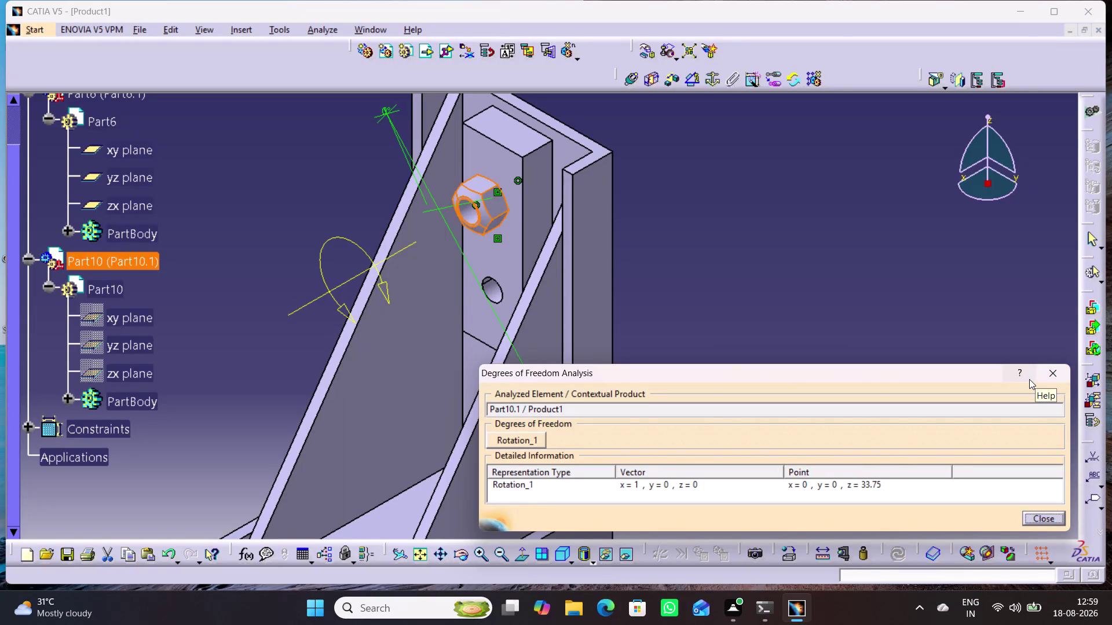
Close the Degrees of Freedom Analysis and orbit the bracket toward its lower part.
click(1054, 373)
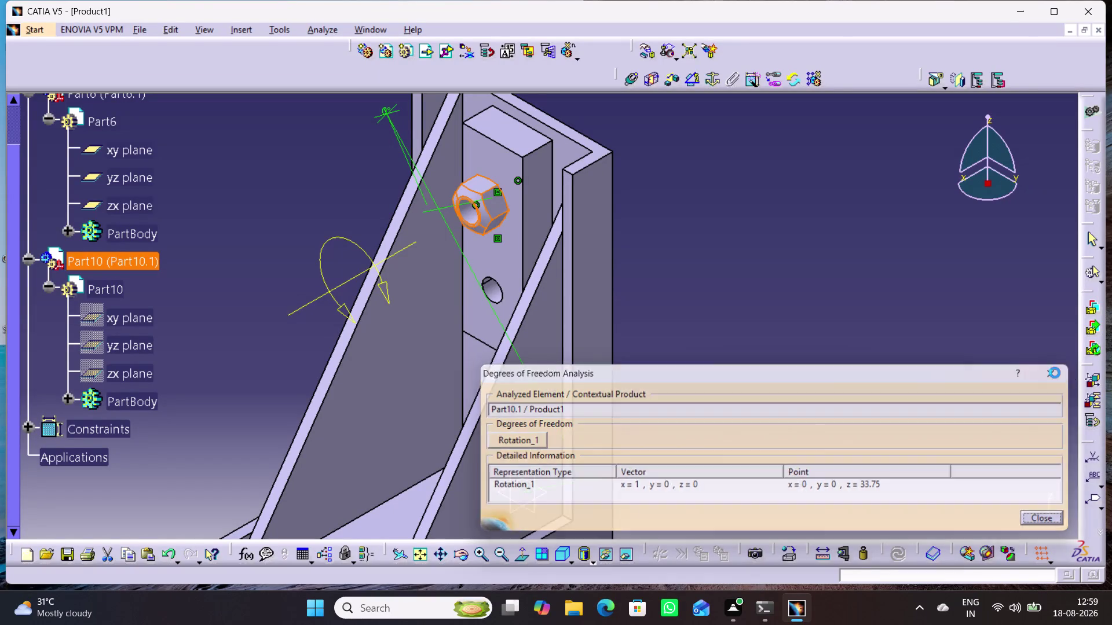
click(918, 307)
middle_drag(293, 348, 345, 310)
right_drag(293, 349, 345, 310)
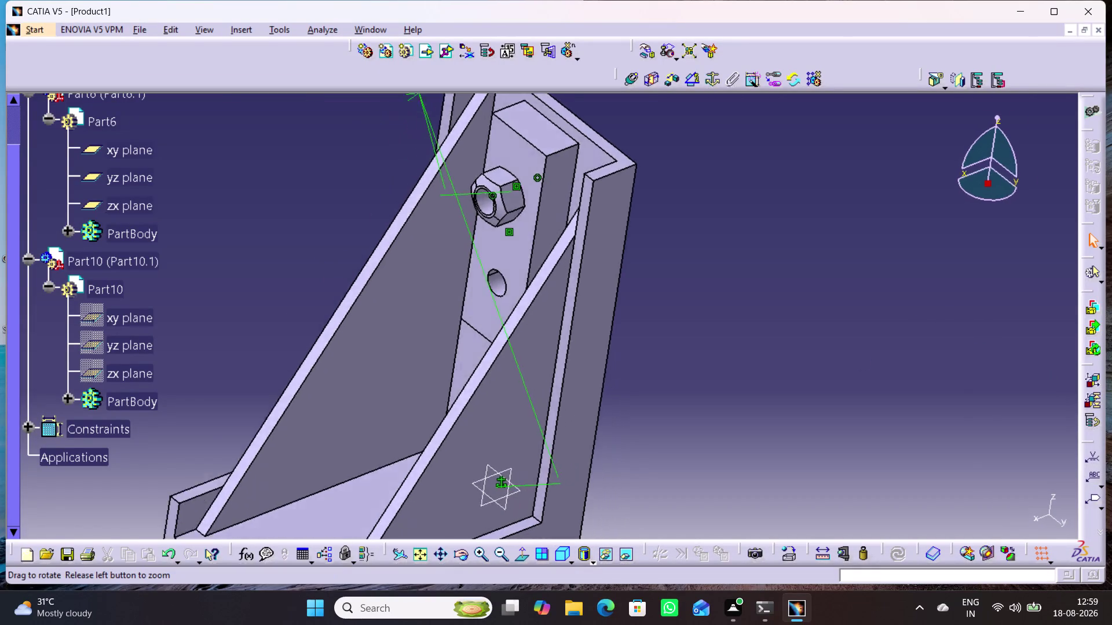
right_drag(346, 311, 343, 352)
middle_drag(346, 311, 344, 352)
right_drag(352, 322, 359, 339)
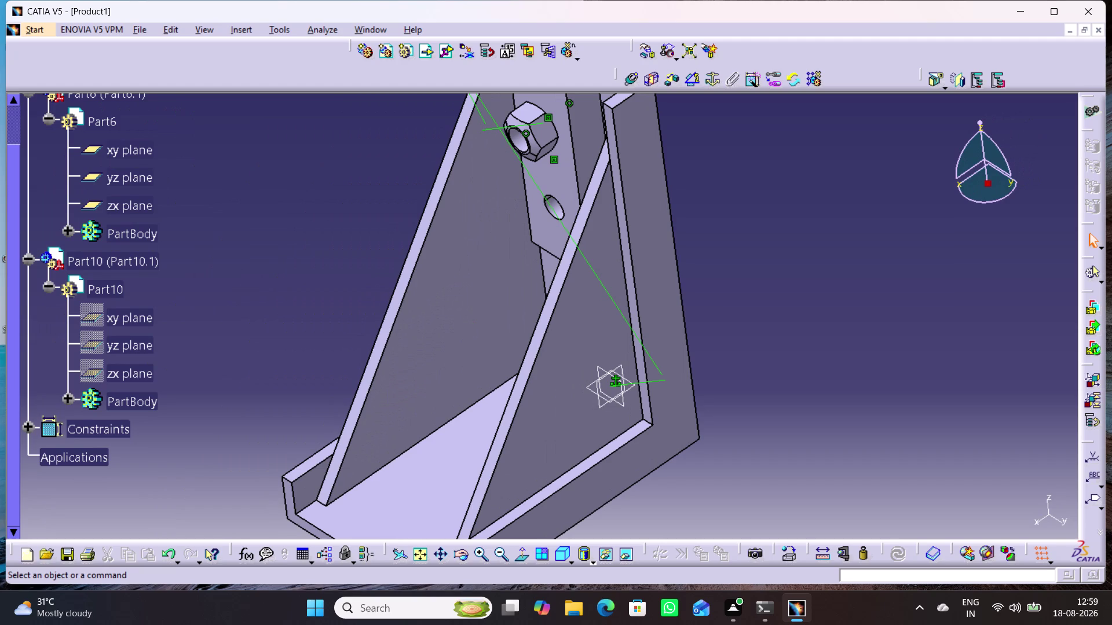
right_drag(360, 339, 392, 319)
Orbit the bracket to view its underside, then bring it back toward the nut.
middle_drag(316, 334, 384, 328)
right_drag(322, 330, 383, 328)
middle_drag(246, 354, 586, 541)
middle_drag(546, 522, 546, 479)
right_drag(546, 523, 546, 480)
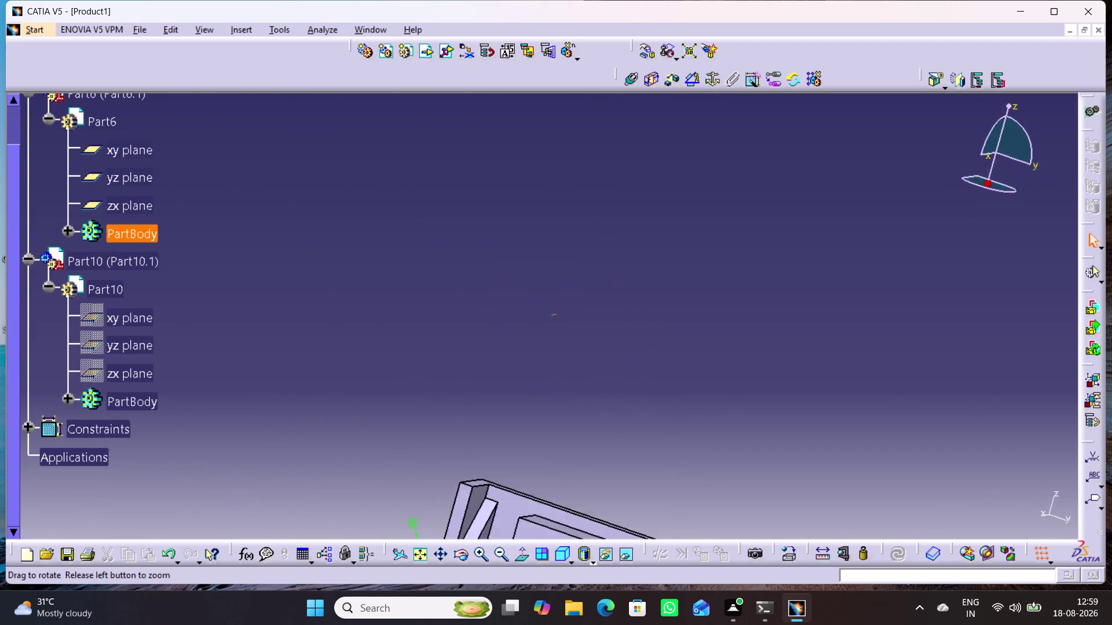
right_drag(546, 479, 553, 502)
middle_drag(546, 480, 552, 501)
Apply the Front standard view and centre the bracket and nut.
click(571, 558)
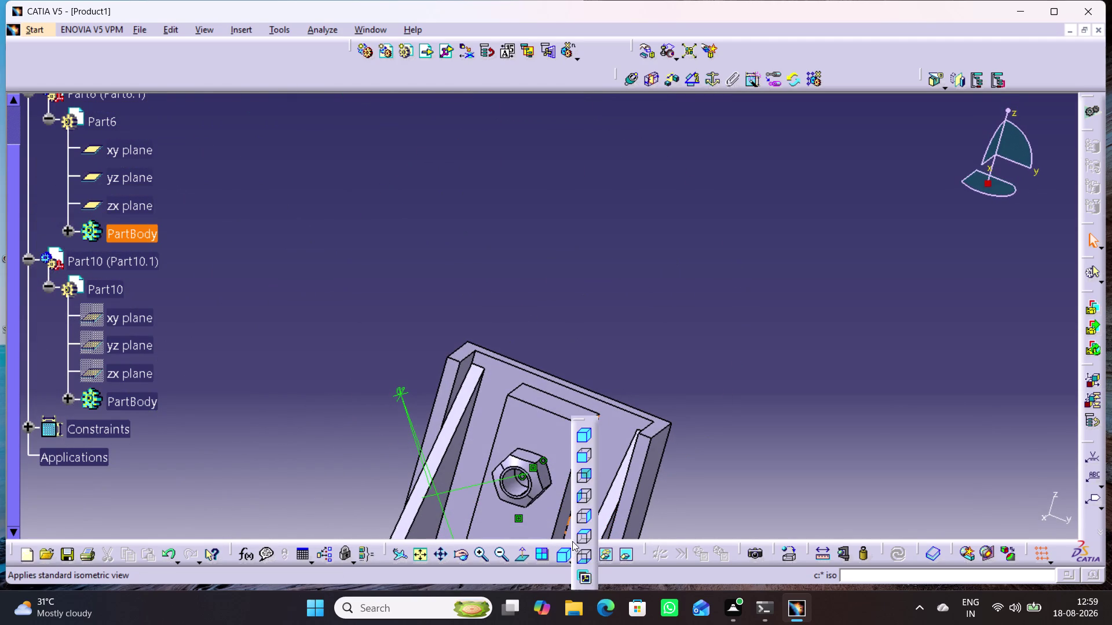
click(582, 460)
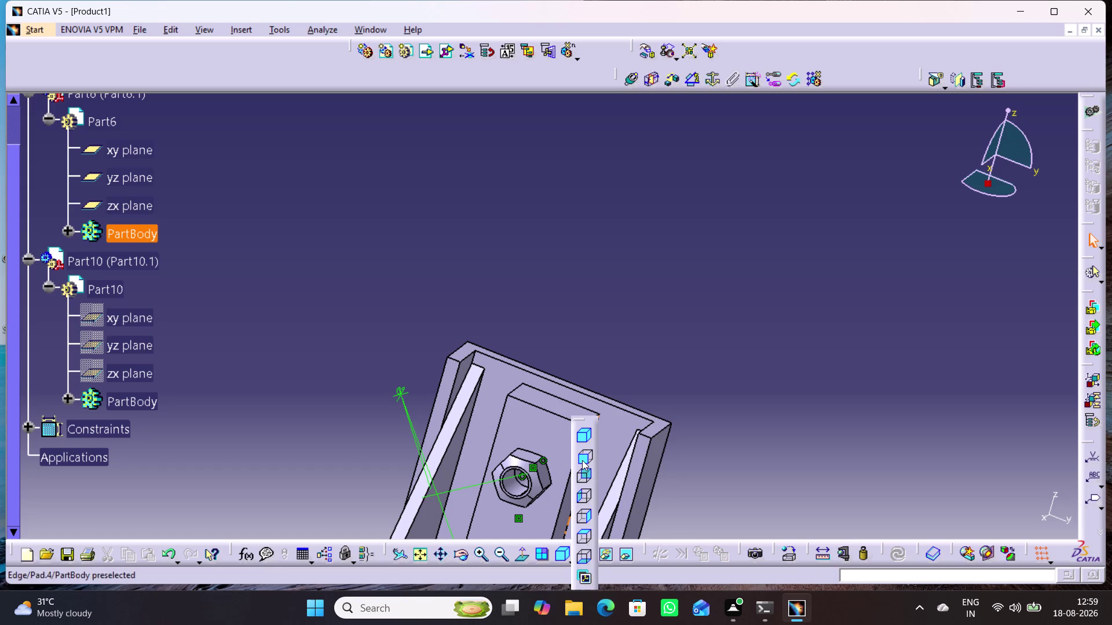
middle_drag(608, 510, 621, 416)
middle_drag(643, 531, 643, 472)
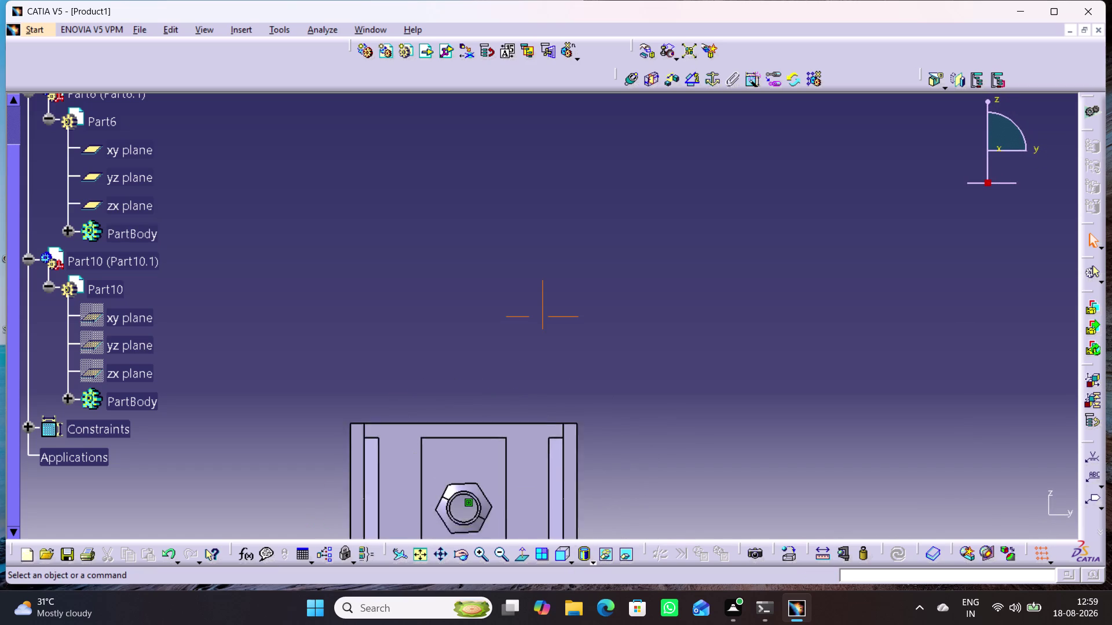
middle_drag(643, 473, 679, 415)
middle_drag(684, 446, 716, 380)
middle_drag(644, 461, 727, 439)
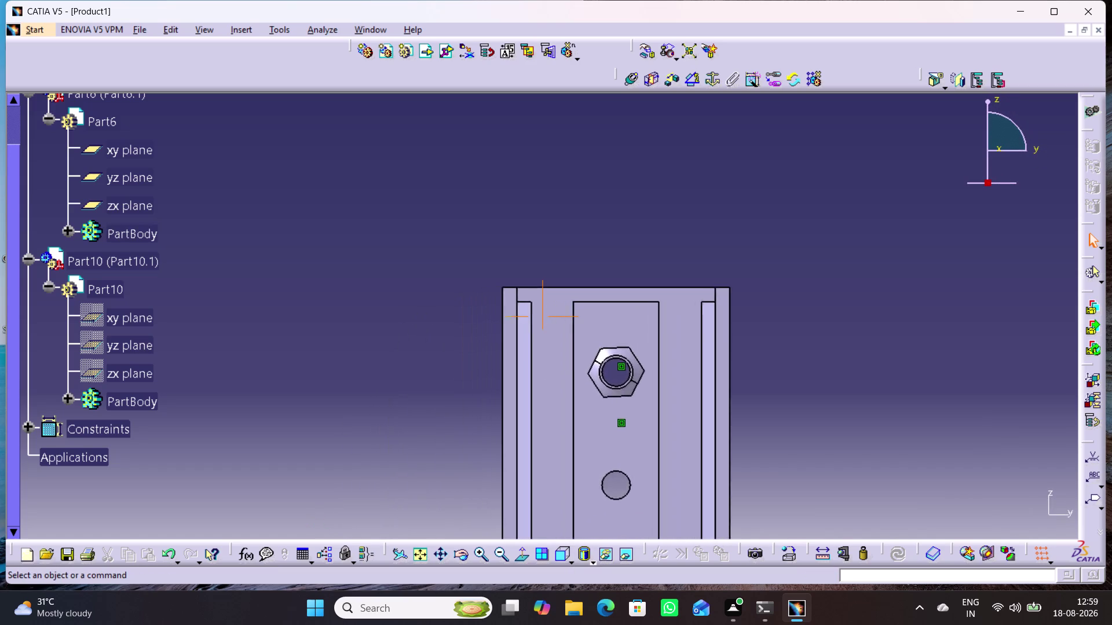
middle_drag(727, 439, 639, 437)
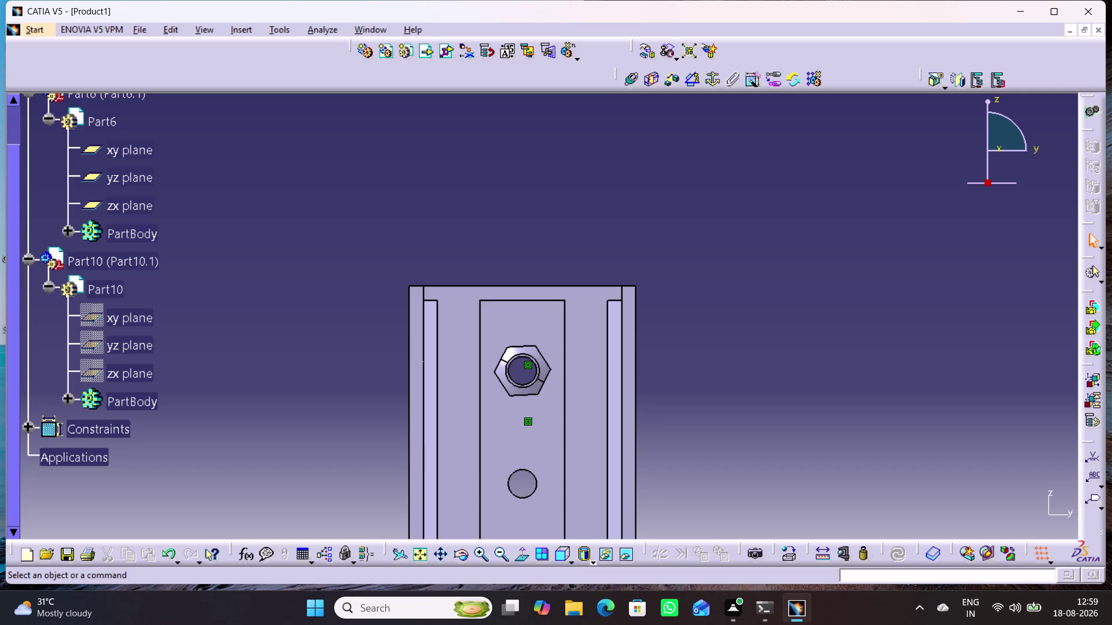
Undo five recent changes and tilt the bracket in the front view.
key(ctrl+z)
key(ctrl+z)
key(ctrl+z)
key(ctrl+z)
key(ctrl+z)
middle_drag(799, 388, 796, 391)
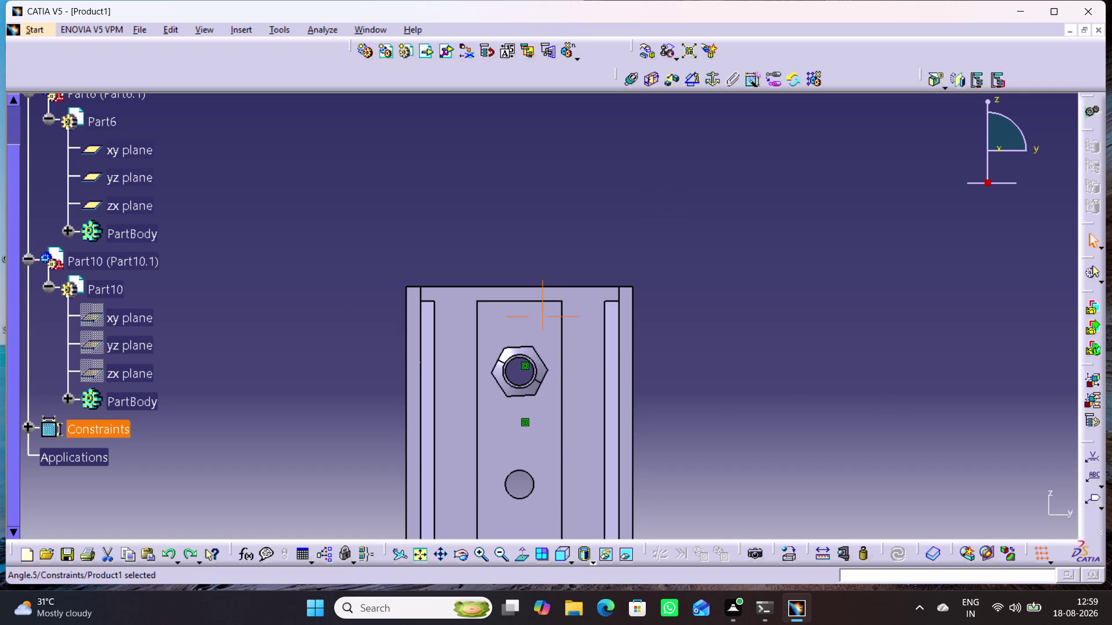
right_drag(797, 390, 713, 440)
middle_drag(796, 390, 713, 440)
Undo ten more changes and nudge the tilted bracket slightly.
key(ctrl+z)
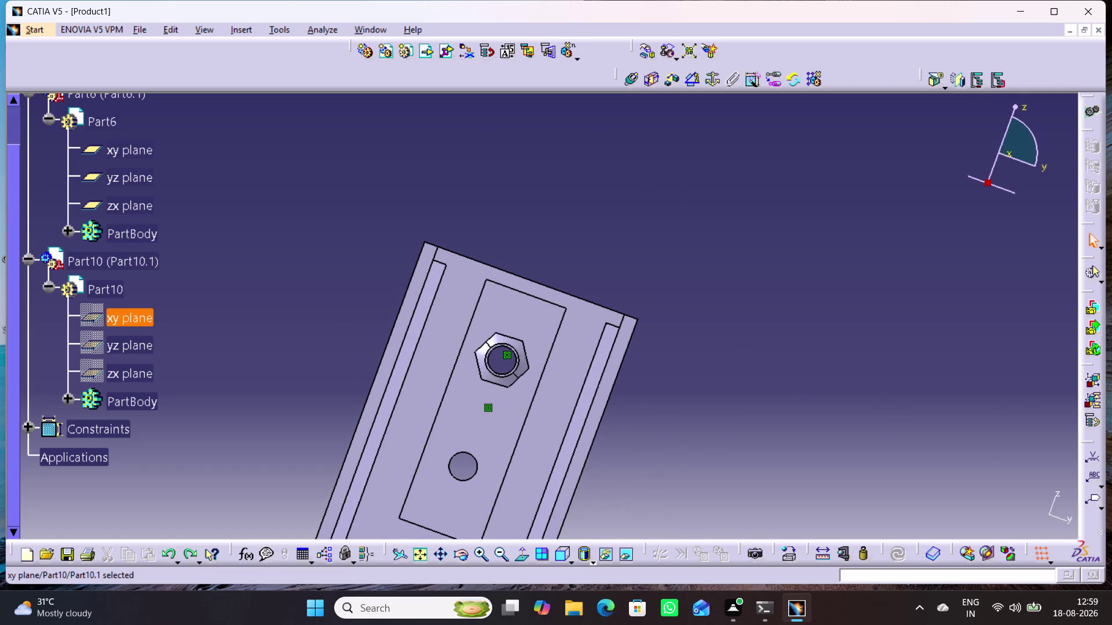
key(ctrl+z)
key(ctrl+z)
key(ctrl+z)
key(ctrl+z)
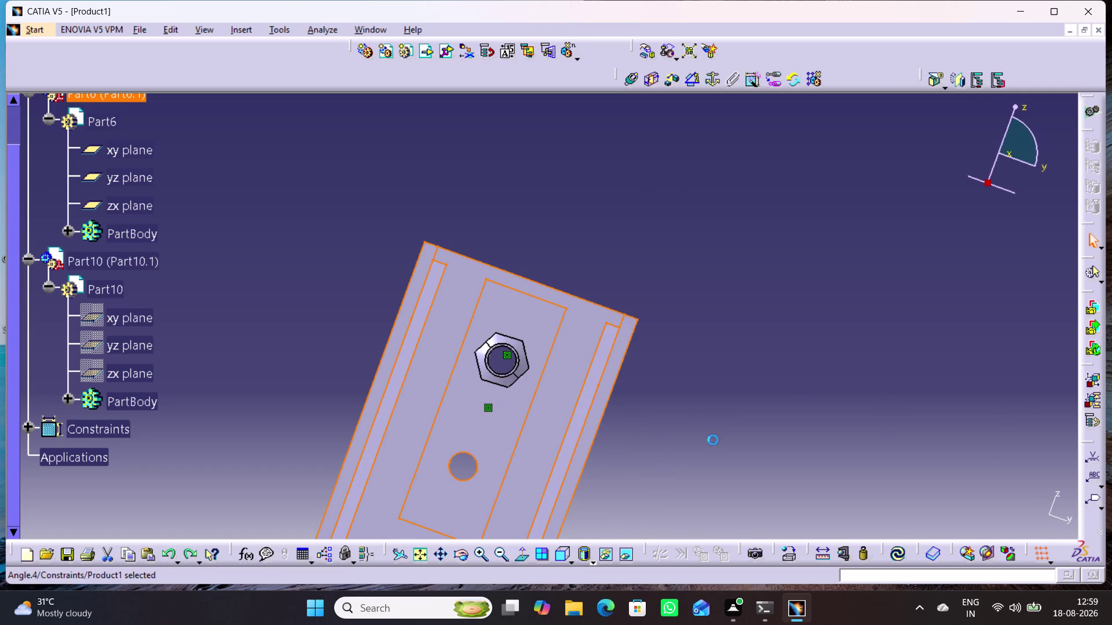
key(ctrl+z)
key(ctrl+z)
key(ctrl+z)
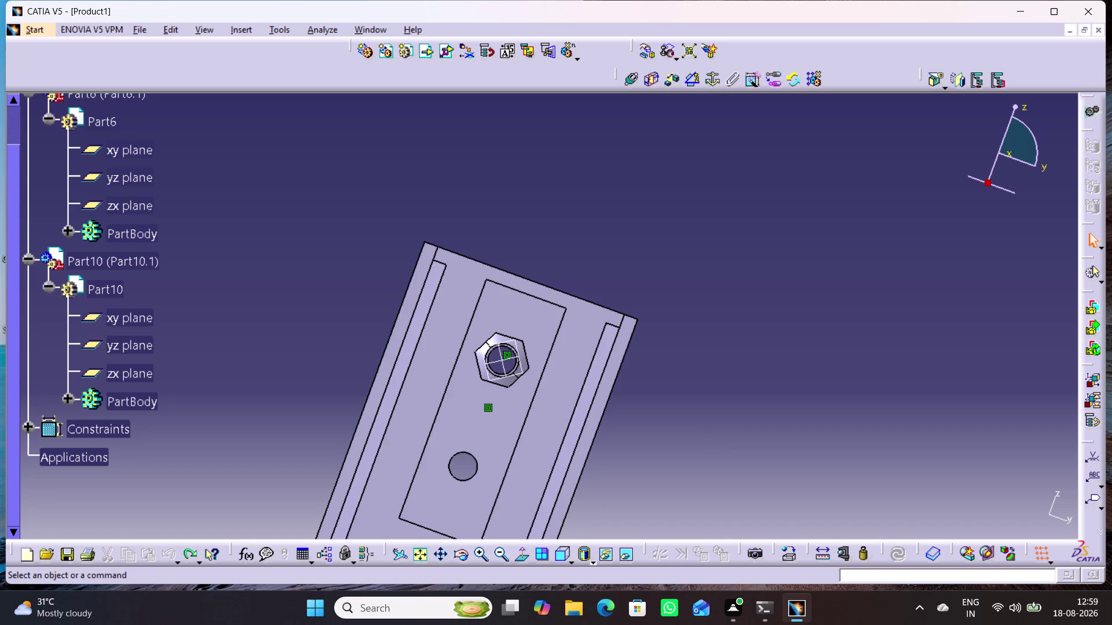
key(ctrl+z)
key(ctrl+z)
middle_drag(284, 454, 155, 478)
right_drag(284, 454, 176, 474)
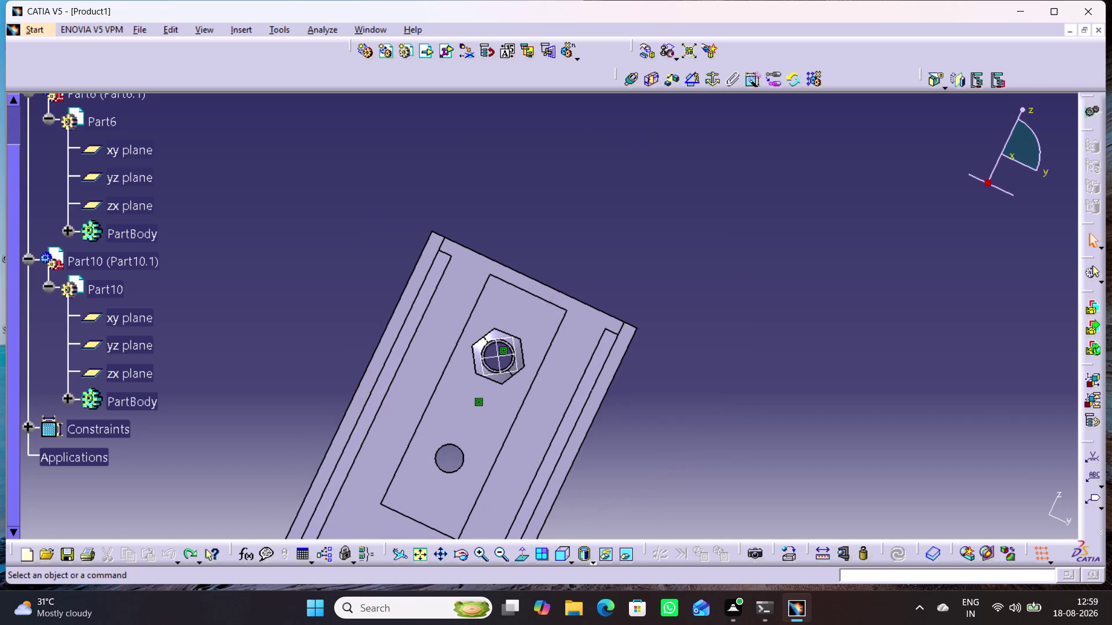
Orbit the bracket and nut into an angled 3D view.
middle_drag(785, 450, 635, 415)
right_drag(781, 447, 635, 415)
middle_drag(1045, 540, 932, 438)
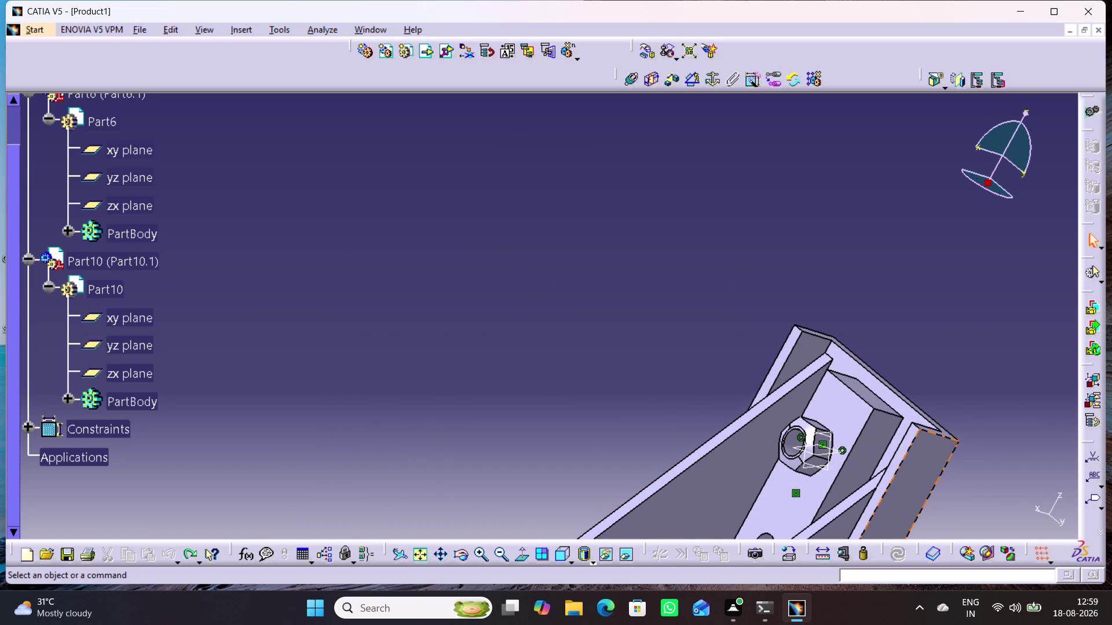
middle_drag(933, 438, 927, 434)
middle_drag(956, 473, 837, 354)
drag(709, 315, 708, 329)
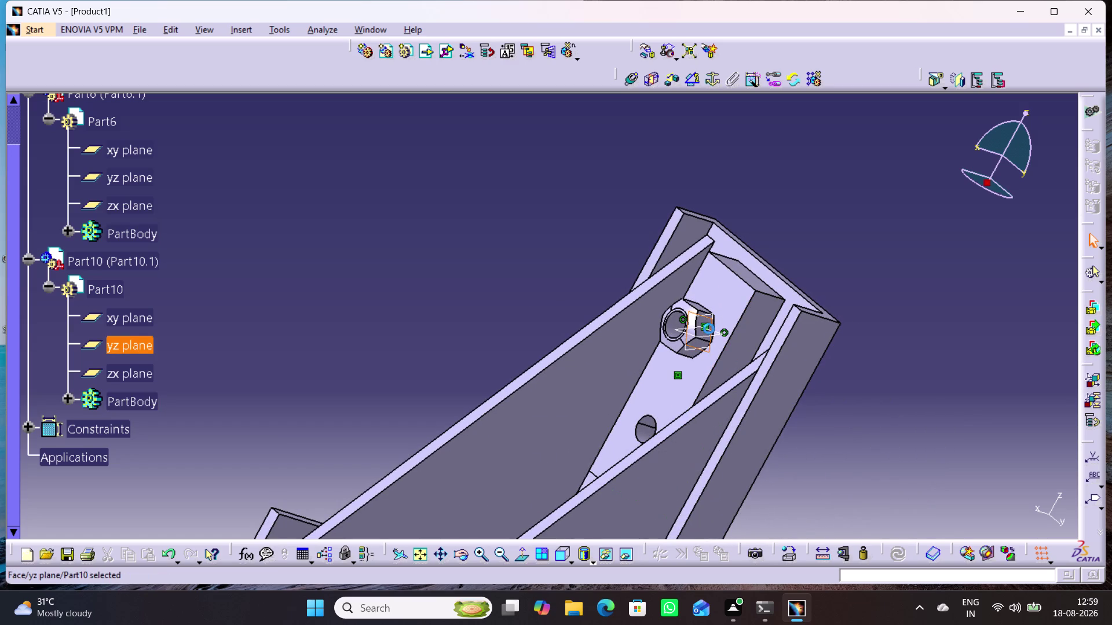
drag(708, 329, 660, 387)
Check Part10.1's remaining degrees of freedom, then close the analysis.
click(513, 317)
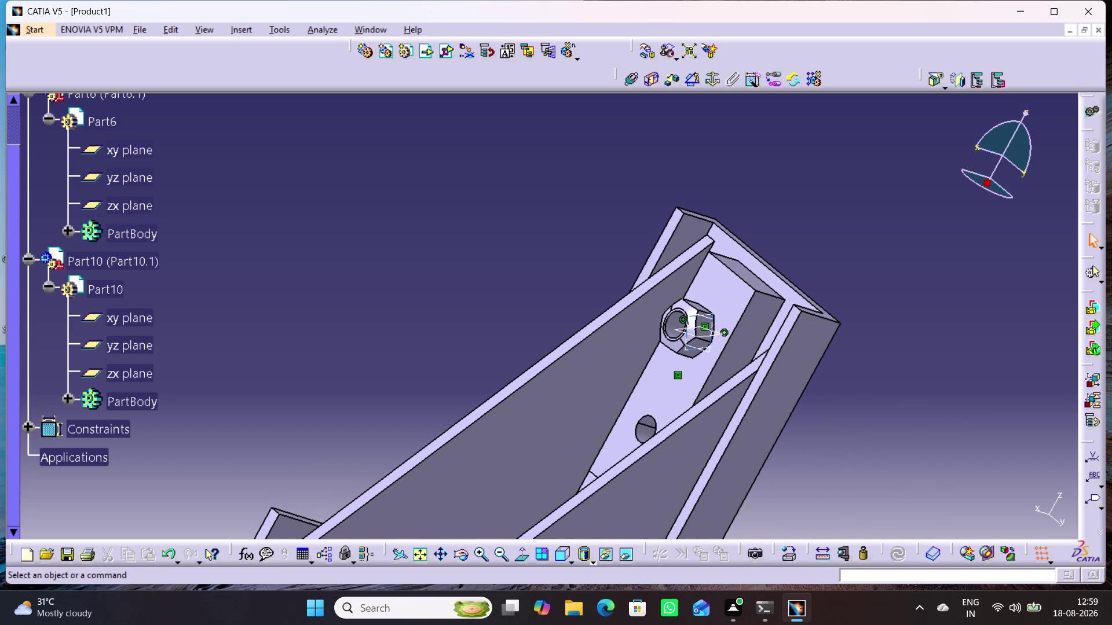
right_click(123, 263)
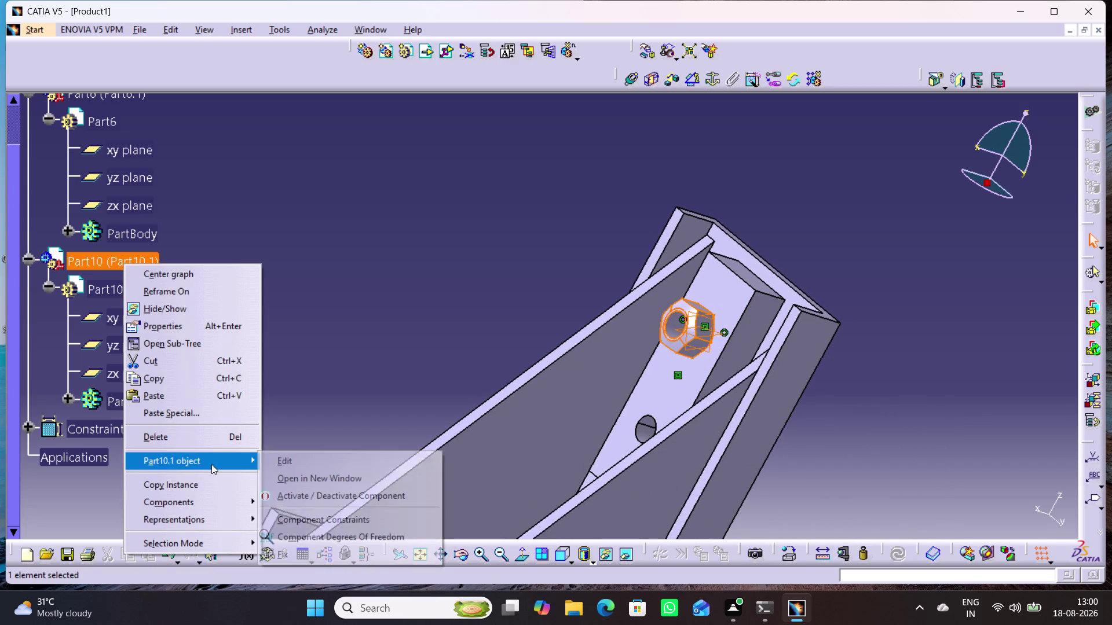
click(297, 531)
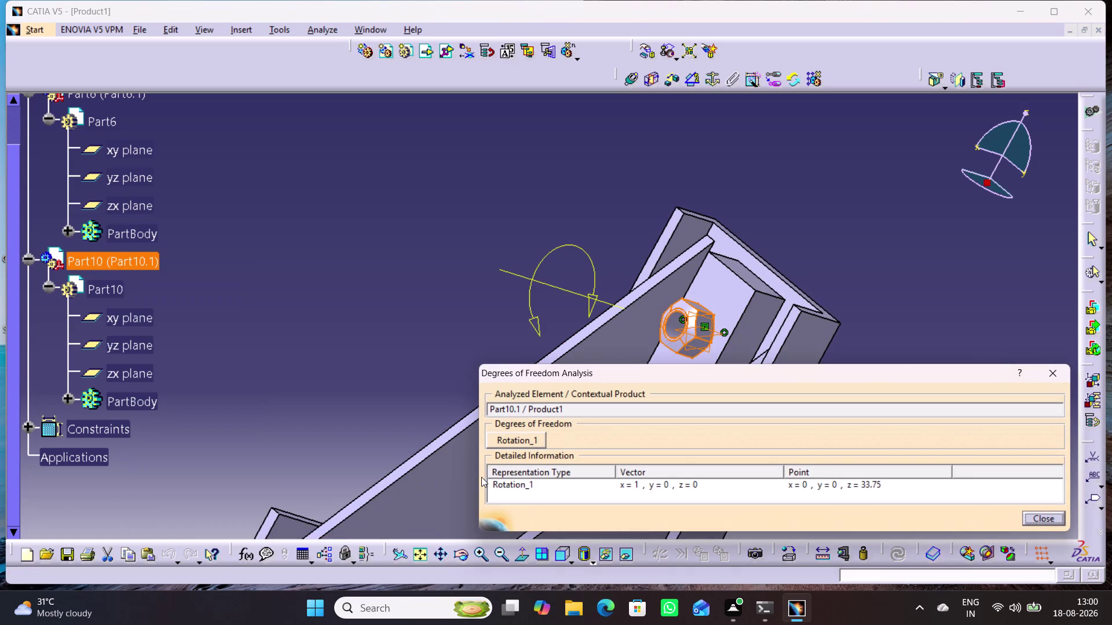
click(1049, 377)
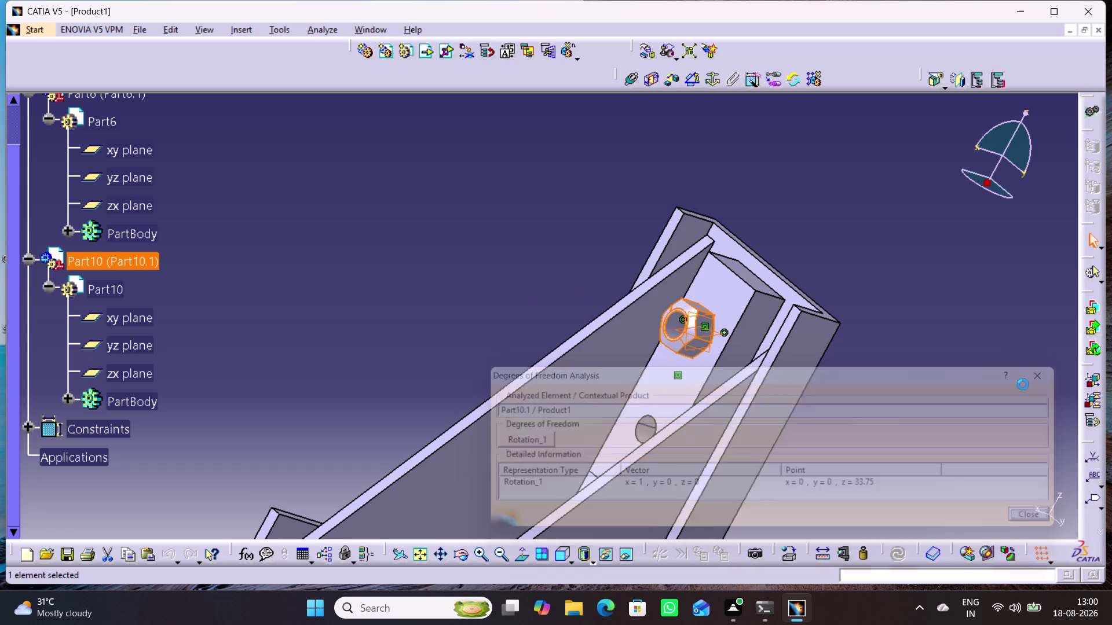
Add a 90° angle constraint between Part10's xy plane and Part6's zx plane.
click(907, 404)
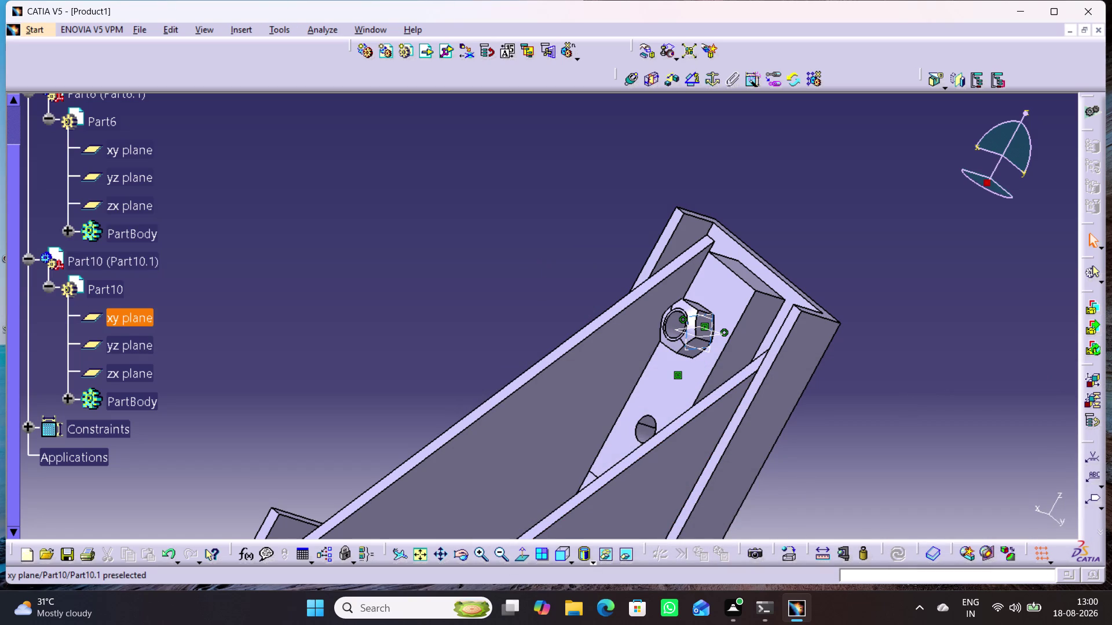
click(136, 320)
click(692, 85)
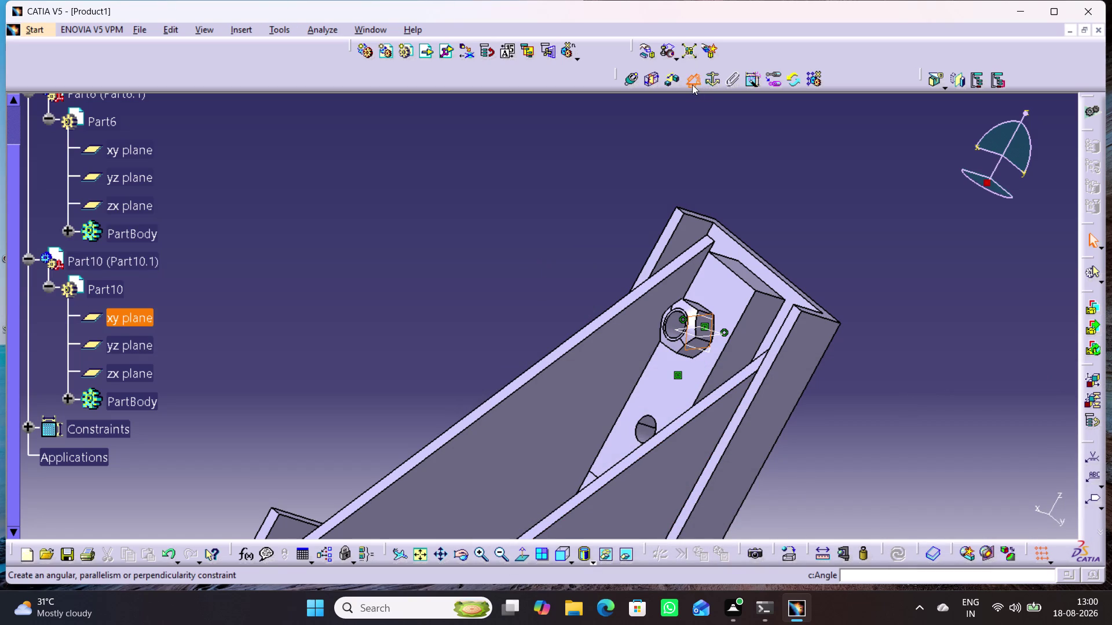
click(134, 202)
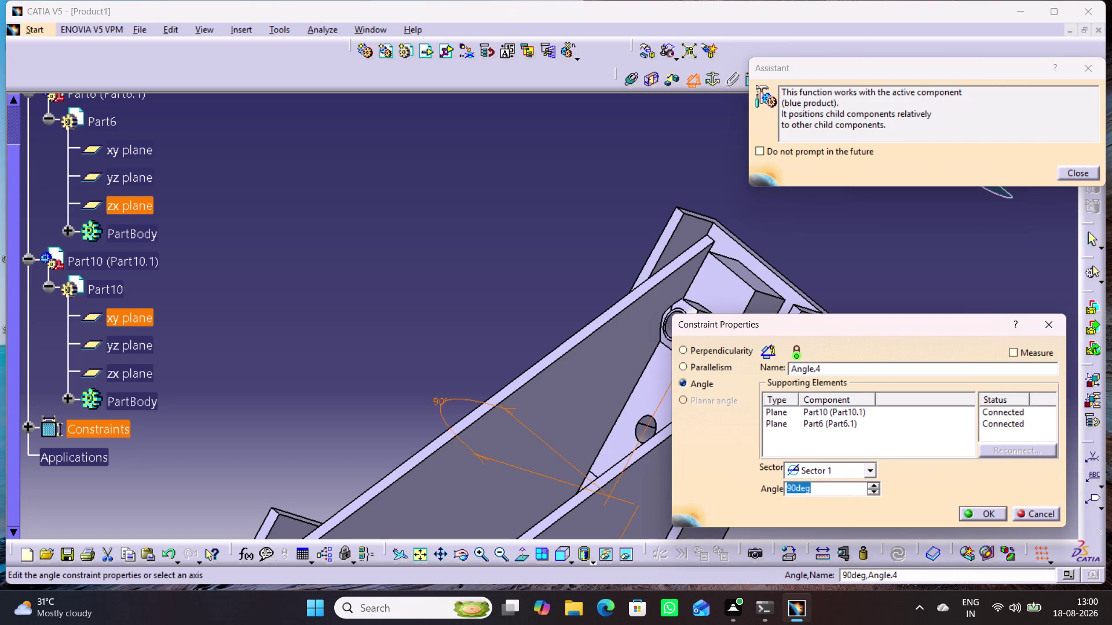
click(997, 514)
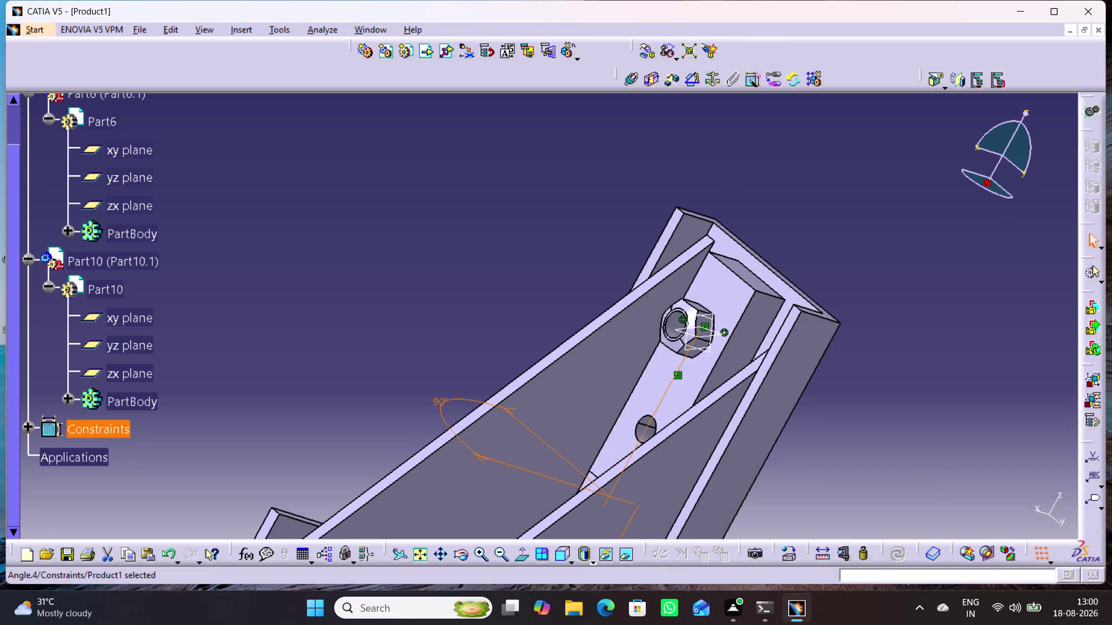
click(843, 463)
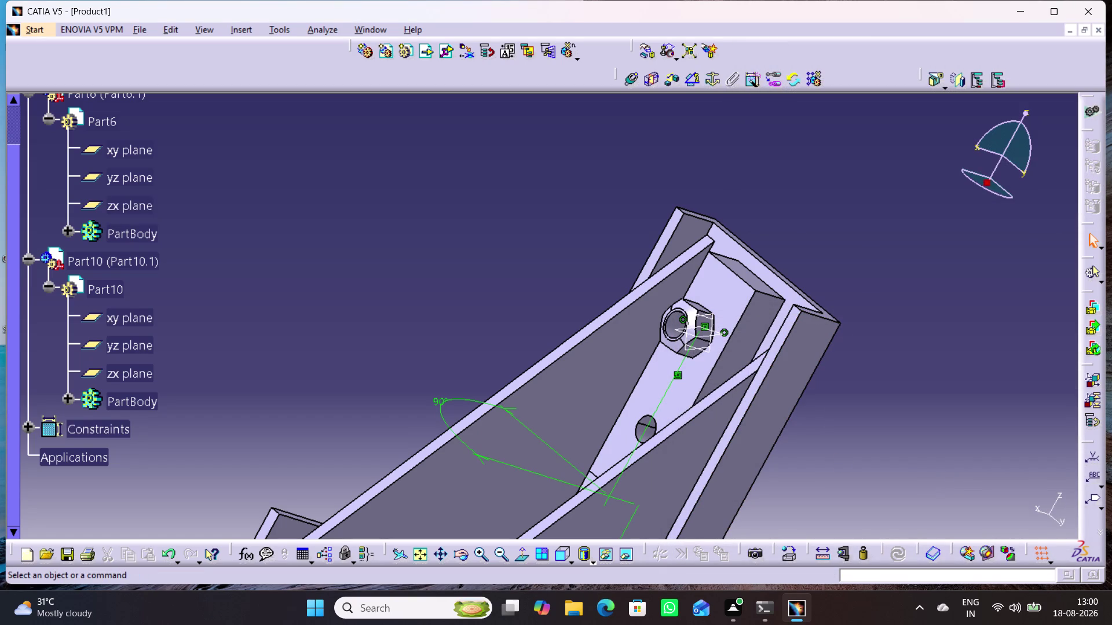
right_click(143, 267)
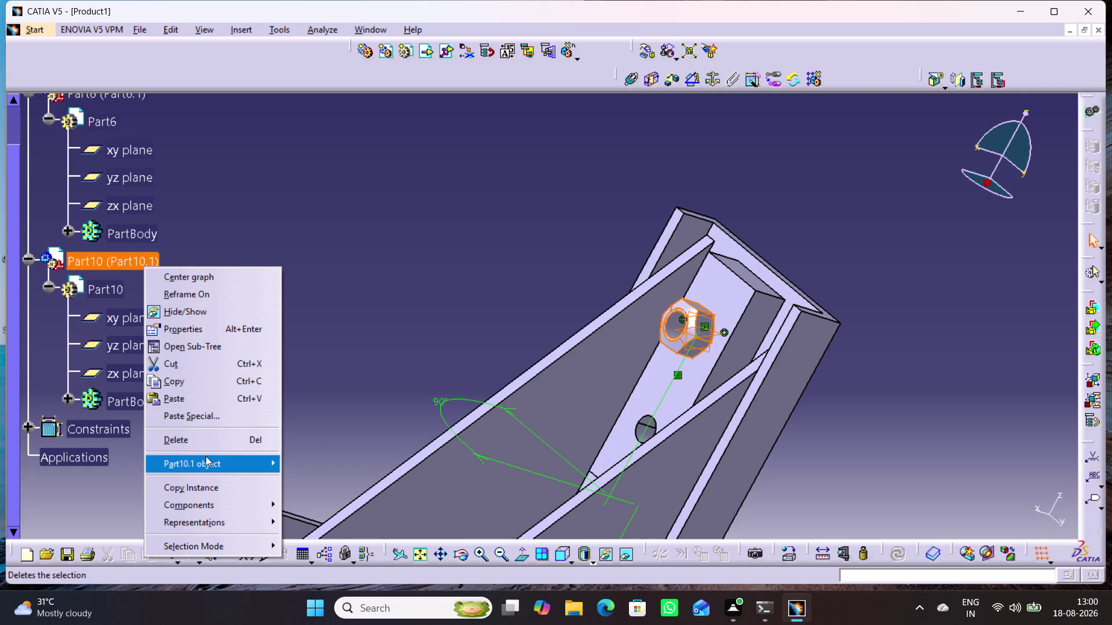
Recheck the nut's degrees of freedom and close the analysis.
click(294, 538)
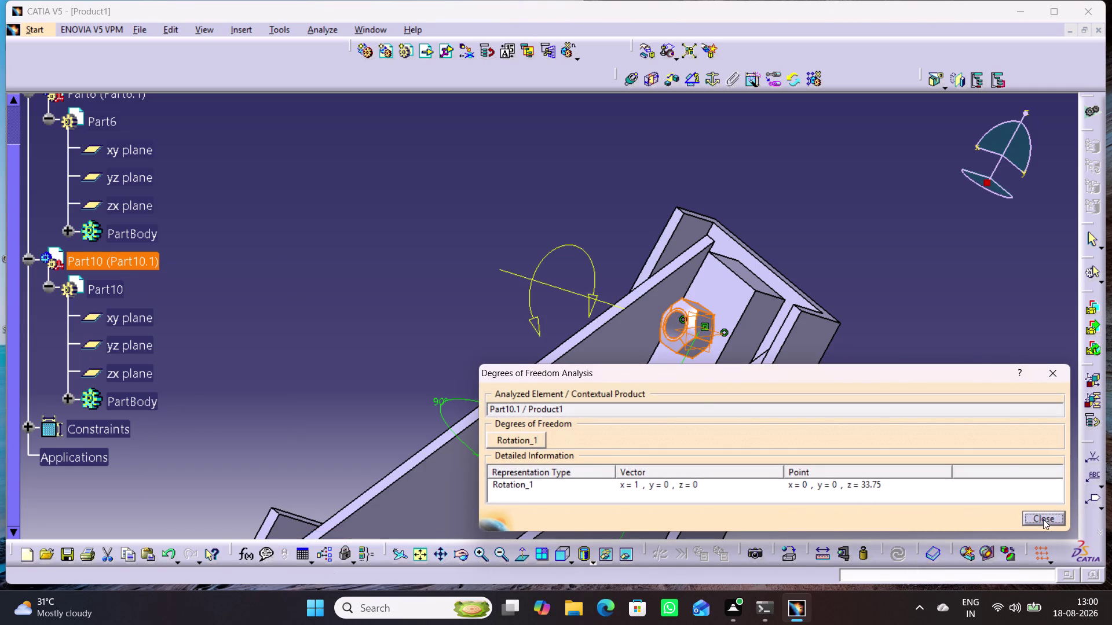
click(1042, 519)
click(977, 410)
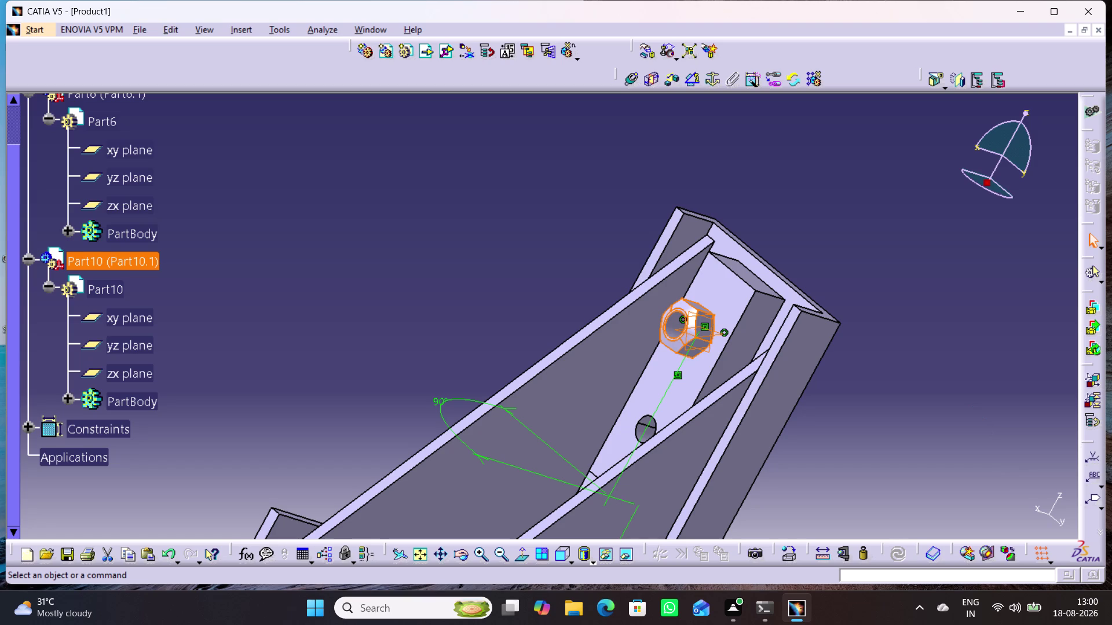
Create Angle.5 between Part6's yz and Part10's xy planes, accepting the redundancy warning.
click(257, 250)
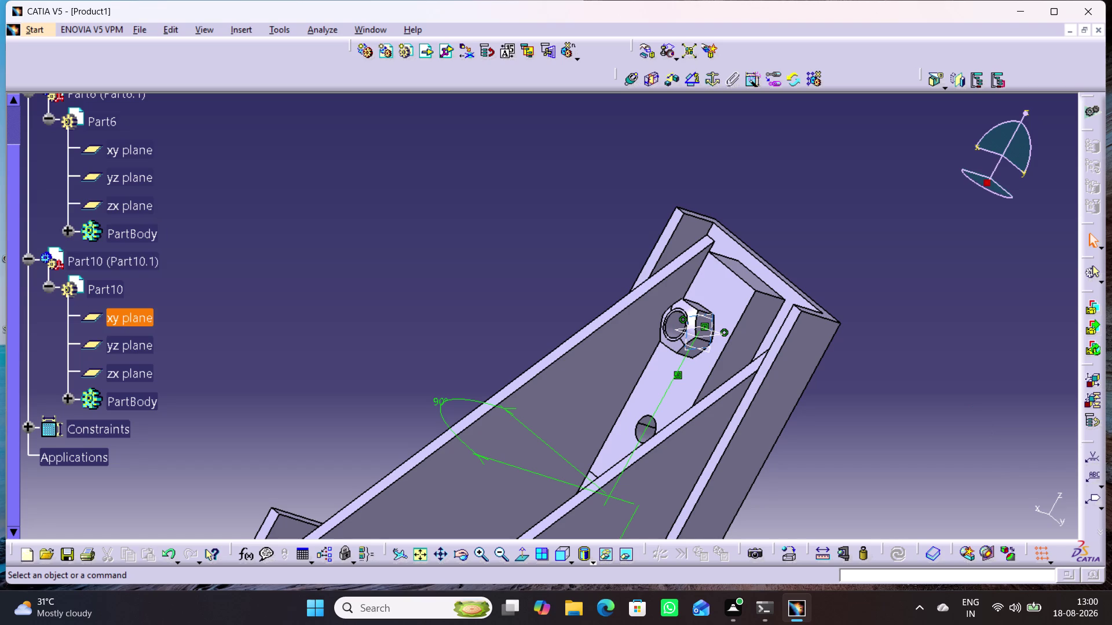
click(112, 319)
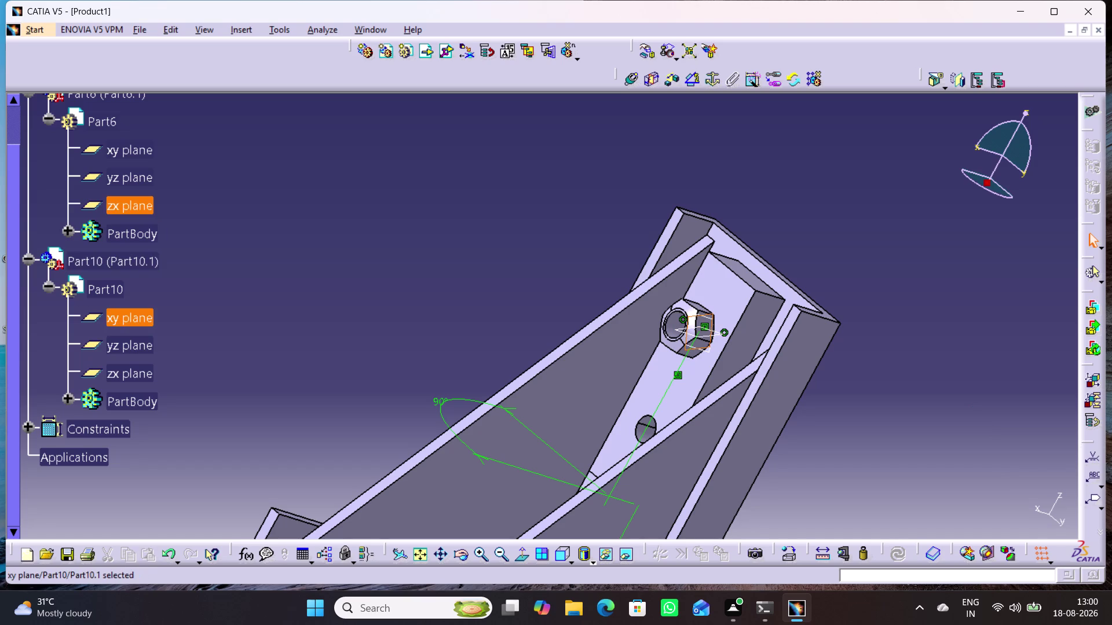
click(139, 180)
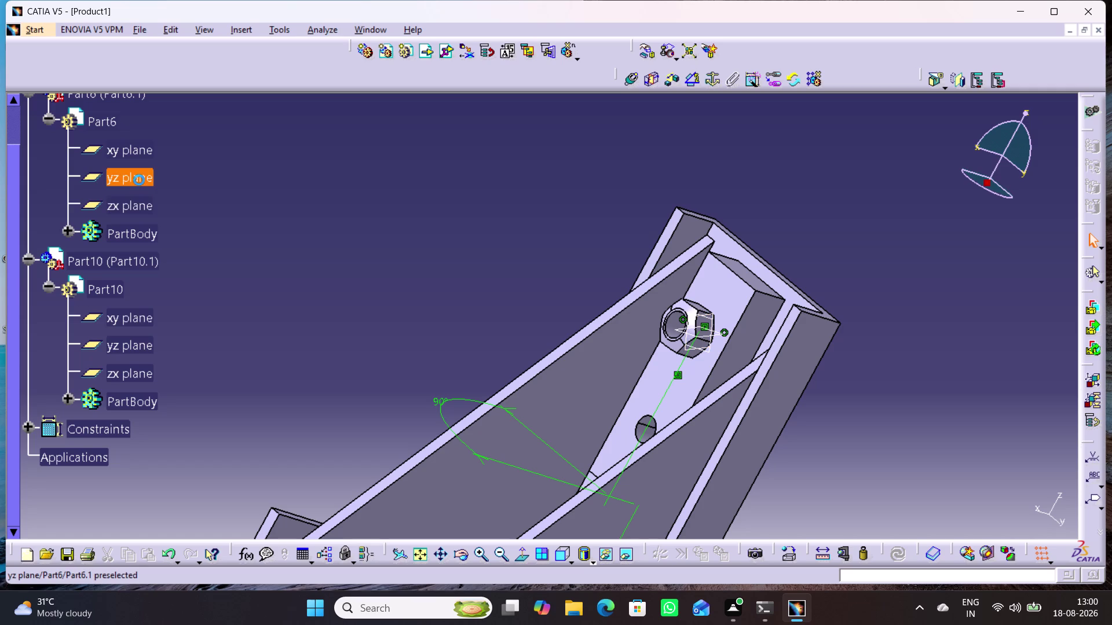
click(691, 78)
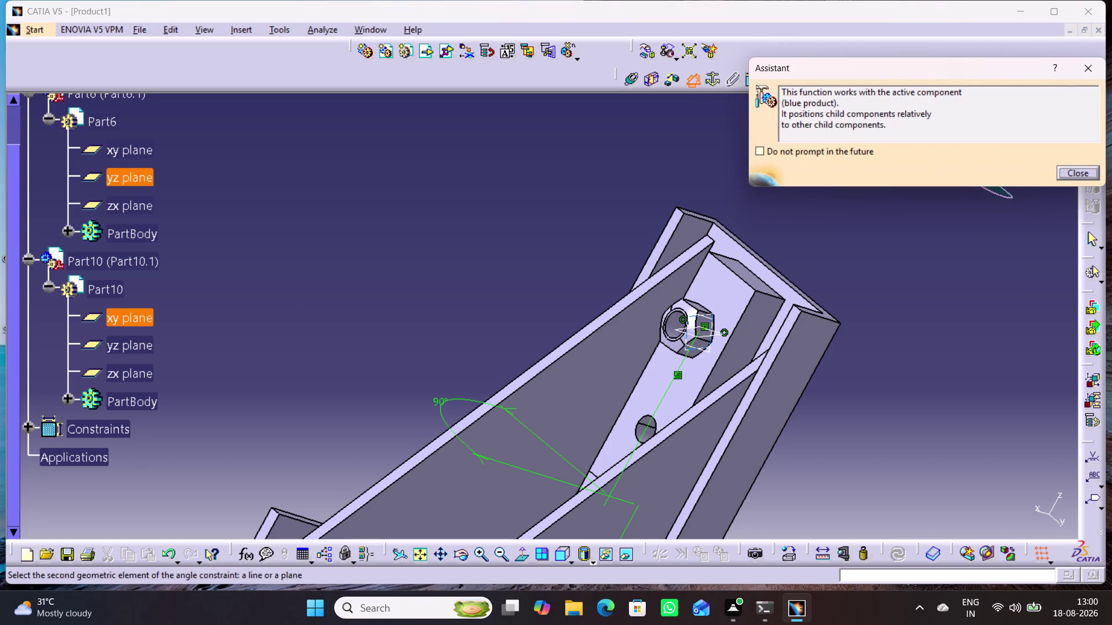
click(135, 322)
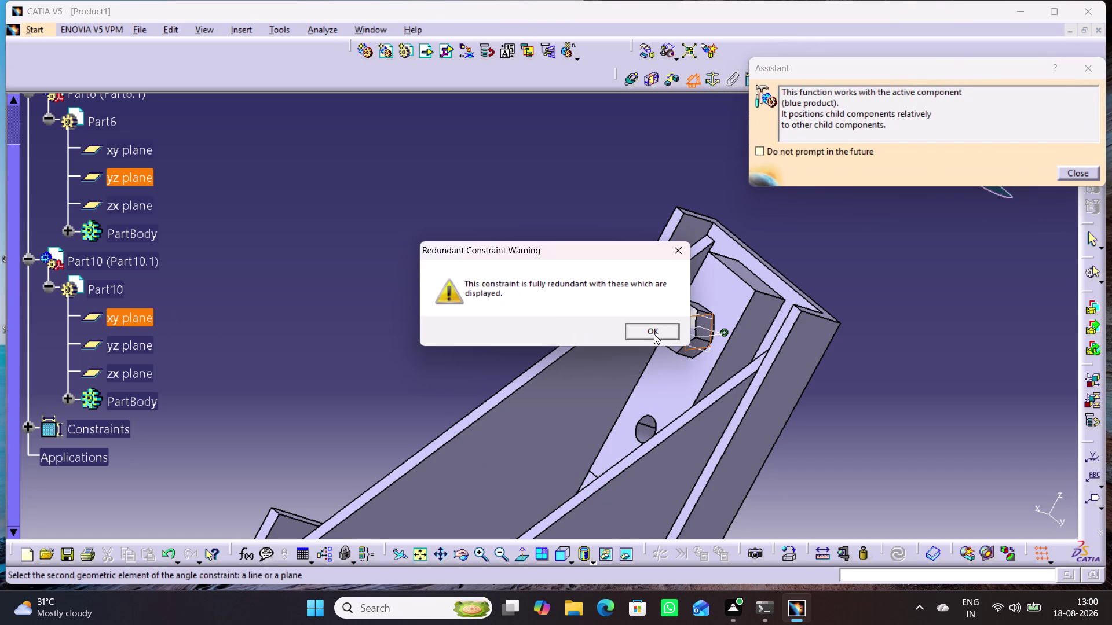
click(654, 334)
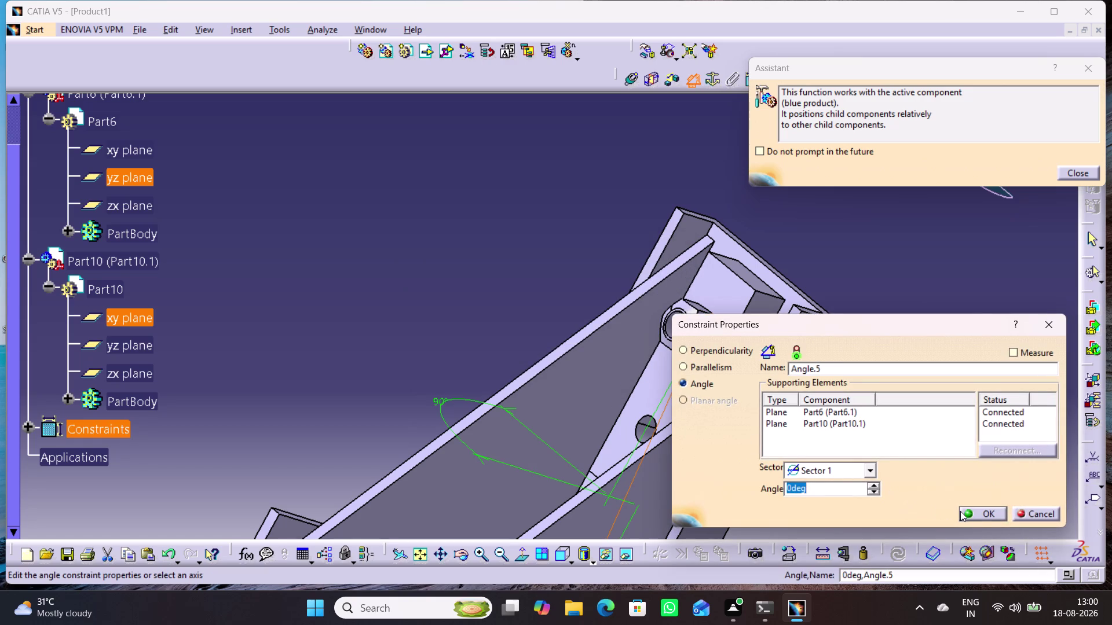
click(975, 515)
Pan and rotate the view around the bracket.
middle_drag(864, 502, 857, 286)
middle_drag(823, 365, 718, 318)
right_drag(823, 365, 735, 320)
click(893, 383)
middle_drag(849, 389, 799, 483)
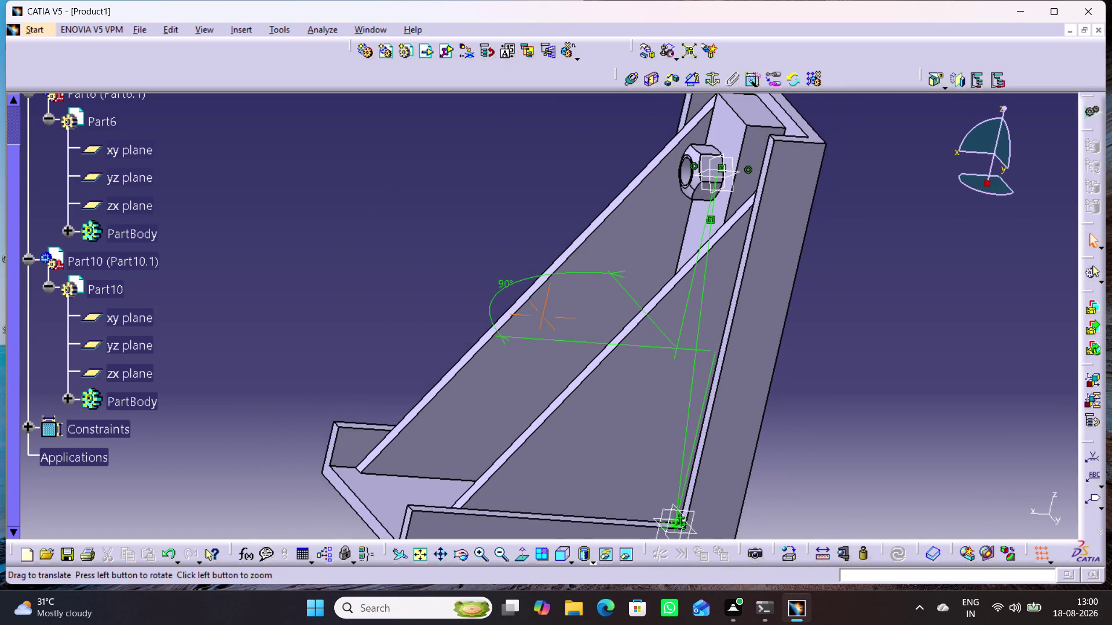
middle_drag(799, 484, 899, 460)
right_drag(806, 481, 899, 461)
middle_drag(371, 327, 400, 343)
right_drag(371, 327, 400, 343)
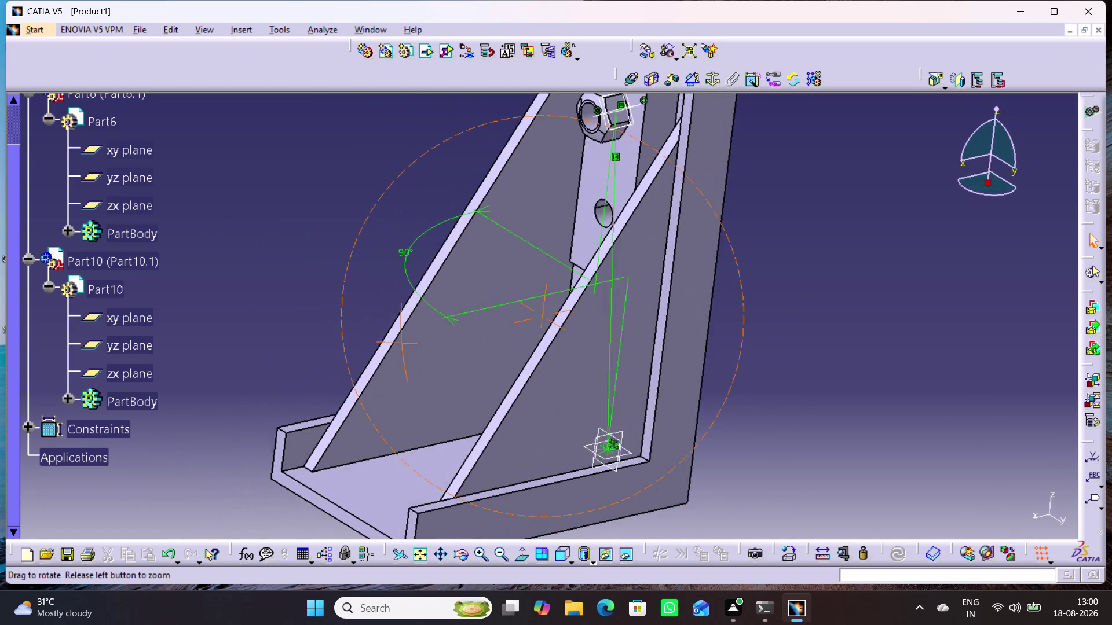
Check Part10's remaining degrees of freedom and dismiss the results.
middle_drag(400, 343, 387, 344)
right_drag(400, 343, 388, 344)
right_click(141, 264)
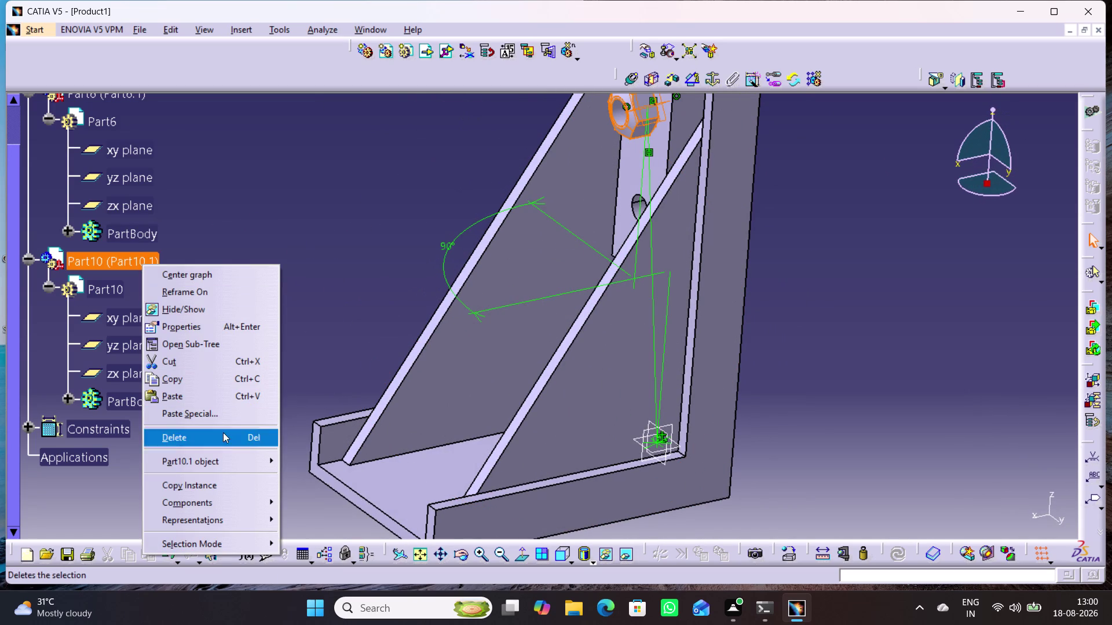
click(328, 535)
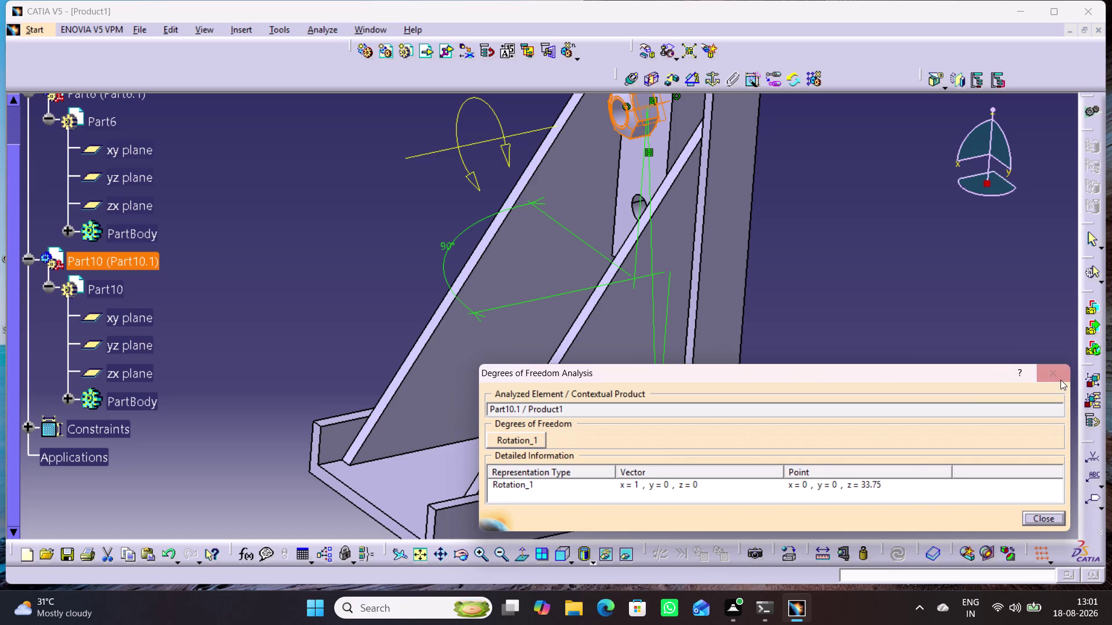
click(1059, 379)
click(874, 317)
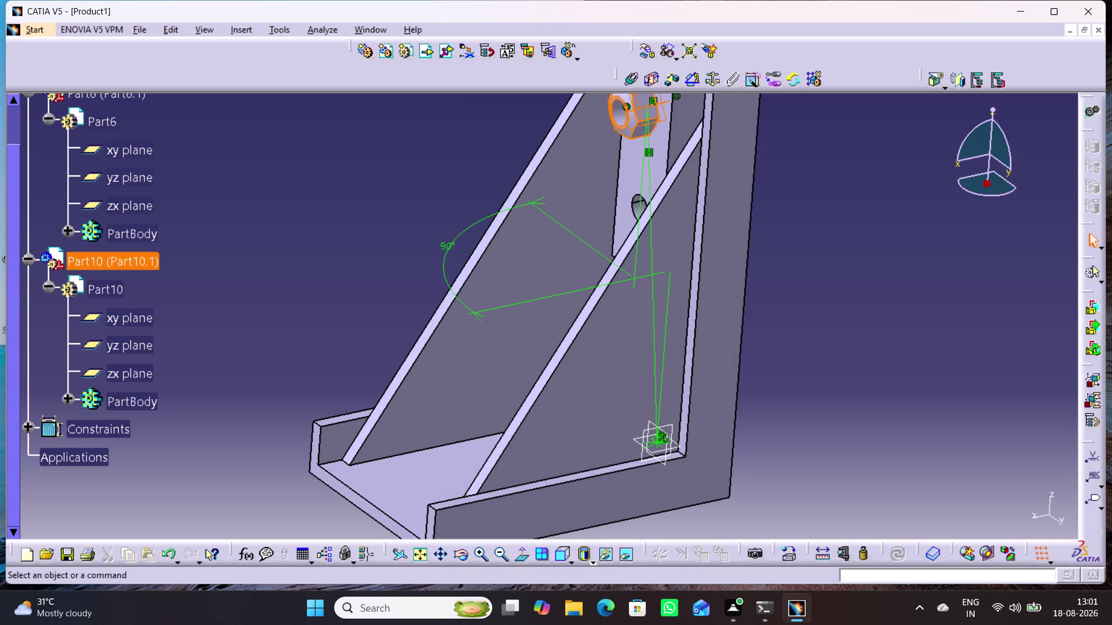
Undo the three recent angle constraints and pan to the nut at the bracket top.
key(ctrl+z)
key(ctrl+z)
key(ctrl+z)
click(806, 348)
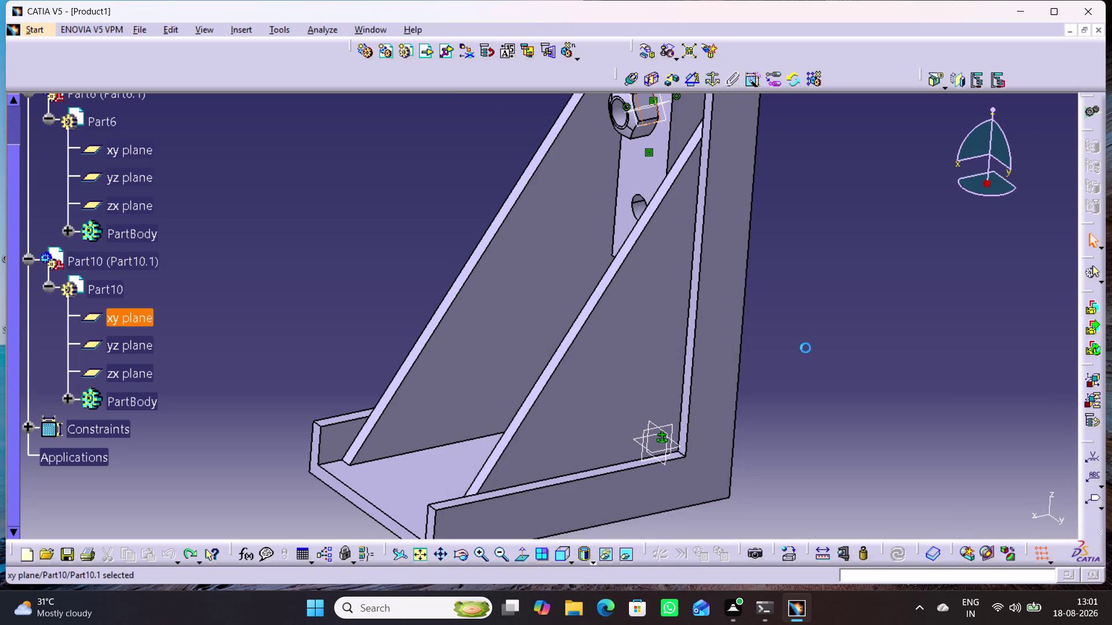
middle_drag(734, 323, 745, 452)
click(849, 326)
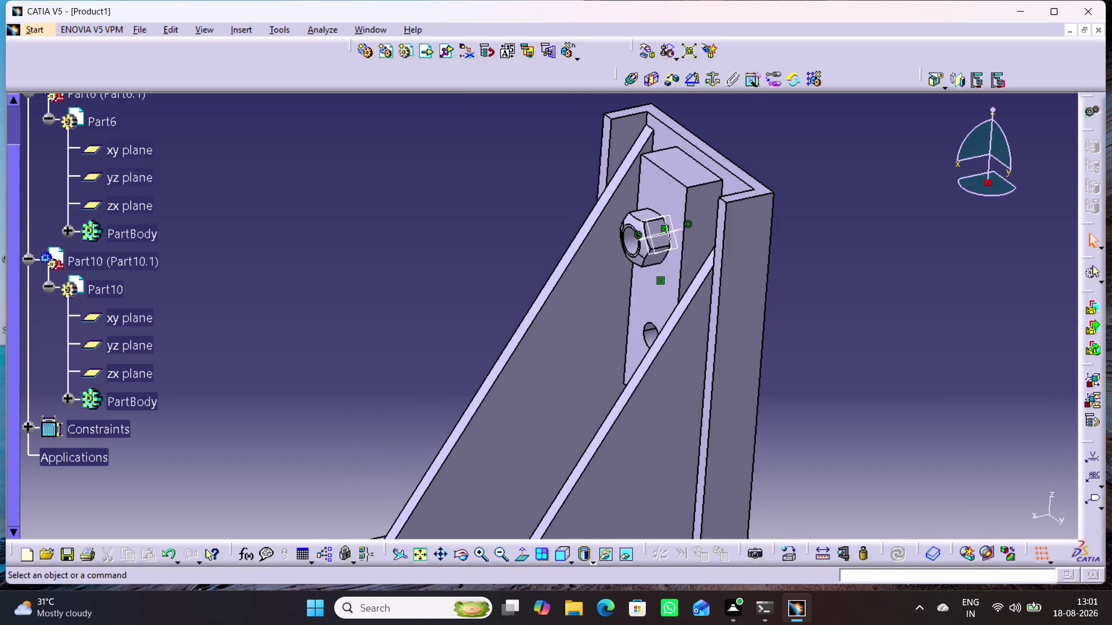
drag(661, 236, 670, 297)
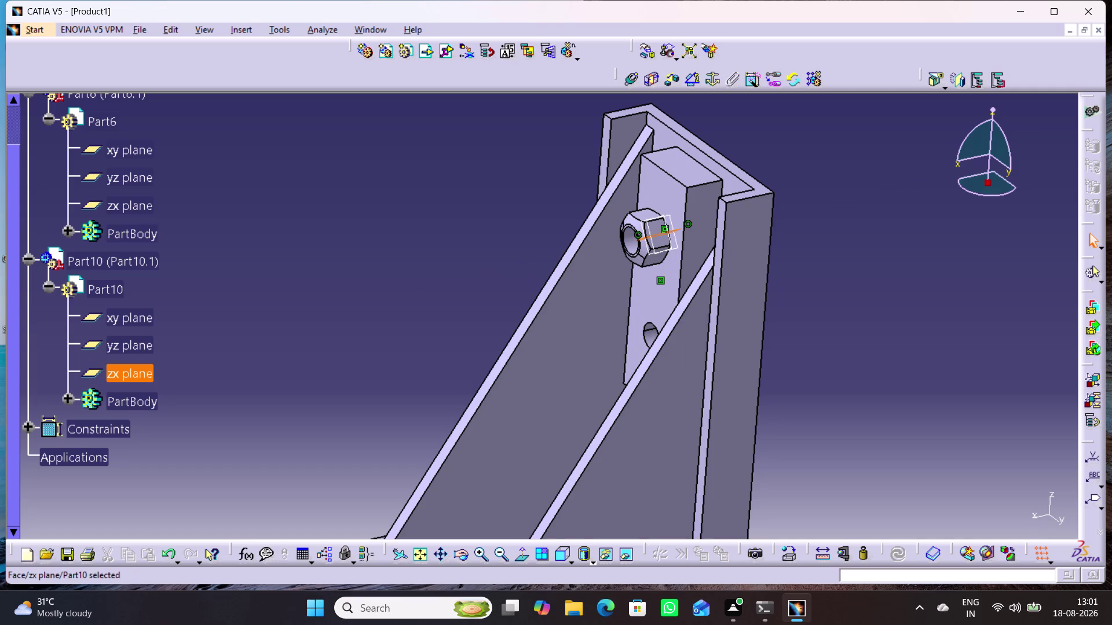
drag(671, 297, 671, 300)
click(903, 290)
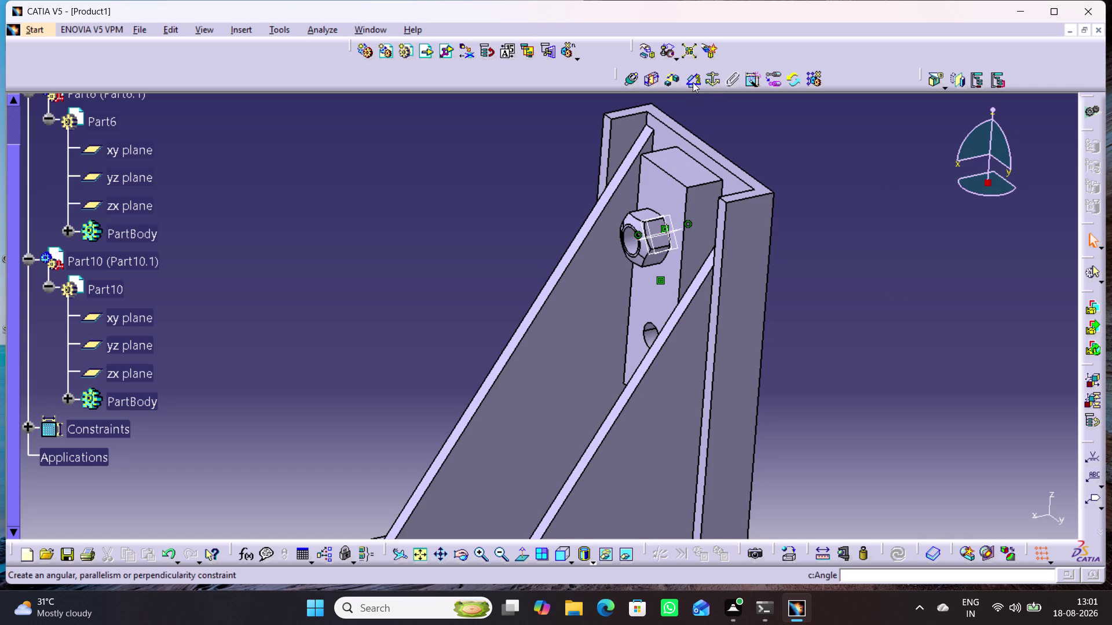
click(644, 49)
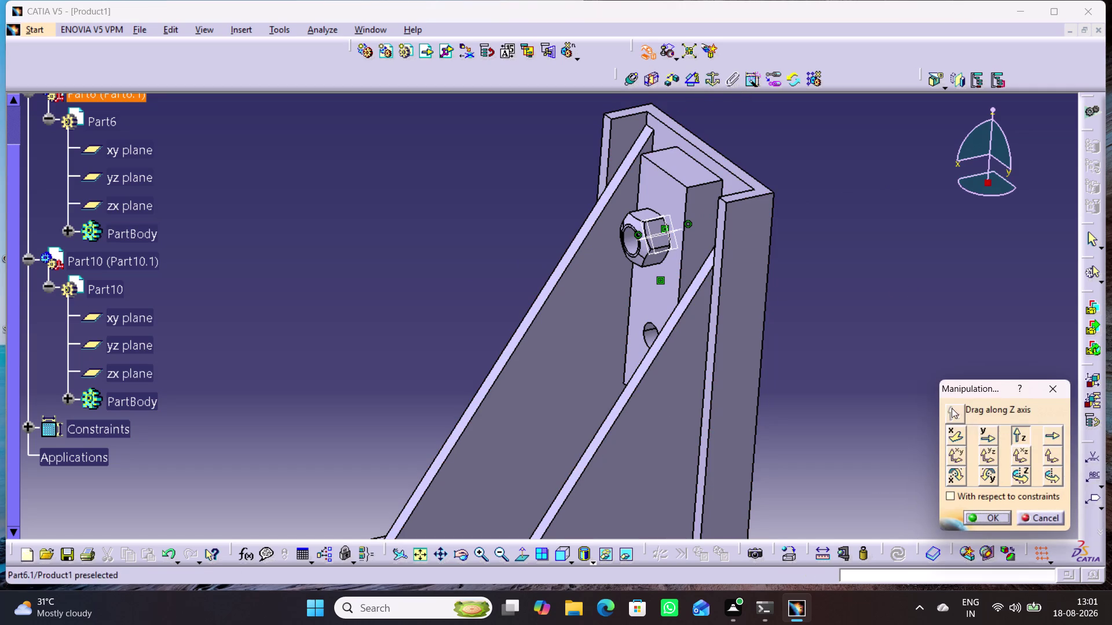
click(1045, 476)
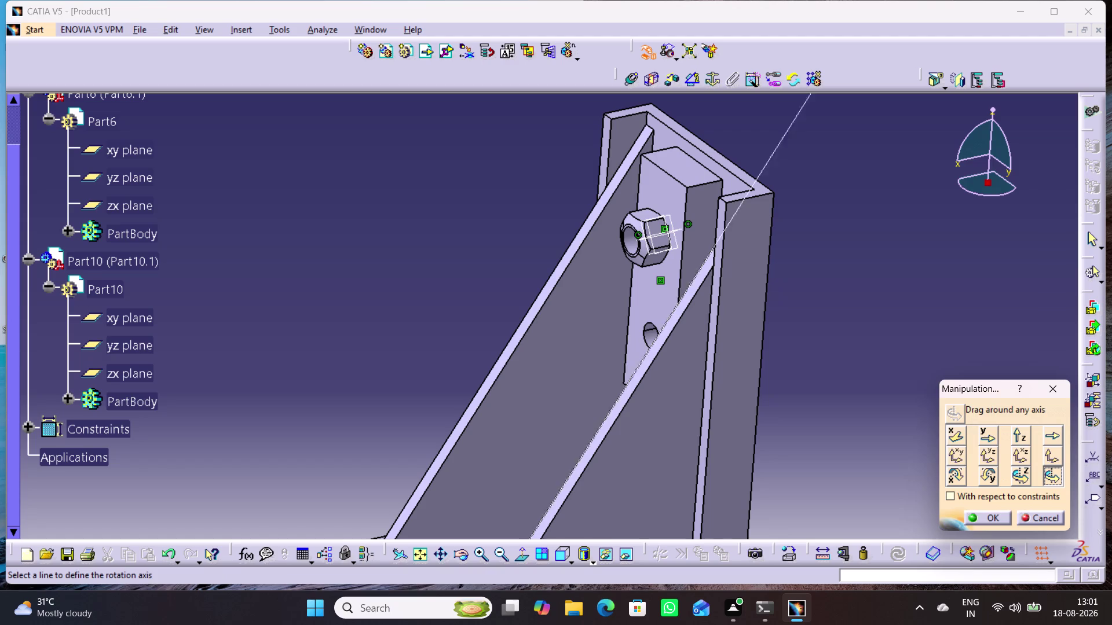
drag(664, 241, 665, 277)
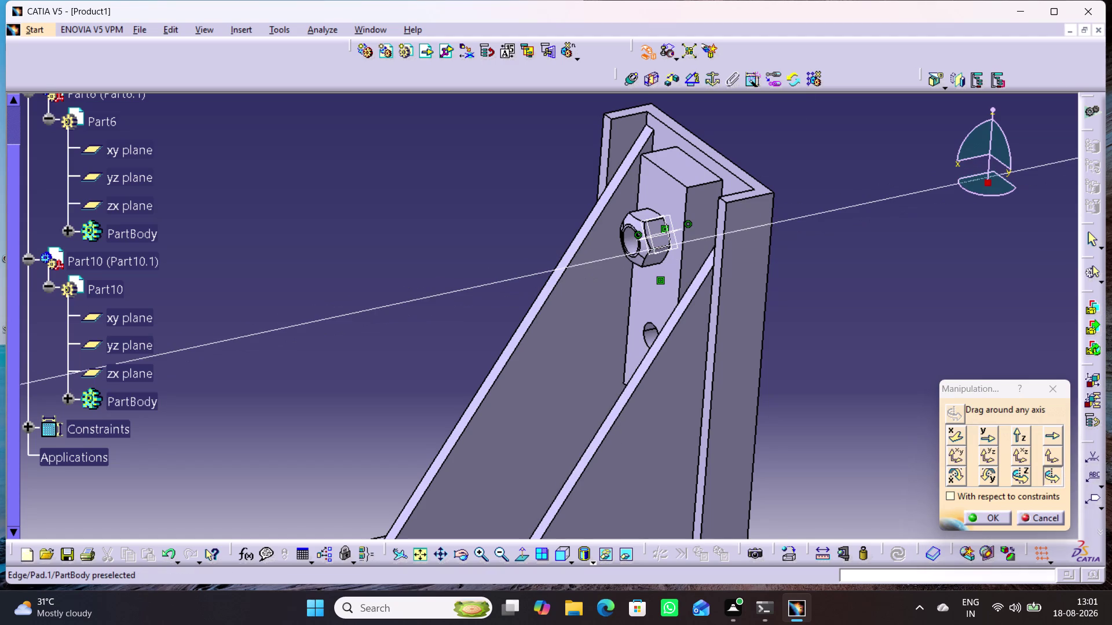
click(652, 235)
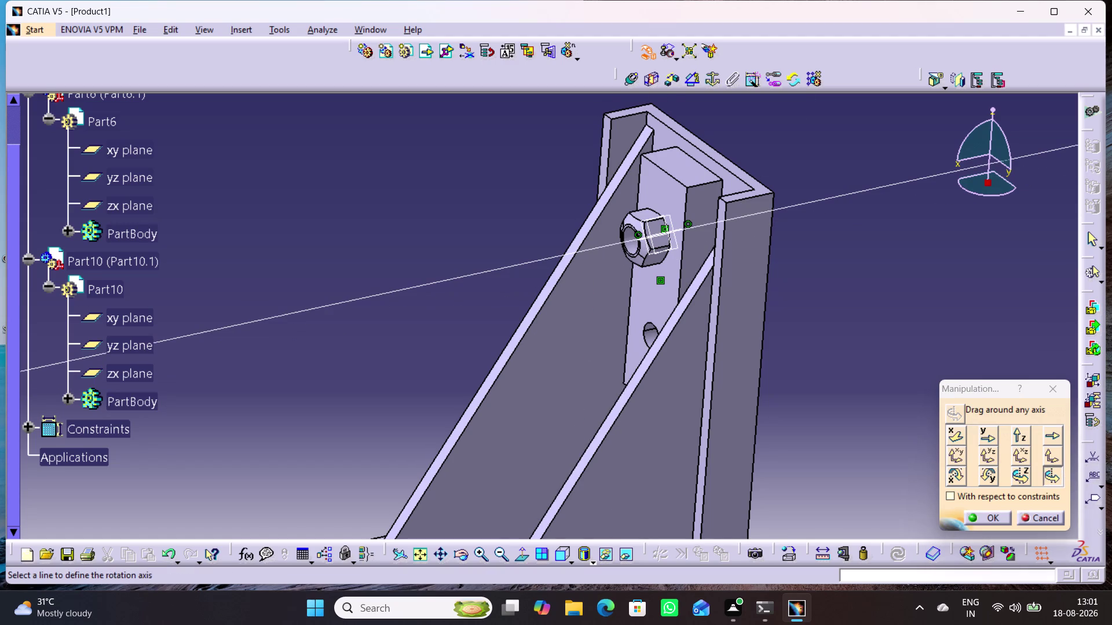
drag(646, 253, 650, 220)
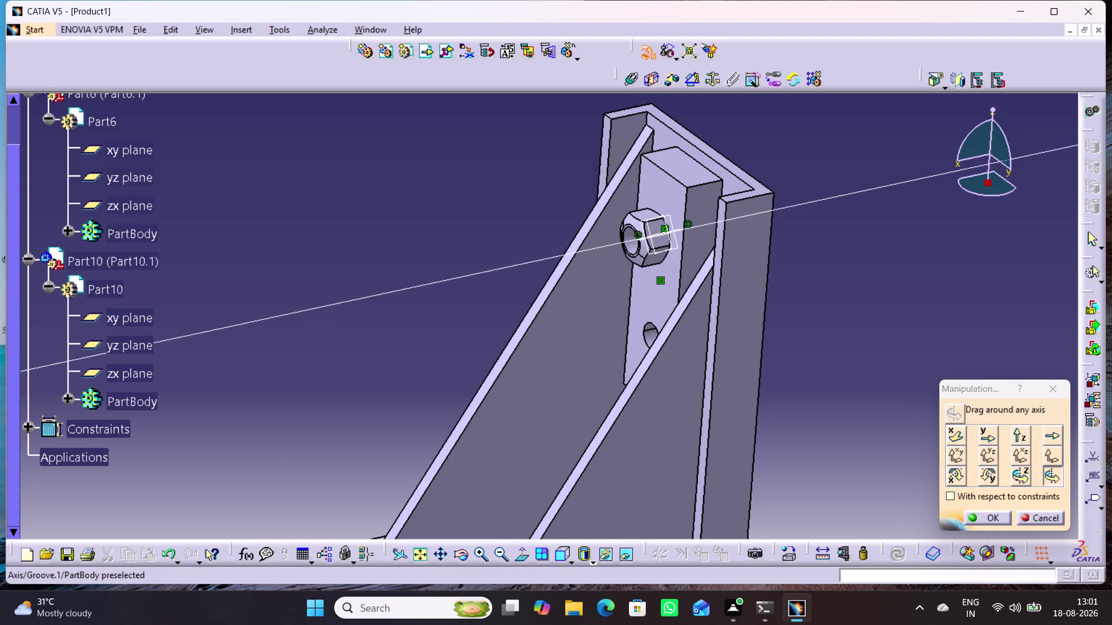
drag(637, 215, 657, 275)
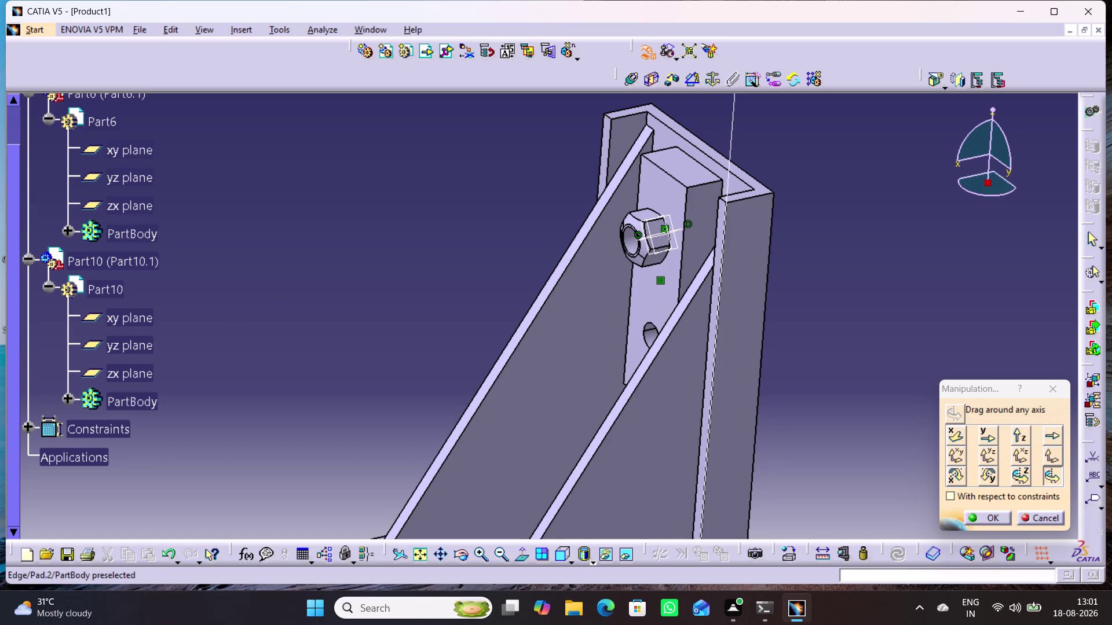
click(763, 193)
drag(649, 238, 655, 252)
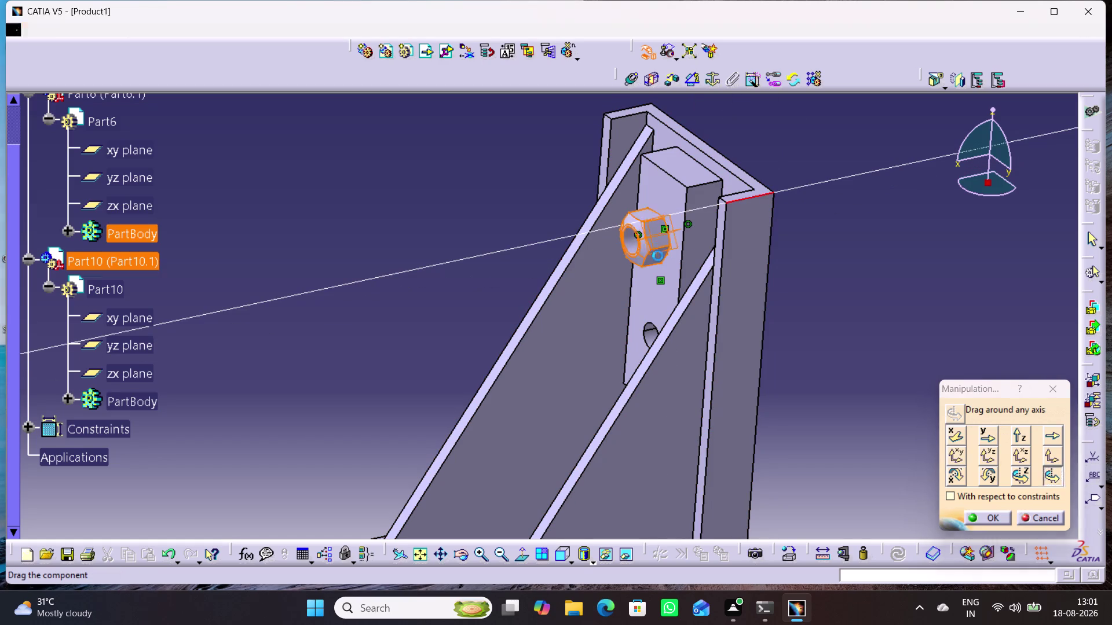
drag(656, 252, 824, 275)
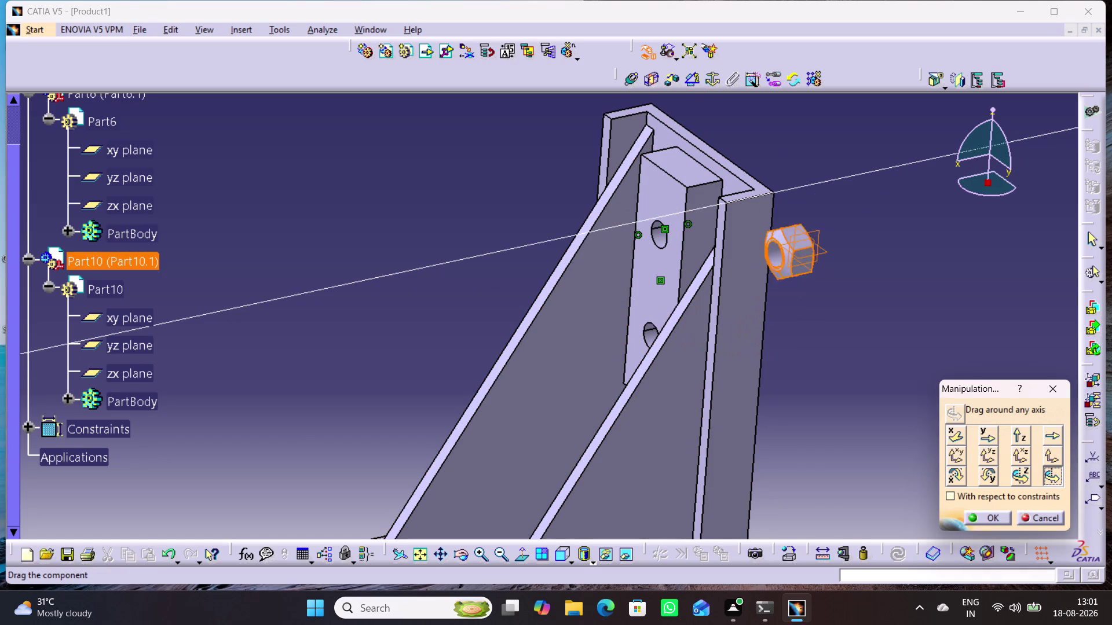
drag(824, 275, 812, 245)
click(1045, 385)
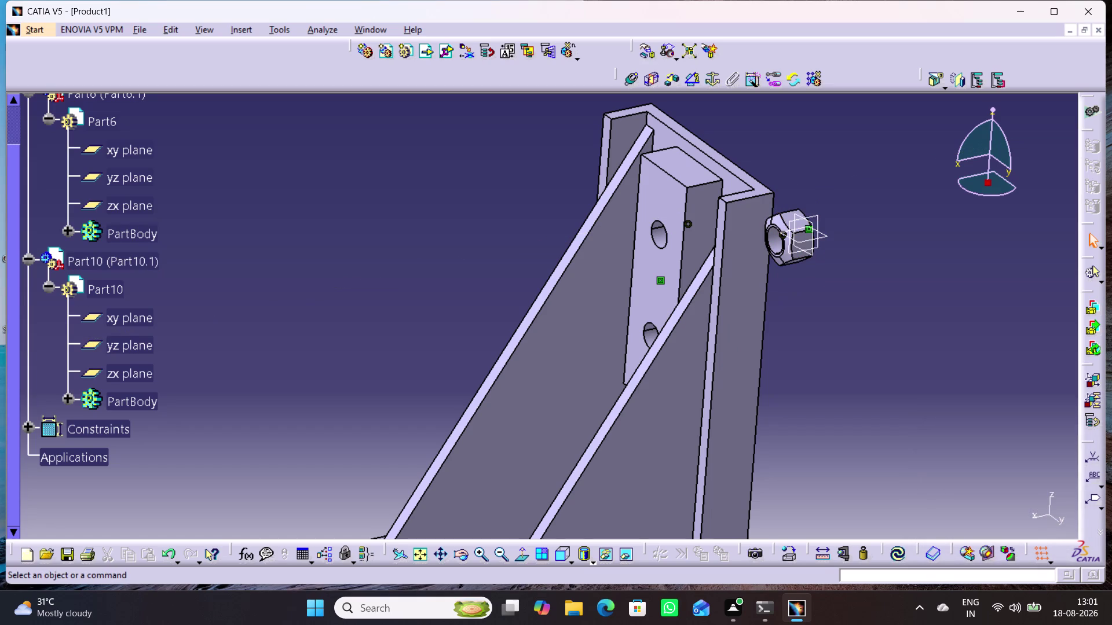
click(900, 551)
click(849, 370)
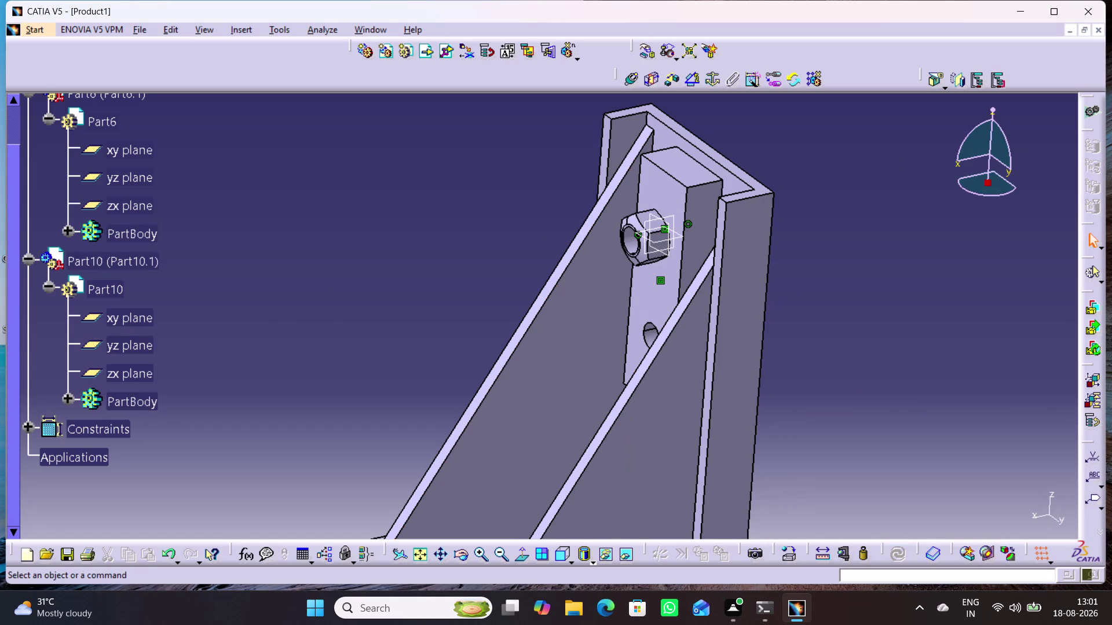
click(664, 240)
middle_drag(365, 320, 398, 61)
Constrain Part10's zx plane to Part6's xy plane, entering a new angle of 180.
middle_drag(565, 368, 552, 387)
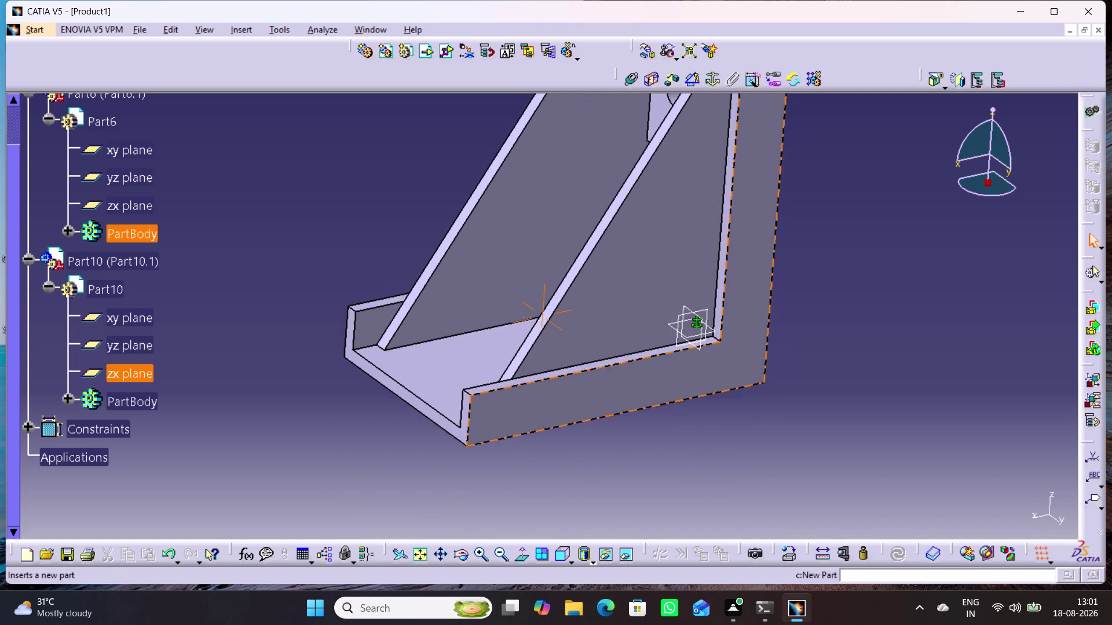
middle_drag(552, 387, 528, 417)
click(697, 84)
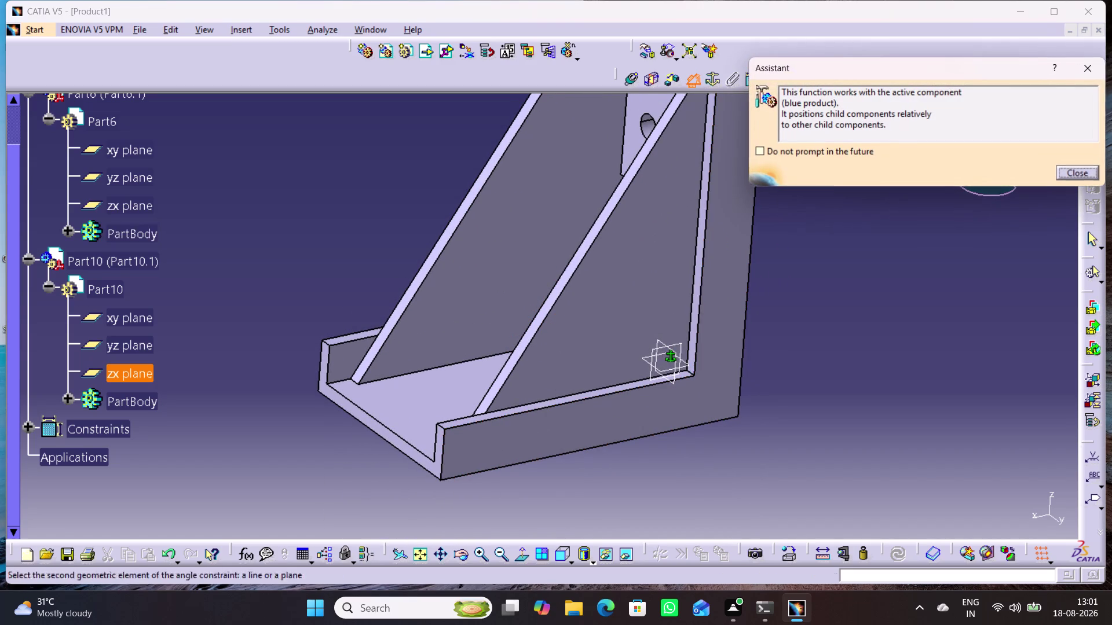
click(667, 371)
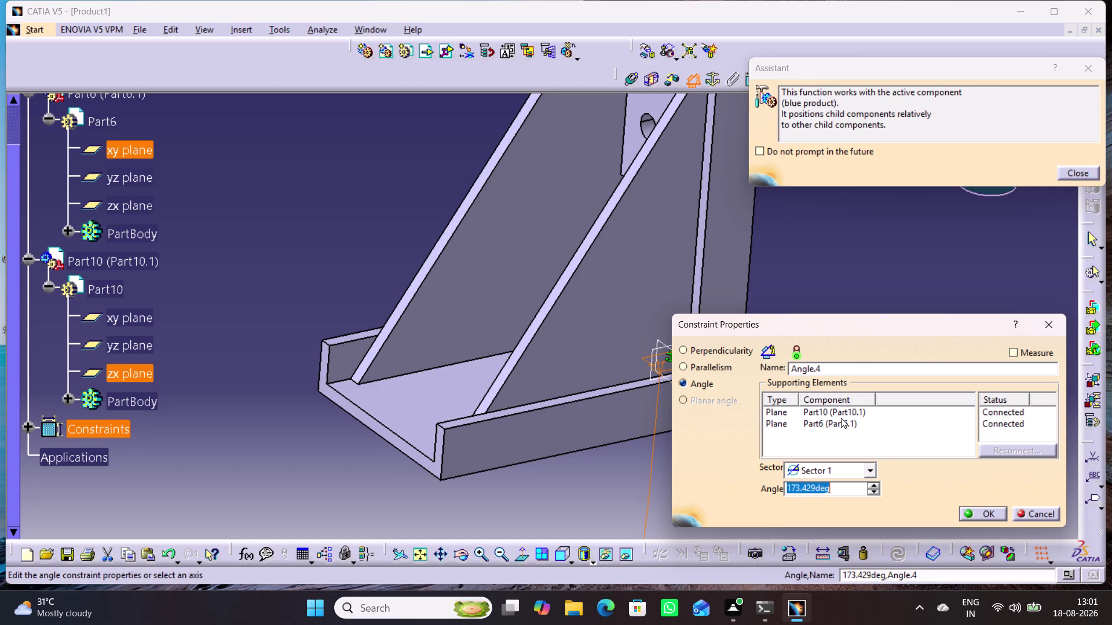
text(19)
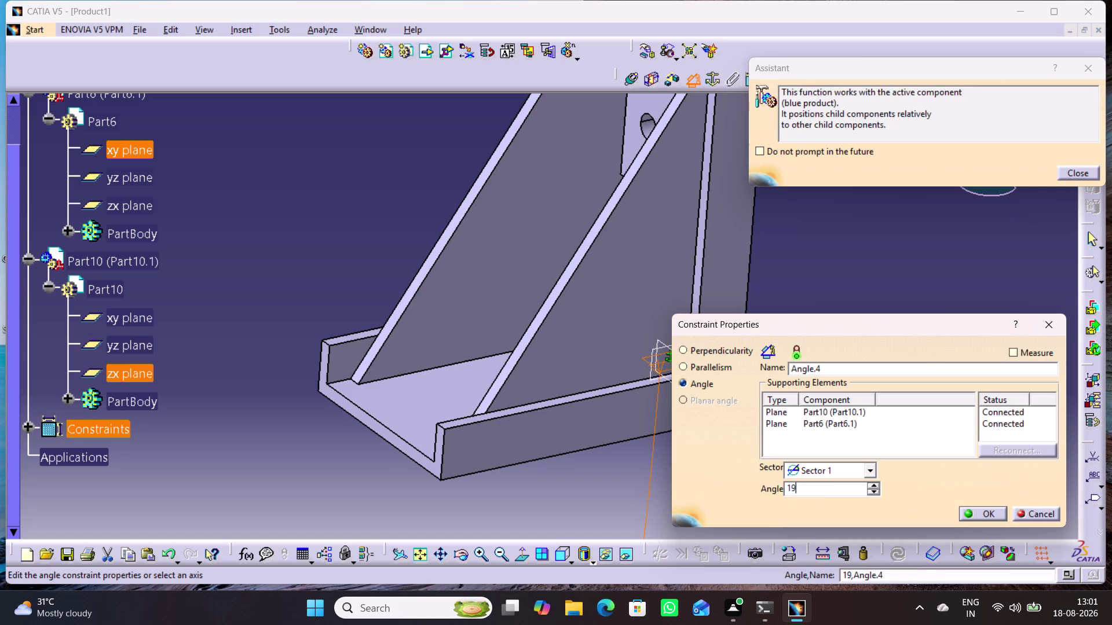
key(BackSpace)
text(80)
key(Return)
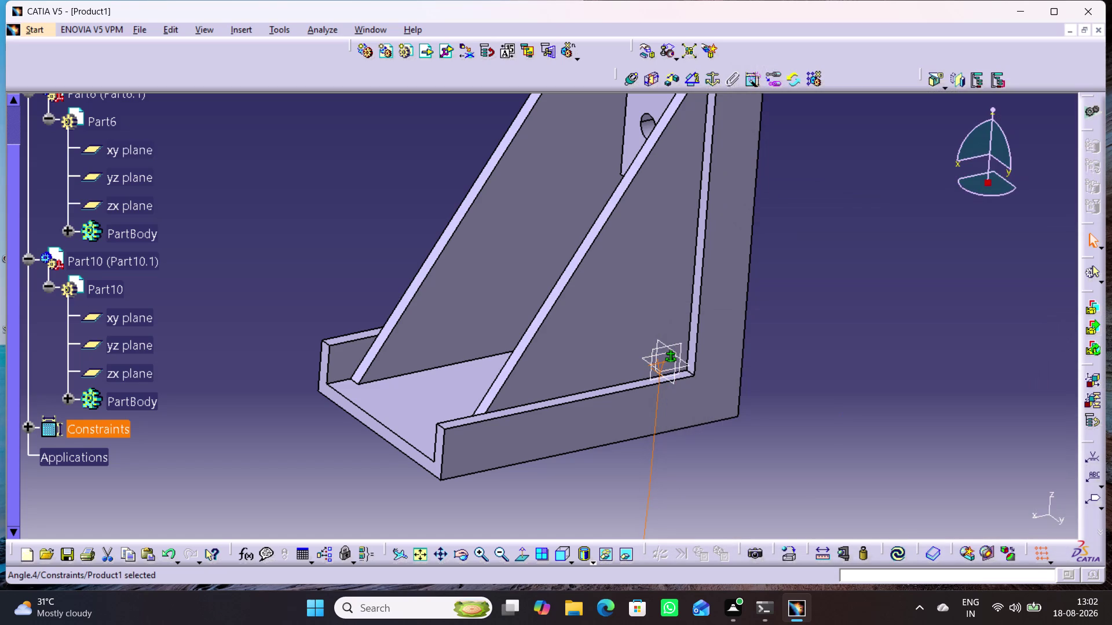
click(849, 427)
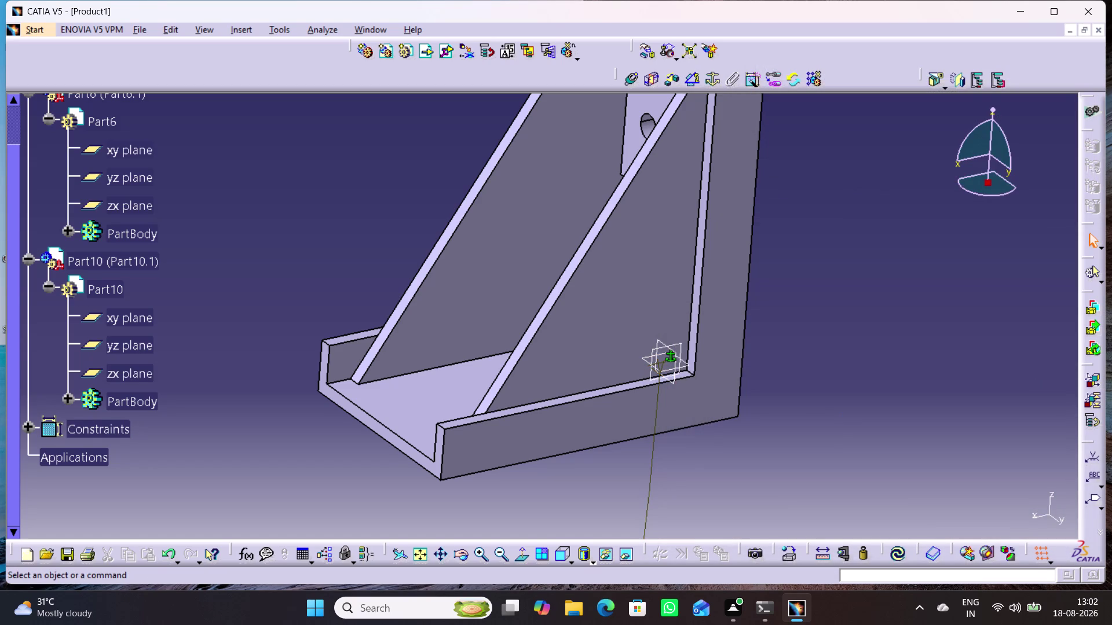
Undo twice and try an angle constraint on Part10's yz plane, confirming with Enter.
key(ctrl+z)
key(ctrl+z)
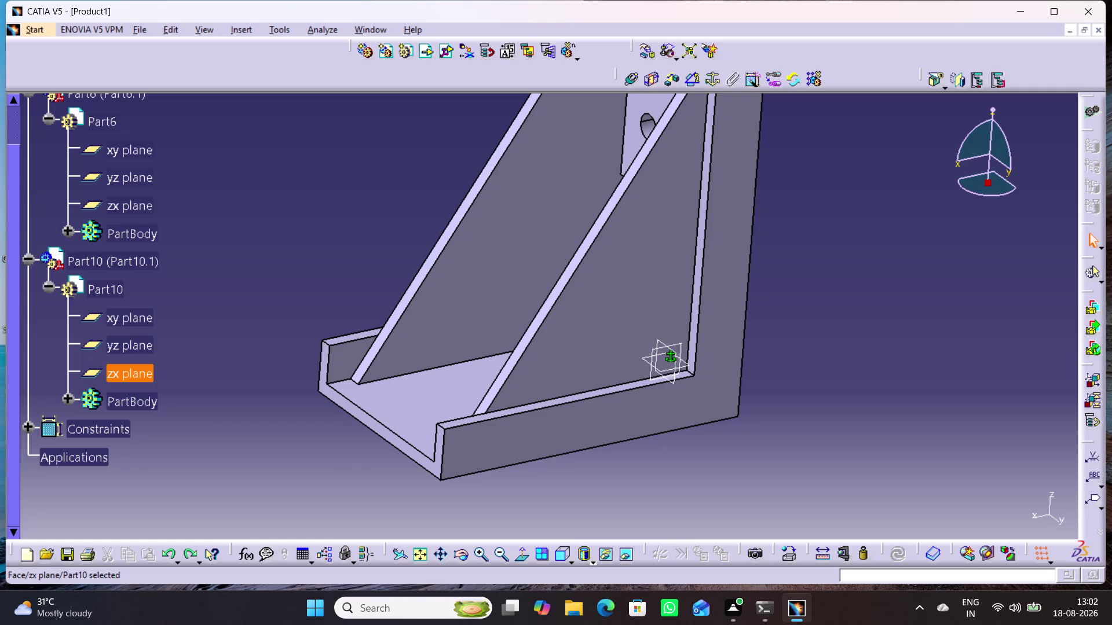
click(184, 420)
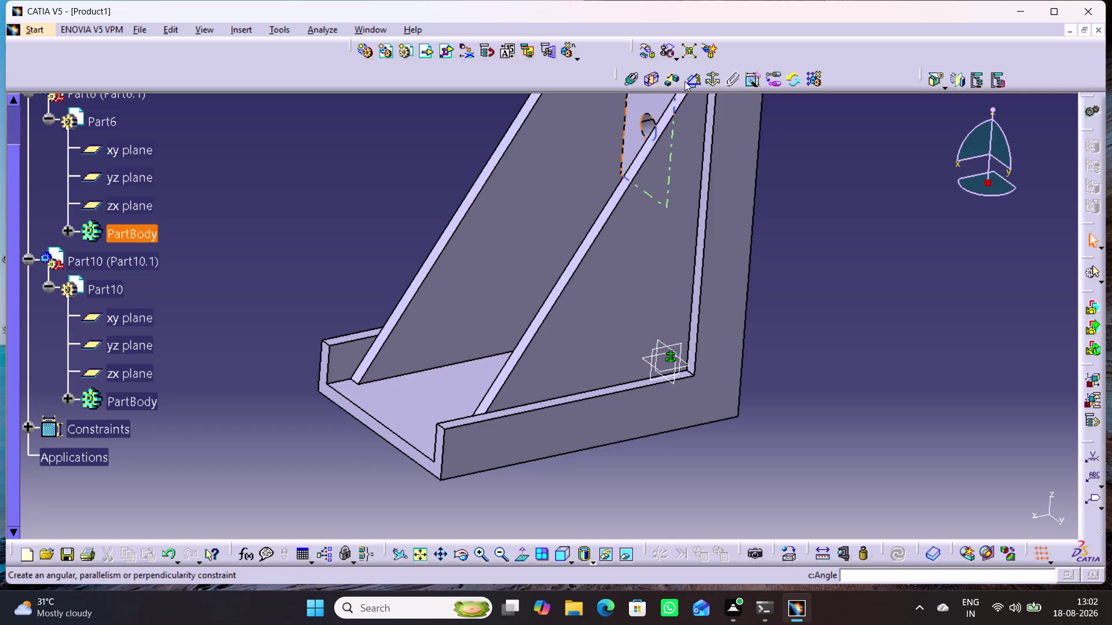
click(699, 80)
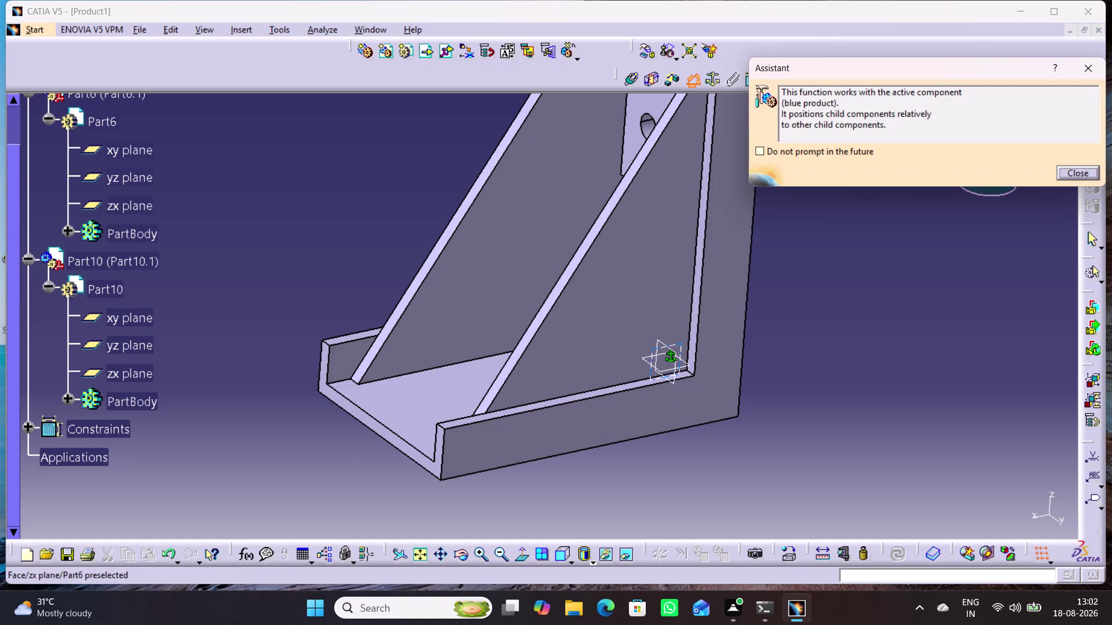
click(128, 347)
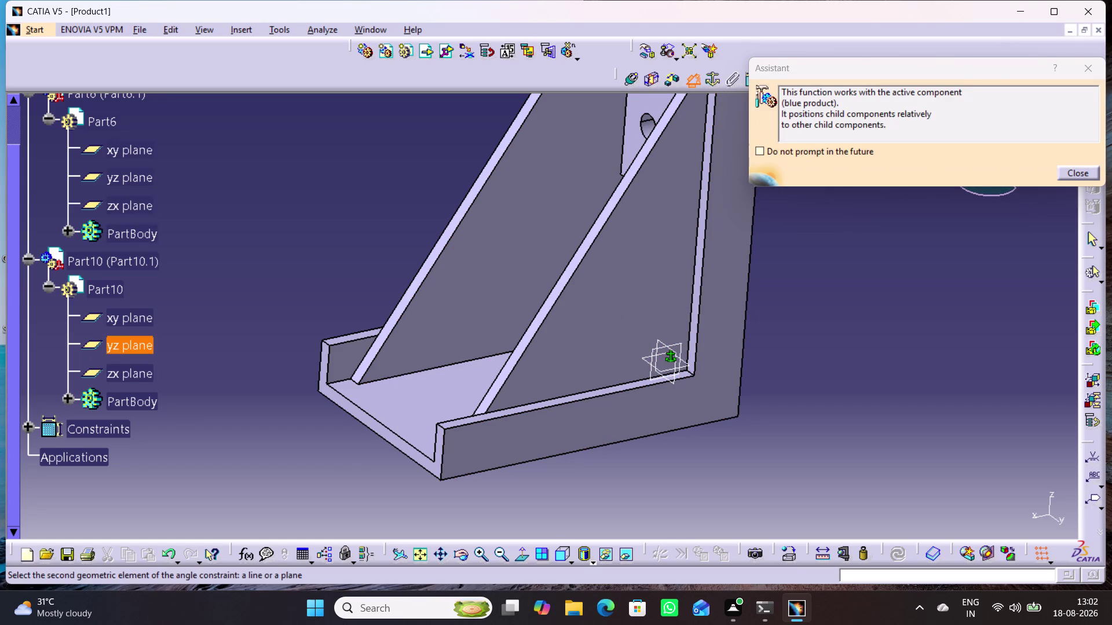
click(143, 183)
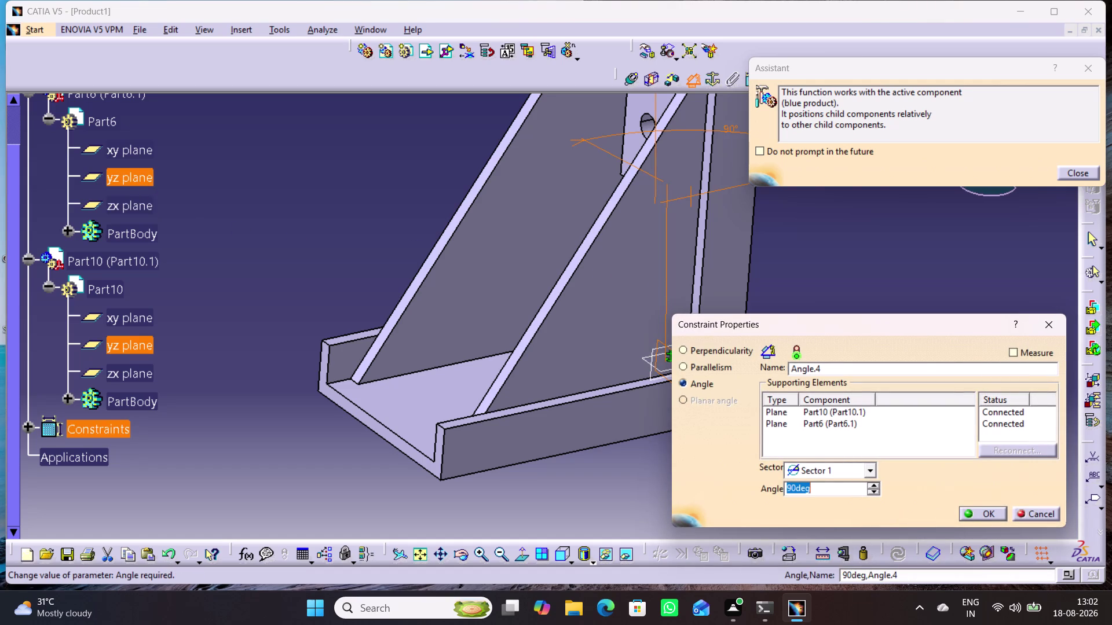
key(0)
key(Return)
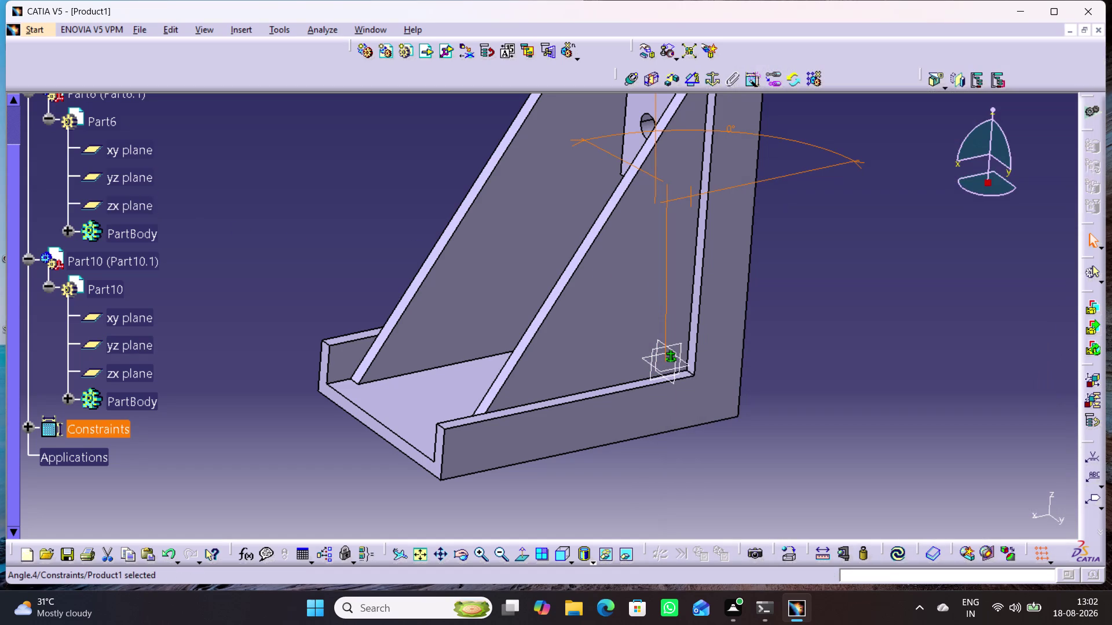
click(760, 379)
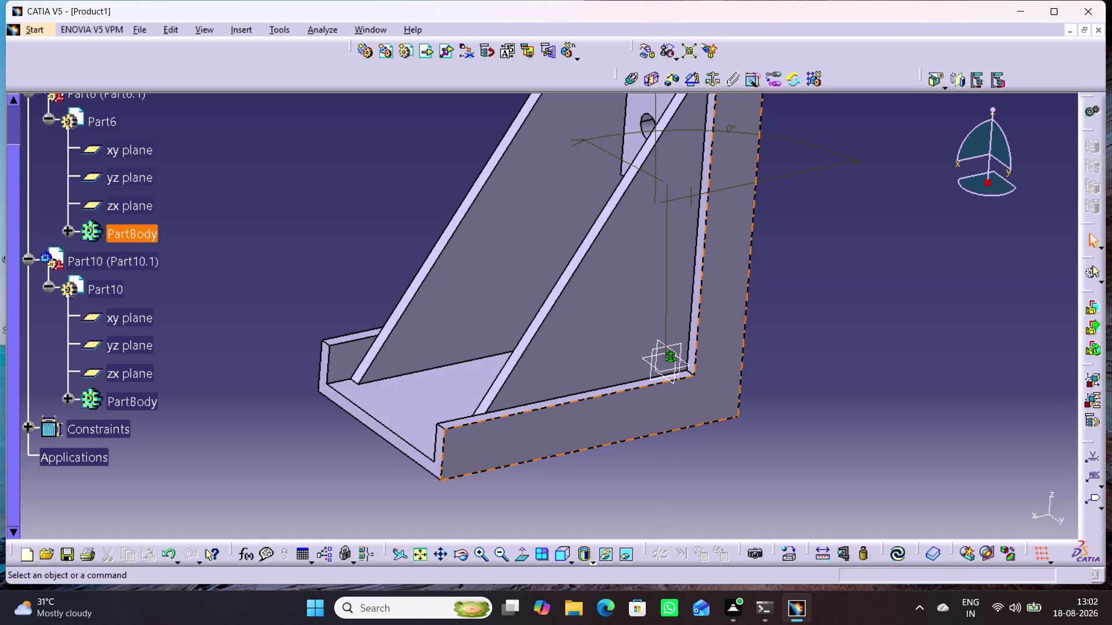
Replace it with a 90° angle constraint between Part10's xy and Part6's zx planes, then update.
key(ctrl+z)
key(ctrl+z)
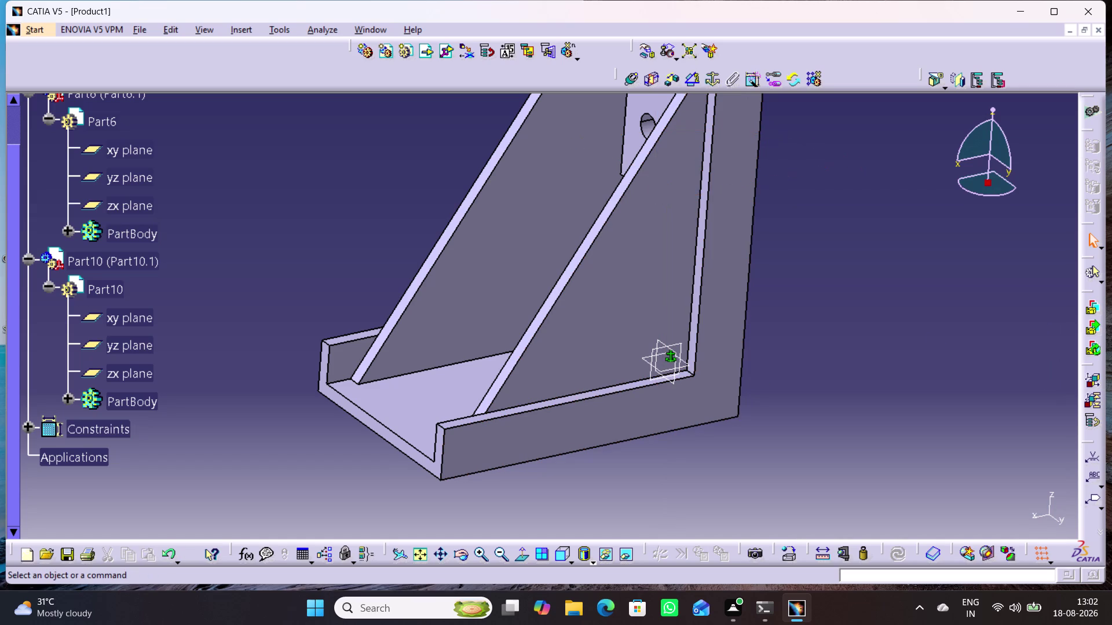
click(877, 338)
click(827, 375)
click(696, 81)
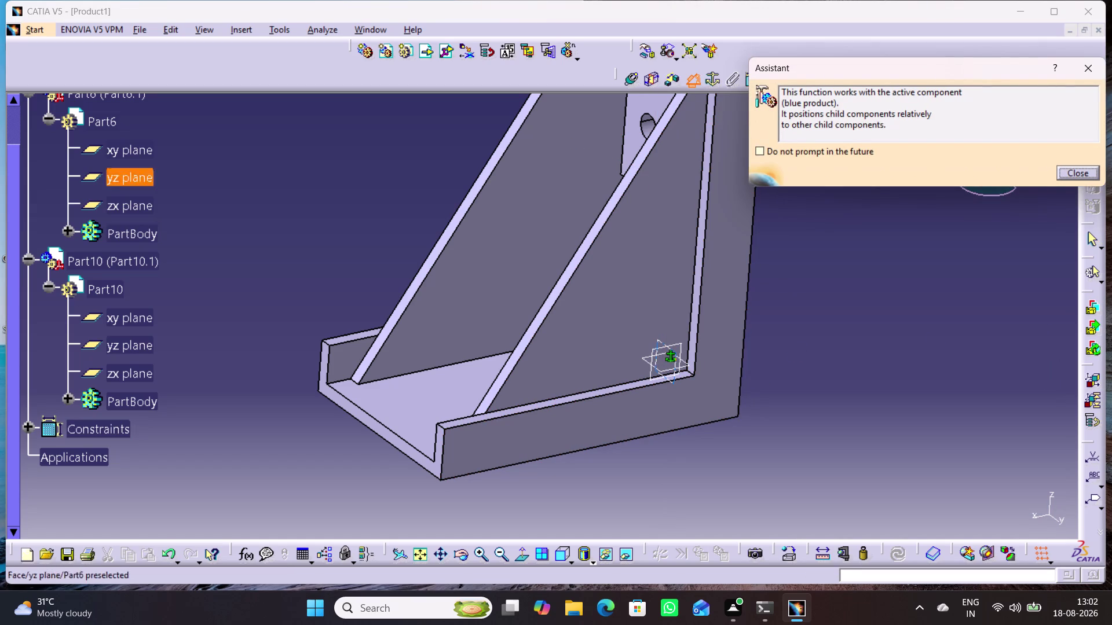
click(682, 347)
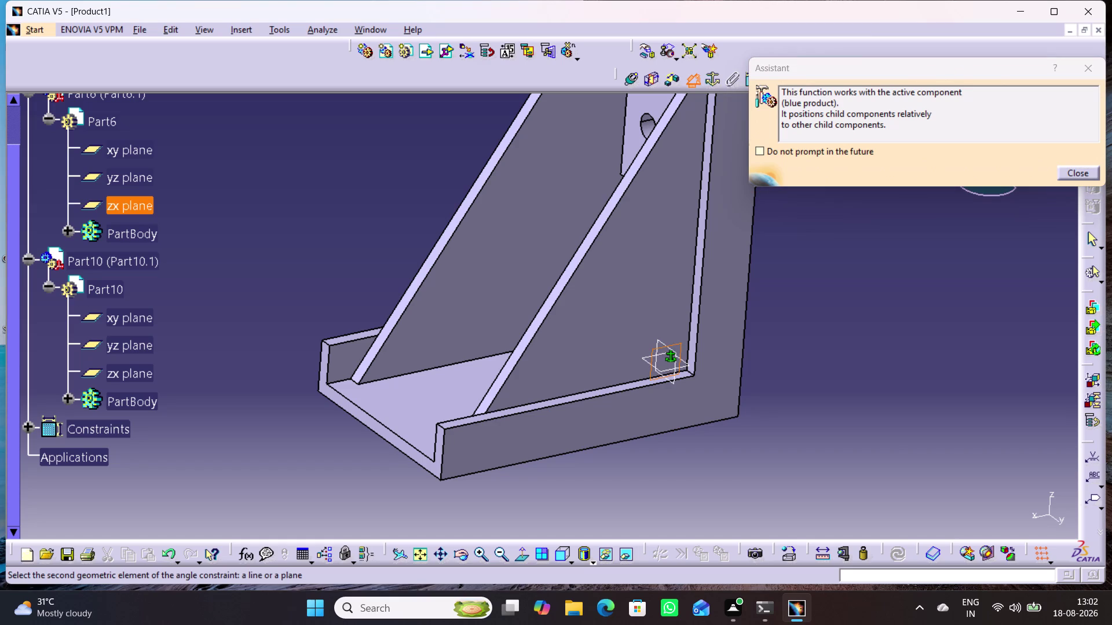
click(141, 322)
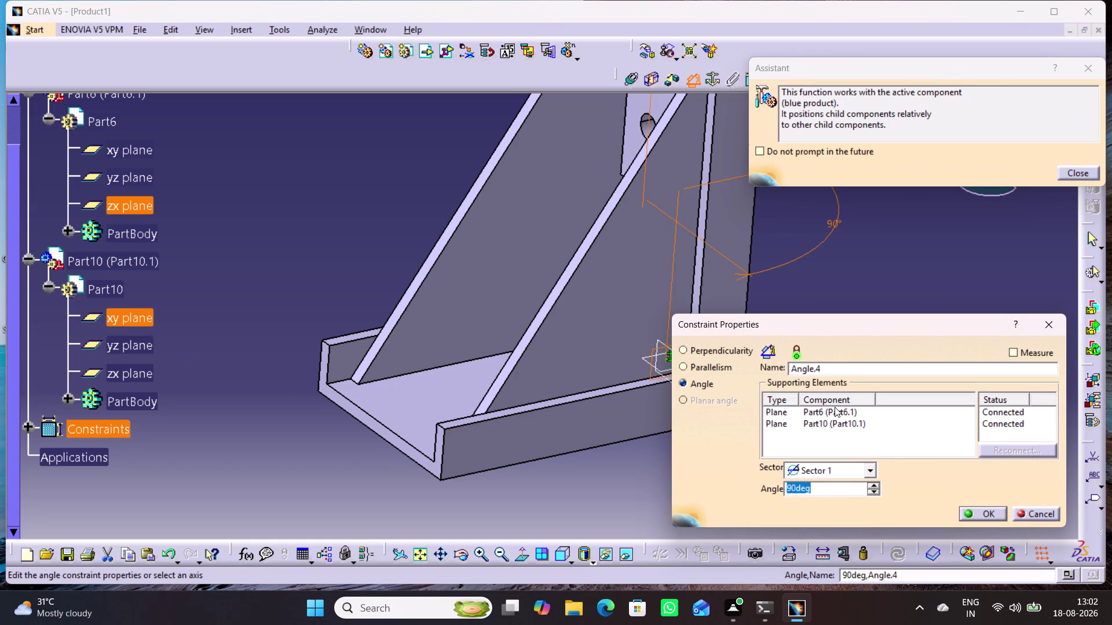
click(971, 515)
click(898, 431)
middle_drag(862, 408, 855, 475)
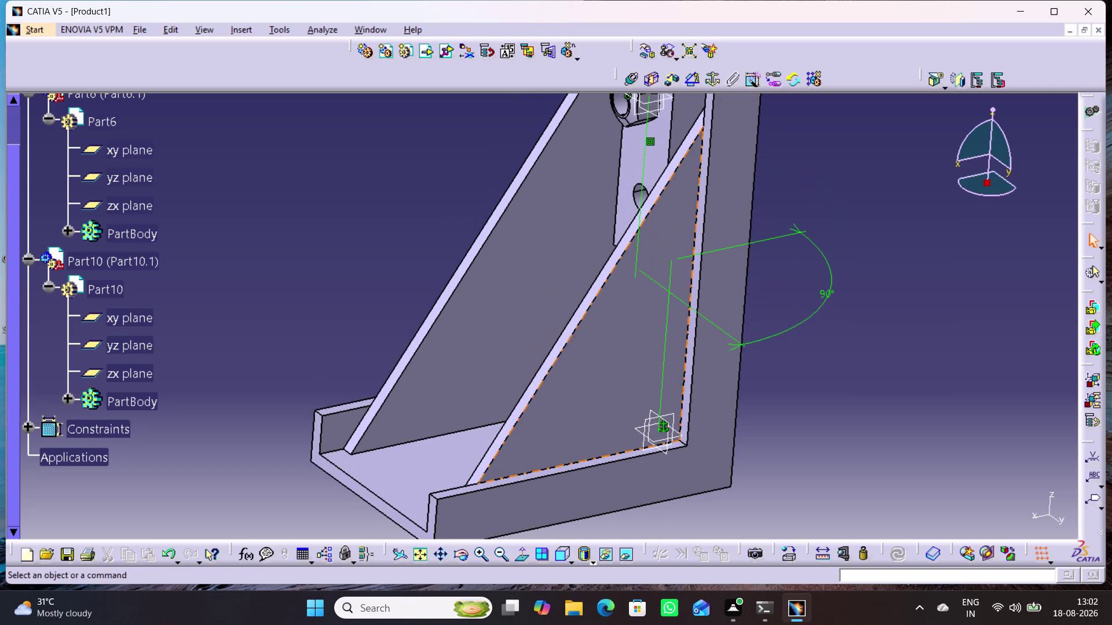
right_click(128, 267)
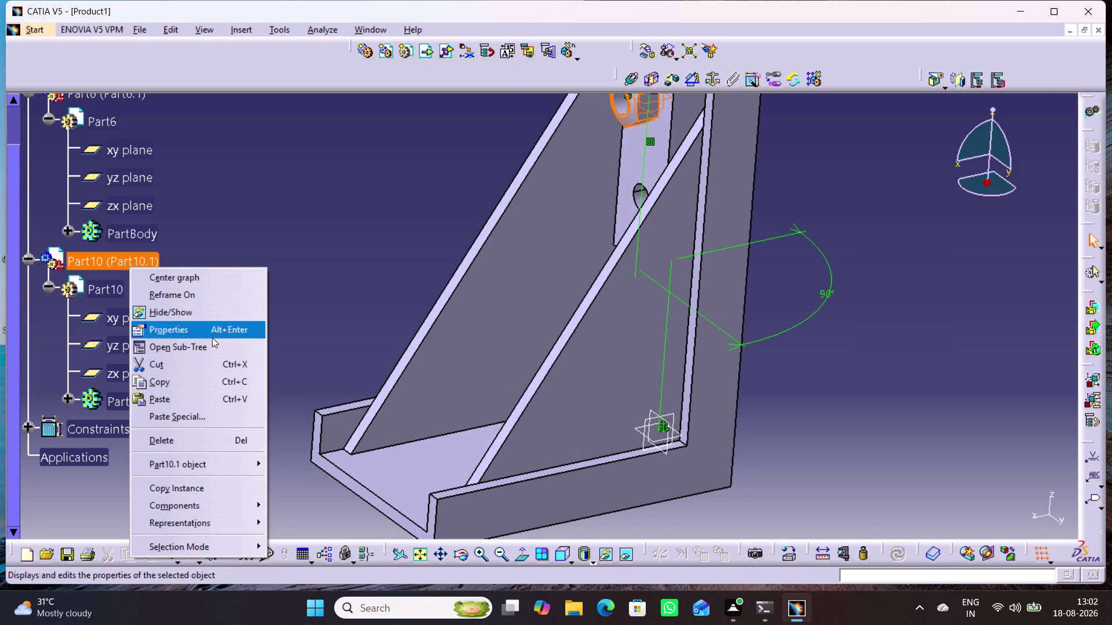
click(200, 463)
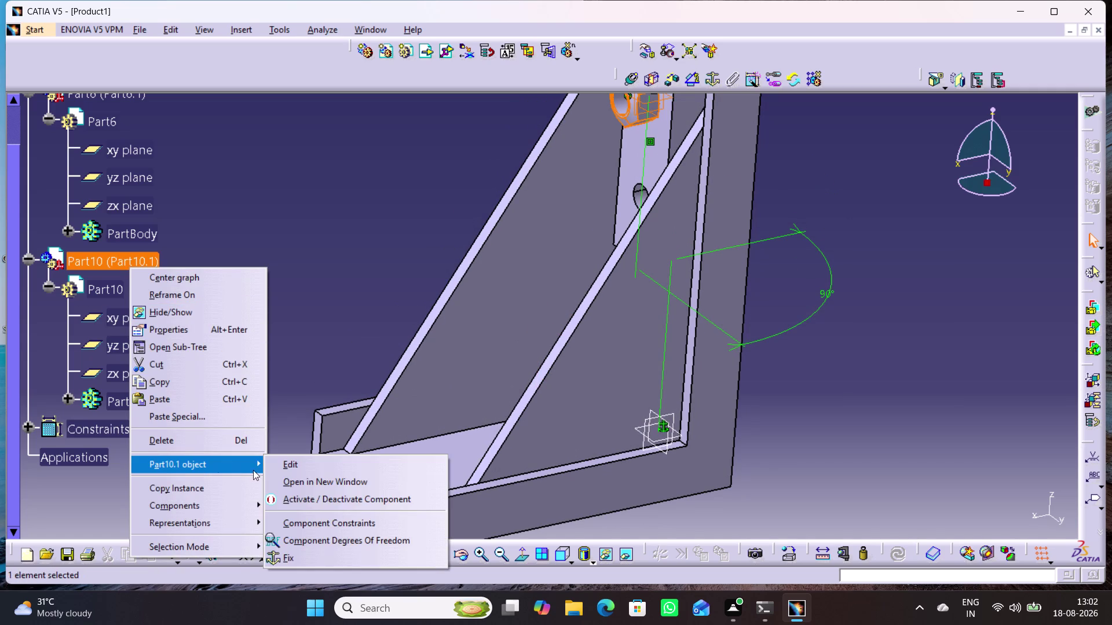
click(333, 536)
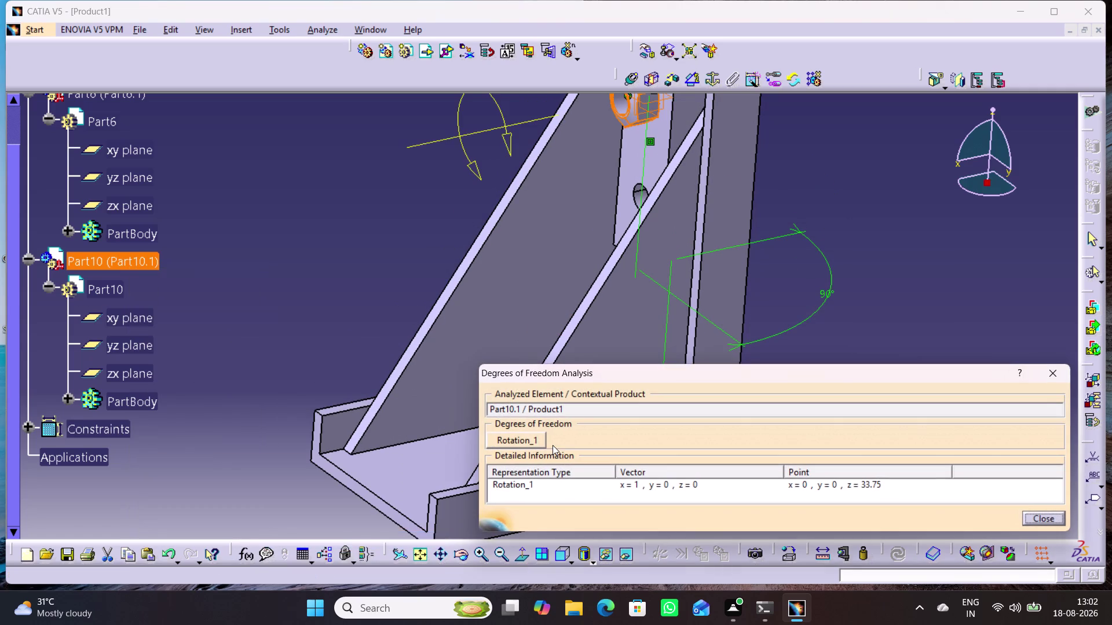
click(1053, 374)
click(949, 360)
middle_drag(828, 390, 840, 456)
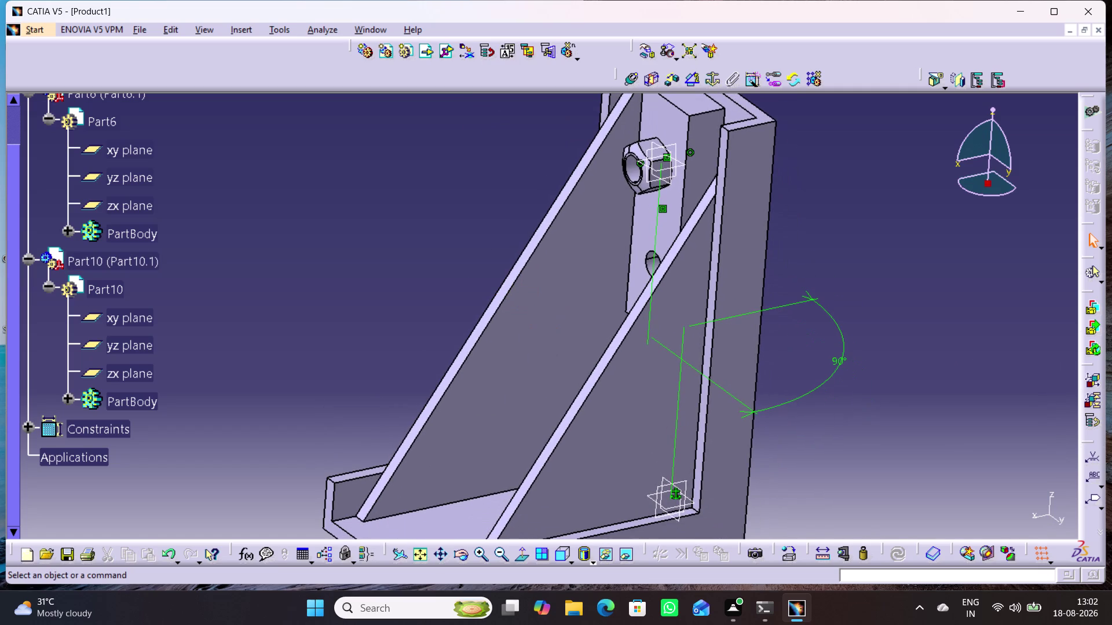
middle_drag(835, 456, 927, 499)
right_drag(835, 456, 926, 499)
middle_drag(883, 424, 930, 430)
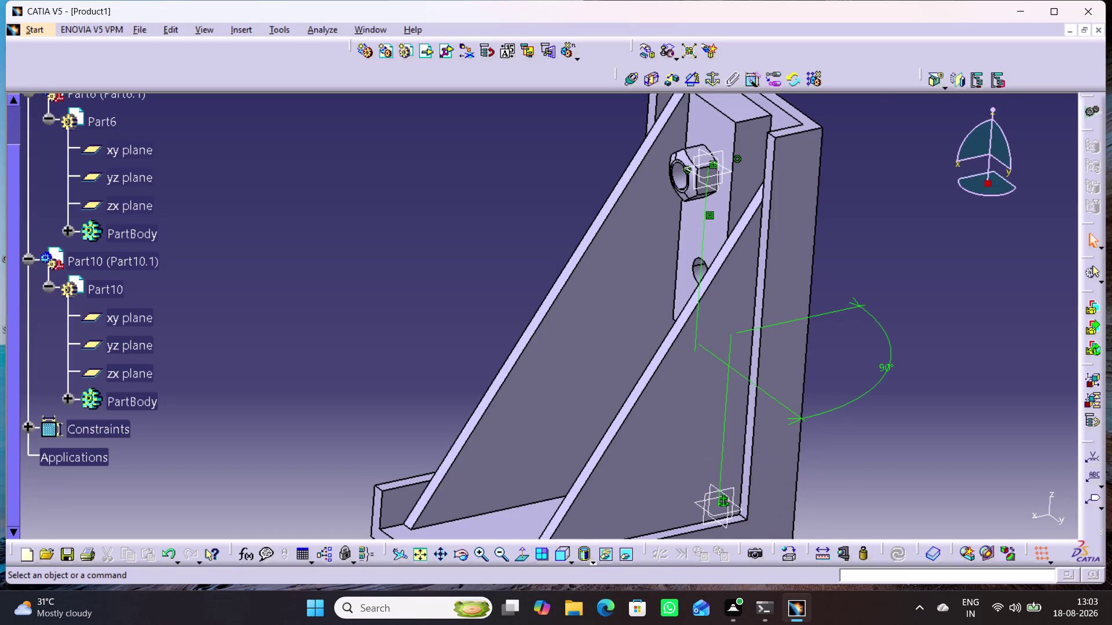
Expand Part10 in the tree and hide its xy, yz and zx planes.
middle_drag(398, 293, 393, 243)
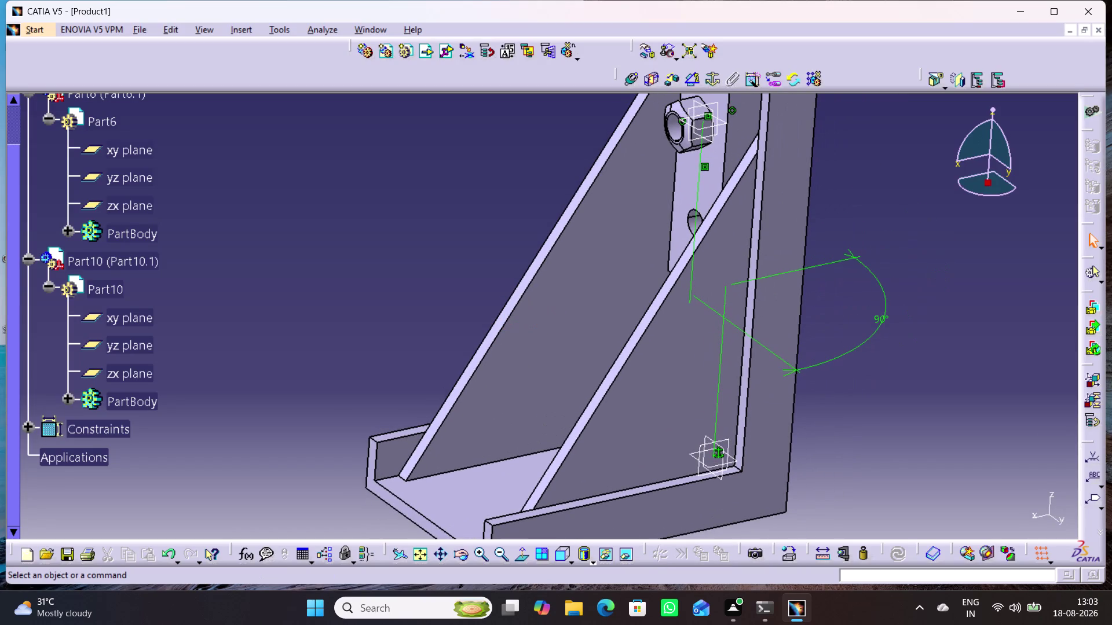
click(28, 262)
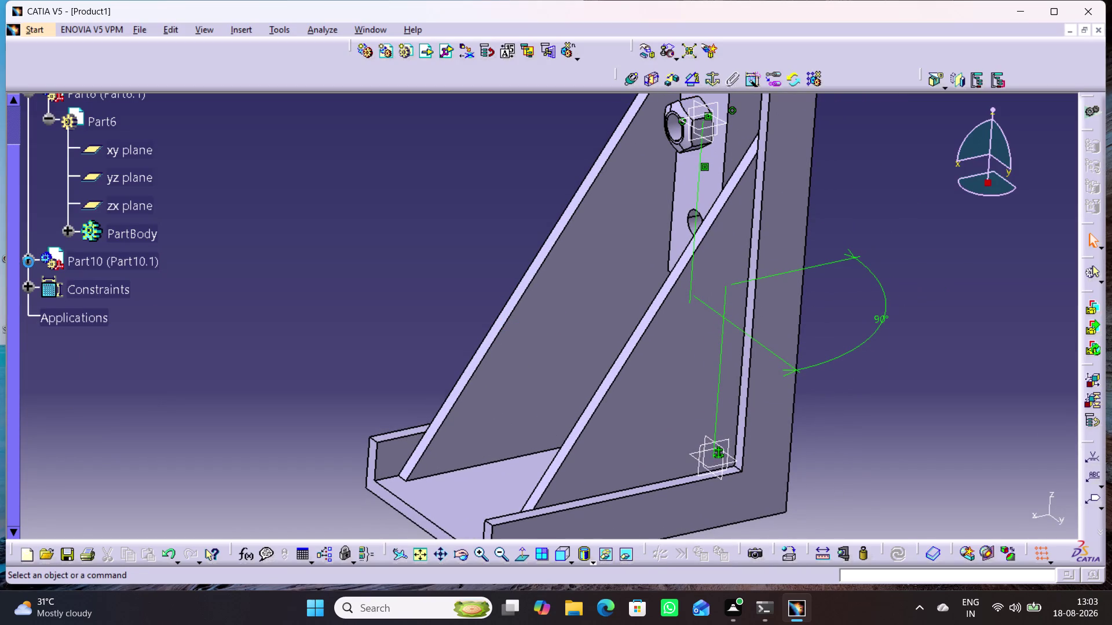
middle_drag(118, 233, 116, 240)
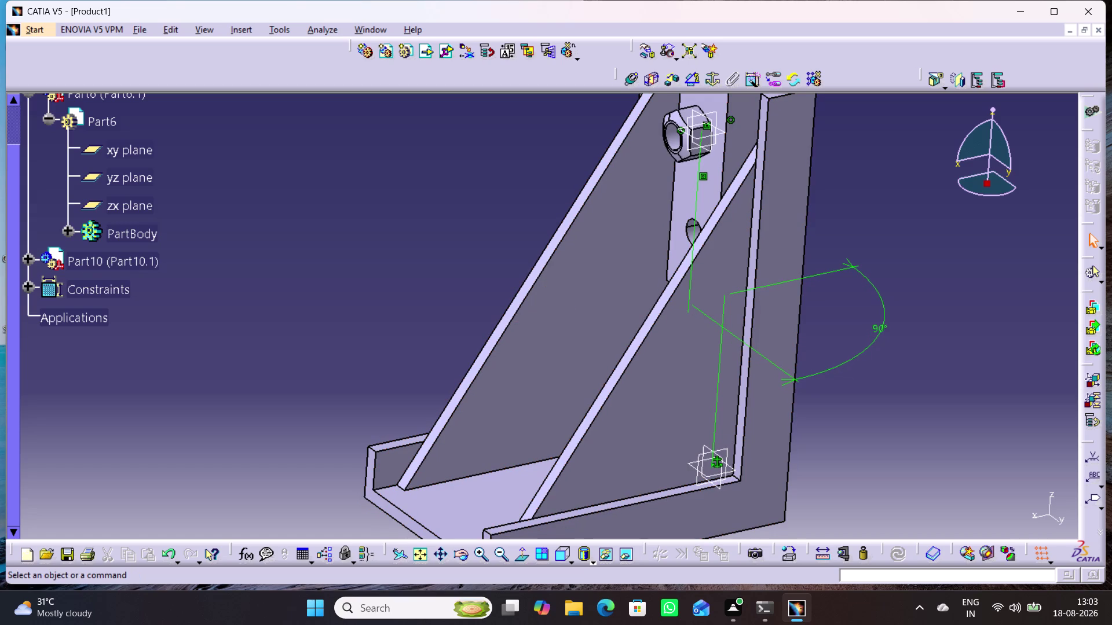
click(32, 262)
click(116, 316)
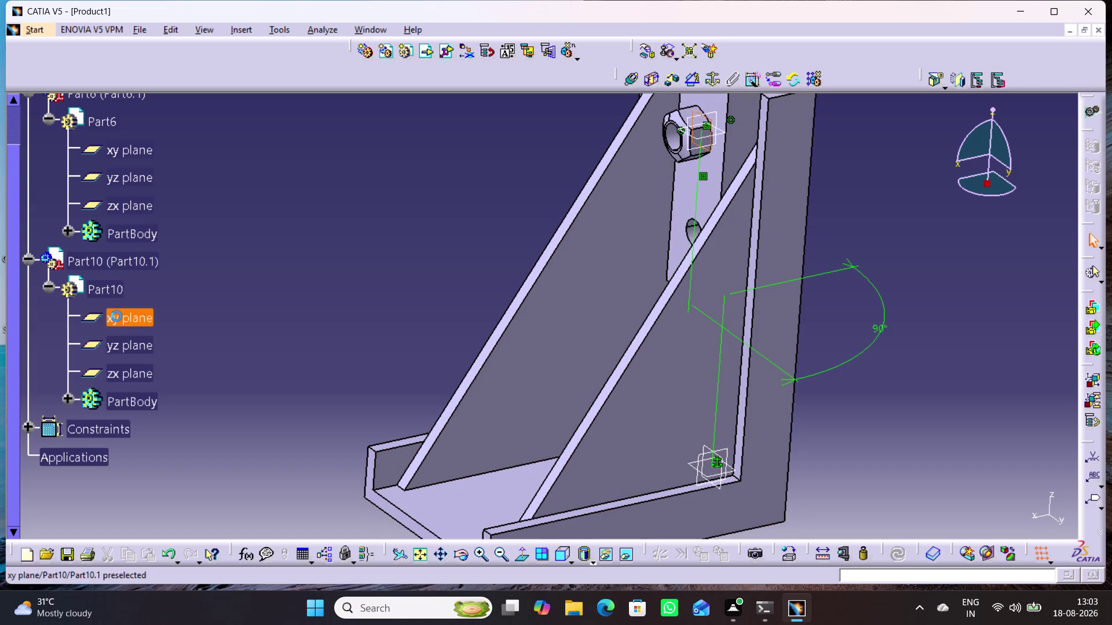
click(126, 340)
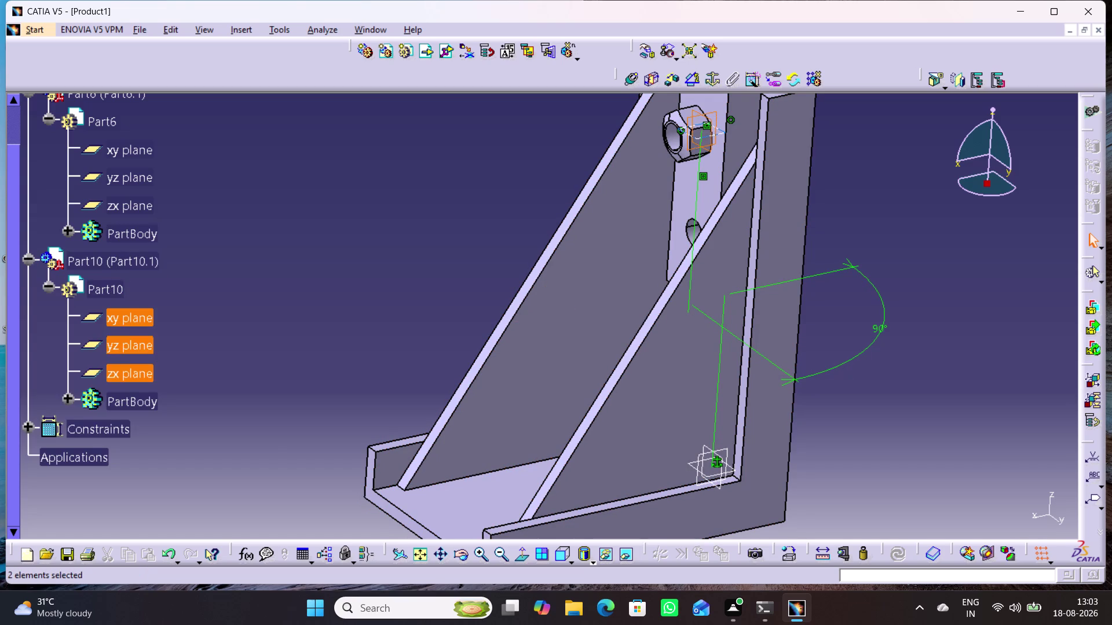
click(134, 373)
right_click(132, 319)
click(170, 369)
click(249, 301)
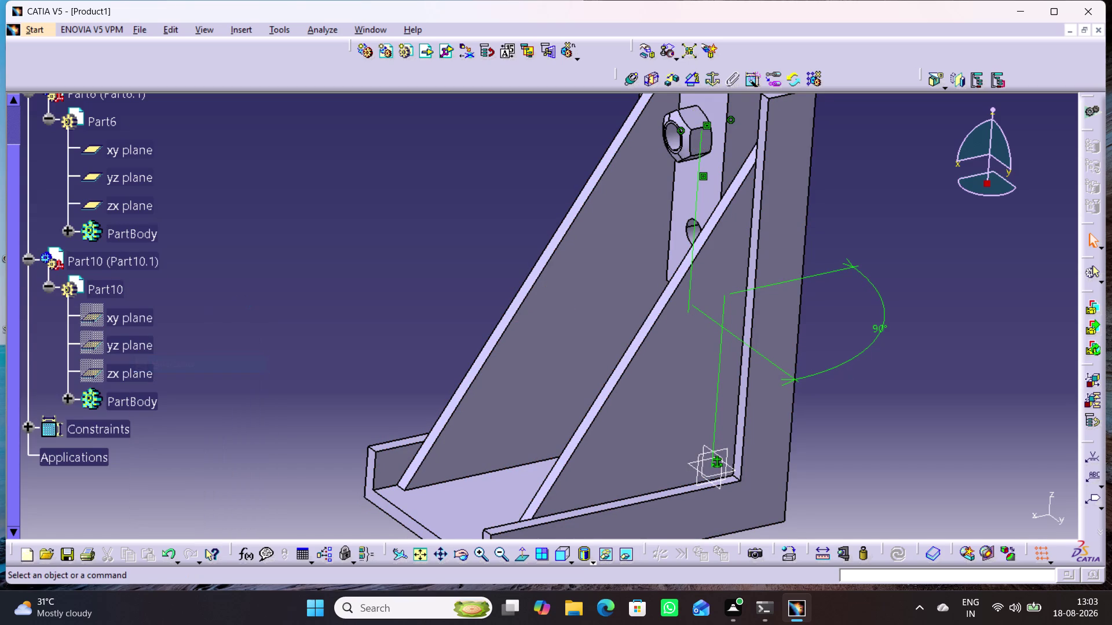
Collapse Part10's branch and select Product1 in the tree.
middle_drag(279, 294, 277, 301)
click(28, 260)
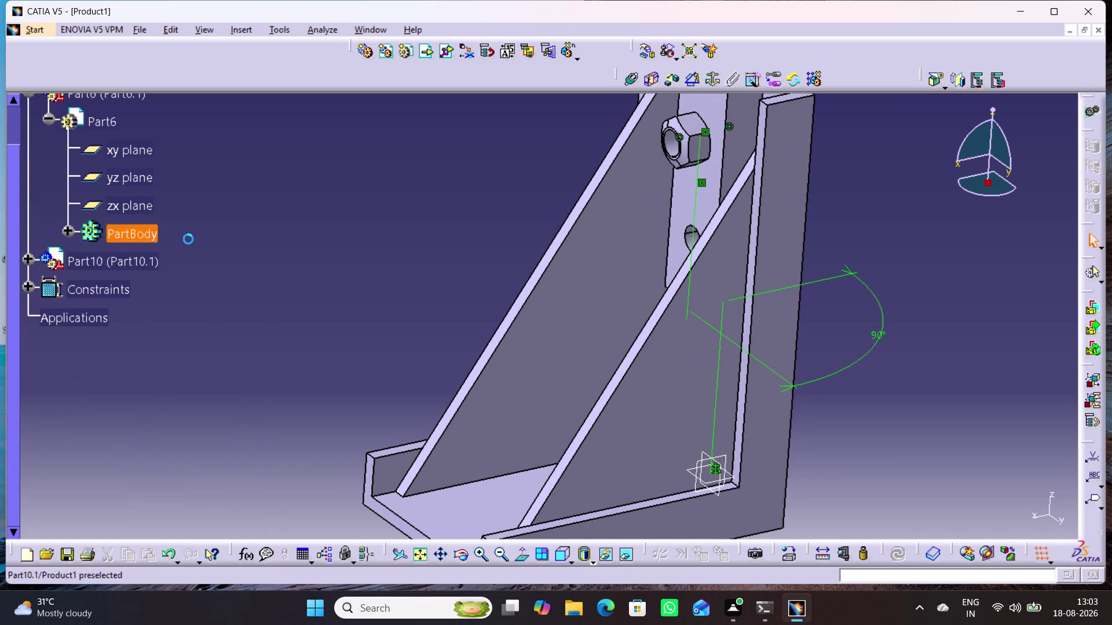
click(199, 230)
scroll(up, 3)
click(61, 151)
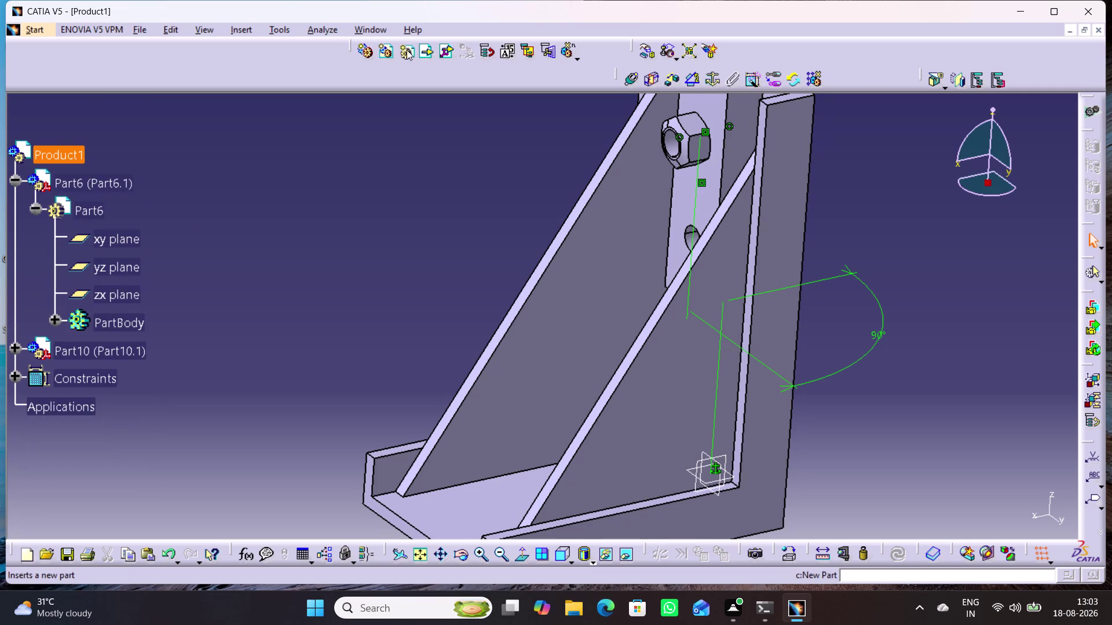
click(444, 50)
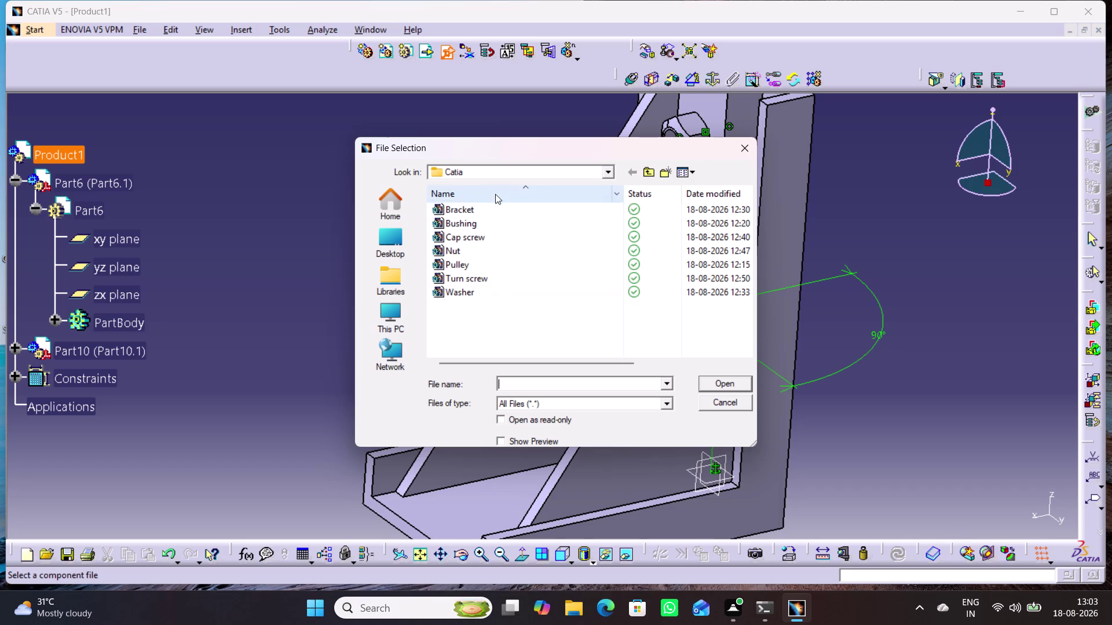
Insert the Bushing part file into Product1 as Part5 at its initial placement.
click(493, 224)
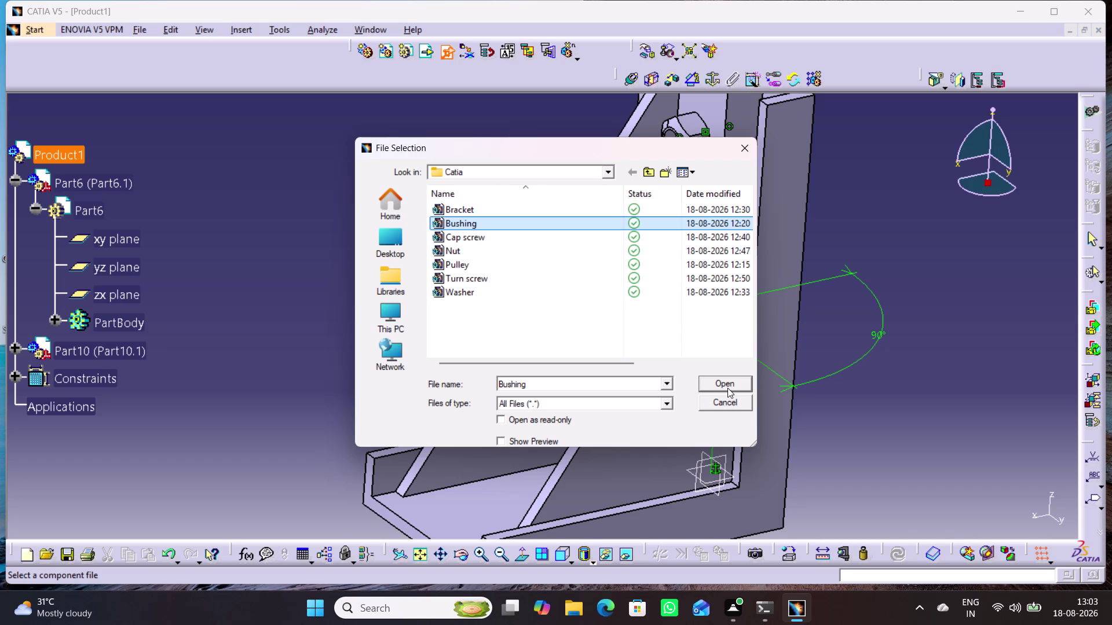
click(727, 384)
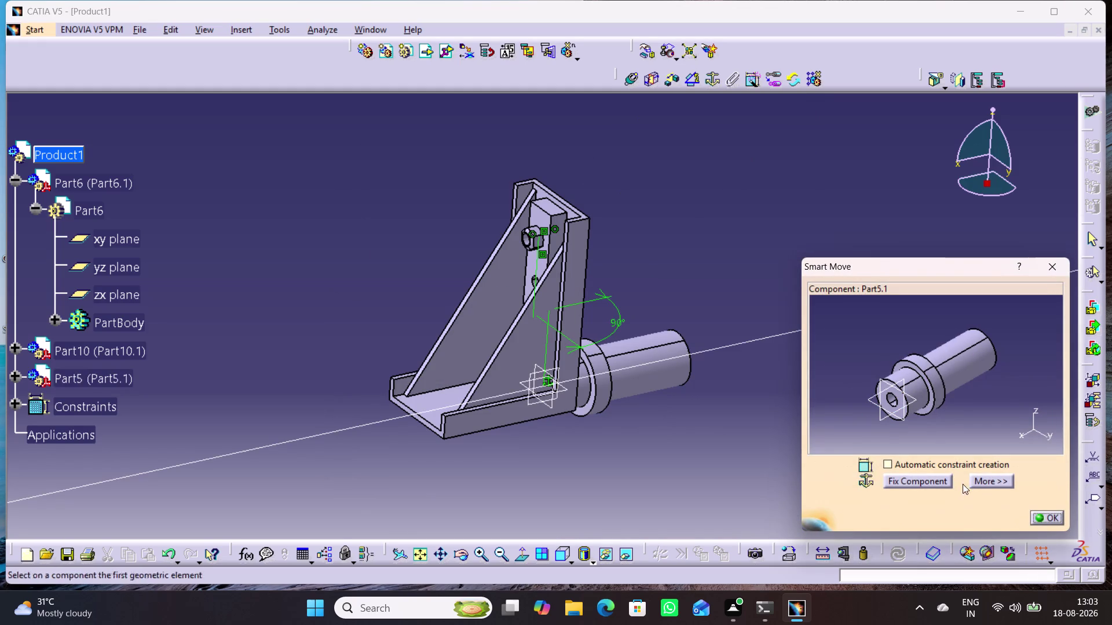
click(1048, 517)
click(777, 461)
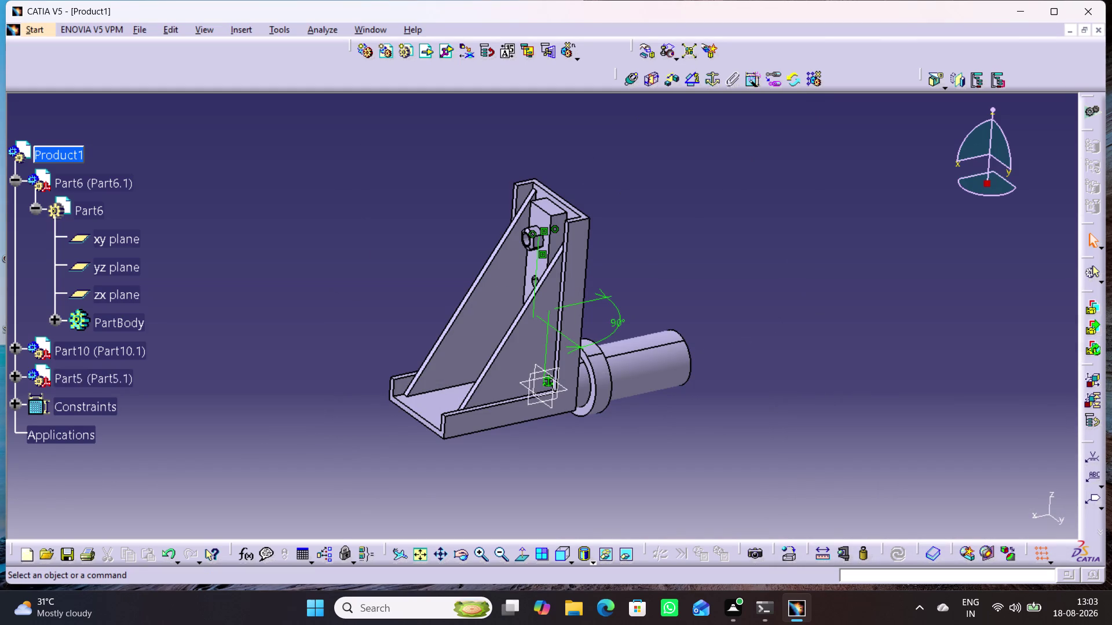
Drag the bushing left along X, then up along Z above the bracket's top.
drag(635, 375, 679, 311)
click(702, 261)
click(647, 49)
click(953, 436)
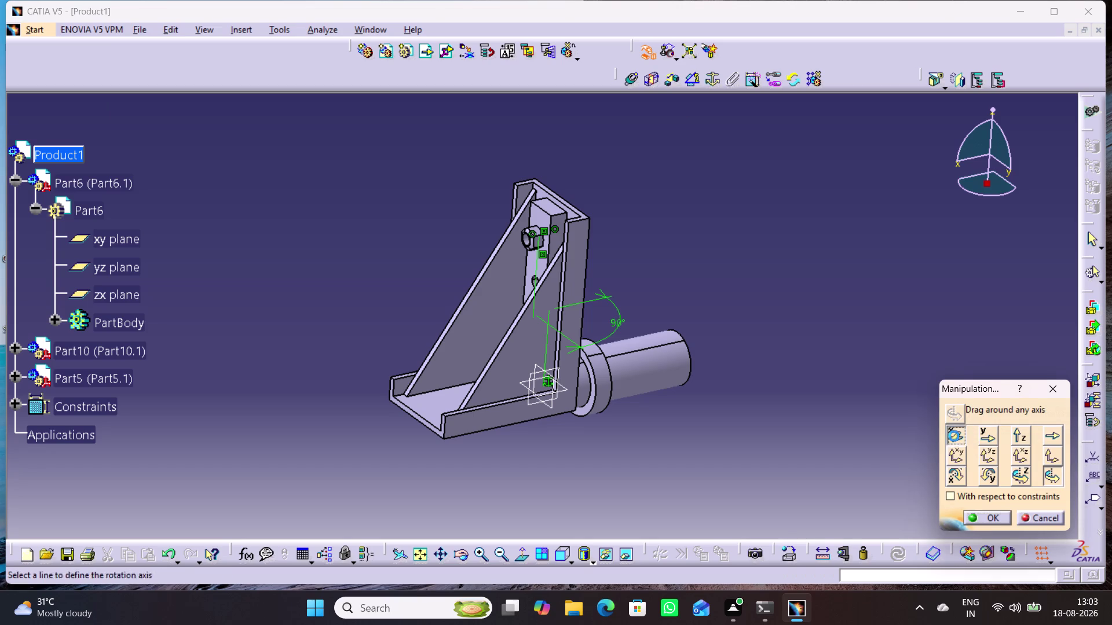
drag(660, 359, 361, 405)
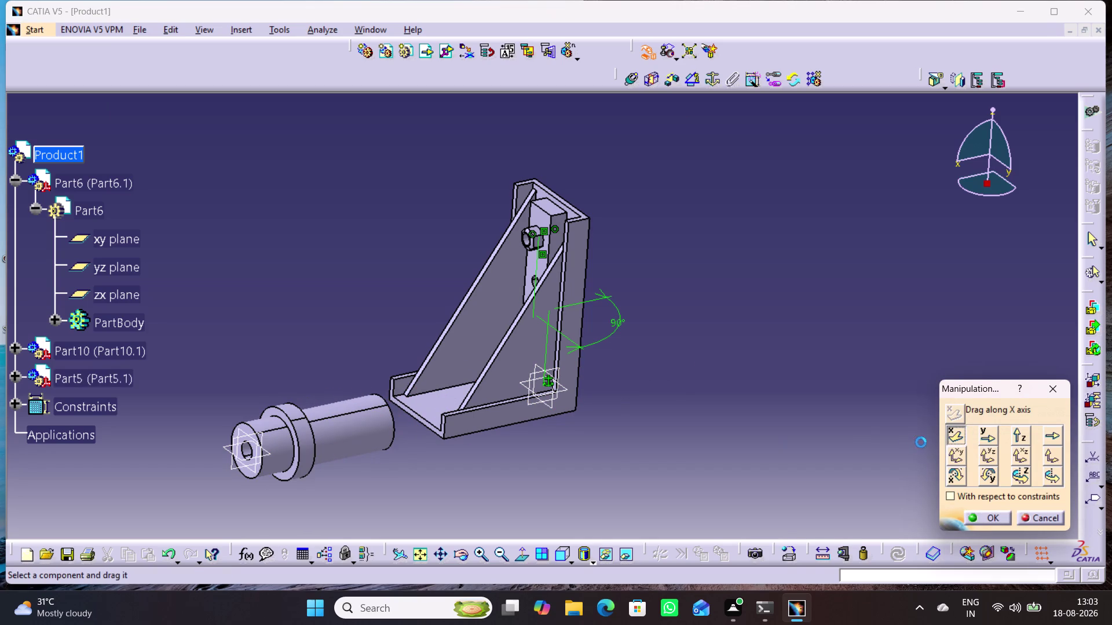
click(1018, 436)
drag(362, 437, 356, 306)
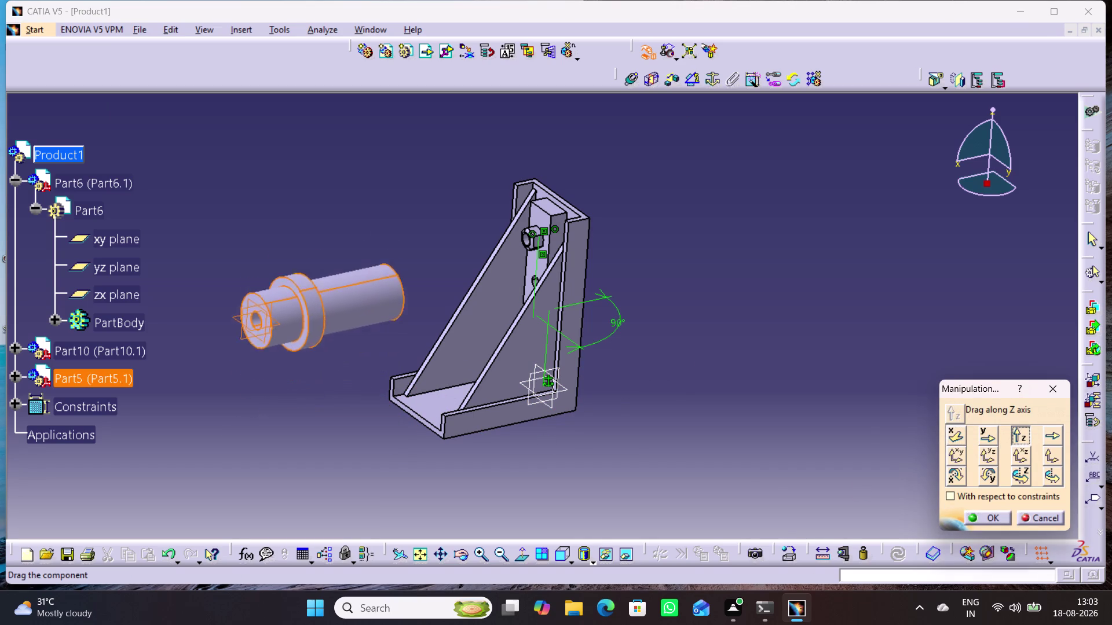
drag(356, 306, 357, 222)
click(984, 516)
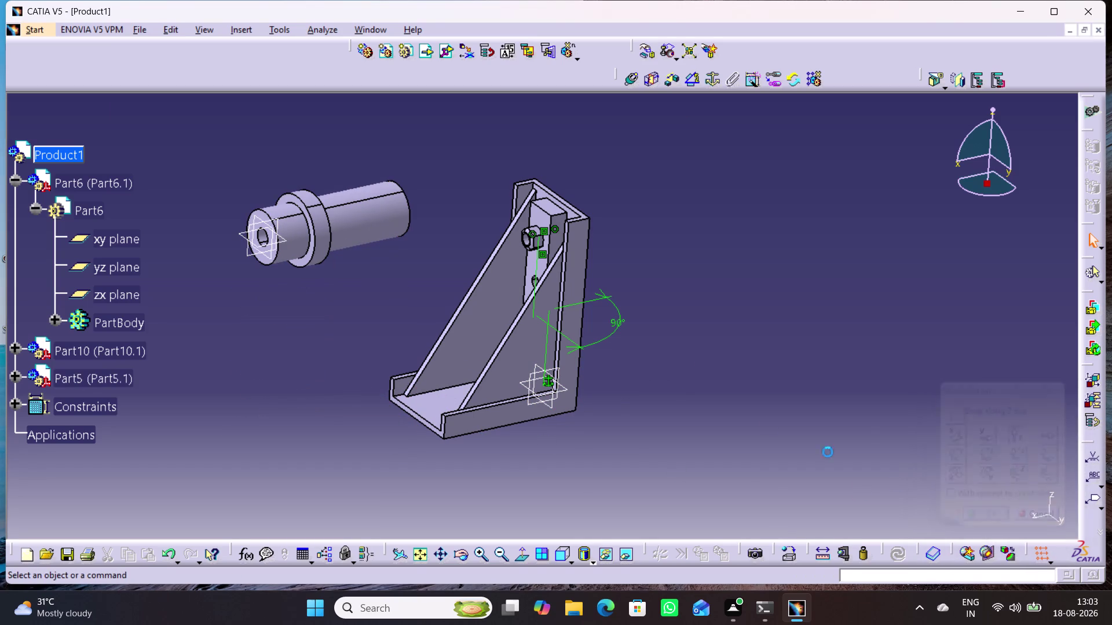
Zoom in on the bushing and begin a coincidence constraint.
middle_drag(755, 391, 969, 469)
middle_drag(651, 395, 652, 320)
right_click(652, 394)
middle_drag(734, 371, 623, 374)
middle_drag(624, 374, 619, 315)
right_click(623, 374)
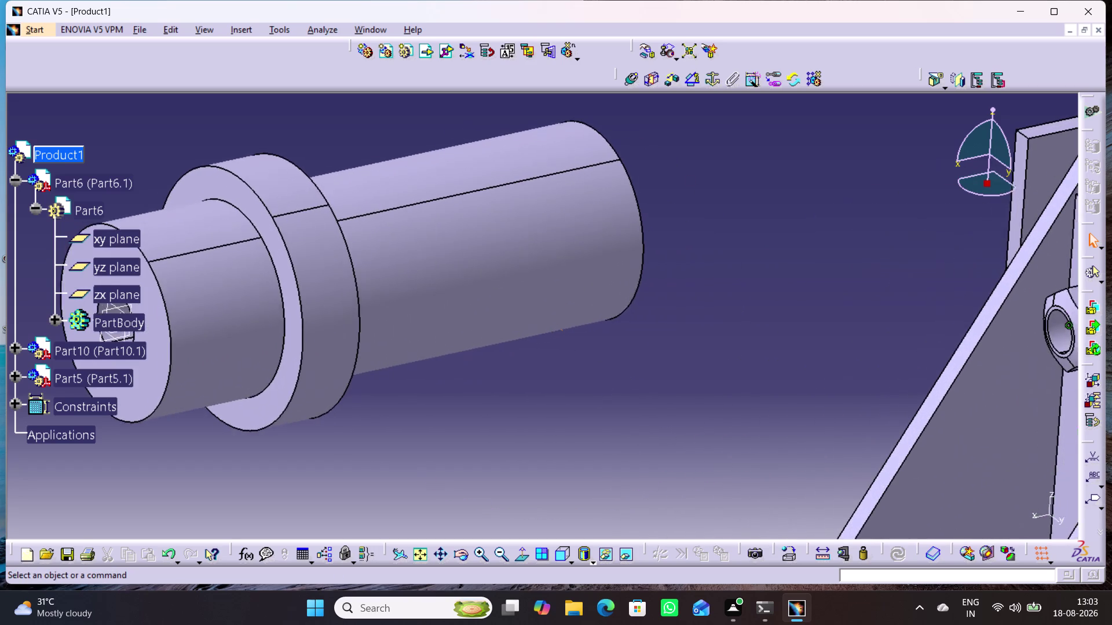
middle_drag(619, 315, 619, 313)
click(651, 45)
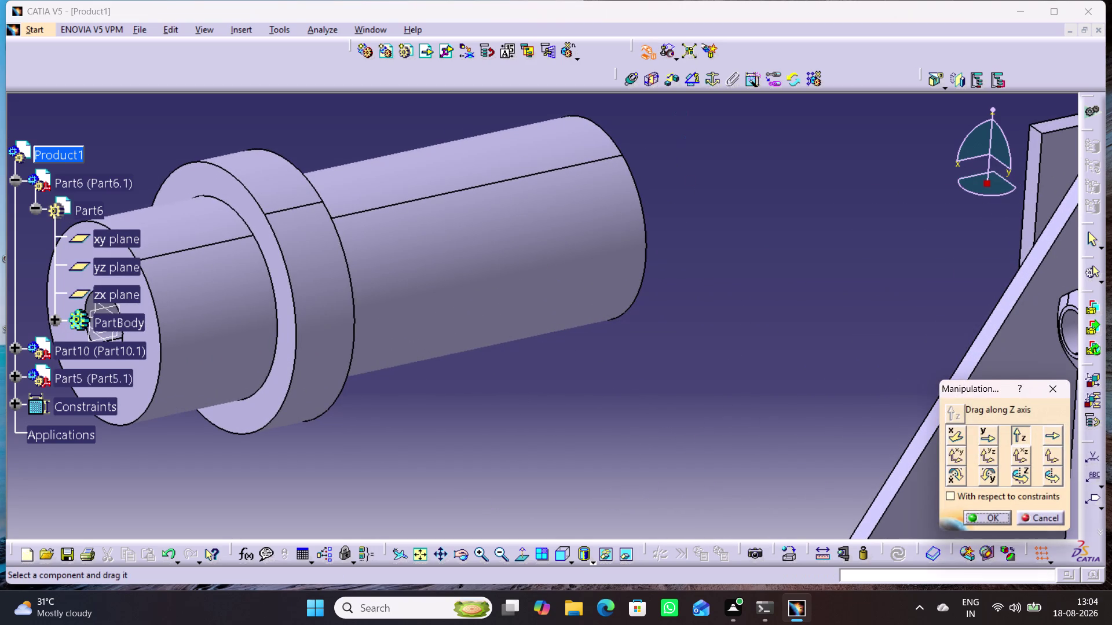
click(1054, 387)
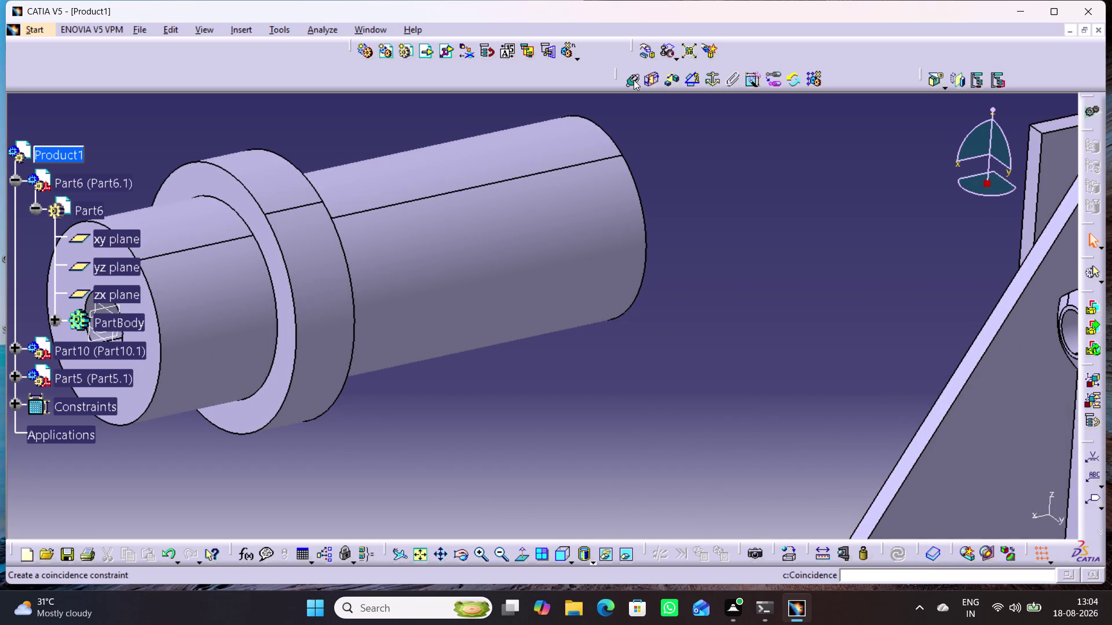
click(633, 80)
Make the shaft's axis coincident with the nut hole's axis.
middle_drag(806, 317, 672, 299)
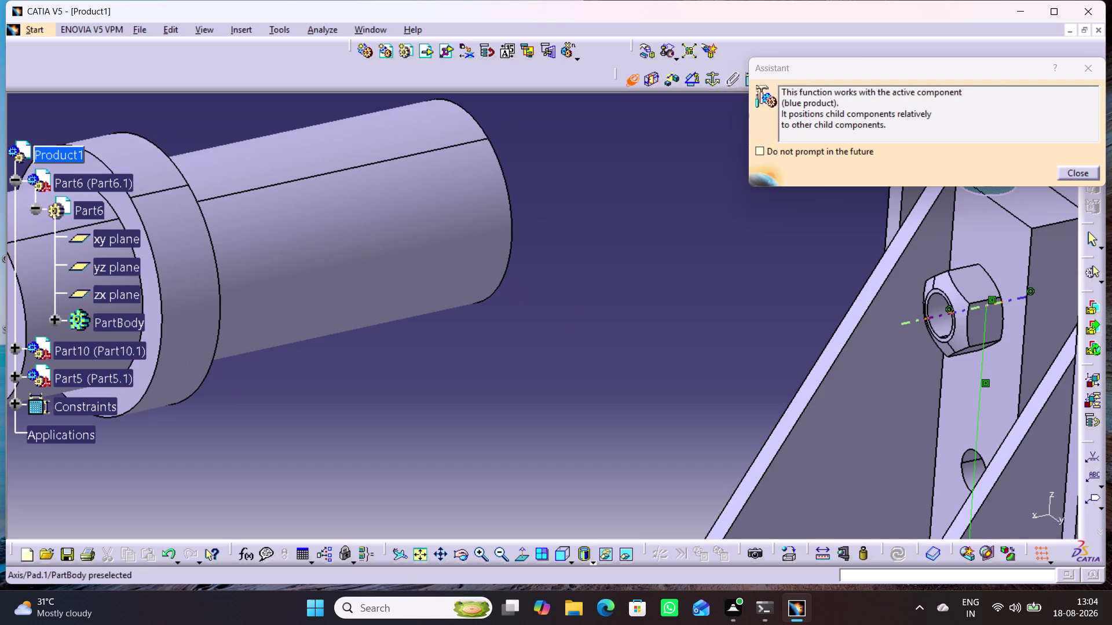
click(933, 320)
click(483, 226)
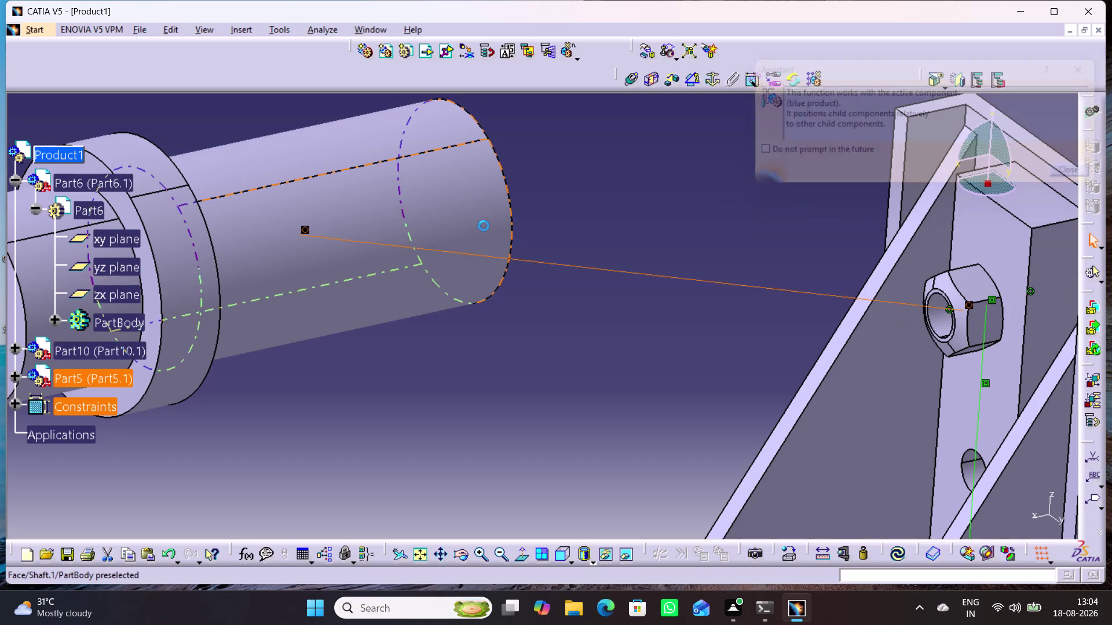
click(900, 557)
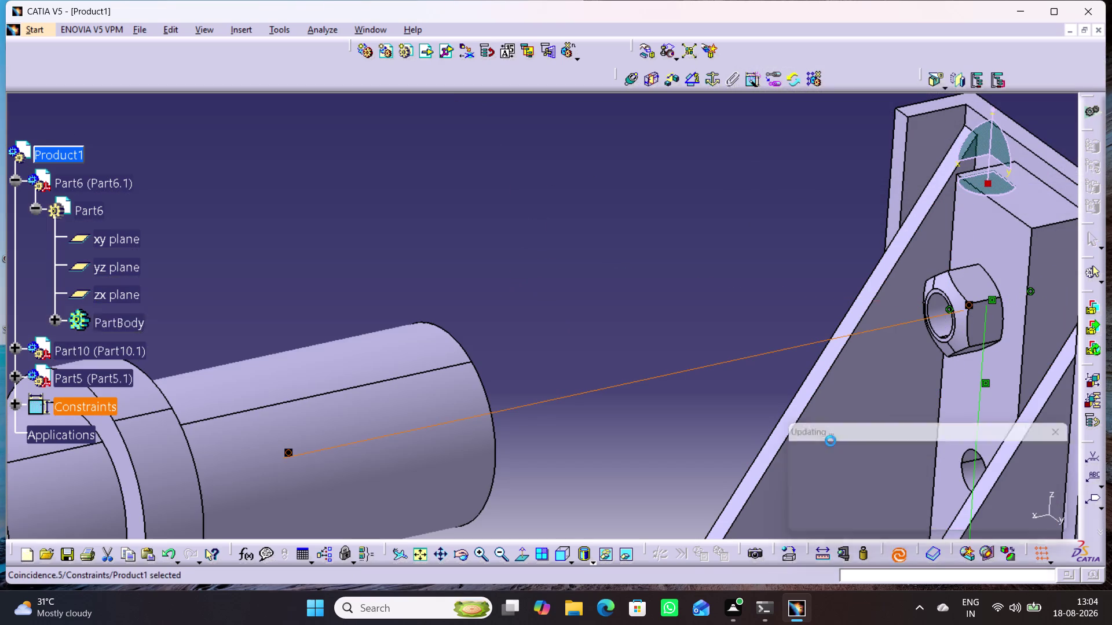
middle_drag(712, 424, 683, 382)
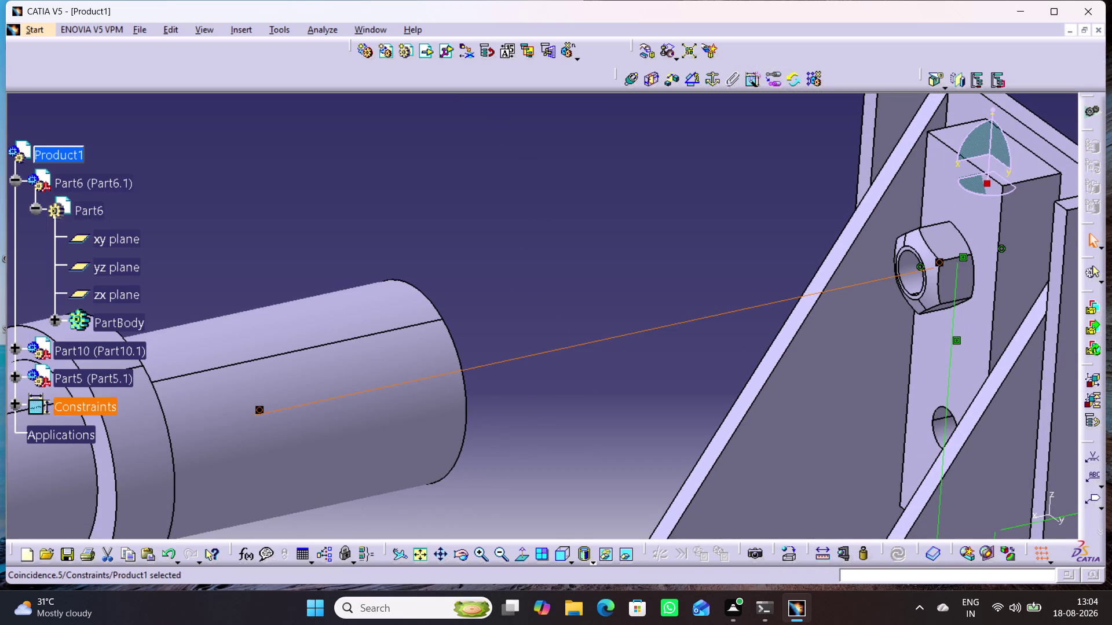
Begin a surface contact constraint and bring the nut into view.
click(658, 84)
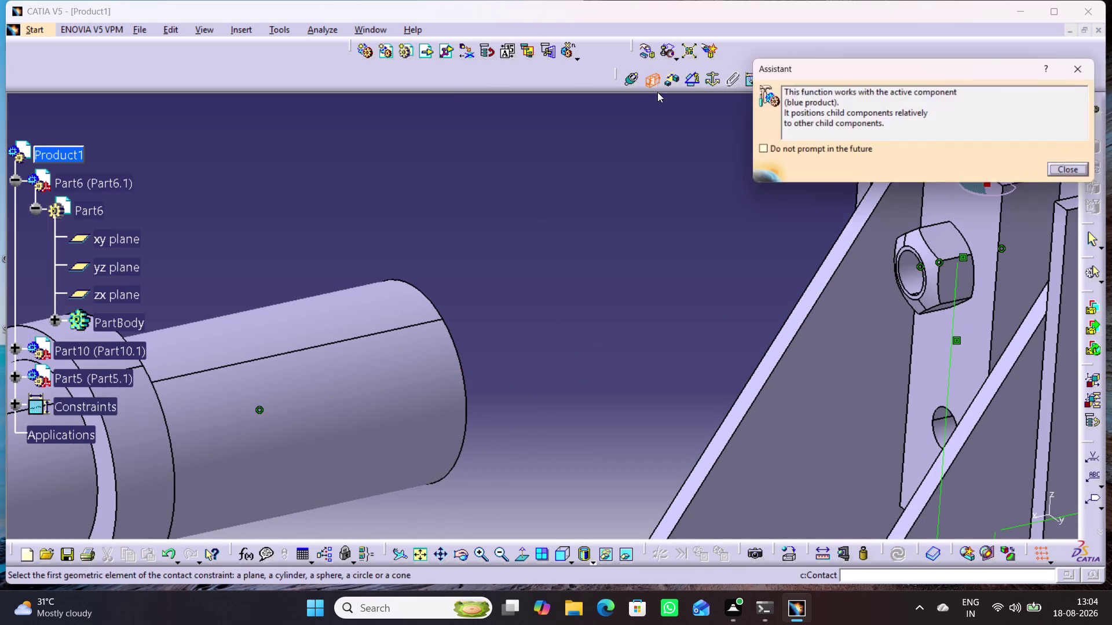
middle_drag(773, 298, 780, 318)
right_click(773, 299)
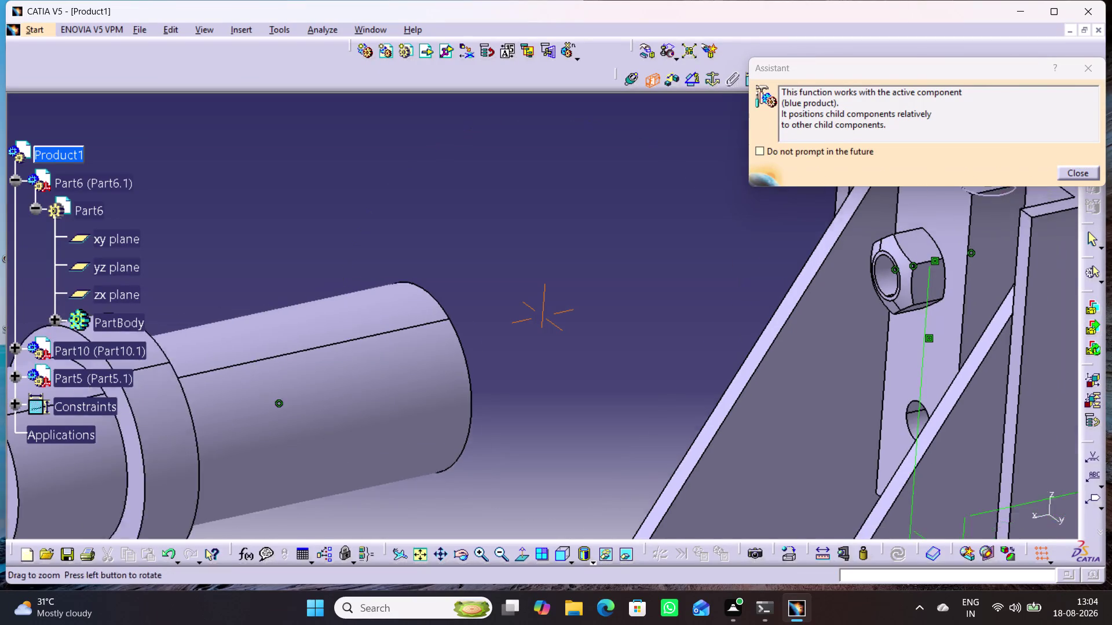
middle_drag(780, 318, 778, 285)
middle_drag(780, 263, 787, 240)
middle_drag(777, 272, 595, 326)
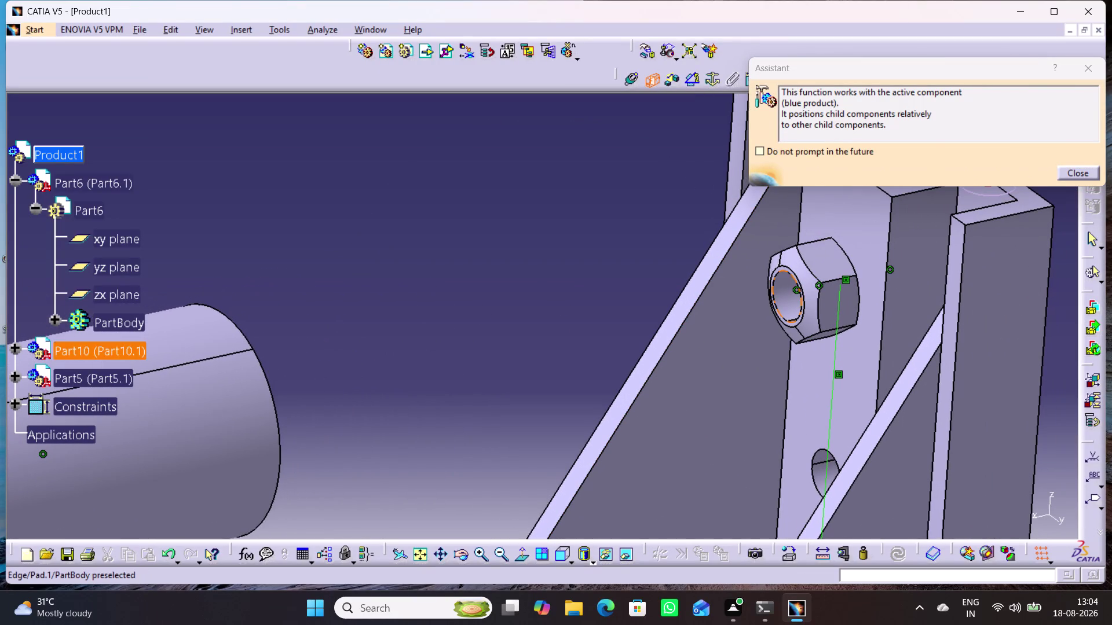
click(787, 269)
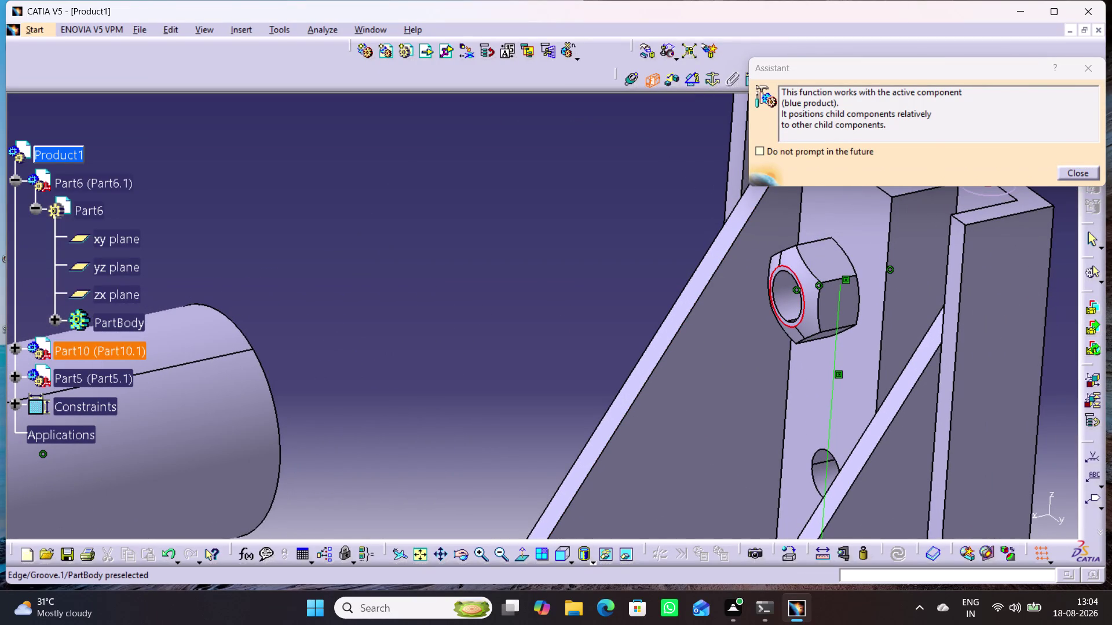
click(650, 281)
click(649, 81)
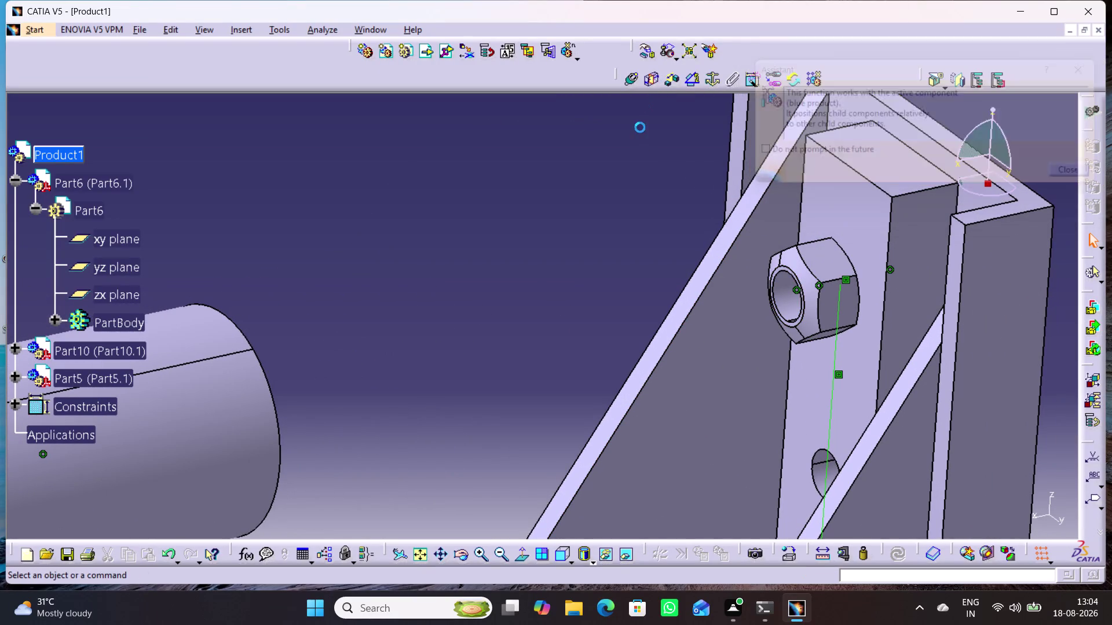
click(639, 153)
Apply surface contact between the nut's face and the shaft's end face.
click(656, 77)
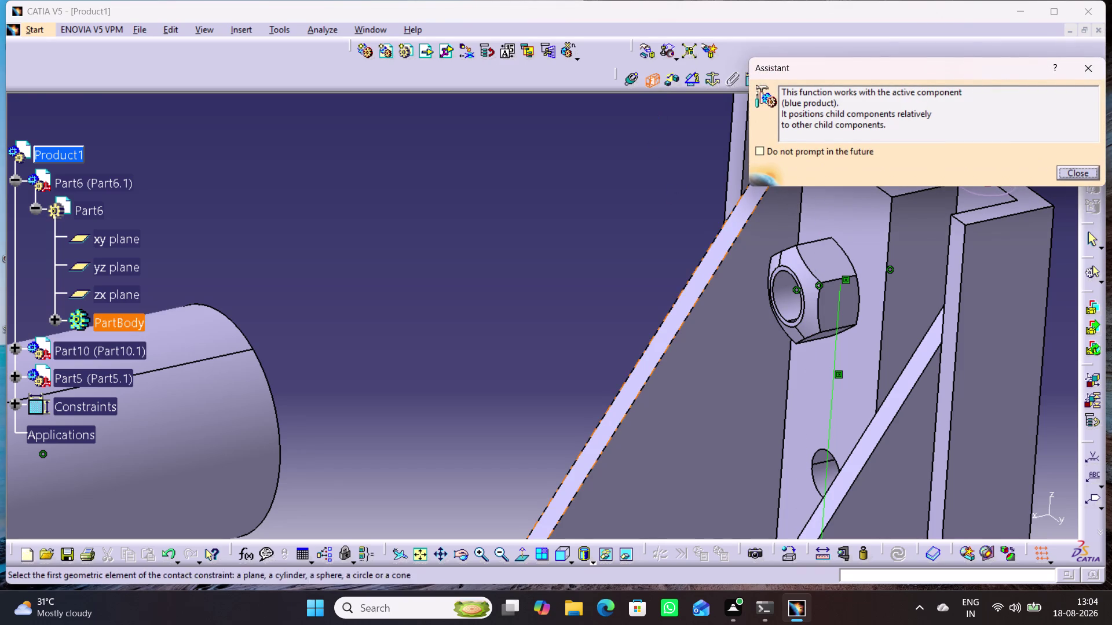
middle_drag(744, 396, 746, 336)
right_click(744, 396)
scroll(down, 3)
middle_drag(853, 390, 723, 405)
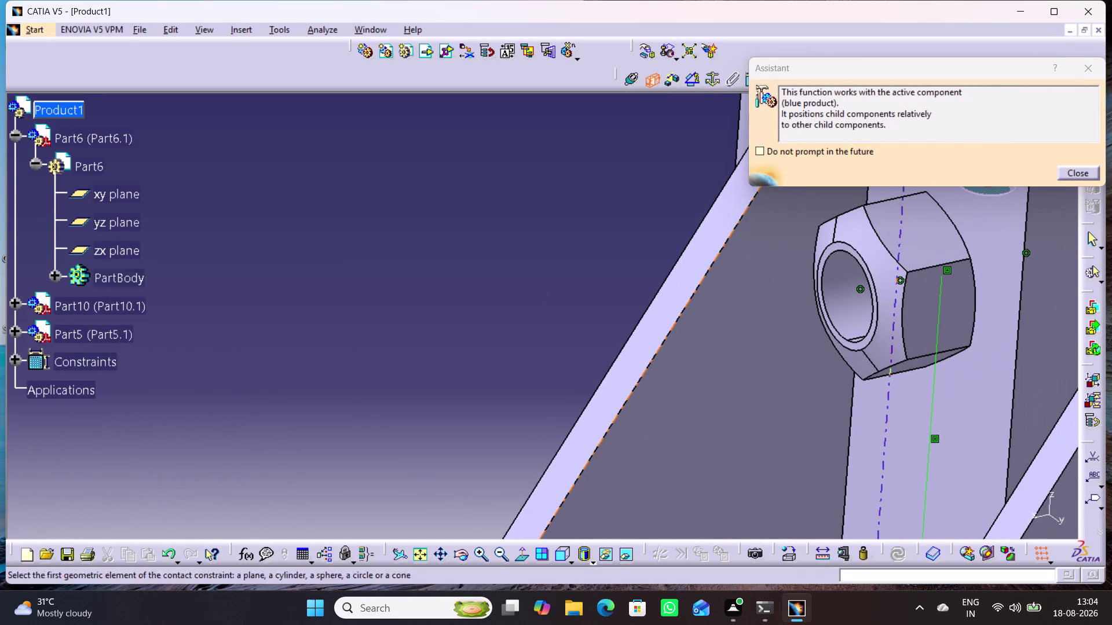
click(832, 247)
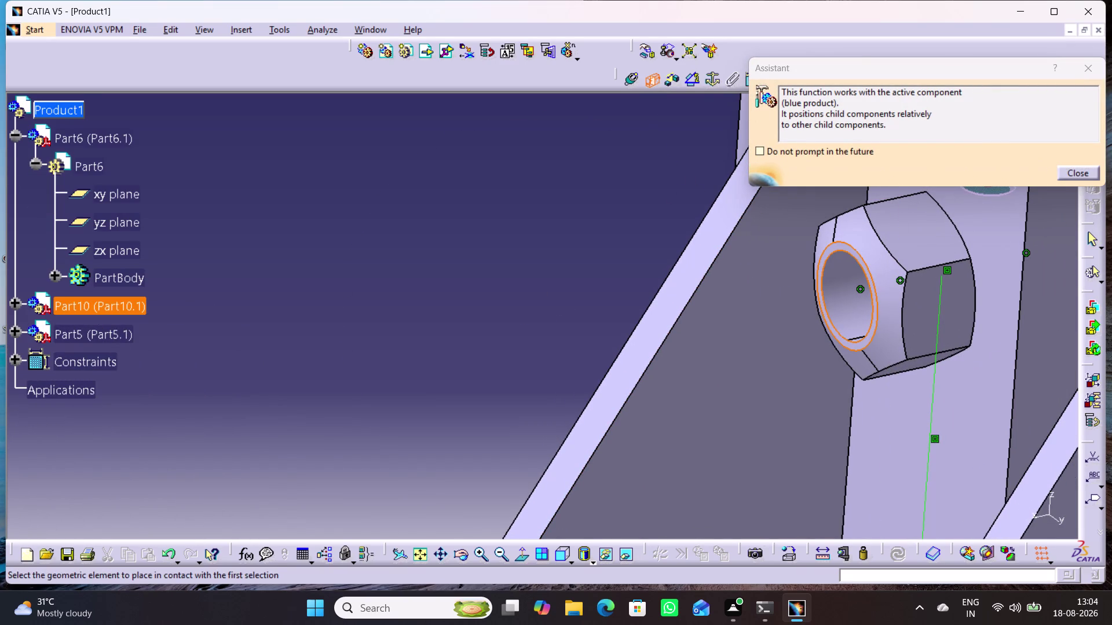
middle_drag(597, 312, 848, 255)
middle_drag(541, 360, 641, 323)
middle_drag(589, 374, 703, 327)
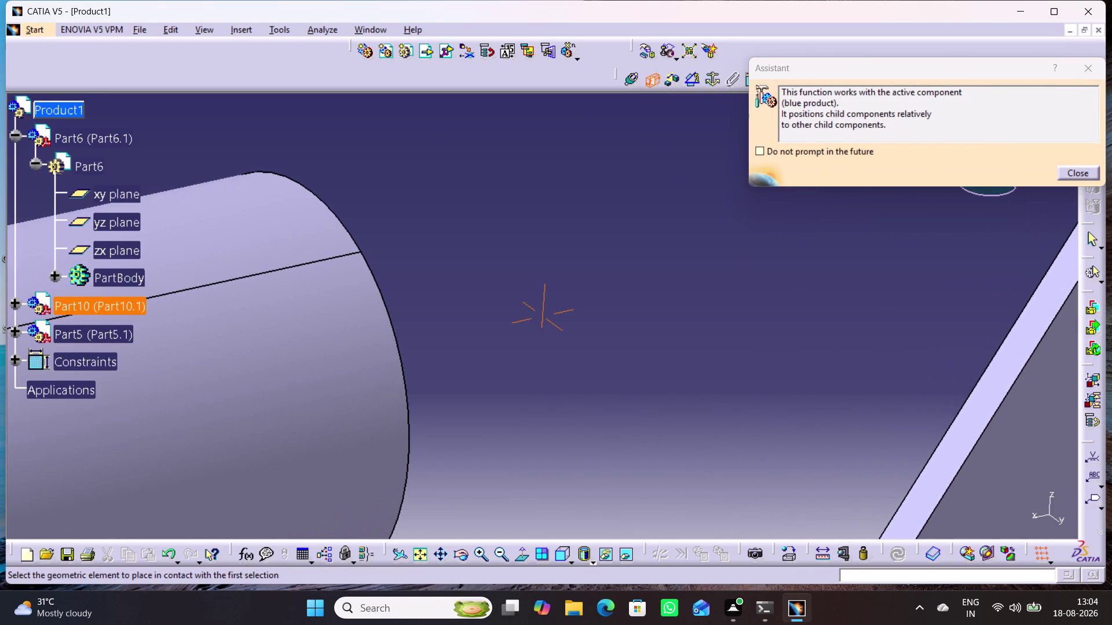
middle_drag(616, 358, 457, 402)
right_drag(615, 358, 457, 401)
middle_drag(395, 395, 869, 285)
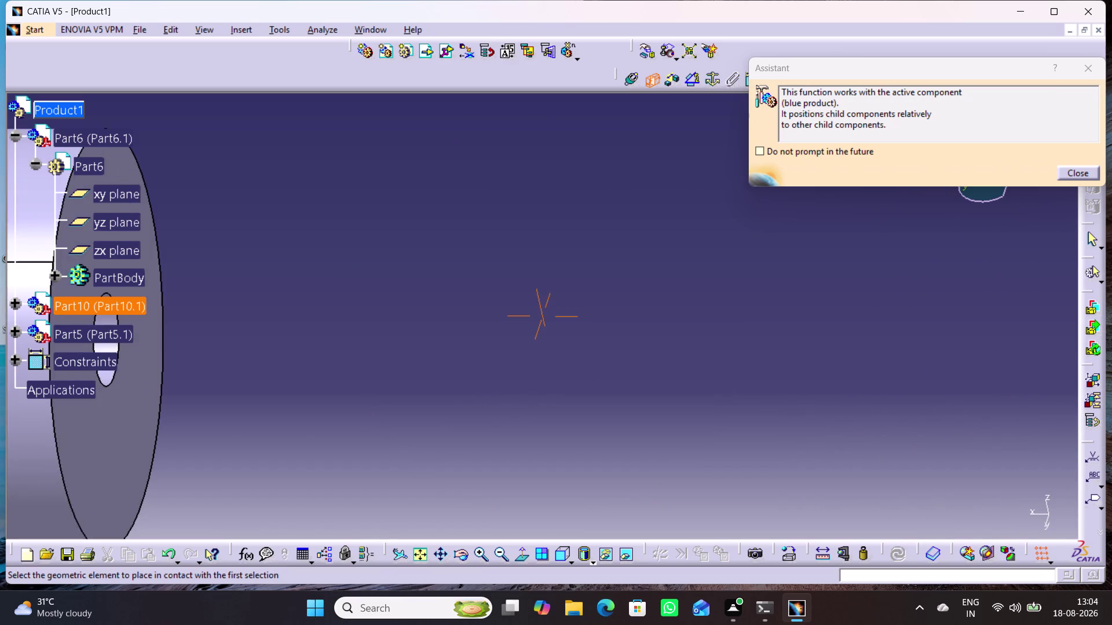
middle_drag(521, 360, 667, 338)
click(248, 391)
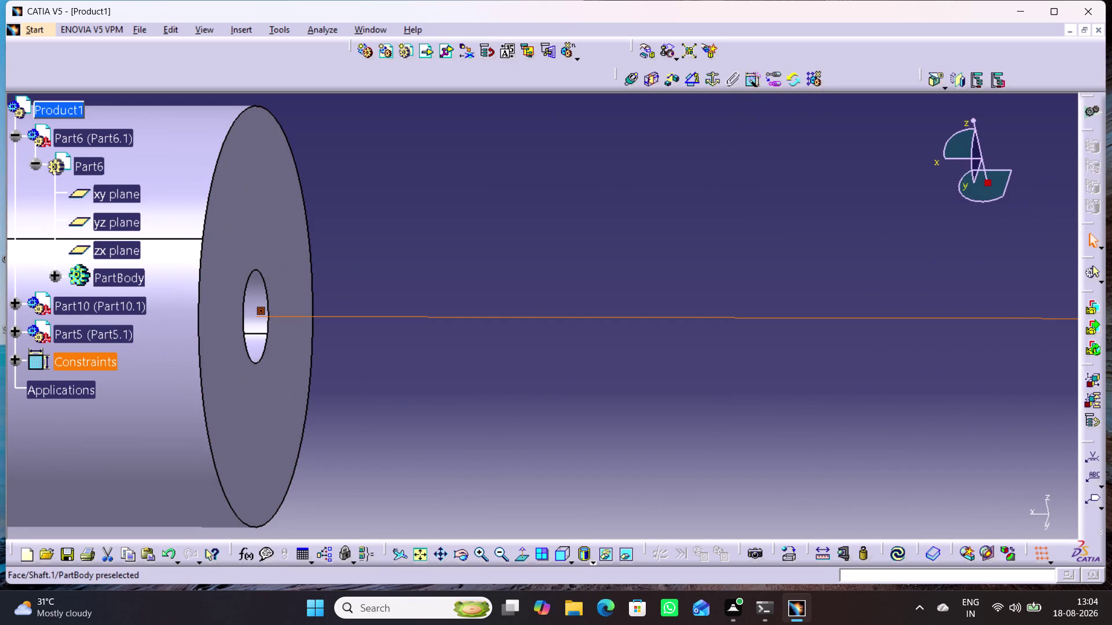
click(897, 551)
Zoom out and orbit to inspect the shaft against the bracket.
middle_drag(793, 454, 489, 424)
middle_drag(717, 505, 784, 606)
right_click(717, 505)
middle_drag(599, 488, 687, 492)
right_click(600, 489)
middle_drag(437, 430, 492, 409)
right_drag(468, 428, 491, 410)
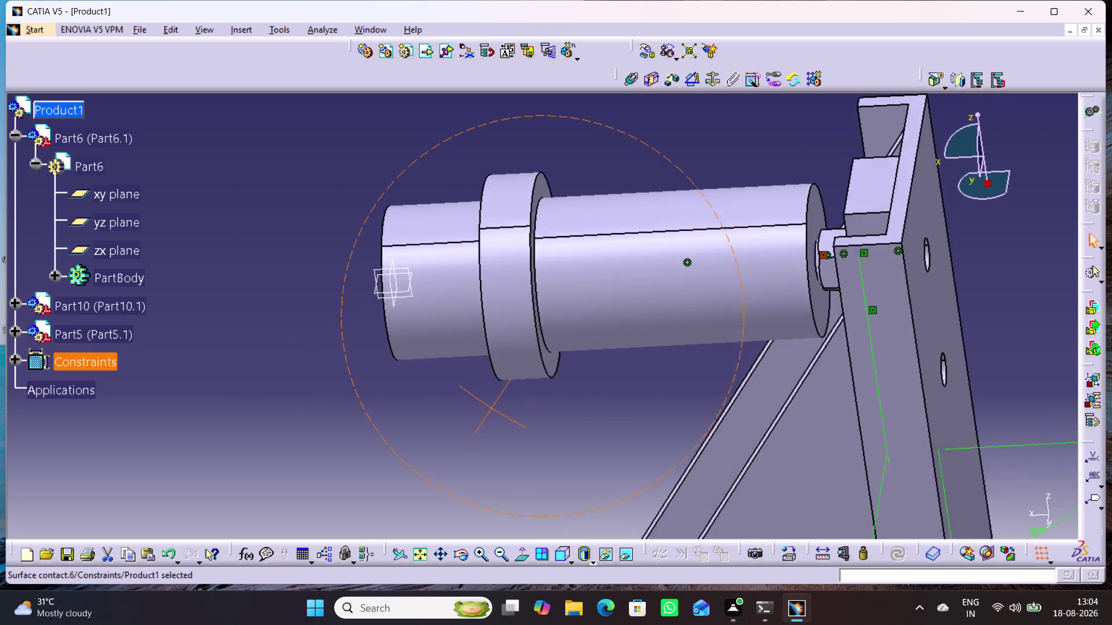
middle_drag(492, 409, 588, 378)
right_drag(491, 409, 587, 379)
middle_drag(660, 370, 420, 484)
middle_drag(820, 354, 810, 364)
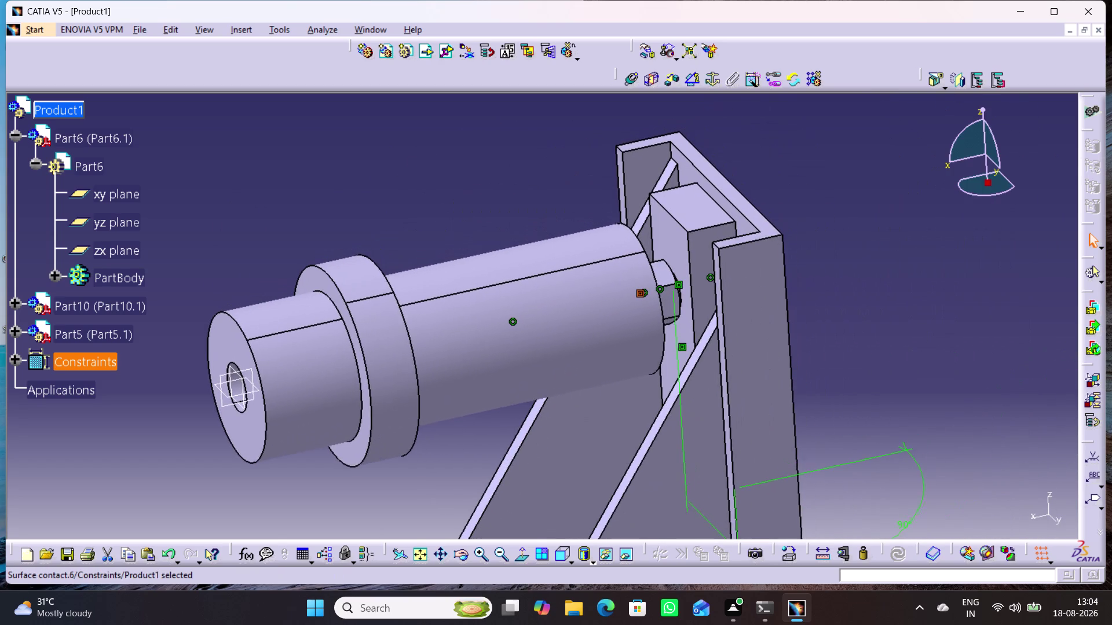
middle_drag(810, 364, 805, 366)
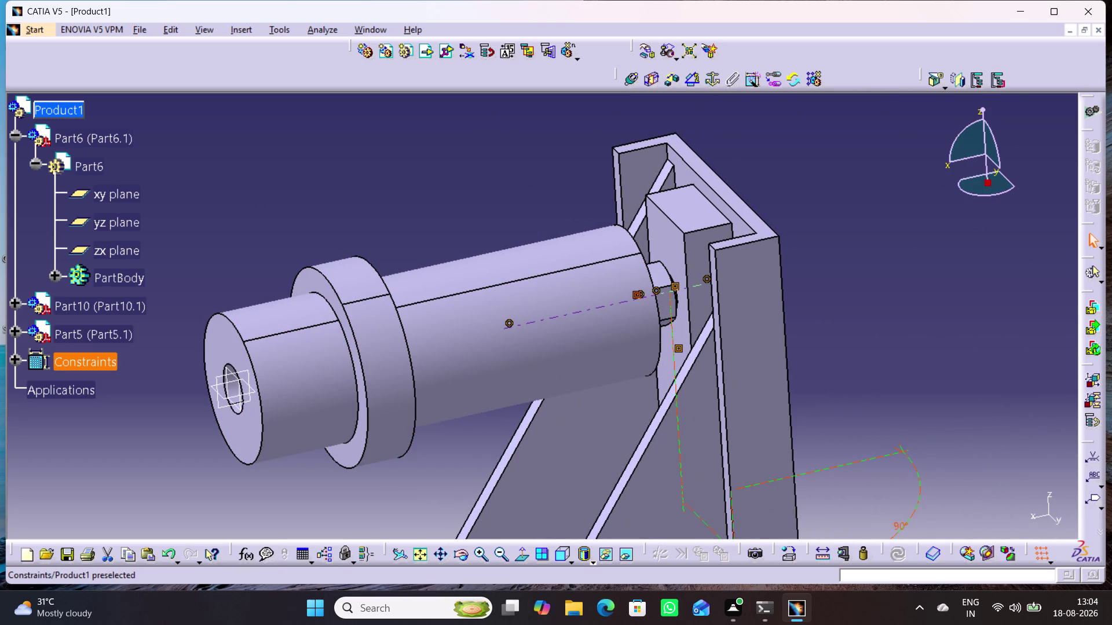
Add Angle.7, holding Part5's xy plane at 0° to Part6's xy plane.
click(17, 334)
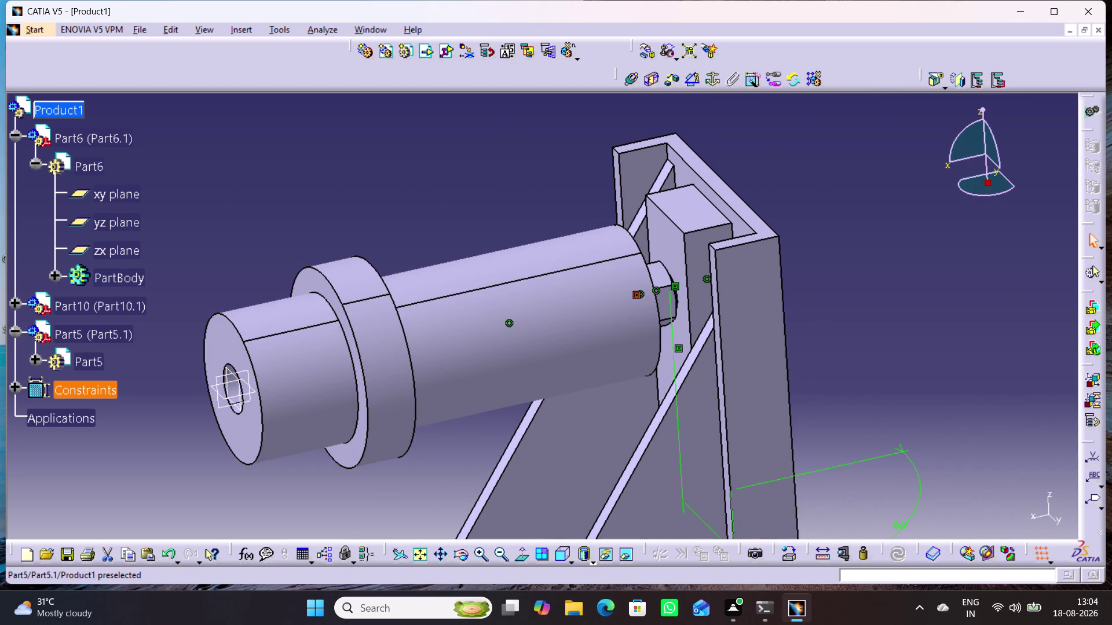
click(36, 359)
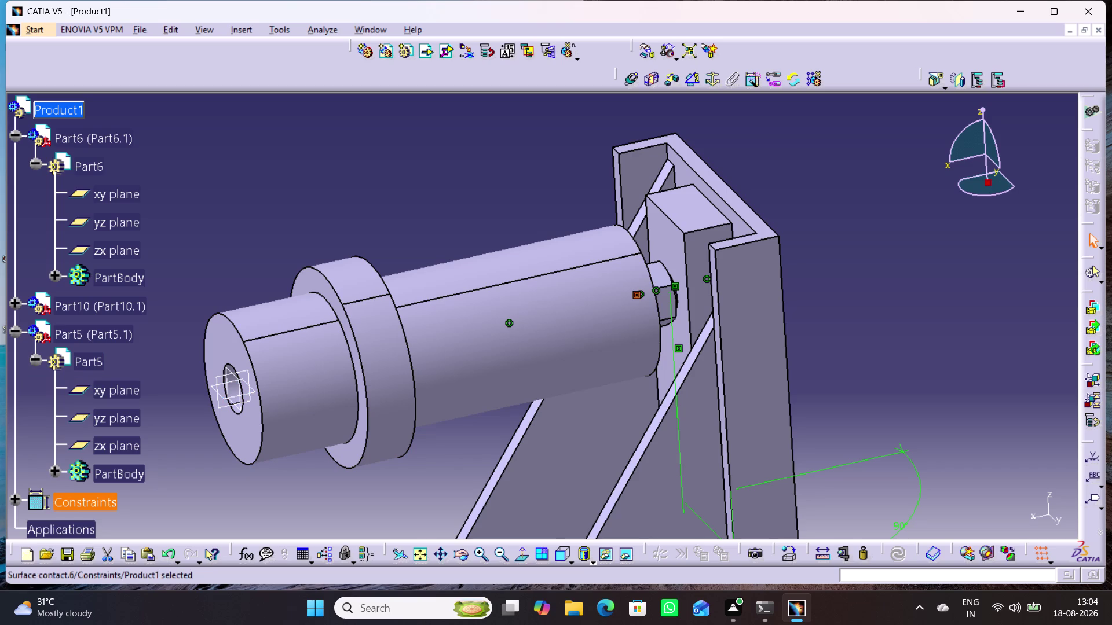
click(117, 390)
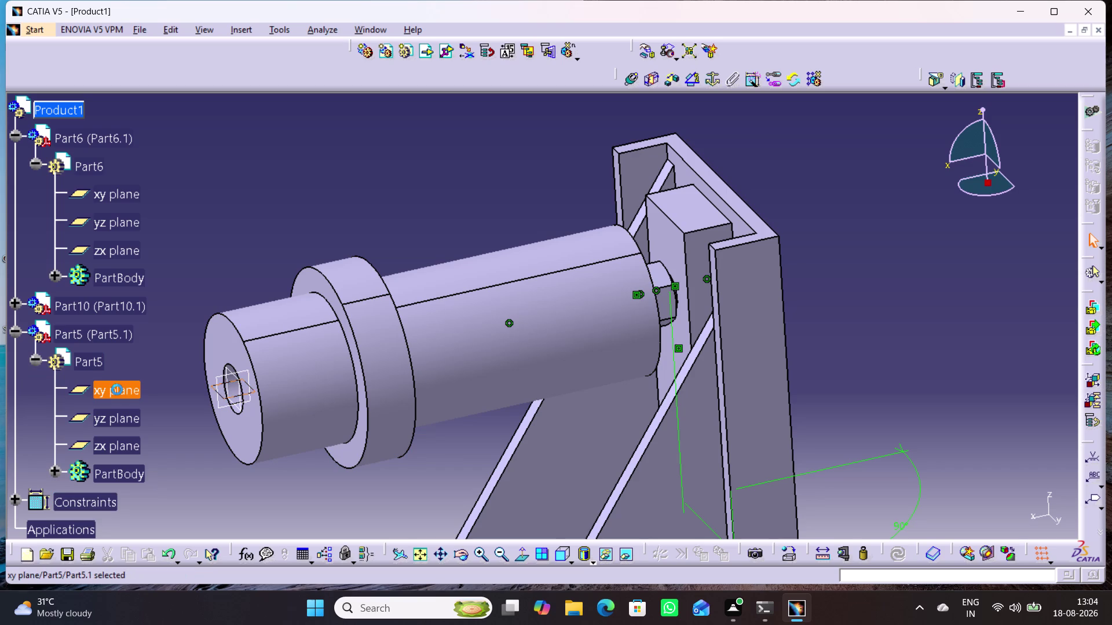
click(122, 196)
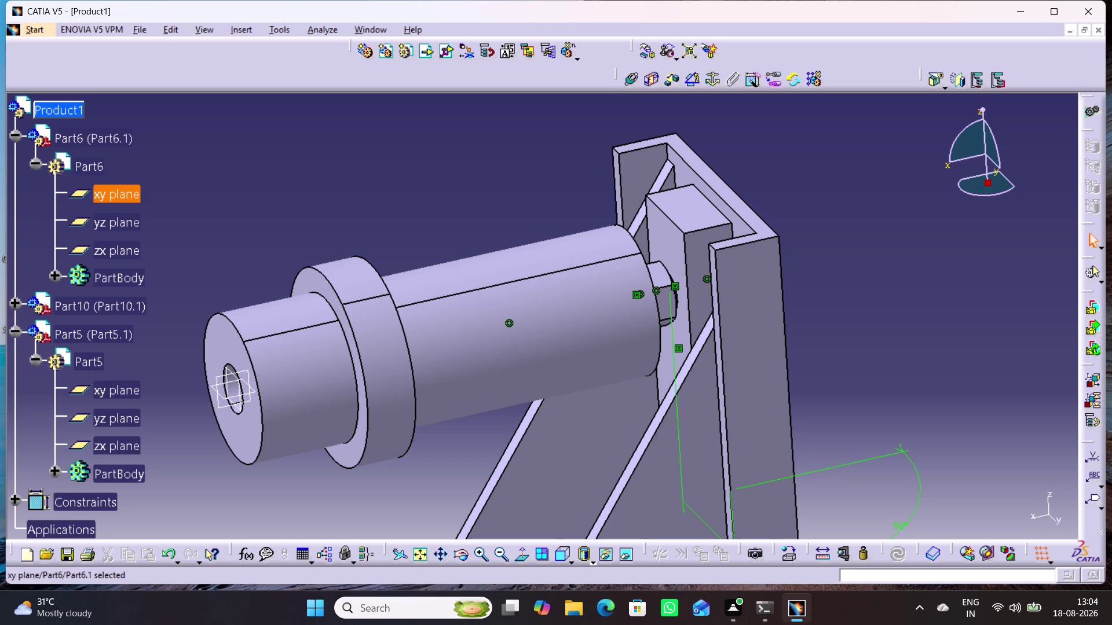
click(694, 80)
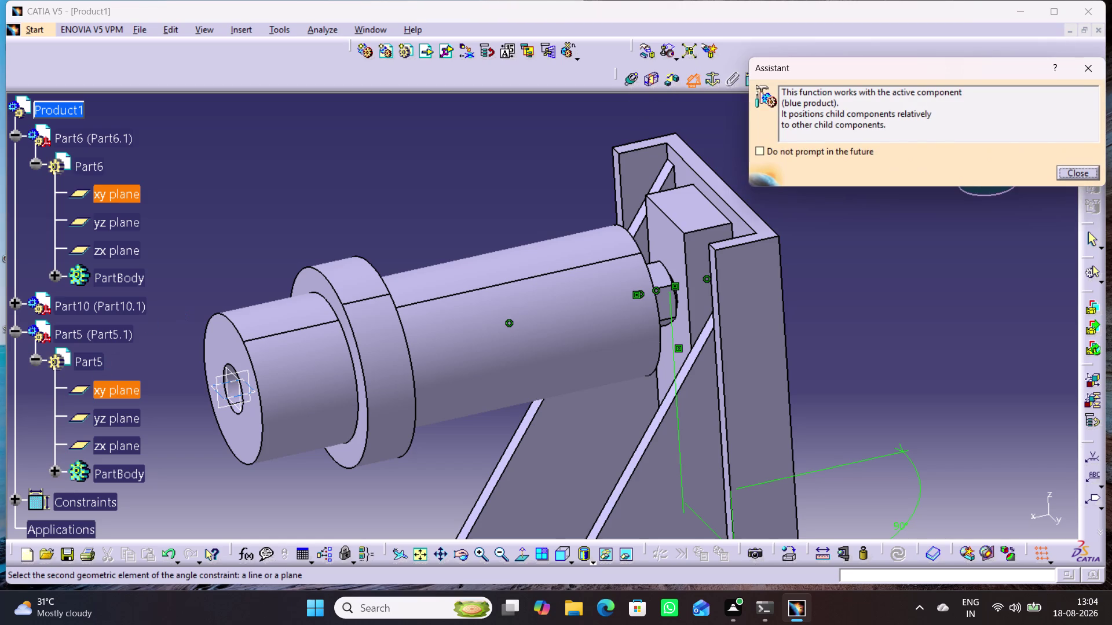
click(100, 394)
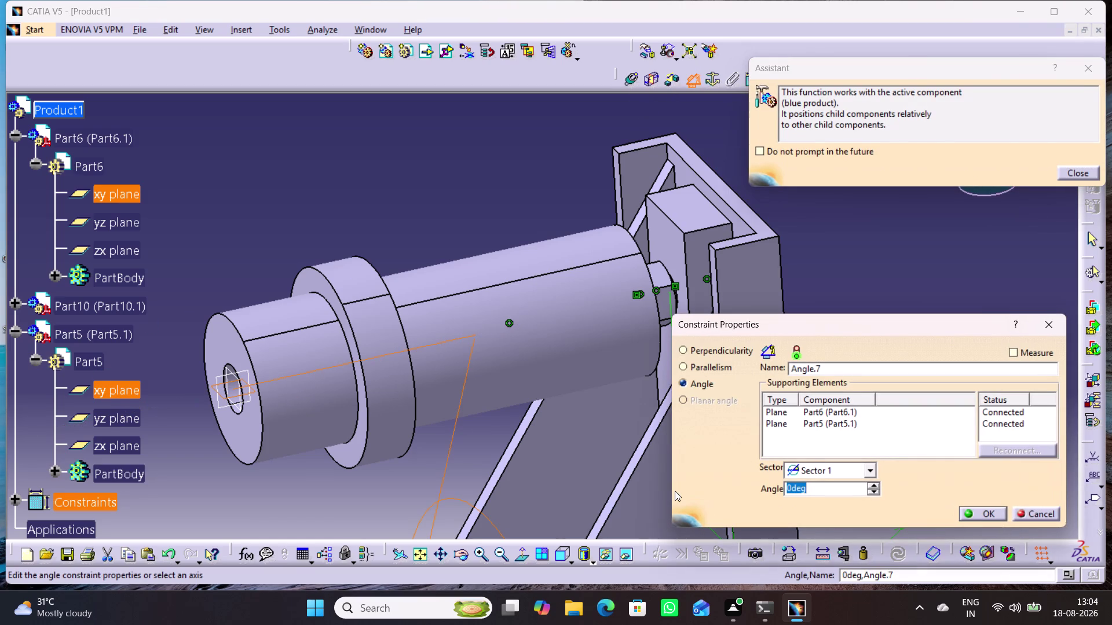
click(980, 513)
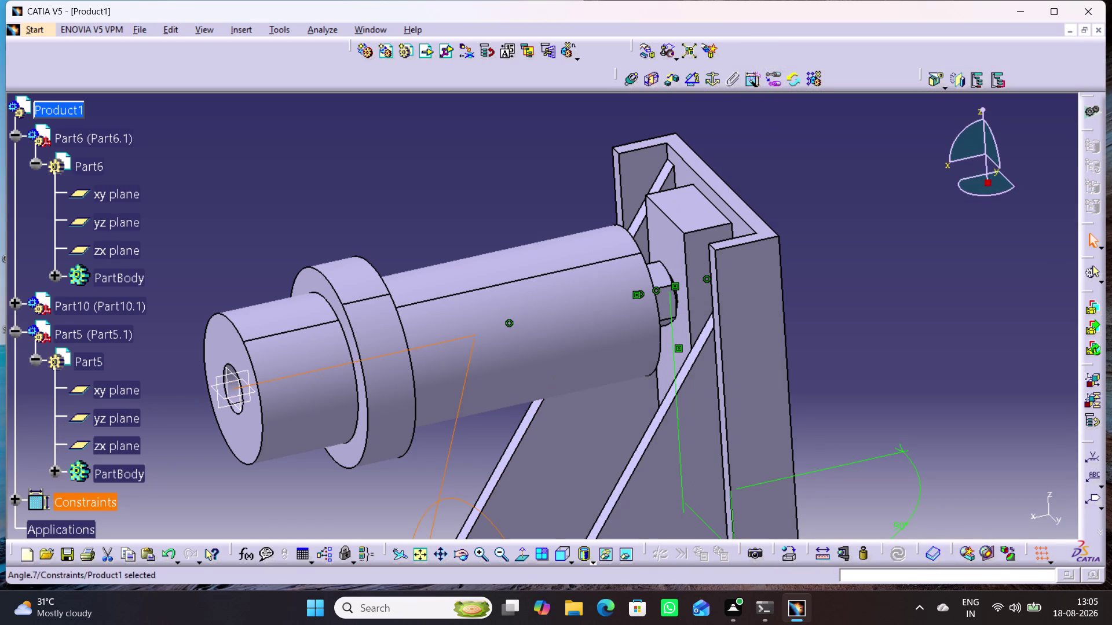
click(948, 374)
Check Part5's remaining component degrees of freedom.
right_click(104, 336)
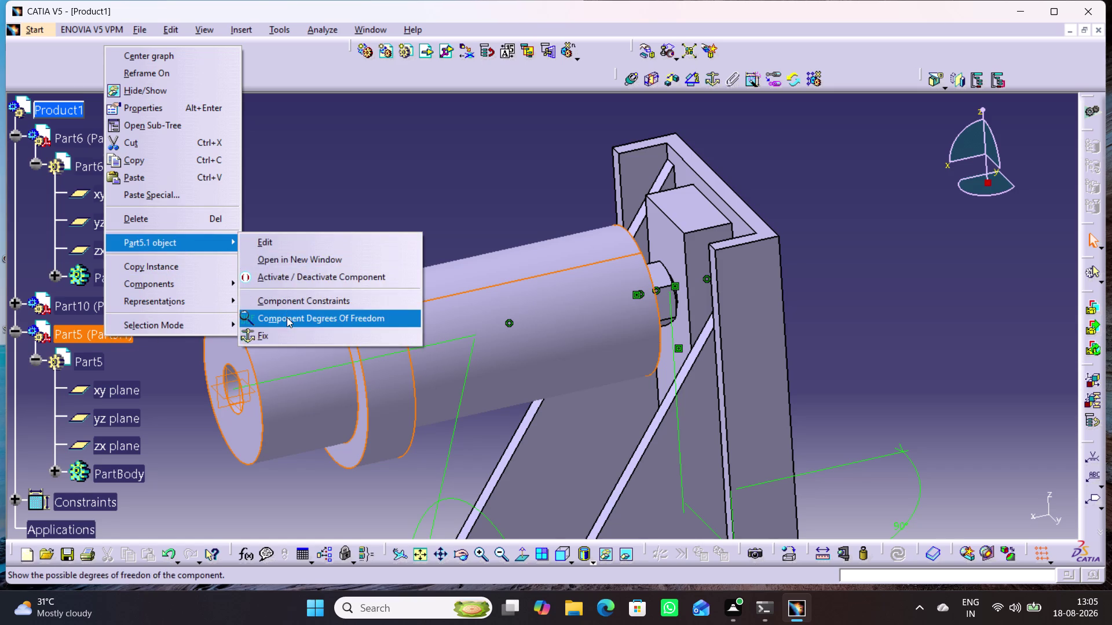
click(287, 318)
click(660, 331)
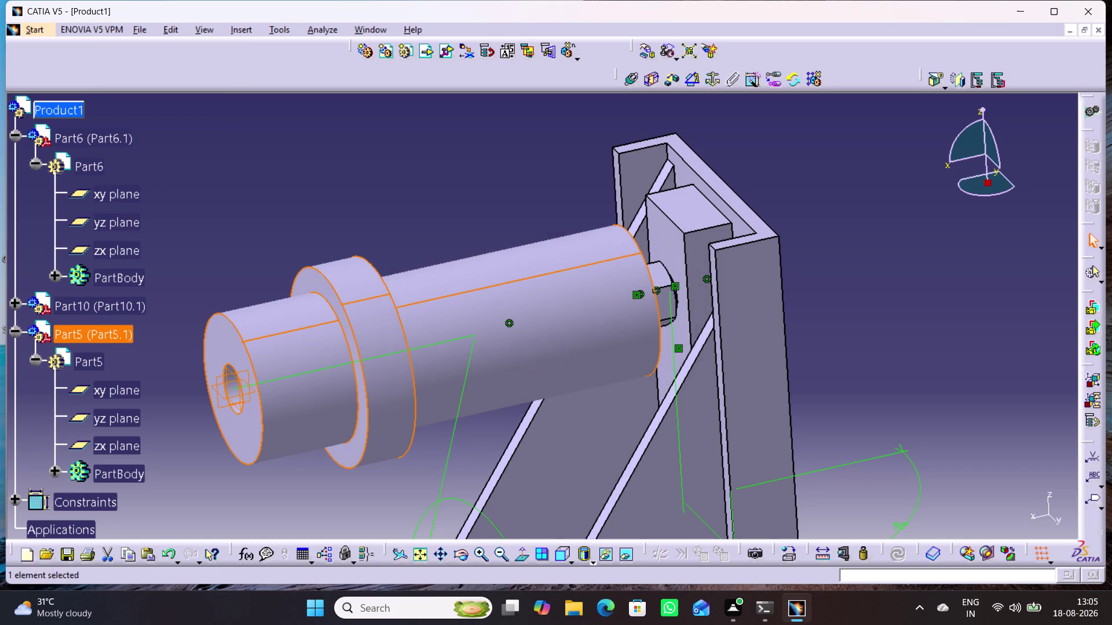
click(432, 236)
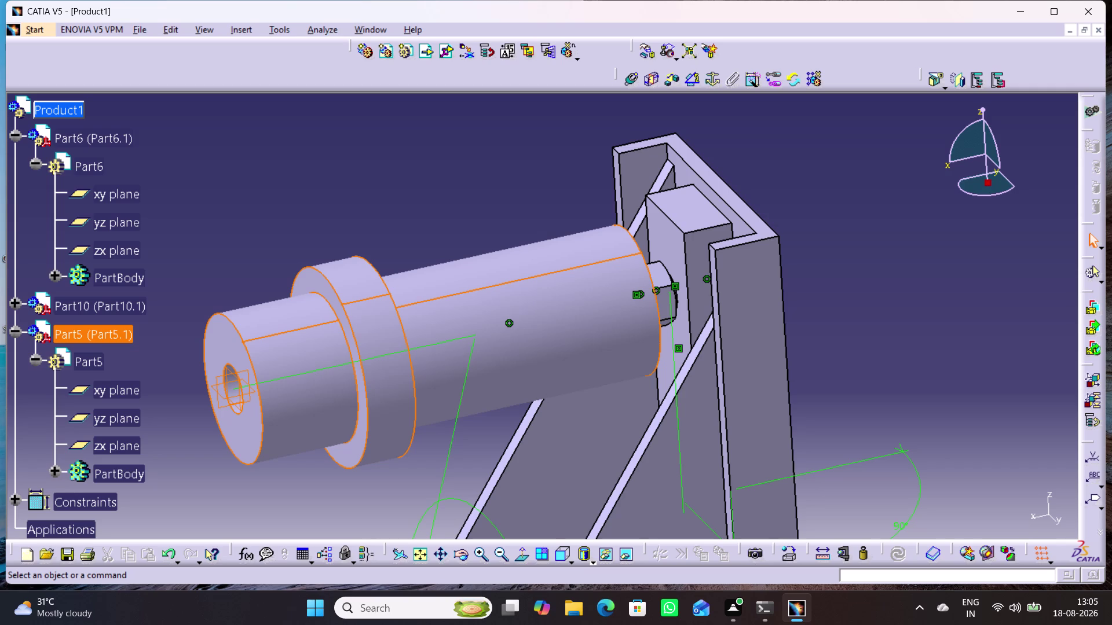
Hide Part5's xy, yz and zx reference planes and expand Part10 in the tree.
click(313, 223)
click(117, 385)
click(129, 420)
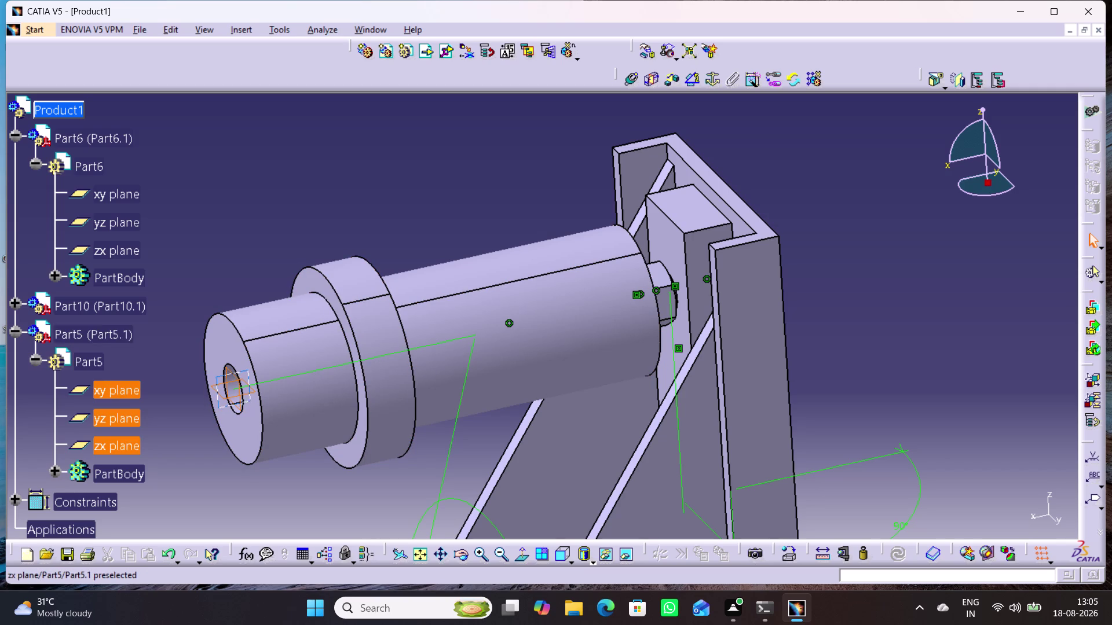
click(128, 450)
right_click(127, 389)
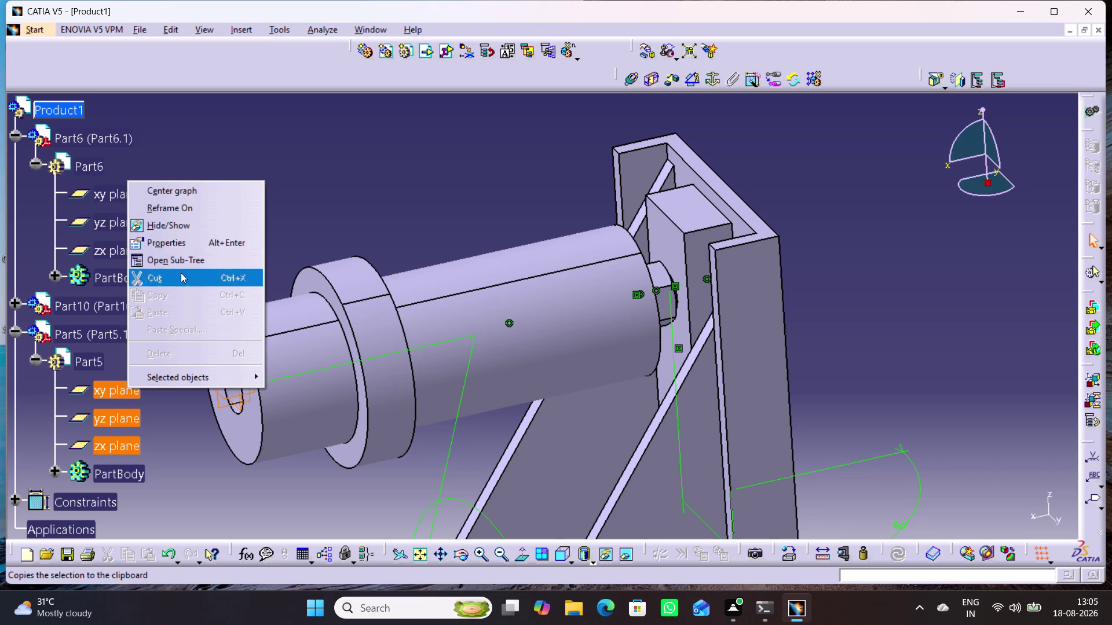
click(183, 226)
click(13, 332)
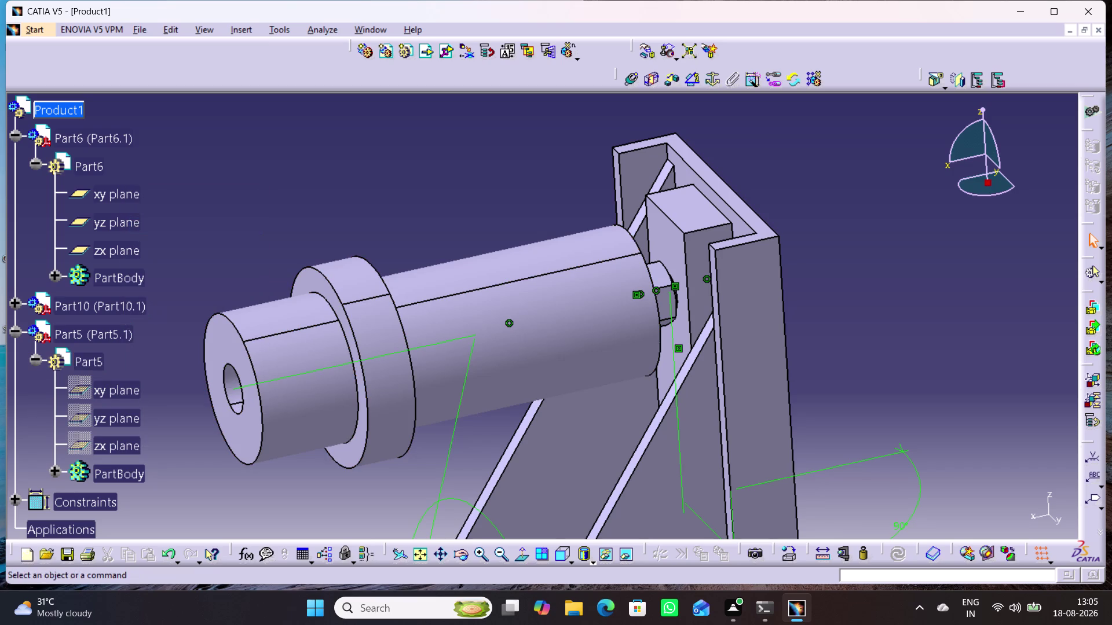
click(9, 304)
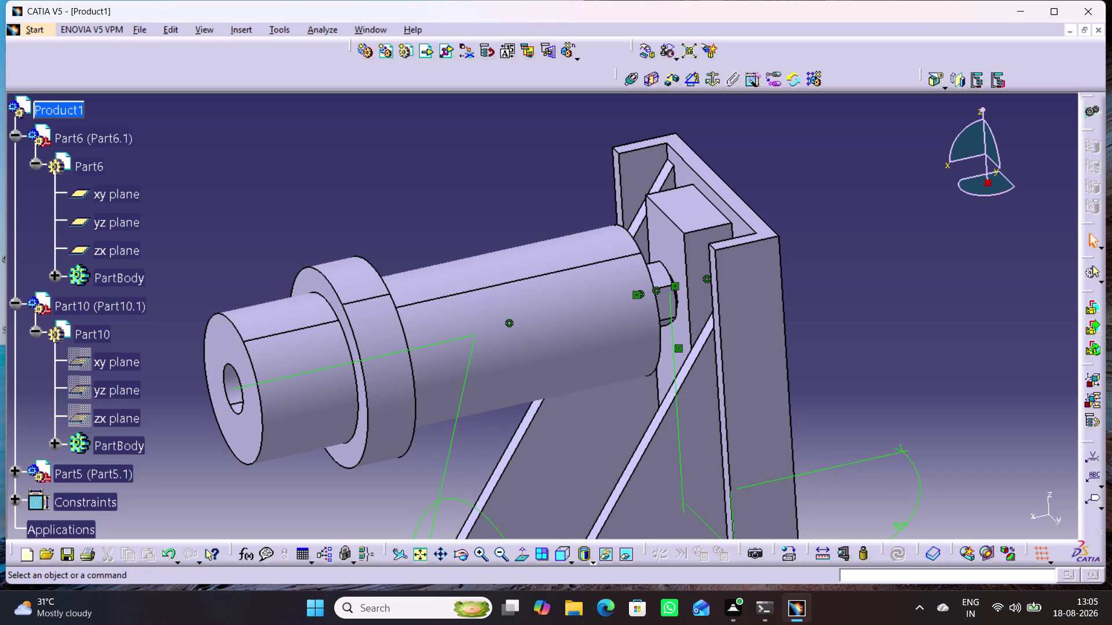
Make Part10's xy, yz and zx reference planes visible.
middle_drag(257, 477, 279, 411)
middle_drag(342, 441, 383, 428)
right_drag(342, 442, 382, 428)
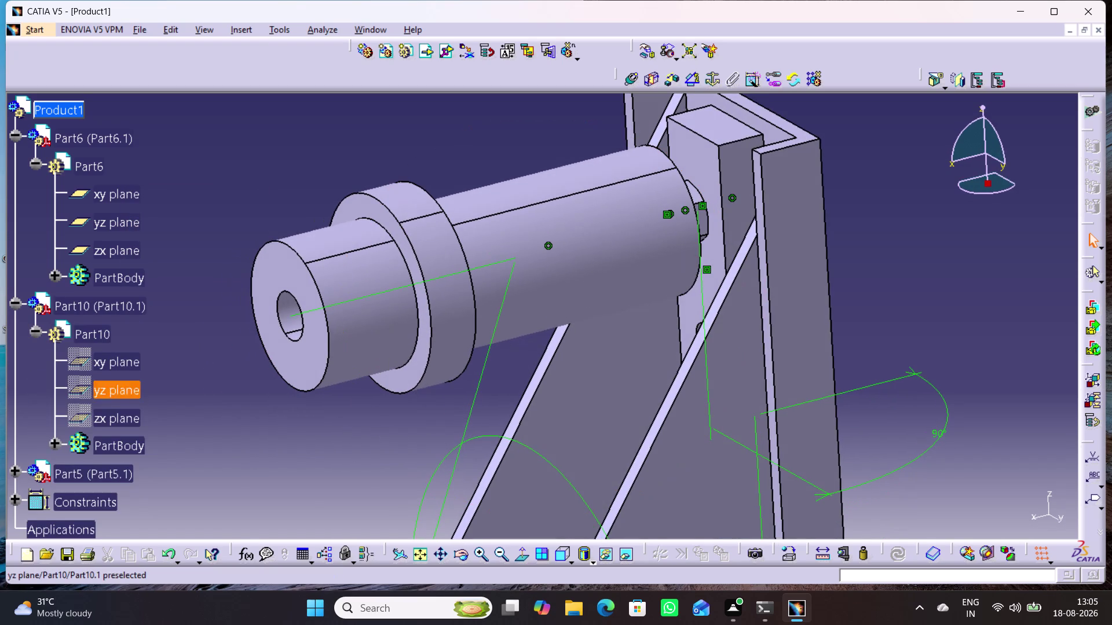
click(117, 363)
right_click(108, 362)
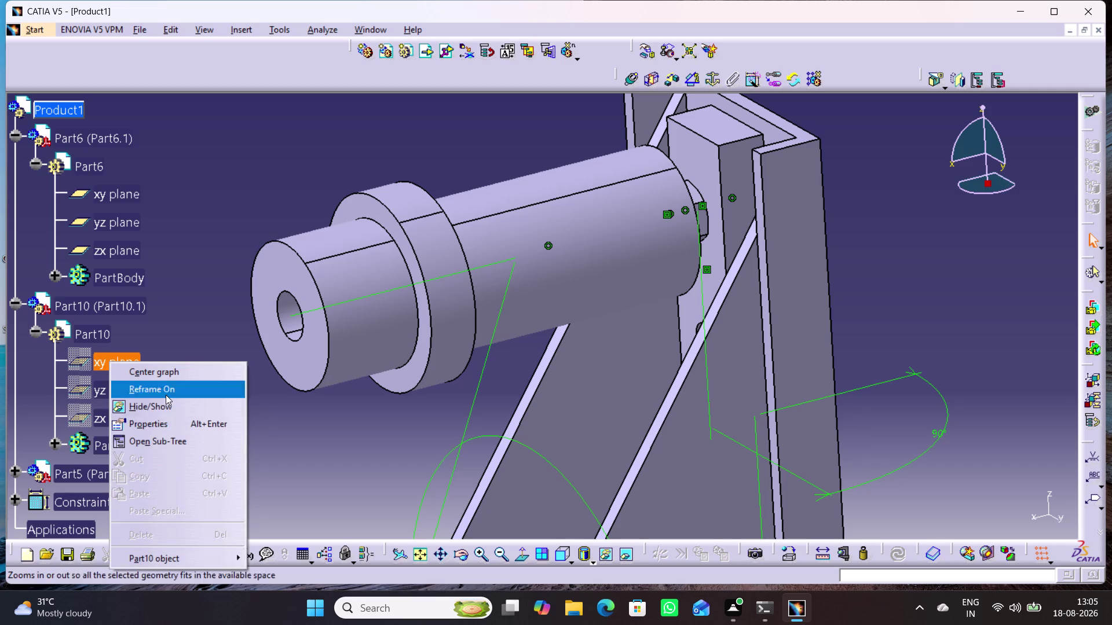
click(160, 411)
right_click(119, 391)
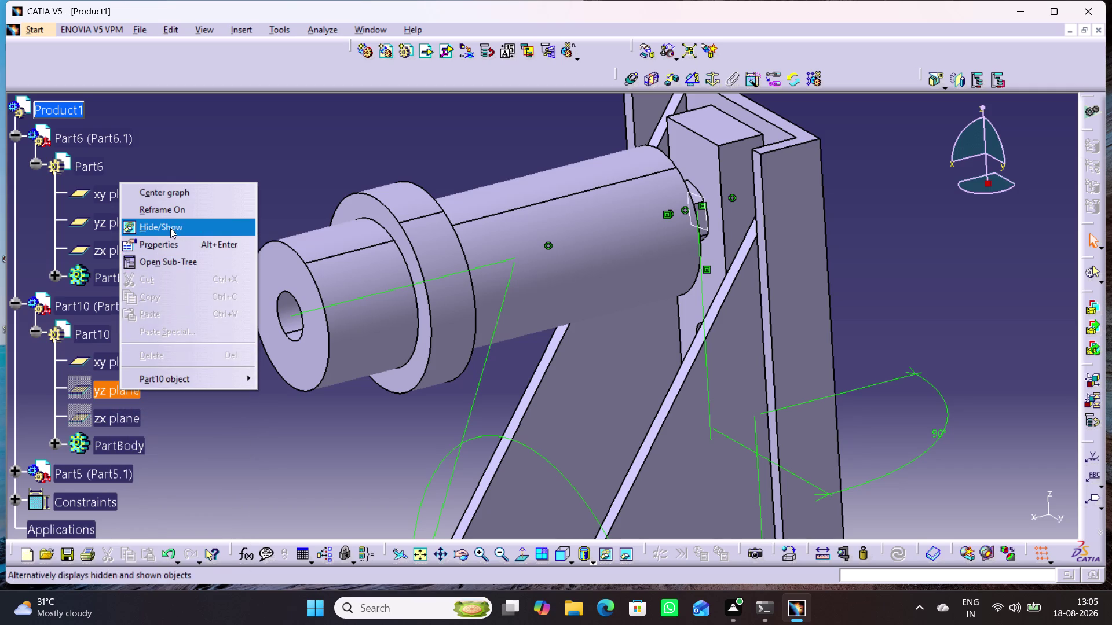
click(170, 229)
right_click(122, 420)
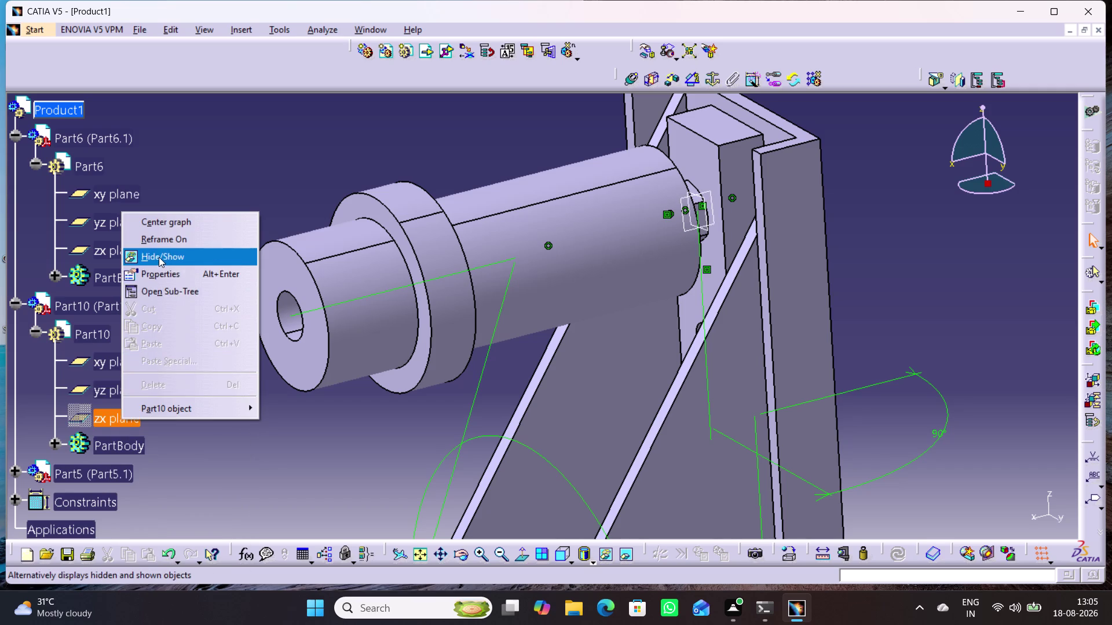
click(159, 257)
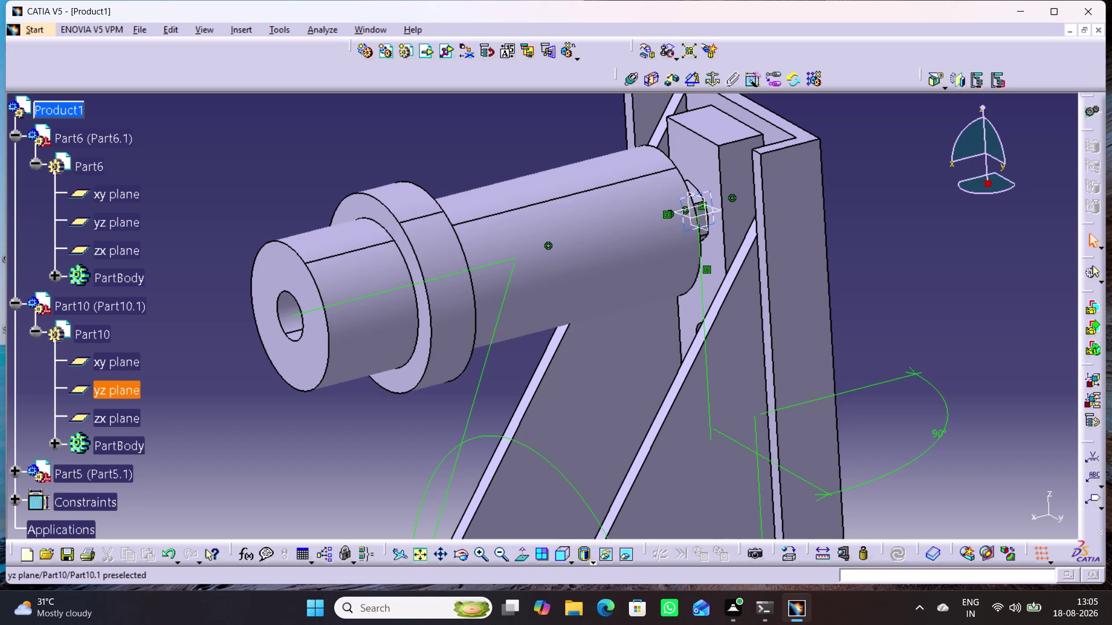
Add Angle.8 at 173.429° between Part10's zx plane and Part6's xy plane.
click(126, 417)
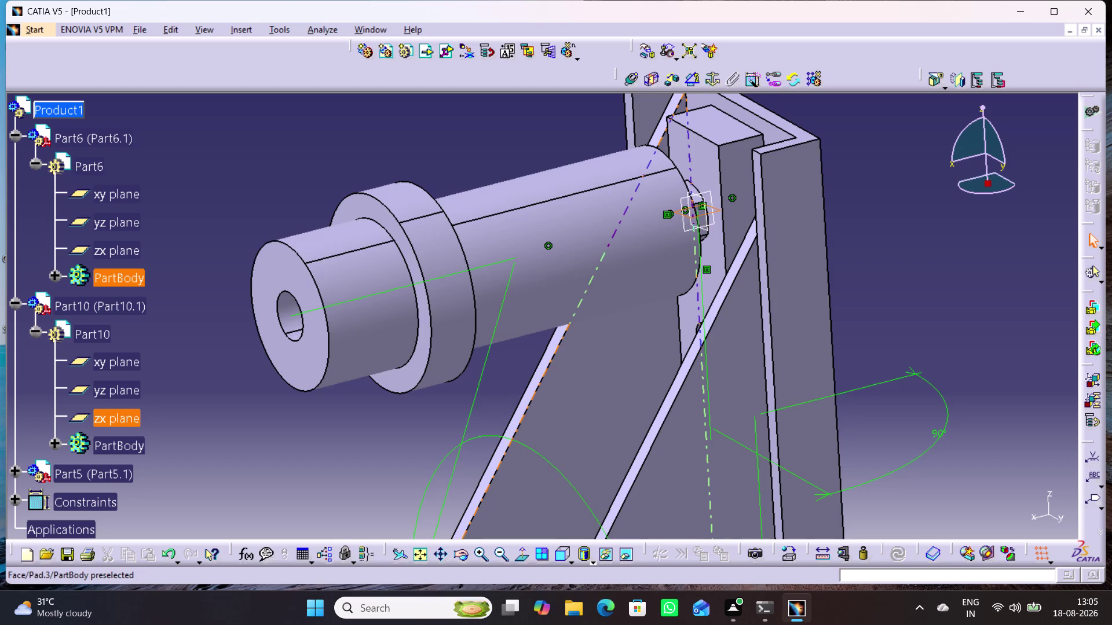
middle_drag(536, 487, 528, 364)
middle_drag(607, 478, 607, 388)
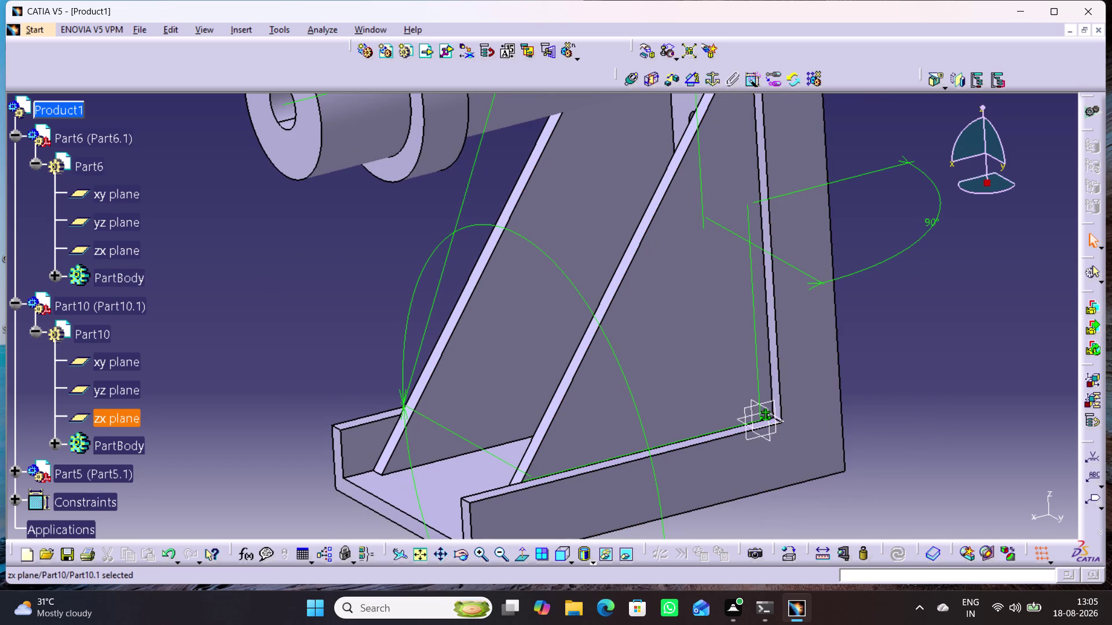
click(114, 194)
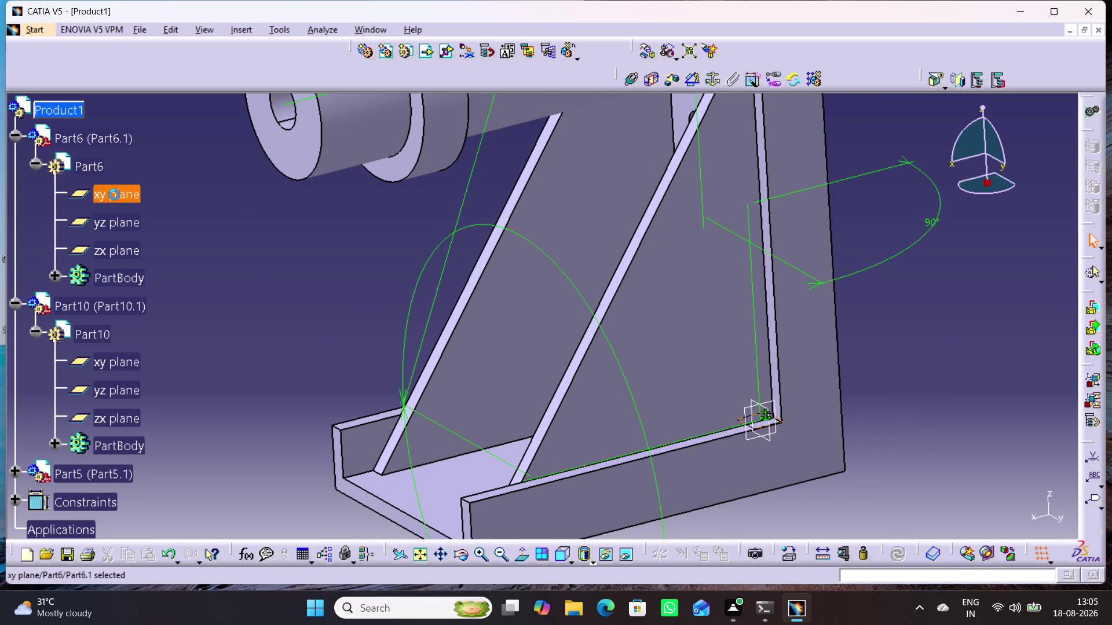
click(697, 80)
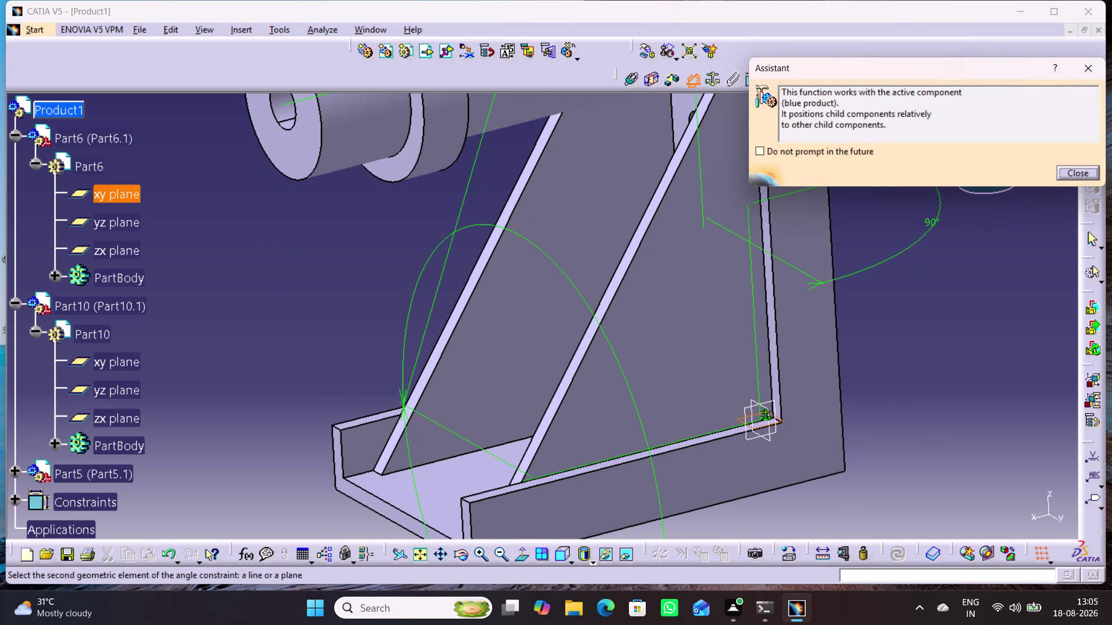
click(126, 422)
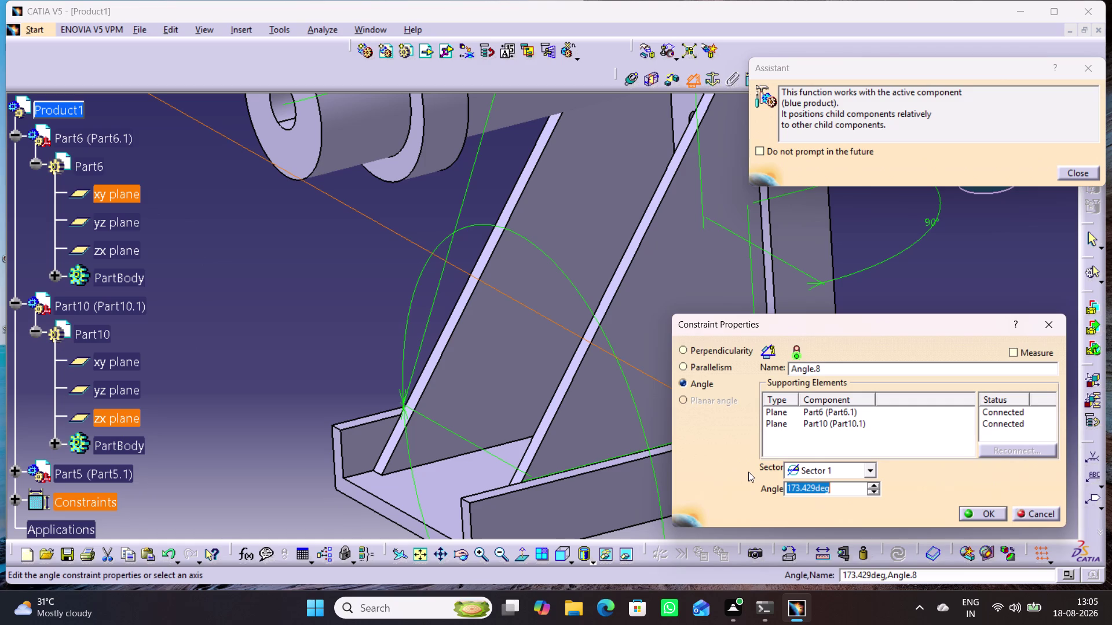
click(989, 514)
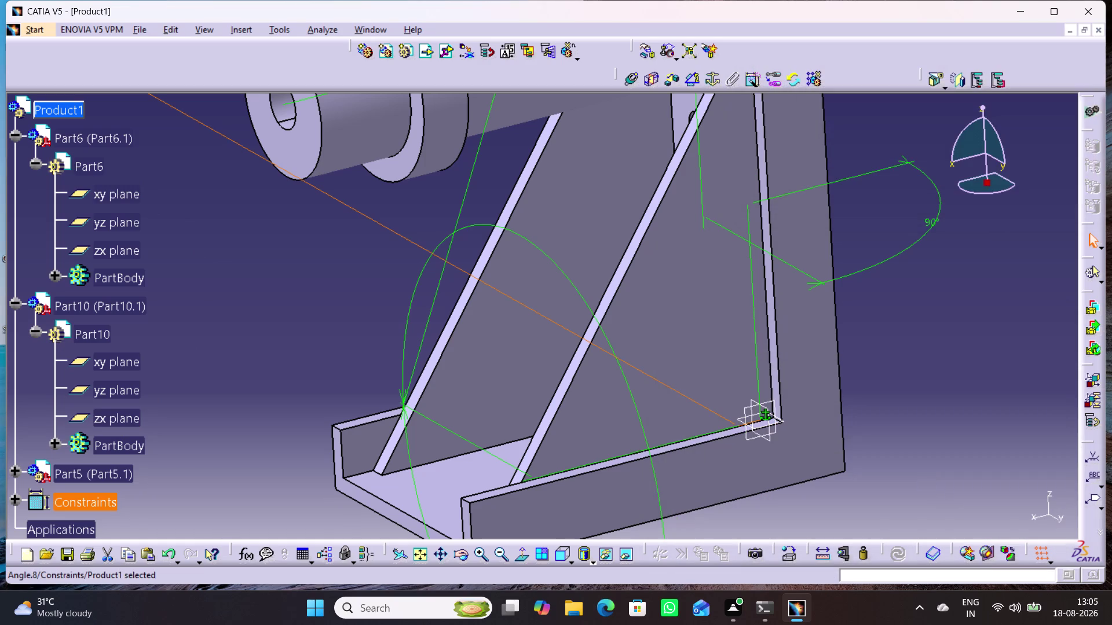
click(933, 461)
middle_drag(920, 411, 921, 621)
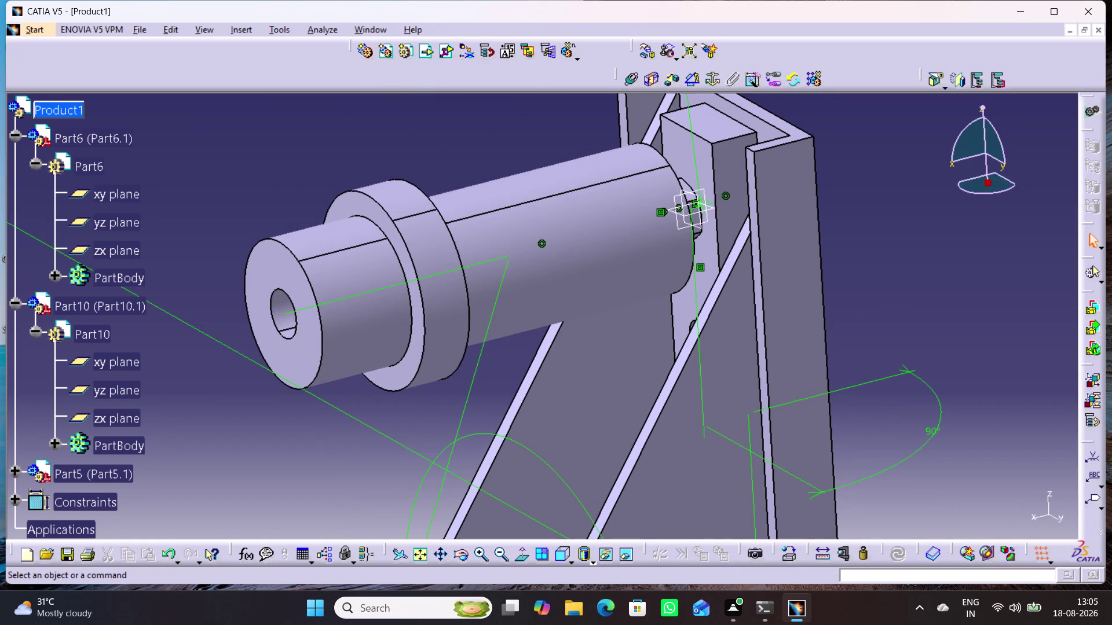
Check Part10.1's remaining component degrees of freedom.
right_click(96, 304)
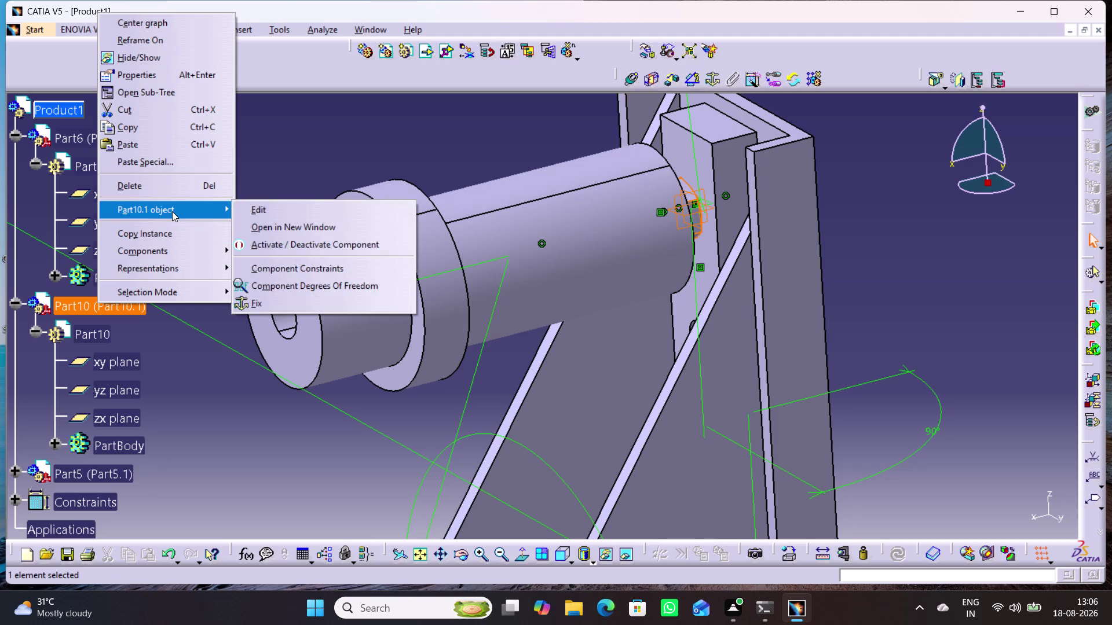
click(286, 285)
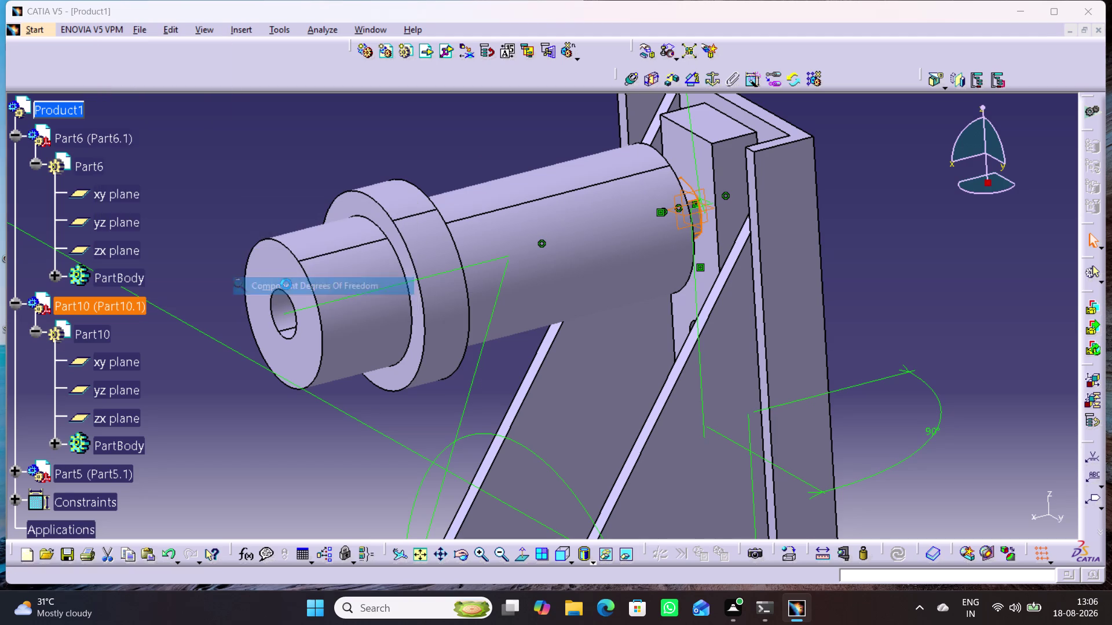
click(671, 337)
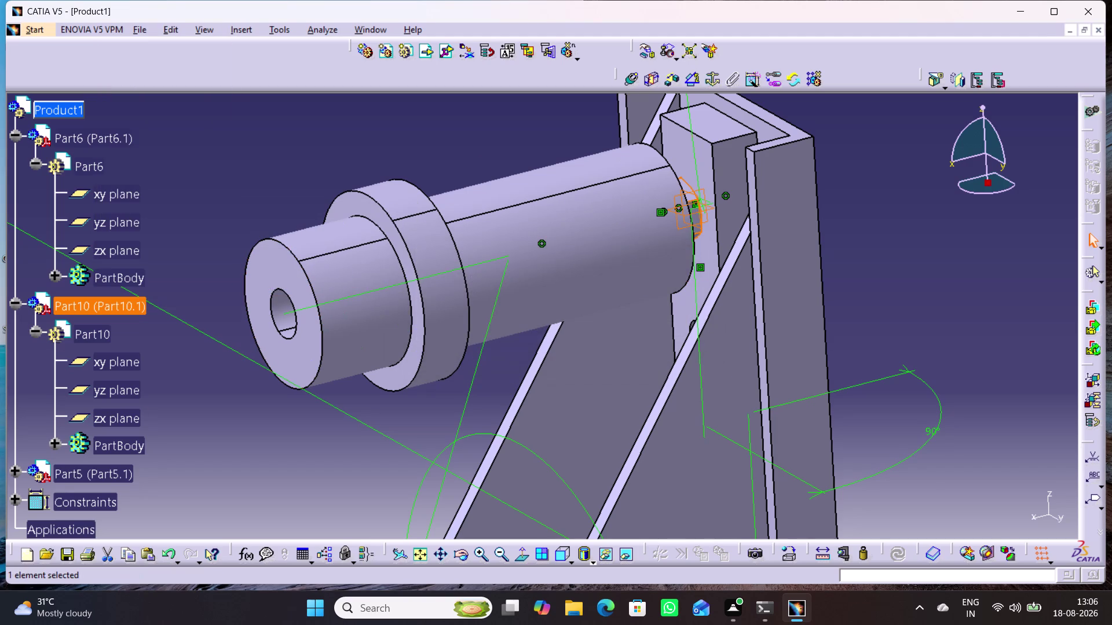
Collapse the Part10 and Part6 branches and add an existing component to Product1.
click(13, 301)
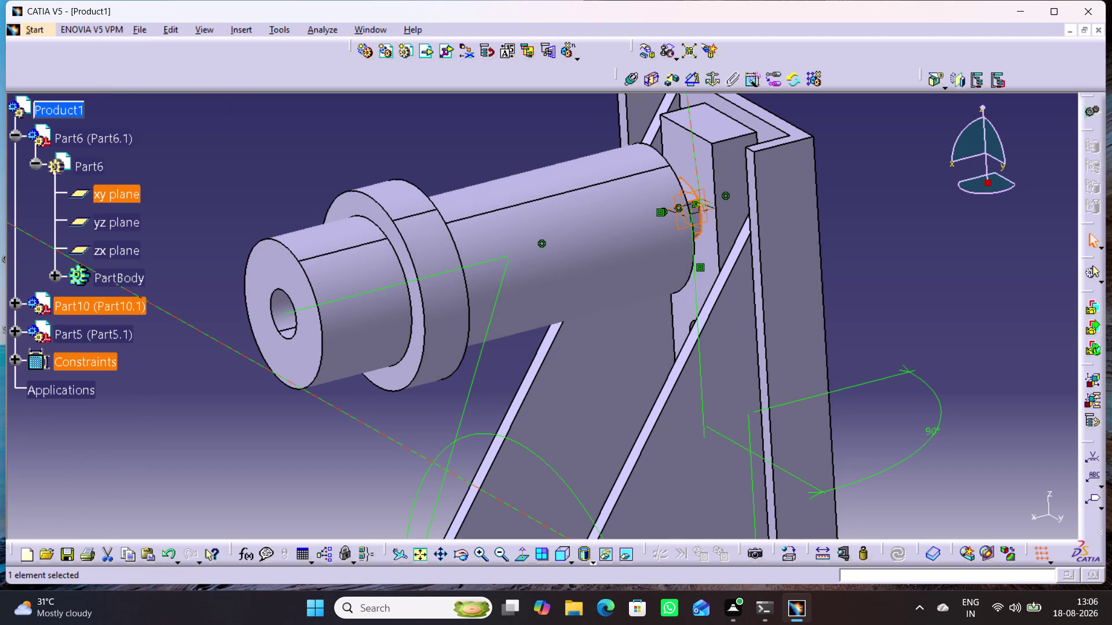
click(15, 135)
click(329, 458)
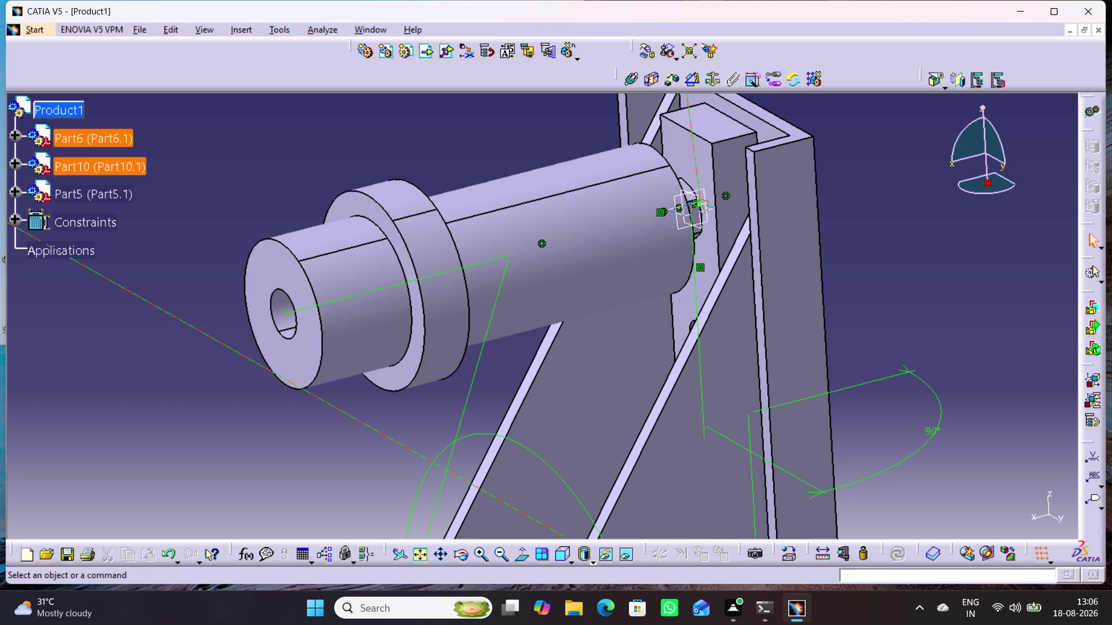
middle_drag(959, 505, 966, 573)
right_click(959, 504)
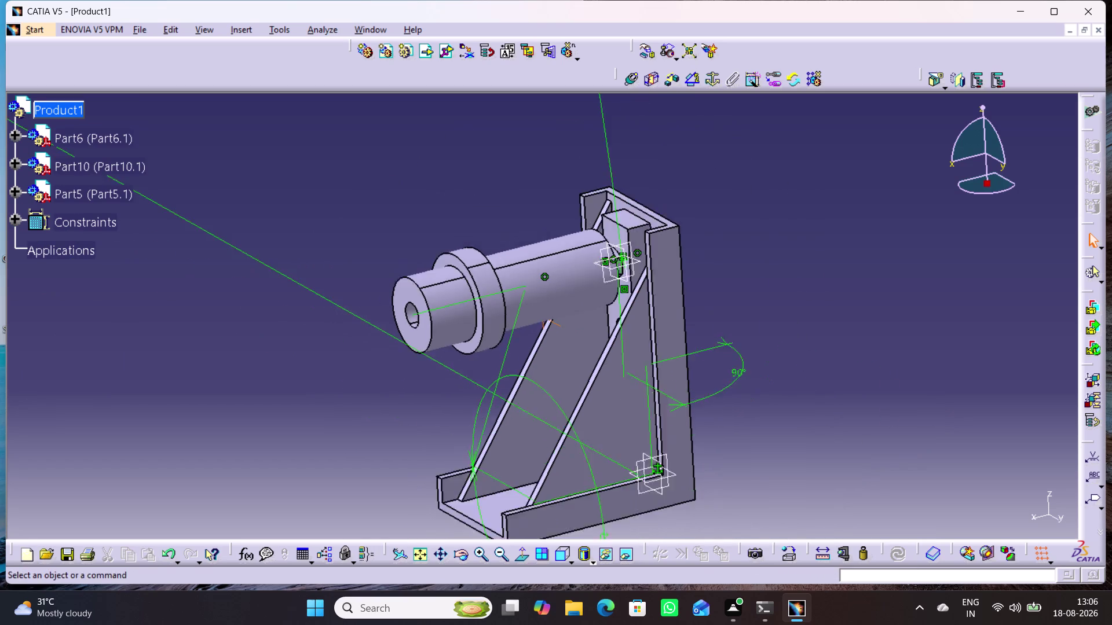
middle_drag(966, 574, 946, 624)
middle_drag(695, 462, 693, 433)
right_click(701, 457)
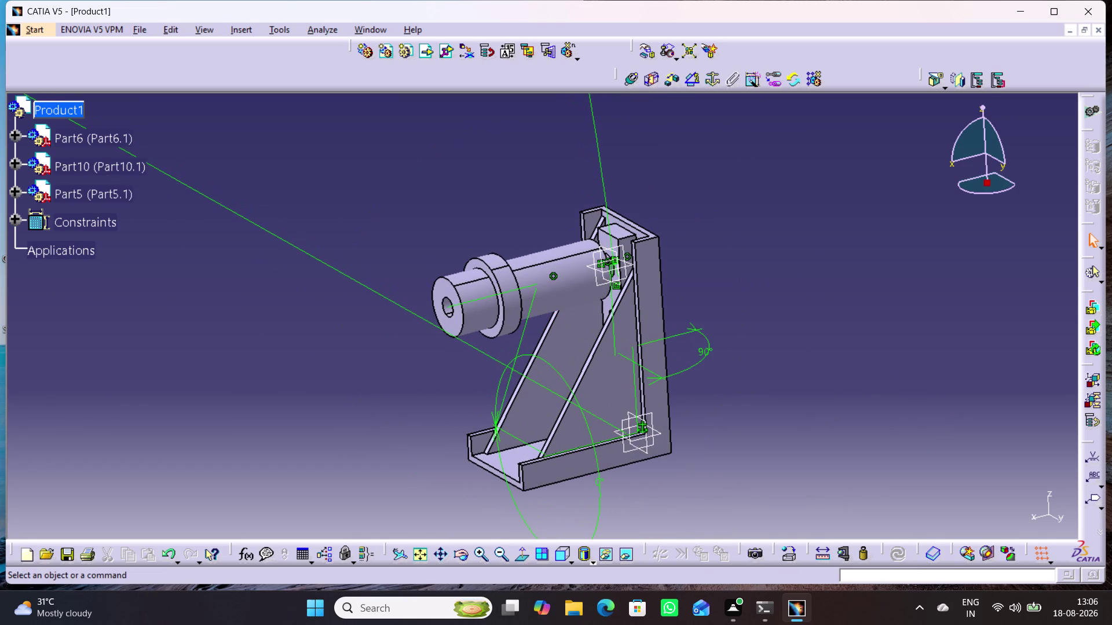
click(779, 404)
click(446, 53)
click(75, 106)
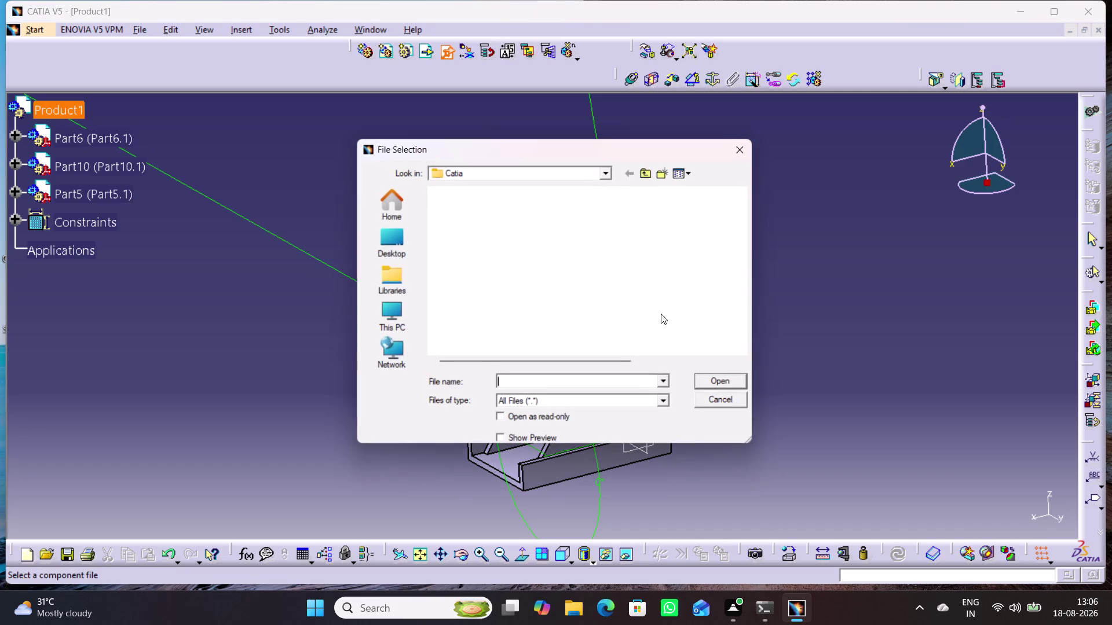
Load the Nut file as Part10.2 and dismiss the incident report.
click(467, 252)
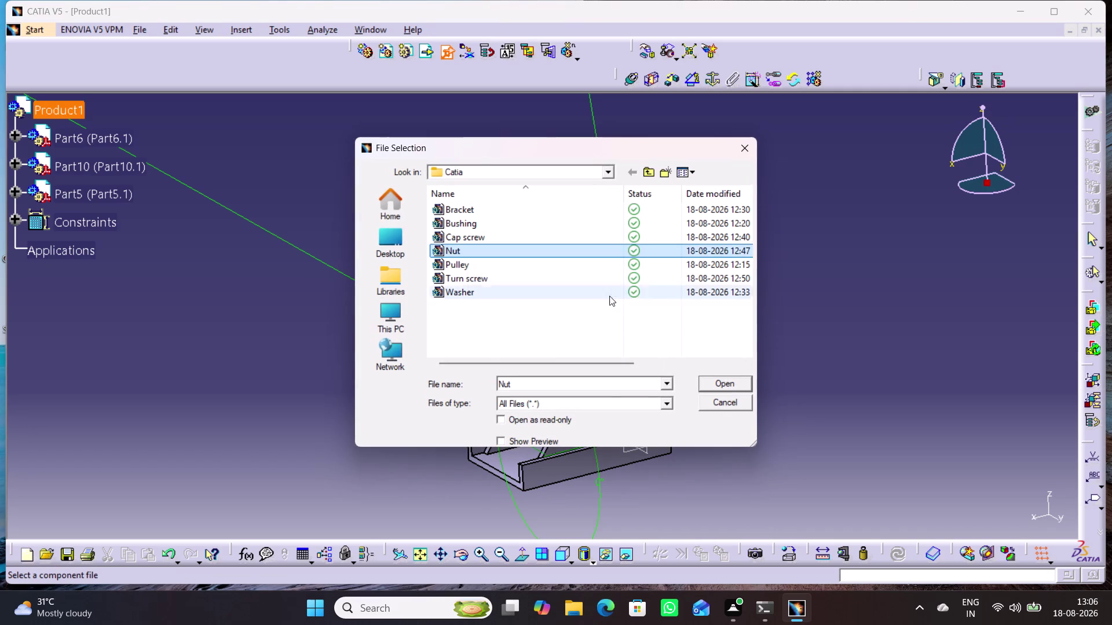
click(724, 381)
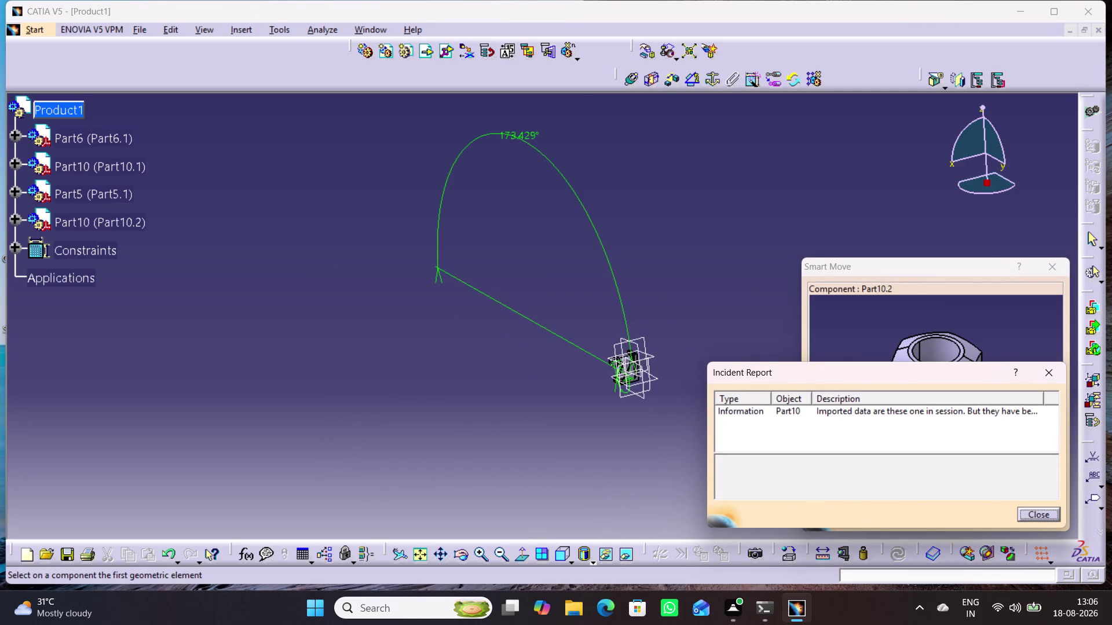
click(1044, 381)
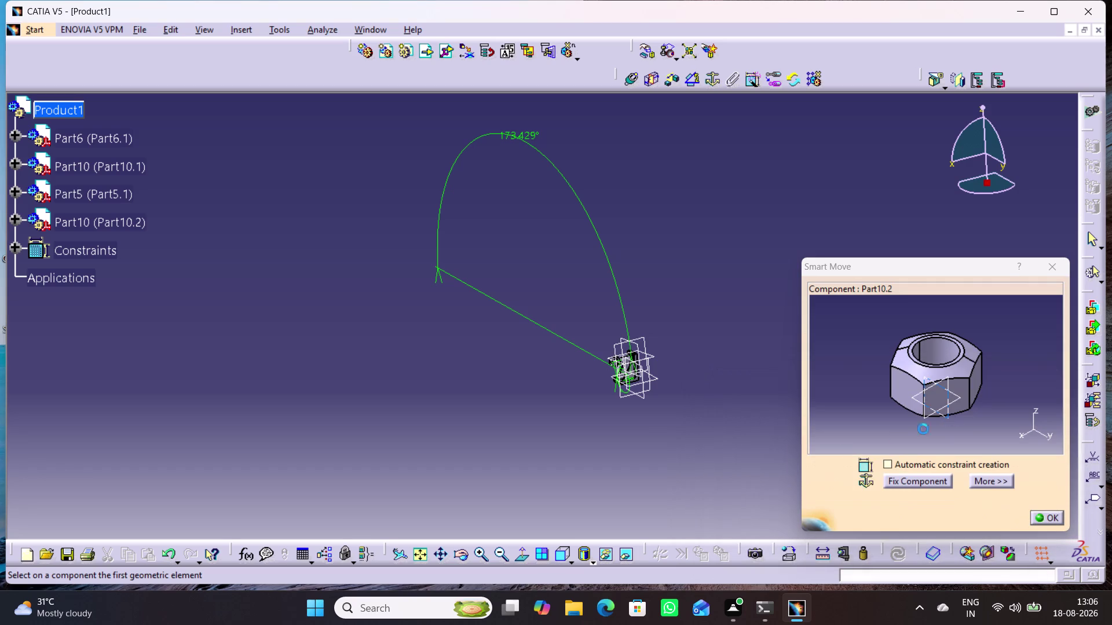
middle_drag(644, 448, 633, 364)
right_click(644, 448)
middle_drag(635, 420, 411, 399)
middle_drag(542, 477, 527, 410)
right_click(542, 477)
scroll(down, 3)
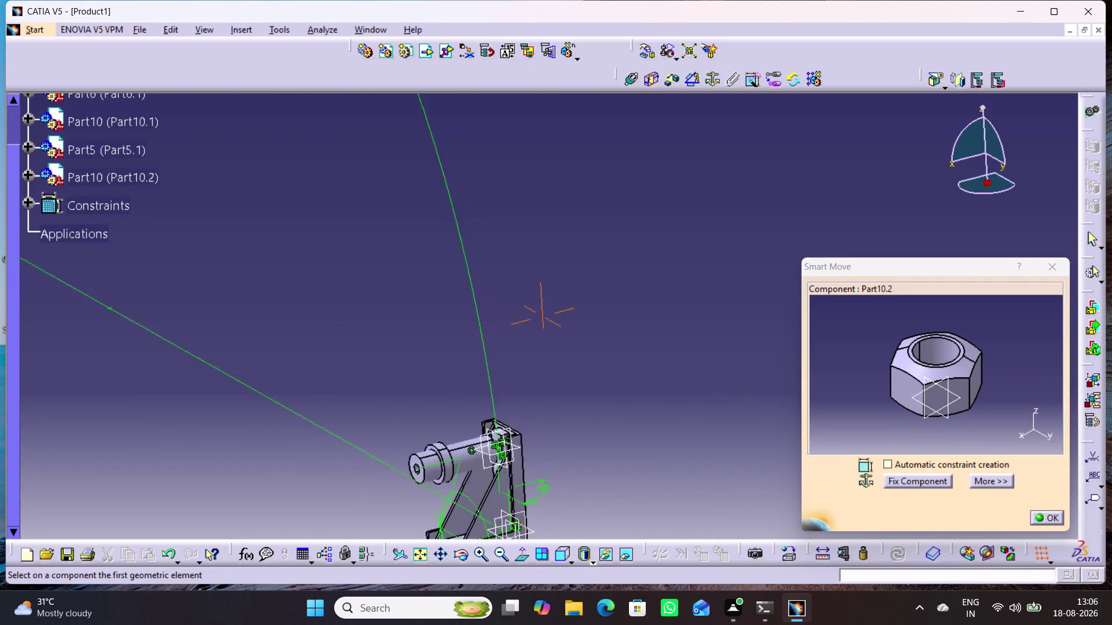
middle_drag(528, 410, 526, 382)
middle_drag(549, 466, 571, 268)
middle_drag(609, 444, 586, 381)
right_click(608, 435)
middle_drag(591, 461, 582, 417)
Place Part10.2 beside the bracket's base and confirm its position.
drag(919, 367, 907, 429)
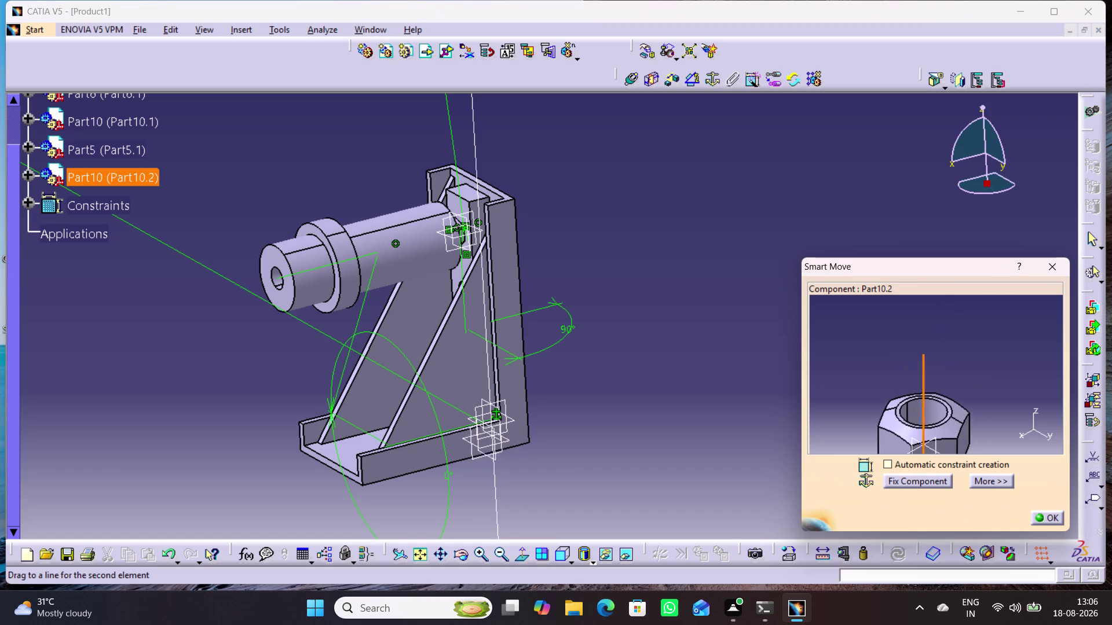
drag(908, 428, 1107, 389)
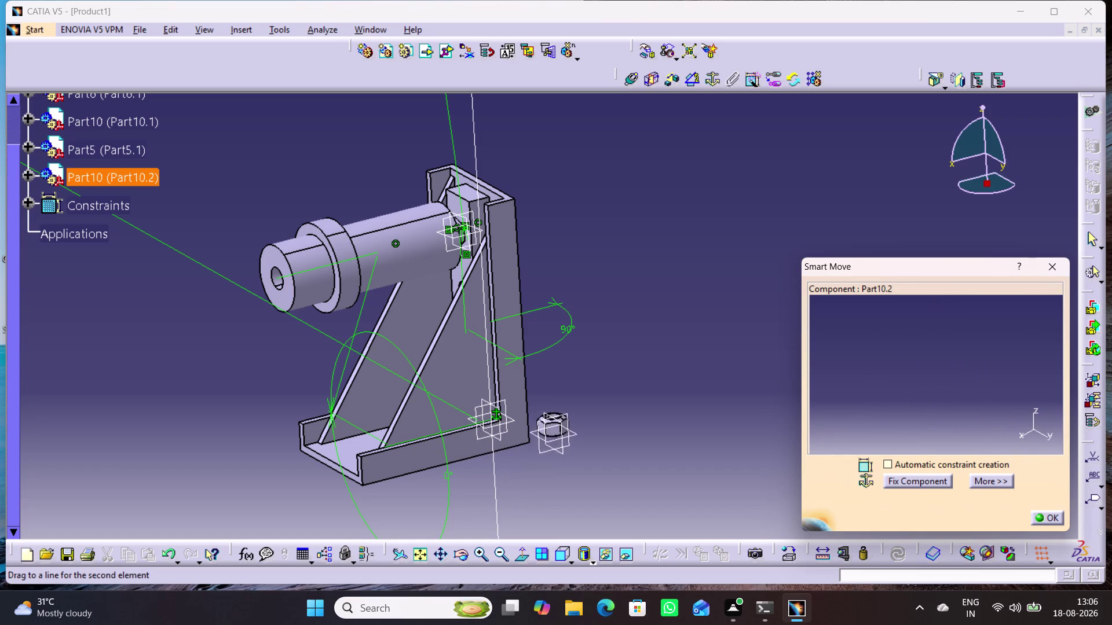
drag(1107, 389, 1111, 331)
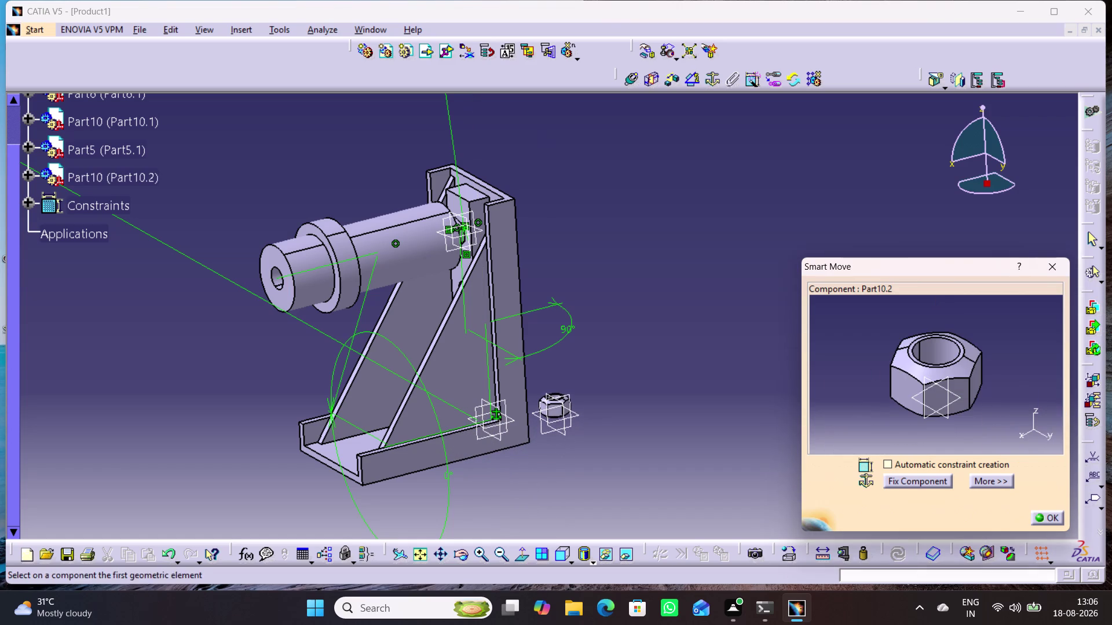
click(1037, 522)
click(635, 461)
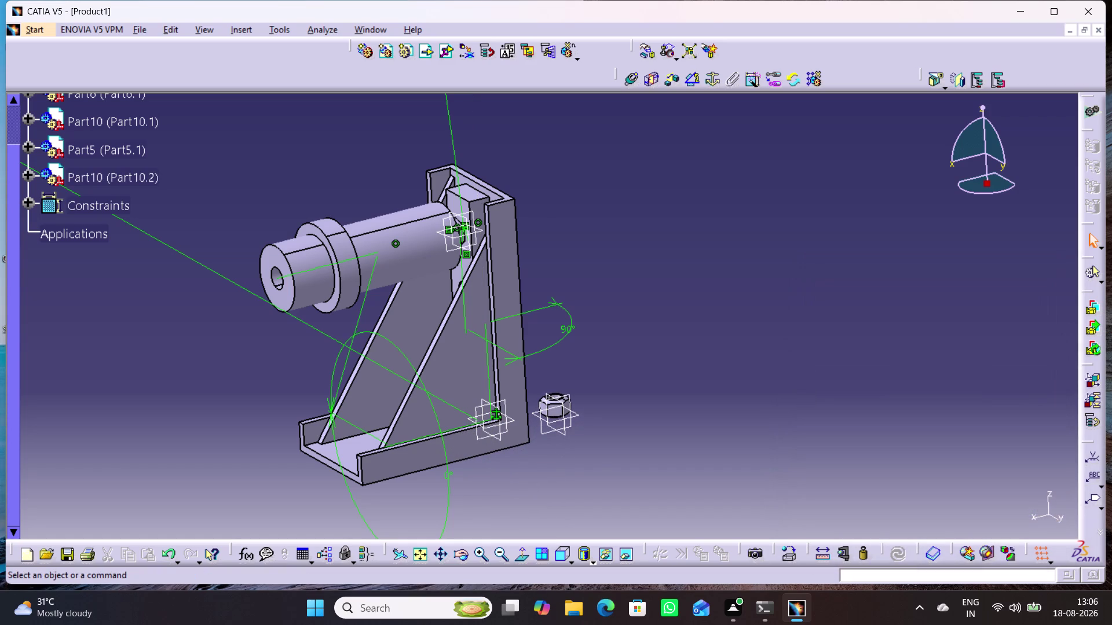
middle_drag(637, 460, 695, 456)
click(644, 44)
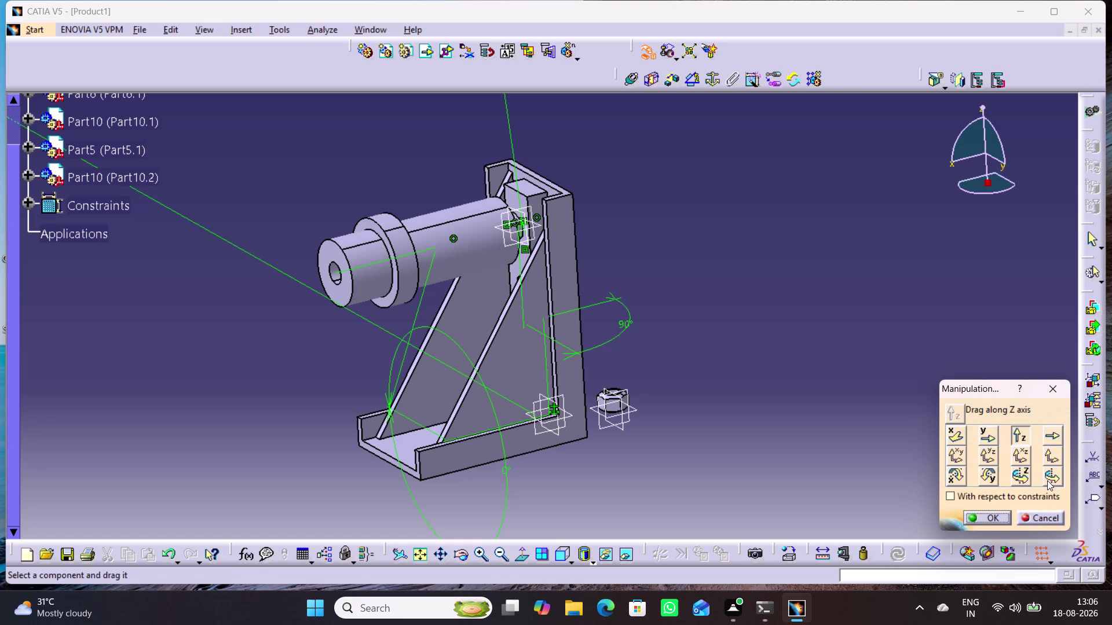
Rotate the second nut, Part10.2, about the Z and Y axes.
click(1016, 474)
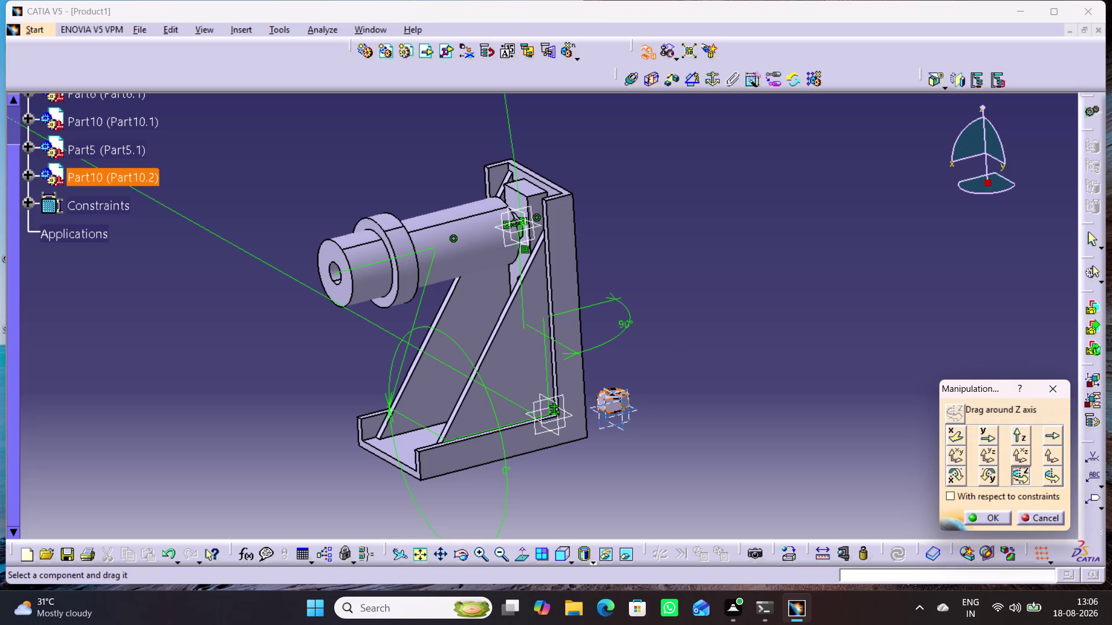
drag(617, 409, 750, 415)
click(989, 484)
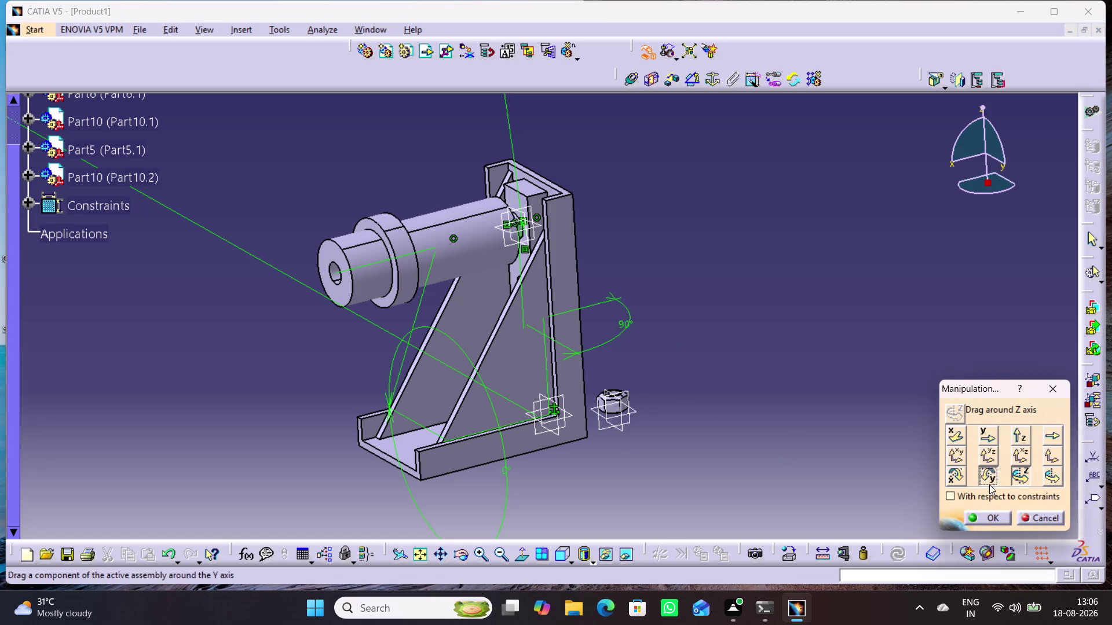
drag(625, 416, 570, 385)
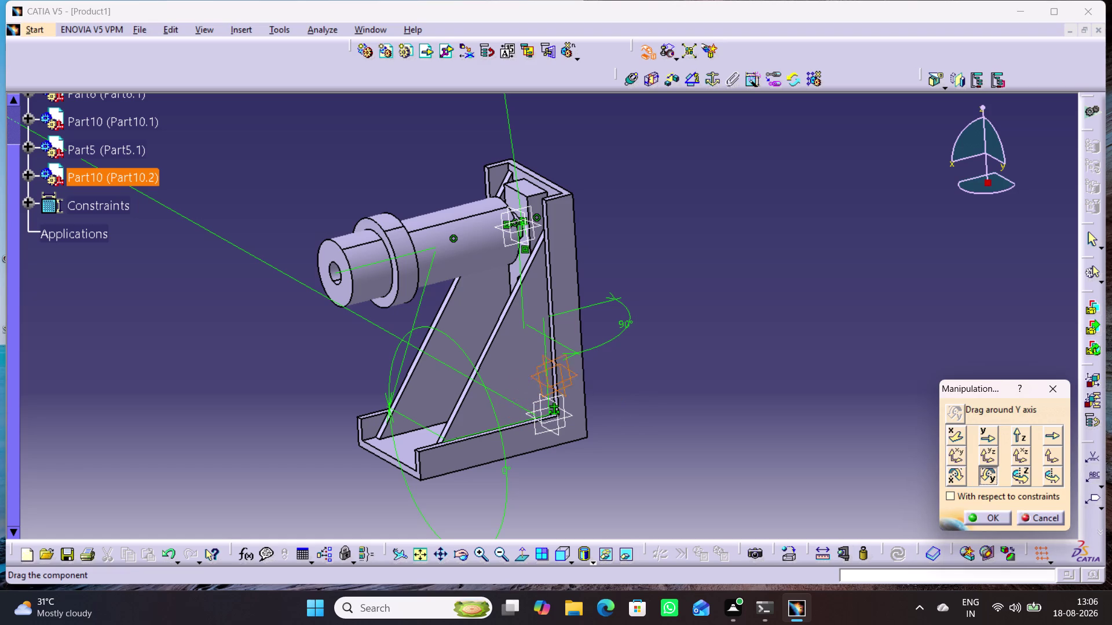
drag(569, 385, 601, 455)
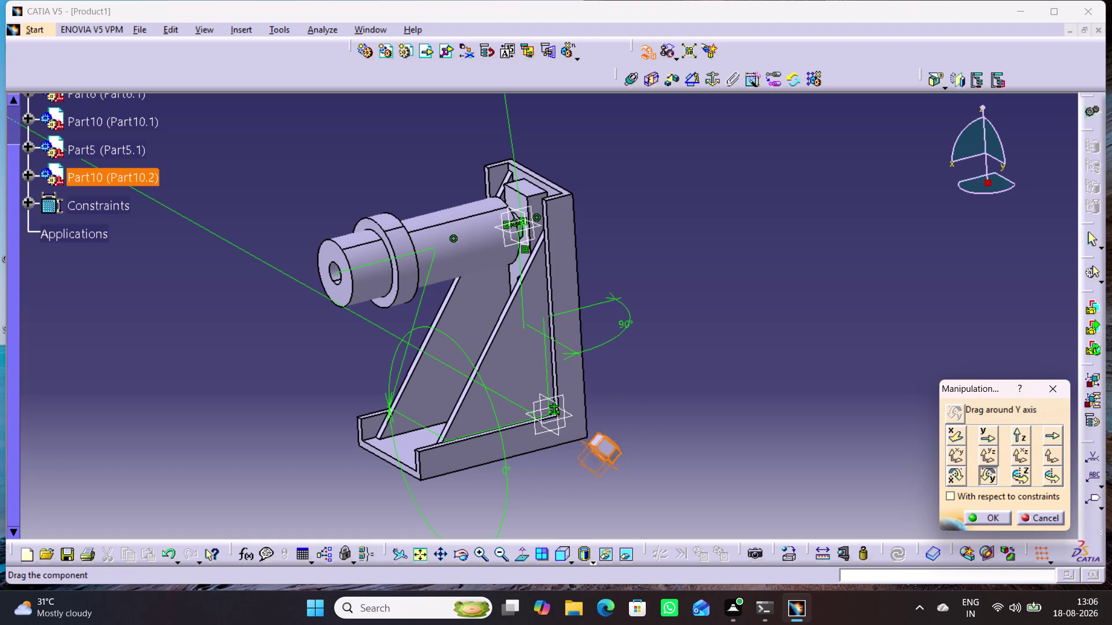
drag(601, 455, 577, 456)
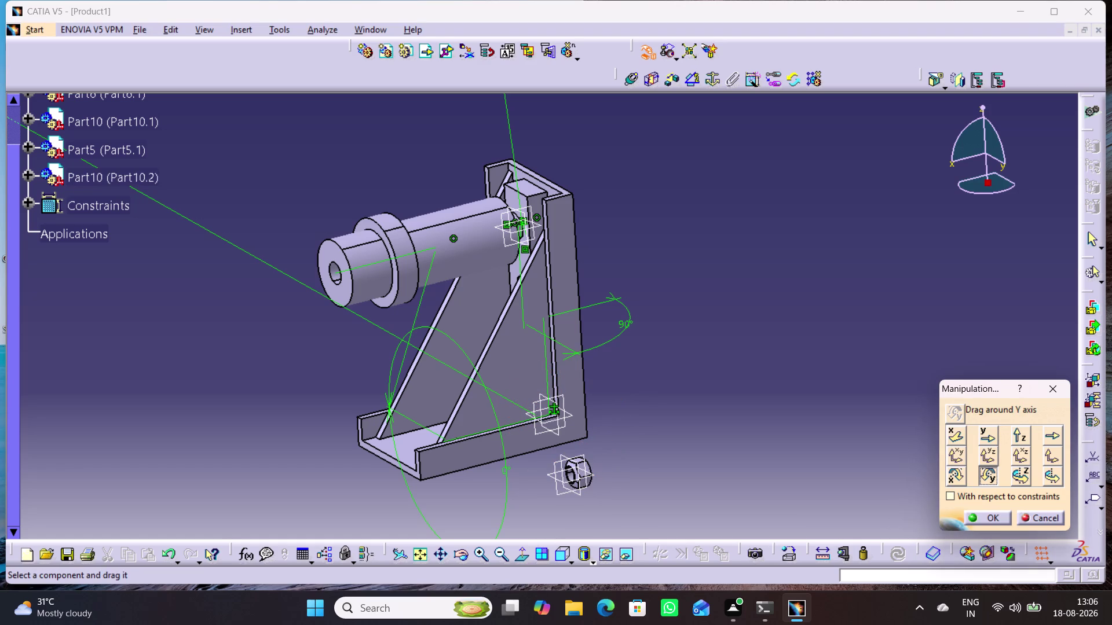
Slide Part10.2 along X and raise it along Z above the bracket, then confirm the move.
click(959, 435)
drag(585, 475, 652, 441)
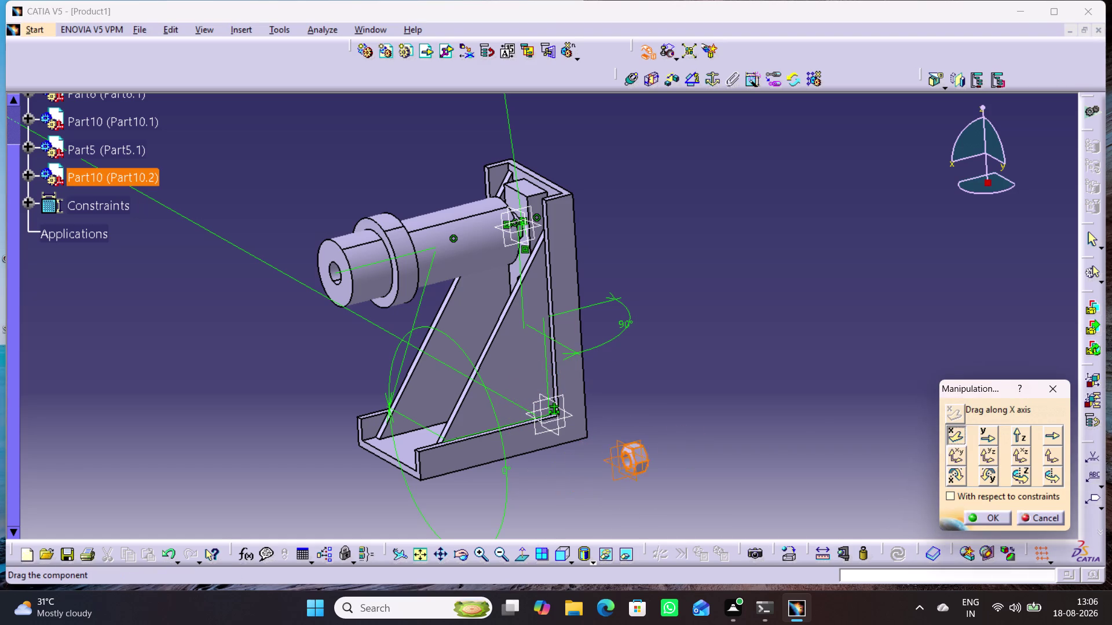
drag(652, 441, 805, 369)
click(1021, 434)
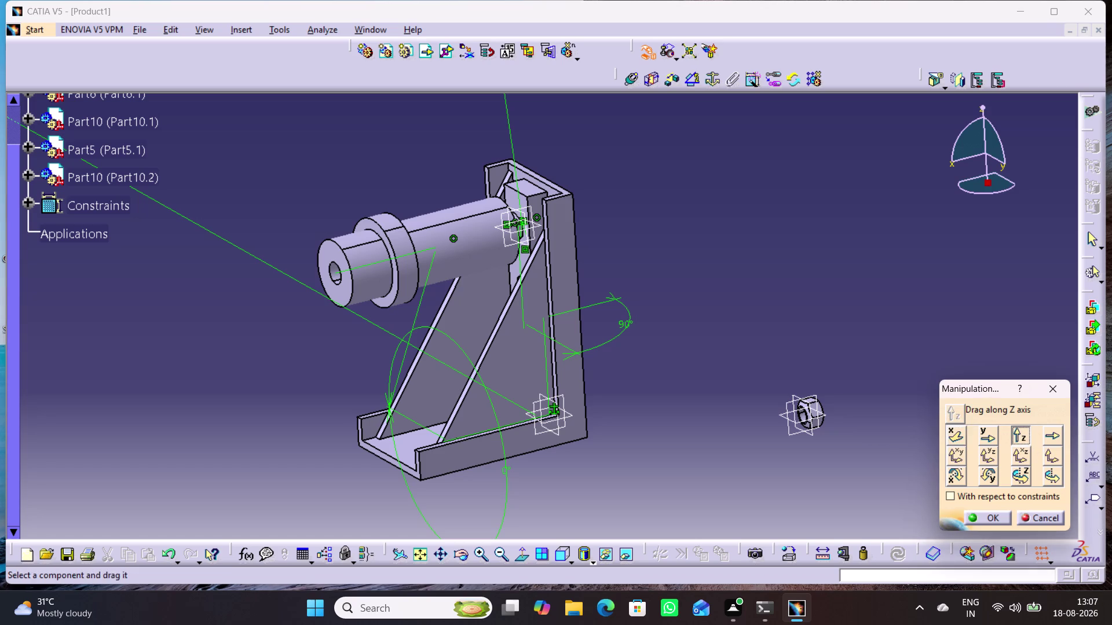
click(816, 430)
drag(813, 419, 747, 207)
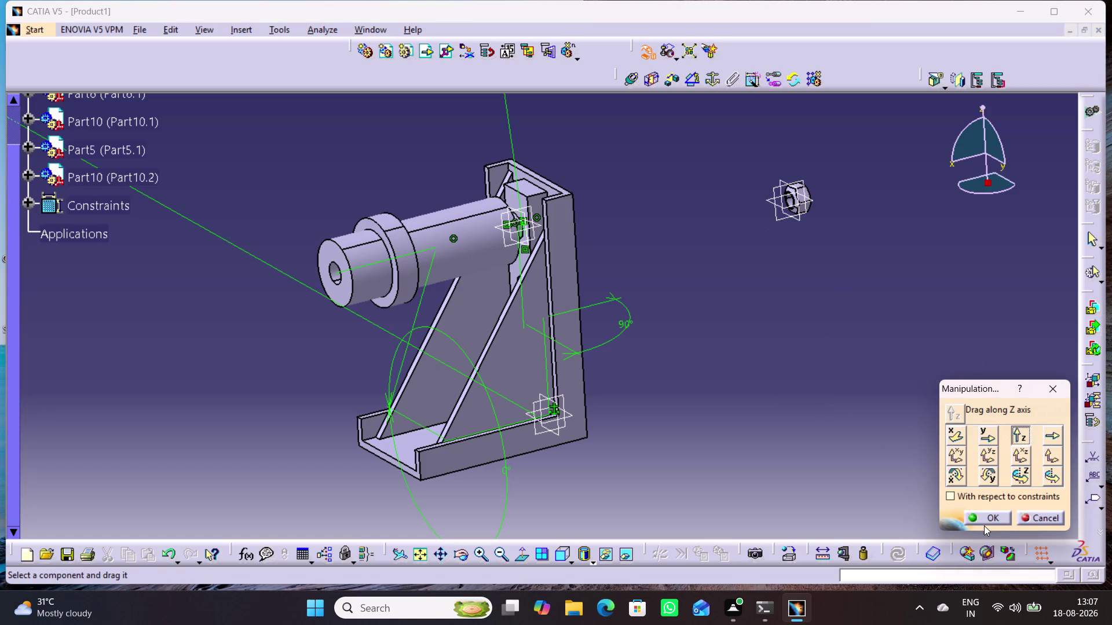
click(983, 517)
middle_drag(713, 436, 638, 430)
Reframe the bracket and nut, then briefly expand Part5's planes and collapse that branch.
right_drag(713, 435, 639, 430)
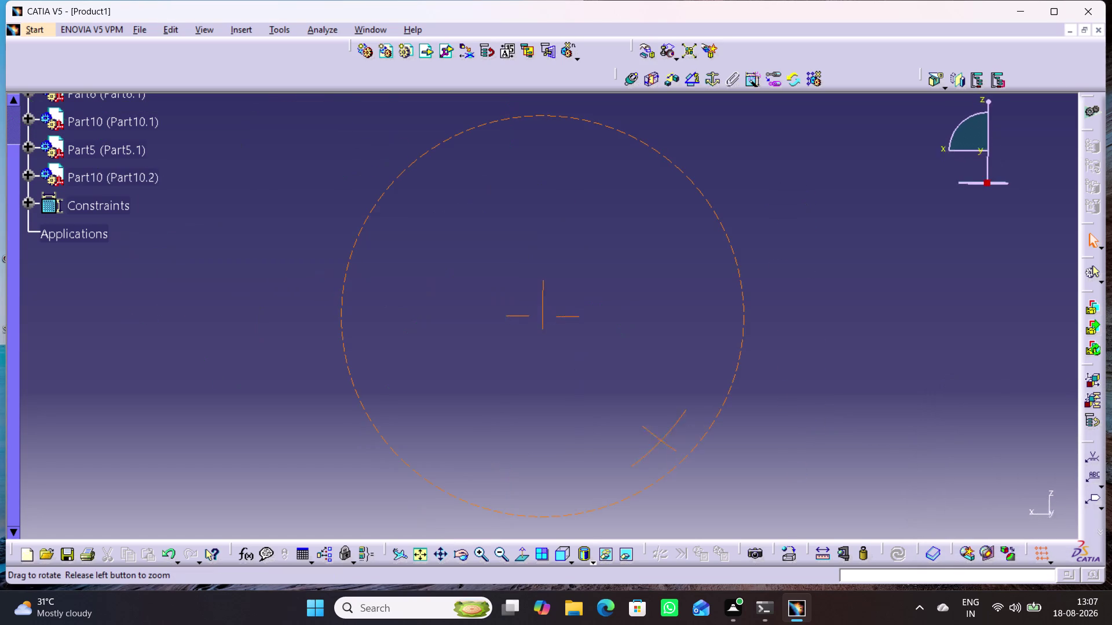
middle_drag(638, 431, 700, 466)
right_drag(638, 431, 693, 453)
middle_drag(693, 453, 695, 425)
right_drag(696, 454, 696, 442)
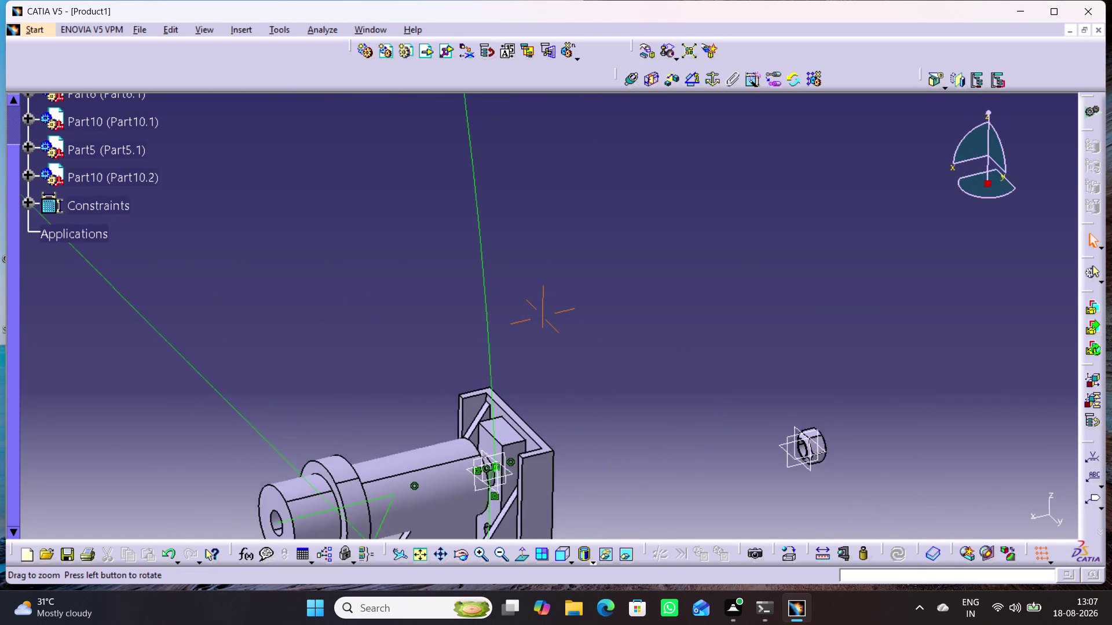
middle_drag(695, 425, 699, 427)
middle_drag(642, 458, 669, 384)
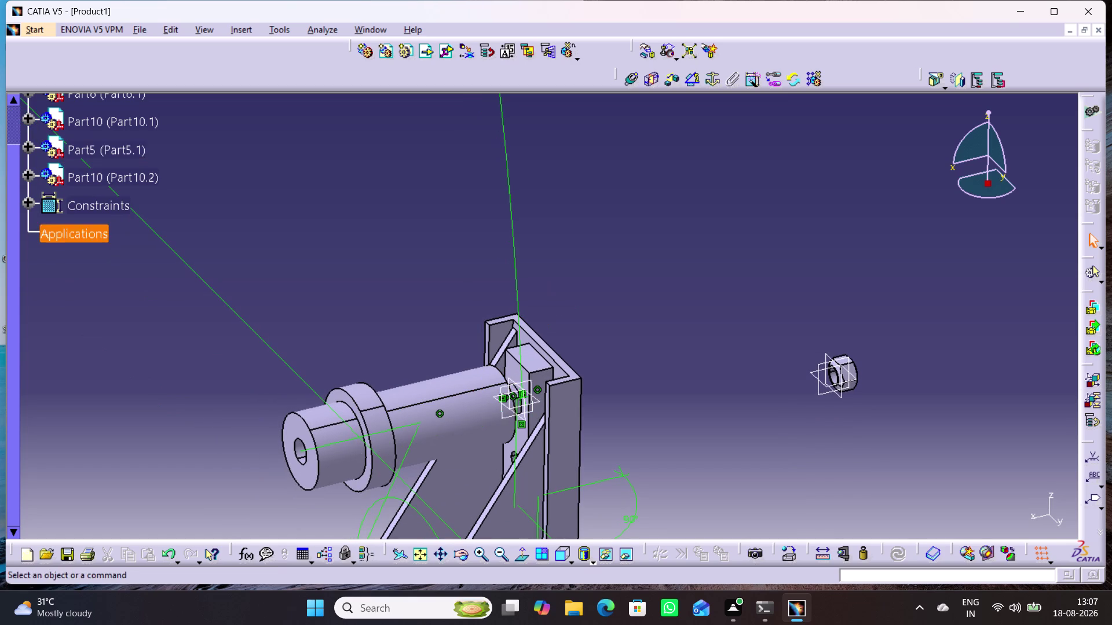
click(29, 148)
click(122, 202)
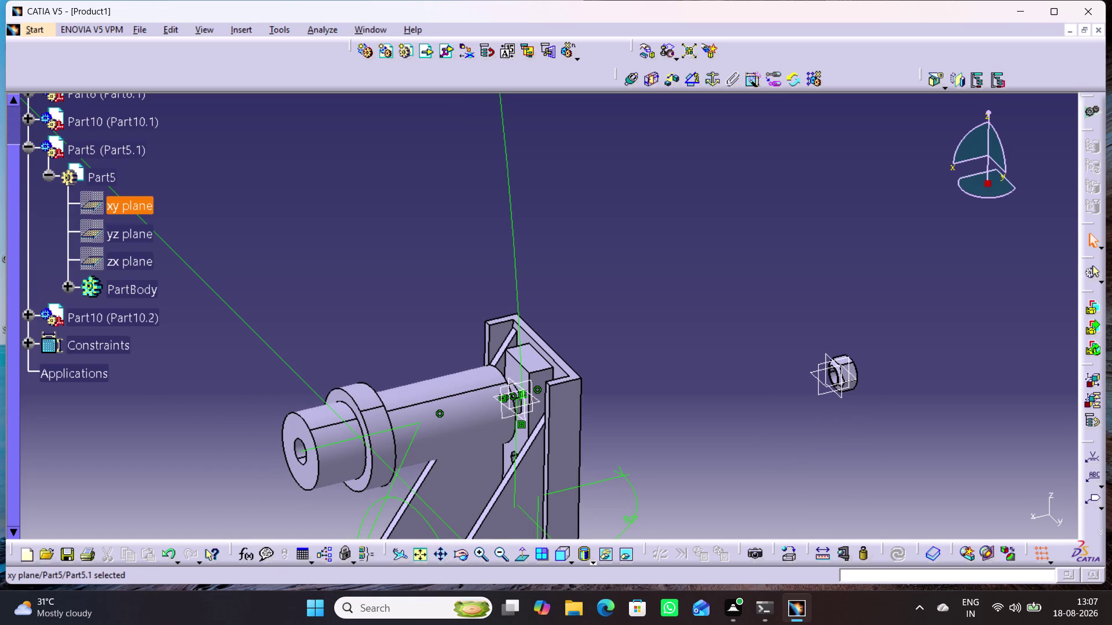
click(214, 204)
click(30, 149)
click(269, 229)
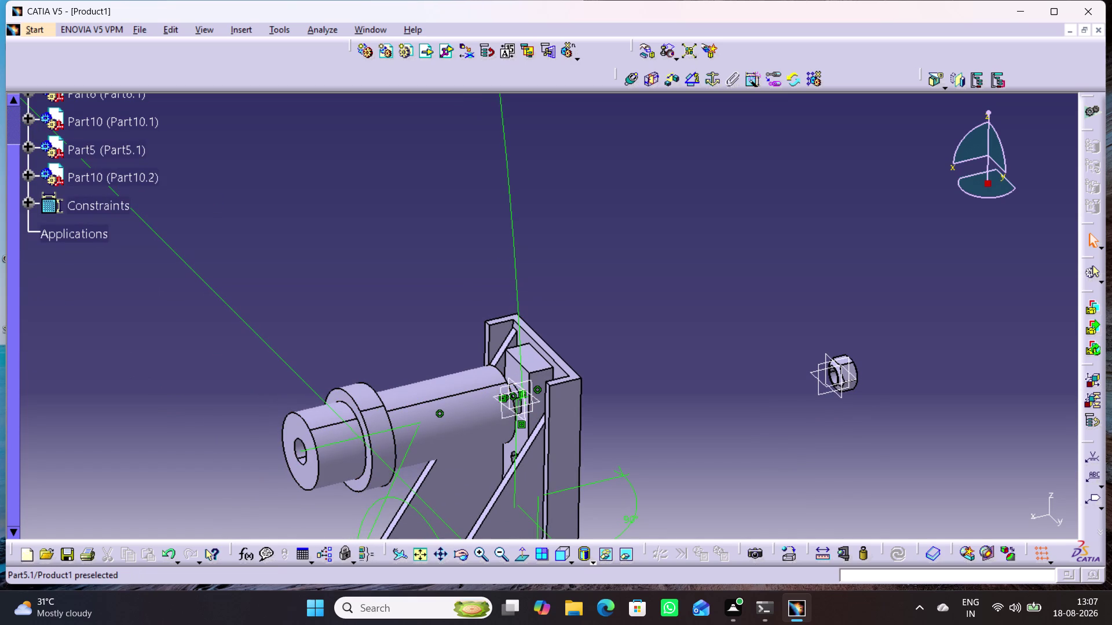
Hide Part10's xy, yz and zx reference planes with Hide/Show.
click(31, 117)
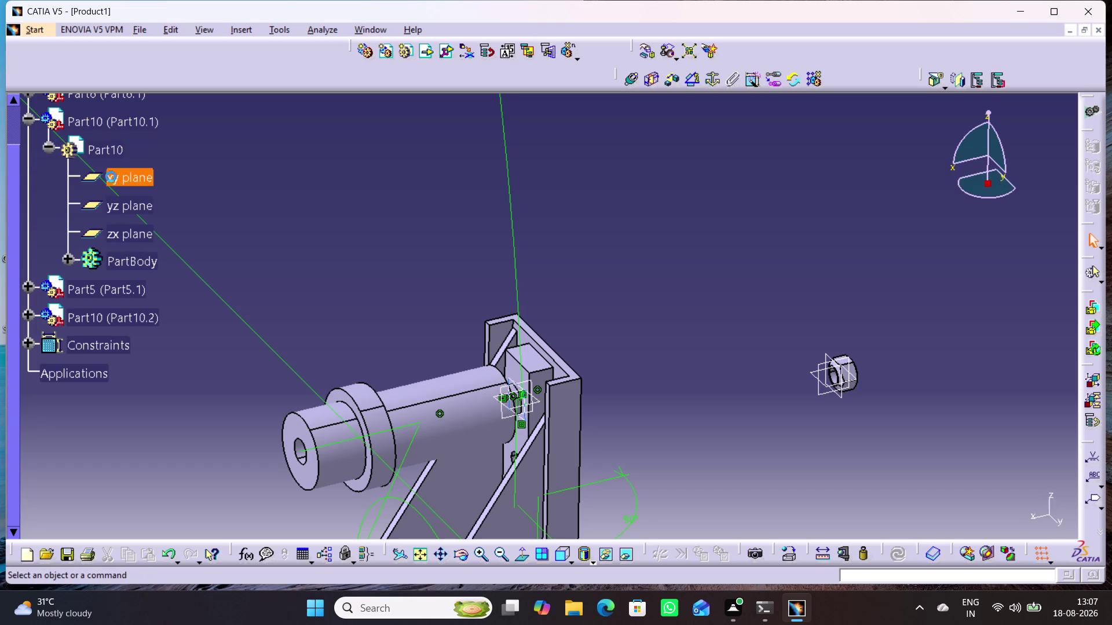
click(123, 184)
click(138, 207)
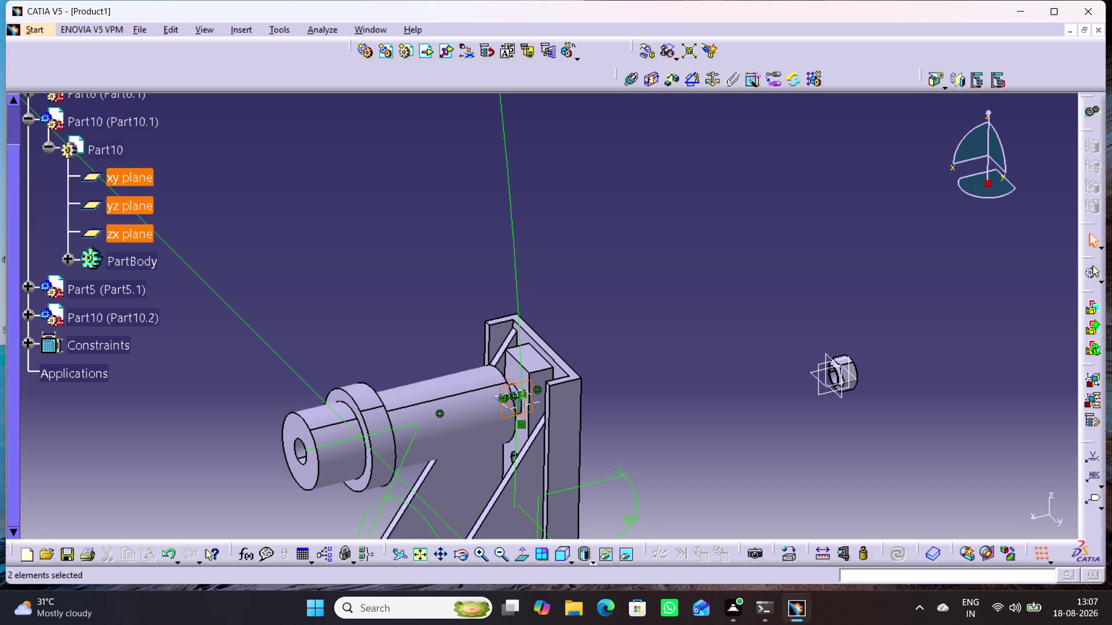
click(136, 234)
right_click(137, 177)
click(175, 217)
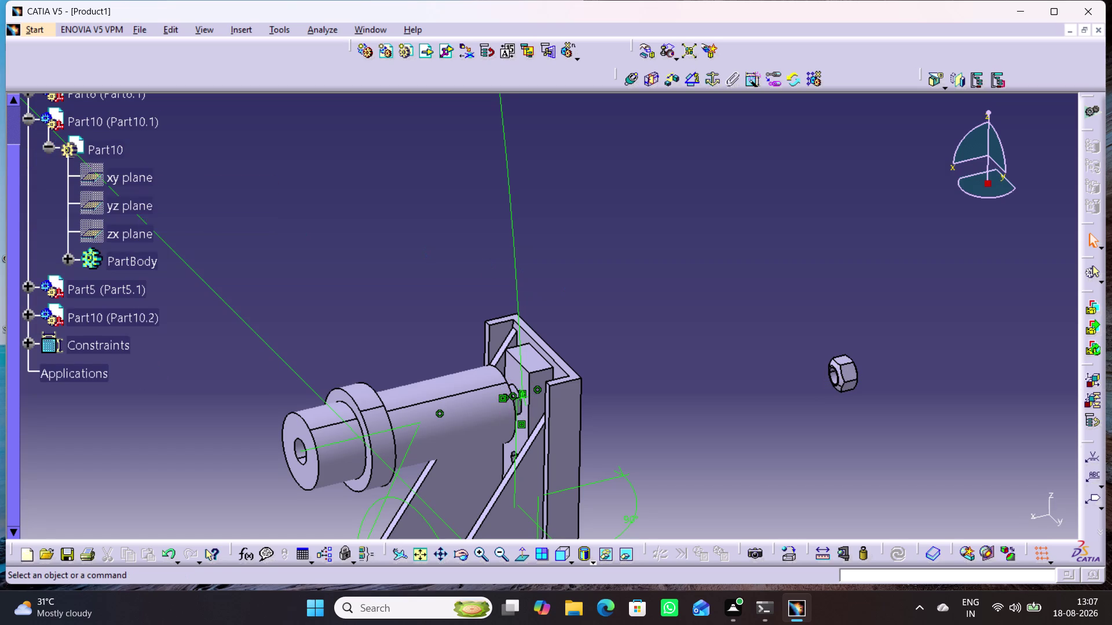
Pan and zoom the view to frame the bracket and the second nut.
click(596, 344)
middle_drag(649, 443, 664, 373)
middle_drag(676, 379, 662, 306)
right_click(676, 379)
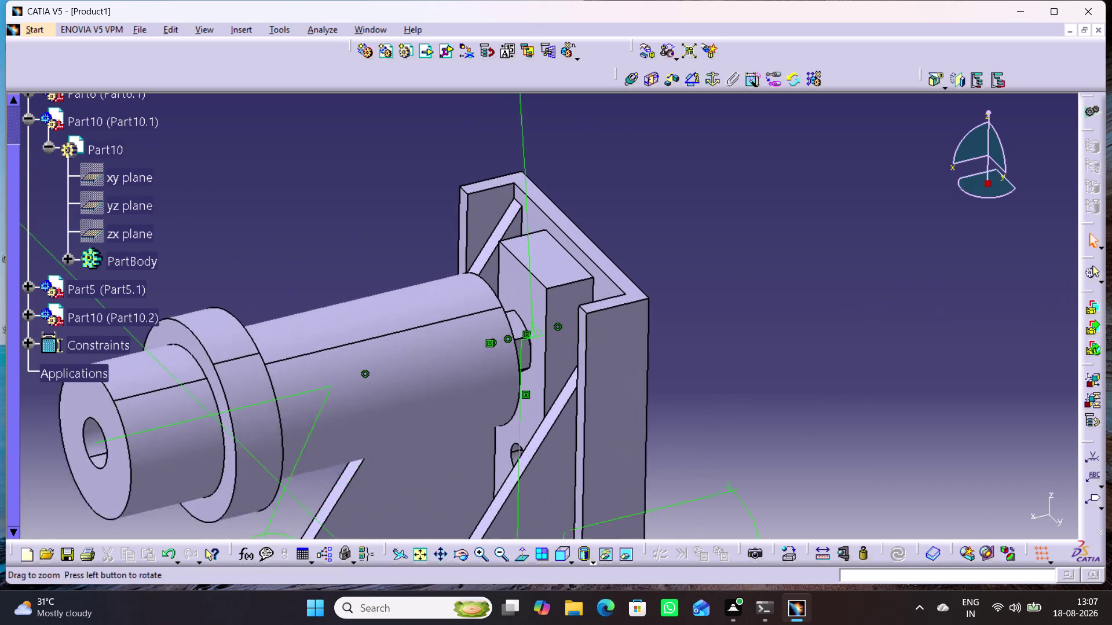
middle_drag(662, 307, 659, 287)
middle_drag(701, 396, 544, 378)
middle_drag(552, 385, 591, 443)
right_click(553, 385)
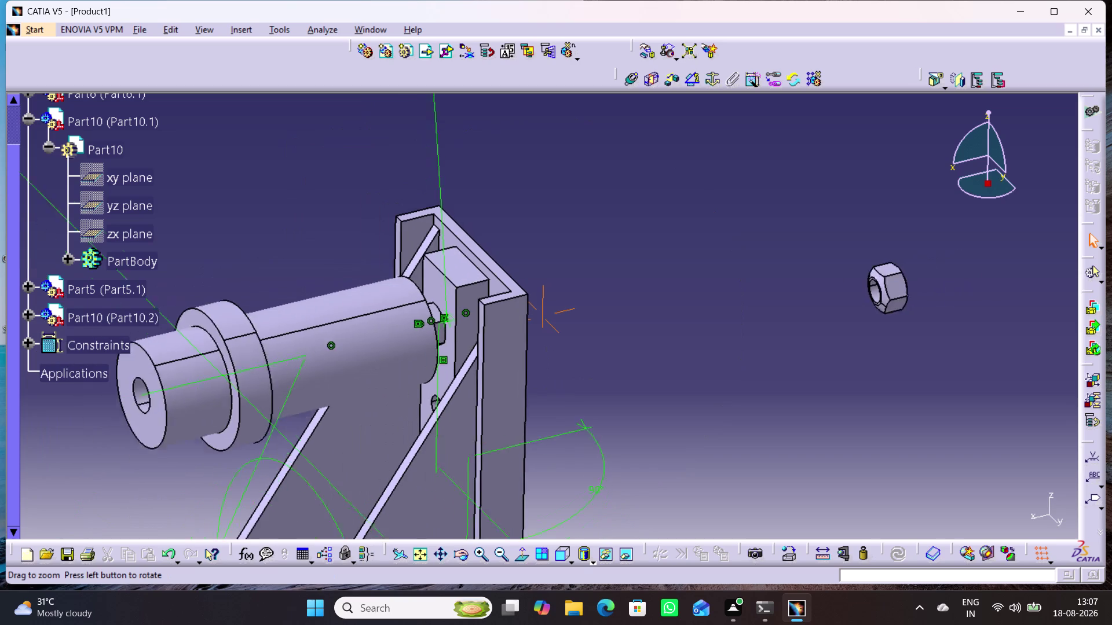
middle_drag(592, 443, 597, 463)
middle_drag(673, 416, 661, 384)
right_click(672, 416)
middle_drag(781, 403, 714, 435)
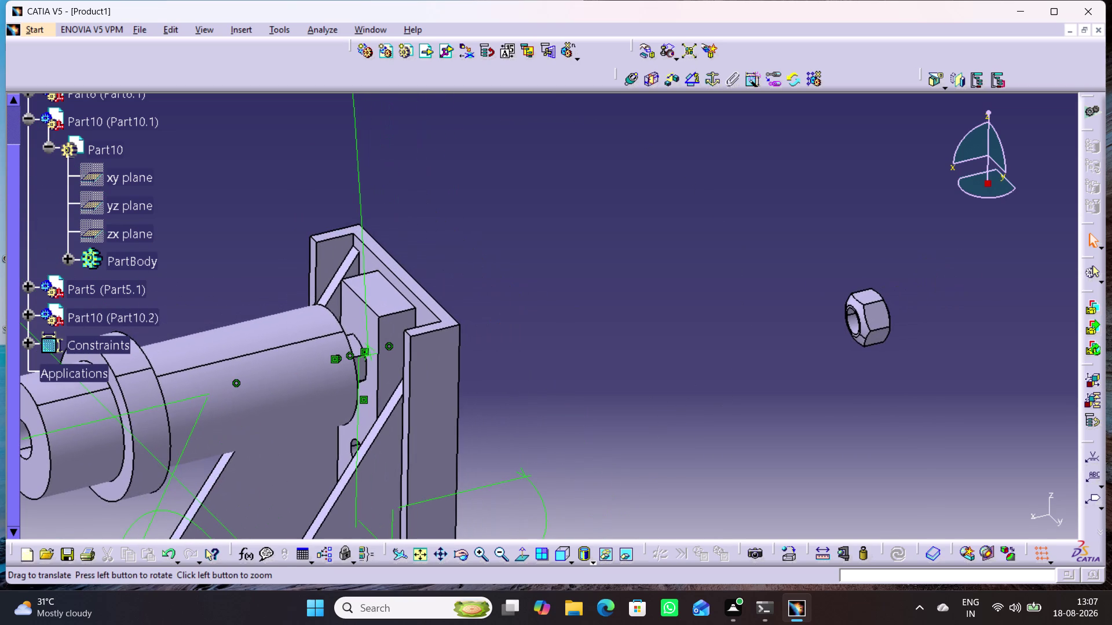
Create Coincidence.9 between the bracket cylinder's axis and the nut's axis.
click(623, 78)
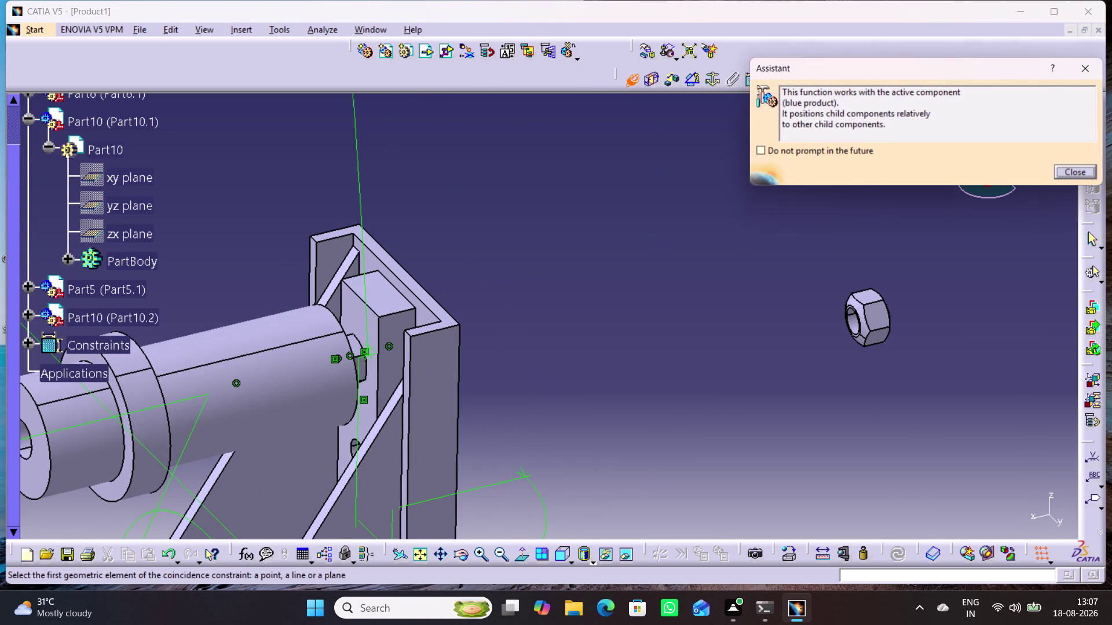
click(855, 325)
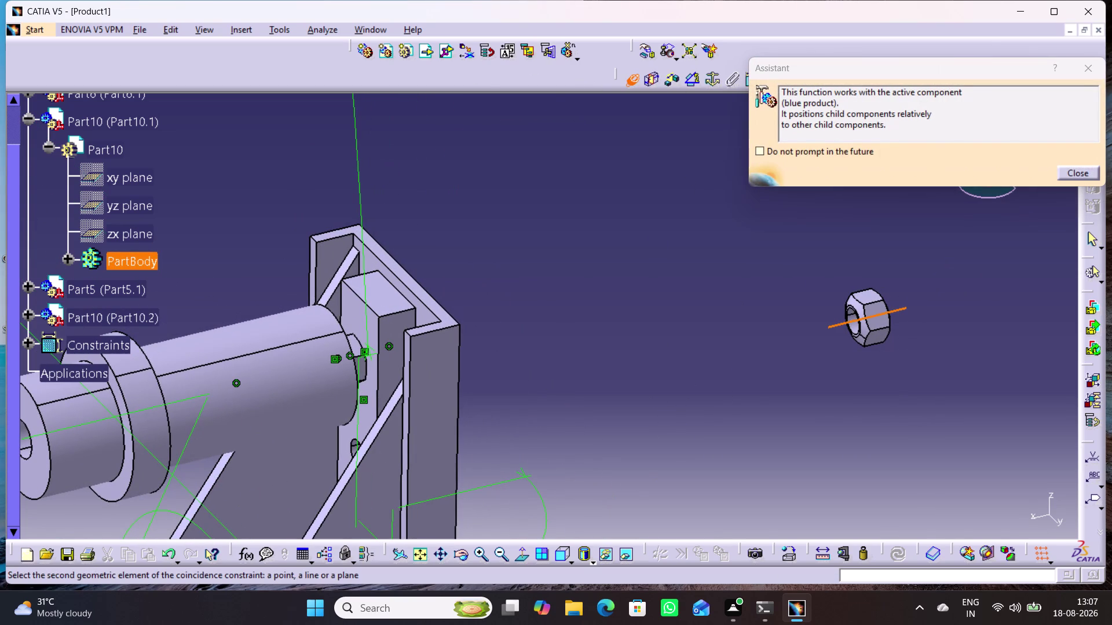
click(305, 378)
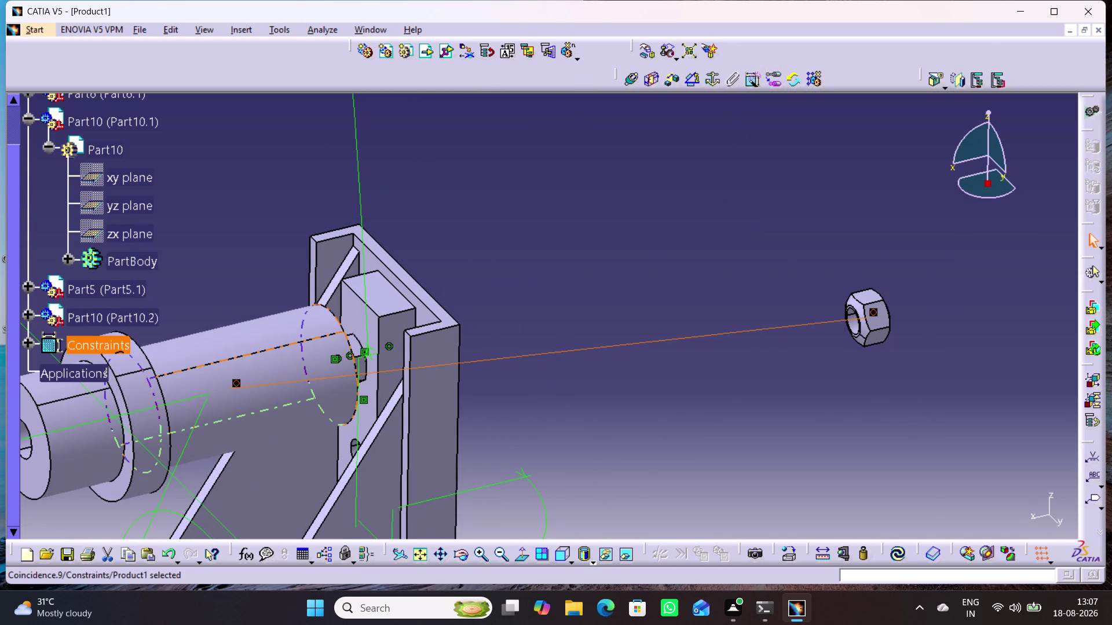
click(895, 553)
middle_drag(694, 396, 684, 401)
right_drag(695, 395, 684, 402)
middle_drag(629, 407, 696, 397)
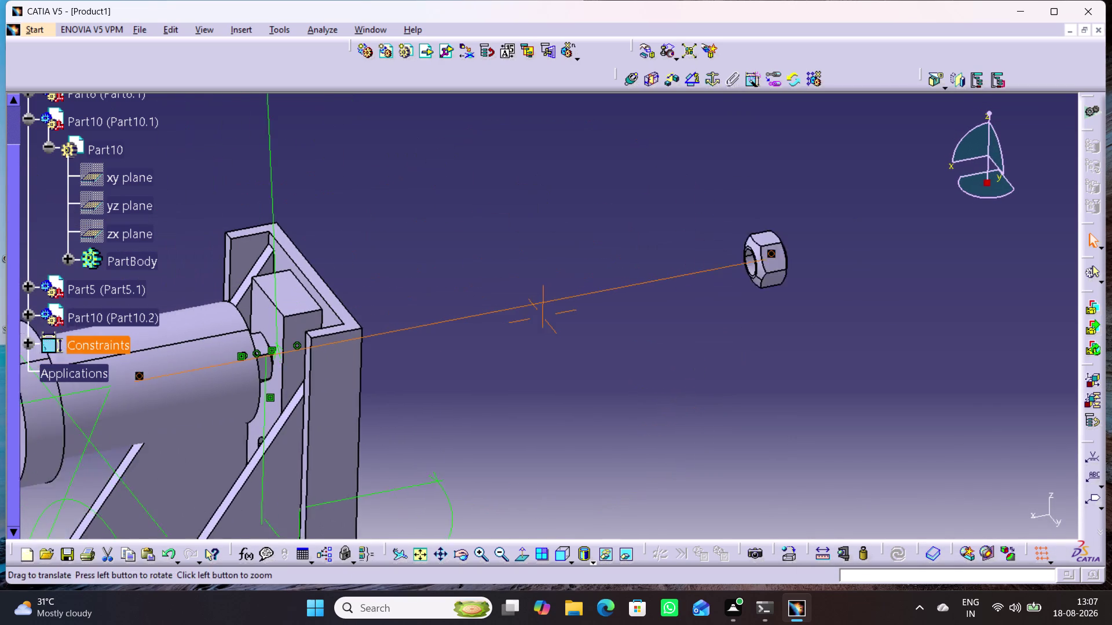
Pan and rotate the assembly view toward the second nut.
middle_drag(696, 397, 759, 382)
middle_drag(707, 402, 674, 419)
right_click(707, 402)
right_drag(678, 414, 633, 424)
middle_drag(629, 409, 698, 409)
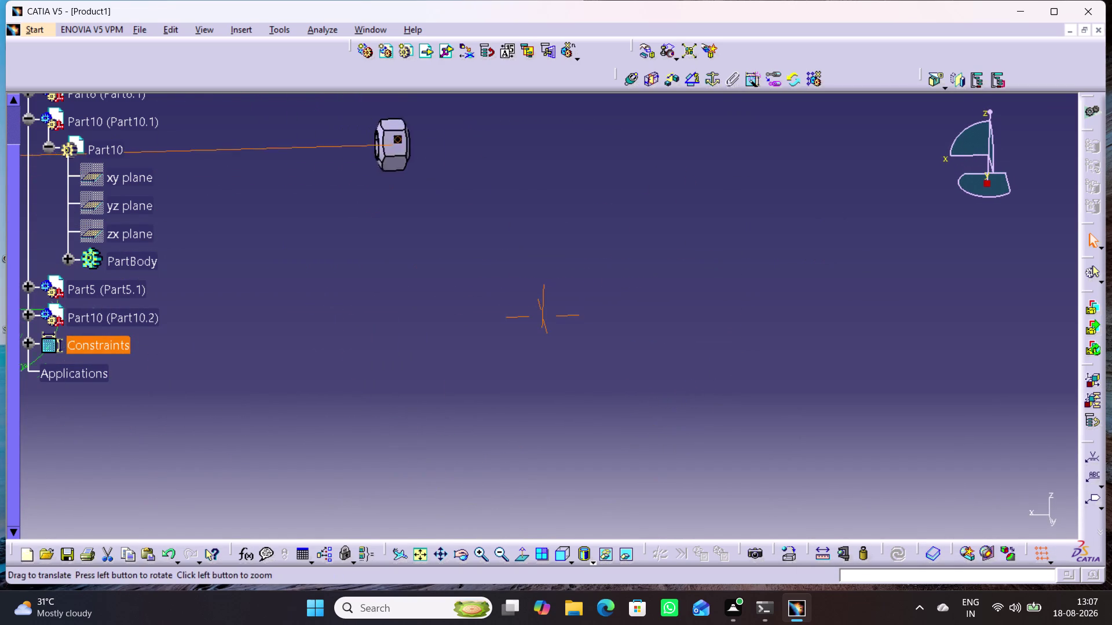
middle_drag(698, 410, 930, 401)
middle_drag(530, 340, 591, 415)
middle_drag(589, 324, 591, 352)
right_drag(589, 324, 591, 352)
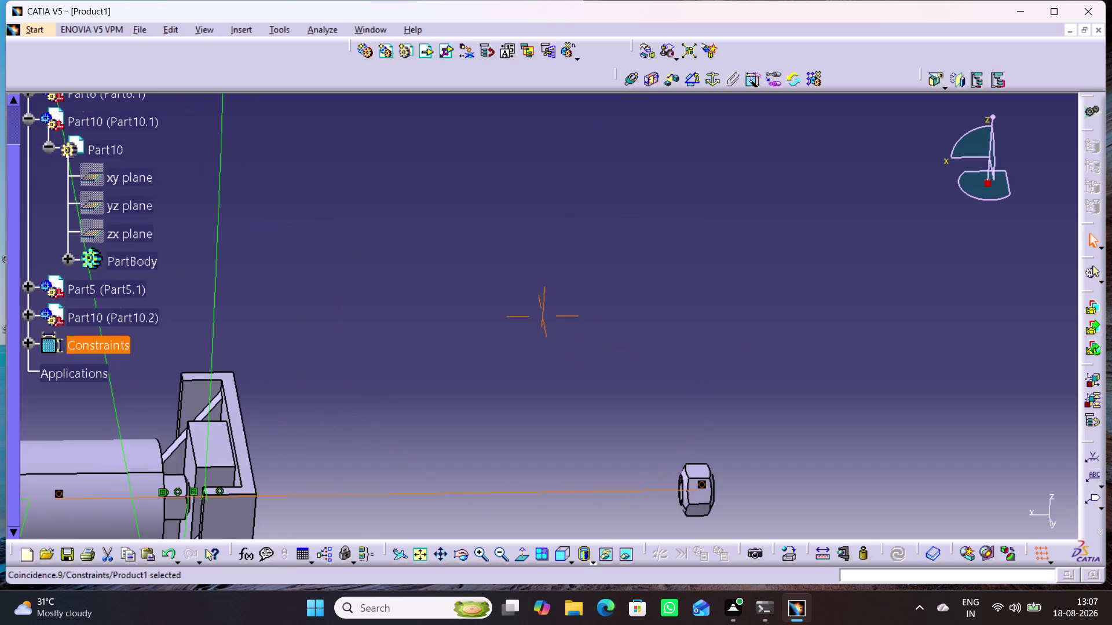
middle_drag(591, 352, 600, 365)
middle_drag(670, 459, 688, 410)
right_drag(679, 442, 692, 396)
middle_drag(486, 292, 587, 355)
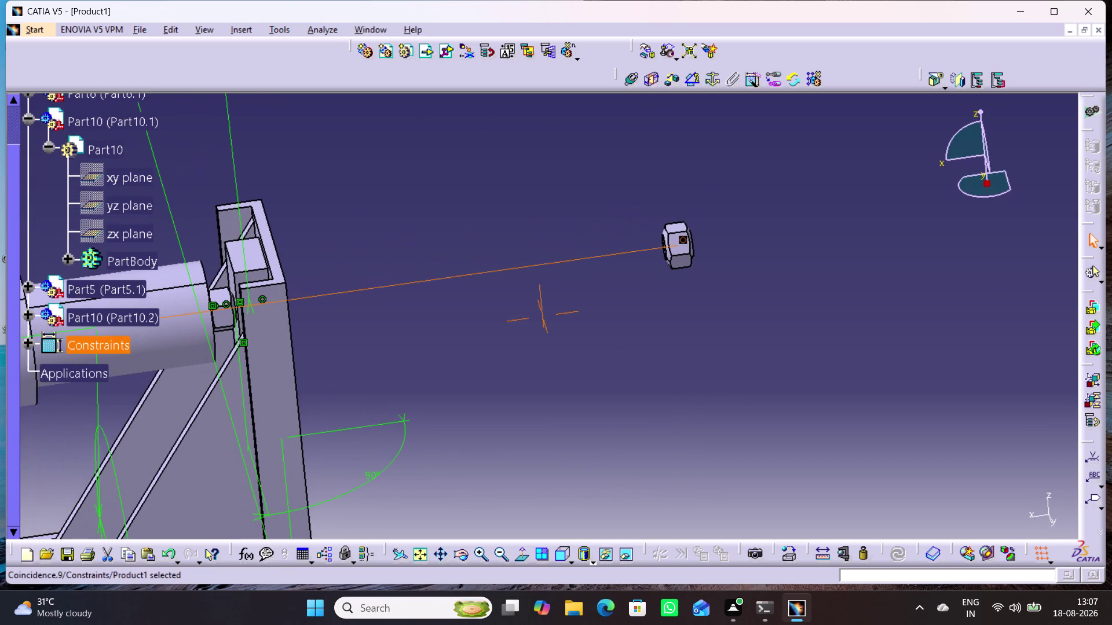
middle_drag(641, 362, 684, 284)
Center the view on the nut and zoom in on it.
right_click(640, 362)
middle_drag(737, 304, 710, 410)
right_click(712, 406)
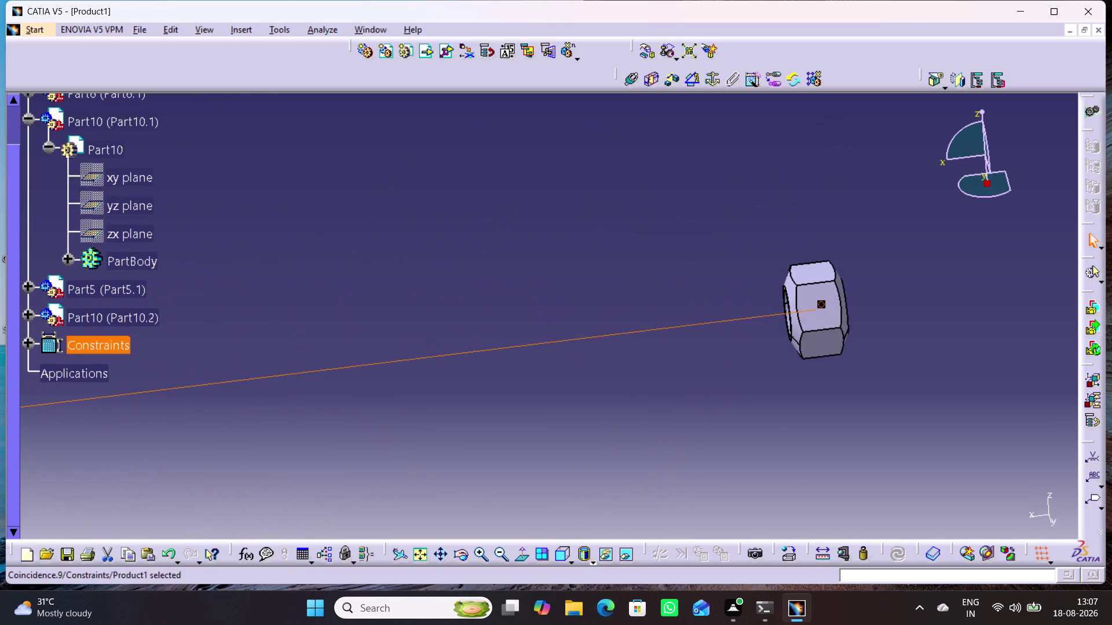
middle_drag(704, 411, 716, 409)
right_drag(704, 412, 715, 408)
middle_drag(767, 423, 502, 333)
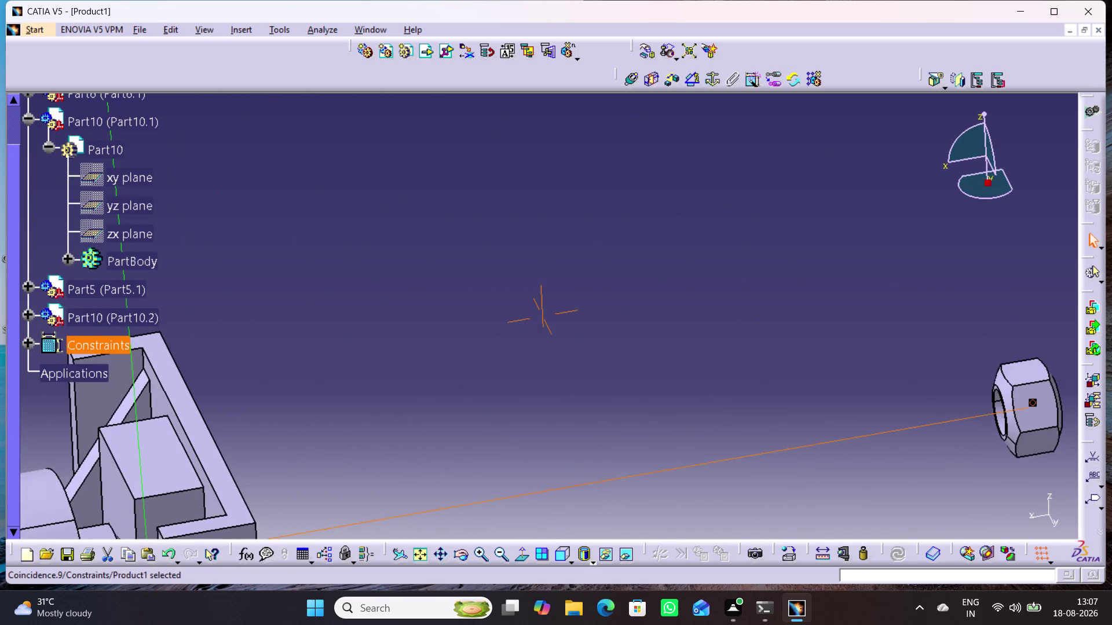
middle_drag(720, 430, 595, 405)
middle_drag(740, 472, 794, 414)
scroll(down, 3)
right_click(740, 472)
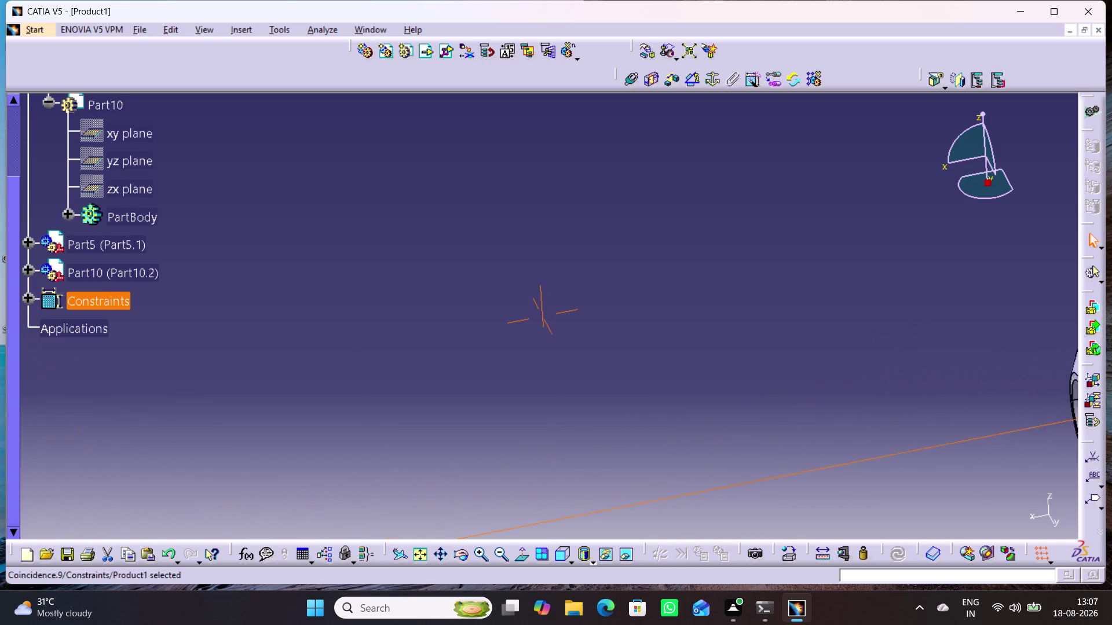
middle_drag(794, 414, 794, 413)
middle_drag(807, 431, 513, 386)
middle_drag(675, 447, 684, 440)
right_drag(676, 447, 684, 440)
middle_drag(780, 441, 532, 437)
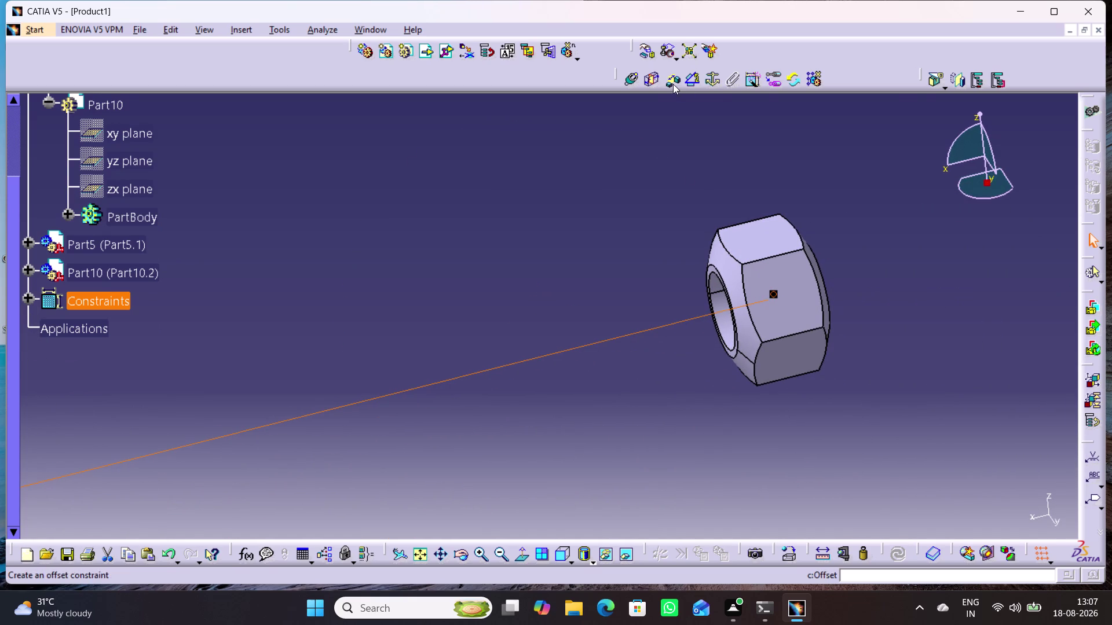
Start an offset constraint using the nut's face as the first element, then pan toward the bracket.
click(674, 80)
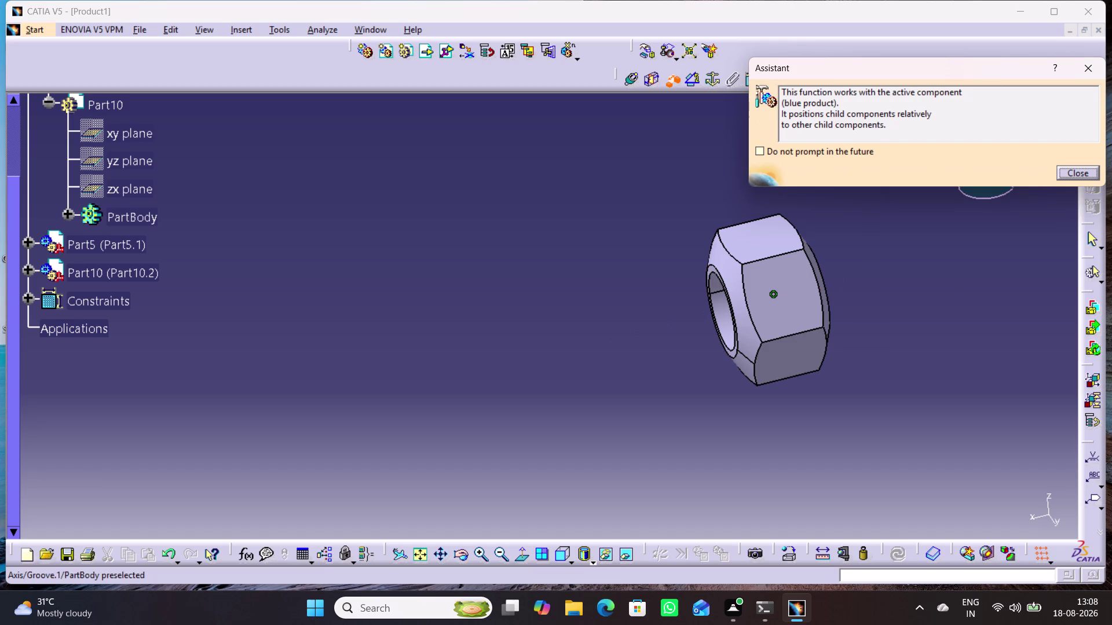
click(730, 357)
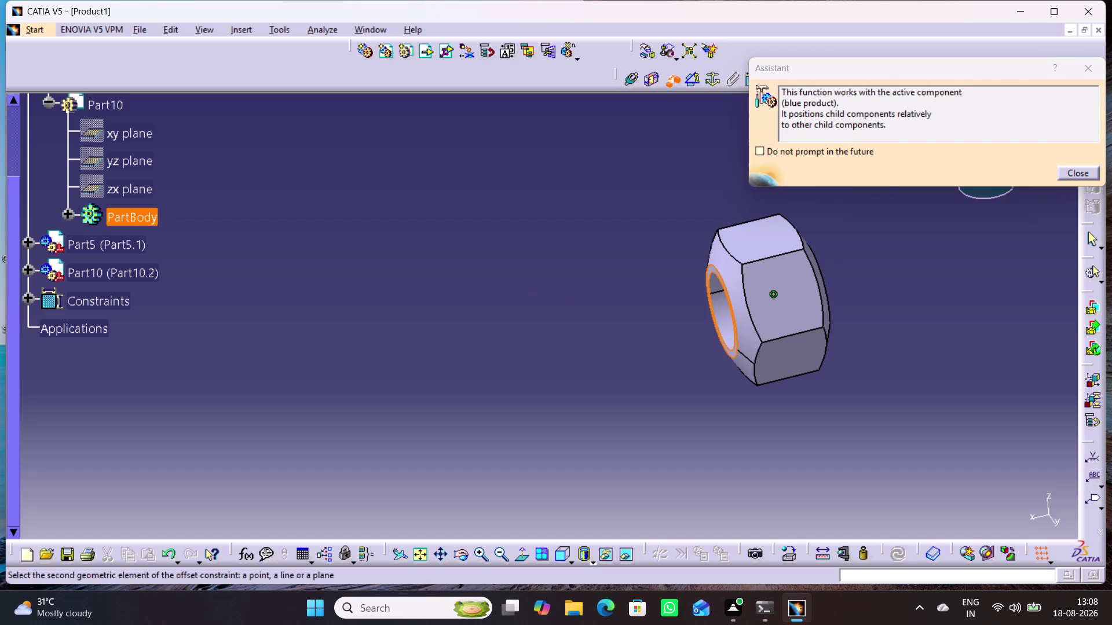
middle_drag(505, 419, 961, 319)
middle_drag(467, 376, 807, 262)
middle_drag(478, 325, 560, 326)
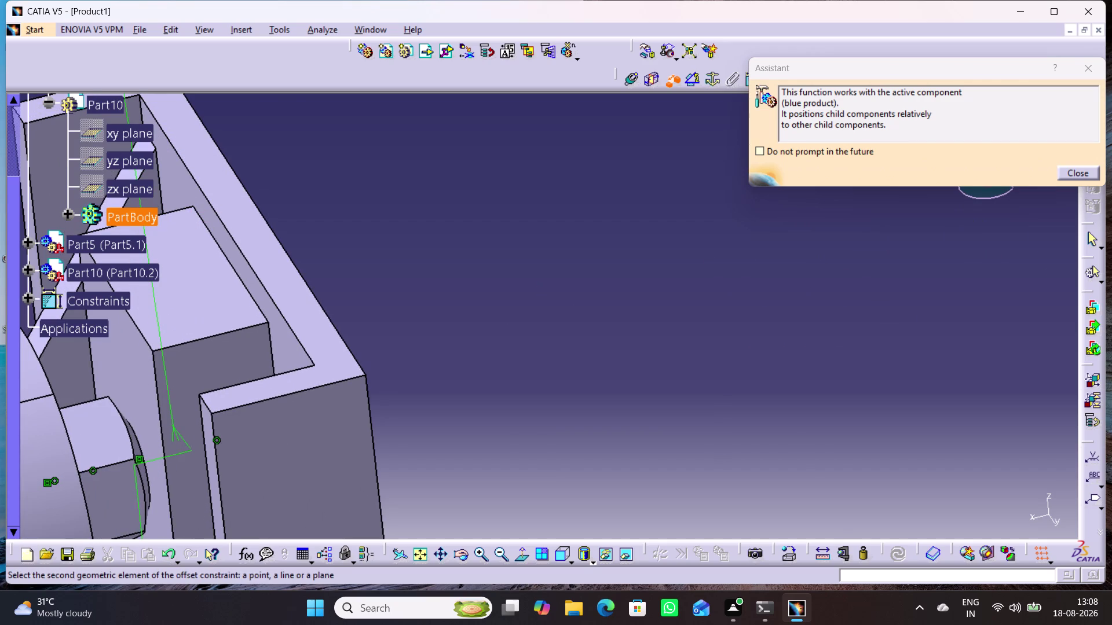
middle_drag(439, 360, 422, 384)
right_drag(440, 360, 422, 384)
middle_drag(389, 439, 476, 272)
middle_drag(406, 439, 413, 422)
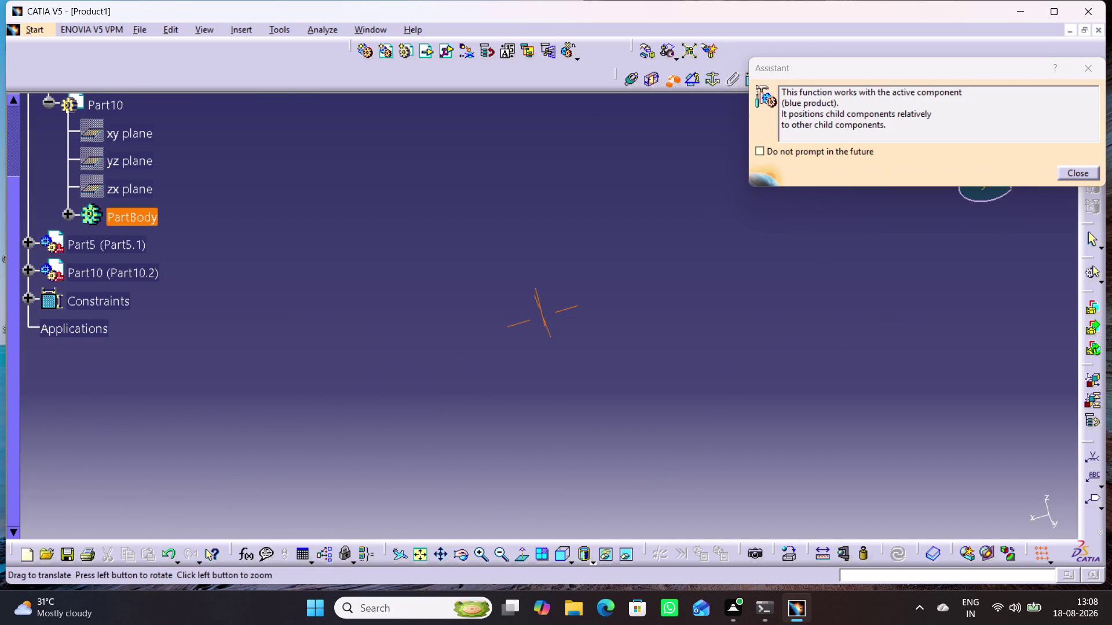
Zoom in close on the bracket and switch to the front view.
middle_drag(413, 422, 518, 276)
middle_drag(469, 413, 472, 253)
middle_drag(522, 456, 885, 364)
middle_drag(382, 485, 625, 423)
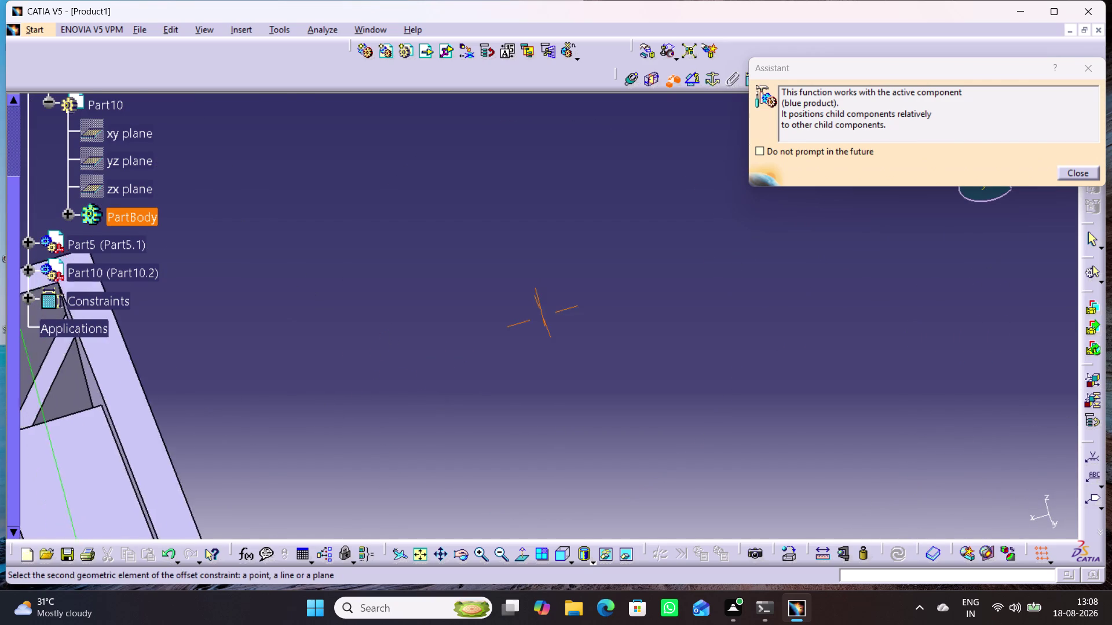
middle_drag(626, 423, 681, 398)
middle_drag(407, 474, 546, 437)
click(560, 557)
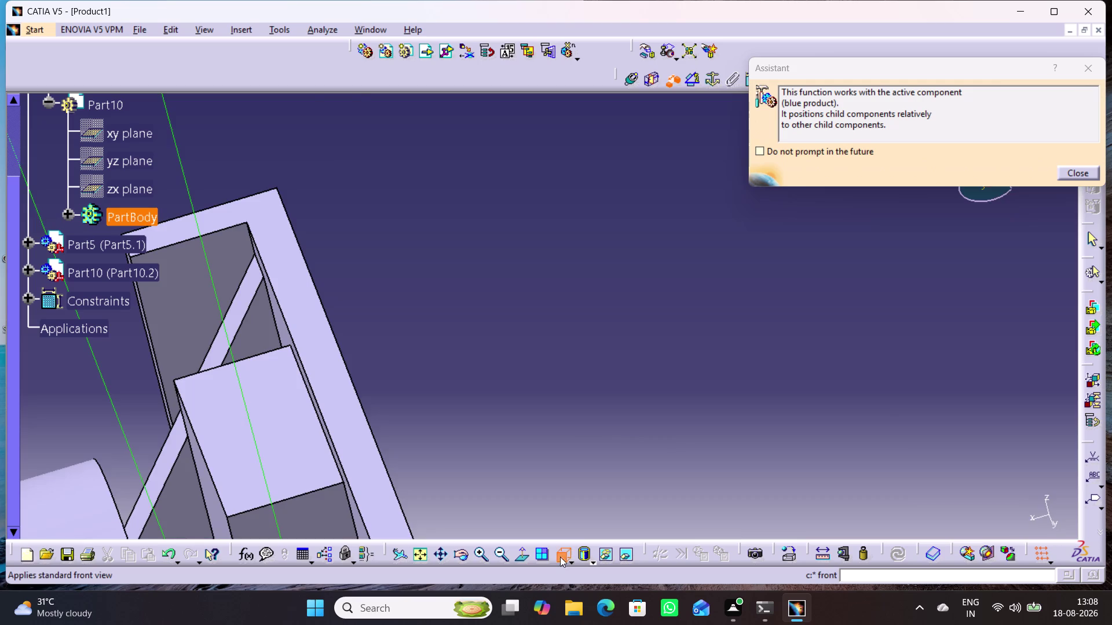
click(412, 556)
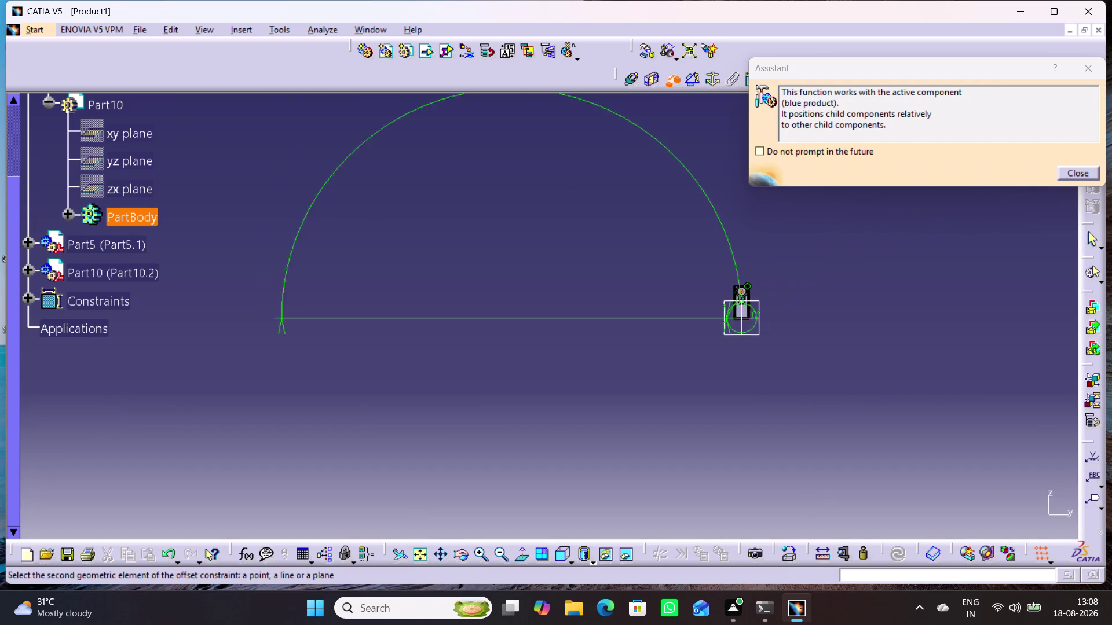
Reframe and tilt the view to show the whole bracket.
middle_drag(729, 400, 721, 325)
right_click(729, 400)
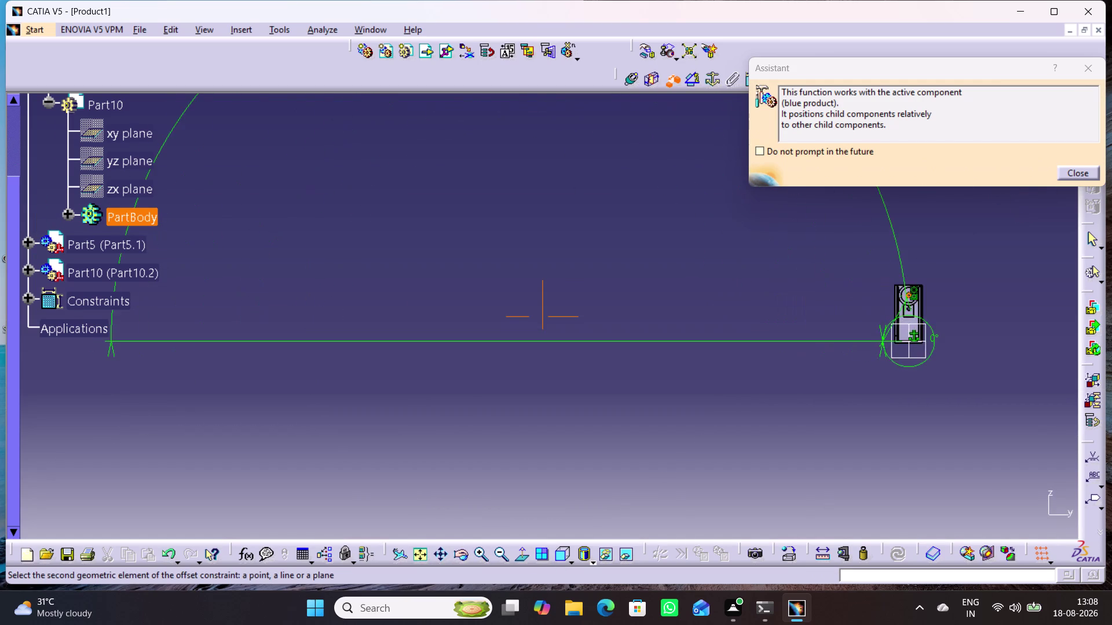
middle_drag(781, 438, 428, 543)
middle_drag(458, 507, 461, 422)
right_click(458, 507)
middle_drag(482, 508, 474, 359)
middle_drag(636, 472, 617, 477)
right_drag(637, 472, 616, 476)
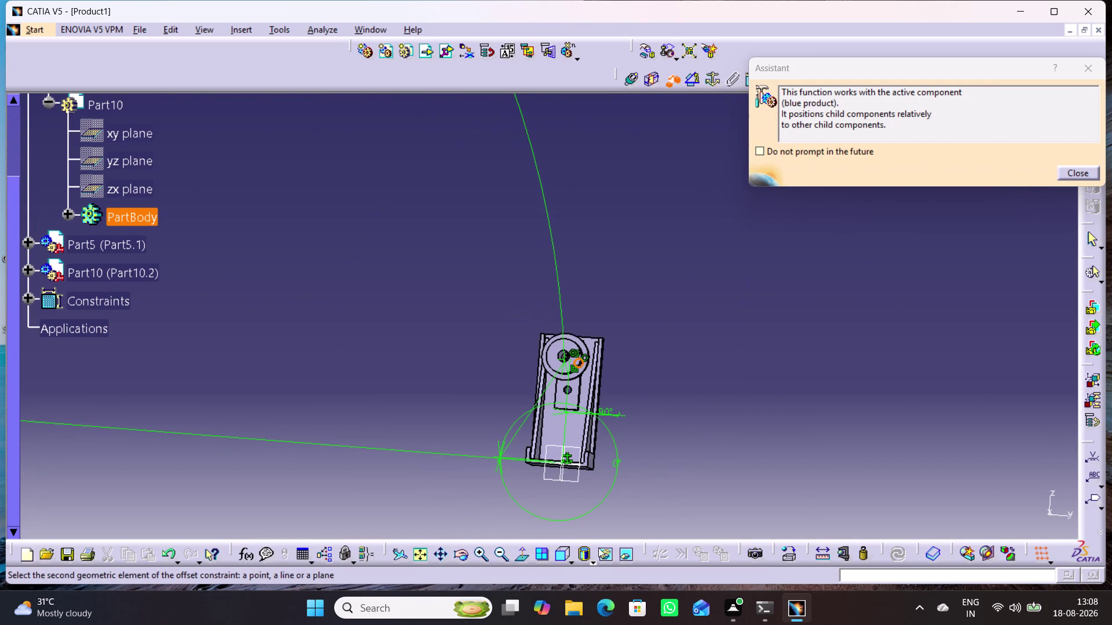
Pick Part6's plane and confirm Offset.10 at 42.581 mm with Opposite orientation.
click(573, 556)
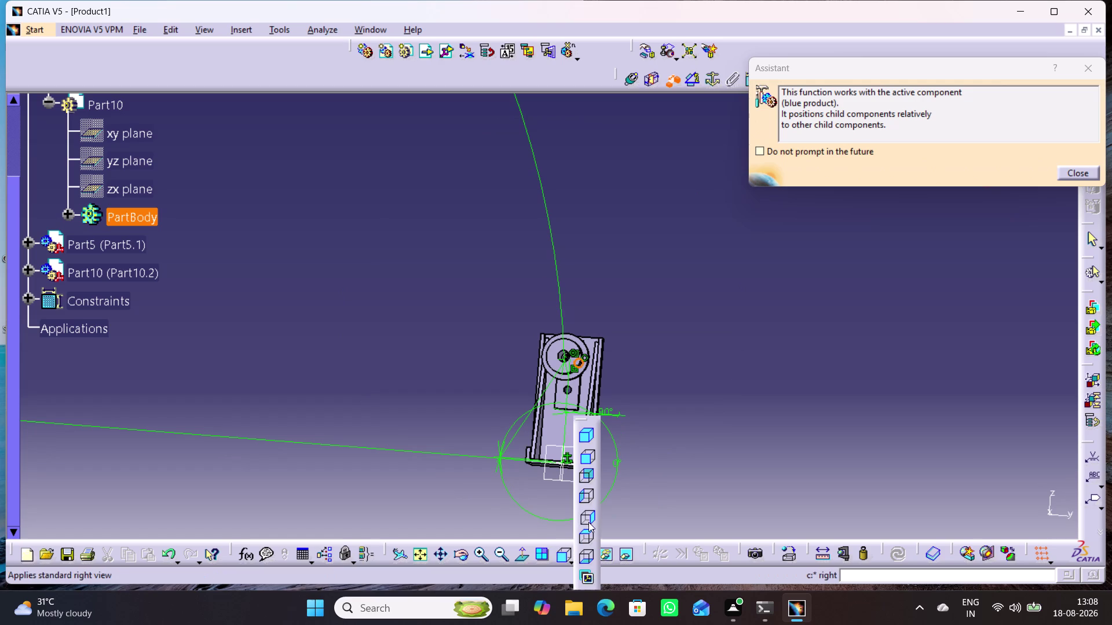
click(588, 476)
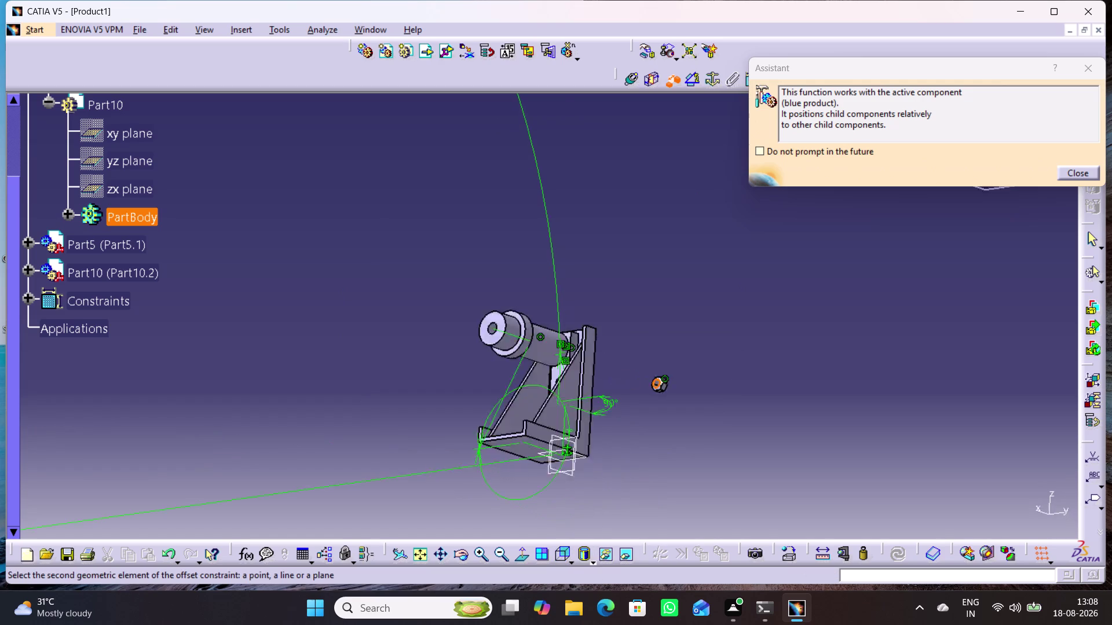
click(535, 364)
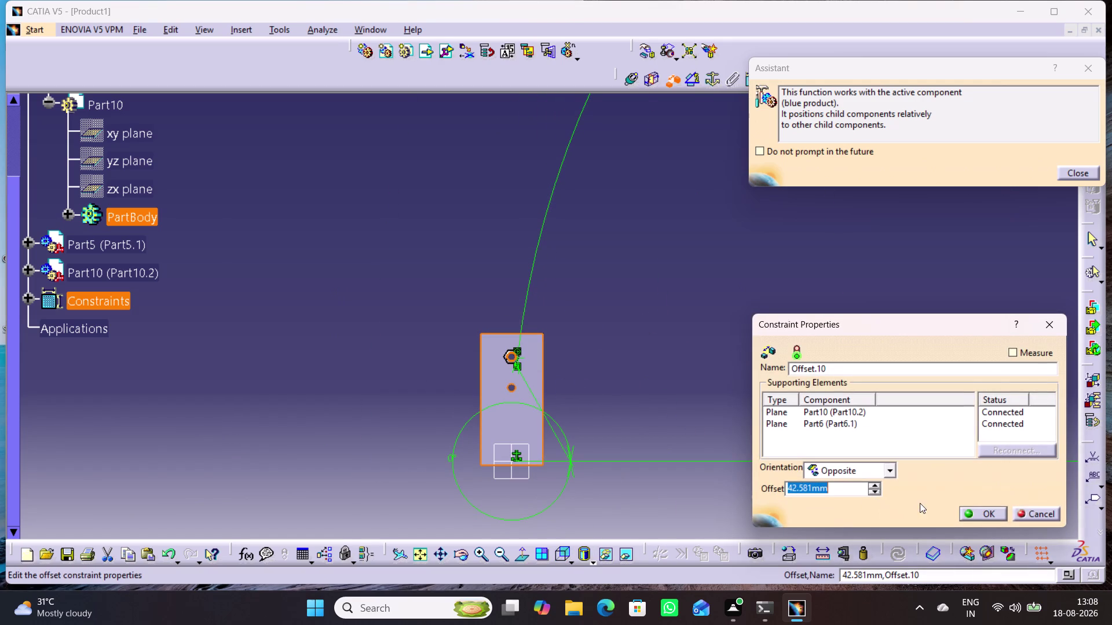
key(0)
key(Return)
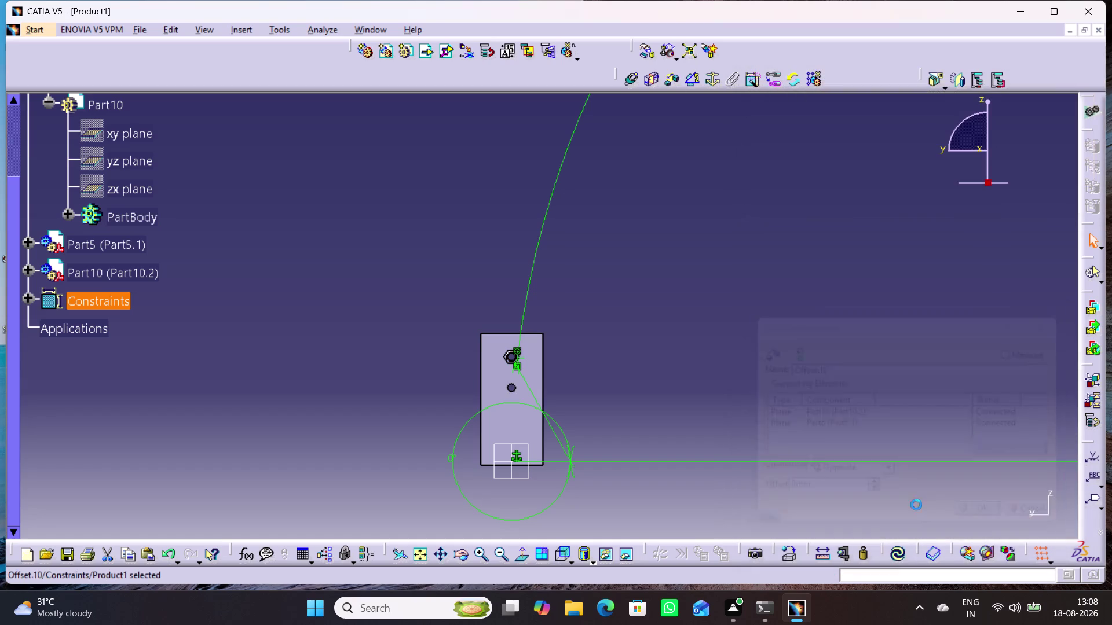
Switch the assembly to the standard isometric view.
click(659, 285)
middle_drag(630, 388, 630, 388)
scroll(down, 3)
right_click(630, 389)
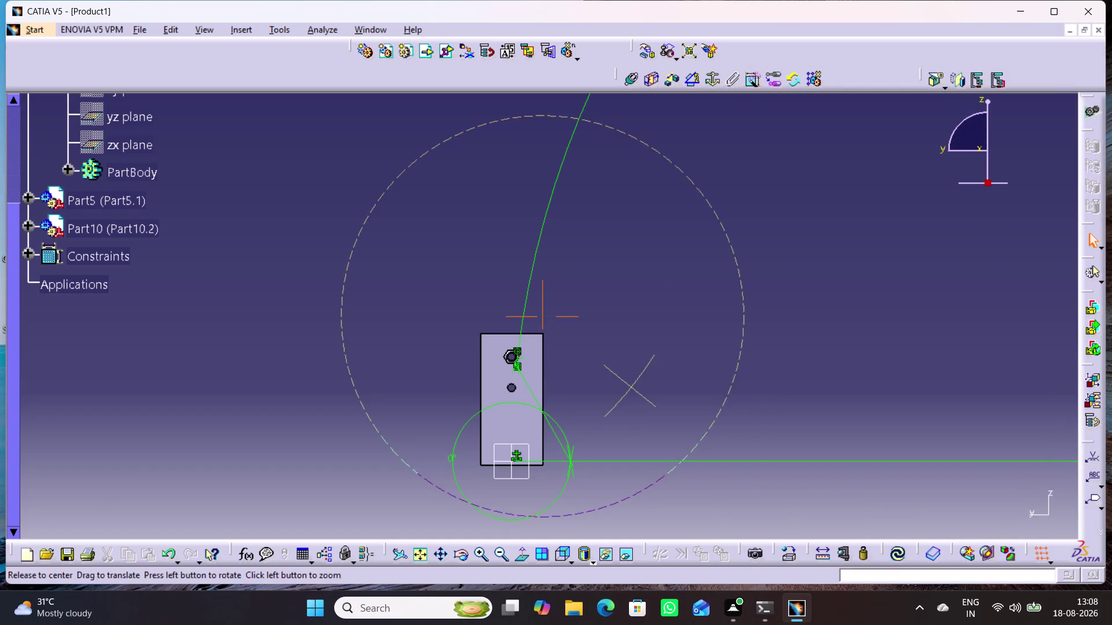
middle_drag(630, 389, 682, 390)
click(568, 557)
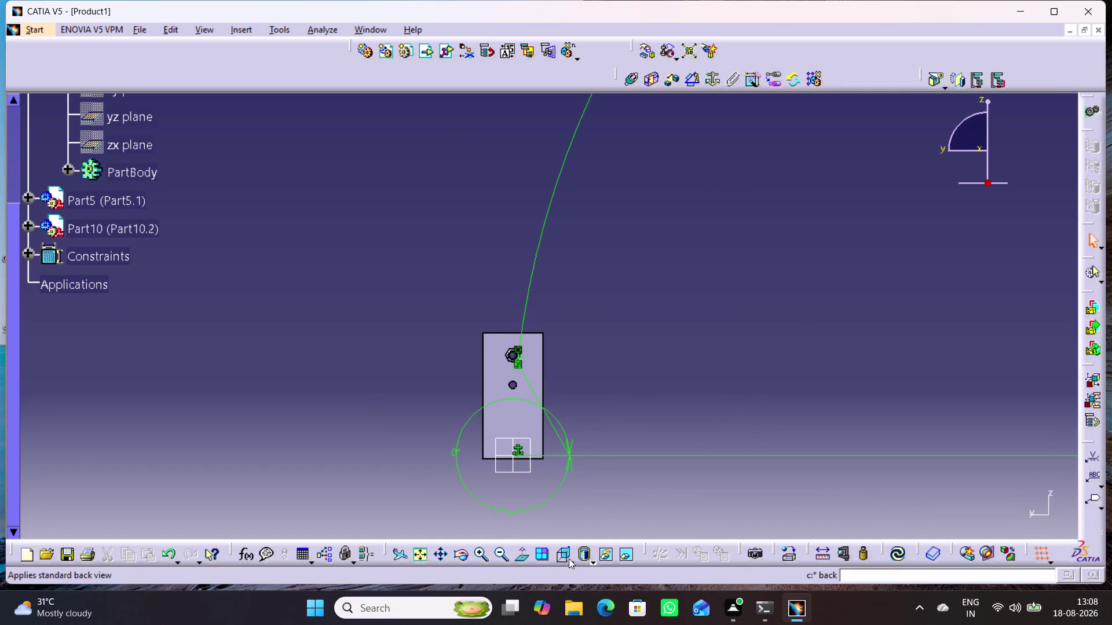
click(585, 440)
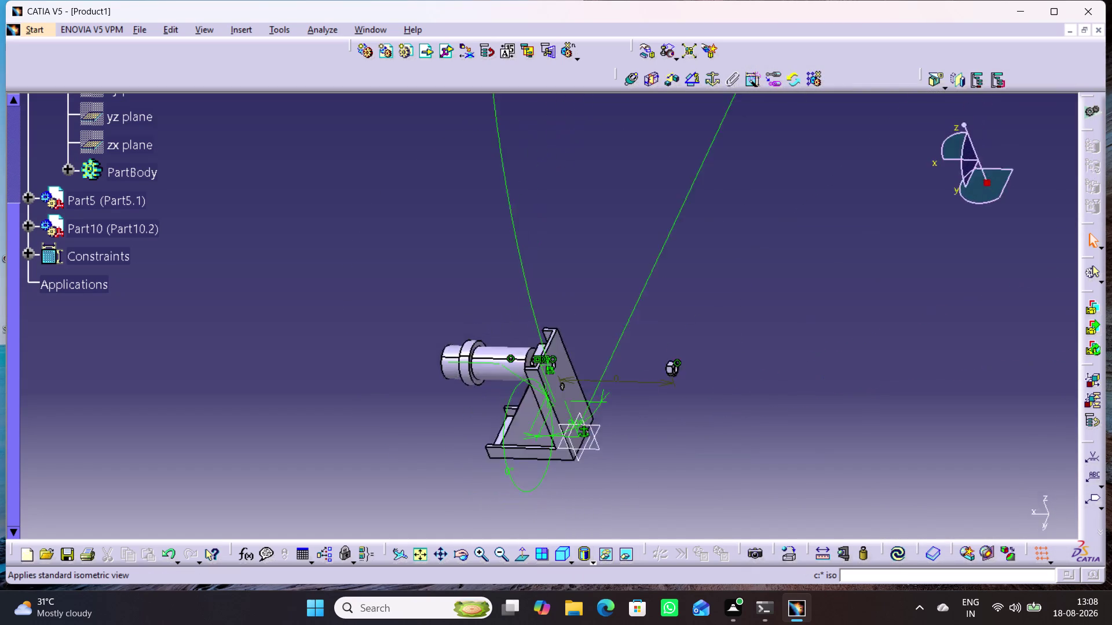
Change the view and zoom in on the bracket and nut.
click(415, 559)
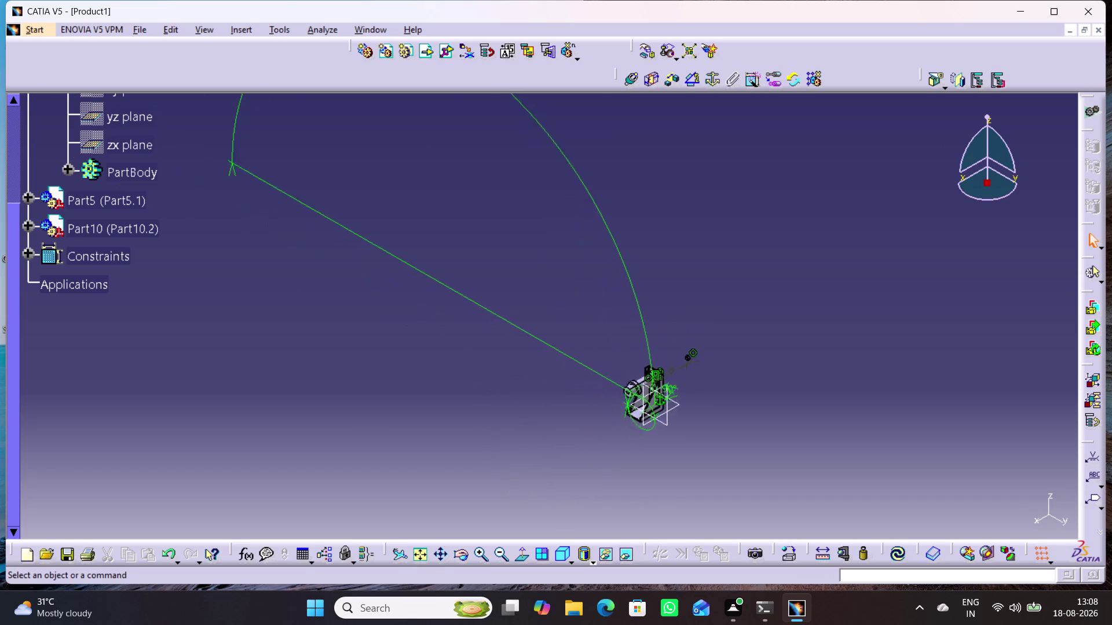
middle_drag(665, 450, 636, 297)
right_click(667, 450)
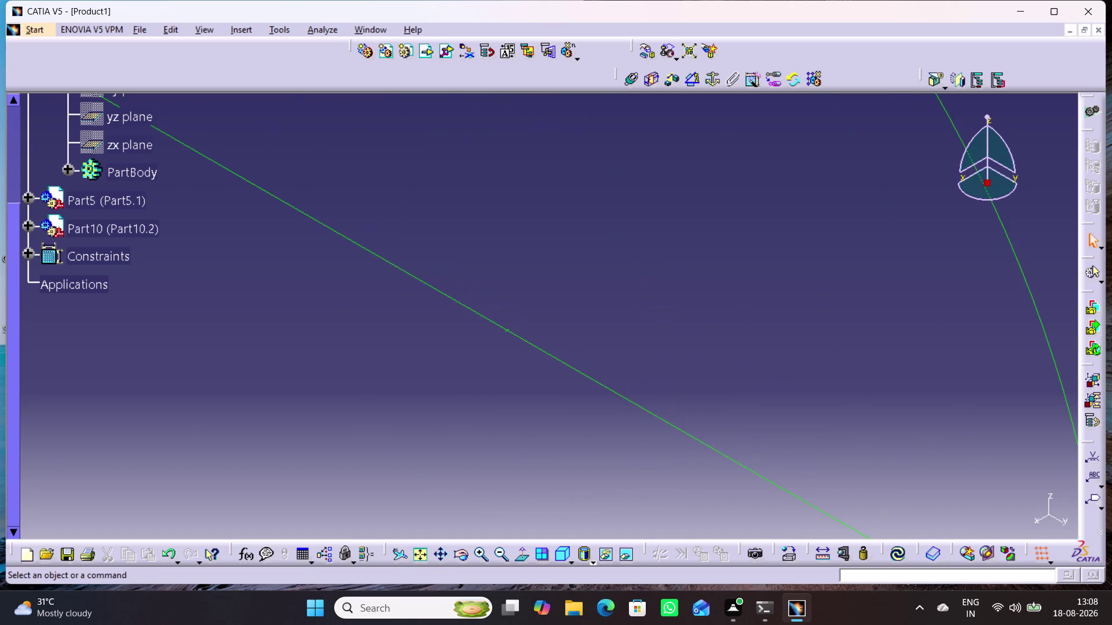
middle_drag(772, 419, 420, 254)
middle_drag(658, 485, 487, 315)
middle_drag(587, 431, 574, 296)
right_click(587, 431)
middle_drag(769, 356, 624, 514)
middle_drag(753, 379, 661, 486)
click(766, 384)
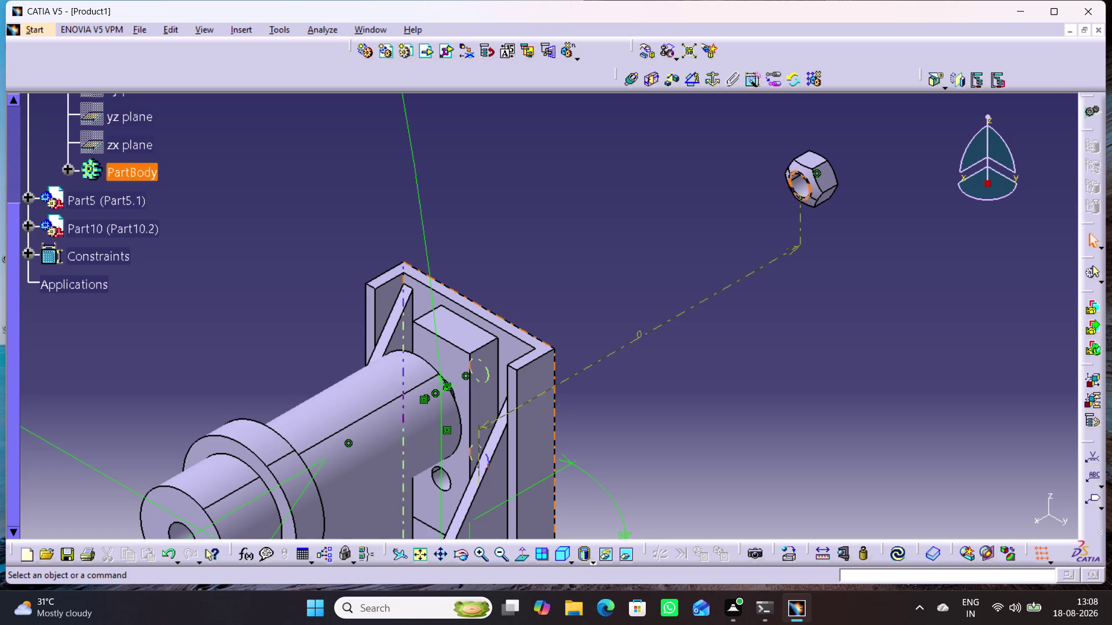
Delete the Offset.10 constraint and start a new contact constraint.
right_click(650, 331)
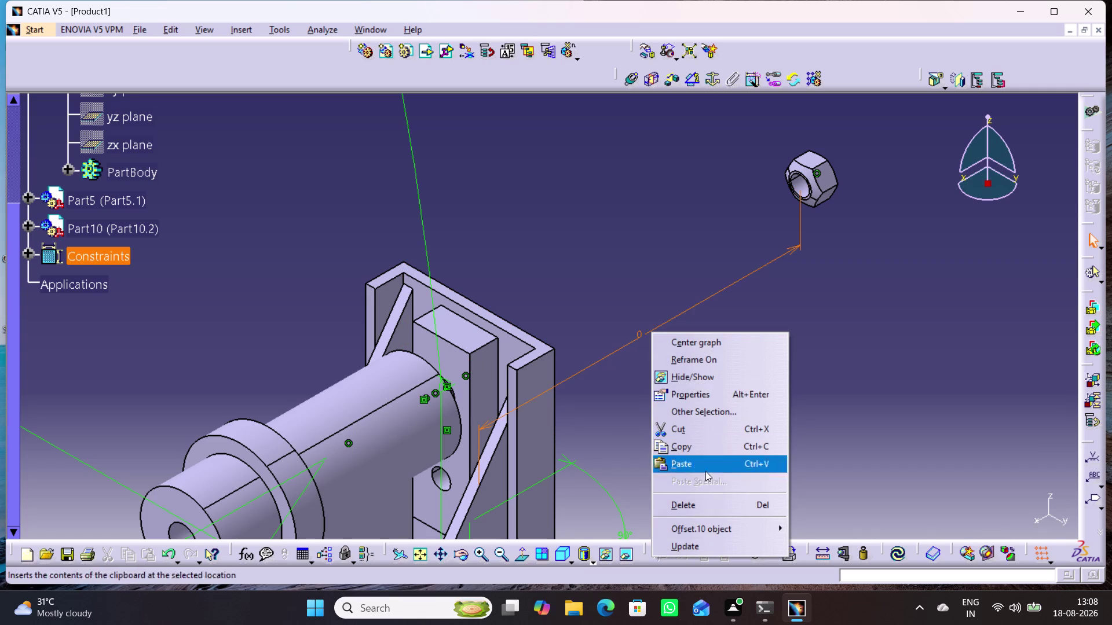
click(699, 508)
click(744, 352)
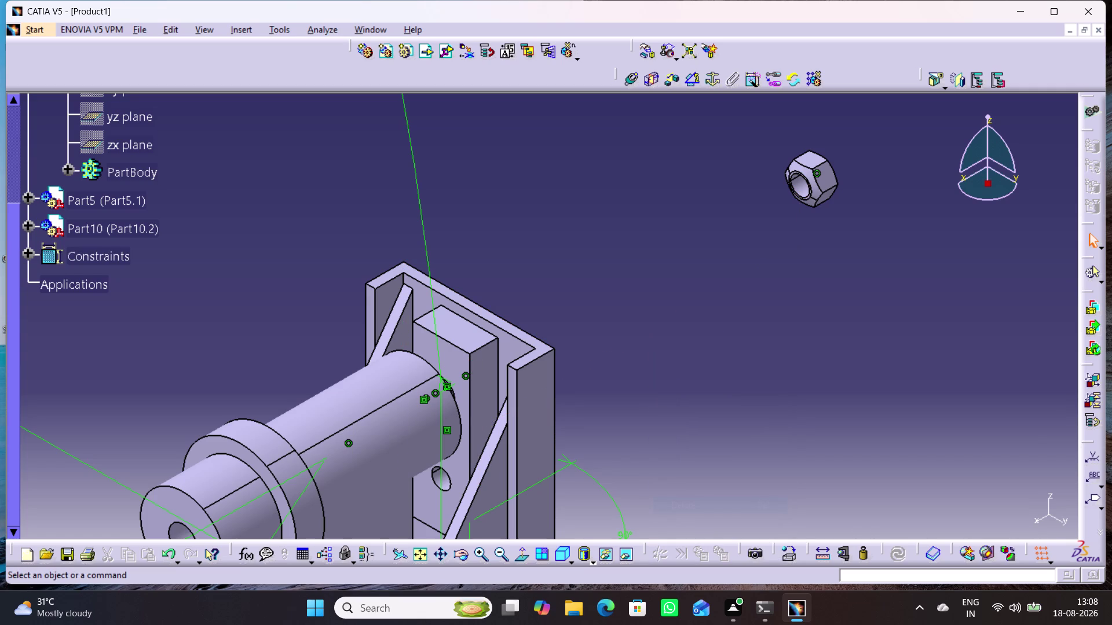
click(651, 82)
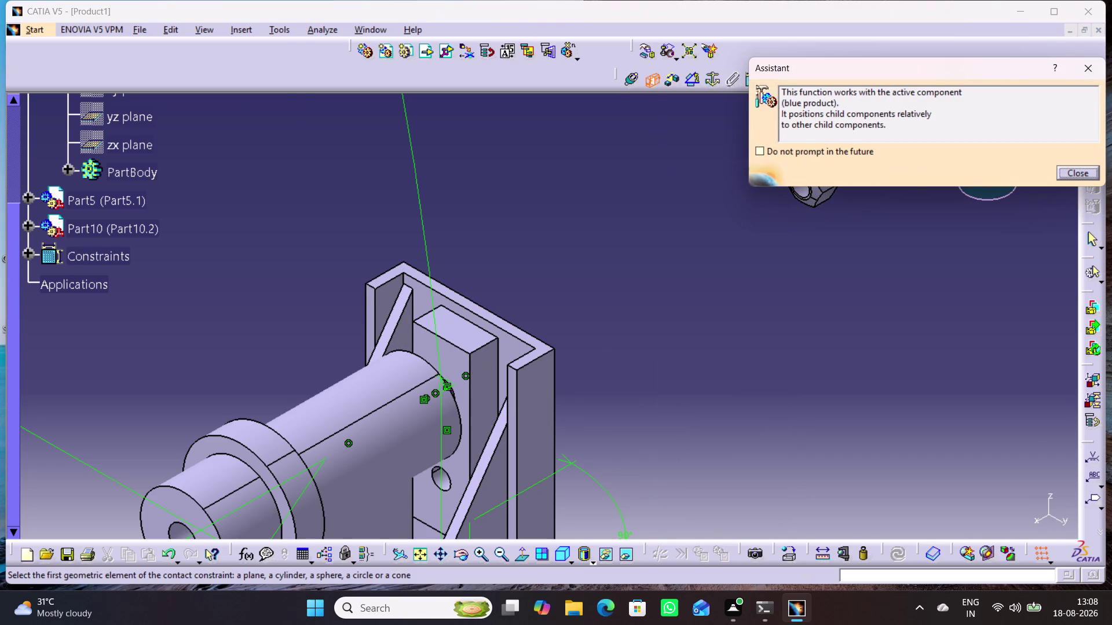
Zoom in on the hexagonal nut and pick its hole surface for the contact.
middle_drag(844, 271, 815, 360)
middle_drag(771, 320, 777, 290)
right_click(771, 320)
middle_drag(822, 316, 821, 250)
right_click(822, 316)
middle_drag(851, 277, 630, 387)
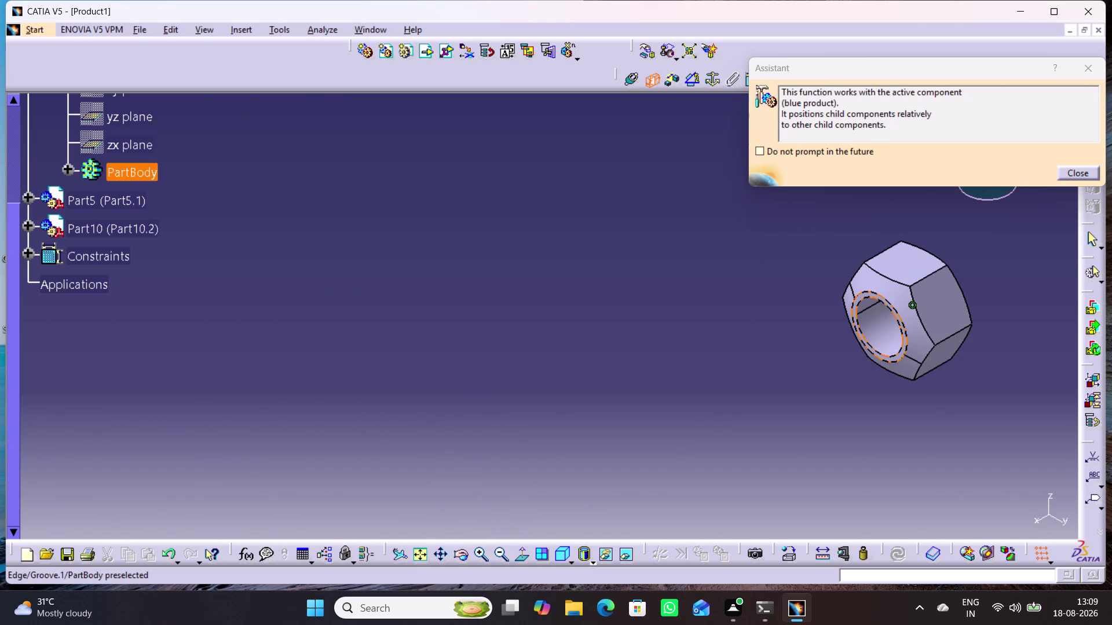
click(901, 350)
Bring the bracket into view and pick its face to complete Surface contact.11.
middle_drag(700, 447, 790, 267)
middle_drag(620, 423, 752, 302)
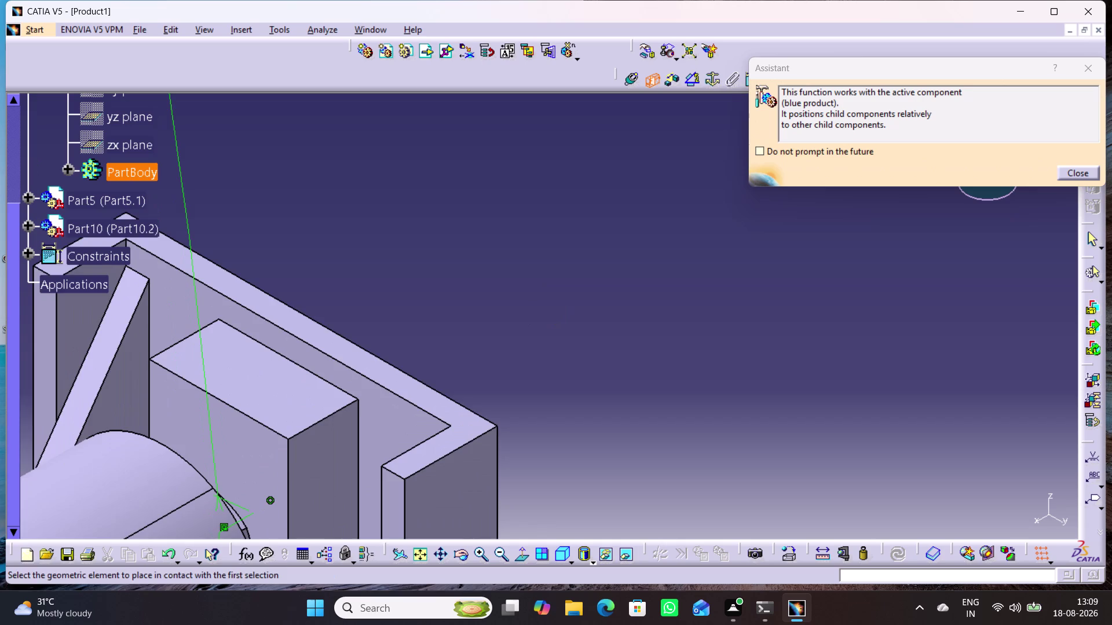
middle_drag(625, 435, 680, 293)
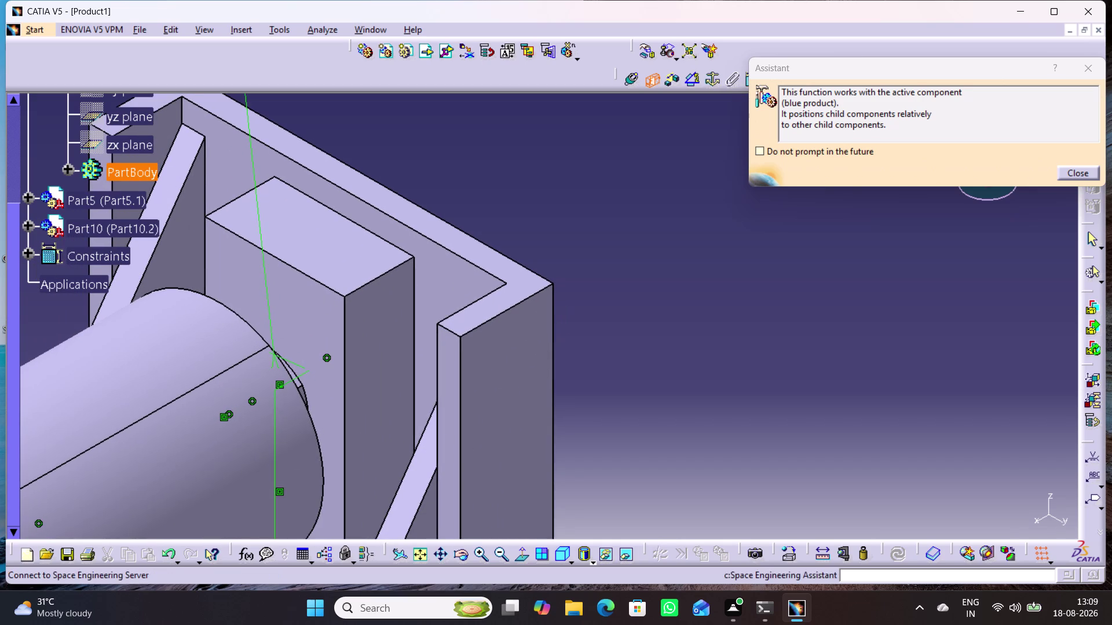
click(573, 562)
drag(588, 474, 592, 467)
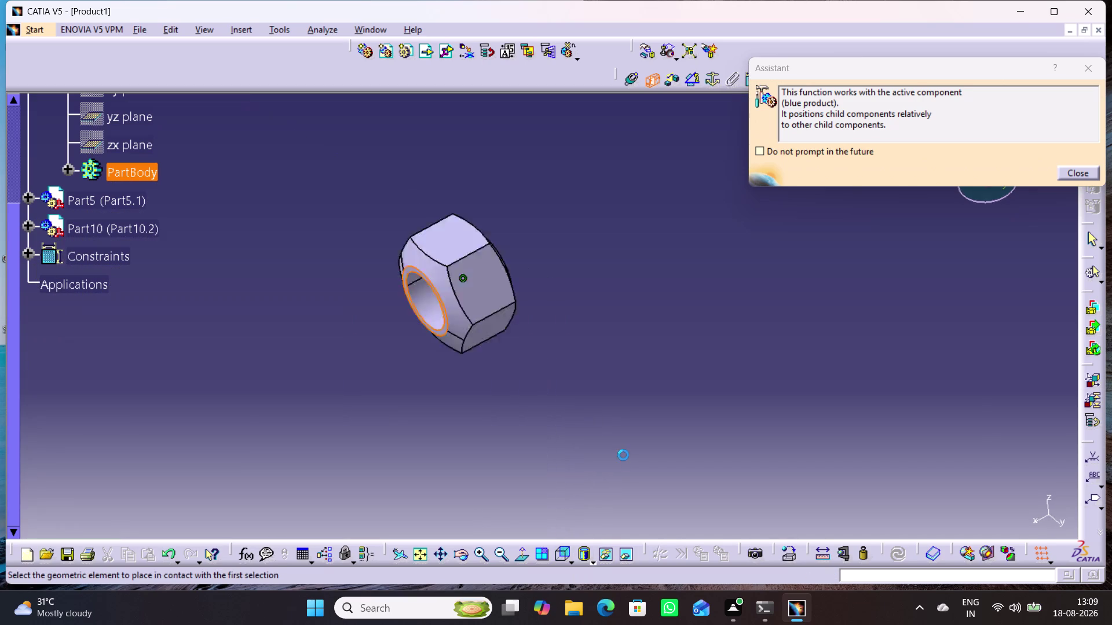
middle_drag(475, 437, 681, 305)
middle_drag(465, 443, 631, 315)
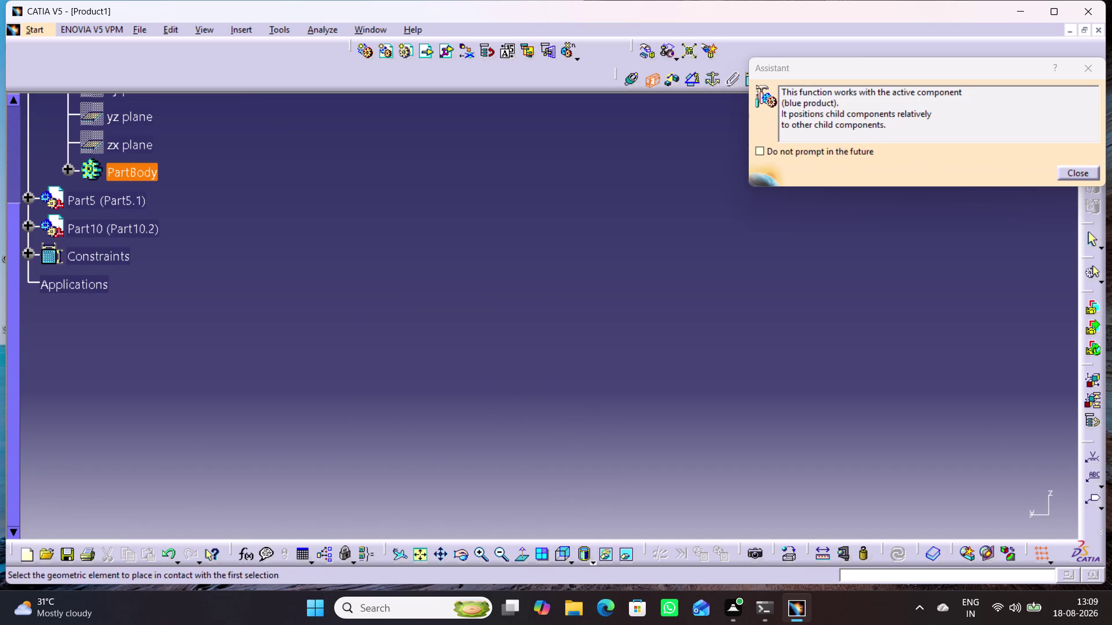
middle_drag(523, 461, 638, 353)
middle_drag(504, 509, 577, 436)
click(421, 555)
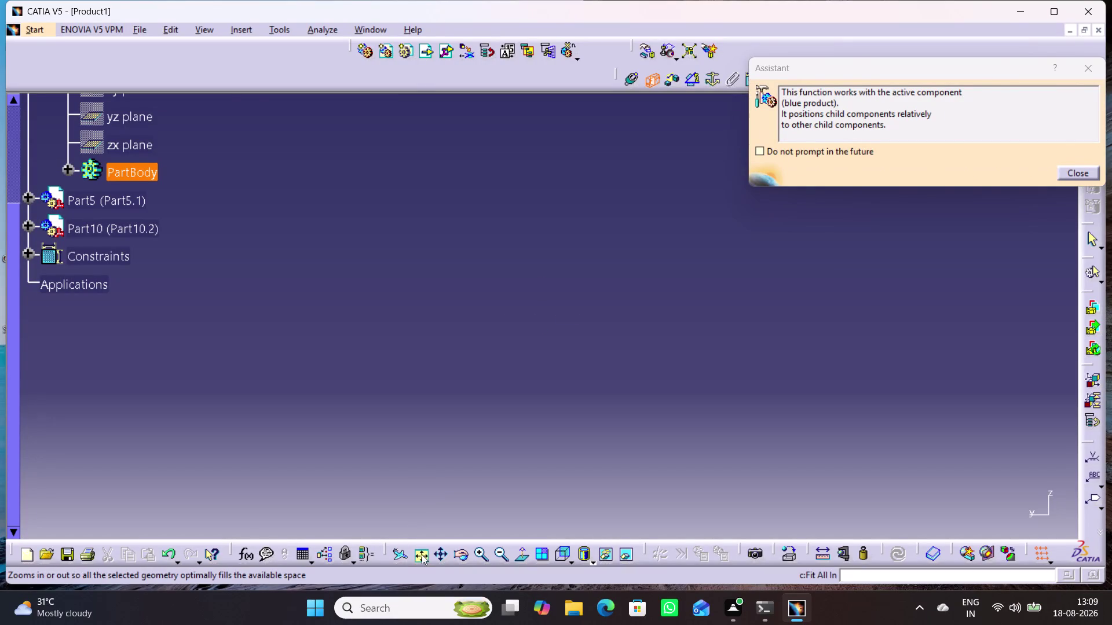
middle_drag(346, 377, 360, 248)
right_click(347, 378)
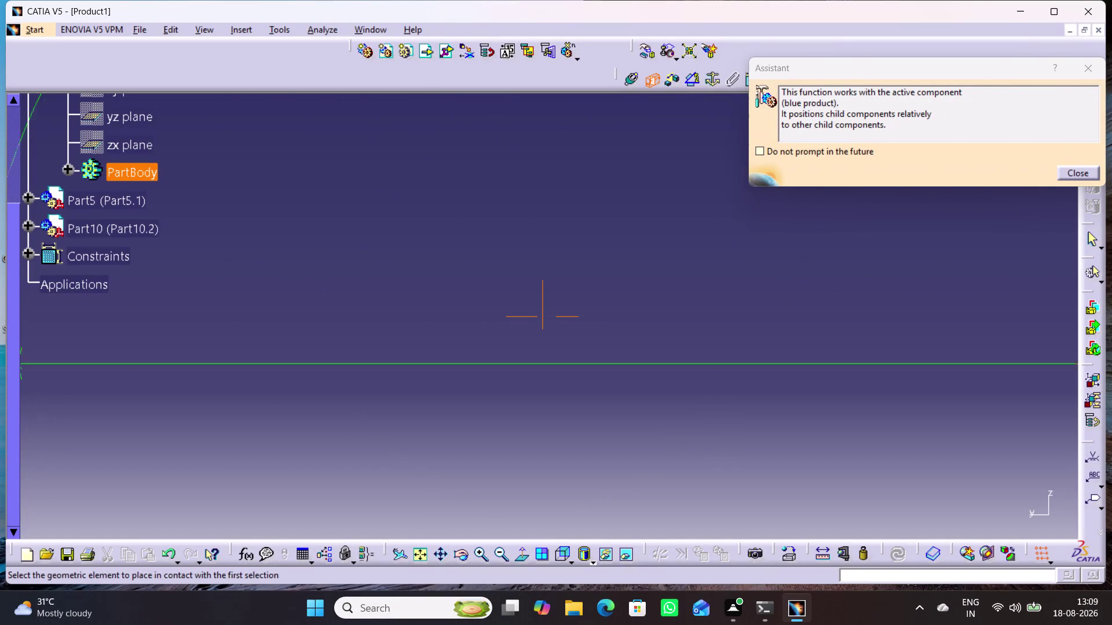
middle_drag(361, 248, 363, 223)
middle_drag(336, 308, 890, 255)
click(311, 280)
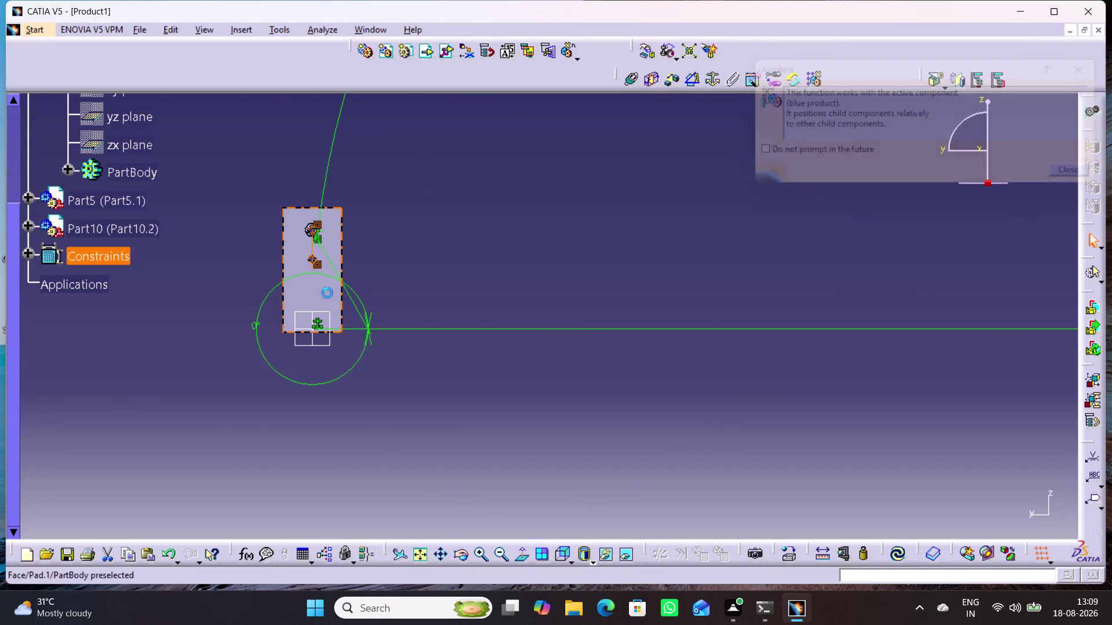
click(891, 557)
Rotate around the assembly, then return to the standard isometric view.
middle_drag(381, 419, 404, 421)
right_drag(381, 419, 404, 421)
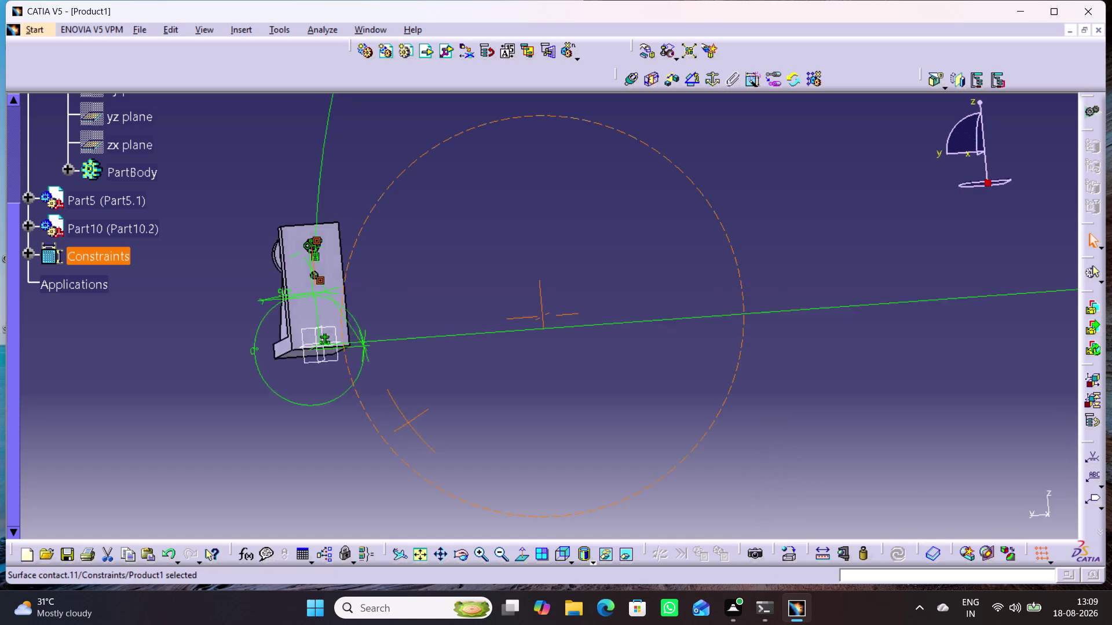
right_drag(404, 421, 524, 473)
middle_drag(405, 421, 546, 474)
middle_drag(499, 431, 518, 431)
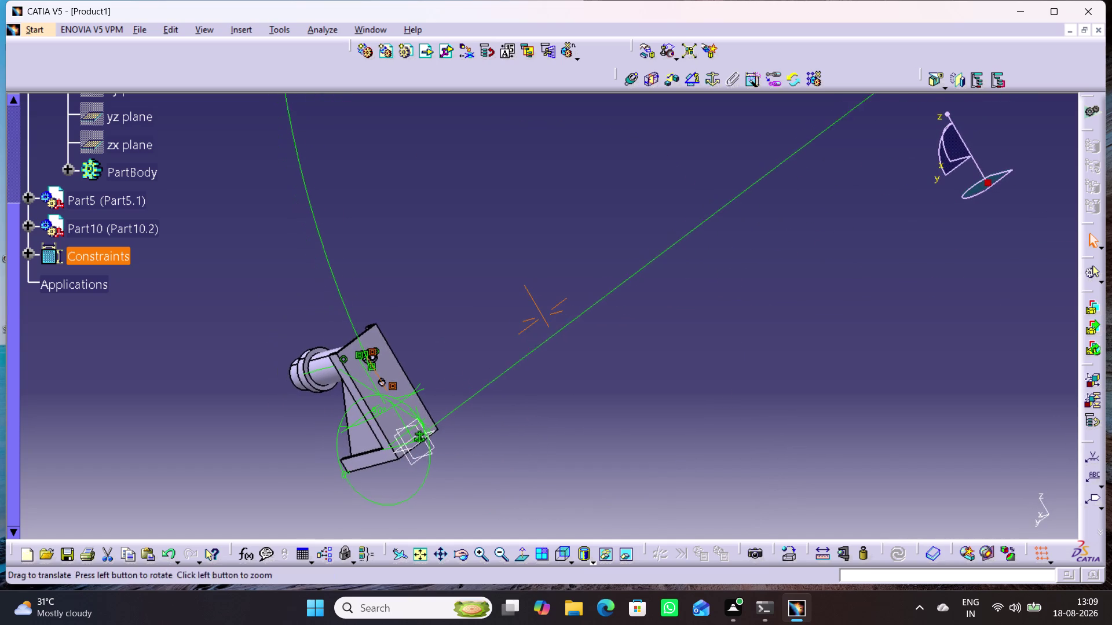
middle_drag(519, 431, 537, 429)
click(577, 443)
middle_drag(528, 451, 577, 433)
scroll(down, 3)
right_click(529, 450)
click(570, 556)
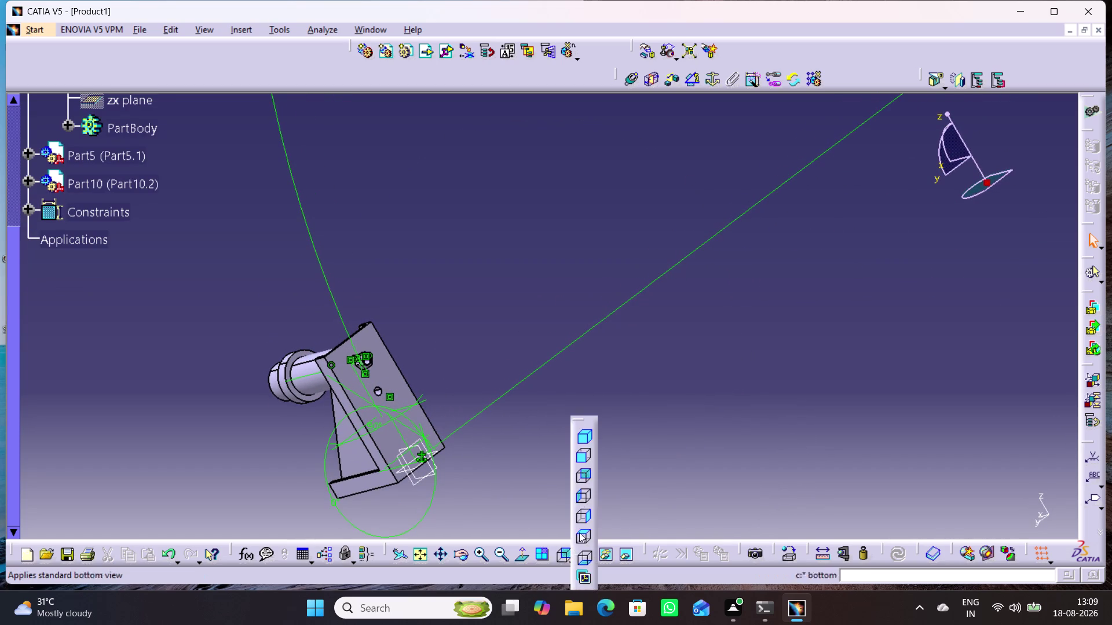
click(587, 437)
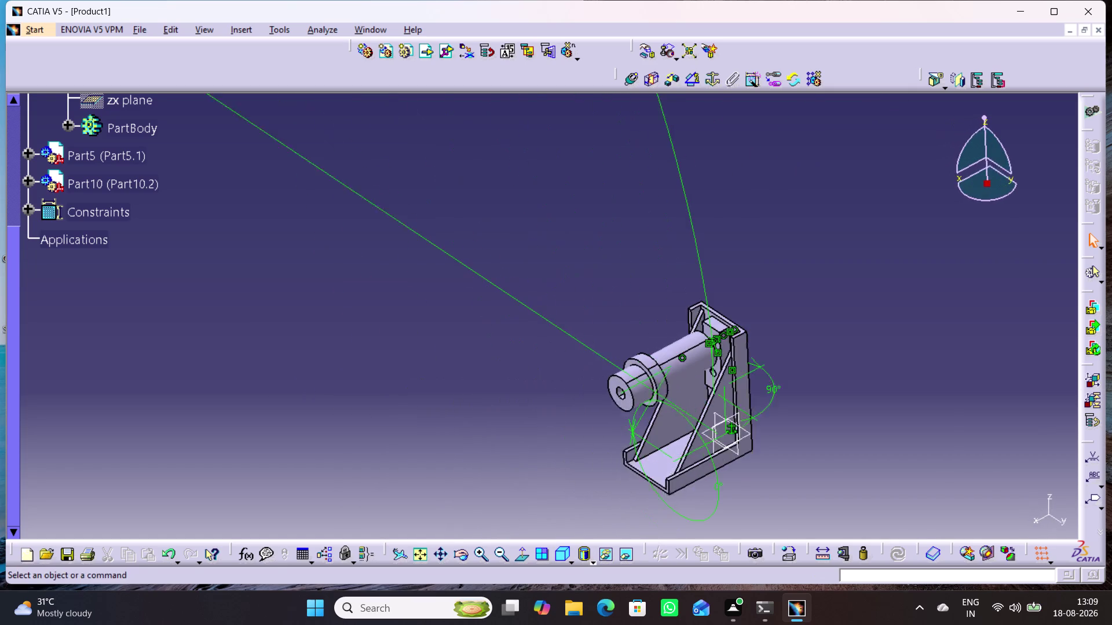
middle_drag(692, 506, 642, 392)
right_click(692, 506)
middle_drag(685, 429, 215, 240)
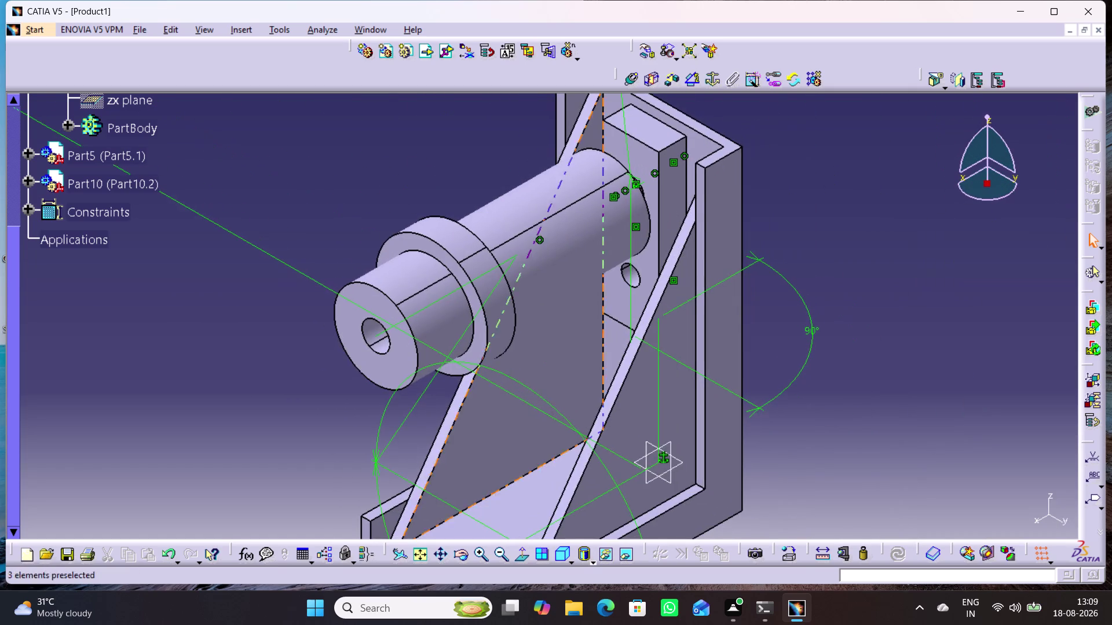
middle_drag(542, 400, 471, 318)
middle_drag(749, 456, 733, 405)
right_click(750, 456)
middle_drag(776, 448, 778, 560)
middle_drag(794, 270, 804, 489)
middle_drag(810, 492, 705, 135)
middle_drag(759, 410, 583, 418)
right_click(758, 410)
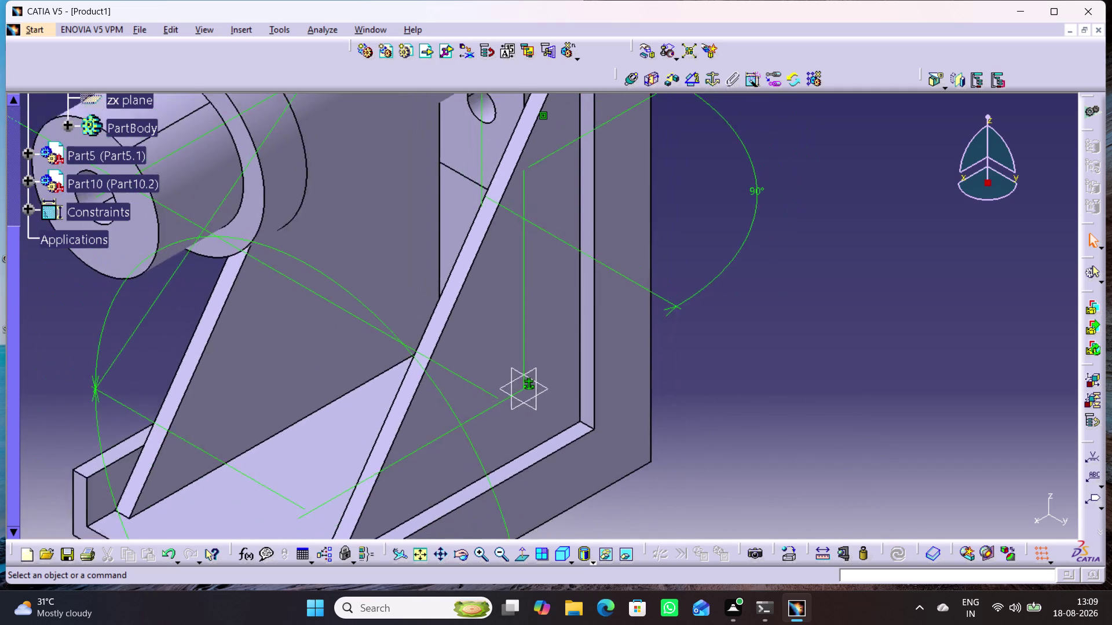
middle_drag(583, 418, 763, 494)
middle_drag(659, 198, 697, 324)
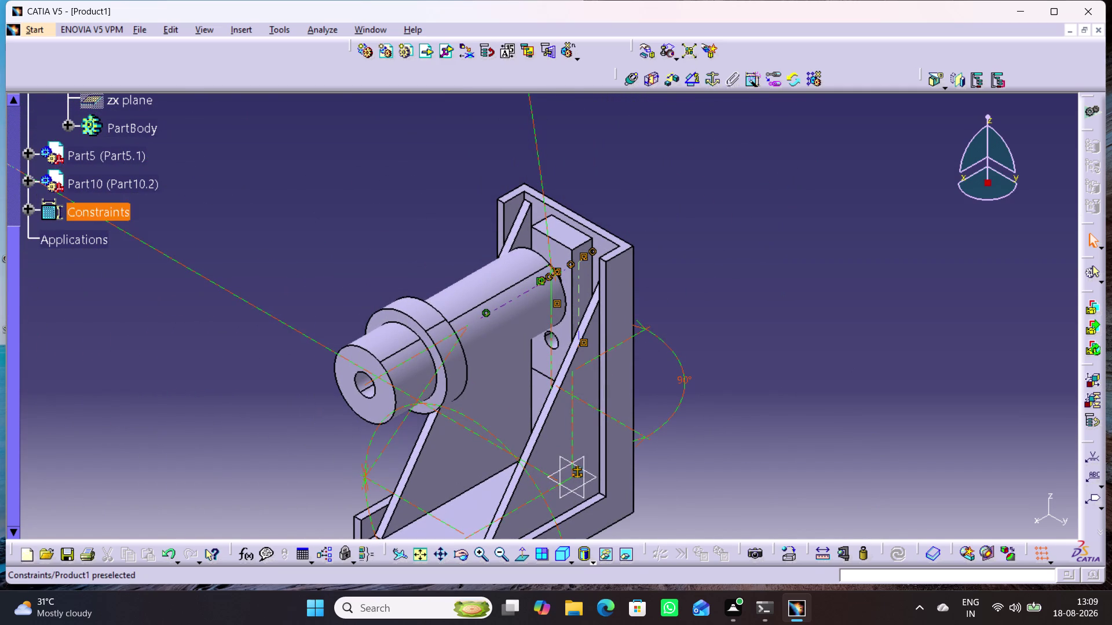
middle_drag(85, 172, 92, 220)
scroll(up, 3)
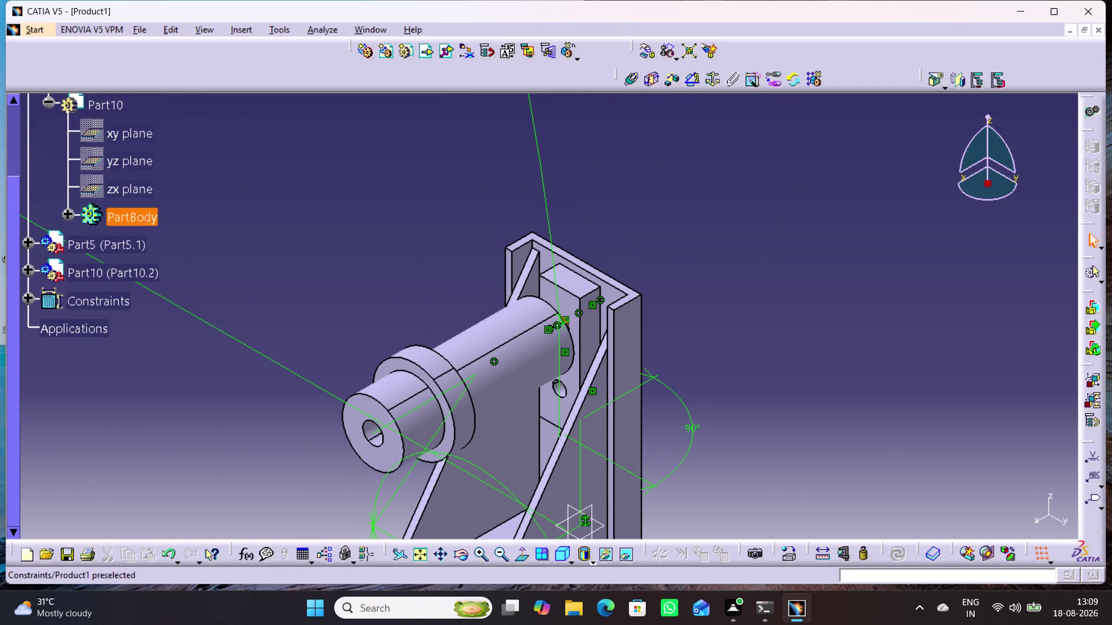
scroll(up, 3)
click(17, 163)
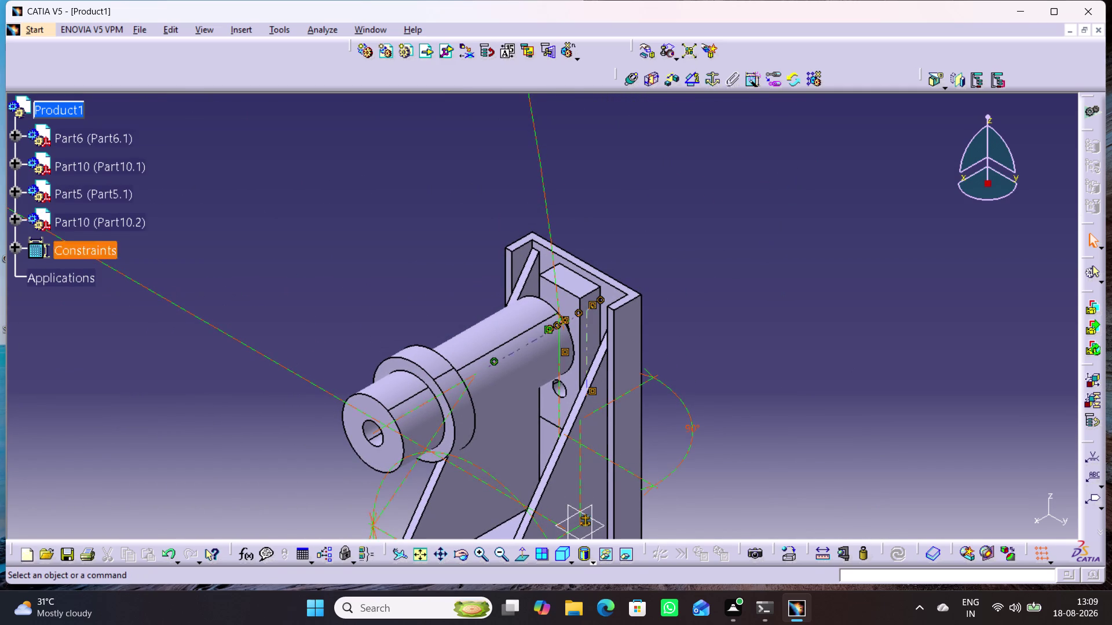
right_click(87, 222)
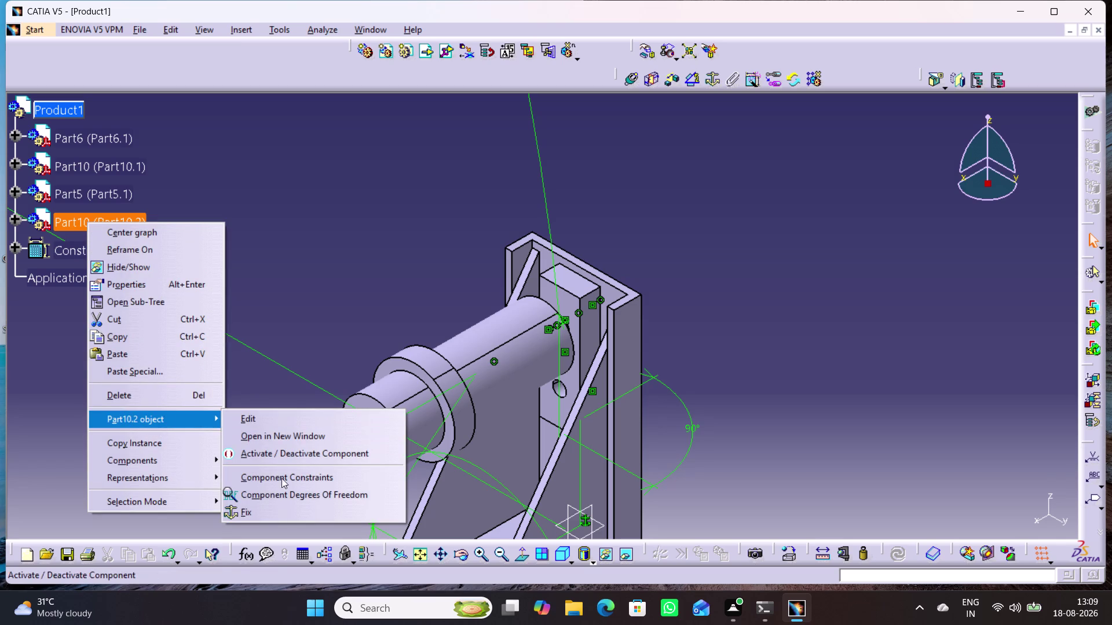
click(280, 490)
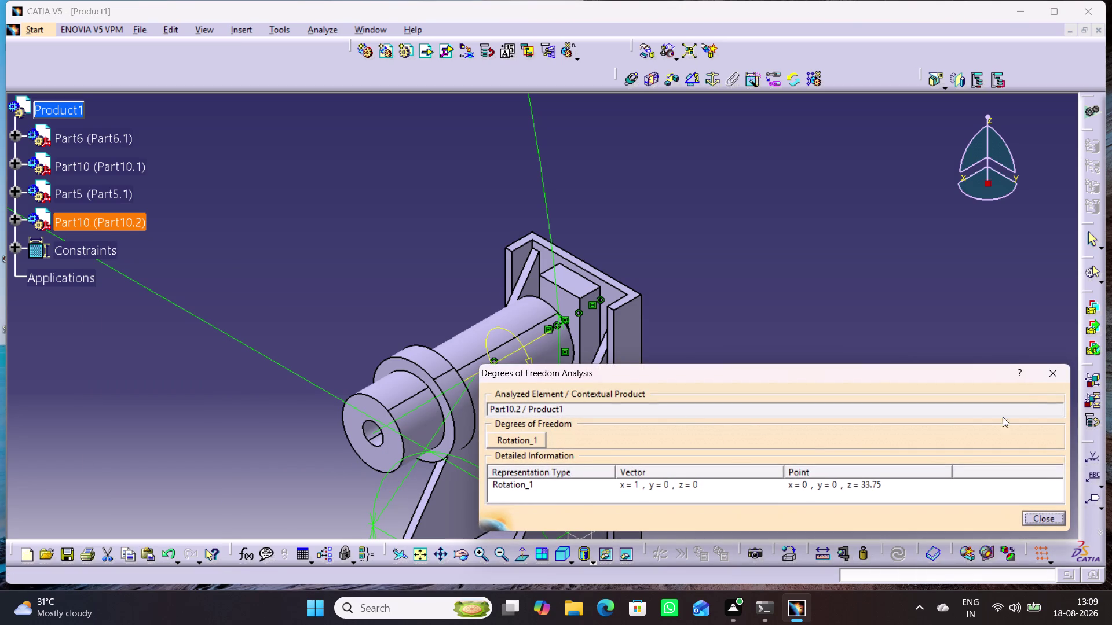
click(1041, 370)
click(708, 282)
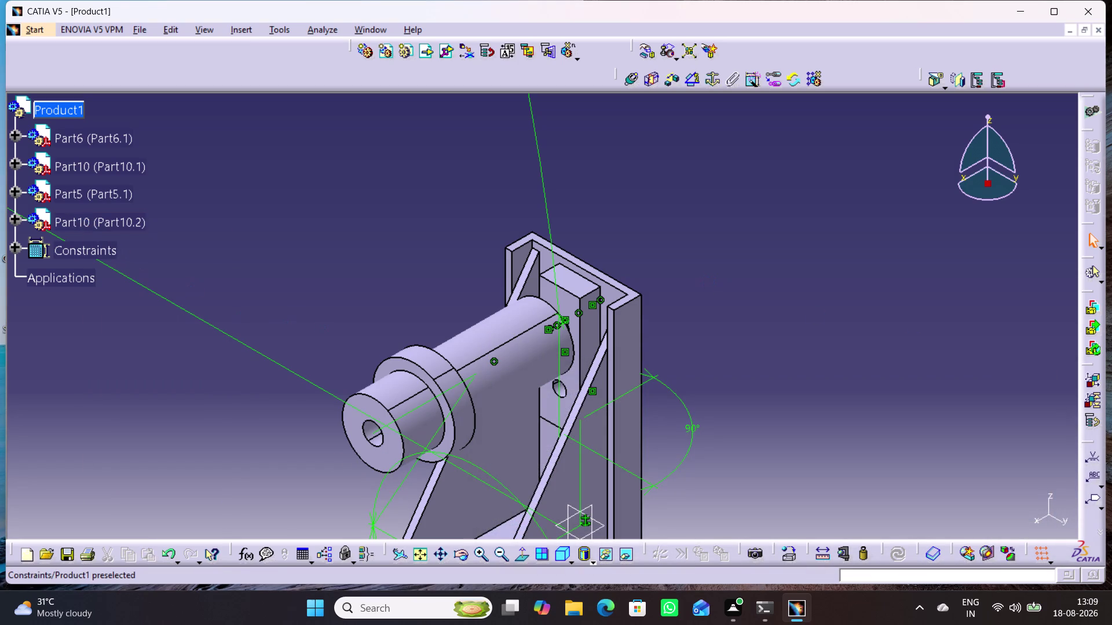
click(15, 217)
Create Angle.12 between Part10.2's zx plane and Part6's xy plane.
click(34, 248)
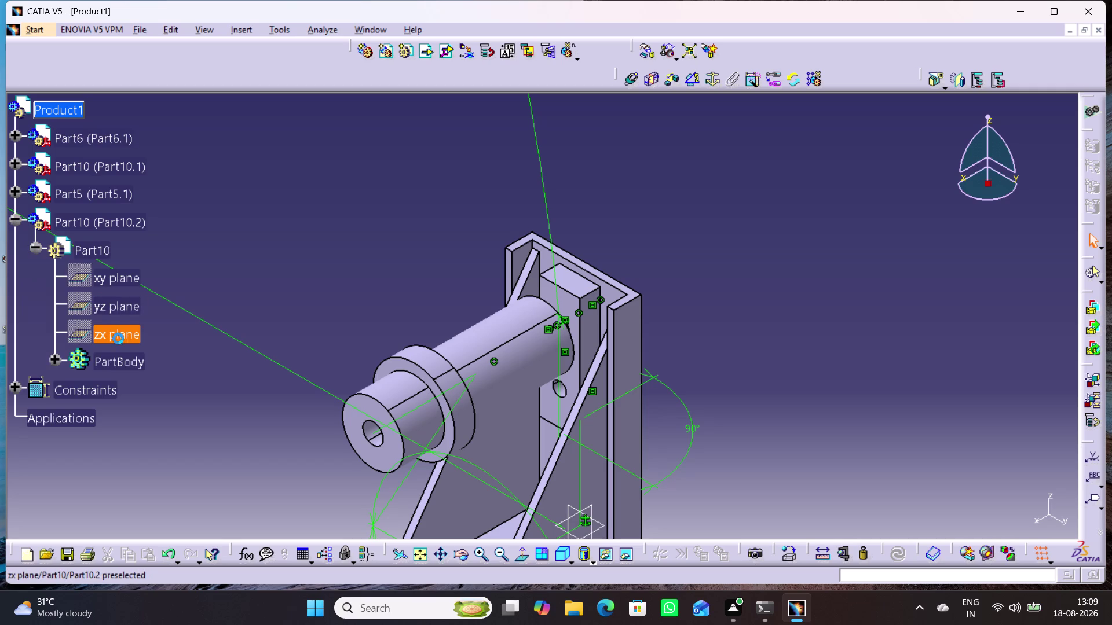
click(118, 339)
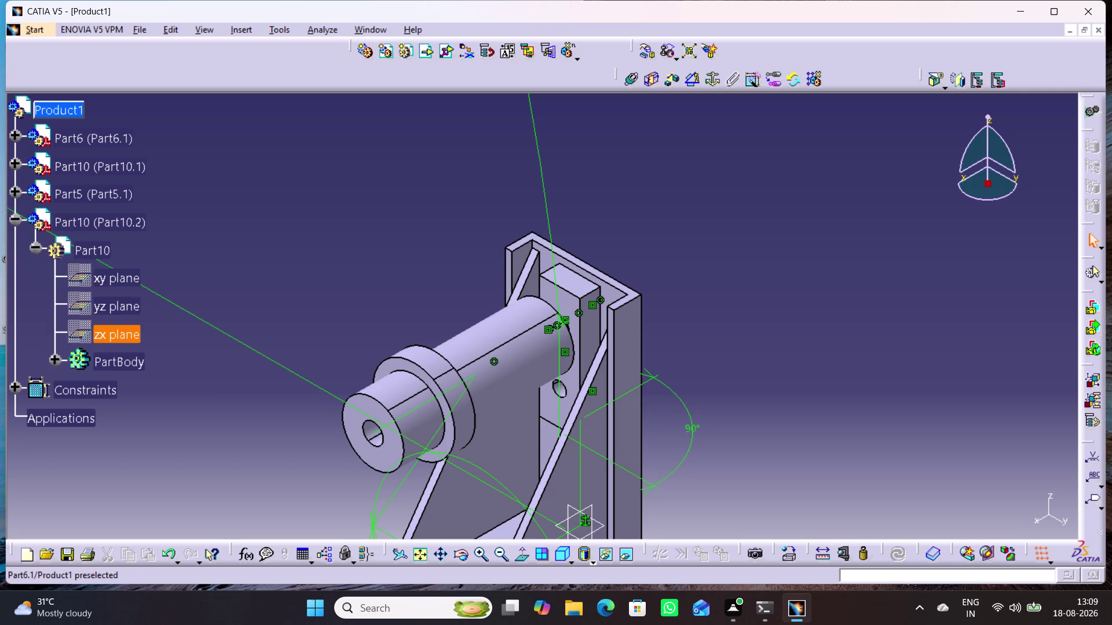
click(8, 135)
scroll(up, 3)
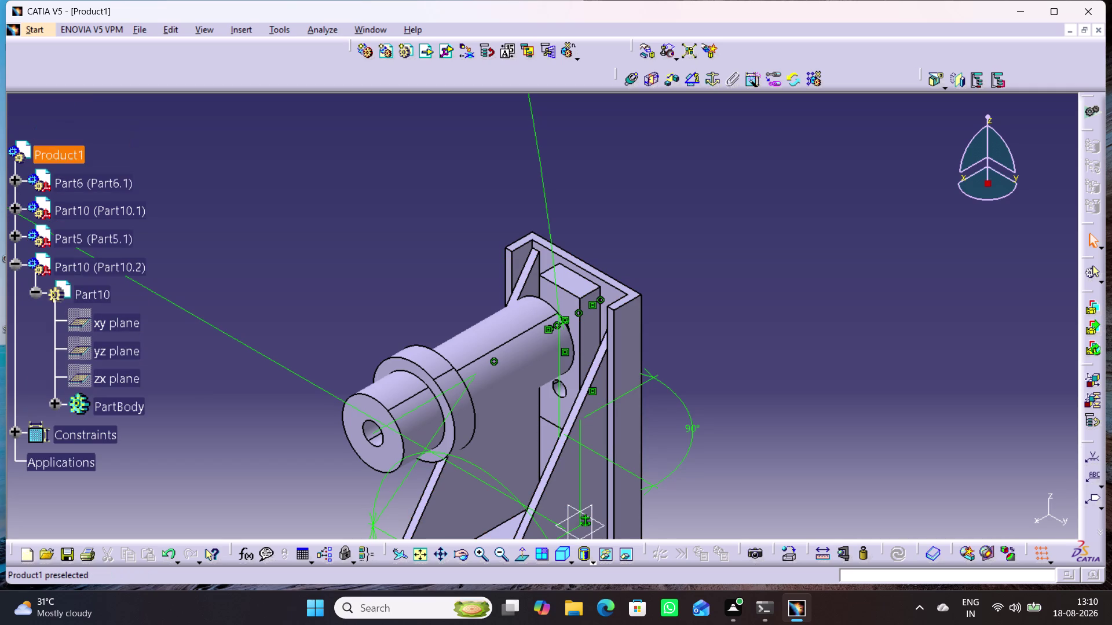
click(13, 178)
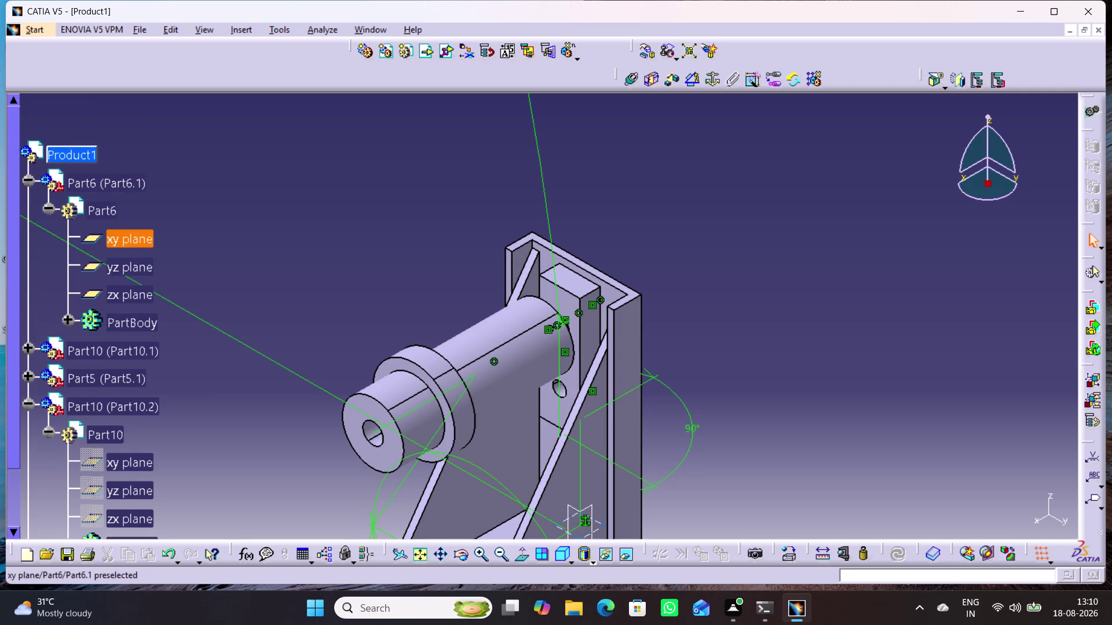
click(118, 240)
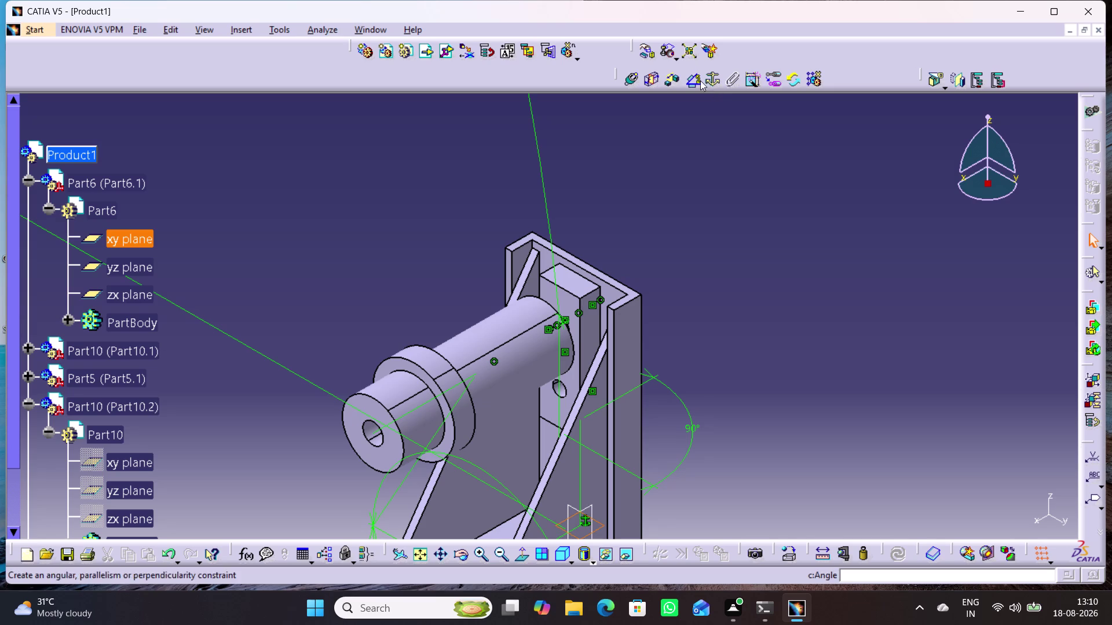
click(694, 80)
click(122, 522)
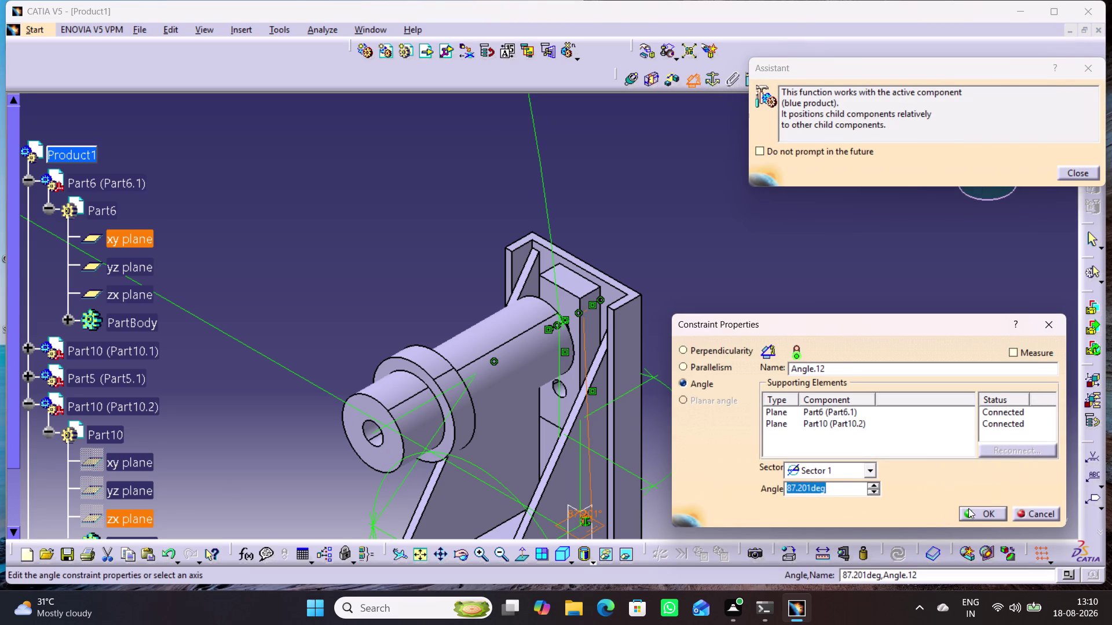
click(974, 516)
click(834, 451)
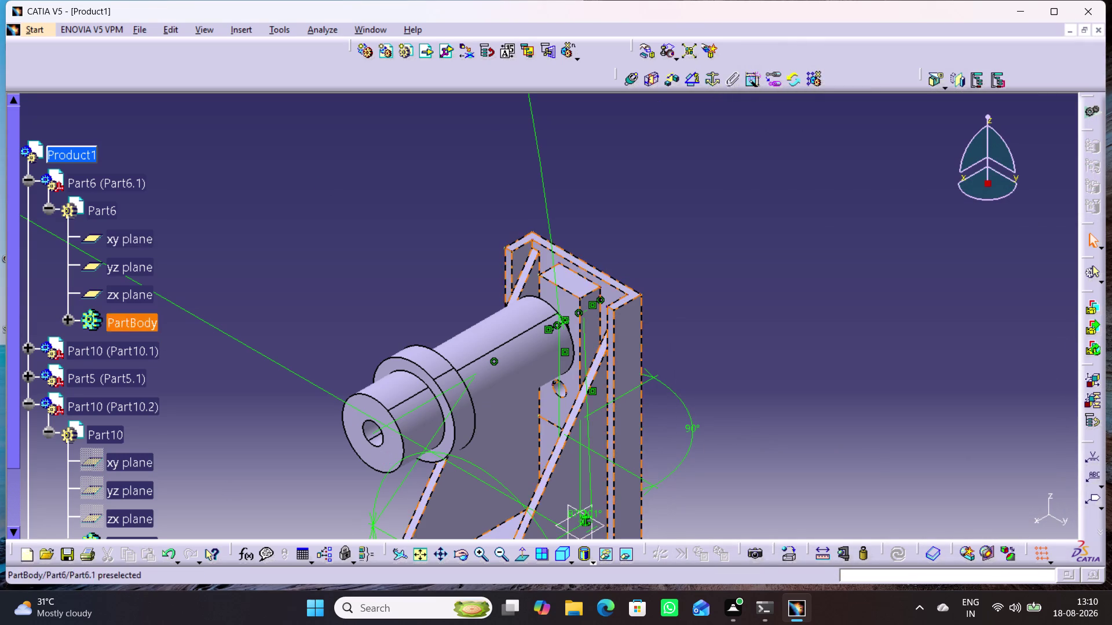
Confirm Part10.2 has no degrees of freedom left, then collapse its tree and clear selection.
right_click(100, 405)
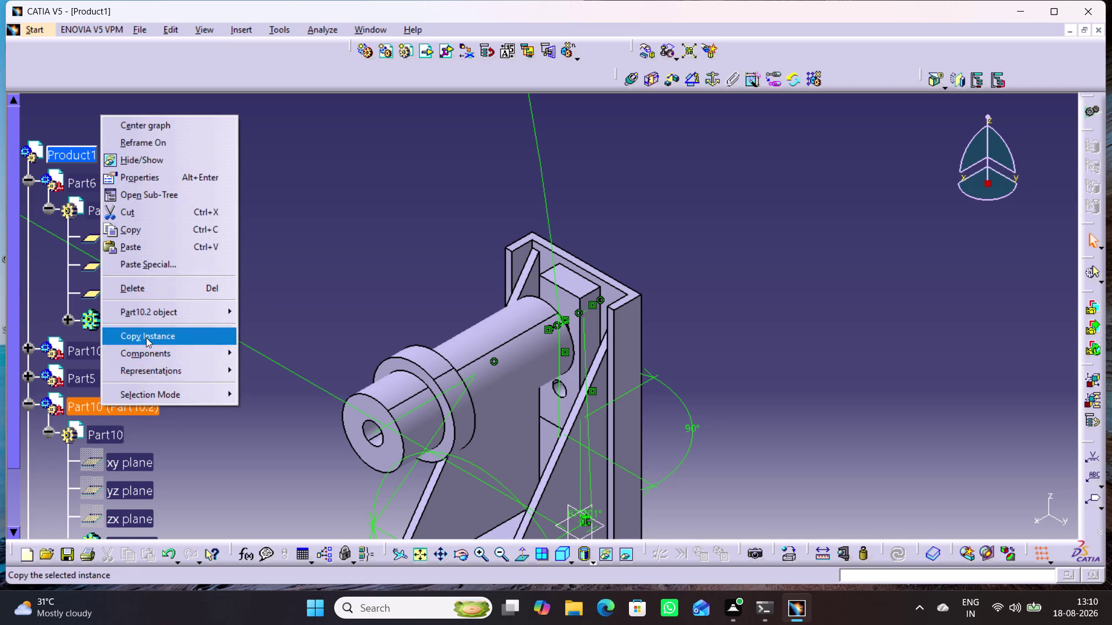
click(277, 392)
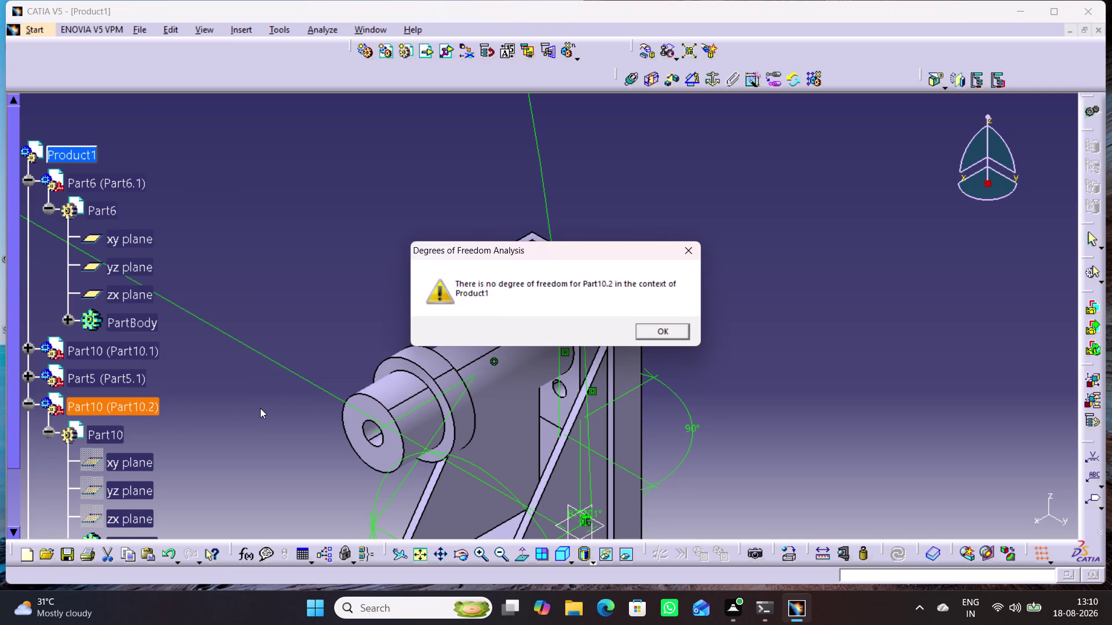
click(633, 326)
drag(655, 332, 660, 336)
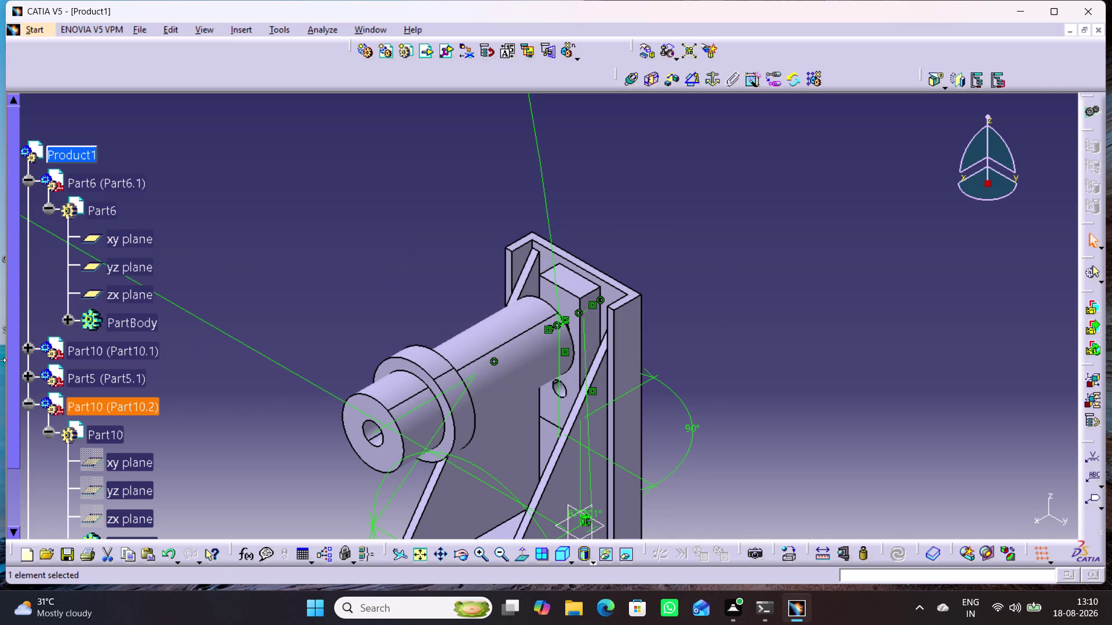
click(18, 395)
click(29, 403)
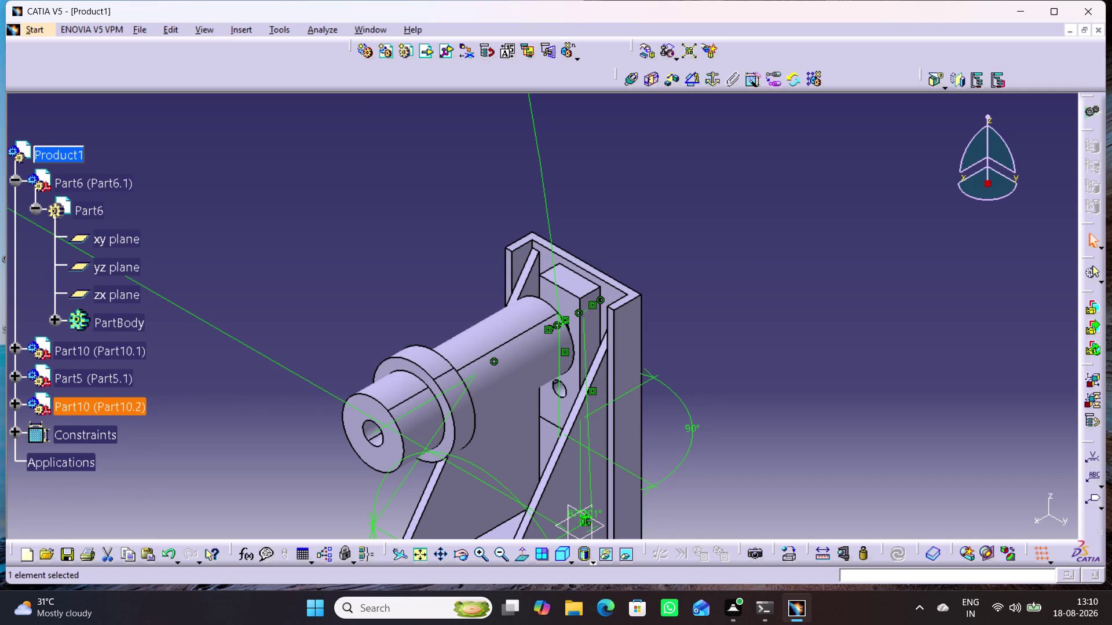
click(178, 443)
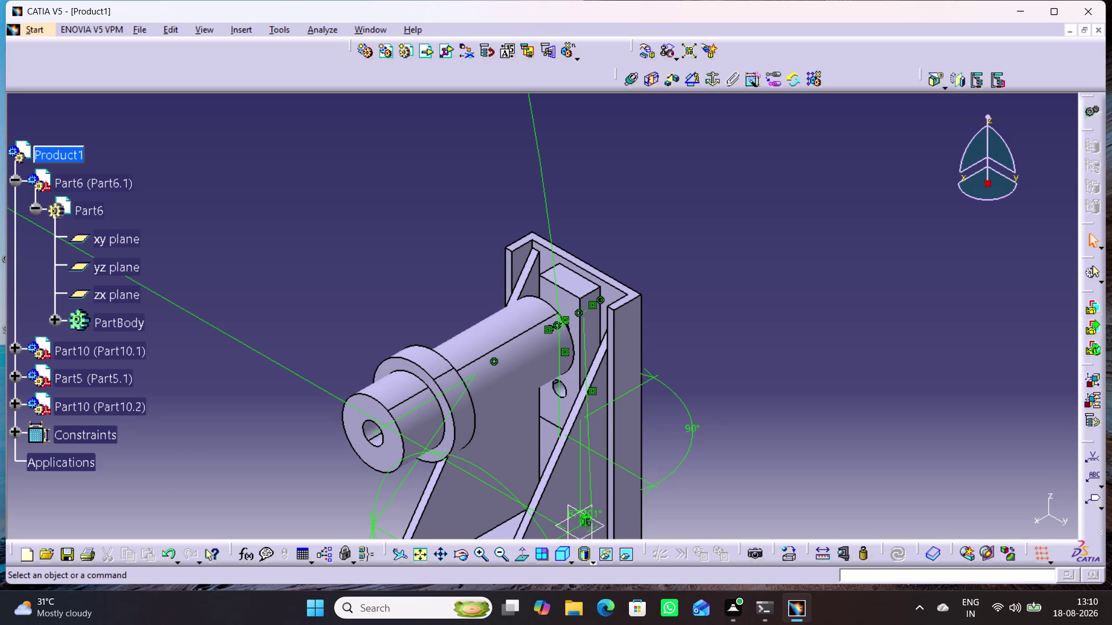
Reframe the bracket assembly and begin inserting an existing part file into Product1.
middle_drag(245, 442, 298, 298)
scroll(down, 3)
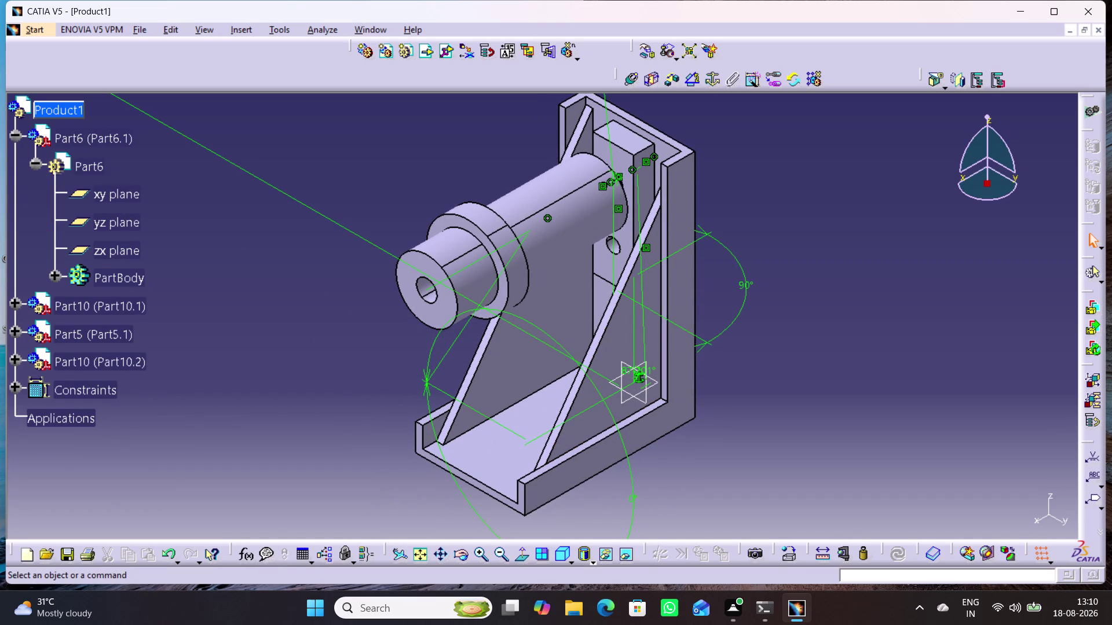
middle_drag(733, 461, 773, 461)
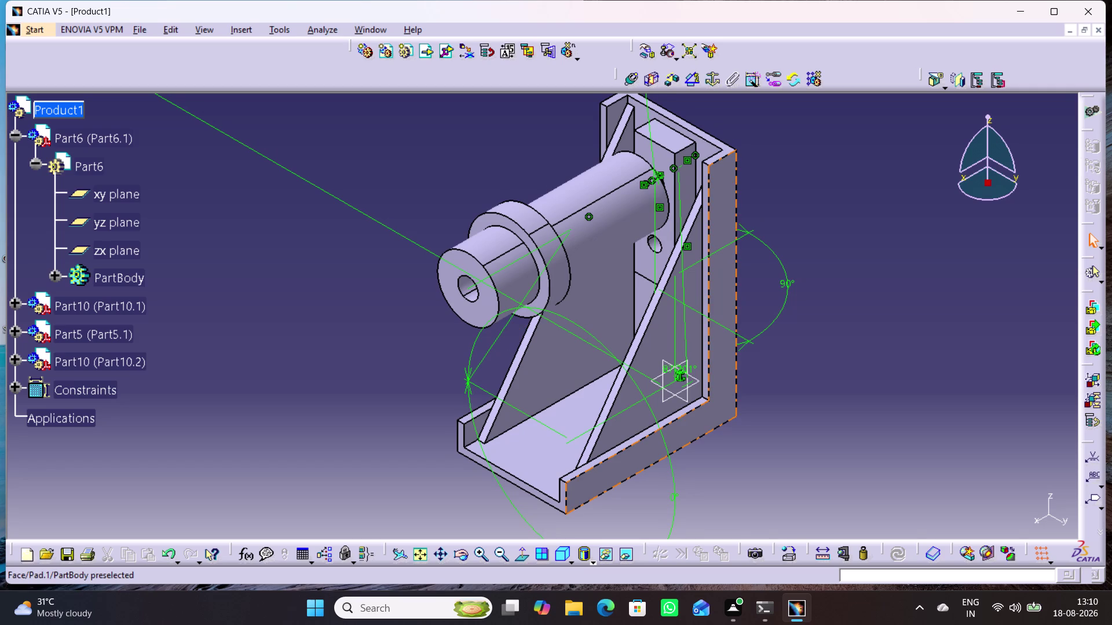
middle_drag(797, 407, 794, 454)
middle_drag(794, 427, 805, 385)
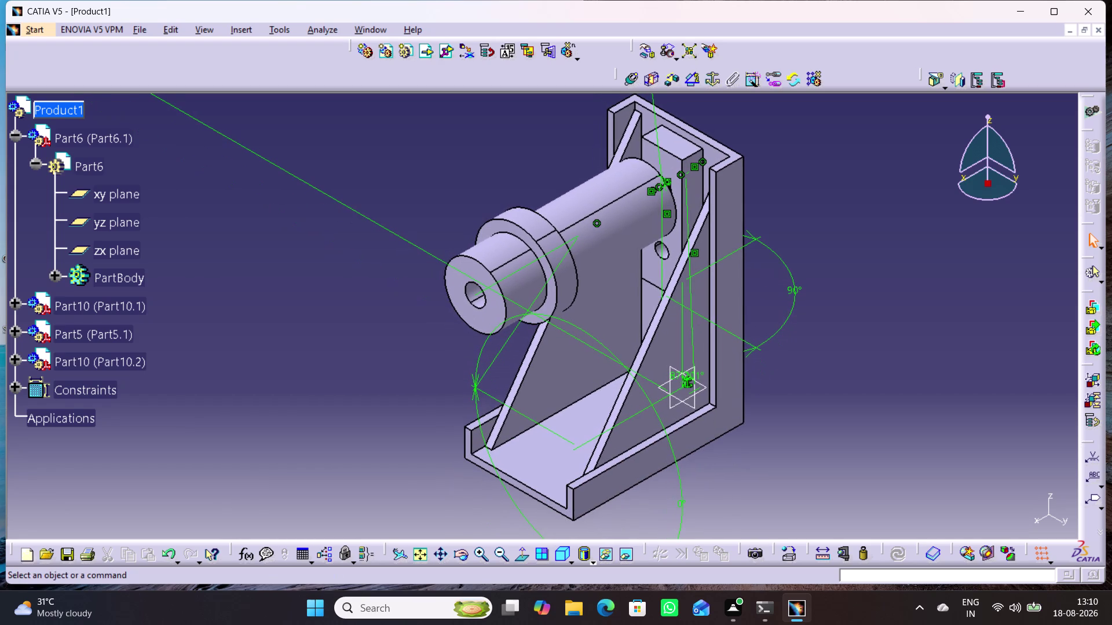
middle_drag(406, 425, 401, 422)
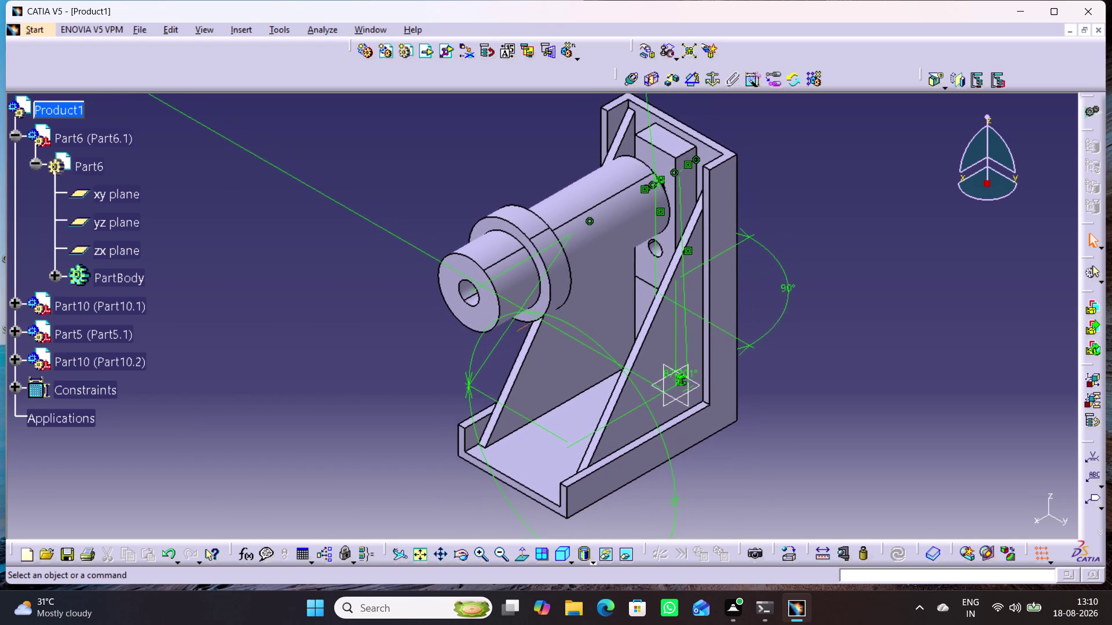
middle_drag(401, 422, 382, 443)
click(70, 110)
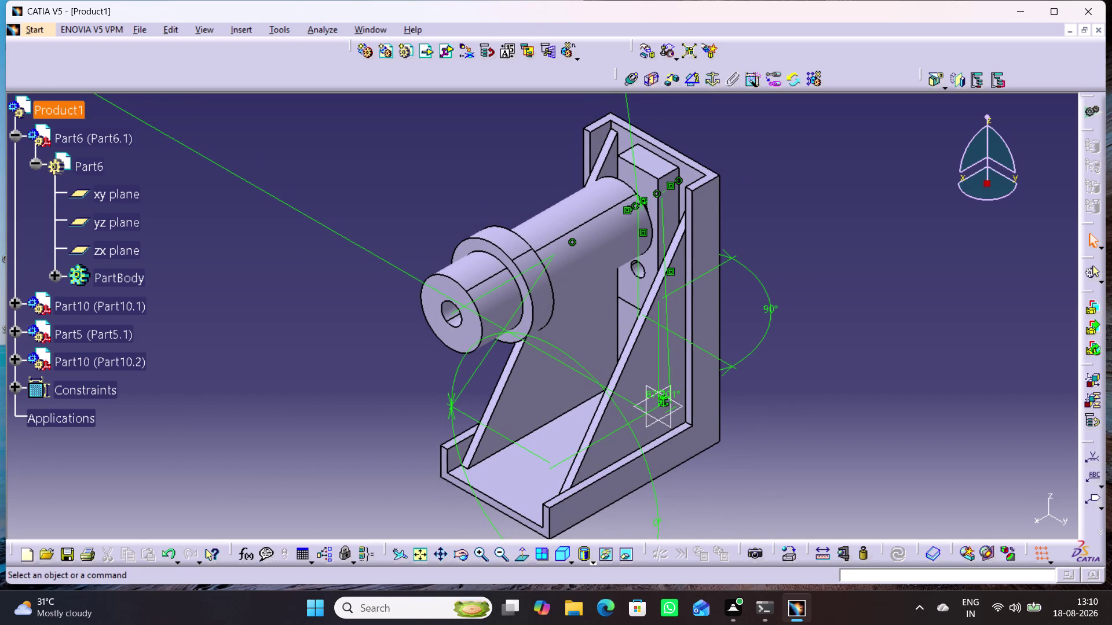
click(450, 45)
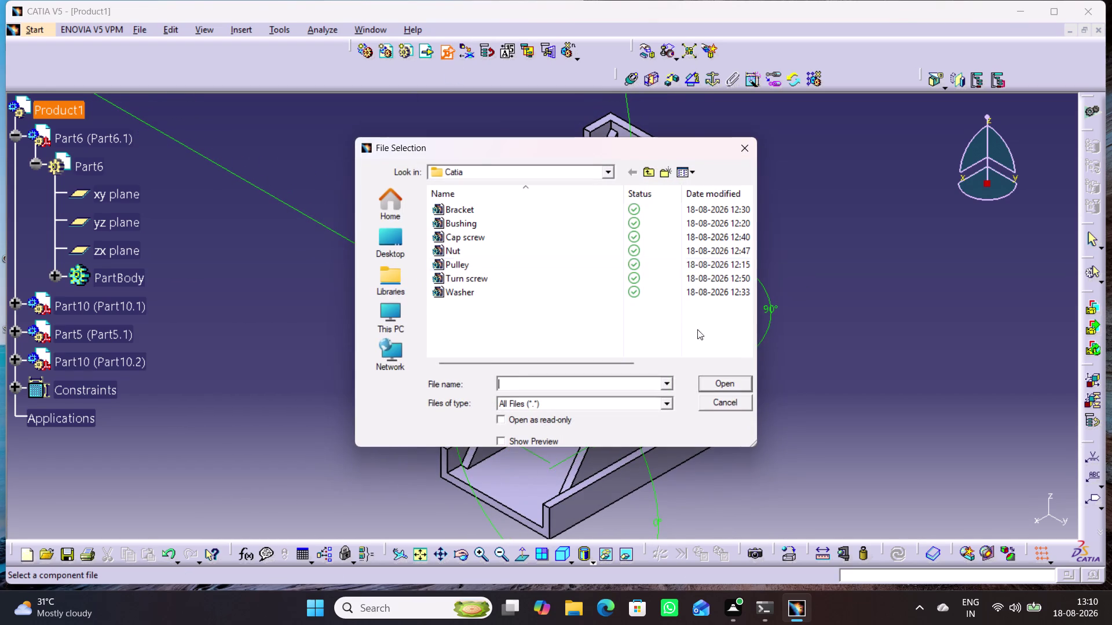
Insert the Turn screw file into Product1 and pan to the bracket's base.
click(476, 278)
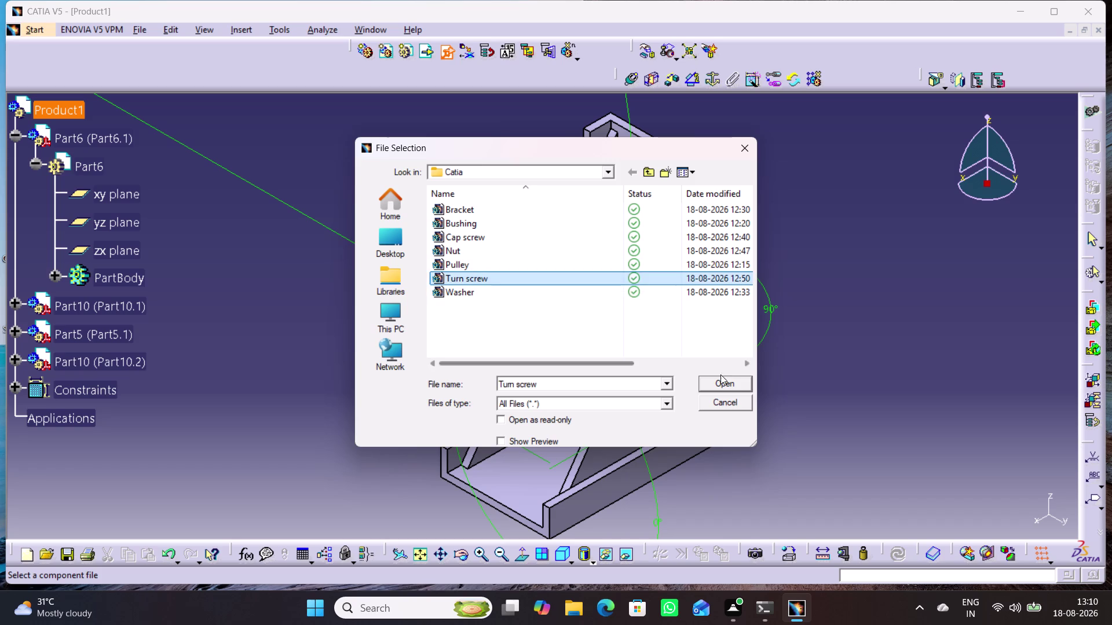
click(721, 384)
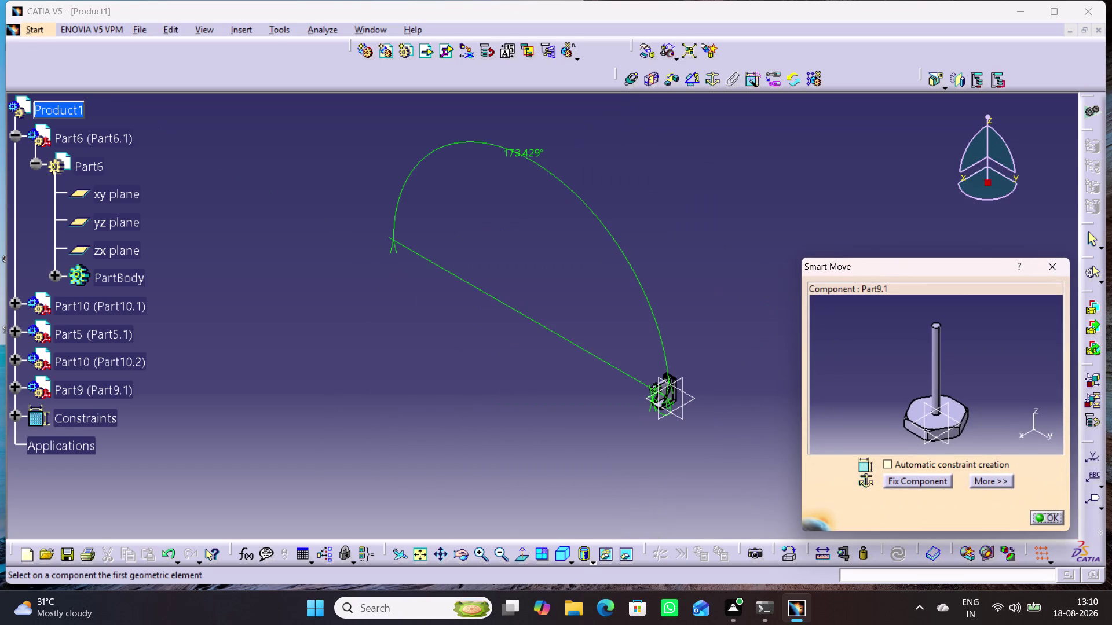
middle_drag(697, 450, 695, 372)
right_click(697, 450)
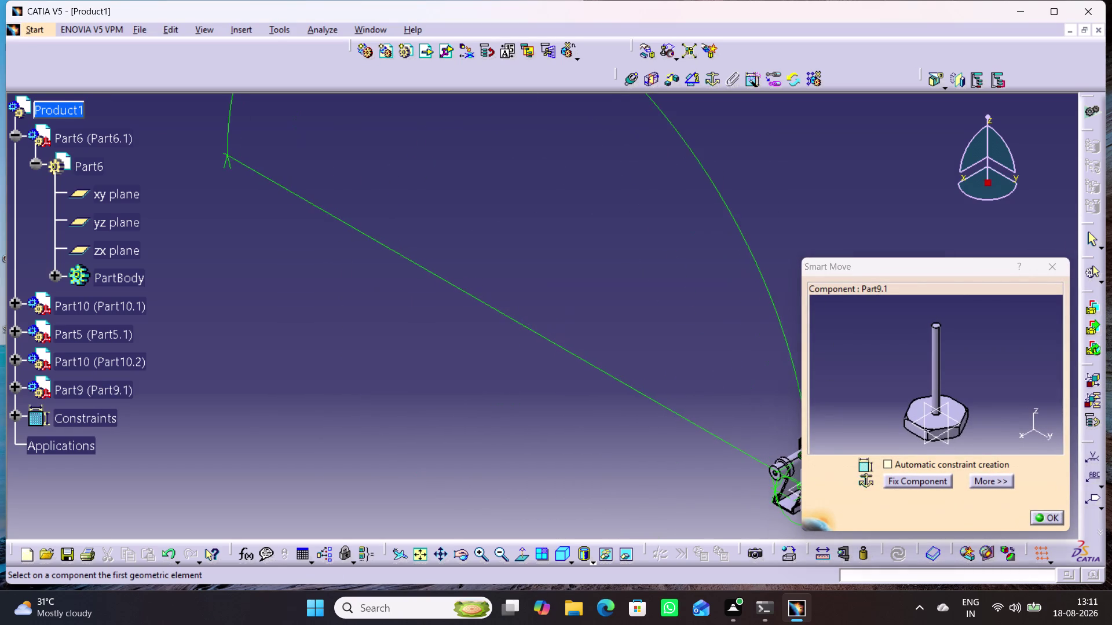
middle_drag(669, 436, 442, 340)
middle_drag(609, 442, 598, 292)
right_click(609, 442)
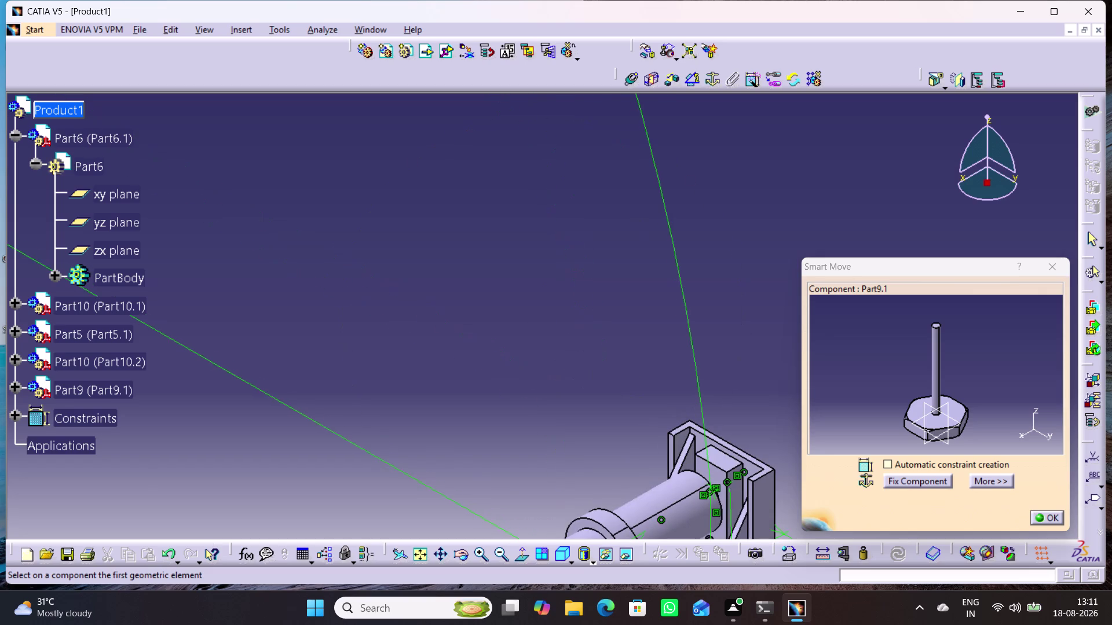
middle_drag(583, 261, 579, 254)
middle_drag(578, 455, 540, 191)
middle_drag(709, 504, 703, 503)
right_click(704, 503)
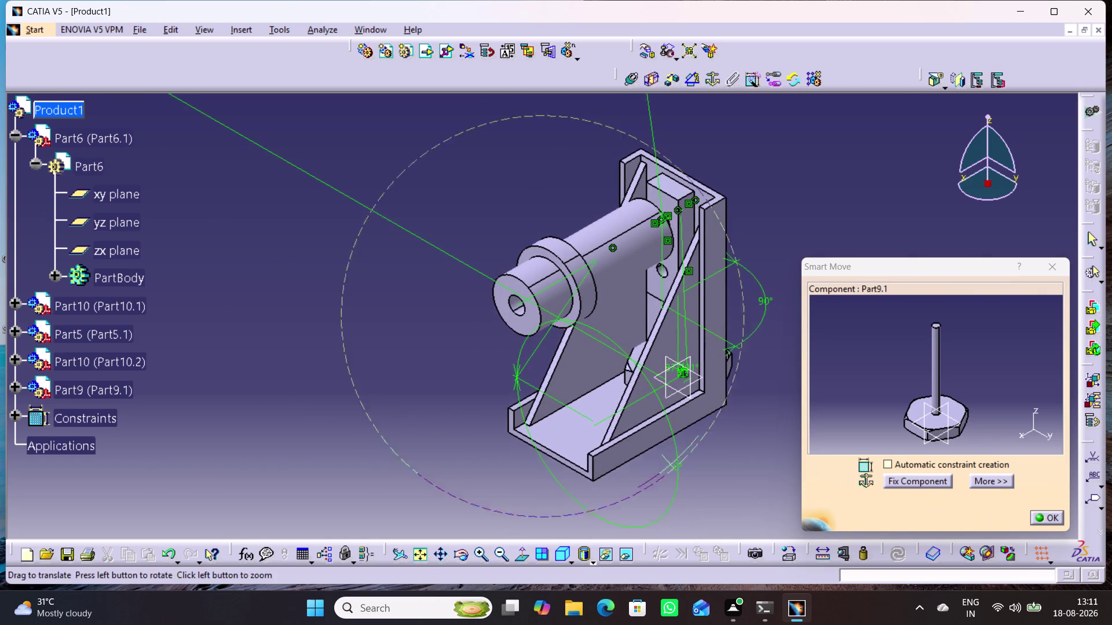
middle_drag(704, 502, 671, 430)
middle_drag(717, 523, 542, 418)
Finish placing the turn screw as Part9.1 and frame it beside the bracket.
drag(942, 426, 987, 419)
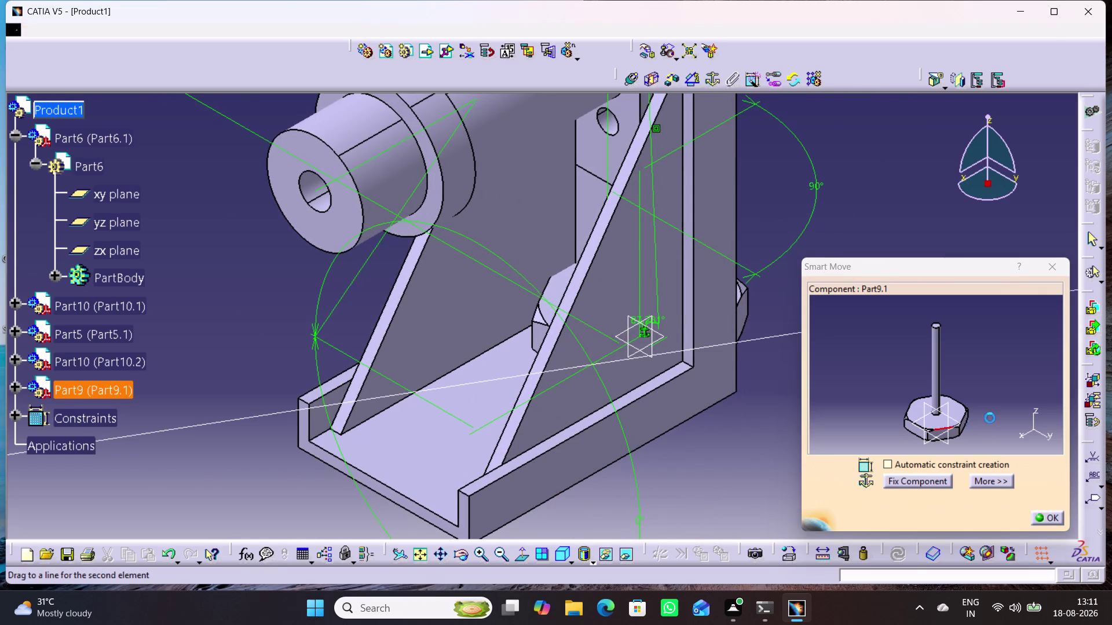
drag(987, 419, 1037, 401)
click(1048, 518)
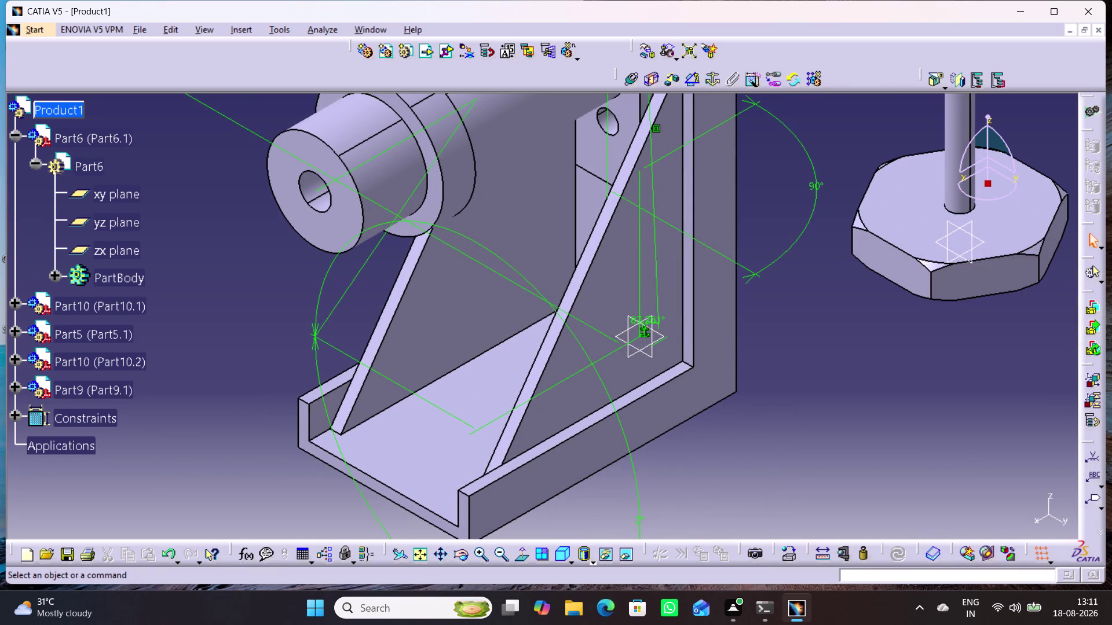
click(946, 428)
middle_drag(946, 429, 951, 523)
right_click(927, 467)
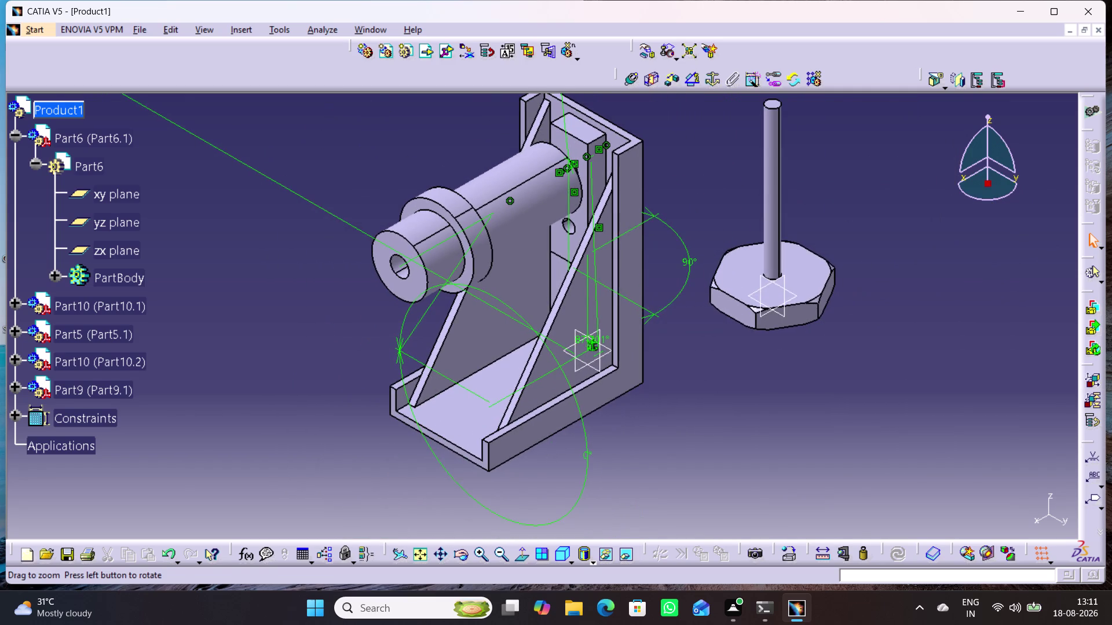
middle_drag(818, 439, 816, 475)
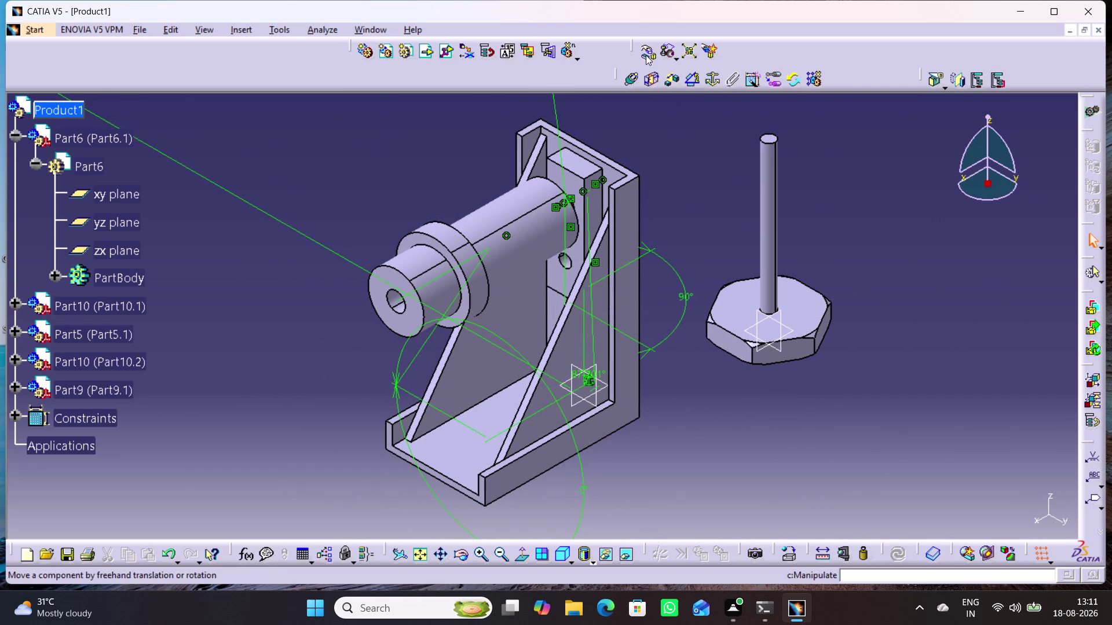
Lift the cap screw along Z and tip it over around the X and Y axes.
click(645, 55)
drag(772, 172, 843, 212)
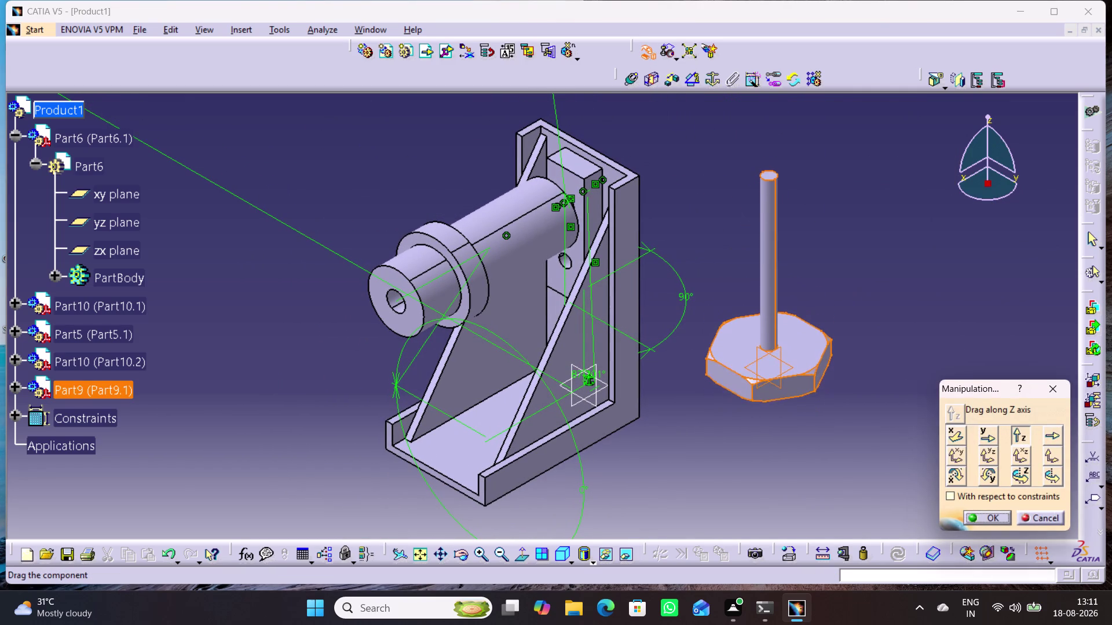
drag(843, 211, 846, 209)
click(956, 480)
drag(767, 190, 619, 261)
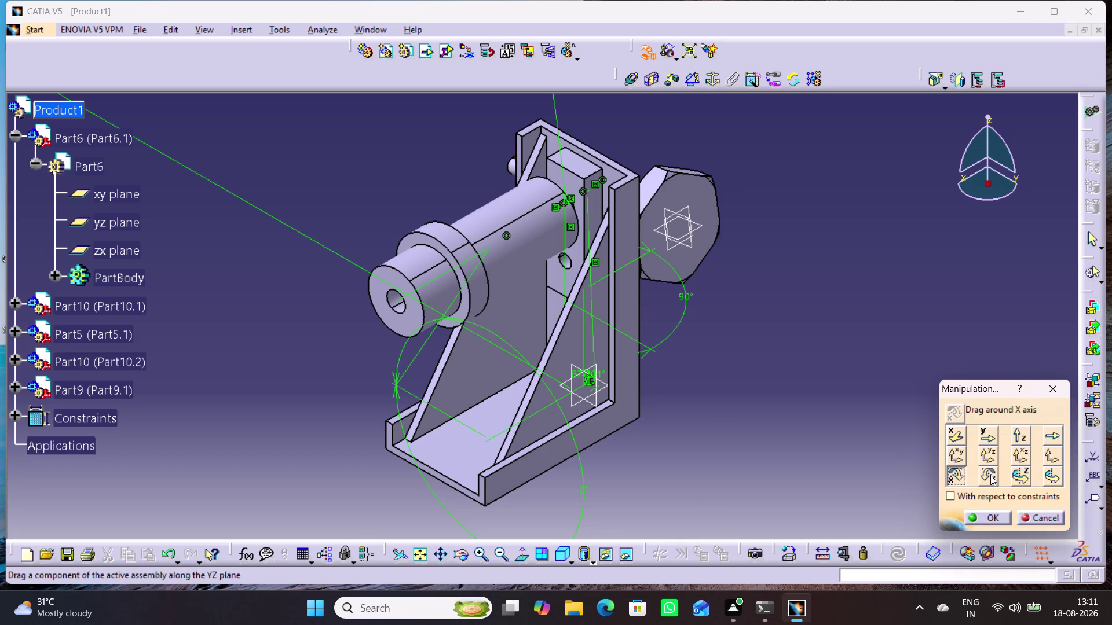
click(990, 475)
drag(508, 166, 546, 170)
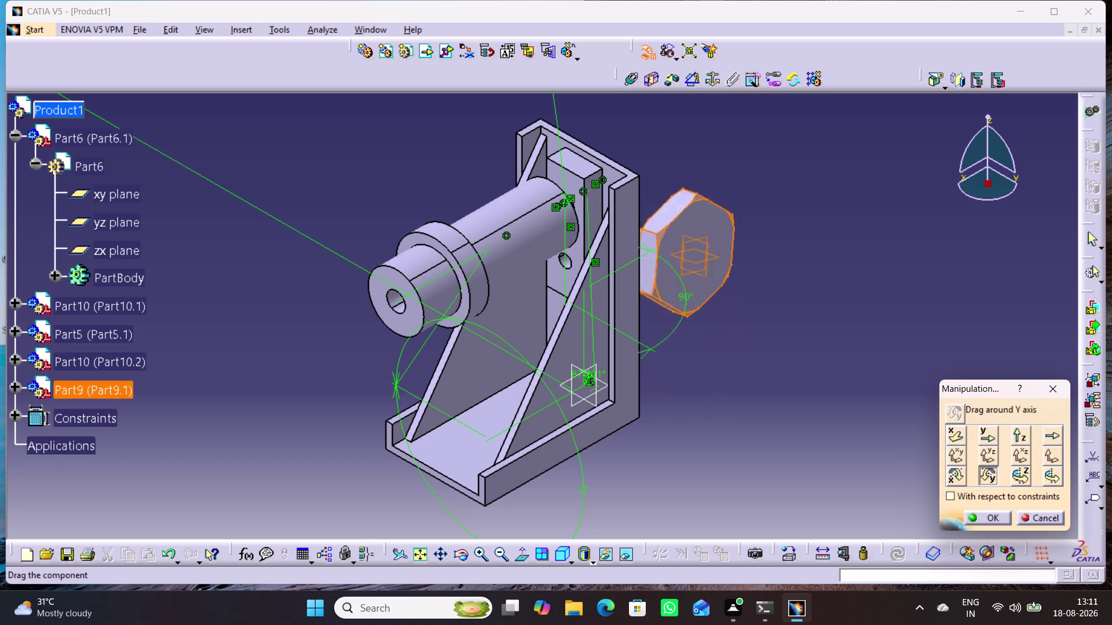
drag(546, 170, 553, 166)
click(848, 366)
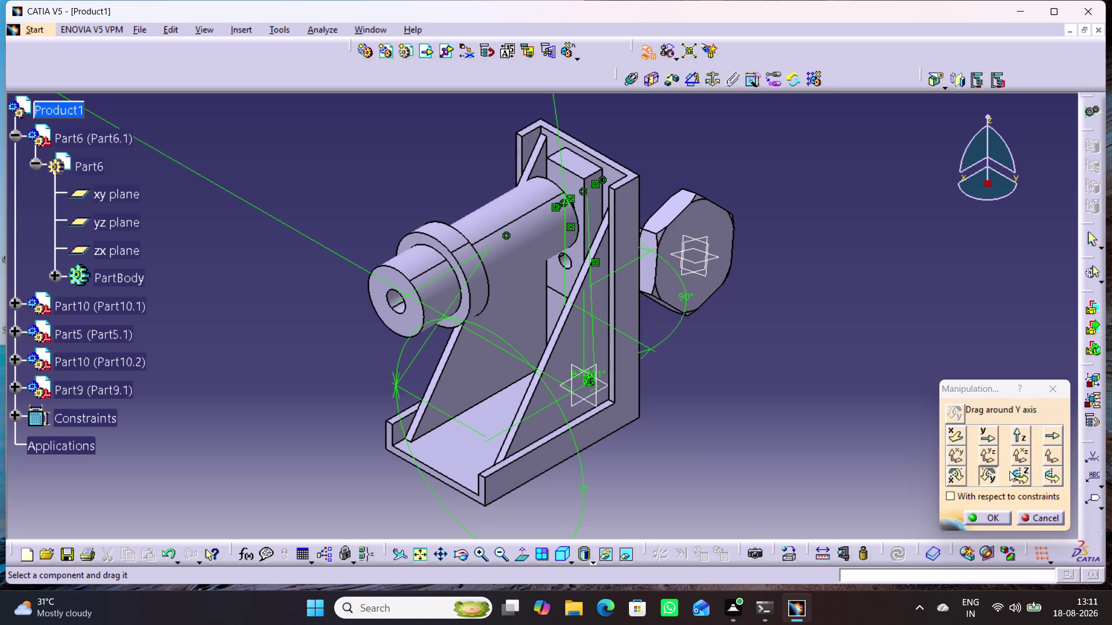
Spin the screw around Z to lie horizontal, slide it along X clear of the bracket.
click(1019, 476)
drag(695, 295, 773, 273)
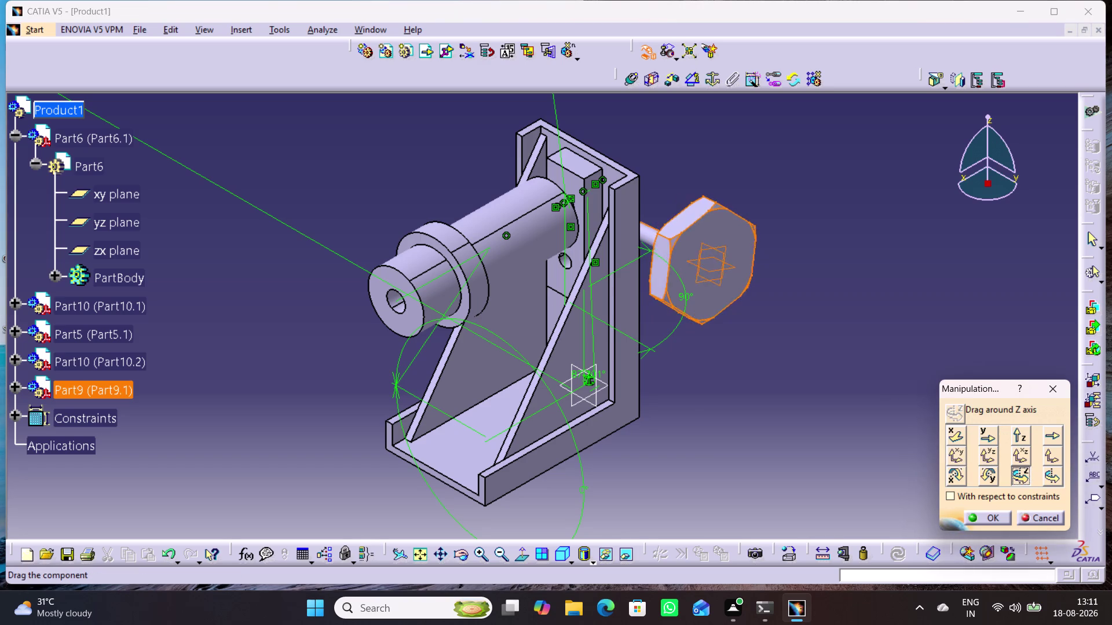
drag(773, 273, 382, 431)
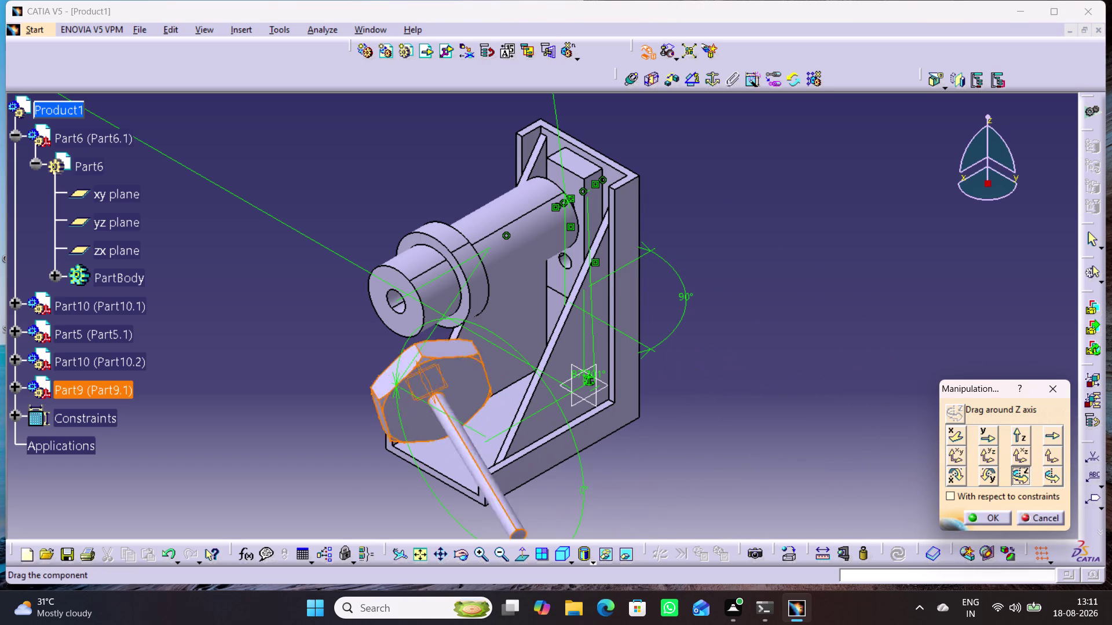
drag(382, 431, 322, 251)
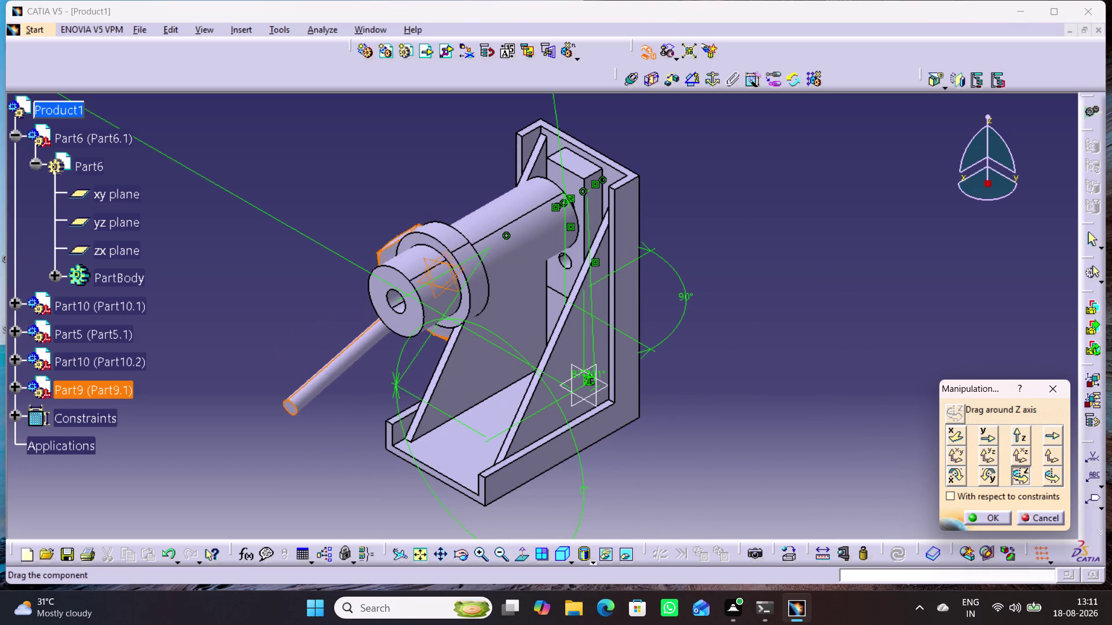
drag(322, 250, 365, 242)
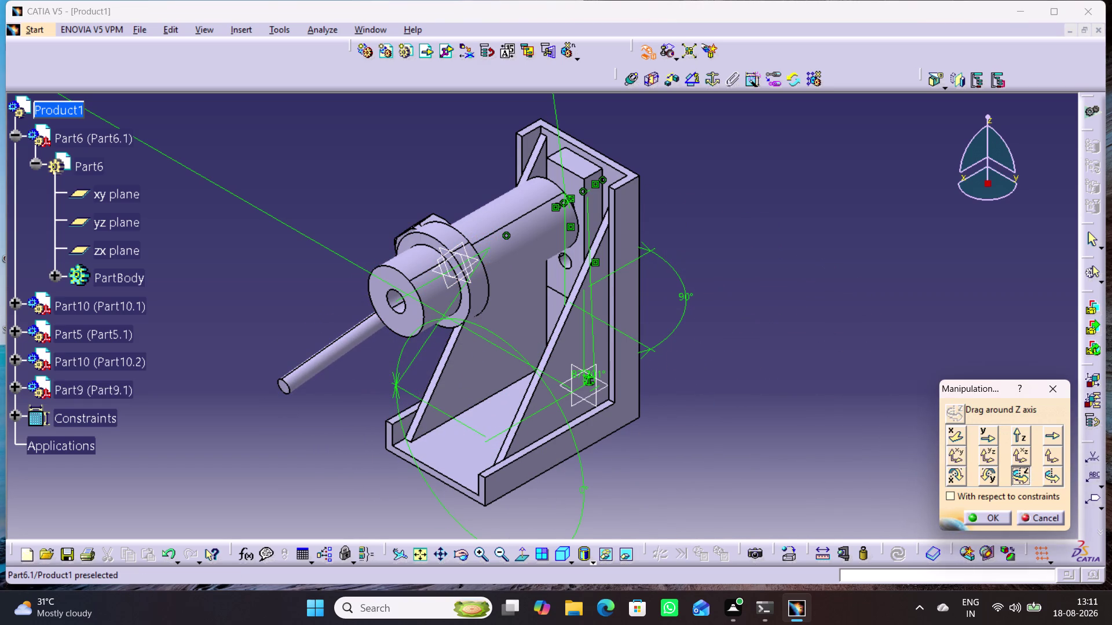
click(949, 437)
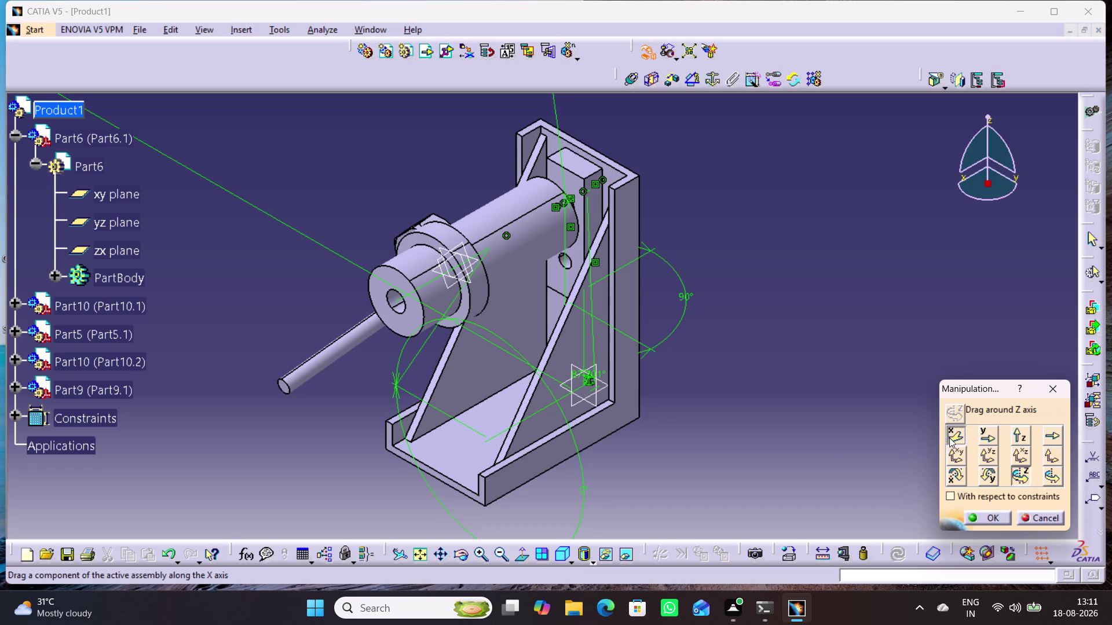
drag(324, 365, 848, 223)
click(989, 513)
Orbit the assembly until the bracket's side faces the viewer.
middle_drag(841, 304, 774, 459)
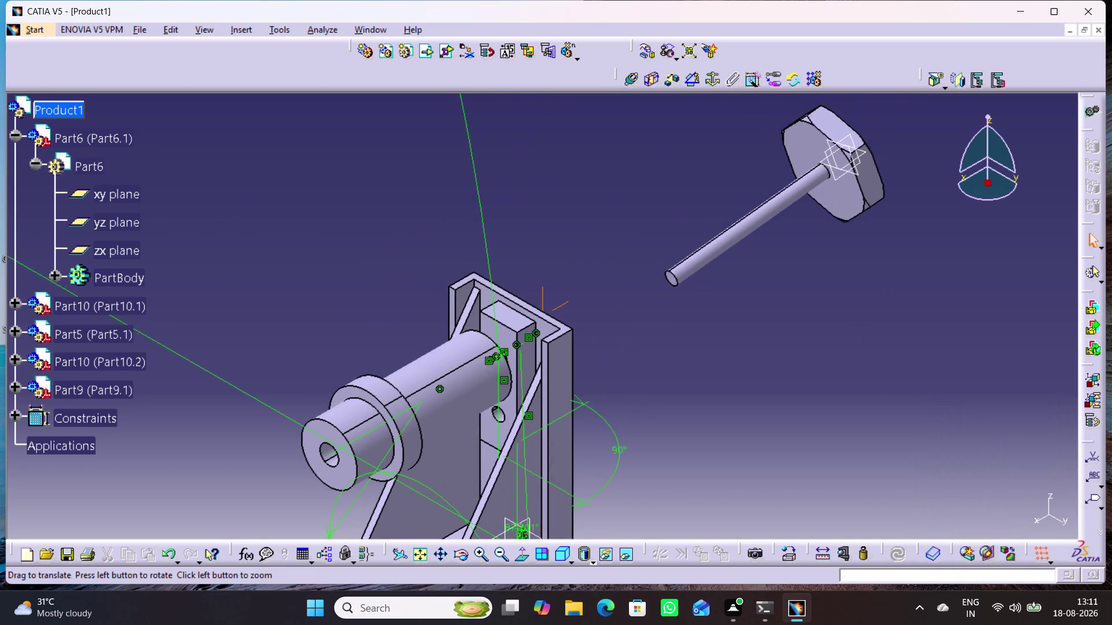
middle_drag(774, 459, 774, 460)
middle_click(713, 435)
middle_drag(551, 317, 779, 423)
middle_drag(800, 440, 711, 442)
right_drag(795, 440, 711, 442)
middle_drag(711, 410, 710, 437)
middle_drag(872, 441, 795, 438)
right_drag(872, 441, 795, 438)
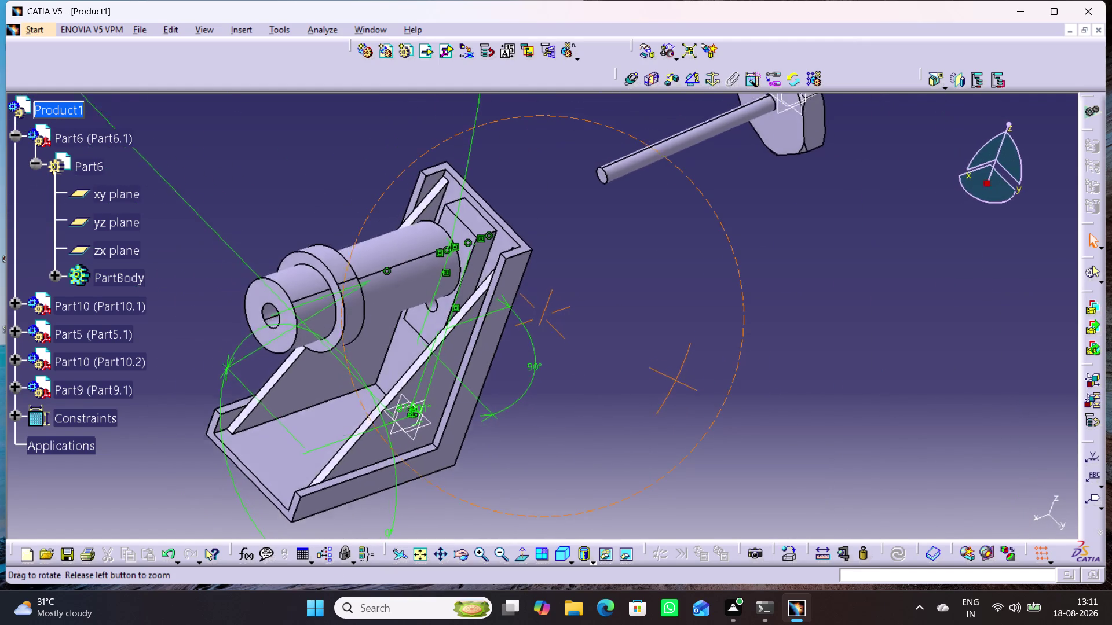
right_drag(794, 438, 677, 437)
middle_drag(795, 438, 679, 435)
middle_drag(976, 484, 831, 341)
middle_drag(875, 427, 862, 418)
right_drag(872, 425, 863, 418)
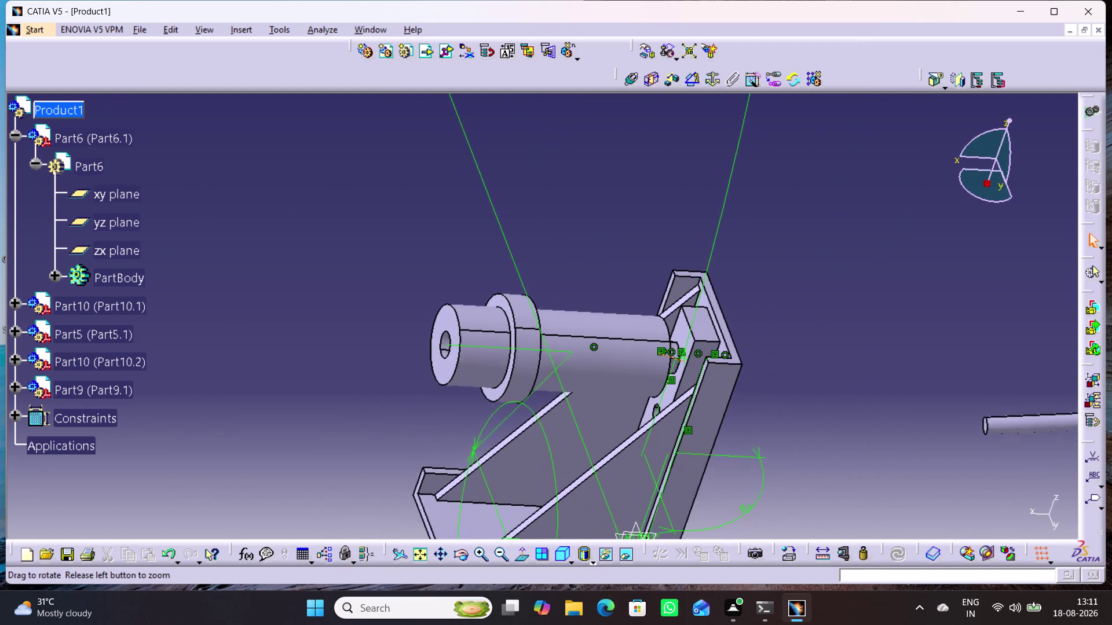
right_drag(863, 418, 708, 359)
middle_drag(862, 419, 708, 359)
middle_drag(842, 406, 518, 247)
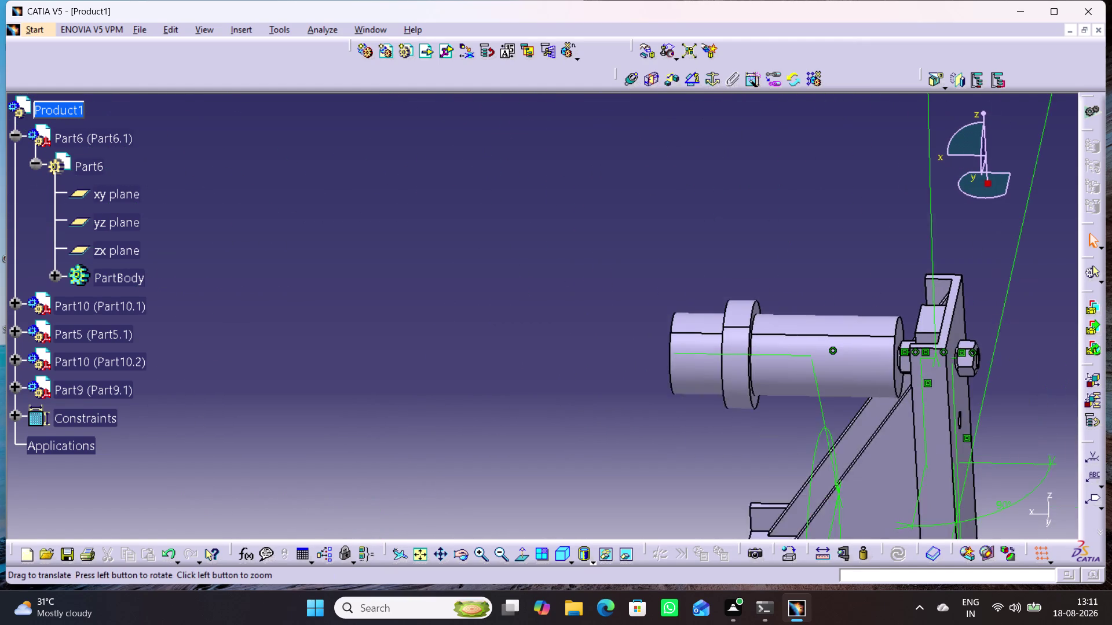
Centre the bracket's holed back plate, with the cap screw also in frame.
middle_drag(855, 434, 556, 352)
middle_drag(888, 462, 754, 460)
middle_drag(762, 420, 716, 401)
right_drag(762, 419, 717, 401)
middle_drag(898, 448, 661, 385)
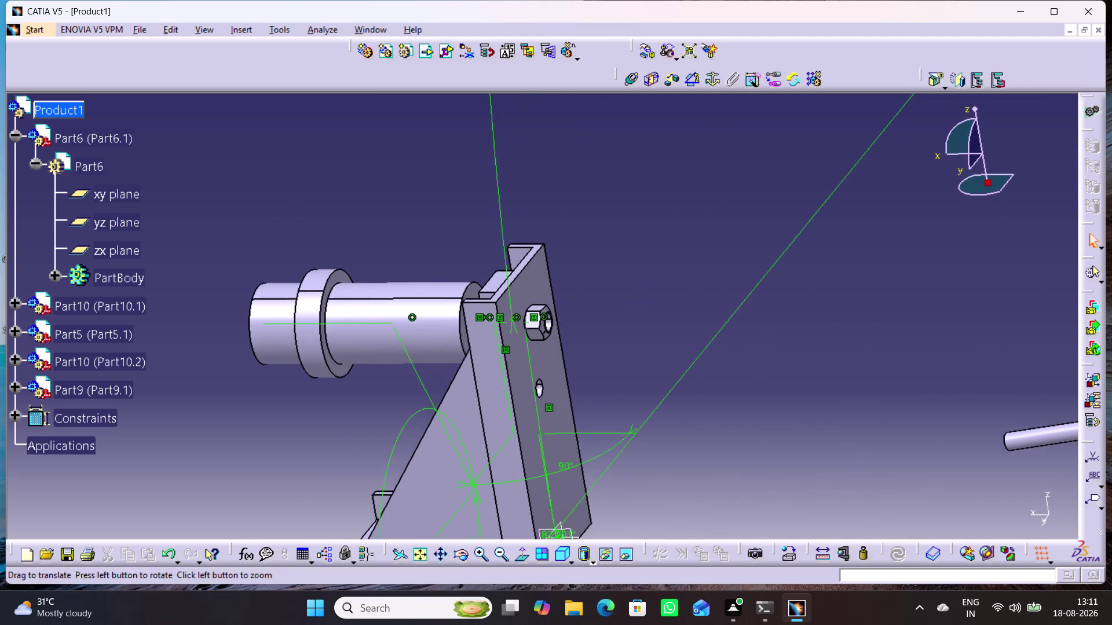
middle_drag(660, 385, 658, 383)
middle_drag(730, 412, 858, 425)
right_drag(738, 412, 862, 426)
middle_drag(638, 351, 650, 354)
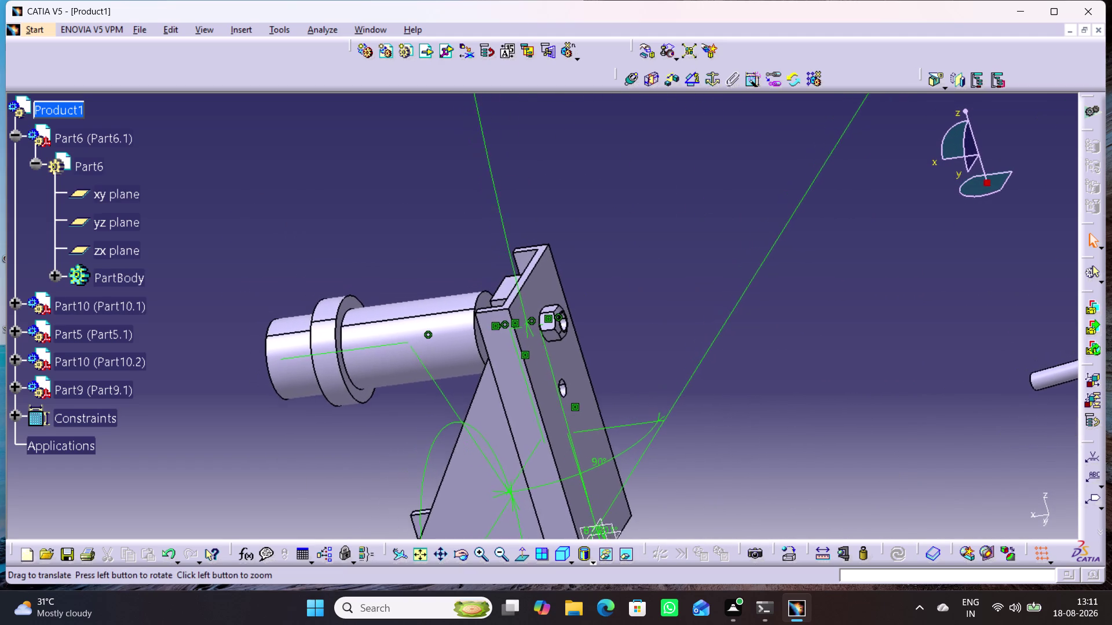
middle_drag(650, 354, 685, 354)
right_drag(656, 352, 683, 354)
middle_drag(581, 312, 603, 338)
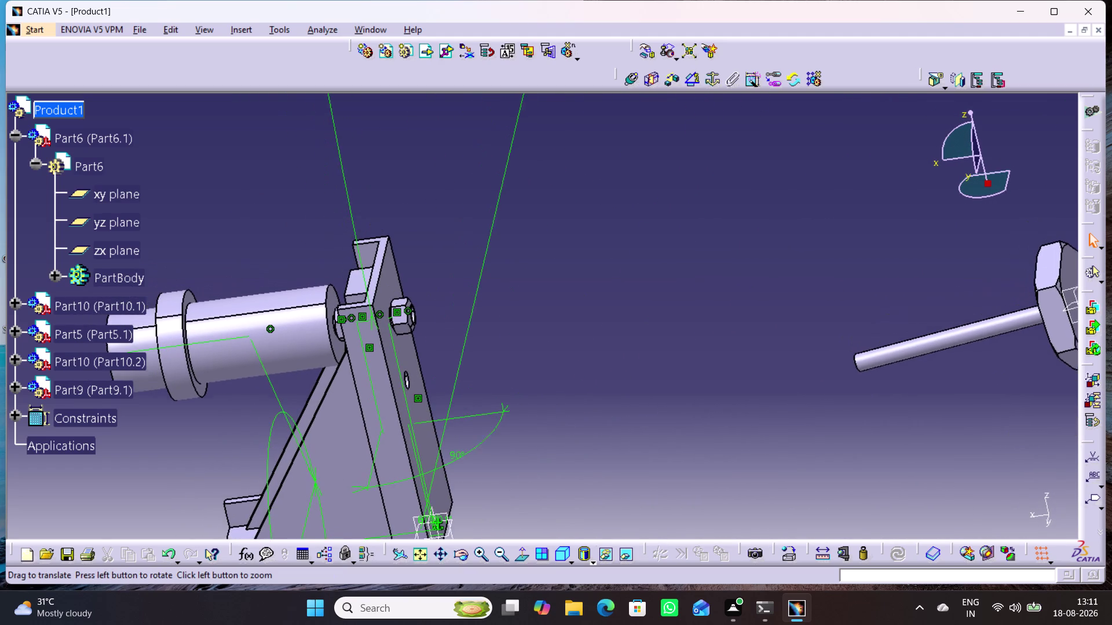
middle_drag(604, 339, 613, 339)
Make the cap screw's axis coincident with the shaft axis through the bracket.
click(637, 82)
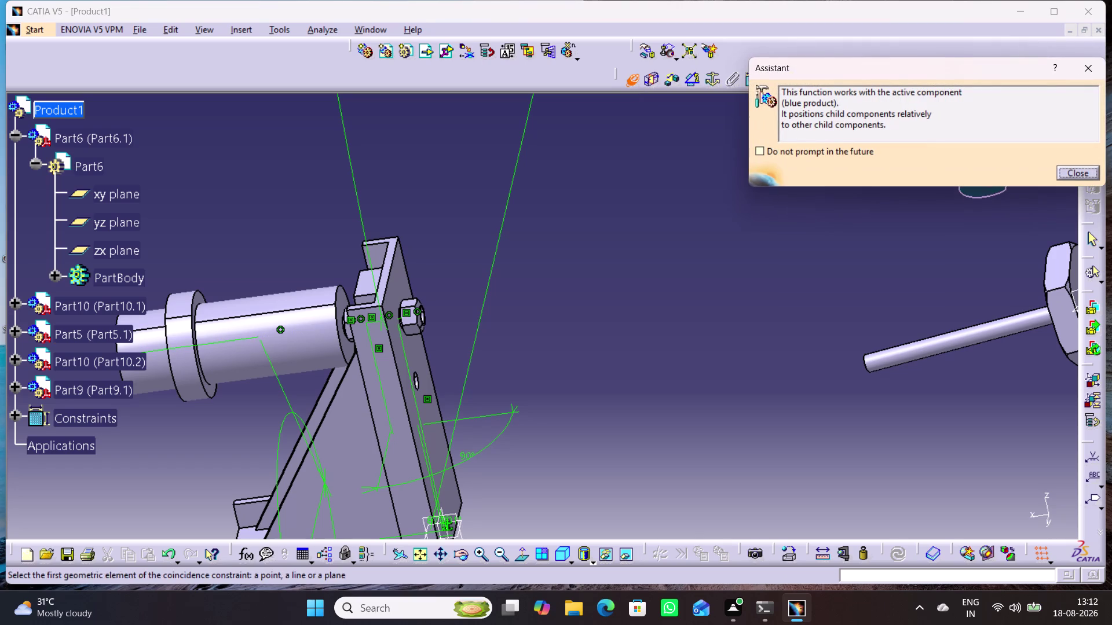
click(284, 336)
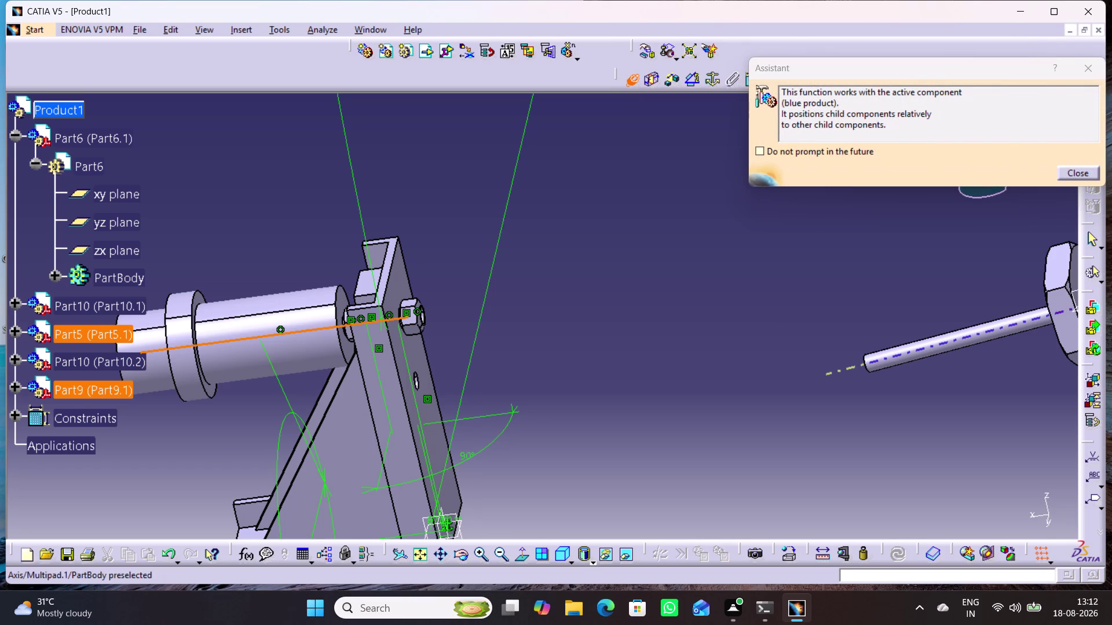
click(957, 348)
click(899, 551)
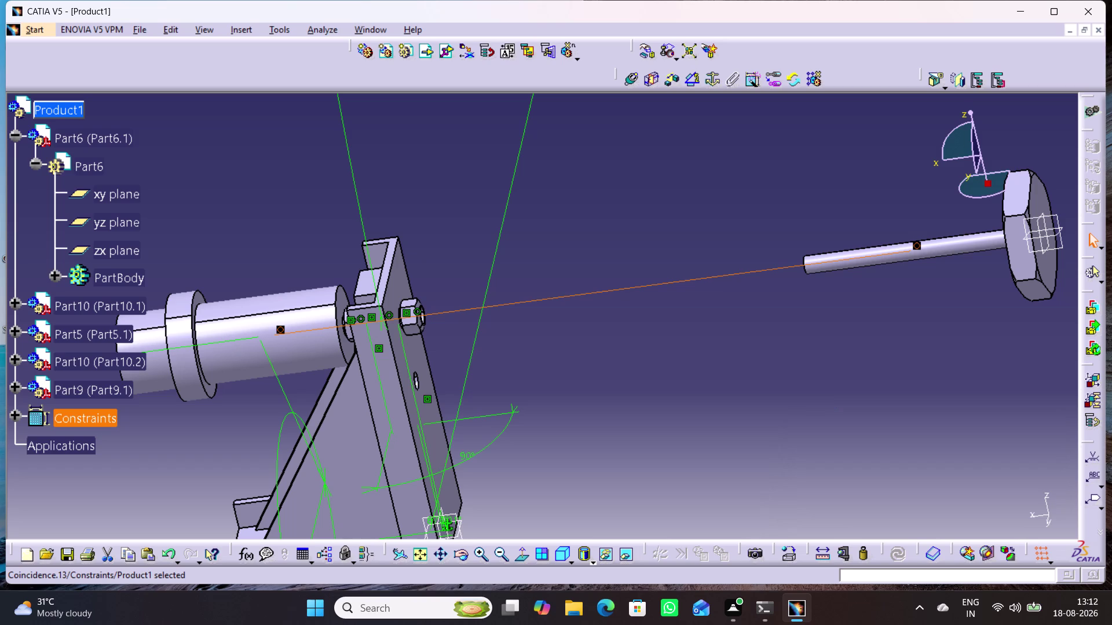
Select the cap screw's shaft and reference planes, then clear the selection.
drag(881, 259, 718, 292)
click(828, 328)
drag(859, 259, 847, 261)
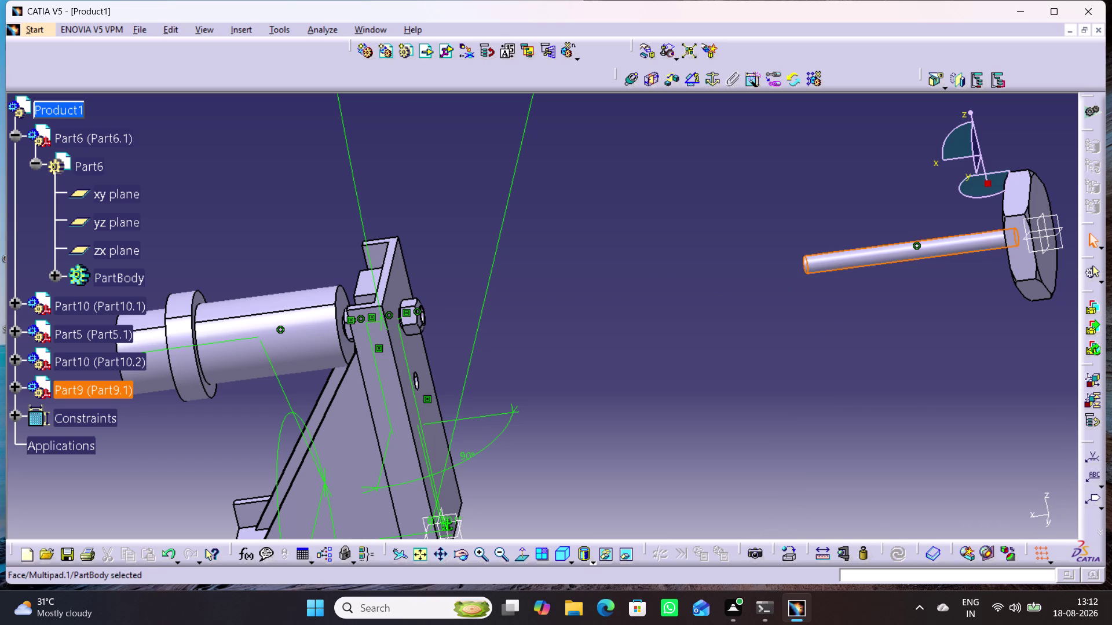
drag(847, 261, 733, 265)
click(902, 345)
drag(1029, 254, 928, 261)
click(976, 335)
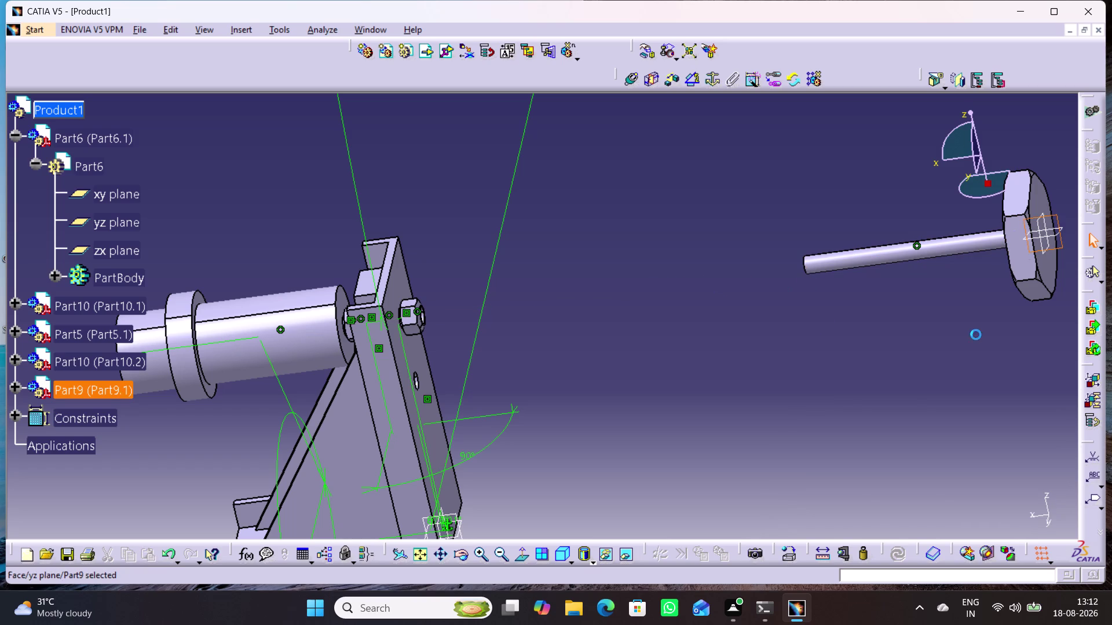
drag(1053, 275, 937, 274)
click(912, 317)
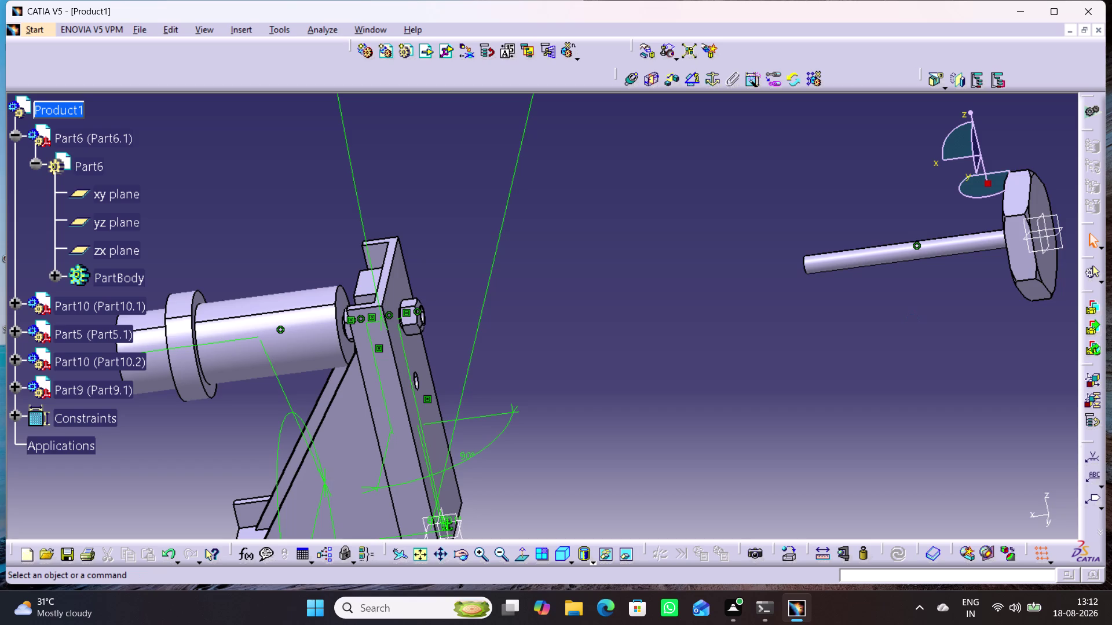
Center the specification tree on Part5 and begin an offset constraint.
middle_drag(805, 363, 914, 350)
right_click(400, 330)
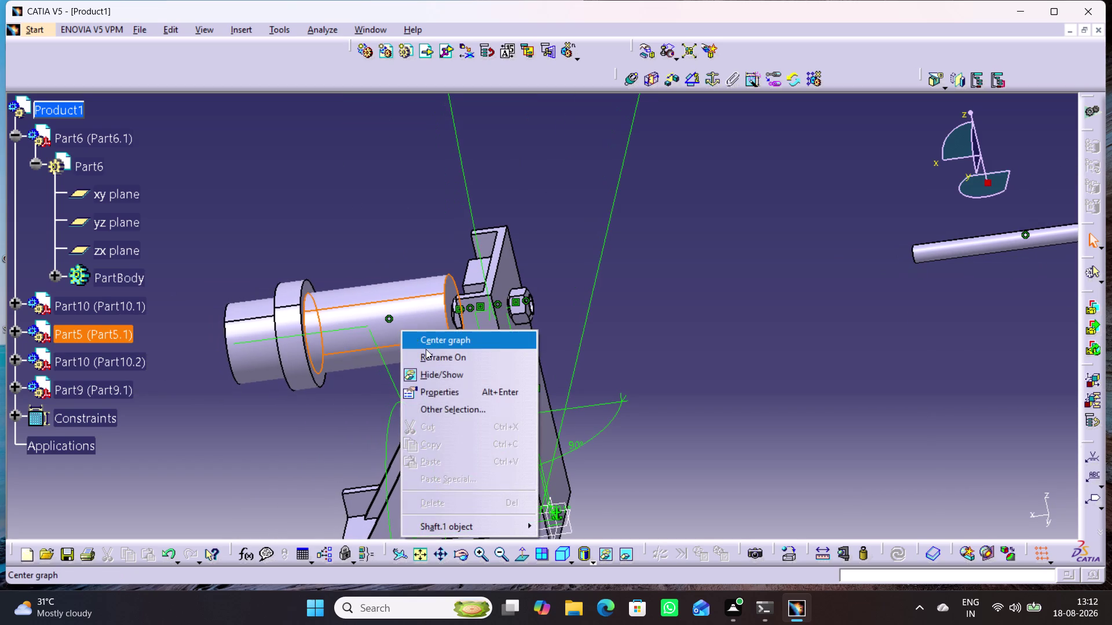
click(677, 373)
click(668, 372)
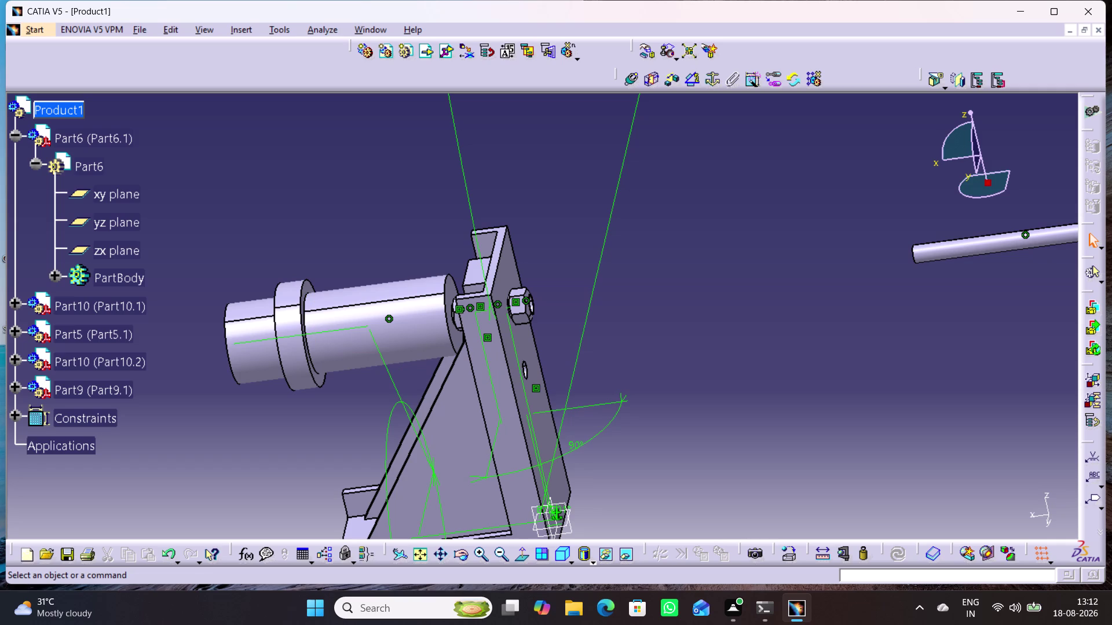
click(674, 80)
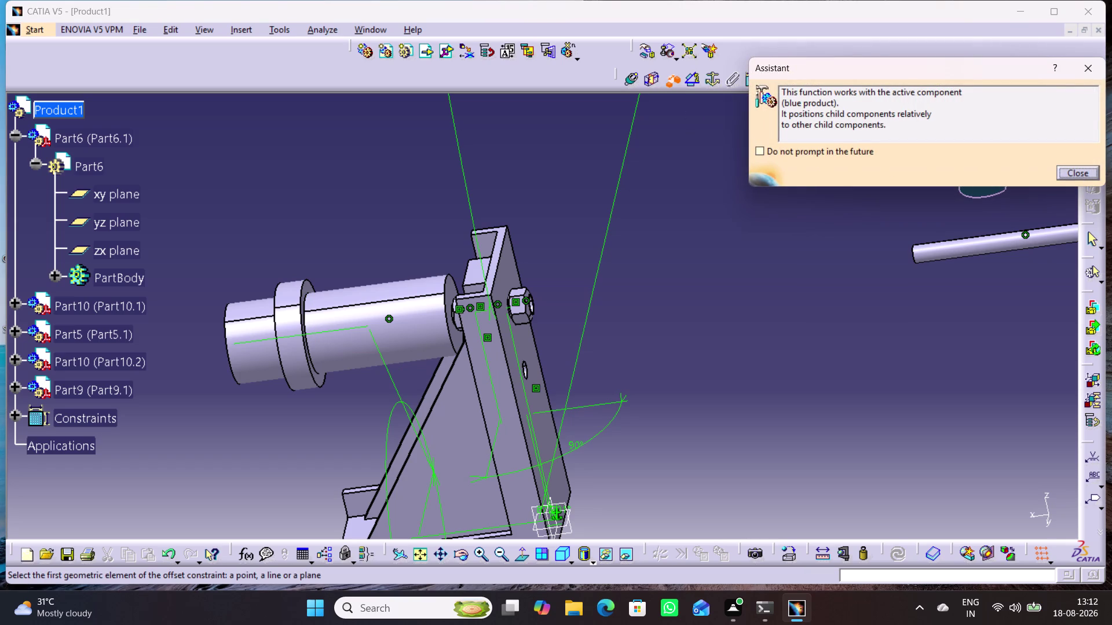
Pick the bracket's back plate face and the cap screw head's face for the offset.
click(506, 277)
middle_drag(892, 343, 676, 427)
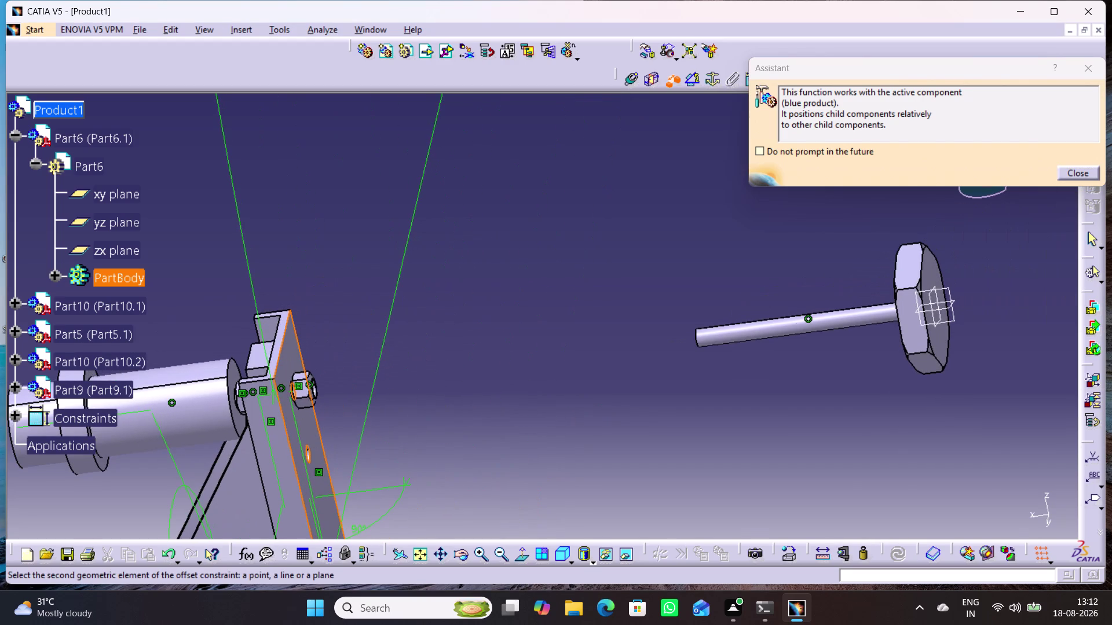
middle_drag(841, 376, 891, 378)
scroll(down, 3)
right_drag(842, 376, 891, 379)
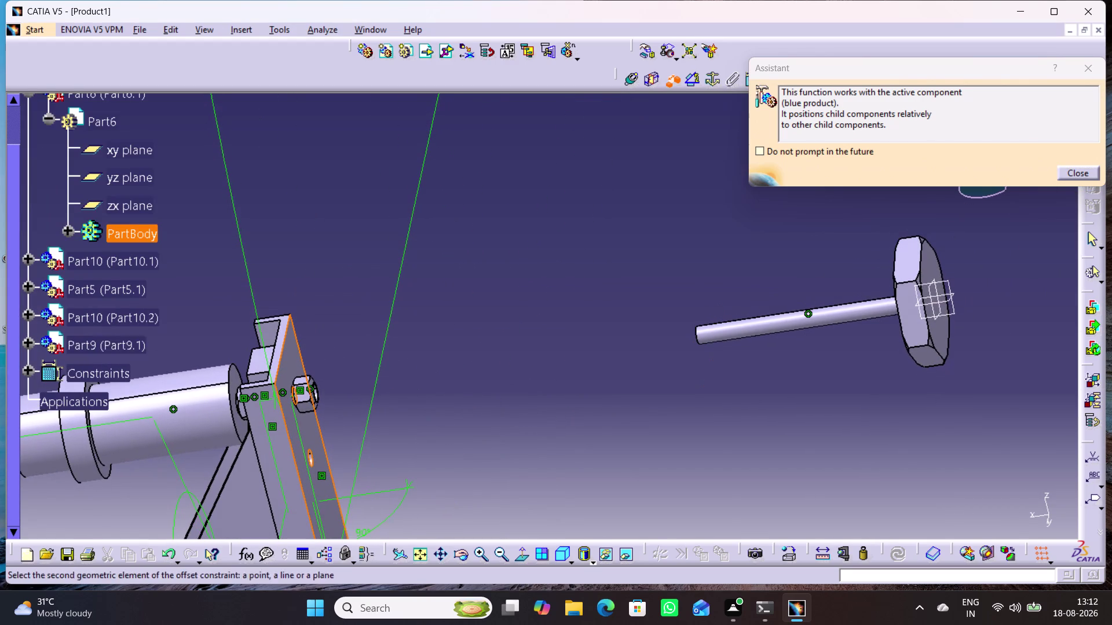
click(943, 330)
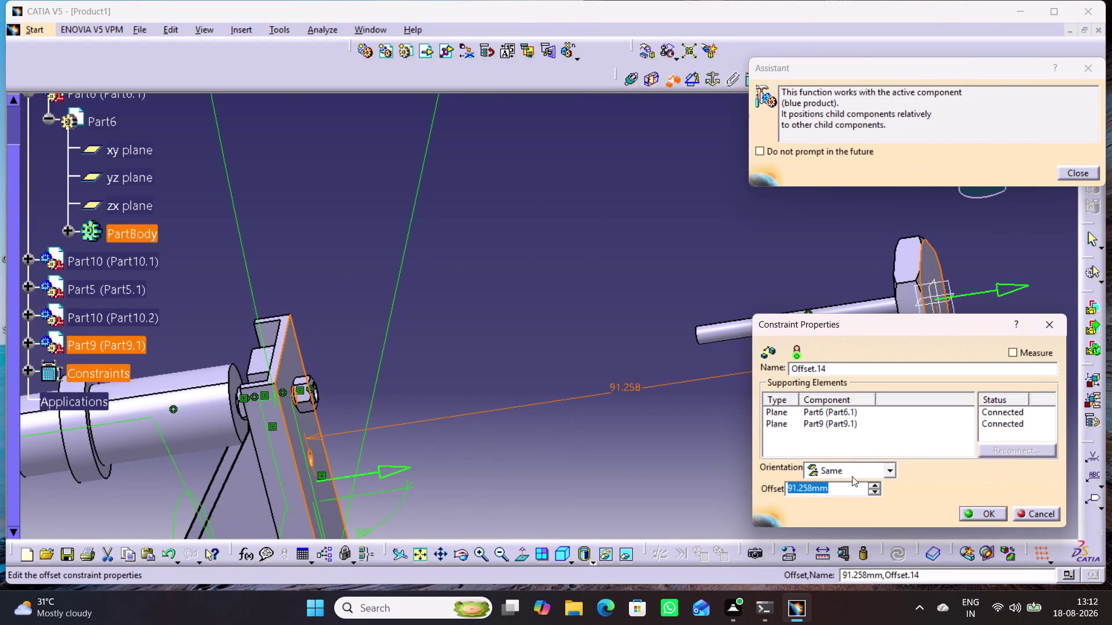
middle_drag(634, 477, 688, 460)
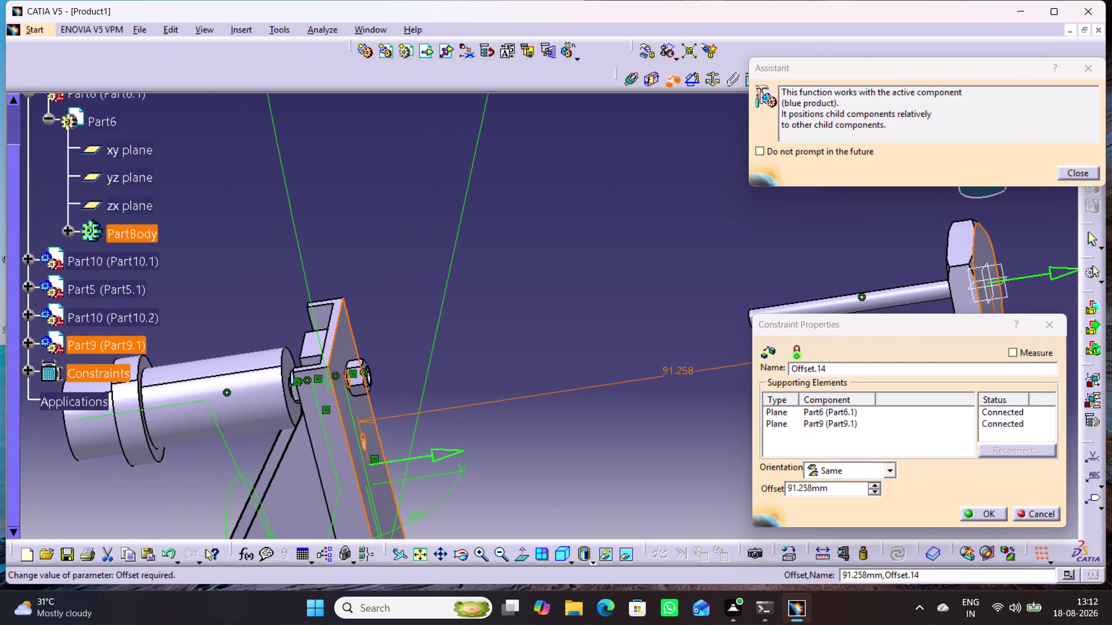
Set the offset to 20 mm and update the assembly to move the screw.
drag(836, 489, 759, 484)
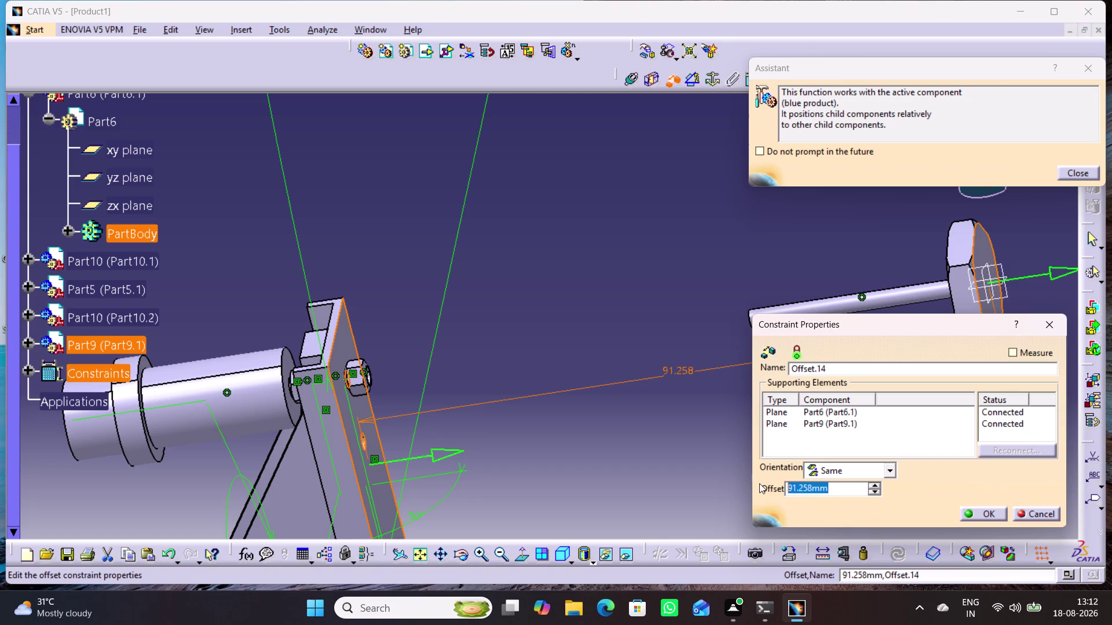
text(20)
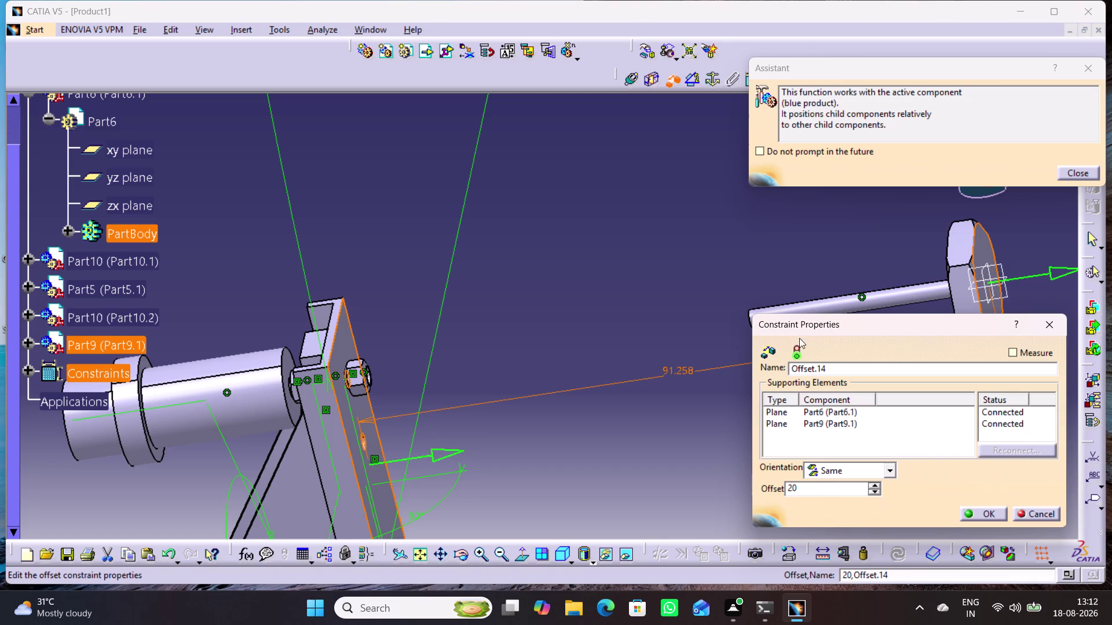
click(769, 331)
click(687, 304)
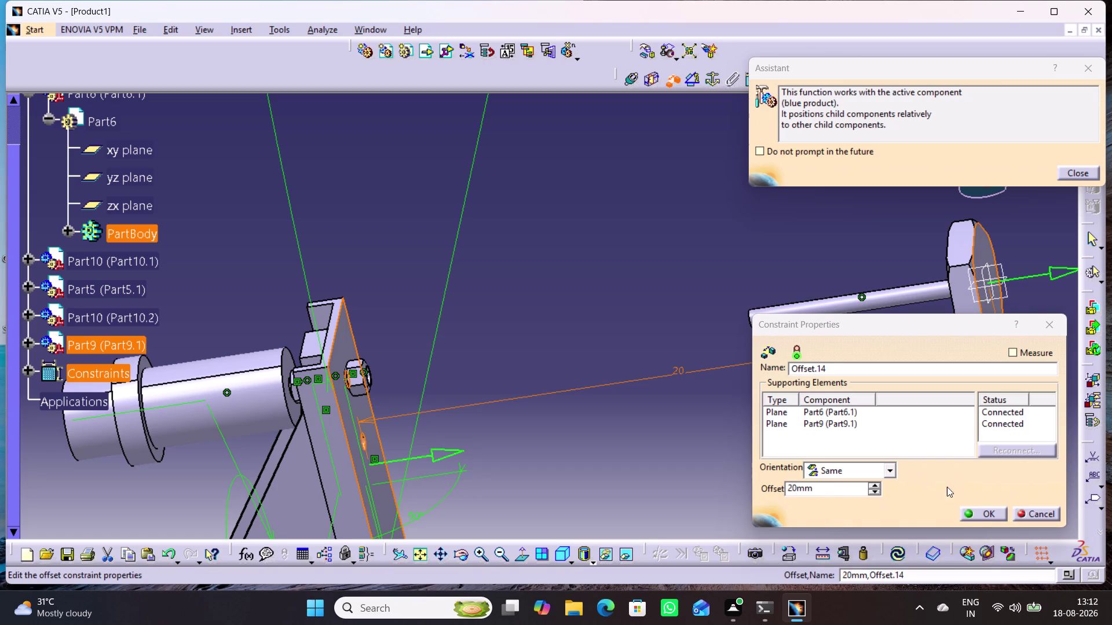
click(978, 512)
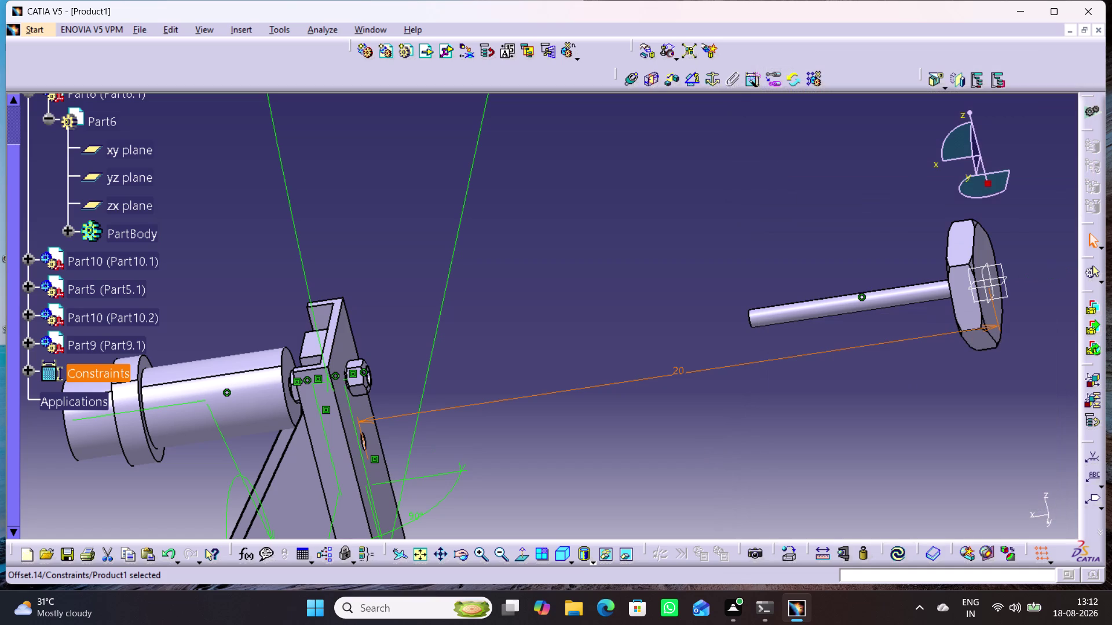
click(896, 555)
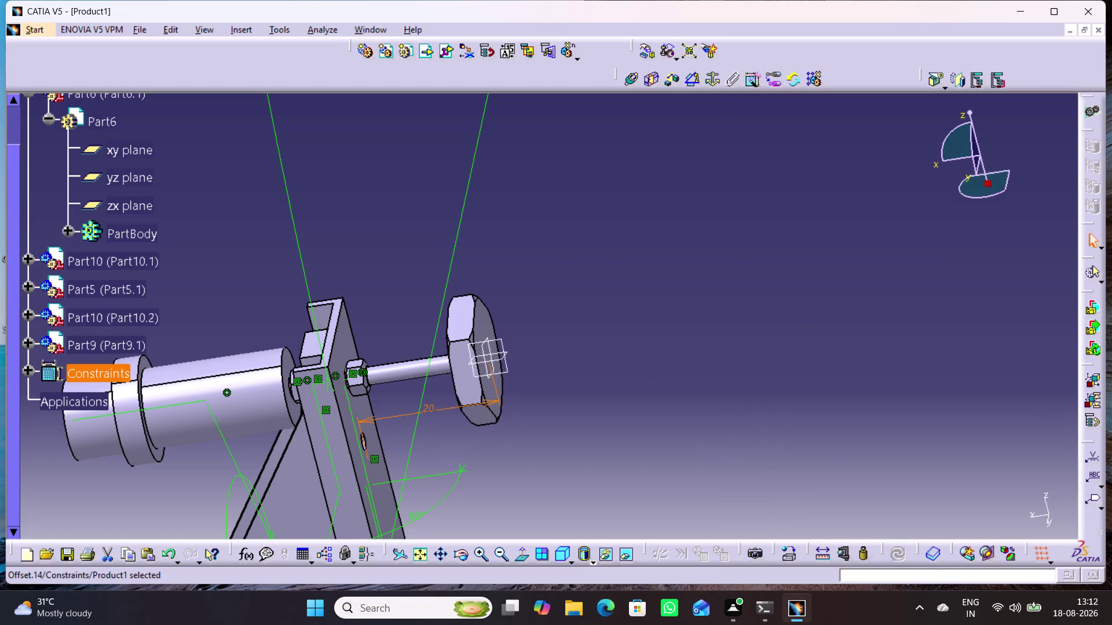
Orbit and pan the view to inspect the screw passing through the bracket.
middle_drag(657, 463, 1015, 430)
middle_drag(478, 460, 508, 423)
right_drag(478, 460, 508, 423)
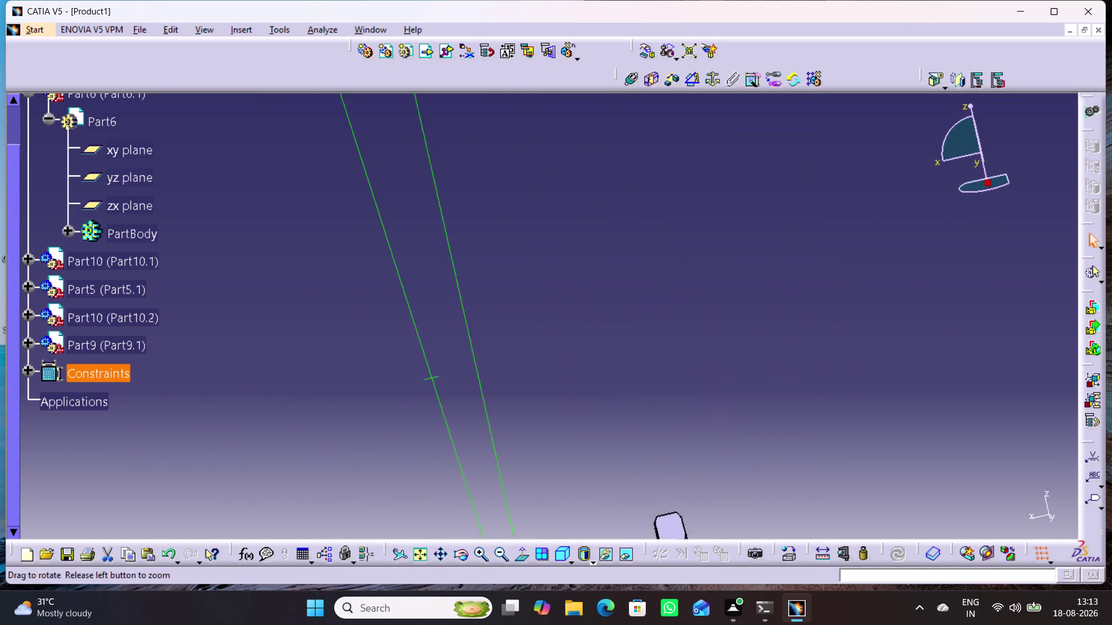
middle_drag(508, 423, 547, 461)
right_drag(507, 423, 547, 460)
middle_drag(547, 459, 772, 382)
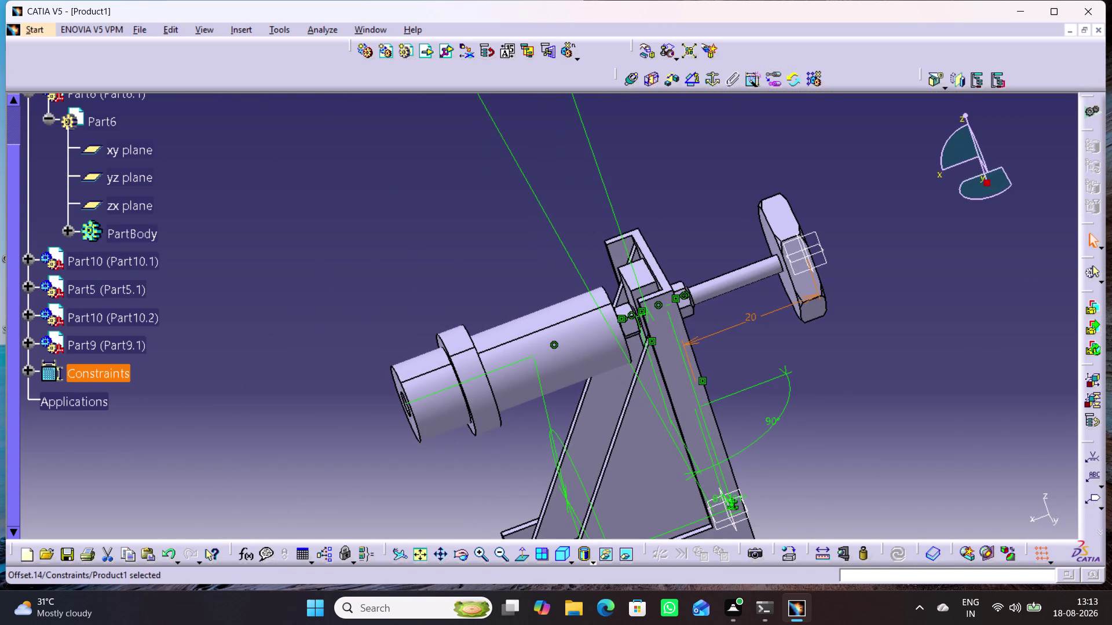
middle_drag(440, 465, 451, 443)
right_drag(440, 465, 451, 444)
middle_drag(539, 386, 931, 227)
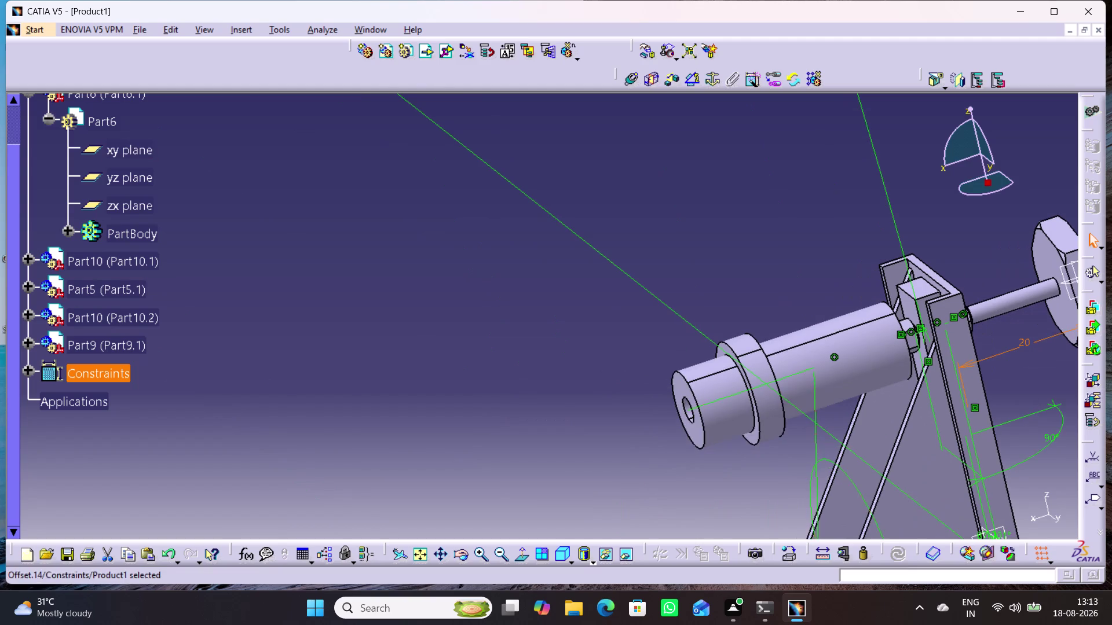
middle_drag(793, 433, 586, 350)
middle_drag(563, 375, 531, 393)
click(960, 335)
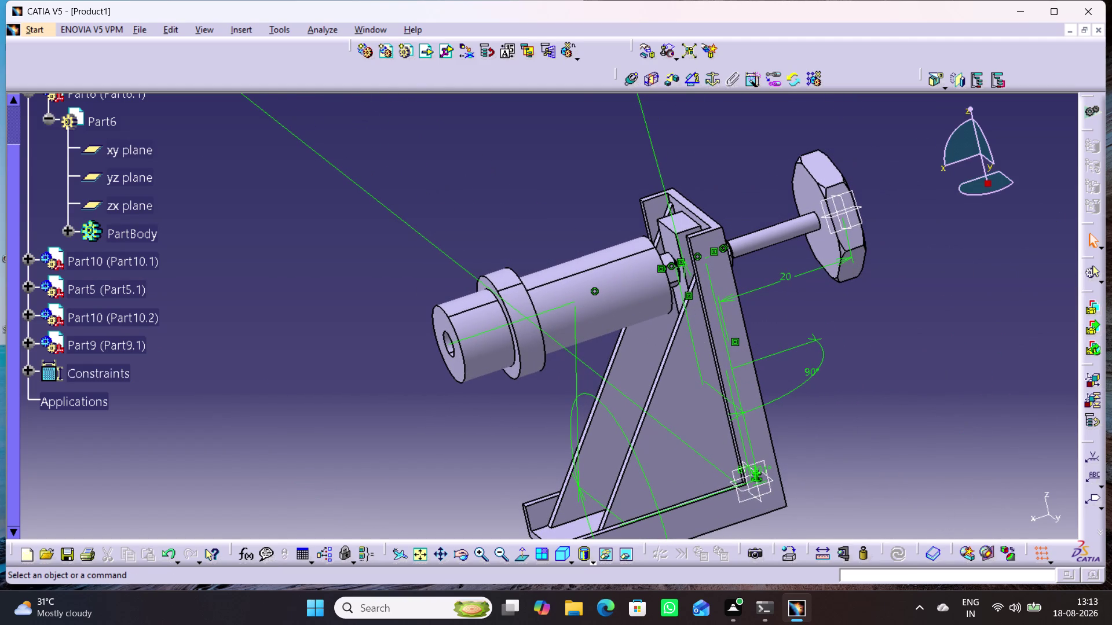
Expand Part9 in the tree to reveal its planes and pick its zx plane.
click(26, 345)
click(48, 366)
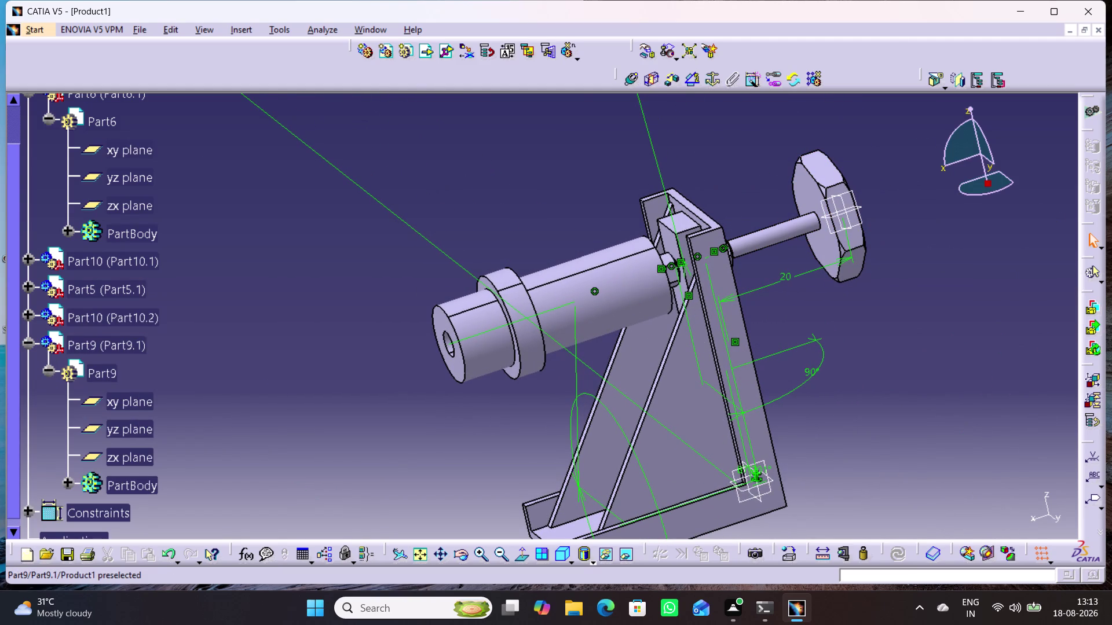
click(28, 338)
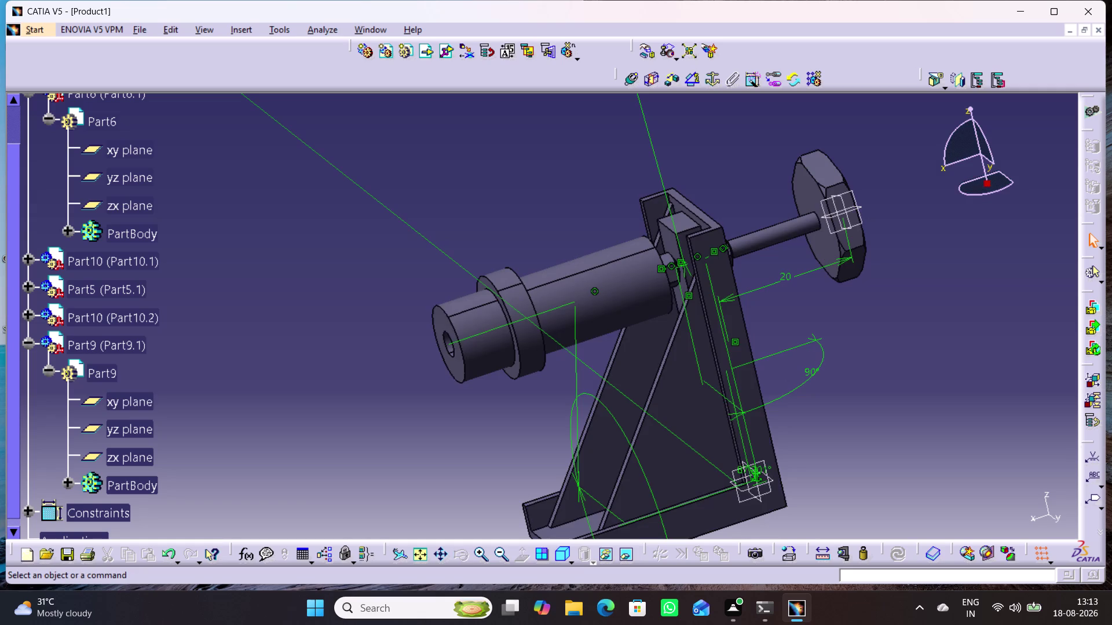
click(28, 370)
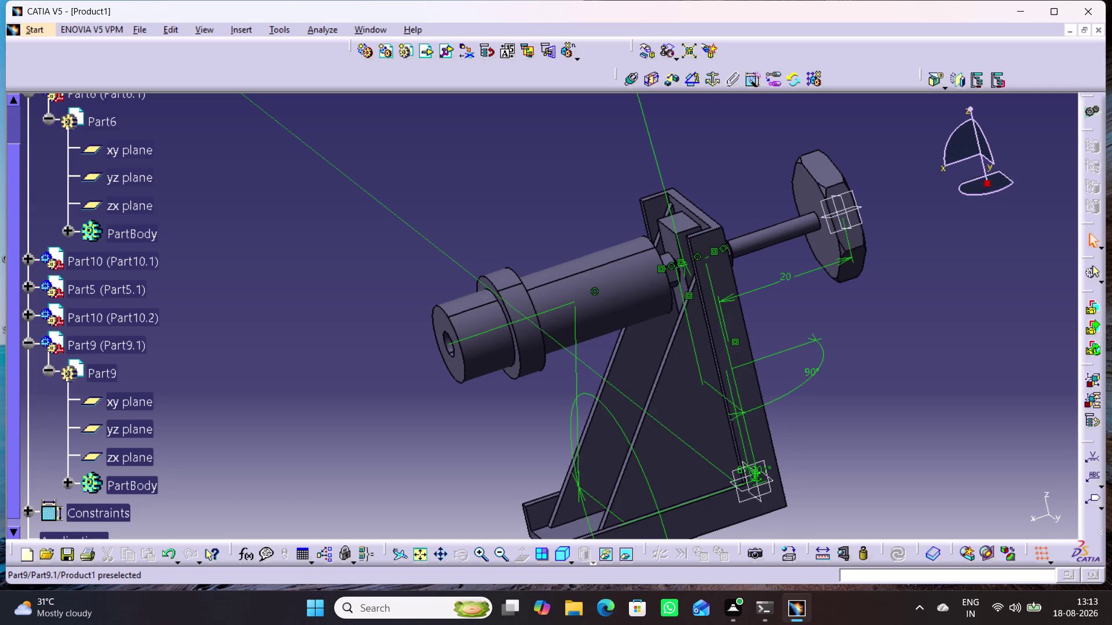
click(30, 343)
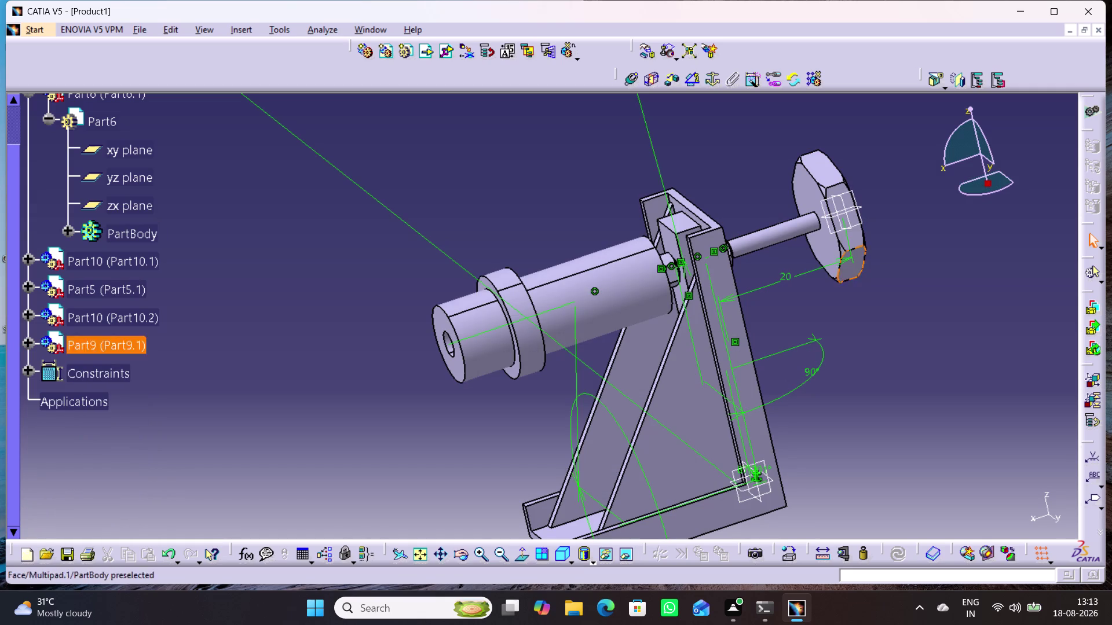
click(852, 212)
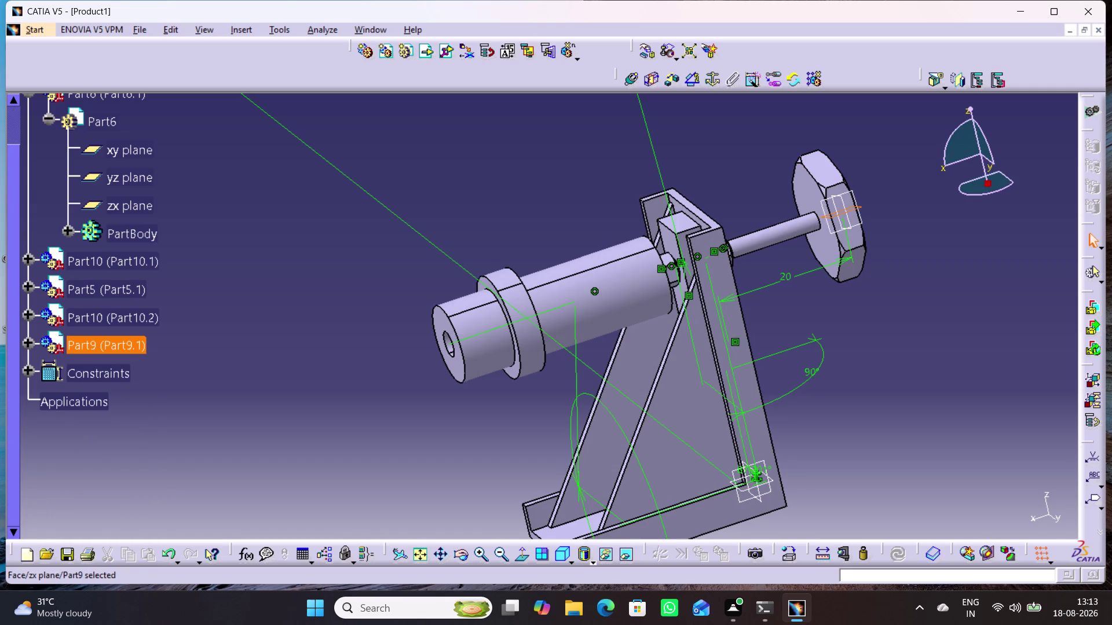
Create Angle.15 at 90° between Part6's xy plane and Part9's zx plane.
click(765, 484)
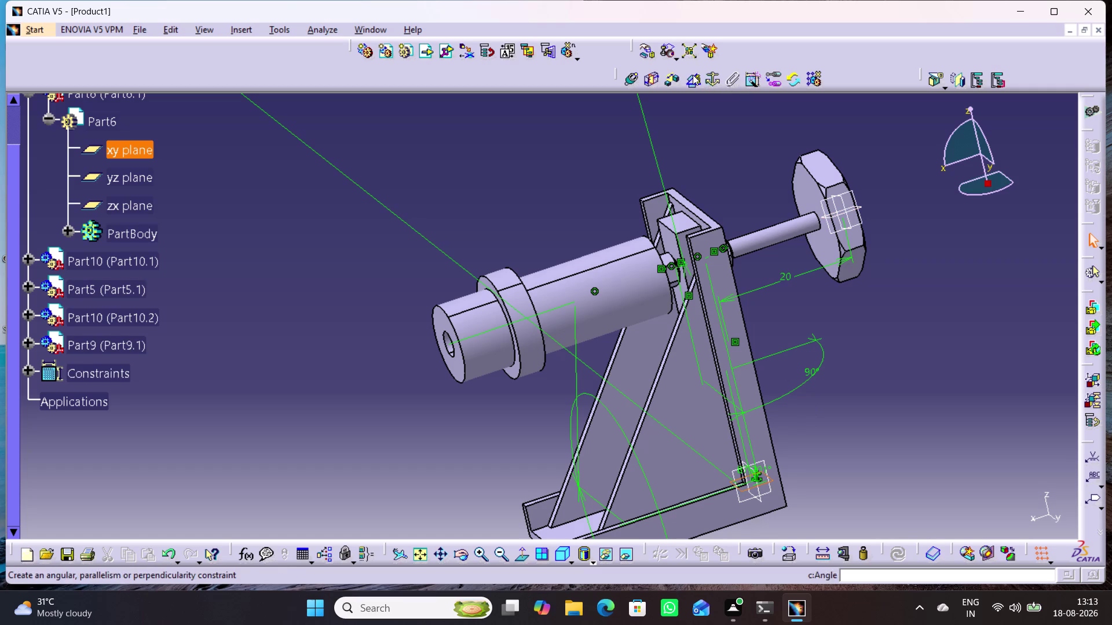
click(693, 75)
click(854, 209)
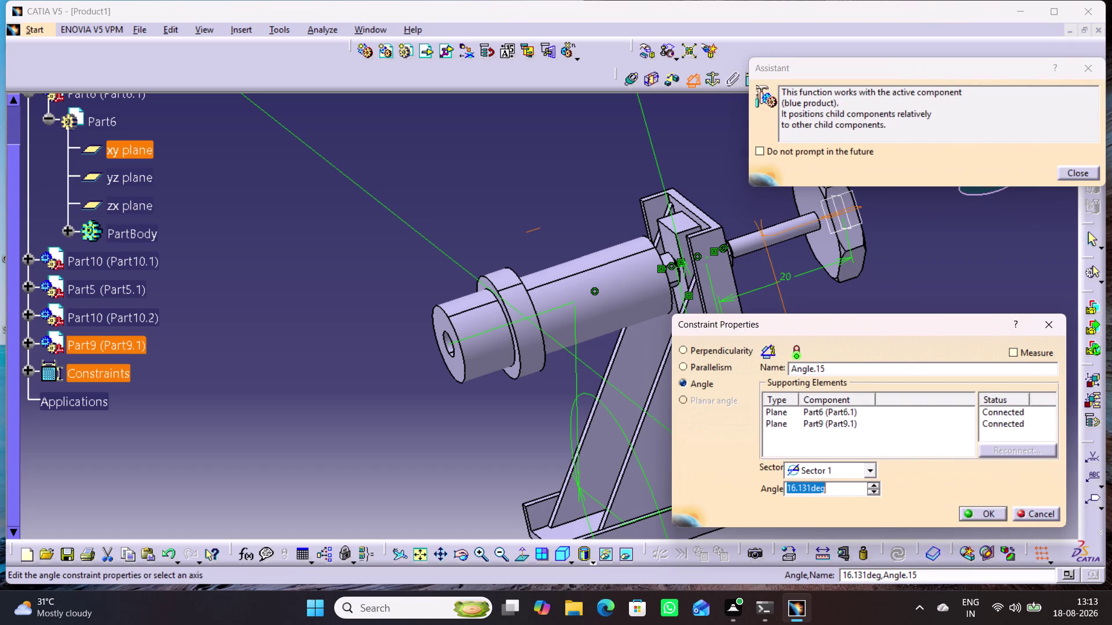
key(9)
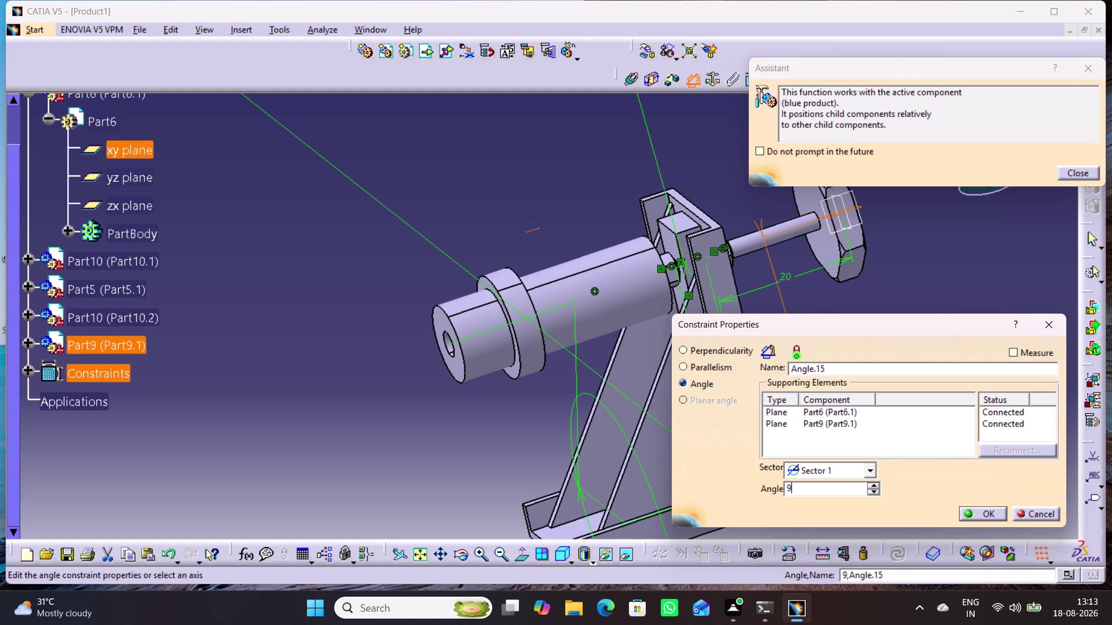
key(0)
key(Return)
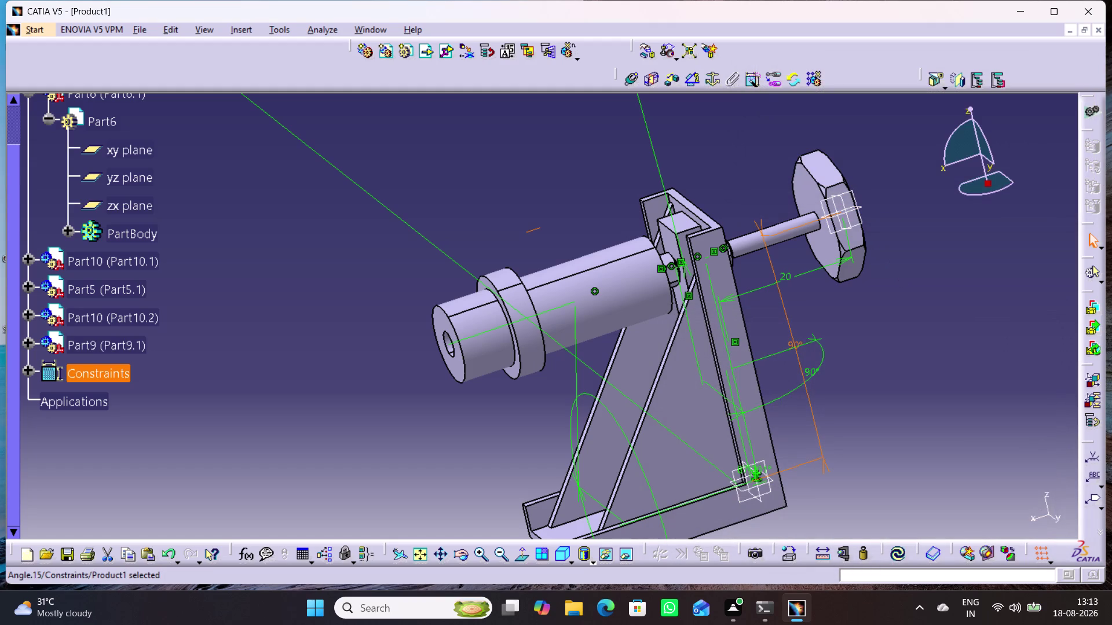
click(972, 398)
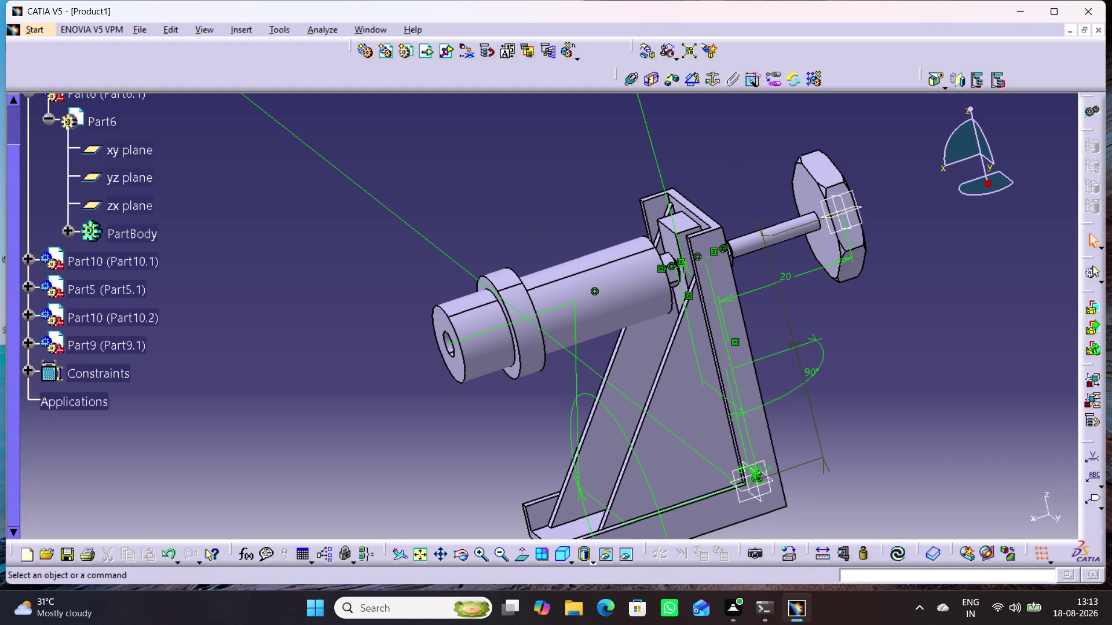
Delete the Angle.15 constraint.
right_click(814, 420)
click(868, 366)
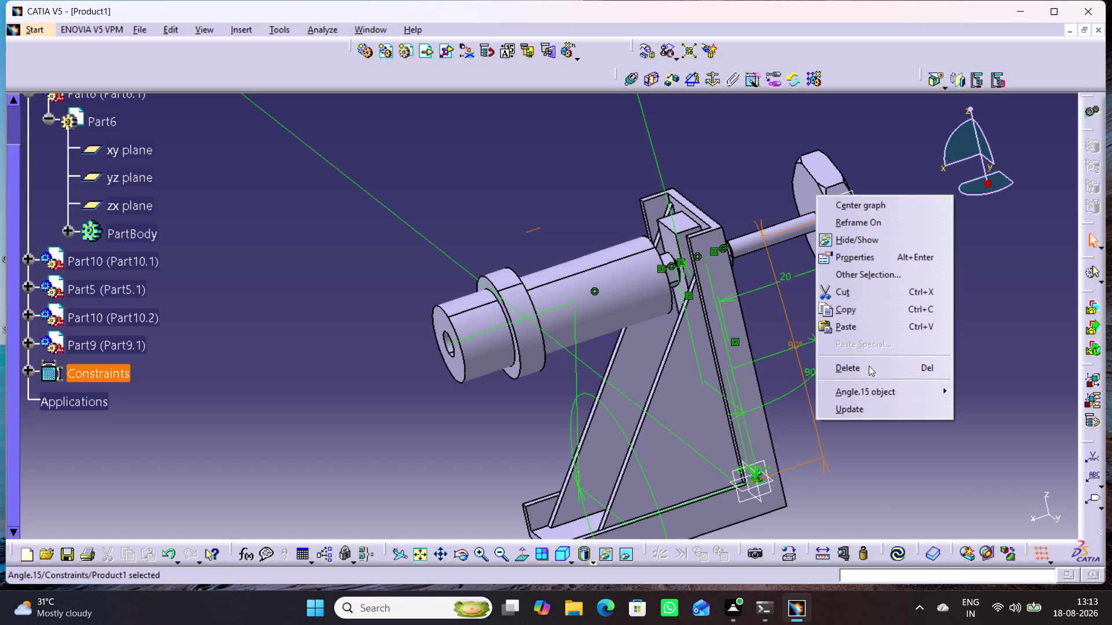
click(686, 82)
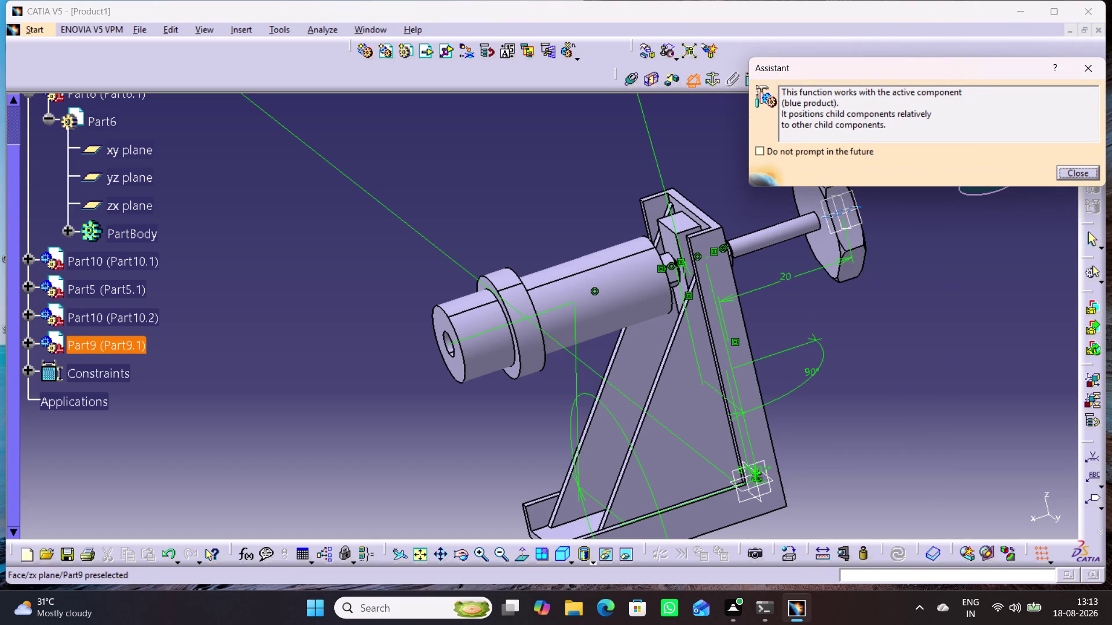
Create Angle.16 at 180° in Sector 2 between Part9's zx plane and Part6's xy plane.
click(851, 208)
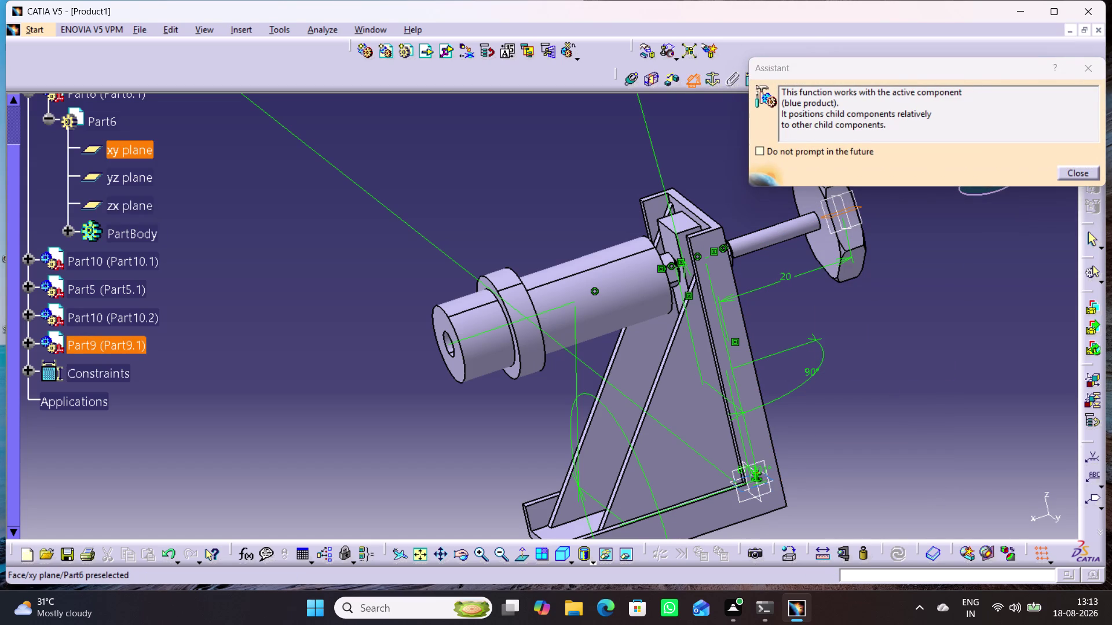
click(763, 483)
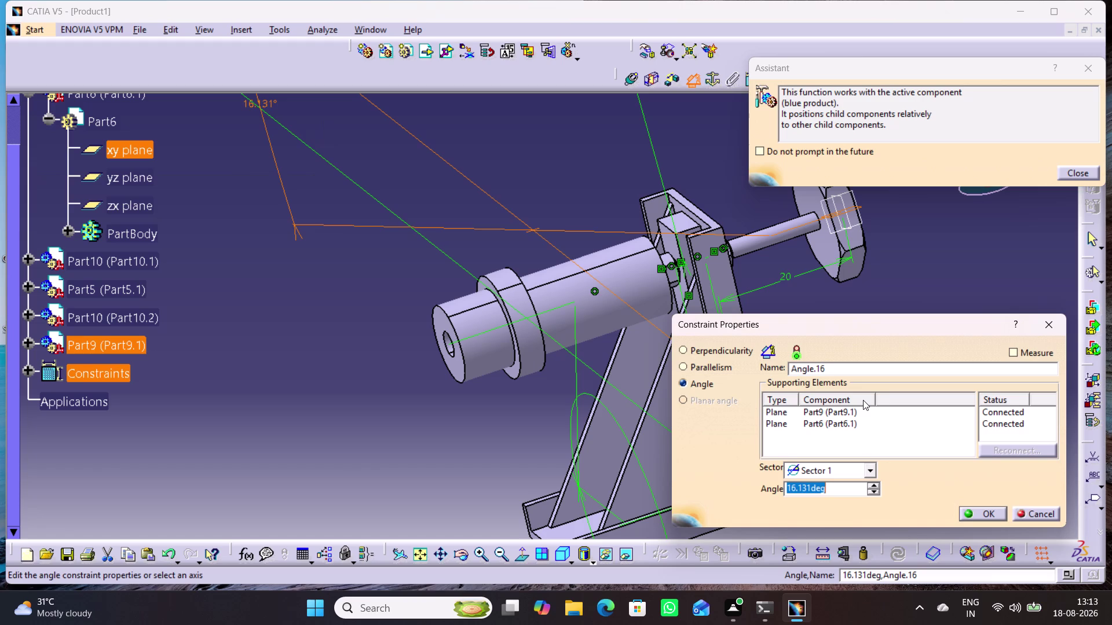
click(875, 467)
click(849, 498)
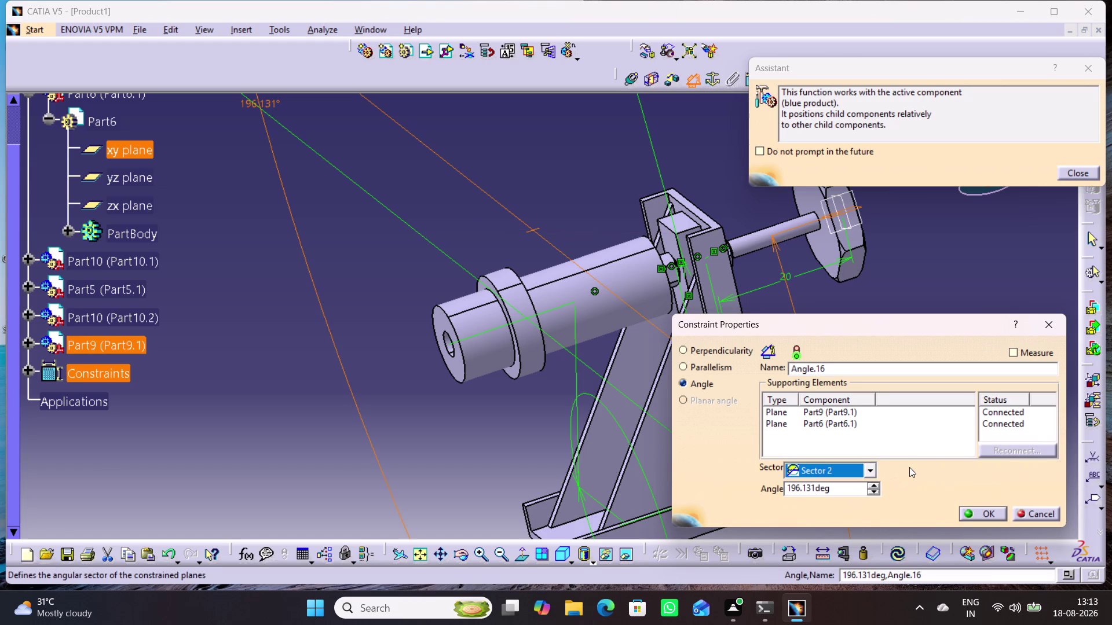
drag(848, 491, 753, 496)
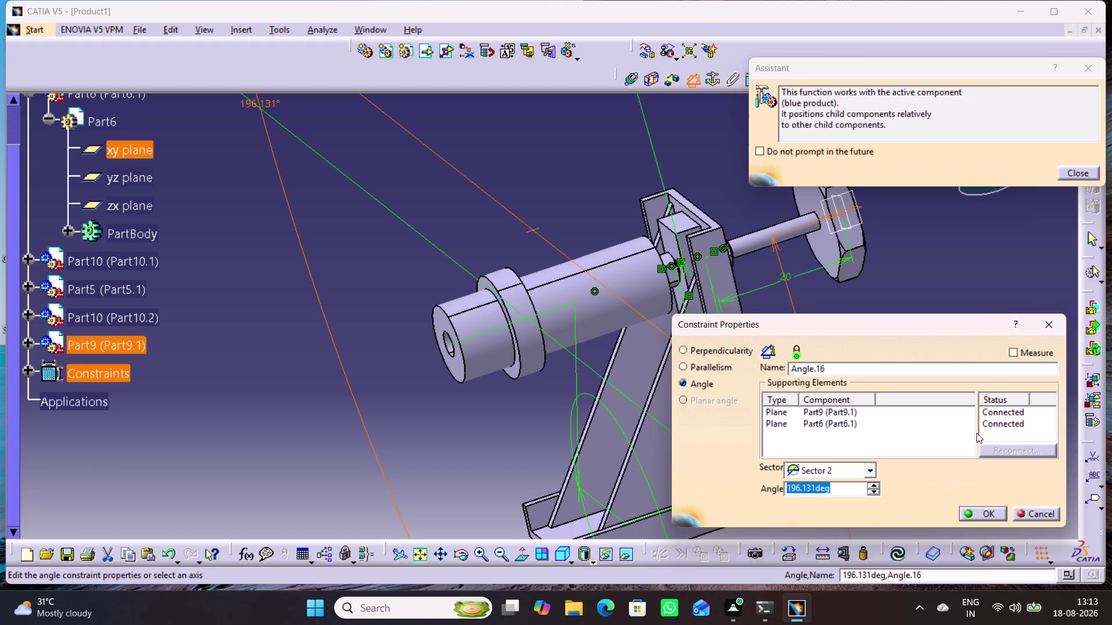
text(180)
key(Return)
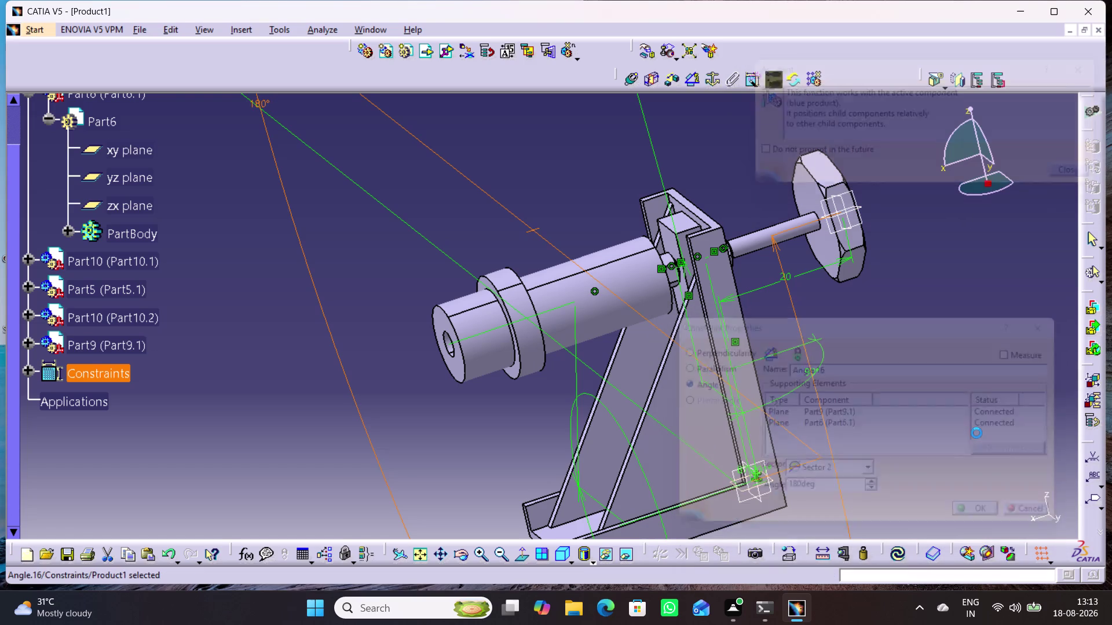
Delete Angle.16 and begin another angle constraint.
click(992, 442)
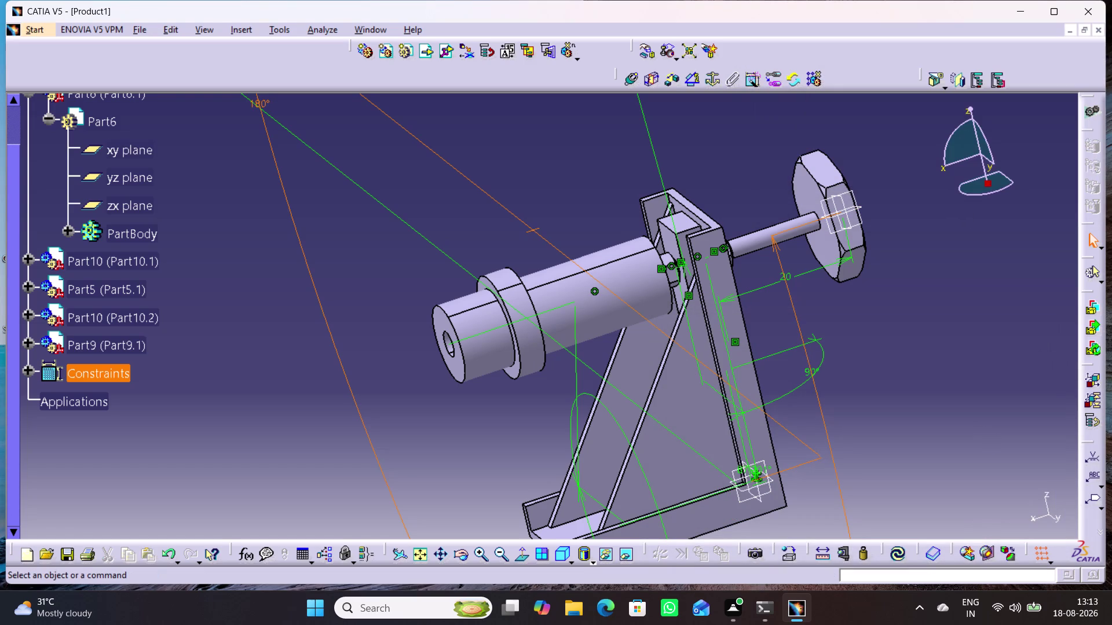
right_click(824, 432)
click(866, 378)
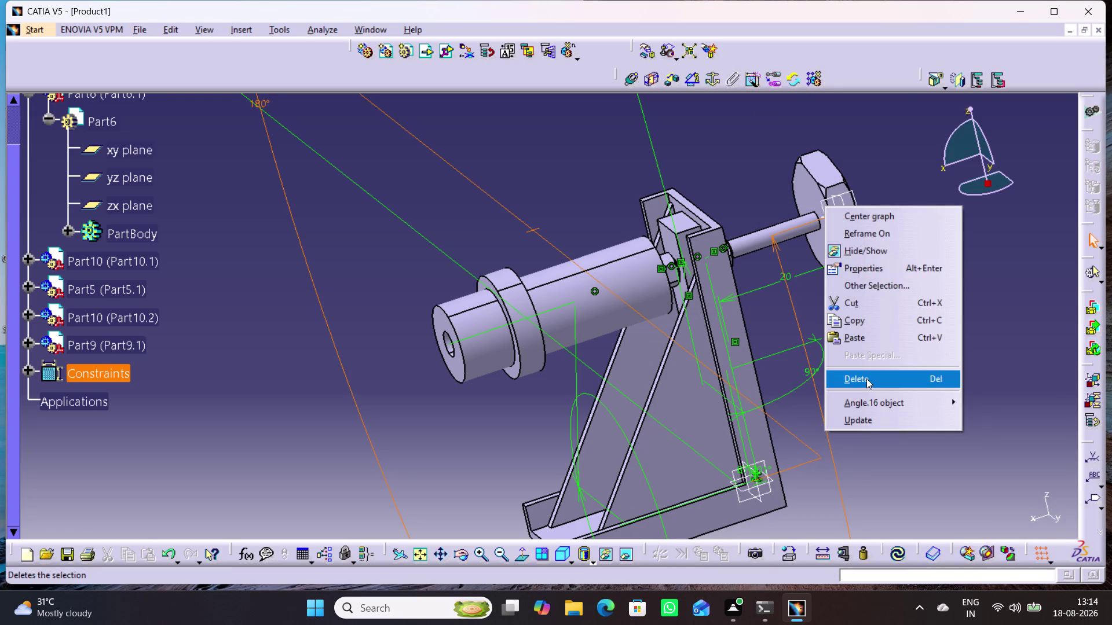
click(884, 393)
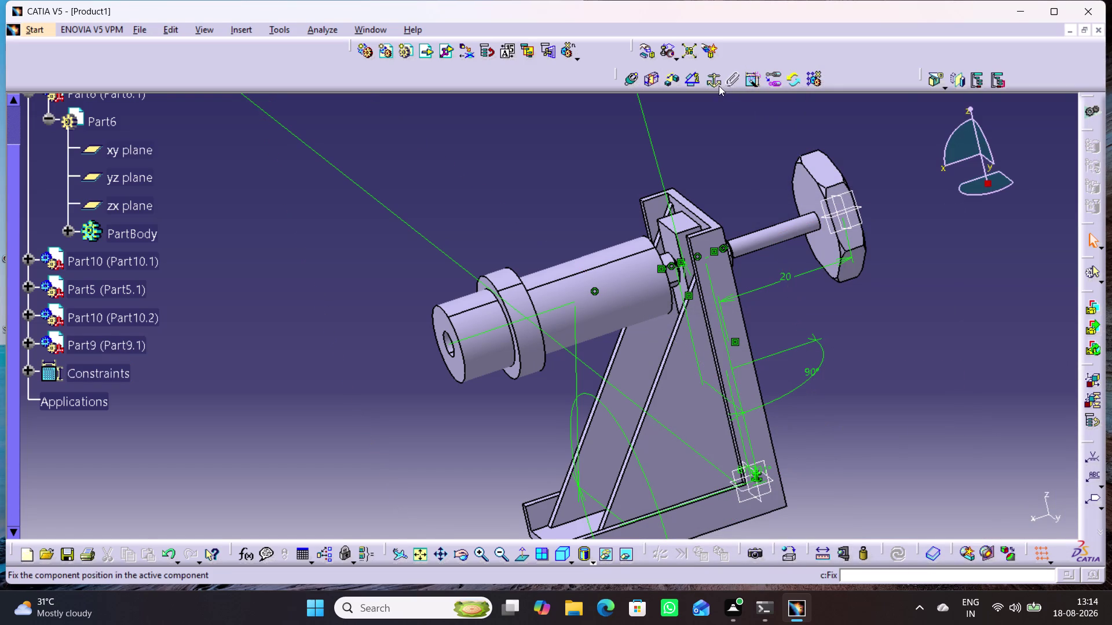
click(695, 74)
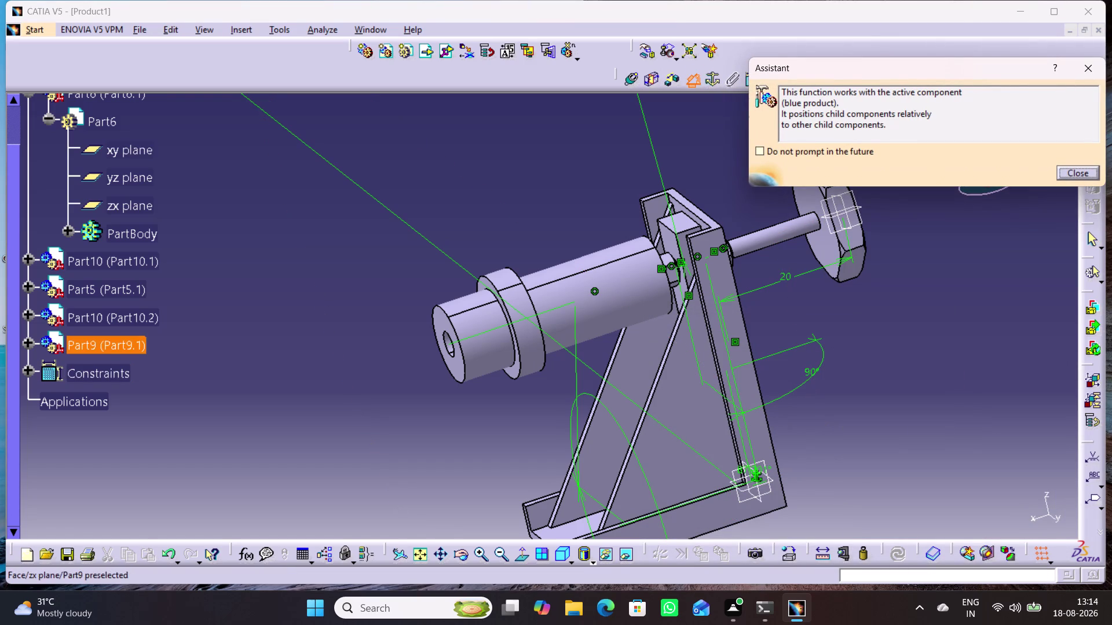
click(848, 220)
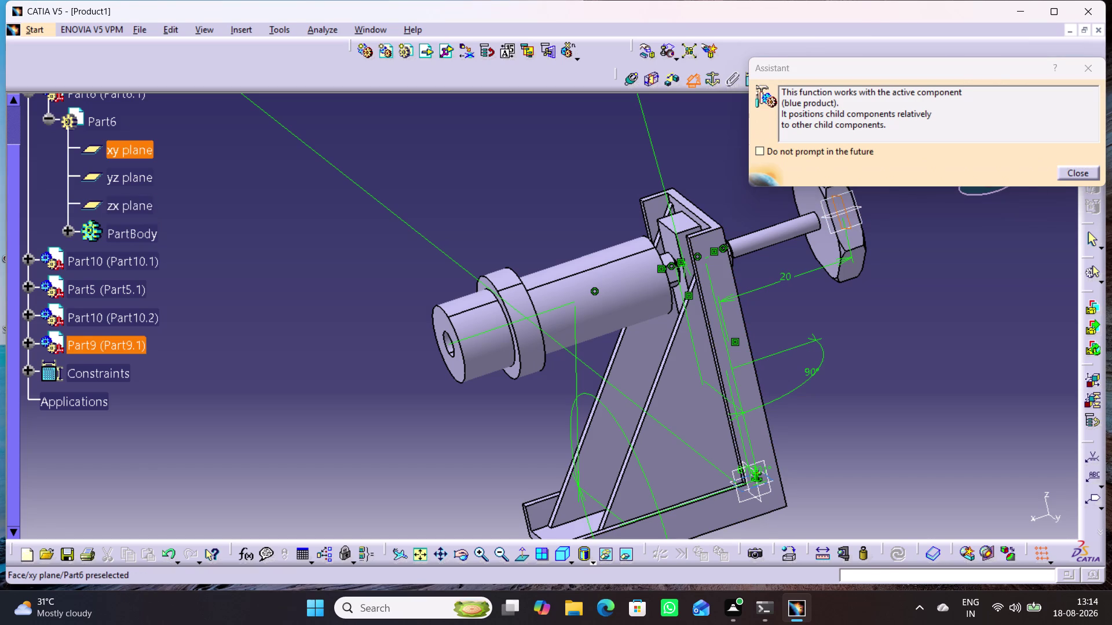
click(762, 481)
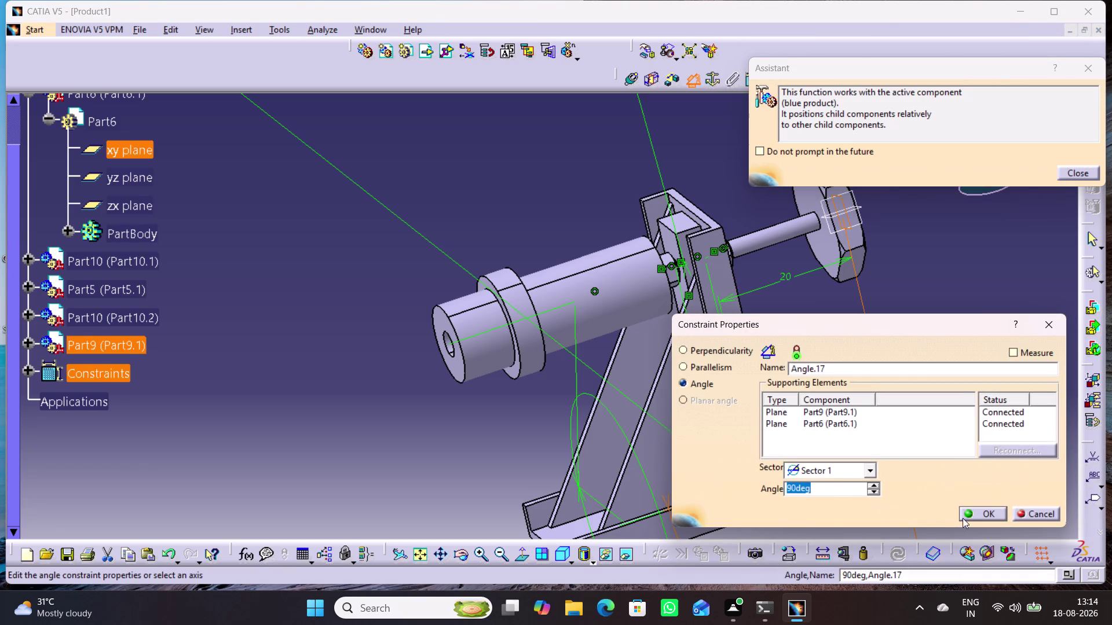
click(969, 513)
click(956, 405)
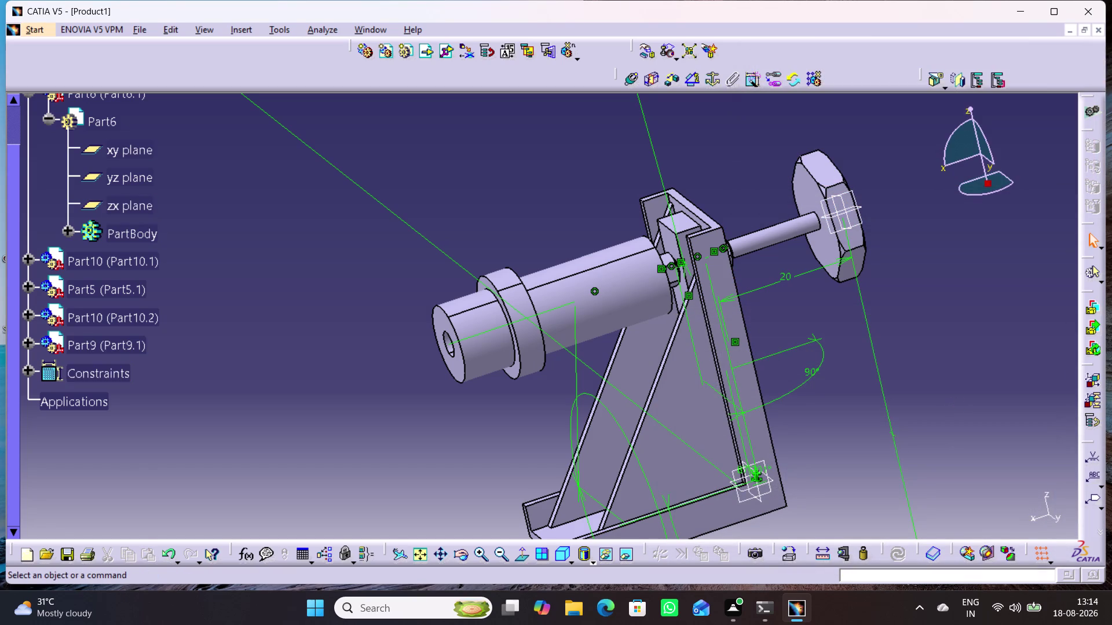
right_click(125, 344)
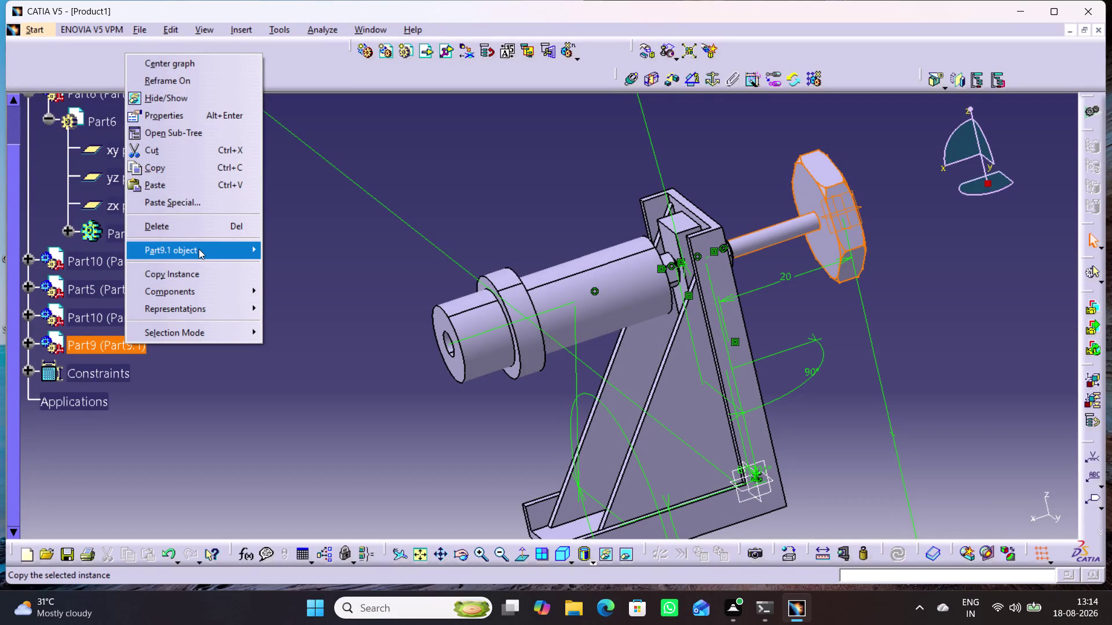
click(302, 326)
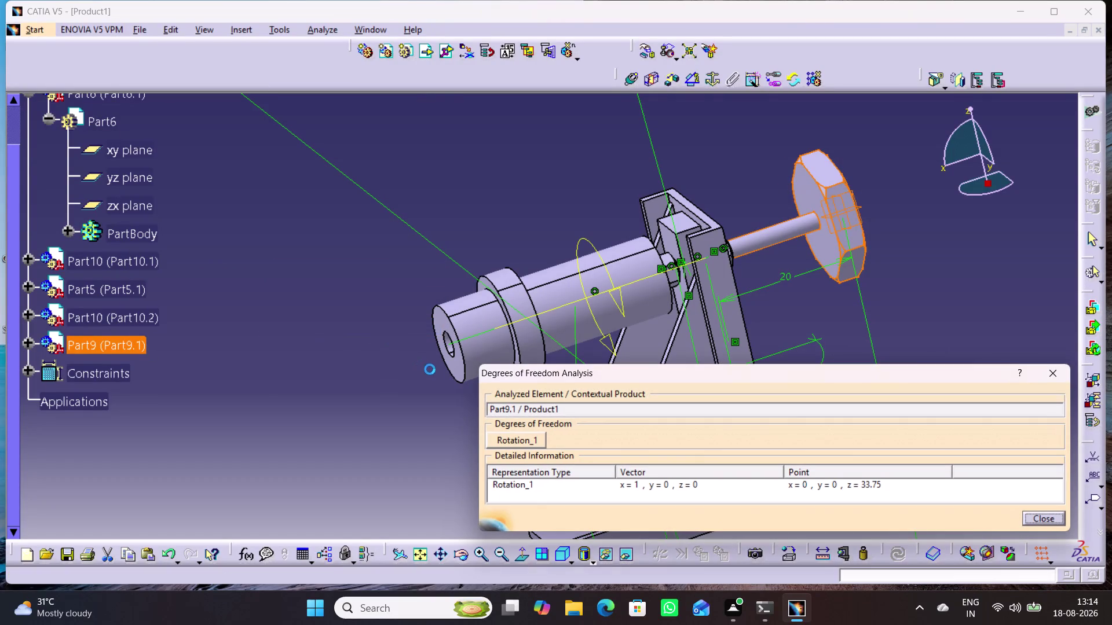
click(1051, 370)
click(981, 330)
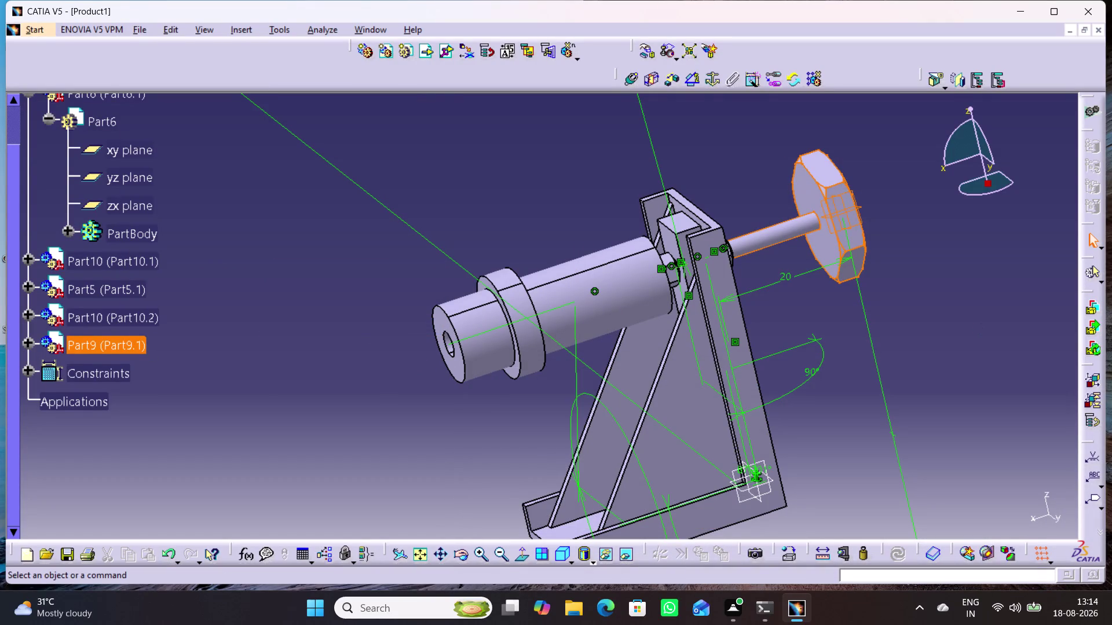
middle_drag(952, 385, 891, 370)
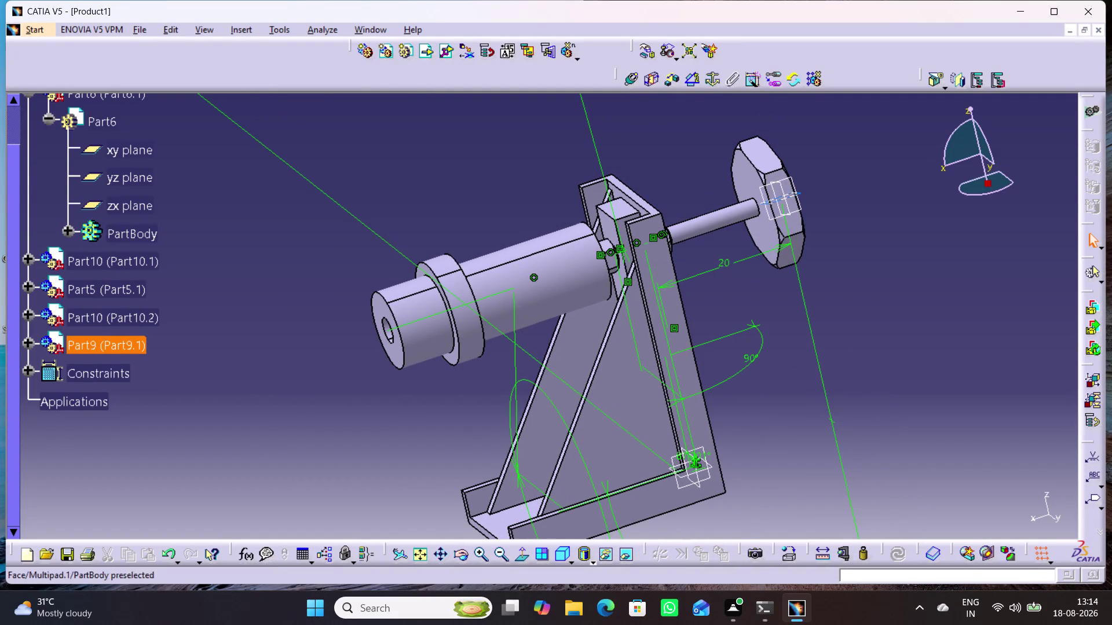
Create a 90° angle constraint between Part9's plane and Part6's zx plane.
click(790, 195)
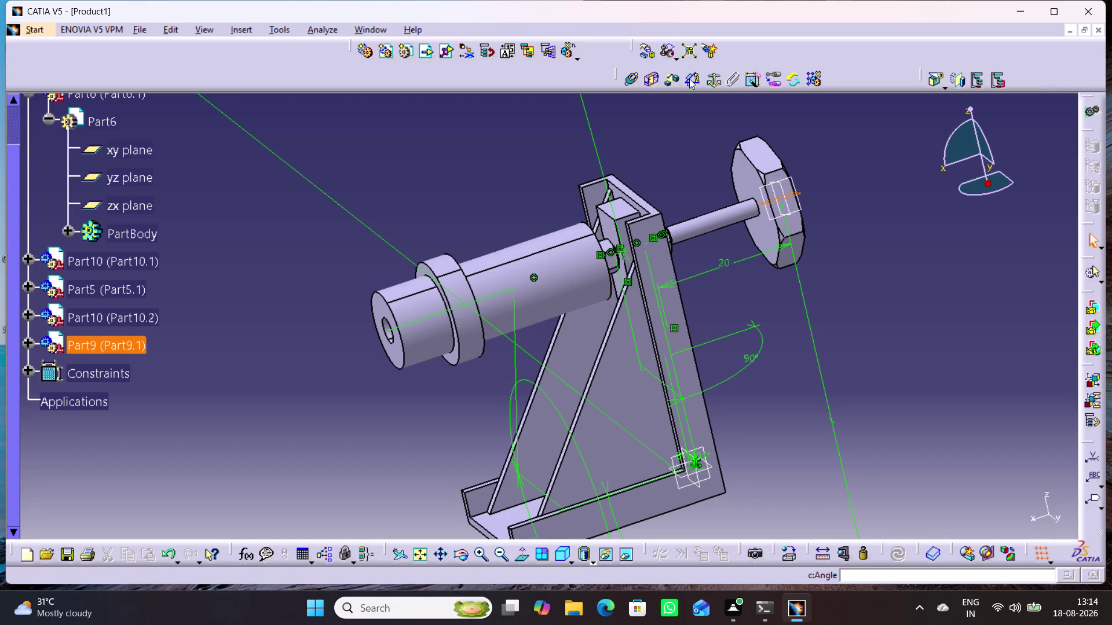
click(689, 79)
click(707, 479)
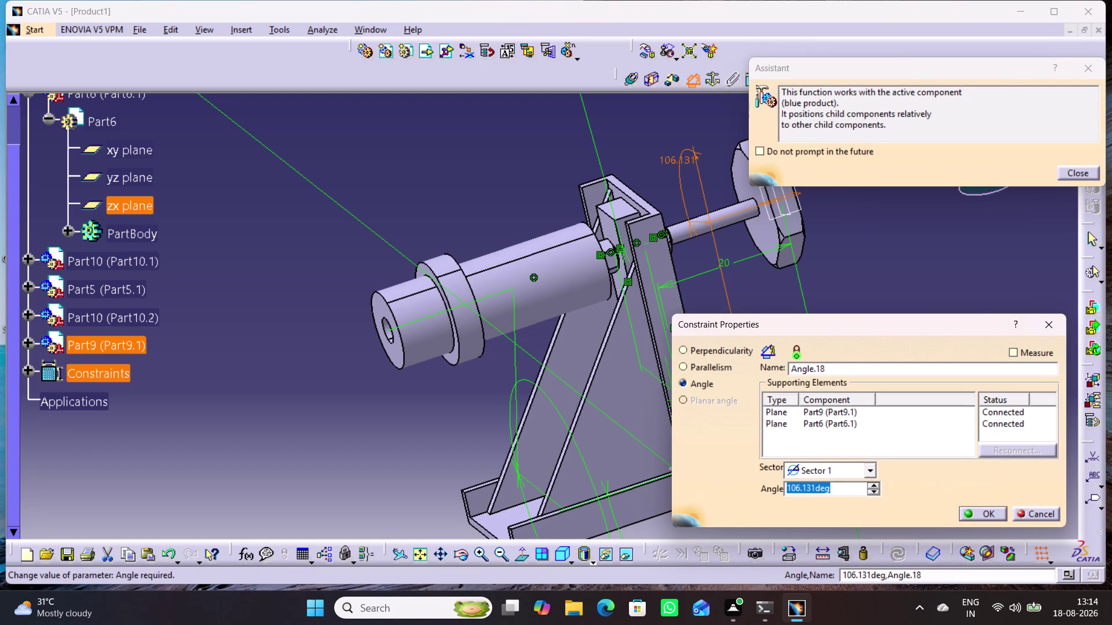
text(90)
key(Return)
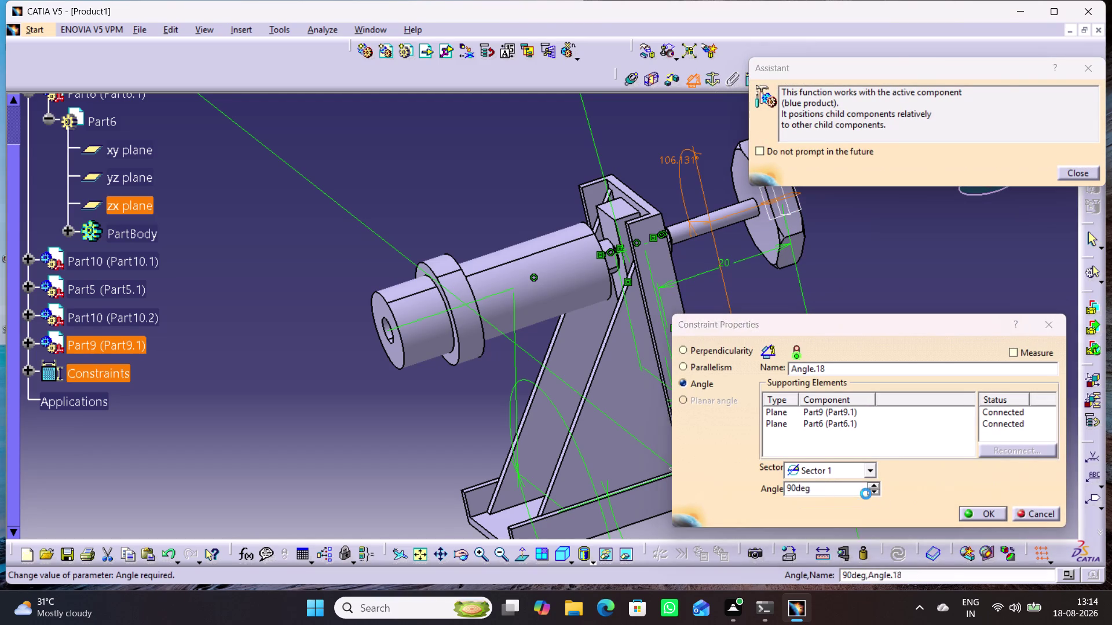
click(929, 440)
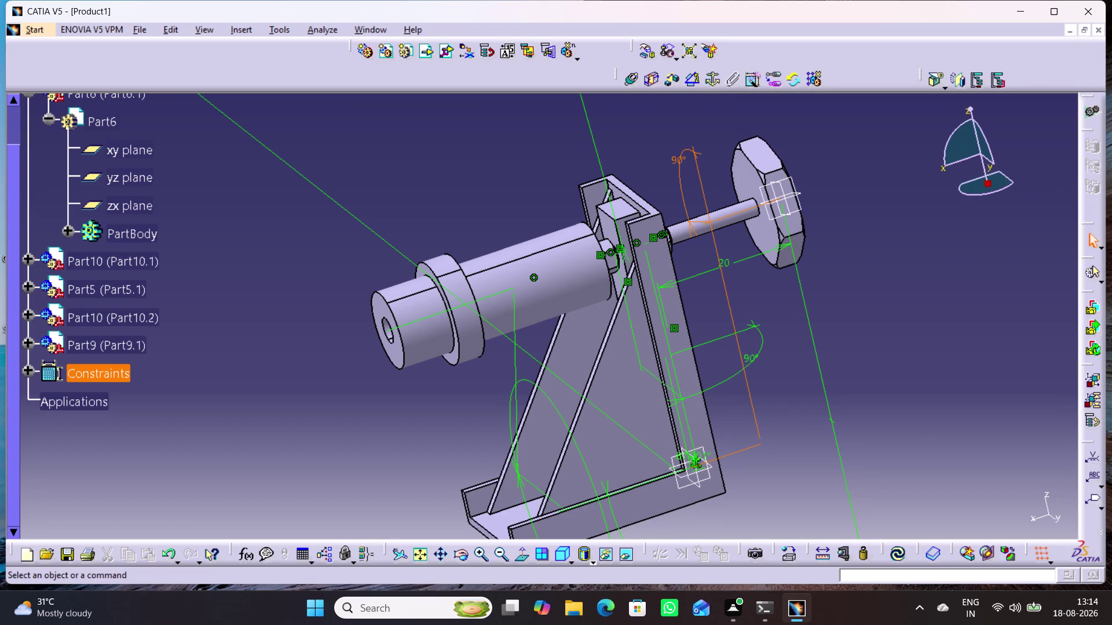
Undo the 90° angle constraint.
right_click(751, 395)
click(778, 394)
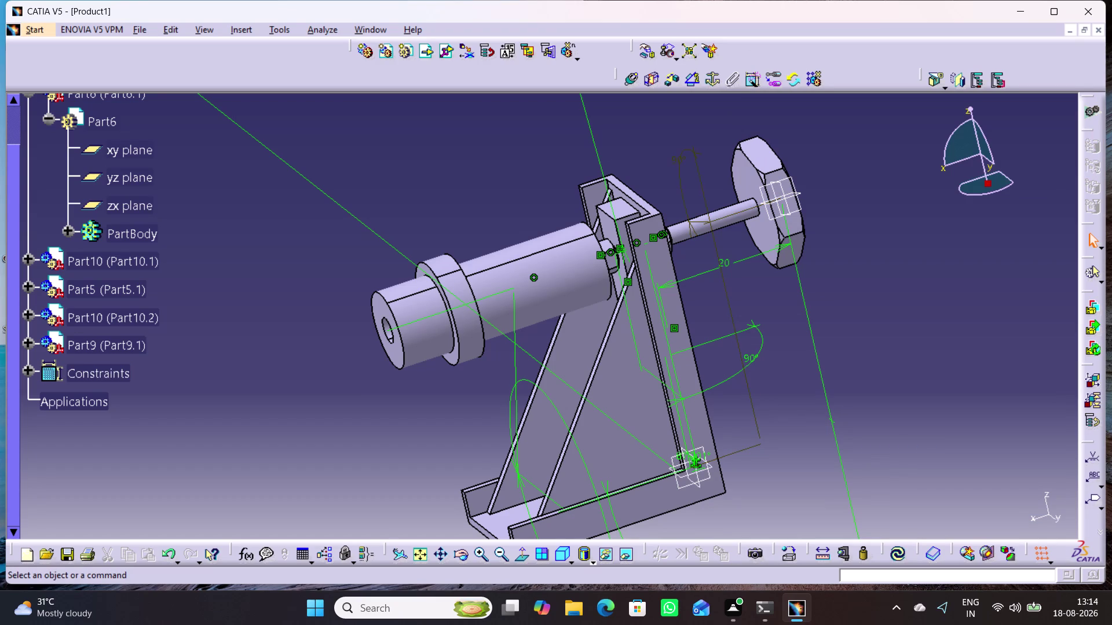
key(ctrl+z)
key(ctrl+z)
key(ctrl+z)
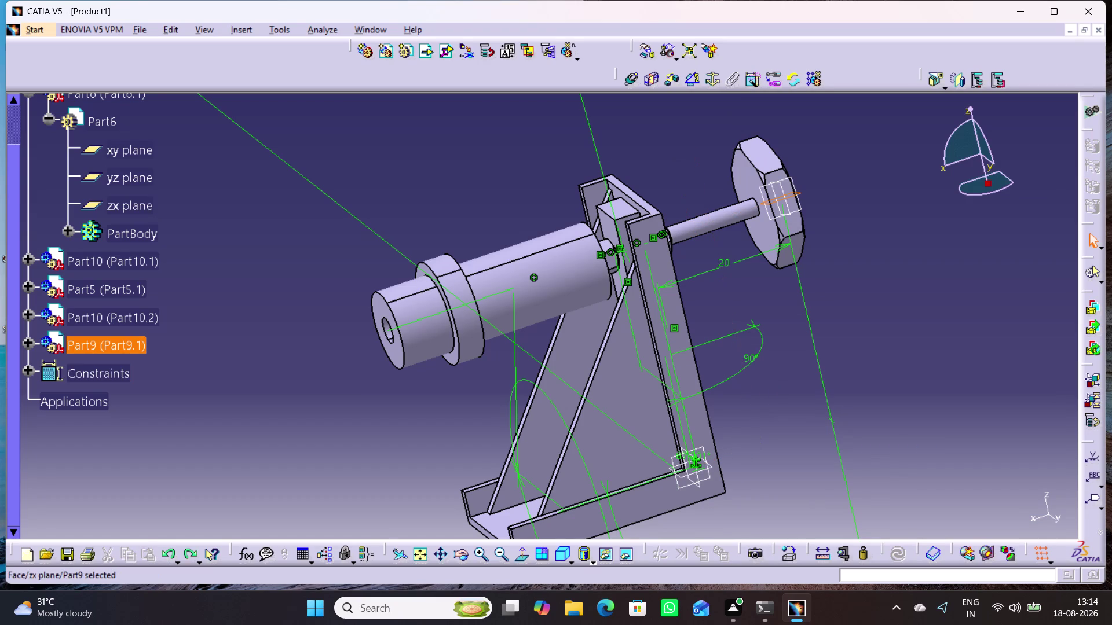
Re-create the Part9–Part6 angle constraint at 0° as Angle.18, accepting the redundancy warning.
click(881, 323)
click(693, 83)
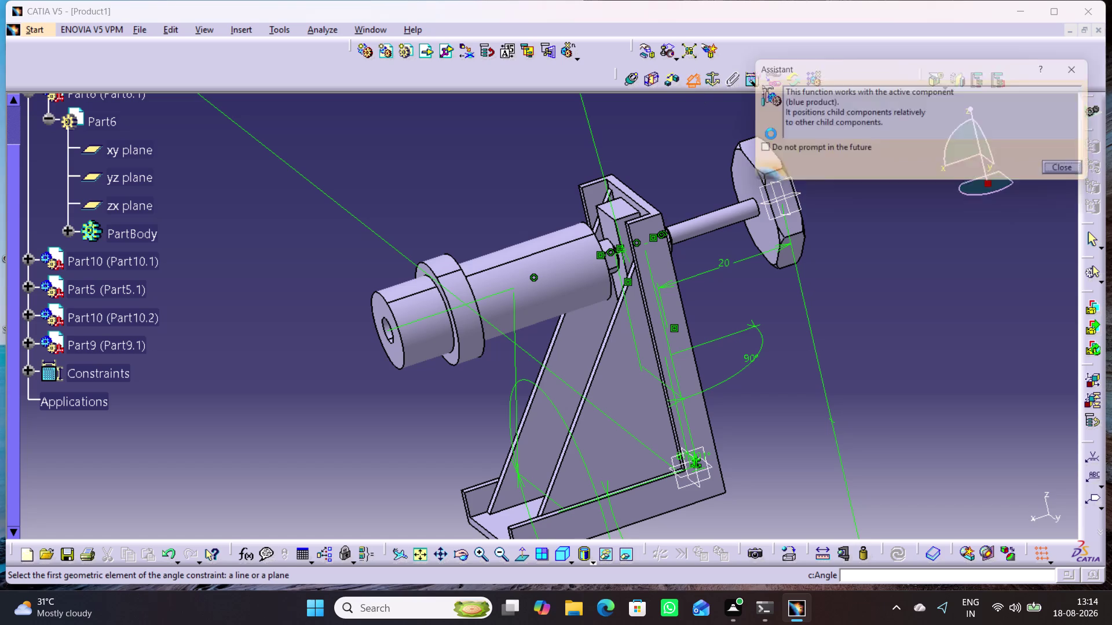
click(780, 209)
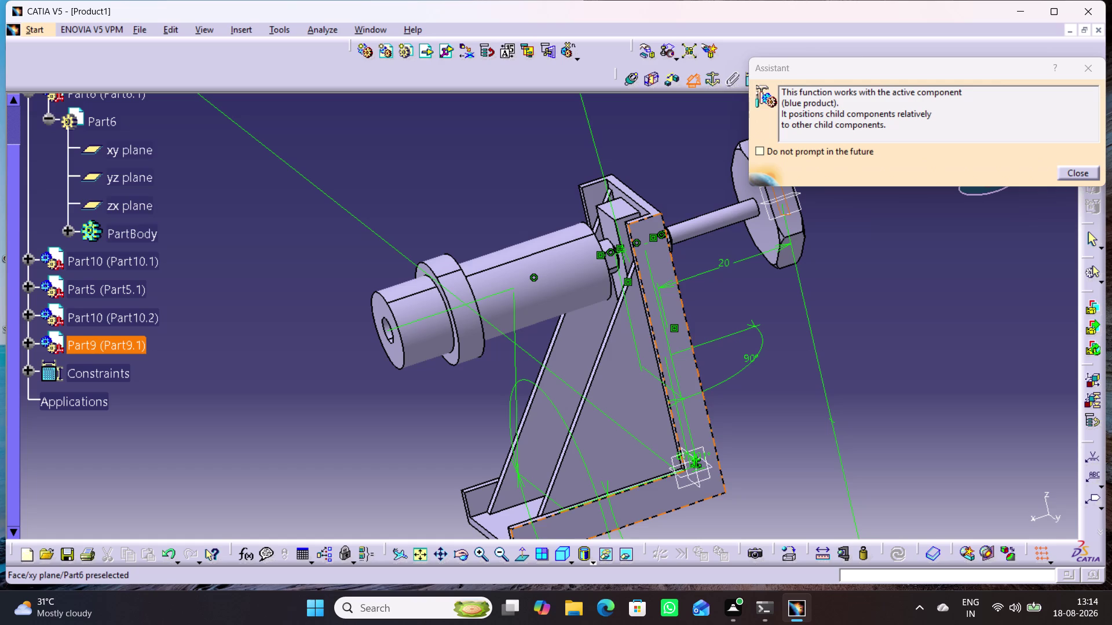
click(684, 476)
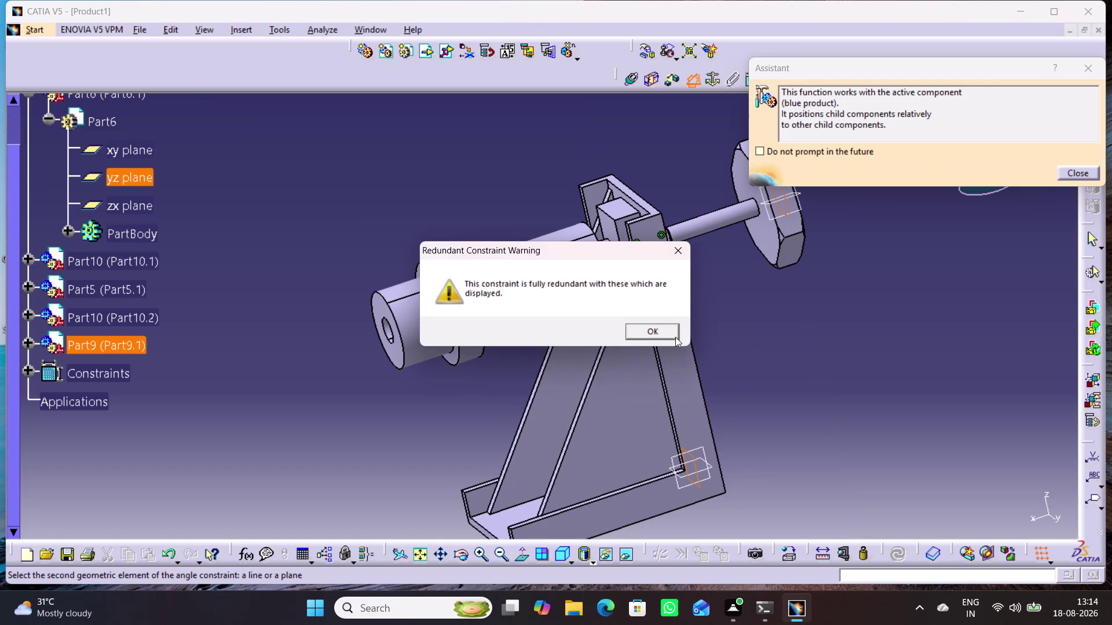
click(675, 334)
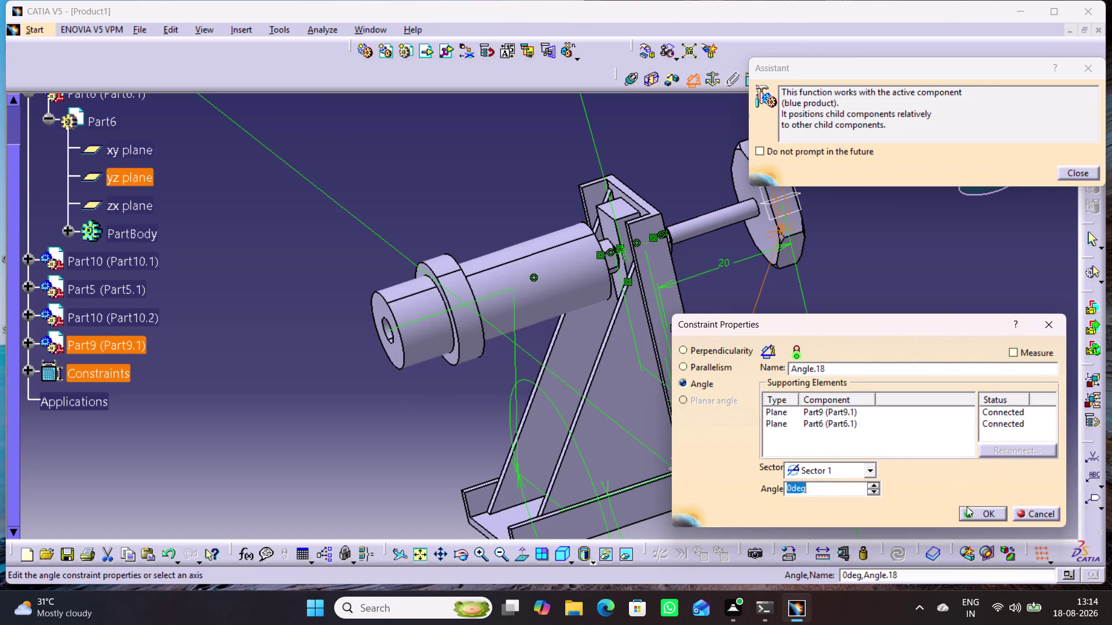
click(979, 510)
click(949, 373)
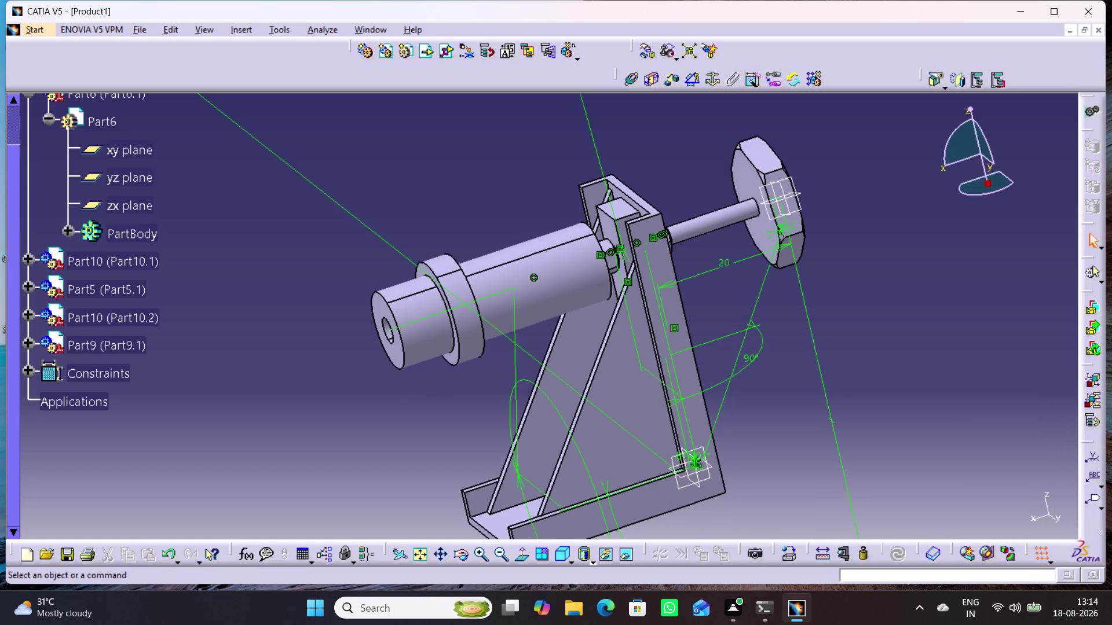
Check Part9's degrees of freedom, which still show one free rotation.
right_click(135, 348)
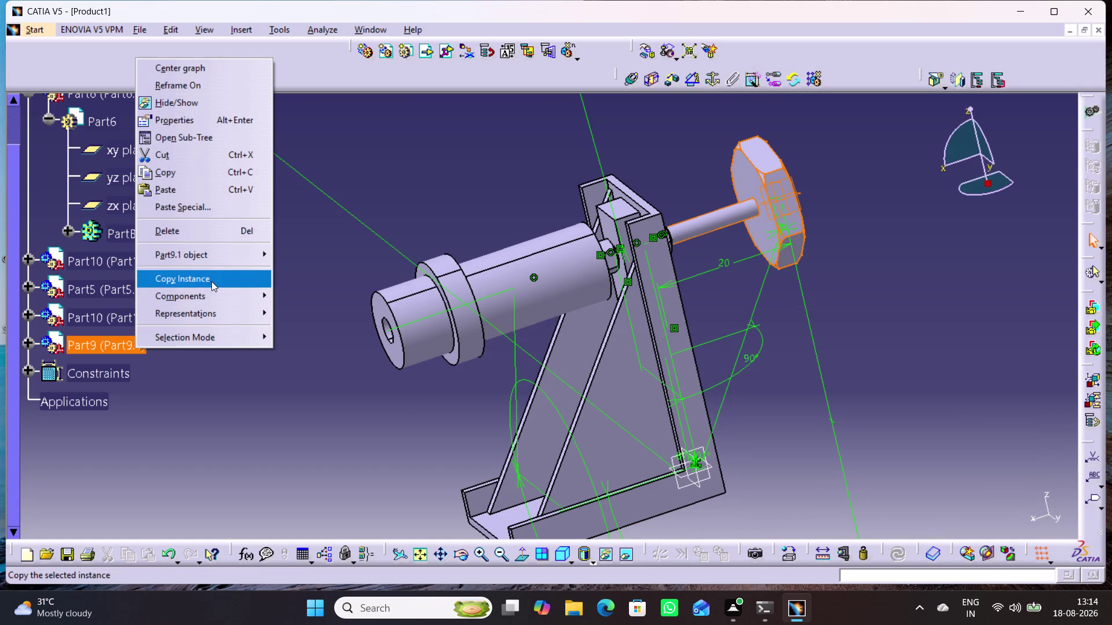
click(300, 330)
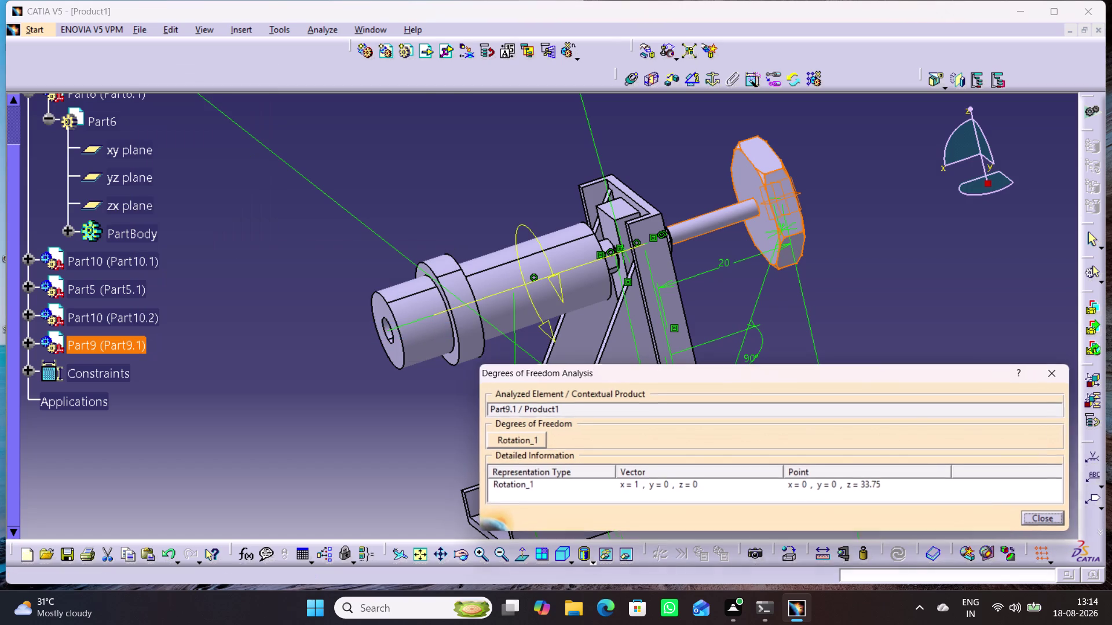
click(1050, 367)
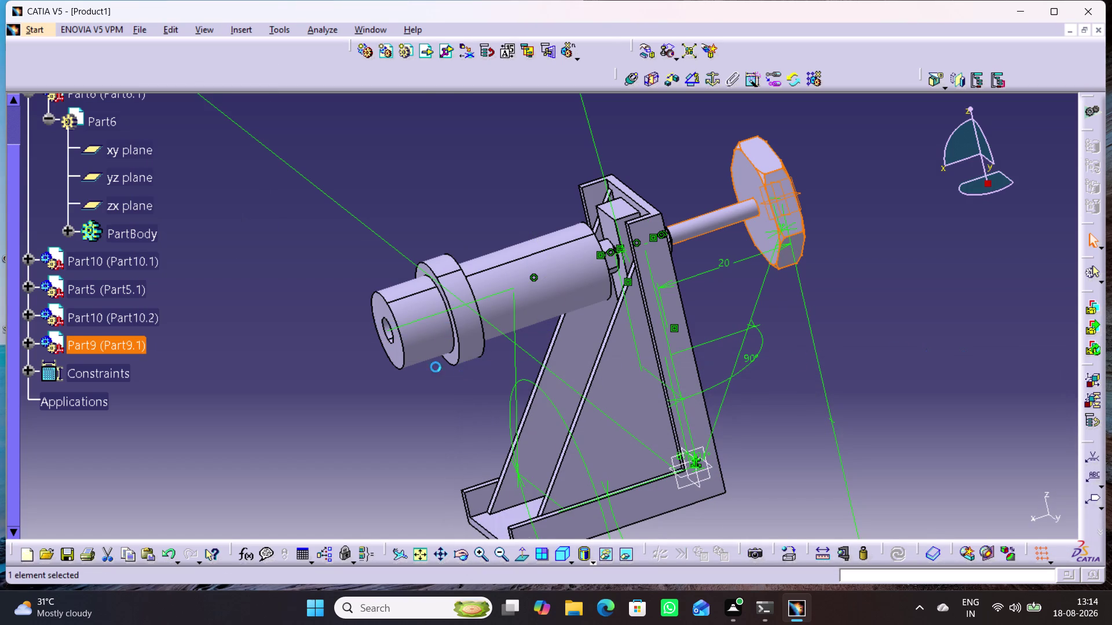
middle_drag(428, 388, 447, 382)
right_drag(428, 388, 447, 382)
middle_drag(671, 412, 761, 351)
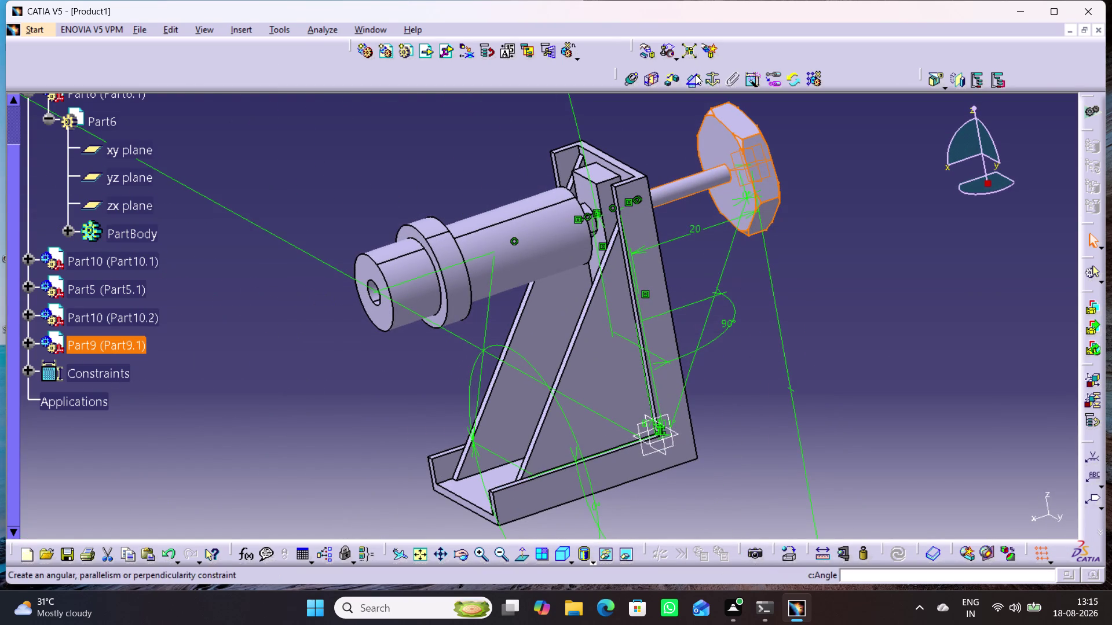
Create Angle.19 at 16.131° between Part9's zx plane and Part6's plane.
click(696, 76)
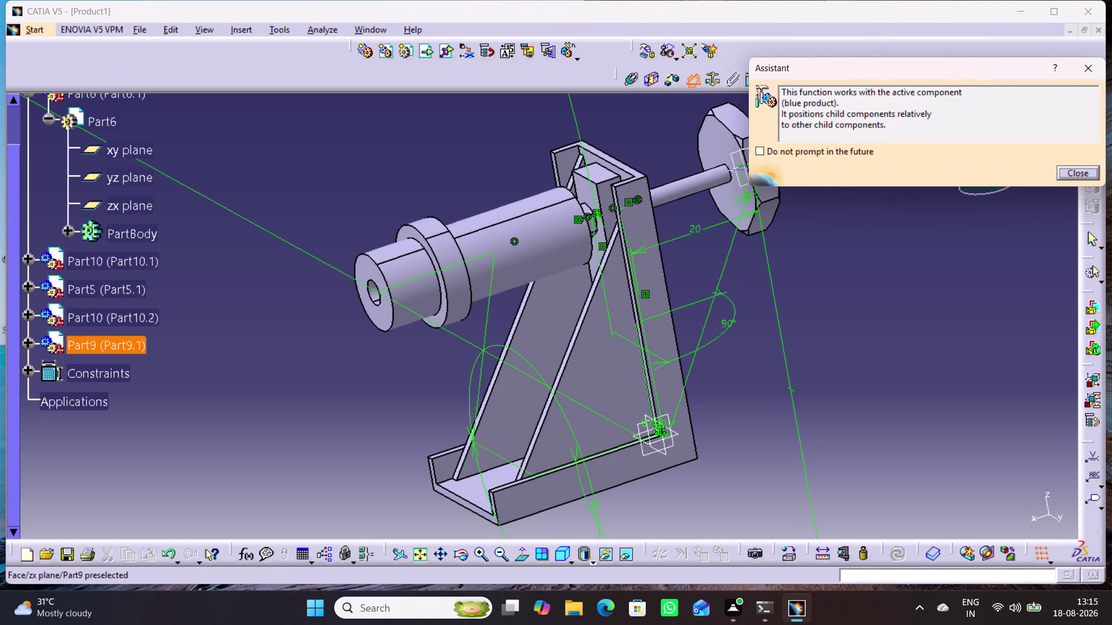
click(741, 169)
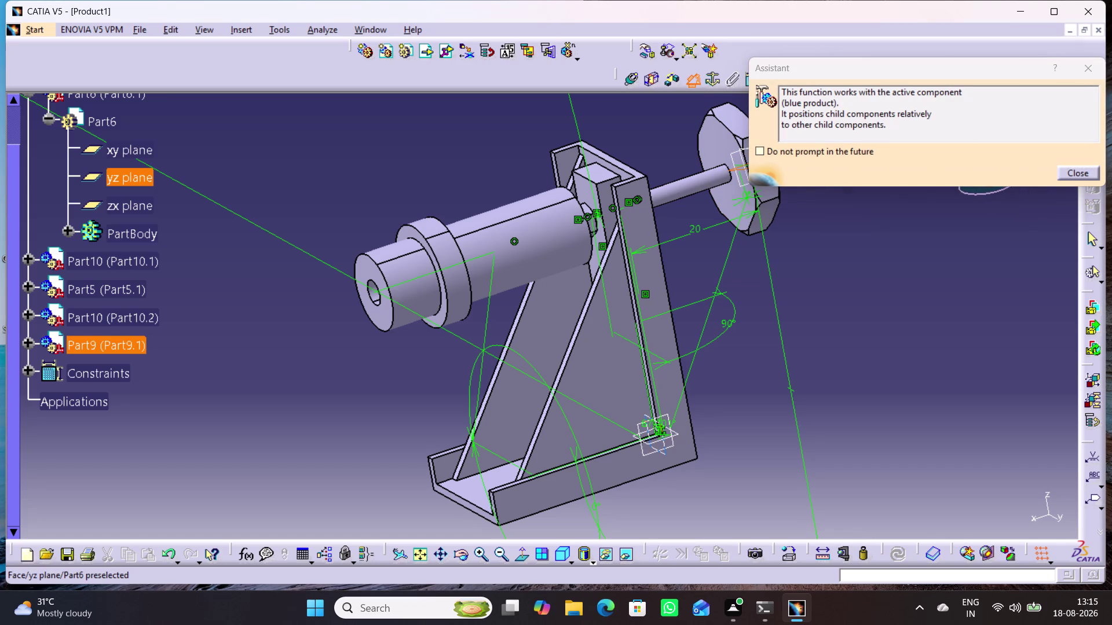
click(655, 441)
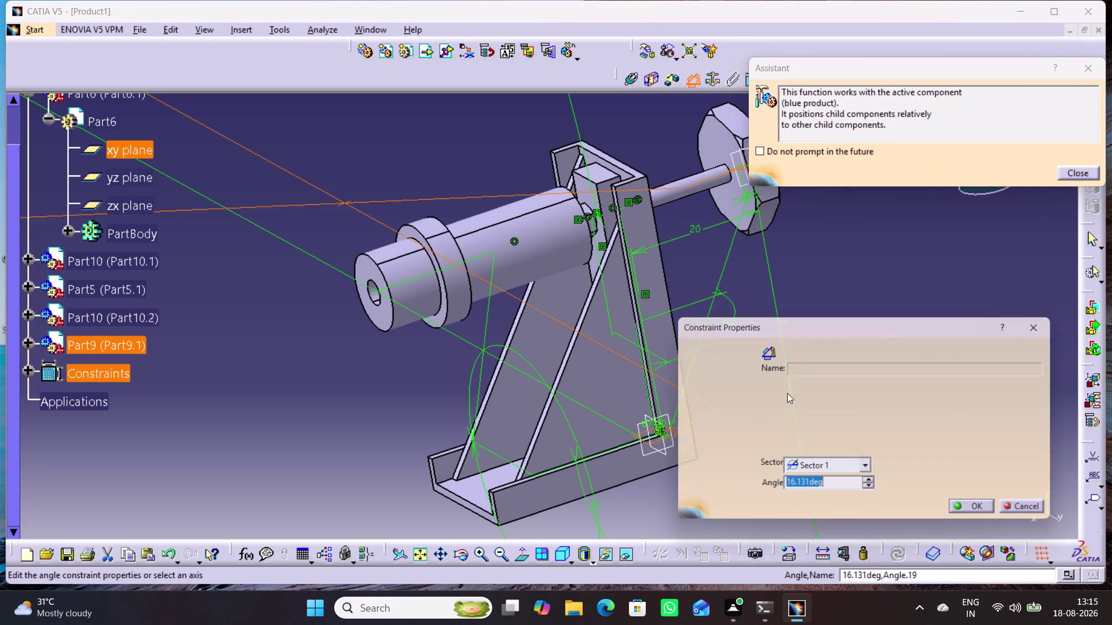
click(982, 516)
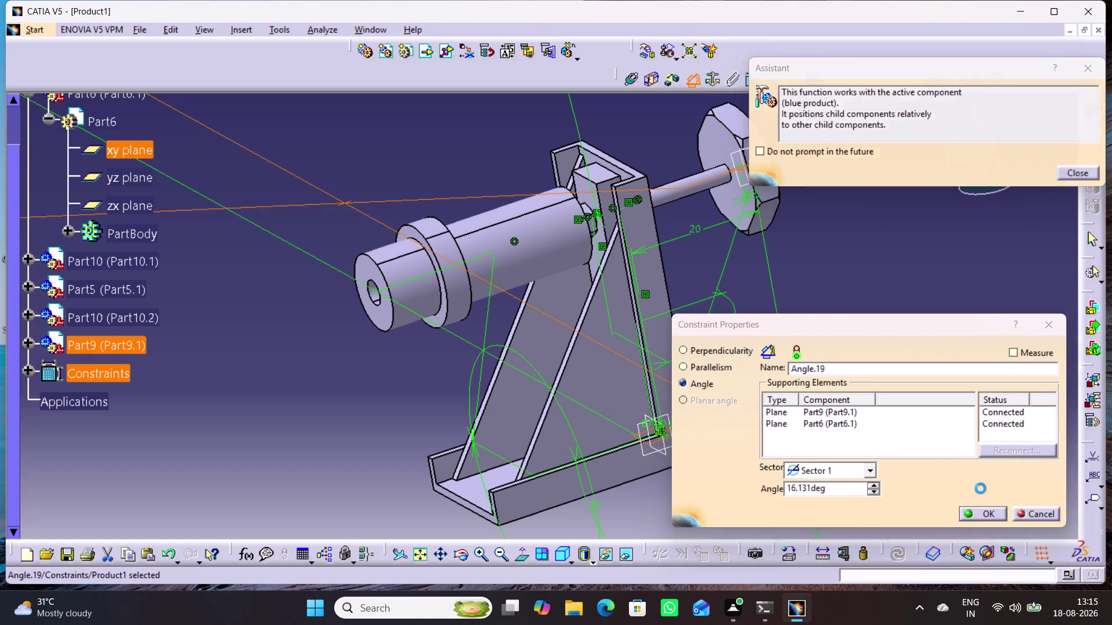
click(948, 367)
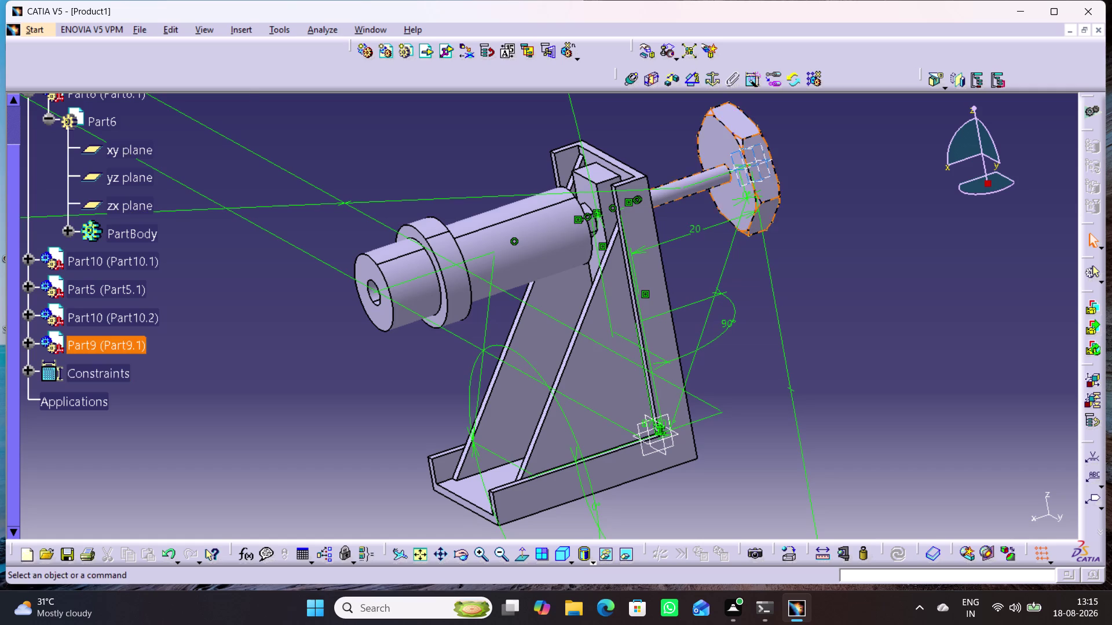
Run Component Degrees of Freedom on Part9, confirming it is fully constrained.
right_click(112, 350)
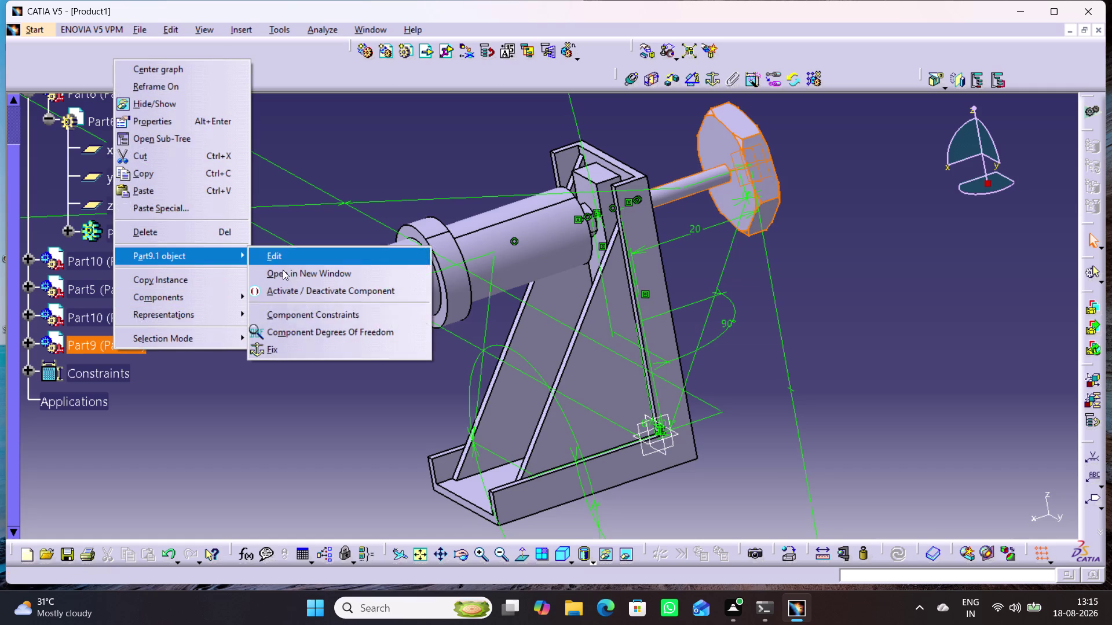
click(307, 336)
click(651, 332)
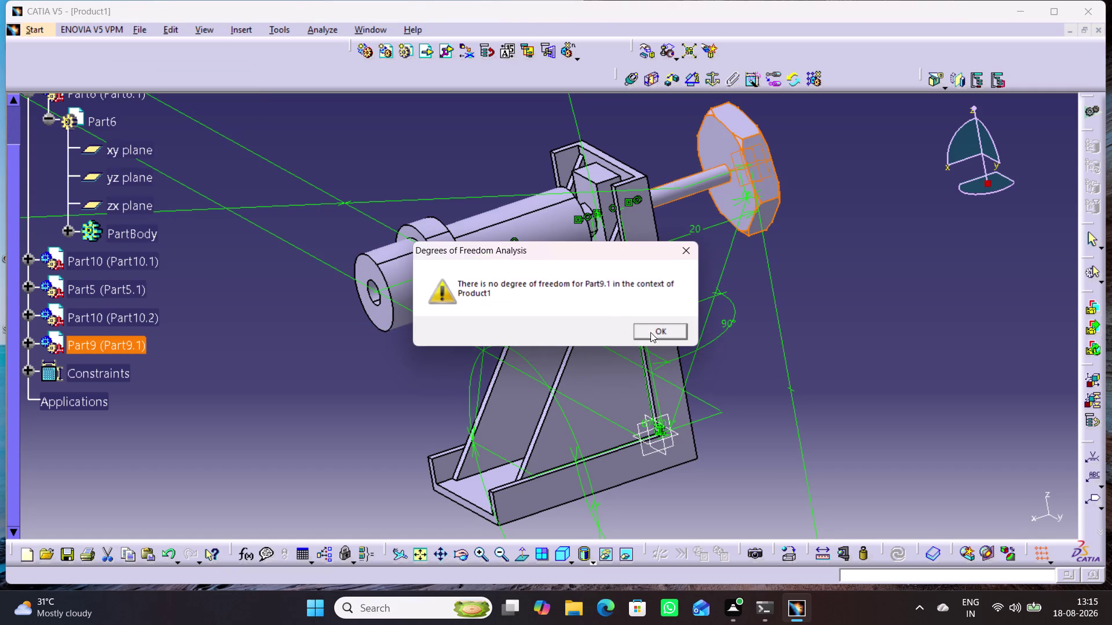
middle_drag(841, 314, 864, 396)
click(870, 355)
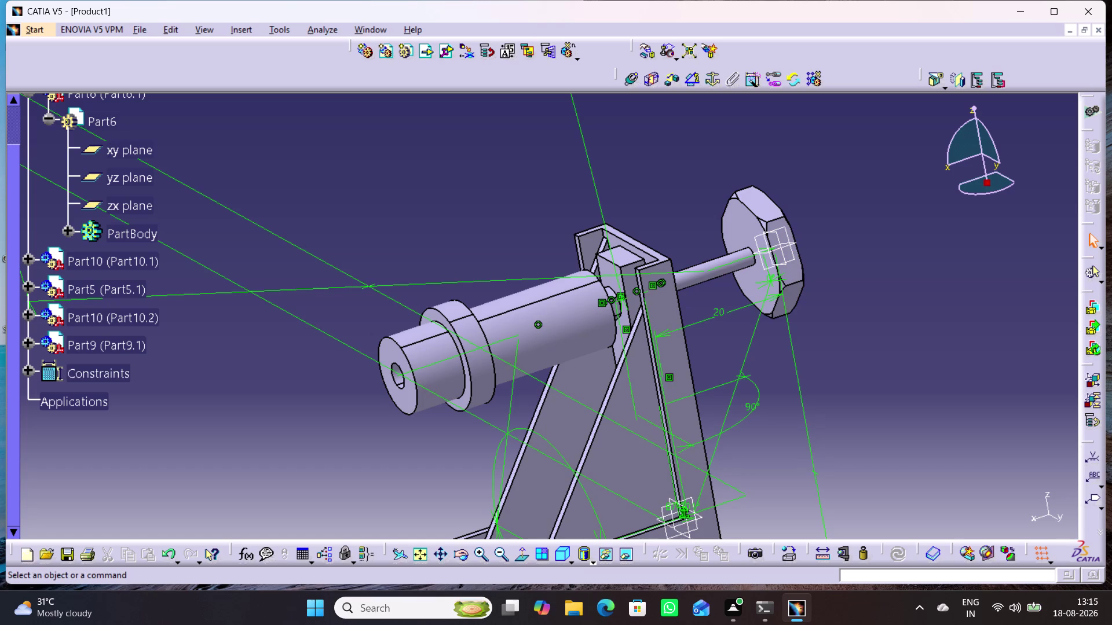
Select Part9's xy, yz and zx planes in the tree and hide them with Hide/Show.
click(24, 345)
click(138, 408)
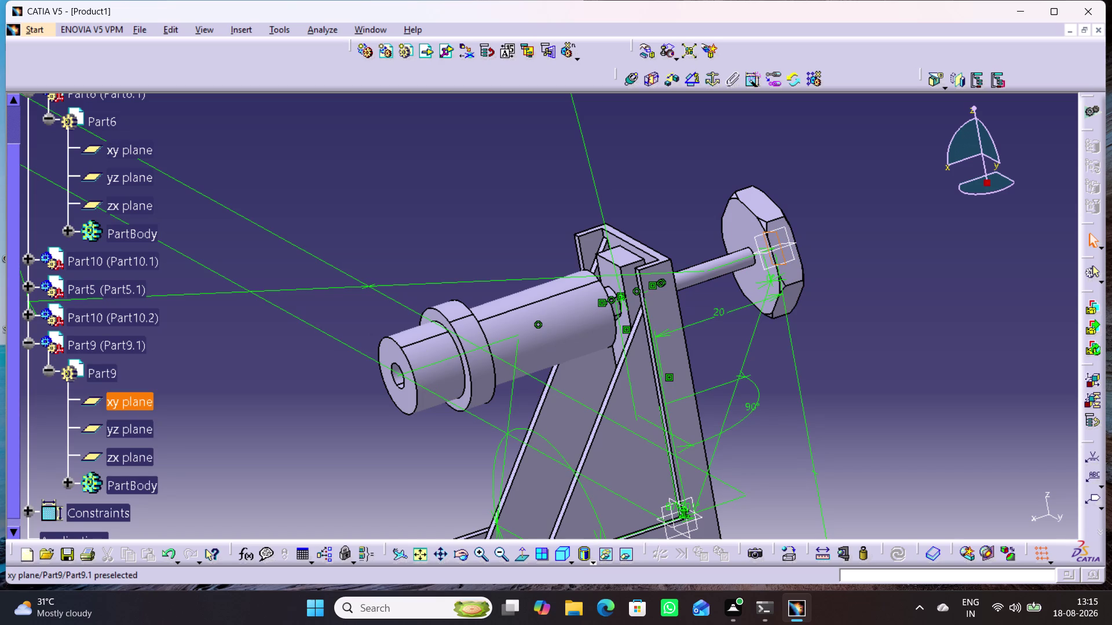
click(140, 441)
click(134, 455)
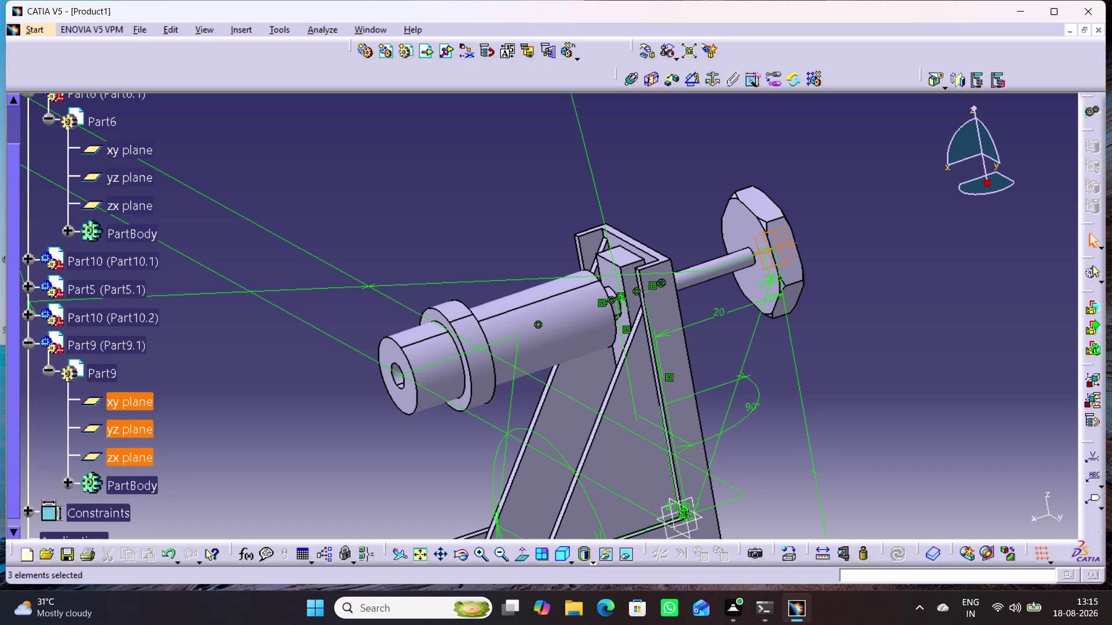
right_click(127, 395)
click(186, 226)
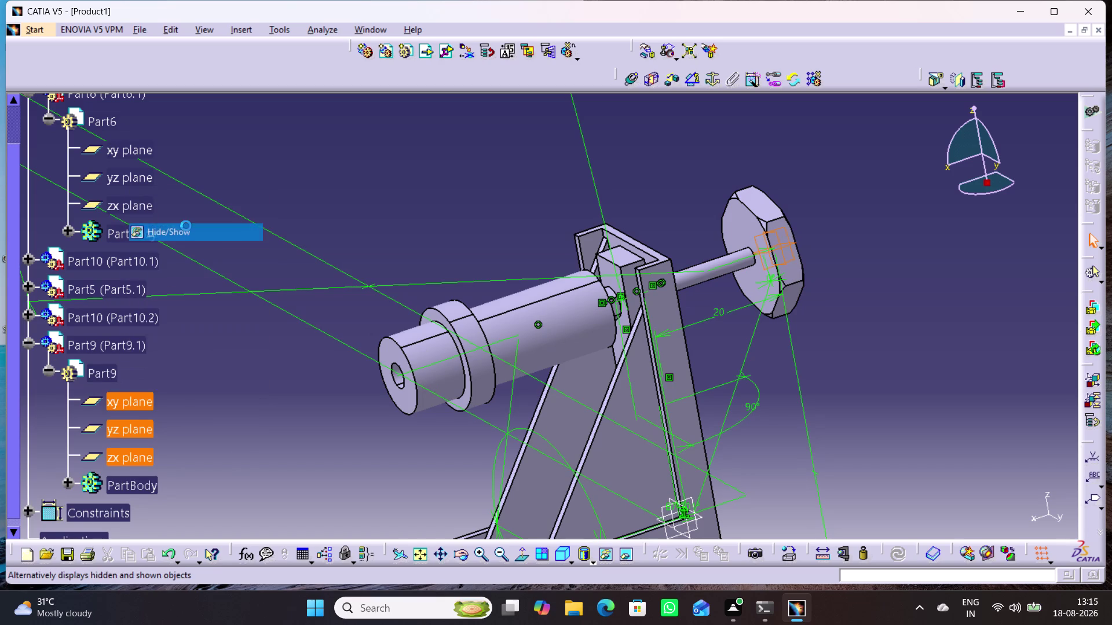
click(278, 374)
middle_drag(340, 442, 350, 334)
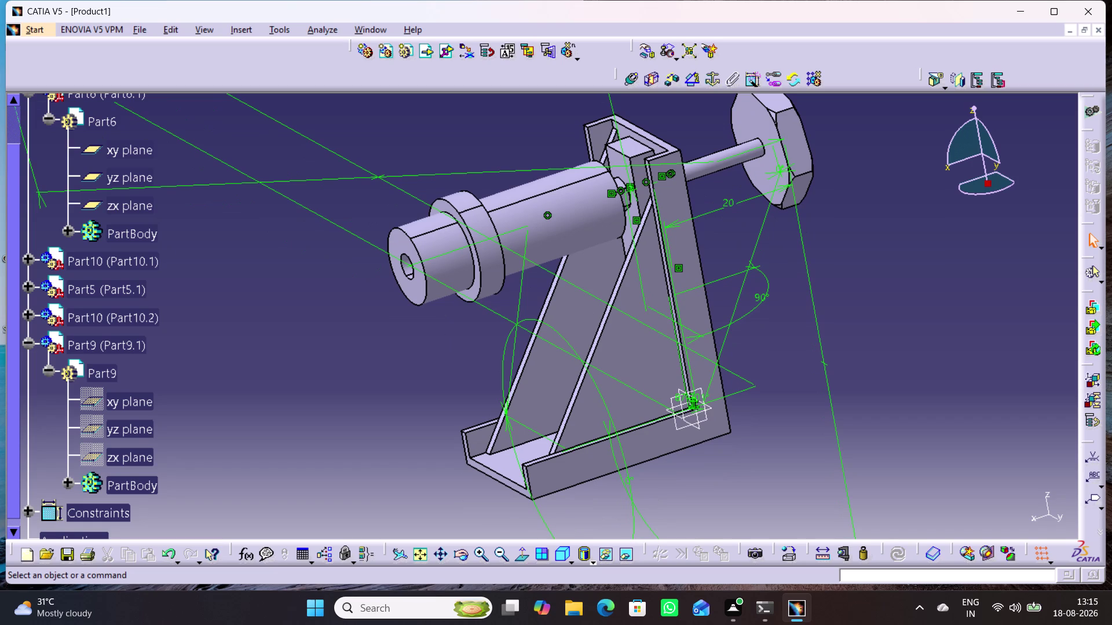
middle_drag(379, 396, 494, 418)
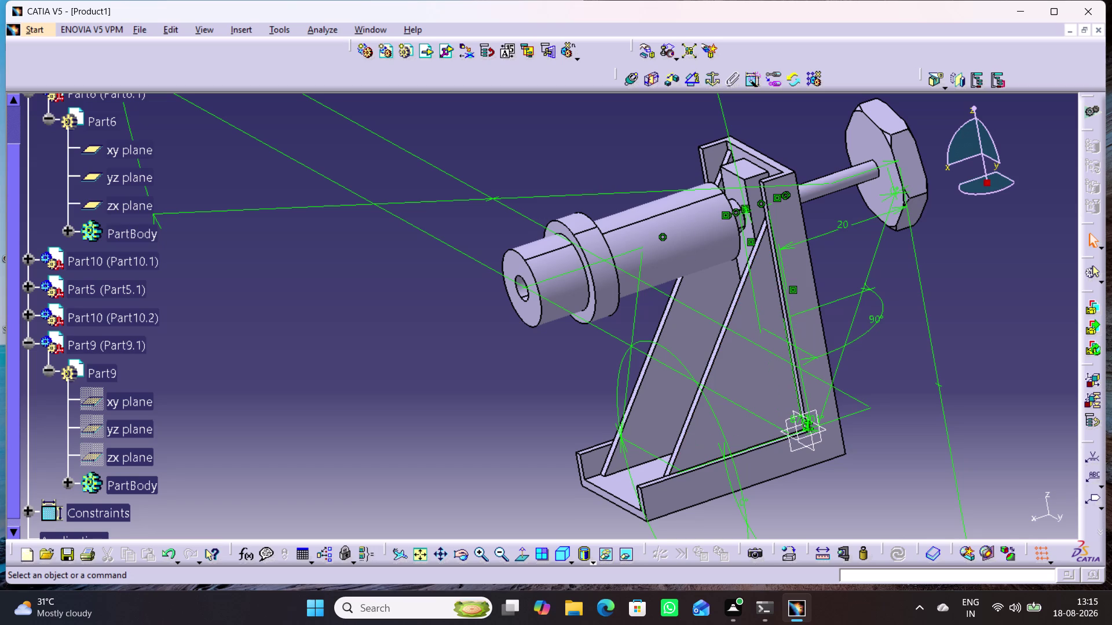
Insert the Pulley file into Product1 as an existing component.
click(443, 46)
scroll(up, 3)
click(44, 149)
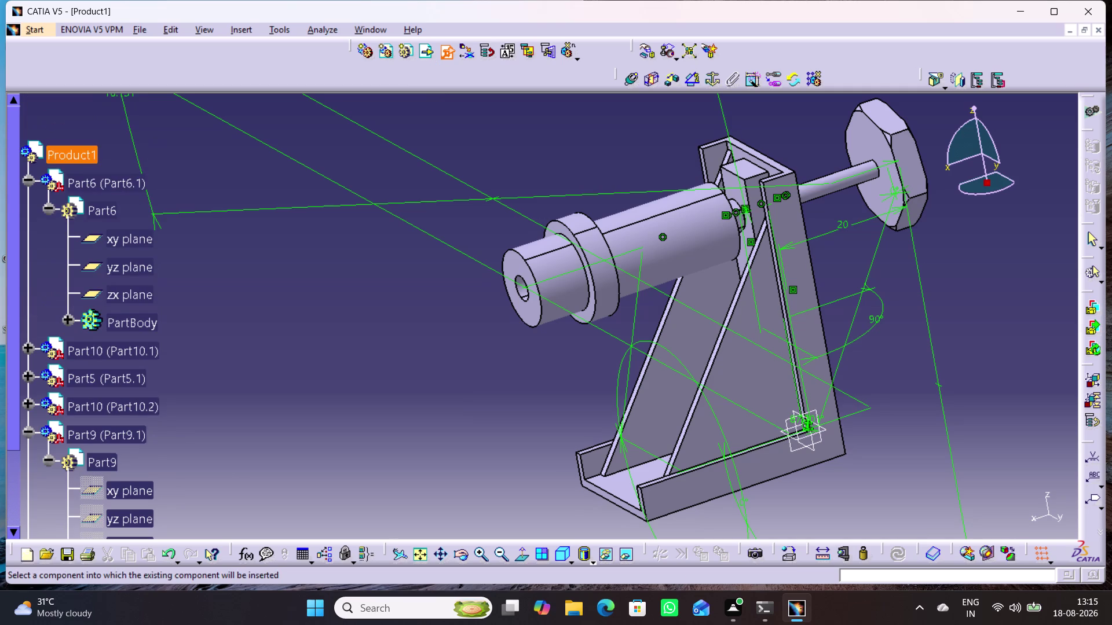
click(81, 155)
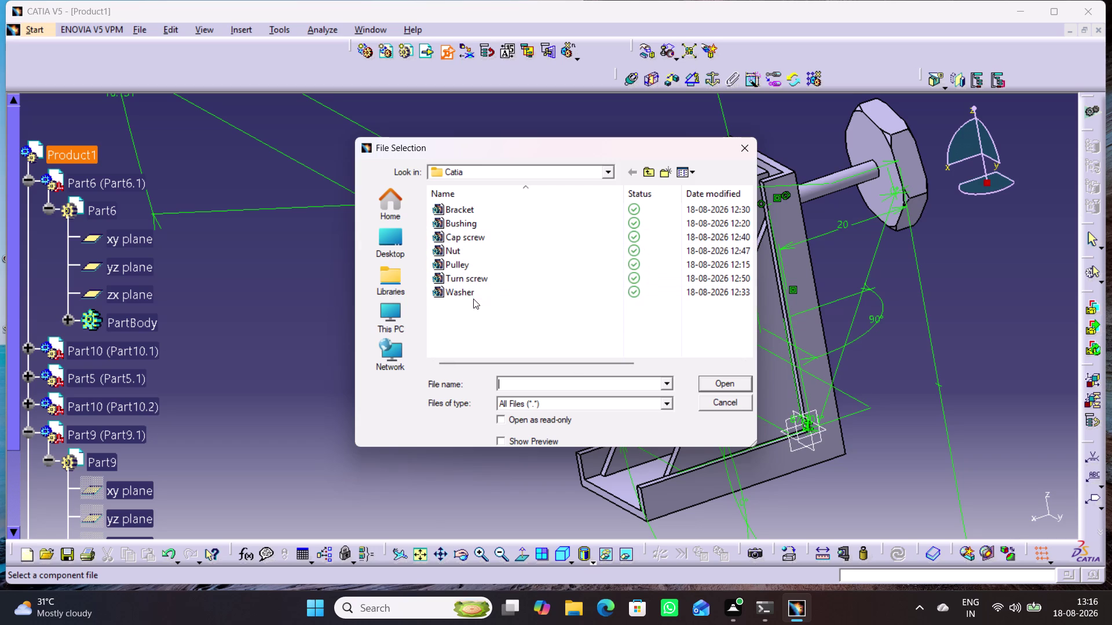
click(469, 267)
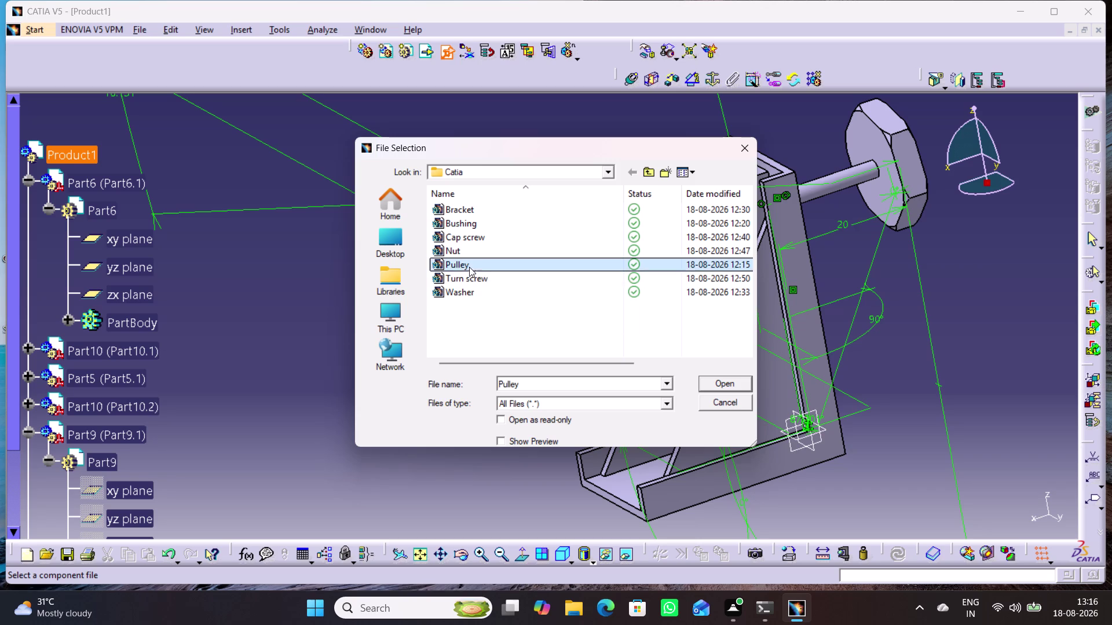
click(737, 382)
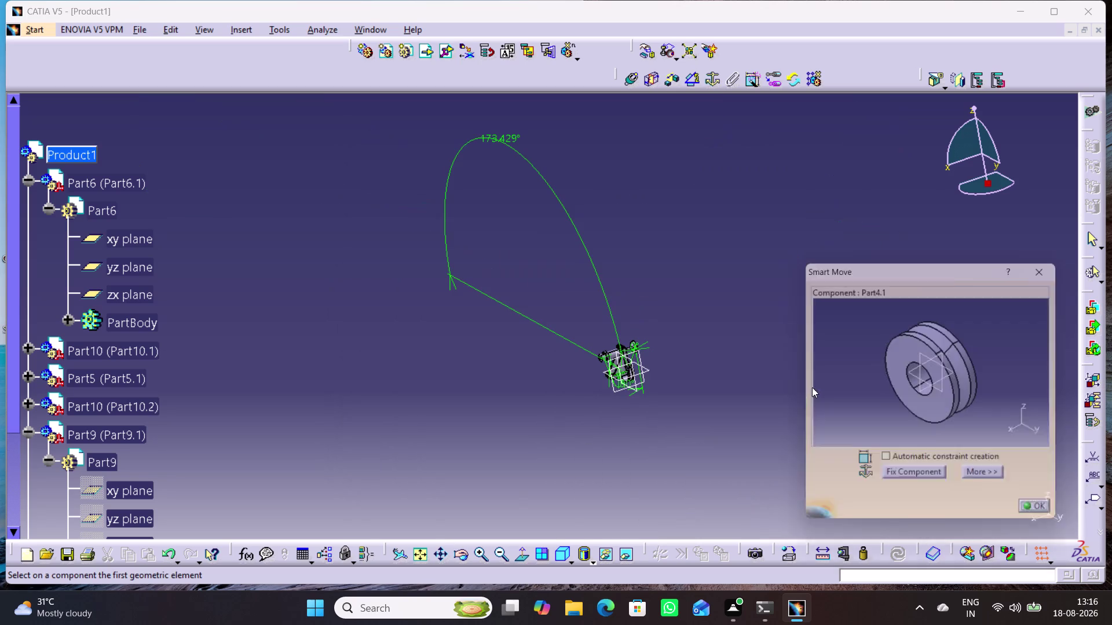
Drag the pulley out of the preview, set it beside the bracket, and accept.
drag(950, 401, 991, 367)
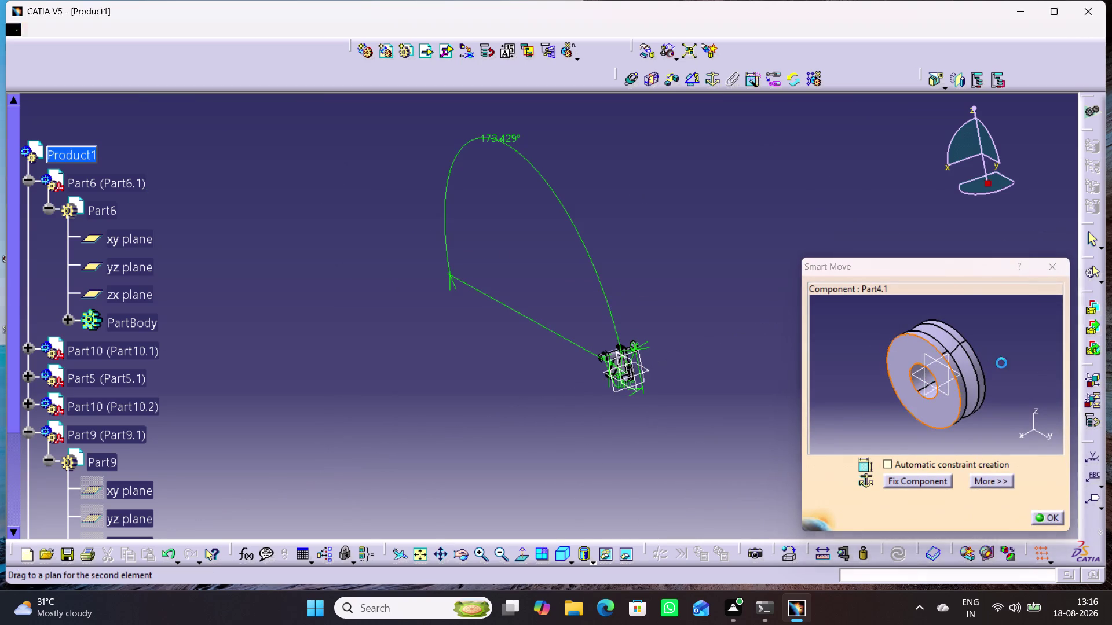
drag(991, 367, 1092, 391)
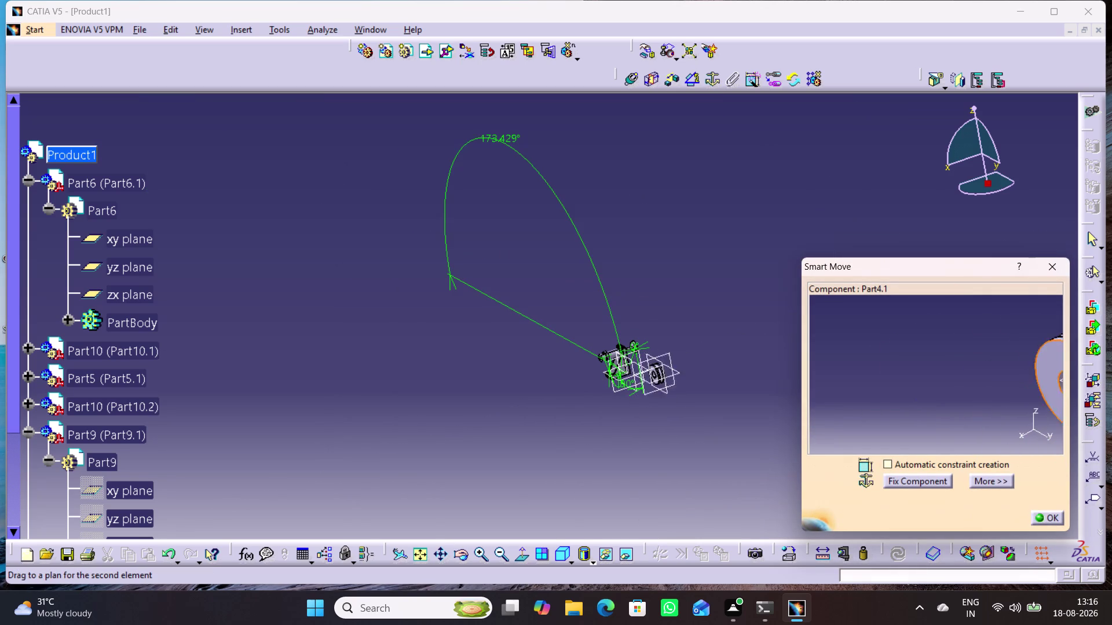
drag(1092, 391, 526, 402)
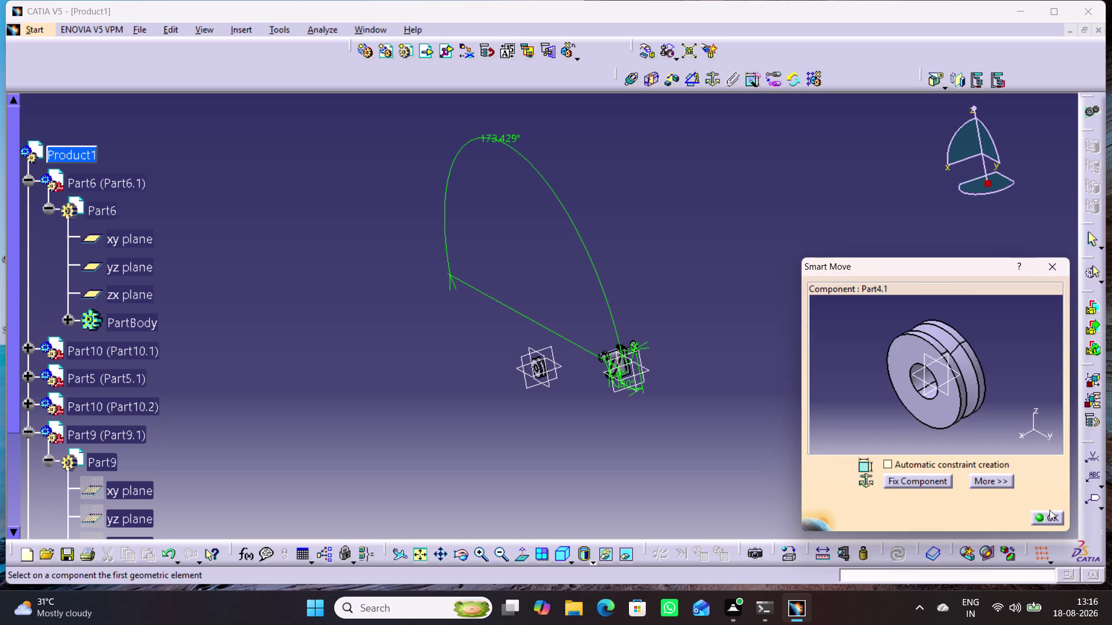
click(1051, 518)
Orbit, pan and zoom the view in close on the bracket and shaft end.
middle_drag(570, 457, 654, 440)
right_drag(570, 458, 654, 440)
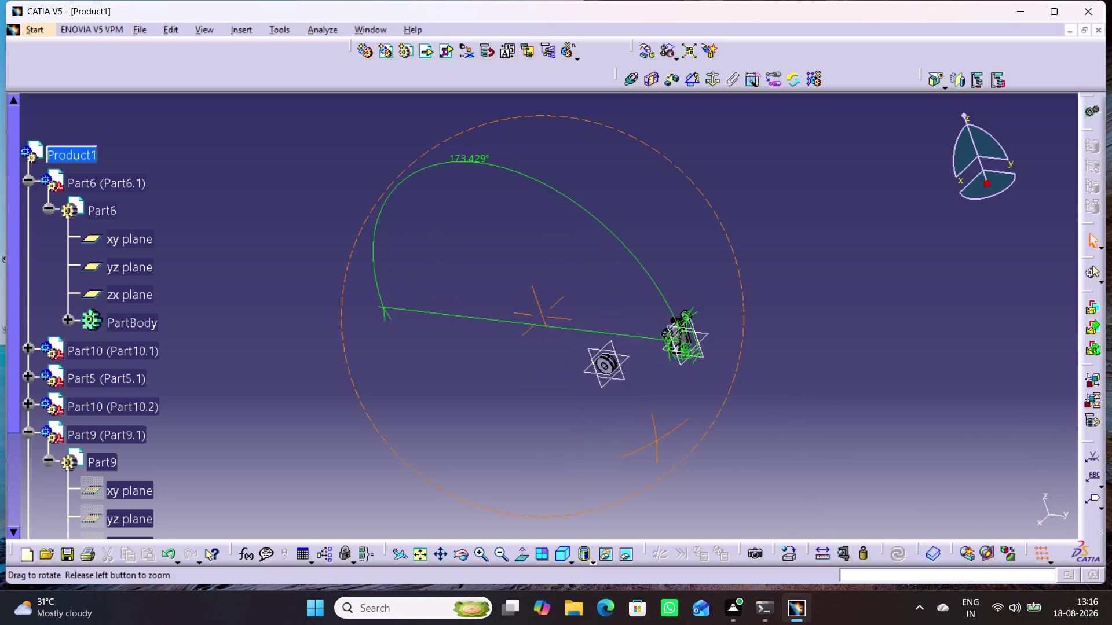
middle_drag(654, 440, 664, 443)
right_drag(653, 440, 665, 443)
middle_drag(669, 436, 666, 325)
right_click(669, 436)
middle_drag(712, 408, 459, 424)
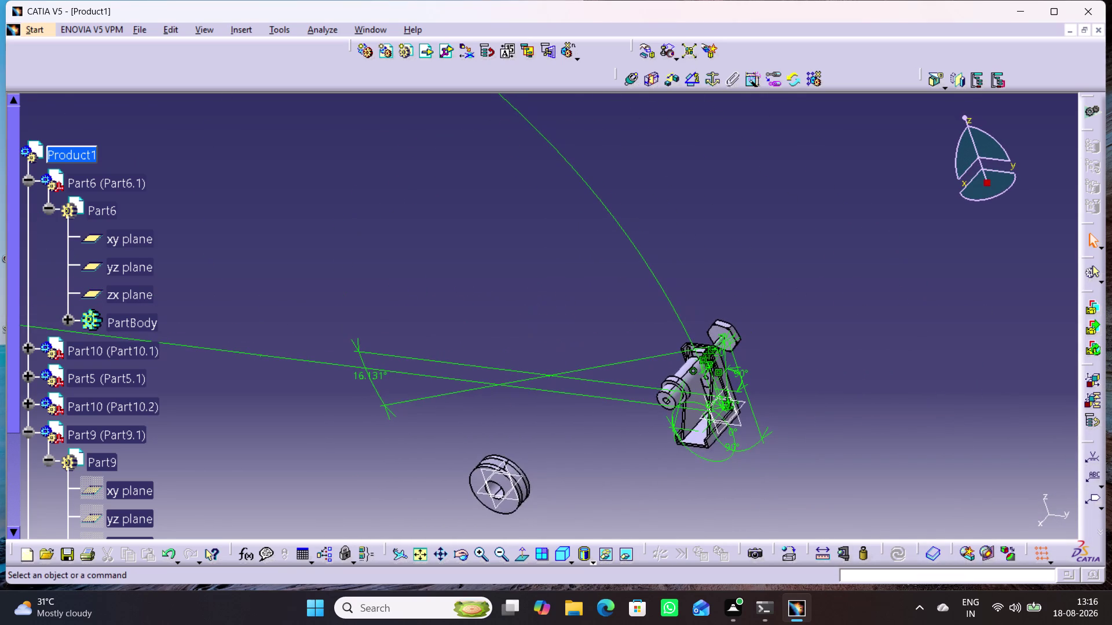
middle_drag(671, 531, 617, 428)
right_drag(671, 517, 655, 478)
middle_drag(720, 490, 597, 421)
middle_drag(663, 477, 663, 473)
right_click(663, 478)
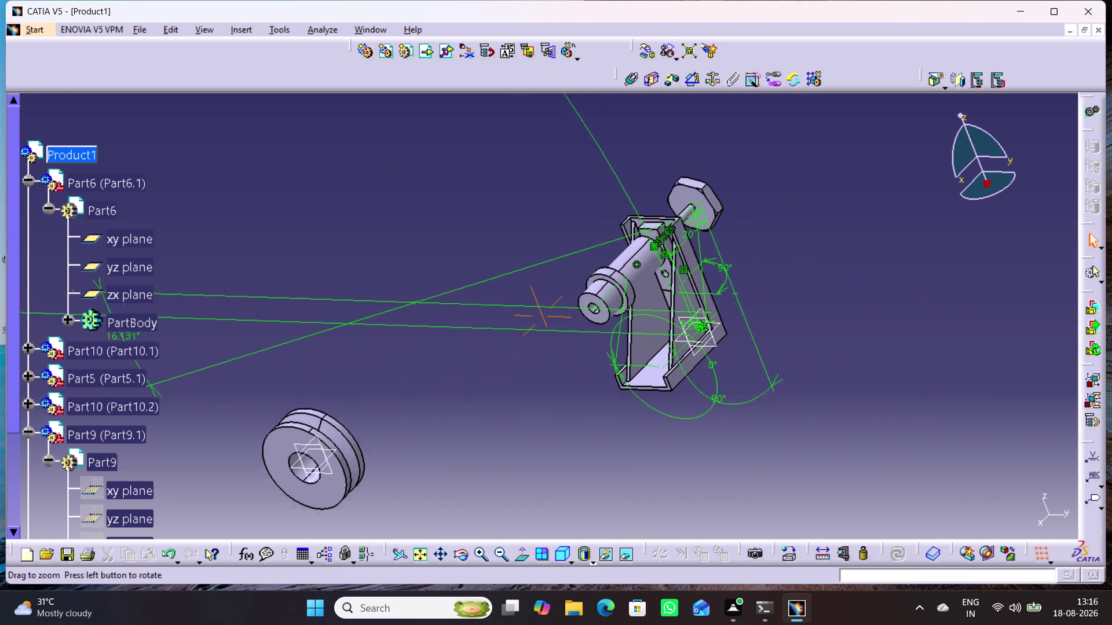
middle_drag(663, 473, 646, 430)
middle_drag(815, 435, 817, 498)
middle_drag(849, 284, 851, 421)
right_drag(849, 284, 850, 420)
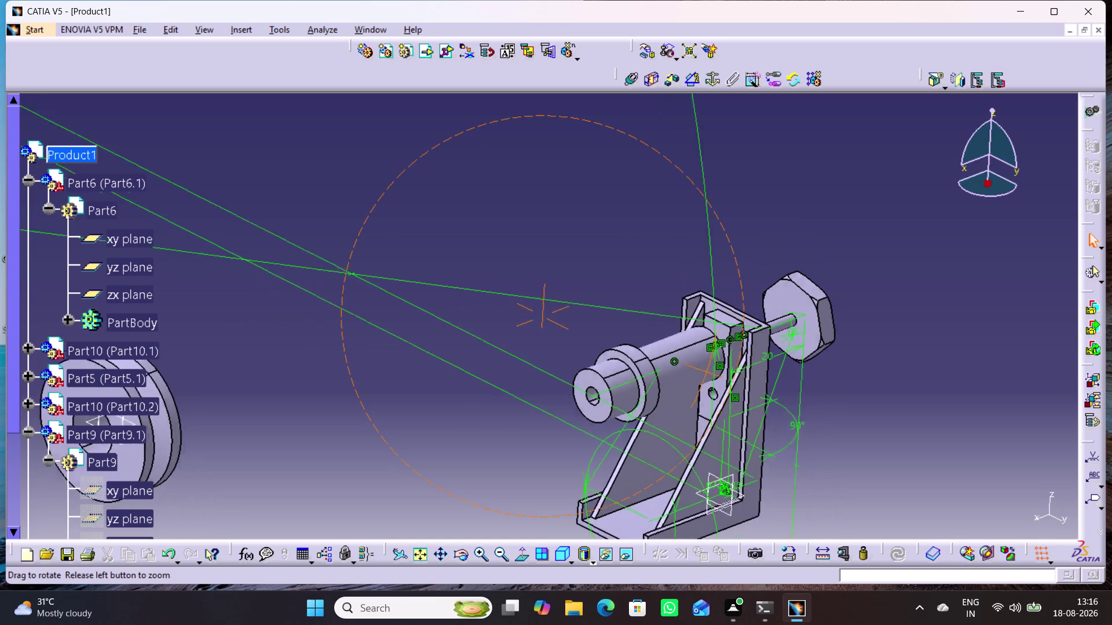
middle_drag(851, 421, 844, 431)
right_drag(850, 421, 843, 429)
middle_drag(572, 333, 649, 211)
middle_drag(650, 434, 644, 408)
right_click(650, 434)
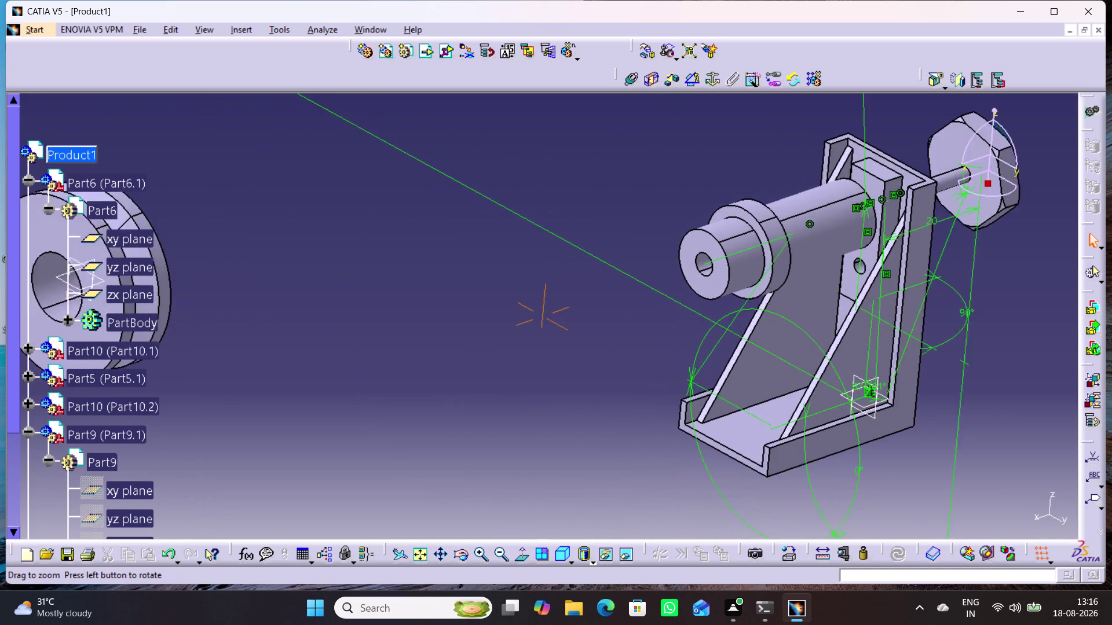
middle_drag(645, 408, 644, 407)
middle_drag(642, 403, 704, 411)
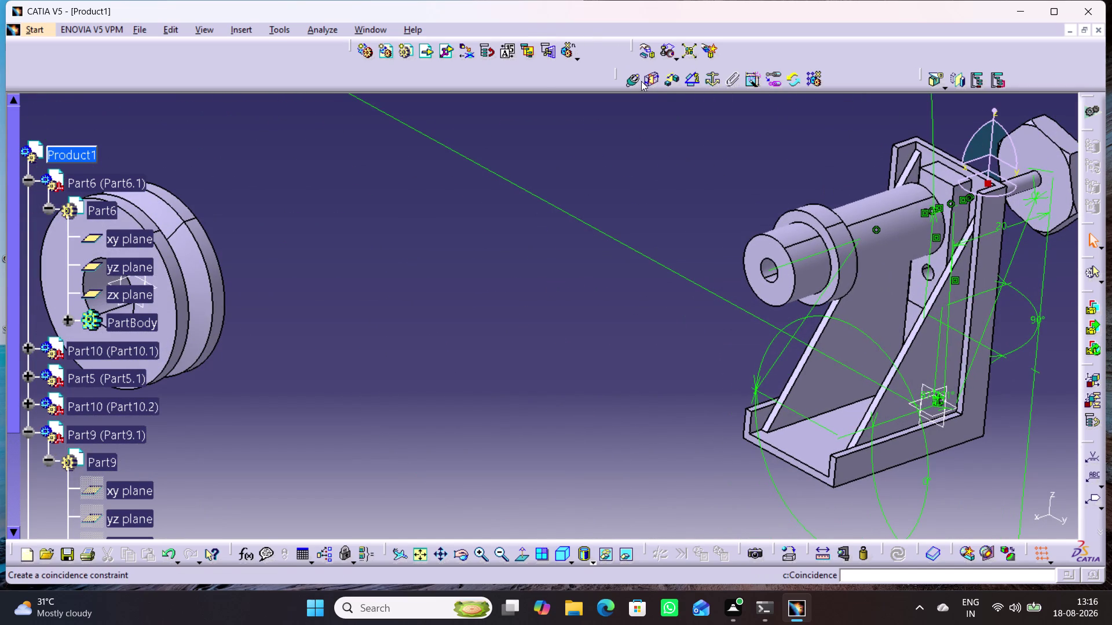
Make the pulley bore axis coincident with the shaft axis.
click(635, 81)
middle_drag(447, 342, 563, 315)
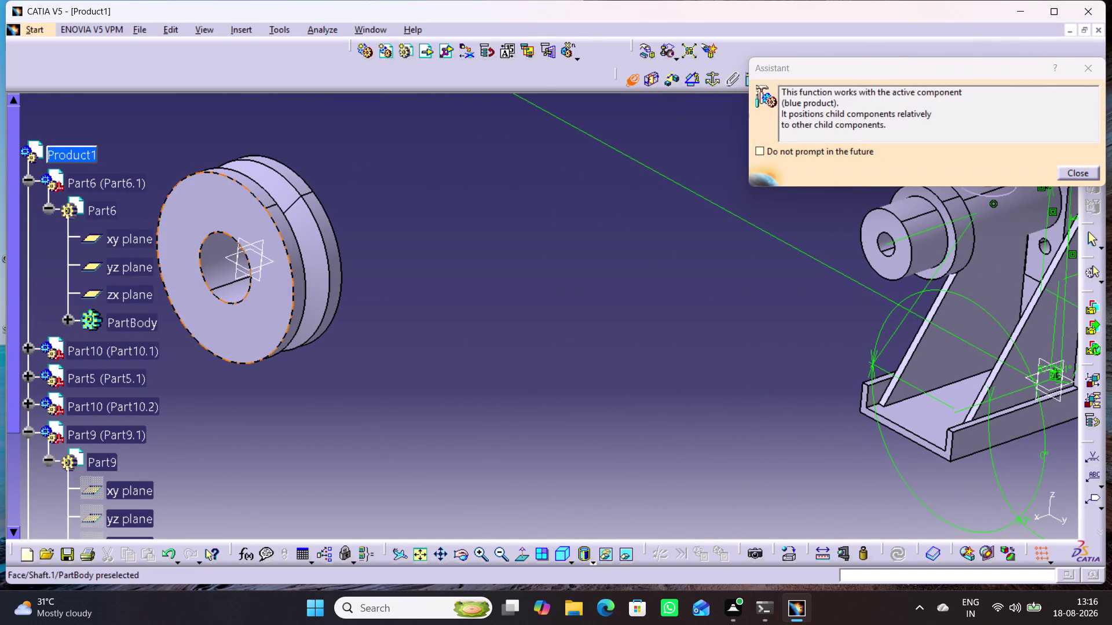
click(226, 276)
middle_drag(636, 336, 513, 380)
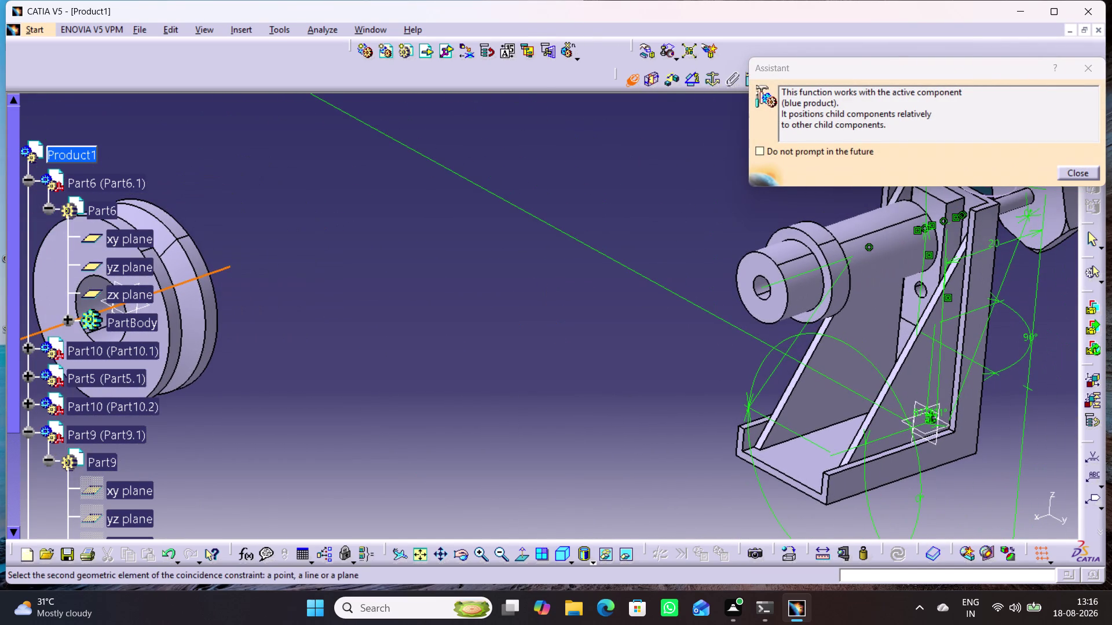
click(800, 262)
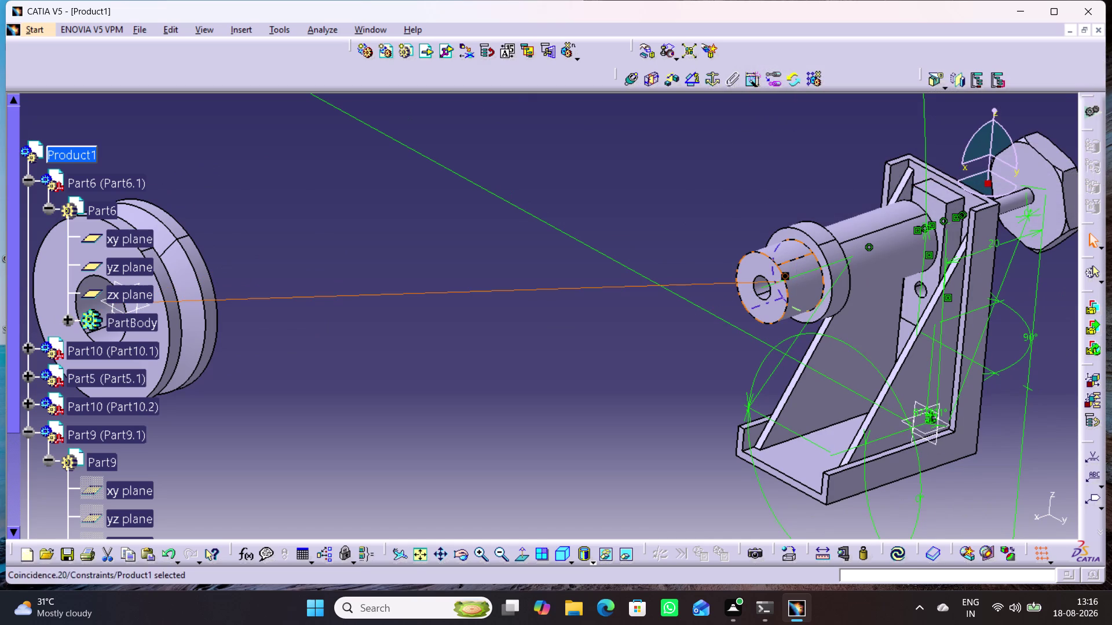
click(902, 564)
middle_drag(657, 430, 603, 427)
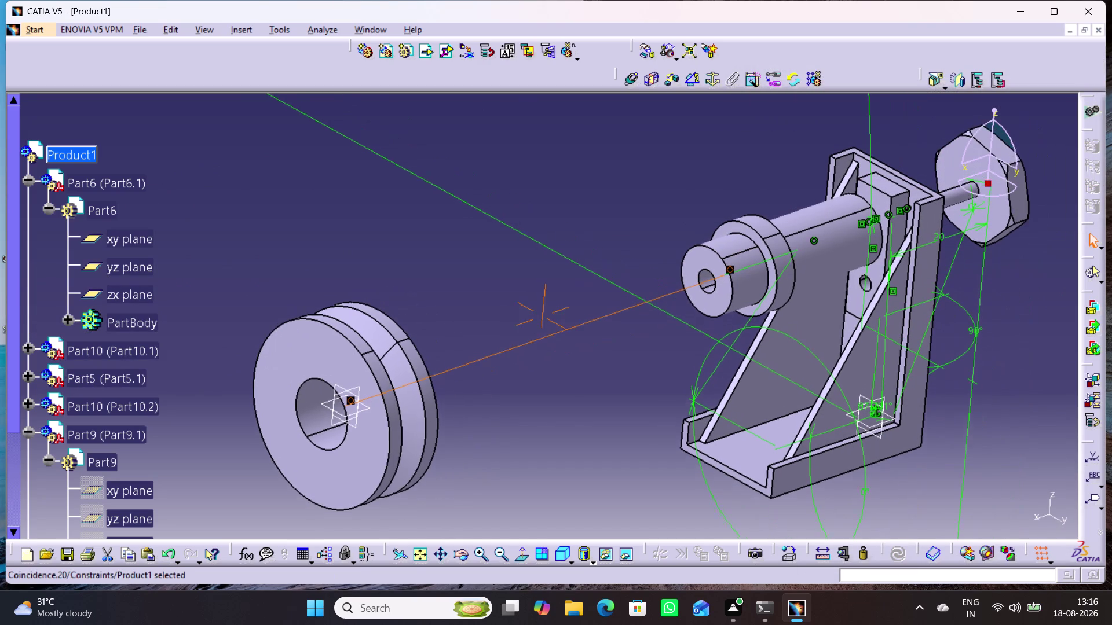
middle_drag(603, 427, 602, 431)
Contact the pulley's side face with the shaft shoulder face and update the assembly.
click(606, 427)
click(653, 83)
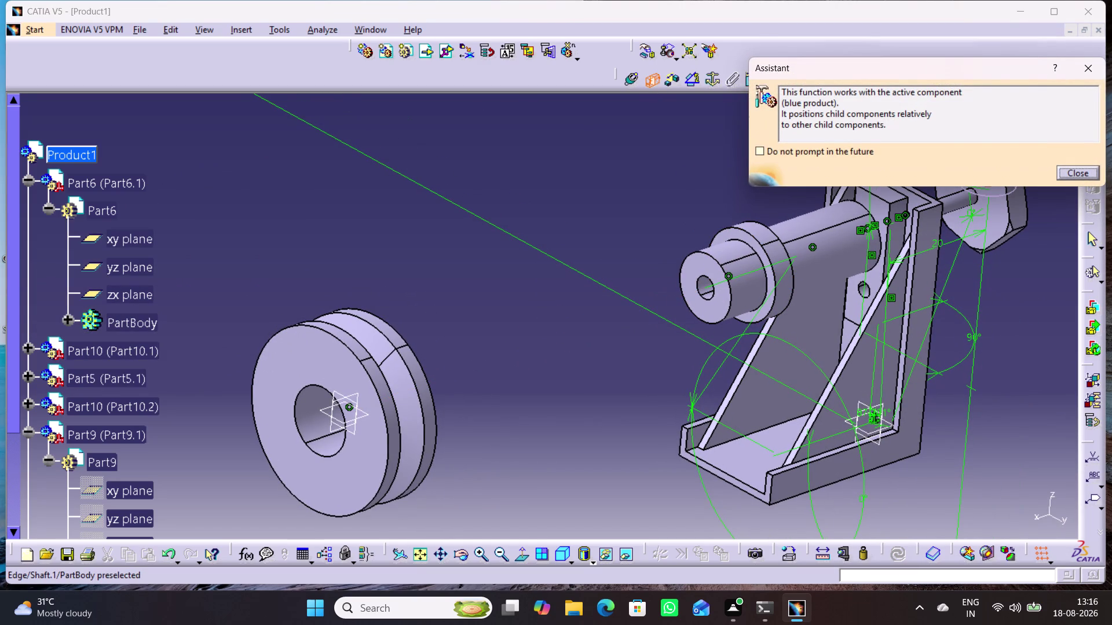
click(769, 311)
middle_drag(610, 418, 562, 407)
right_drag(610, 418, 562, 406)
middle_drag(331, 345, 608, 370)
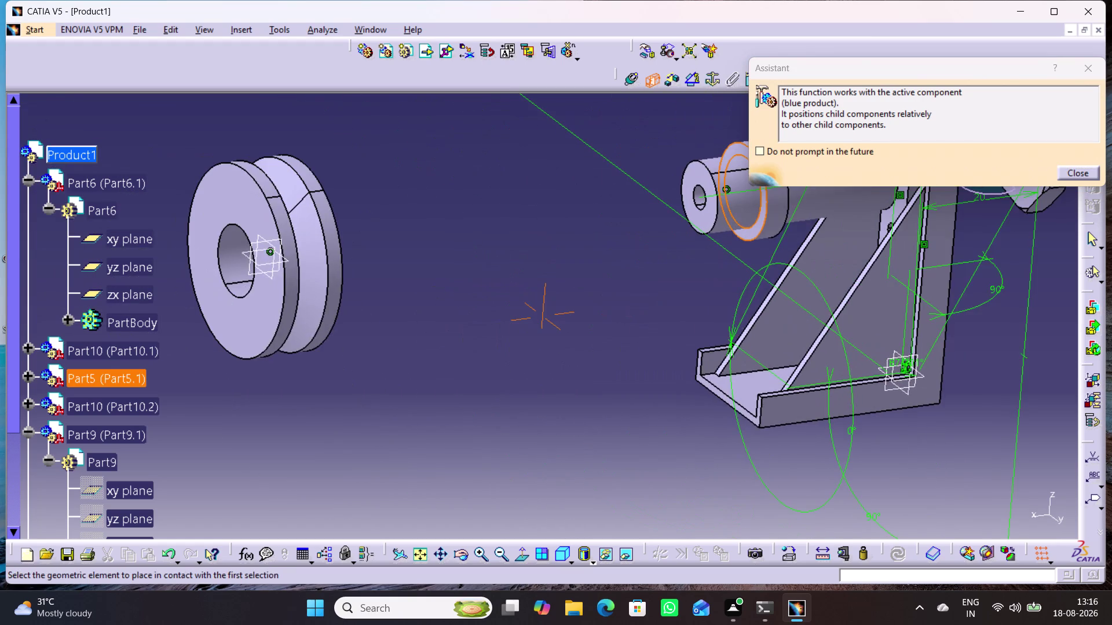
middle_drag(529, 394, 476, 393)
right_drag(529, 394, 476, 393)
middle_drag(290, 295, 632, 344)
middle_drag(516, 360, 464, 364)
right_drag(516, 361, 464, 363)
middle_drag(355, 330, 690, 327)
middle_drag(455, 373, 403, 367)
right_drag(455, 373, 403, 367)
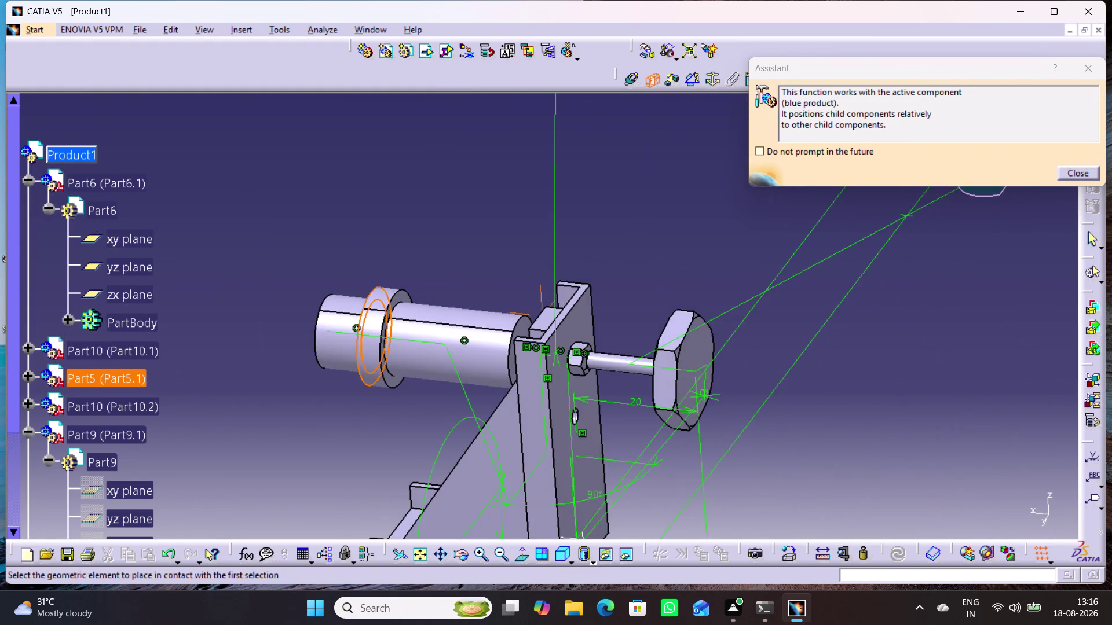
middle_drag(240, 331, 710, 362)
click(378, 252)
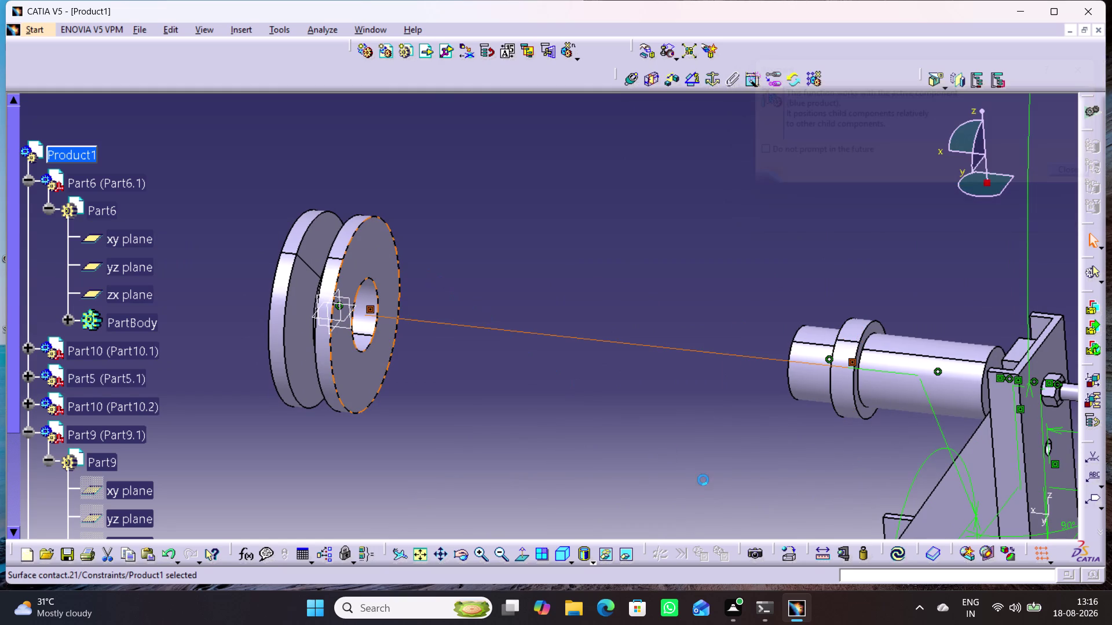
click(891, 562)
Orbit and zoom out to centre the whole assembly with the mounted pulley.
middle_drag(576, 396, 577, 395)
right_drag(576, 396, 576, 396)
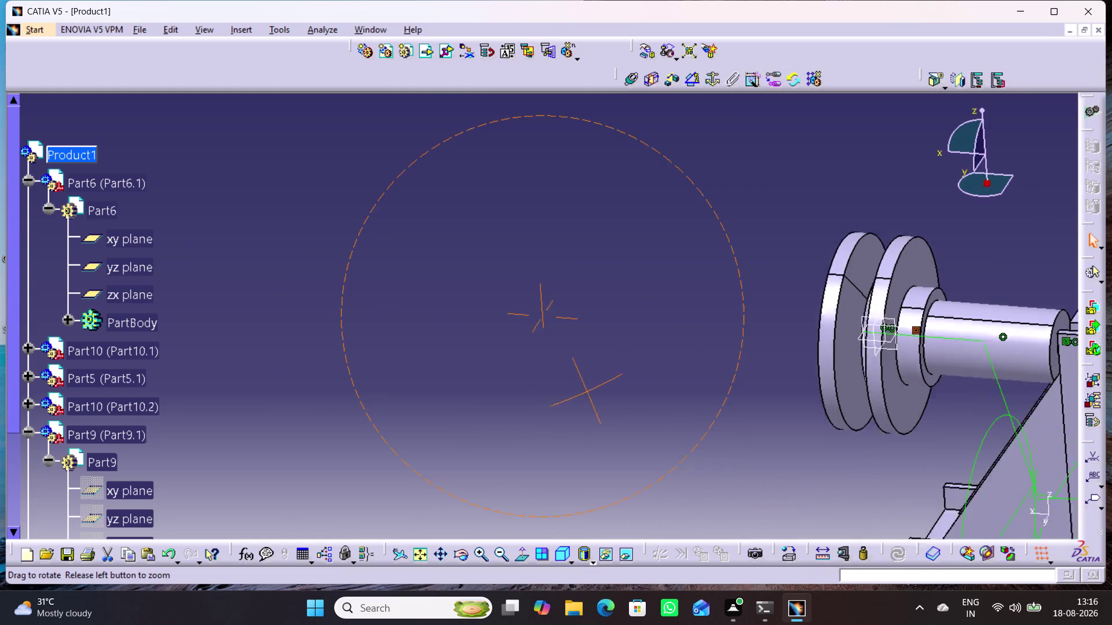
middle_drag(577, 395, 637, 386)
right_drag(577, 396, 637, 386)
middle_drag(731, 376, 268, 320)
middle_drag(524, 349, 562, 345)
right_drag(524, 349, 562, 345)
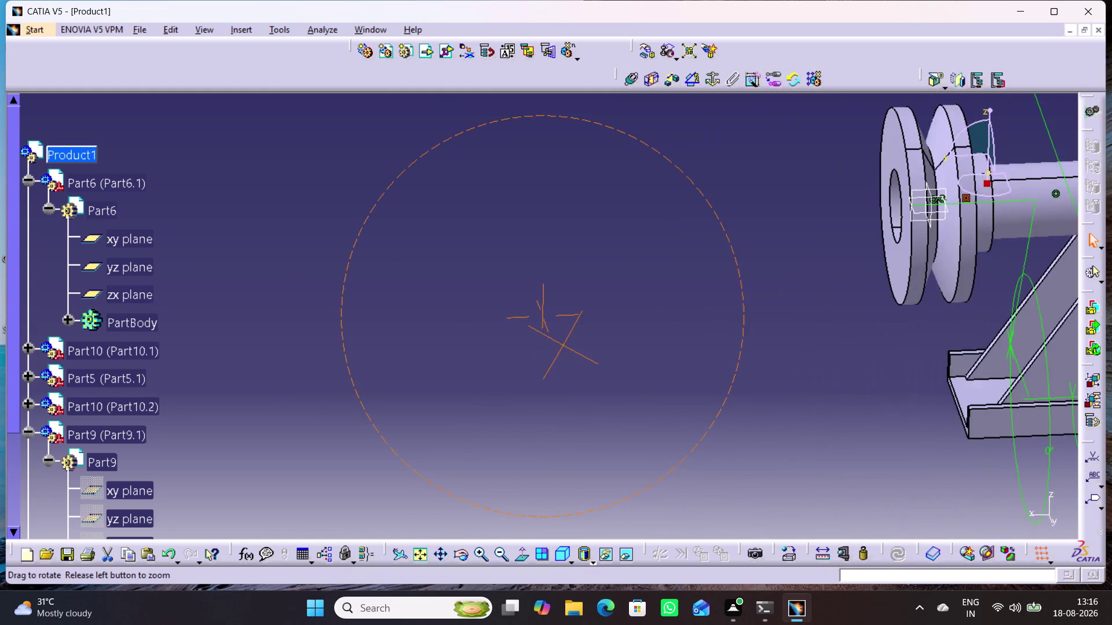
right_drag(562, 345, 570, 345)
middle_drag(562, 345, 570, 345)
middle_drag(640, 350, 338, 365)
middle_drag(527, 338, 566, 366)
right_drag(532, 340, 565, 366)
middle_drag(593, 351, 479, 326)
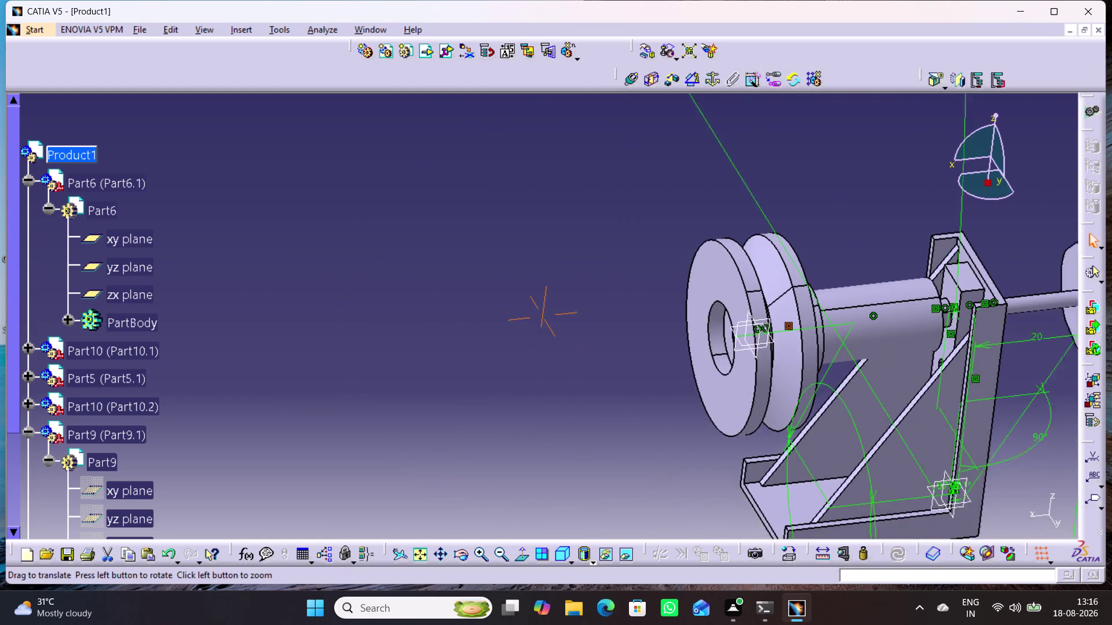
middle_drag(479, 326, 302, 279)
middle_drag(453, 358, 468, 317)
click(433, 340)
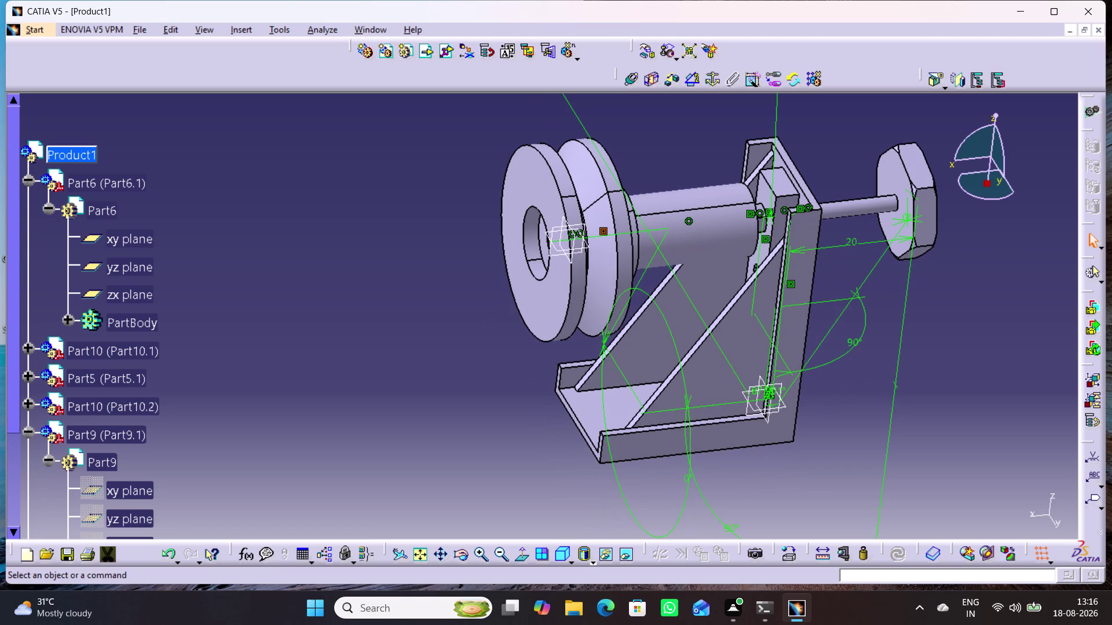
Add an angle constraint between the pulley's plane and Part6's zx plane.
click(698, 84)
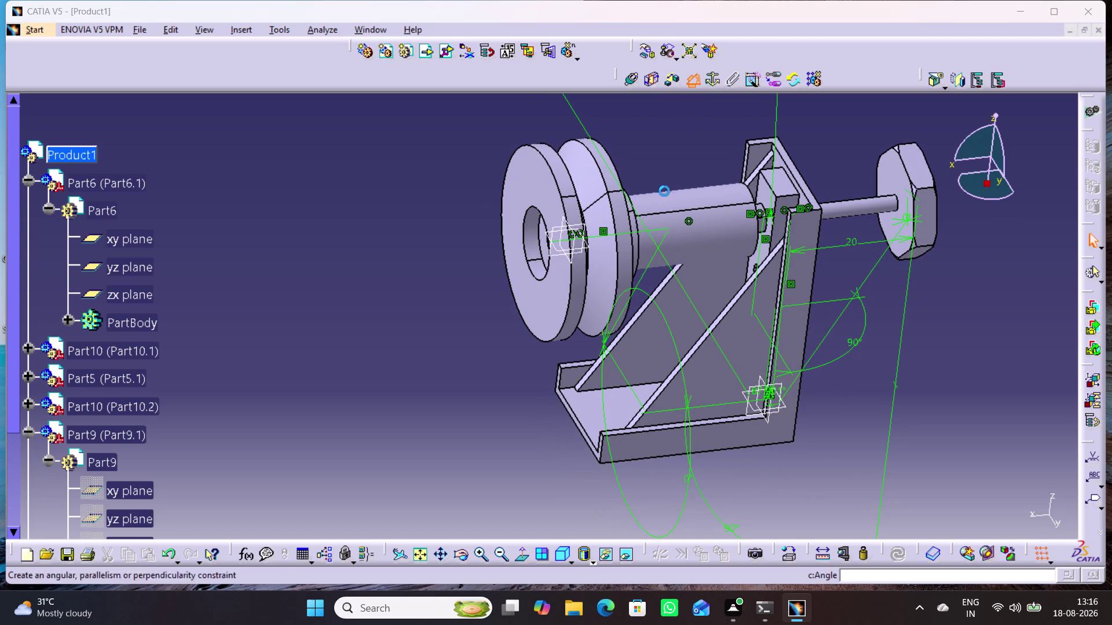
click(549, 251)
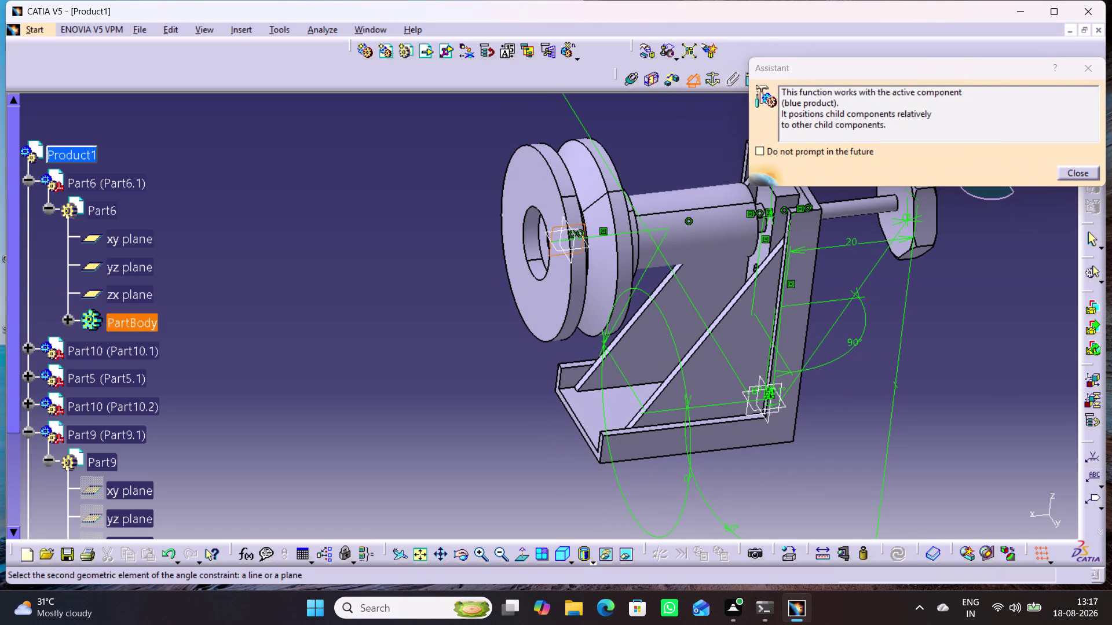
click(745, 411)
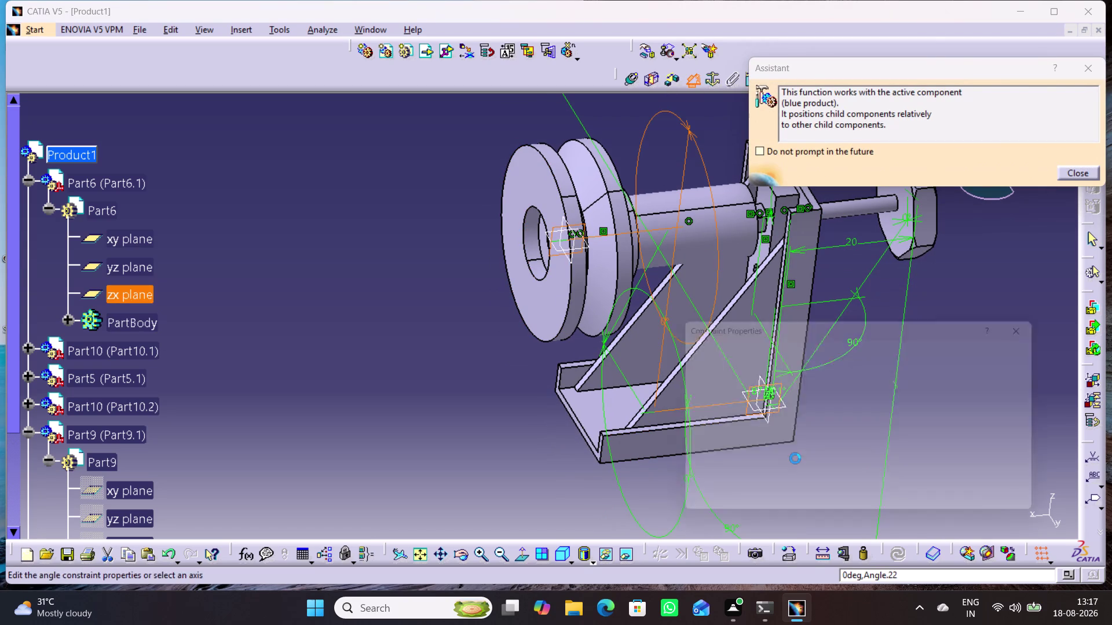
click(982, 512)
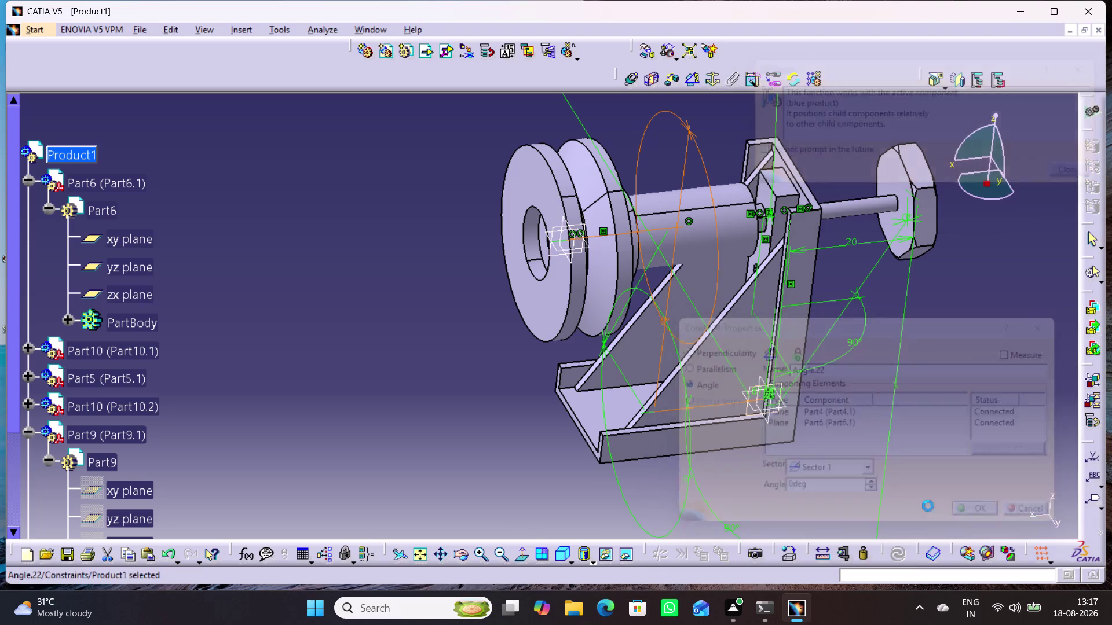
click(379, 429)
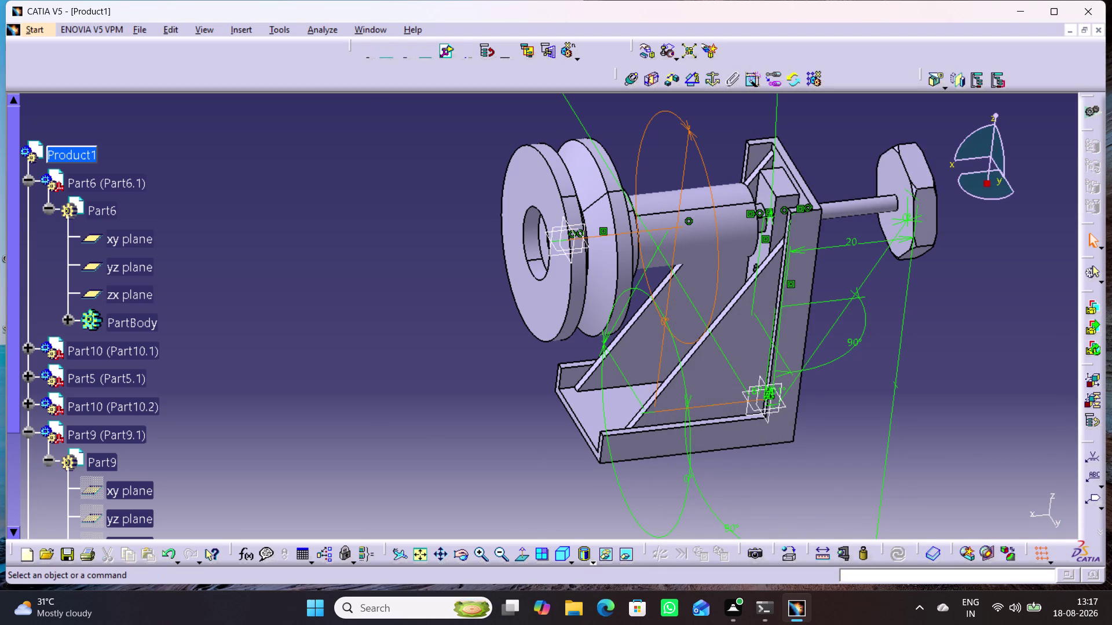
Check the remaining degrees of freedom of the Part9 component.
scroll(down, 3)
scroll(down, 3)
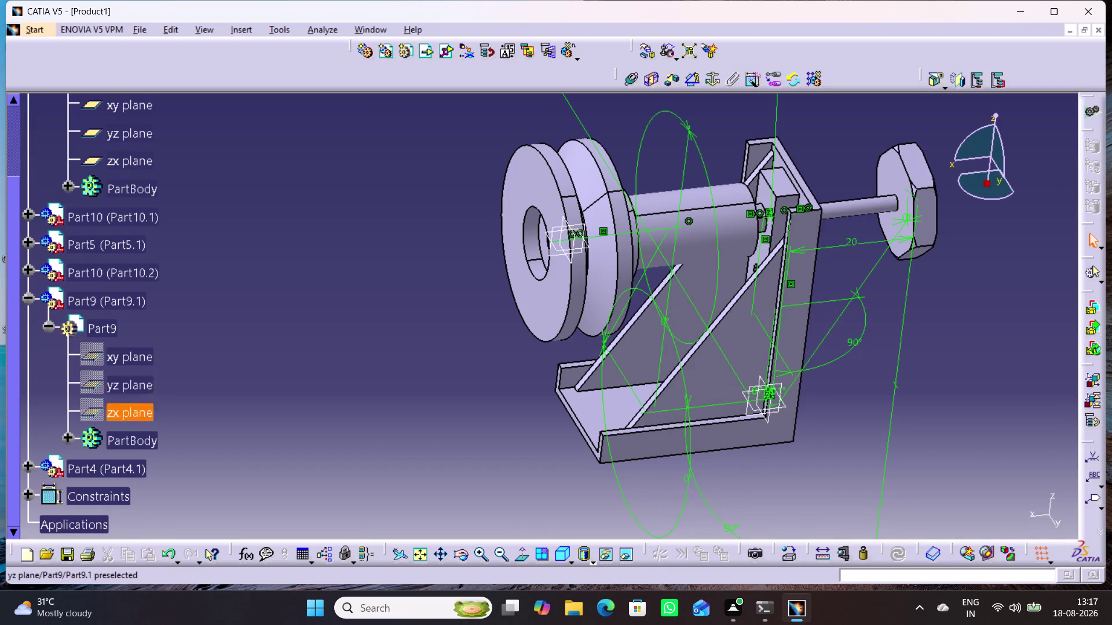
right_click(105, 305)
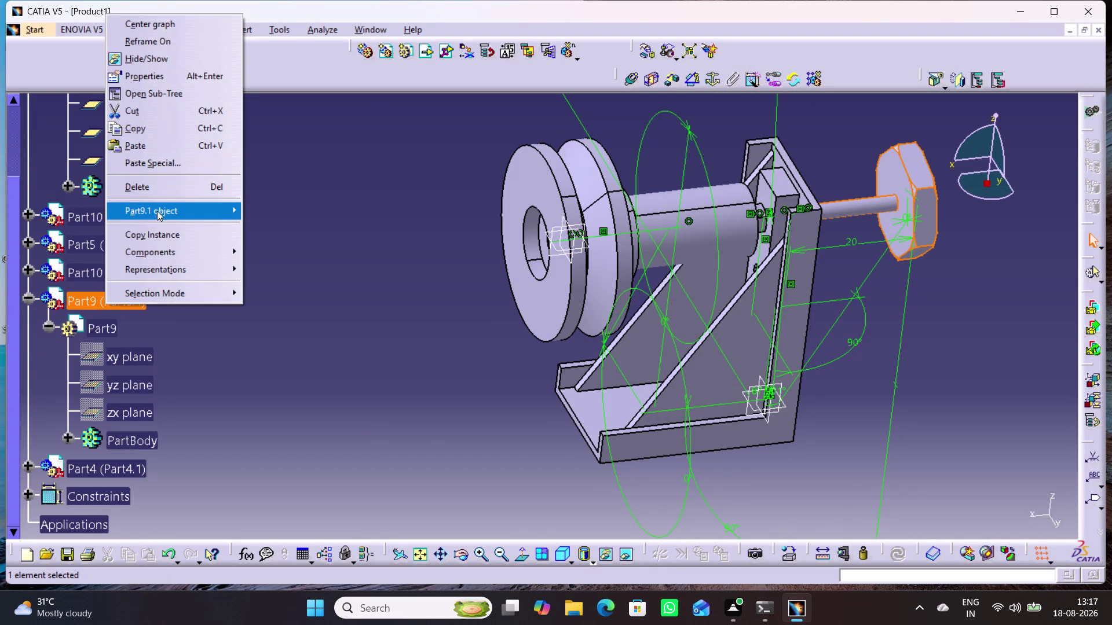
click(291, 290)
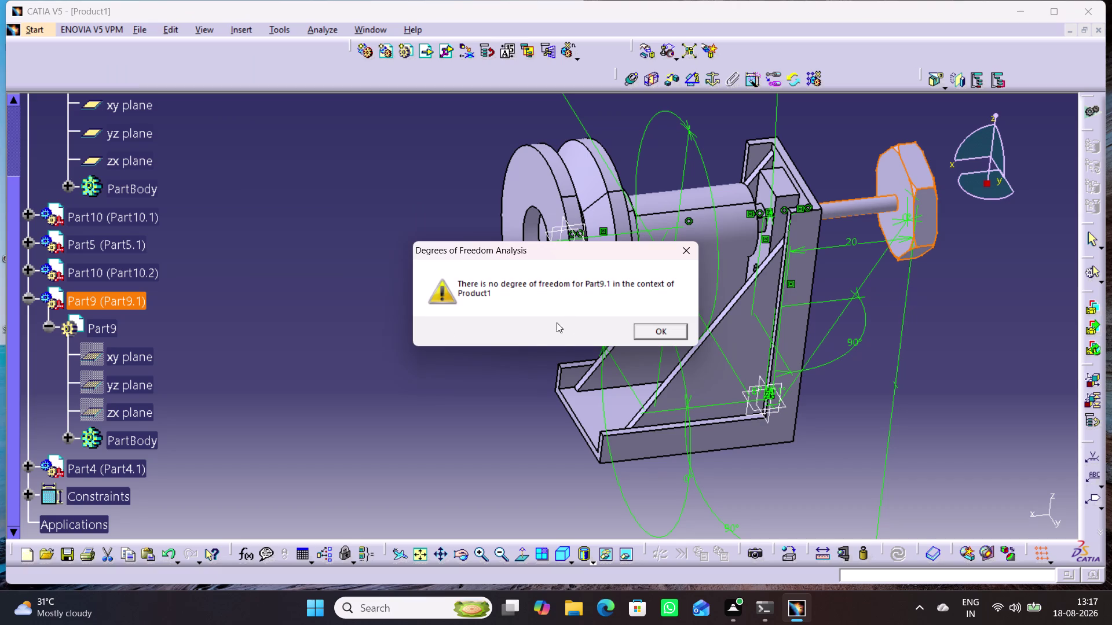
click(667, 329)
click(259, 366)
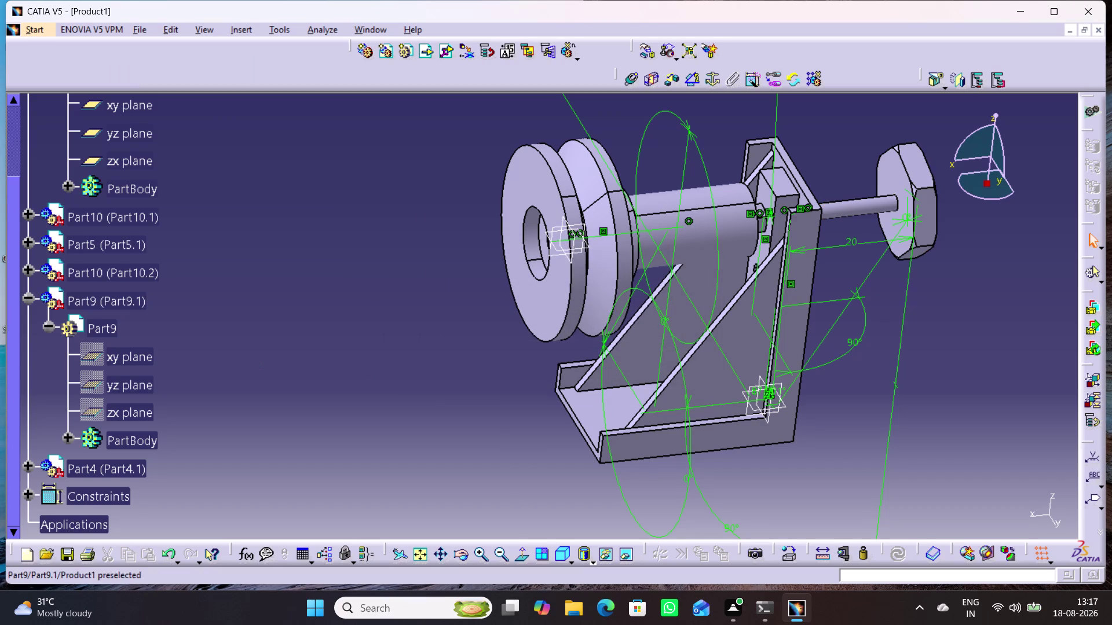
Expand the pulley component in the tree and review its context options.
click(29, 296)
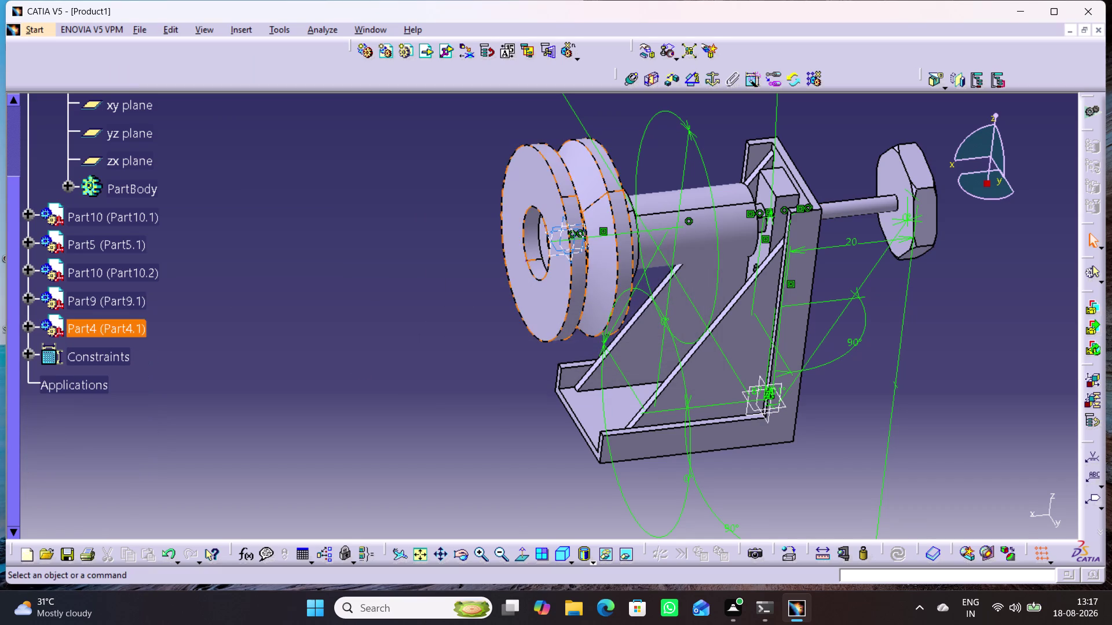
click(27, 326)
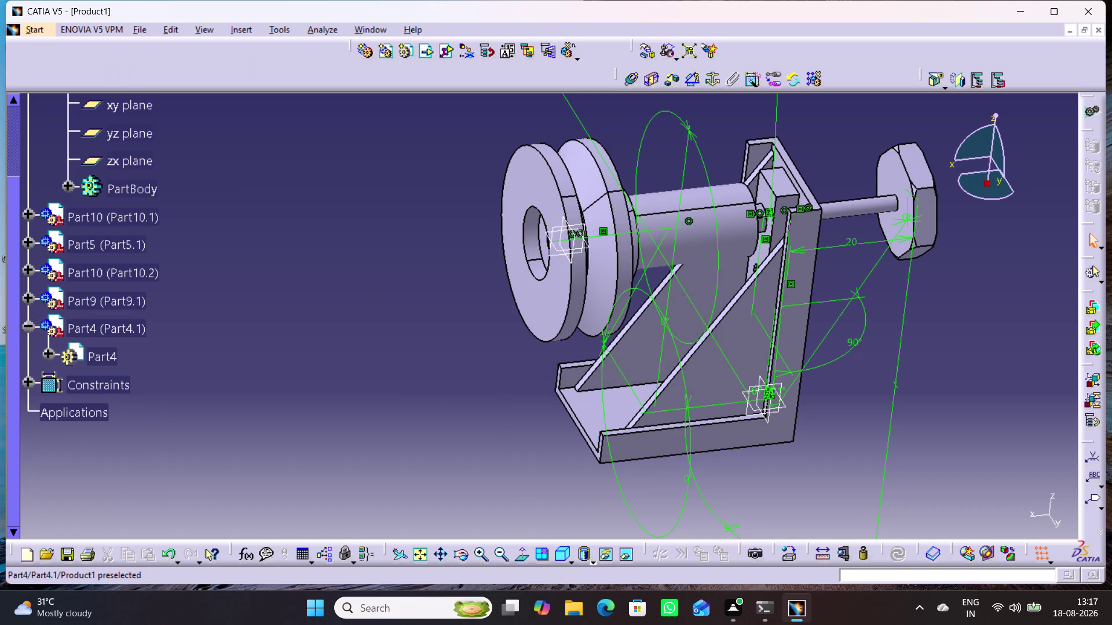
click(30, 328)
right_click(90, 338)
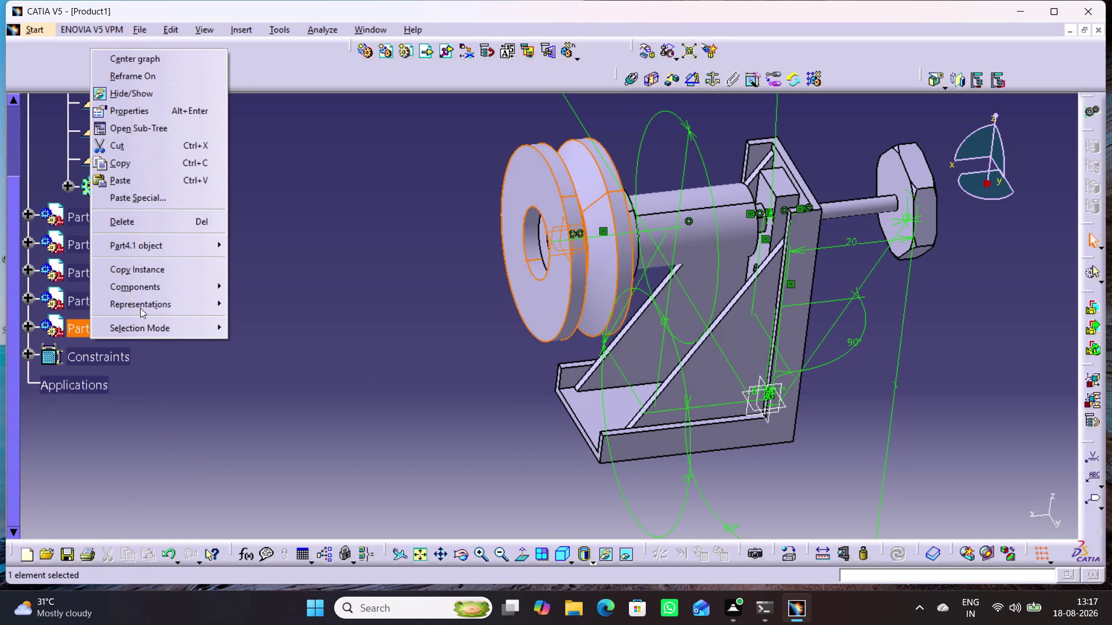
click(290, 316)
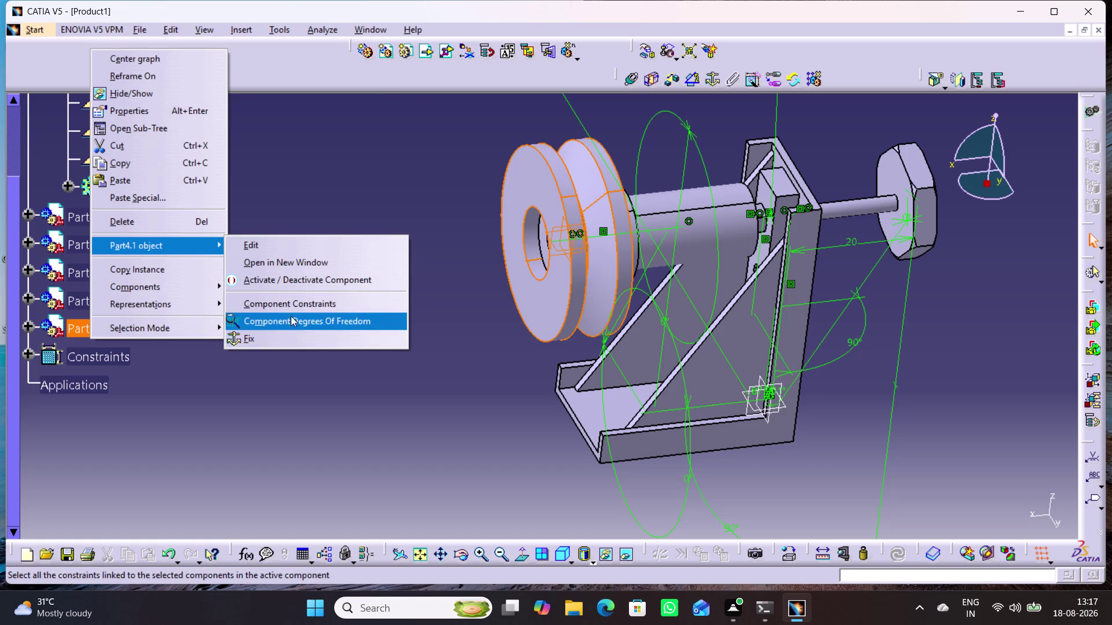
click(652, 333)
click(317, 384)
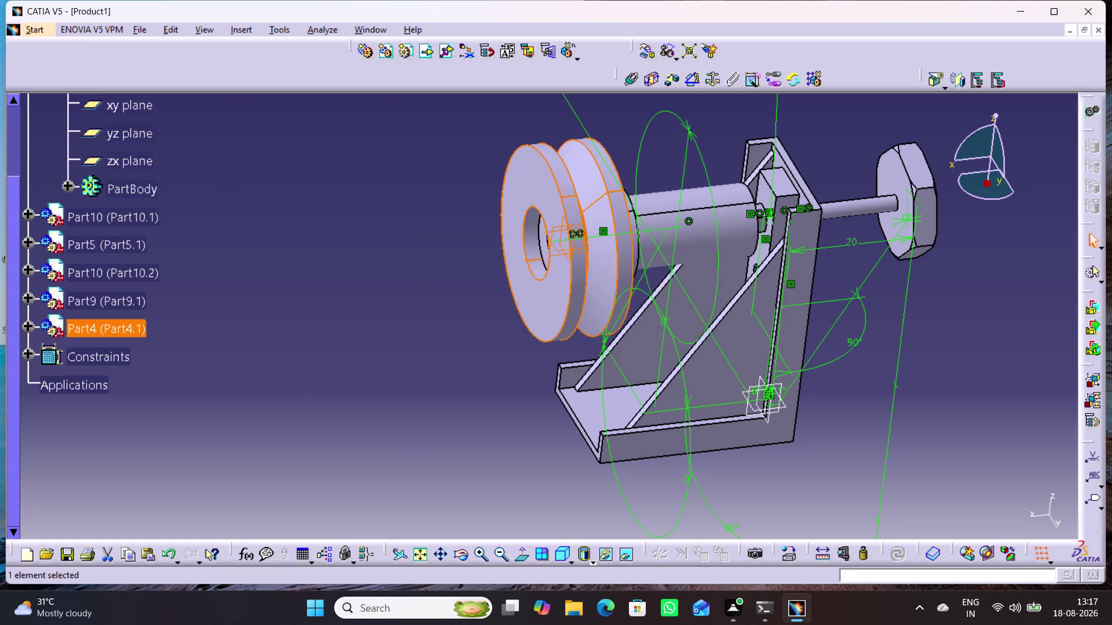
Hide the pulley part's xy, yz and zx reference planes.
click(30, 325)
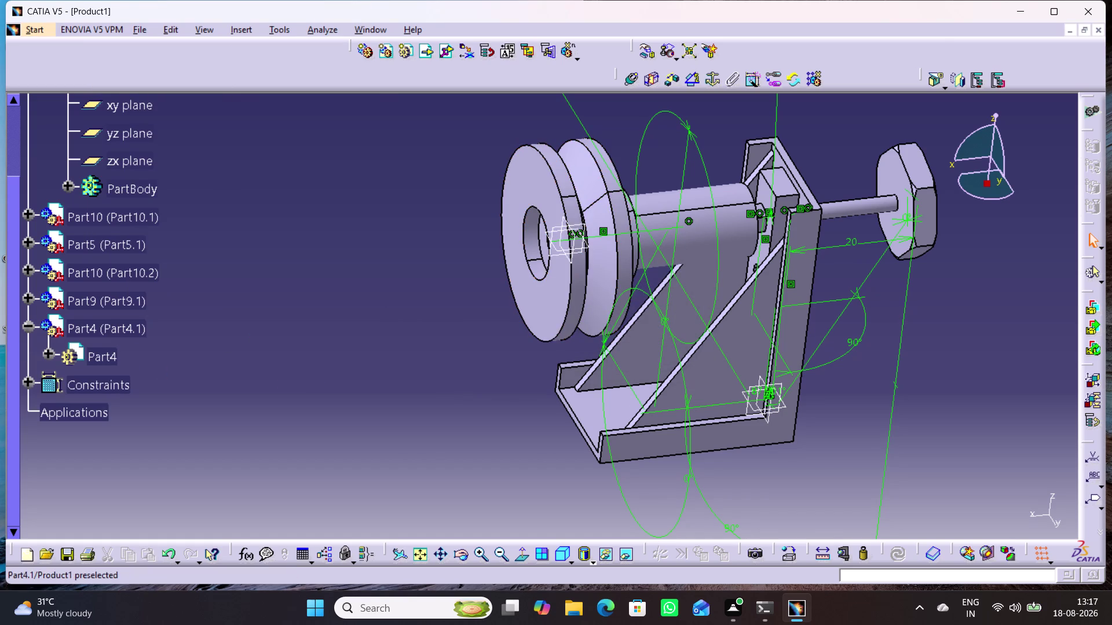
click(48, 346)
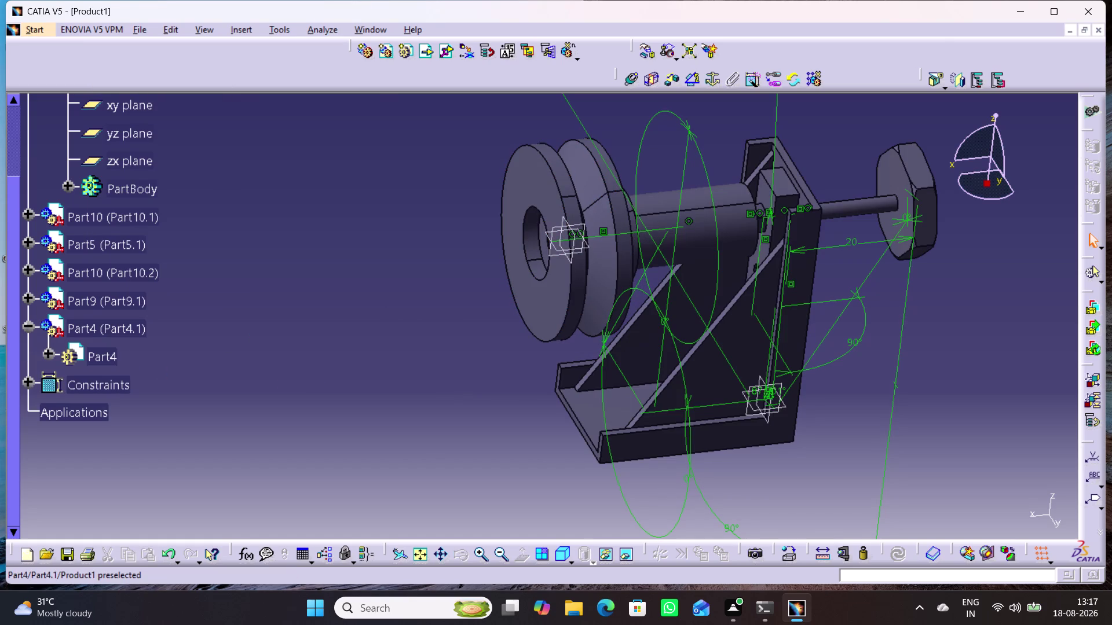
click(27, 340)
click(52, 354)
click(110, 382)
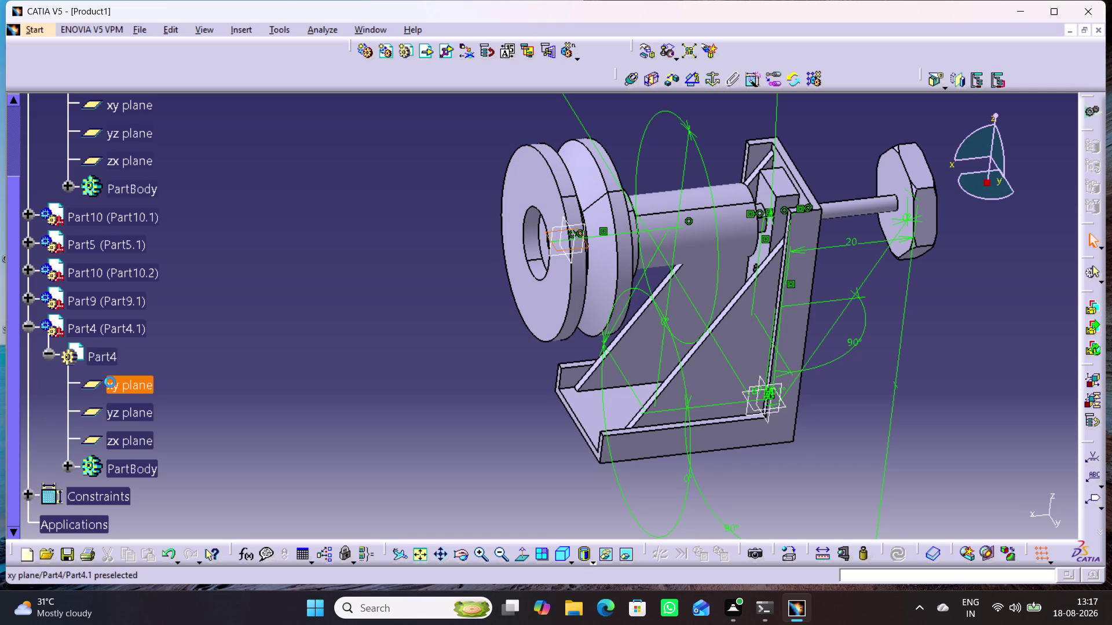
click(128, 420)
click(133, 439)
right_click(132, 384)
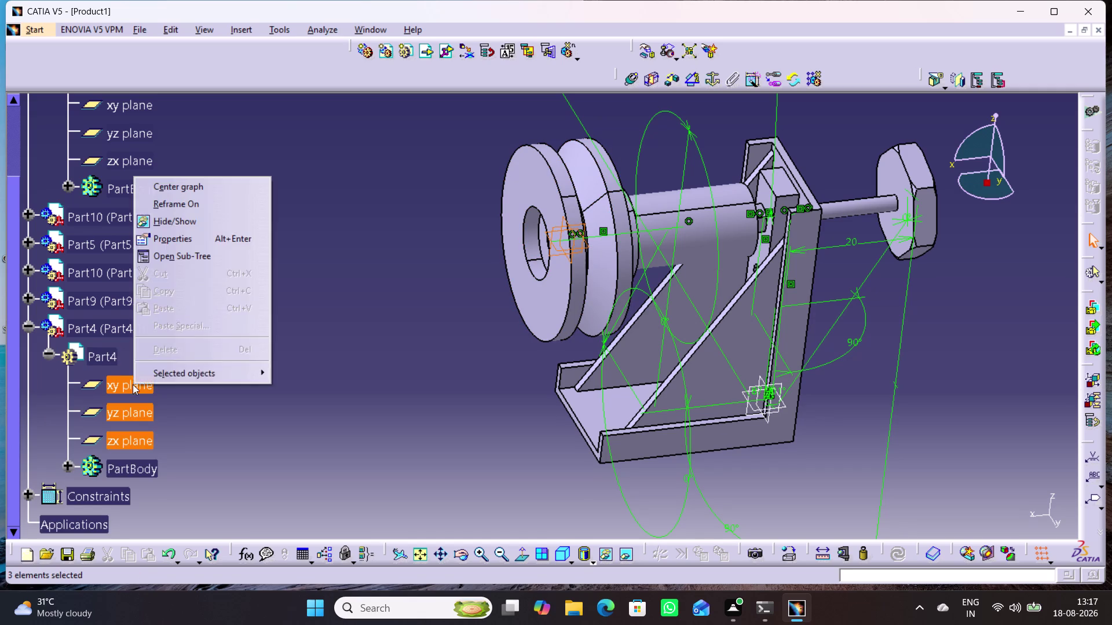
click(183, 225)
click(297, 341)
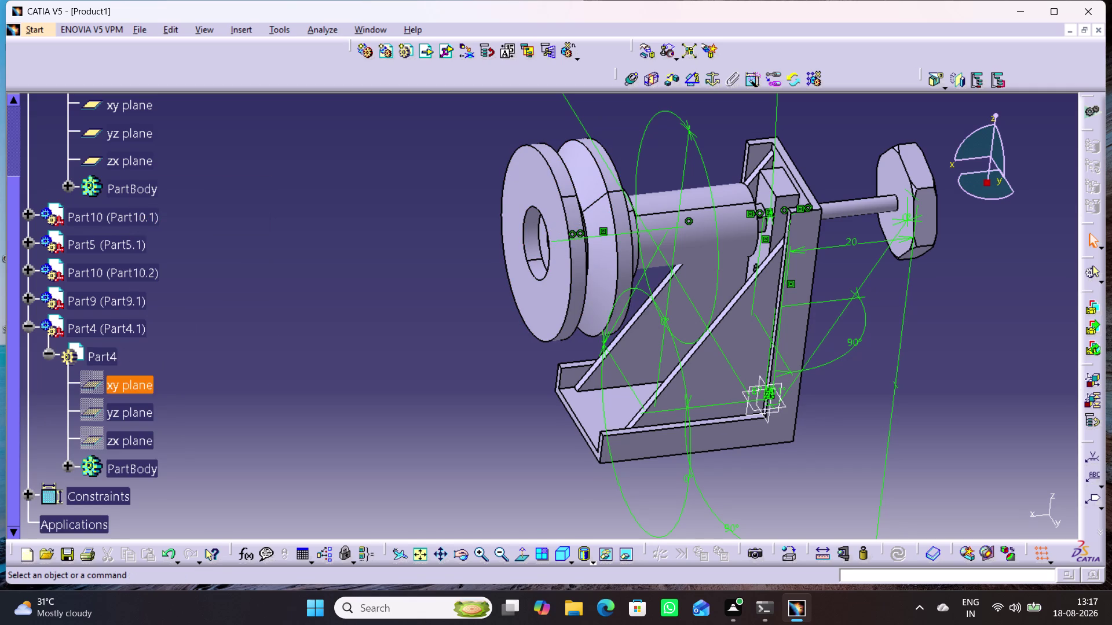
Collapse the pulley branch, re-expand Part6, and pan the assembly toward centre.
click(26, 328)
scroll(up, 3)
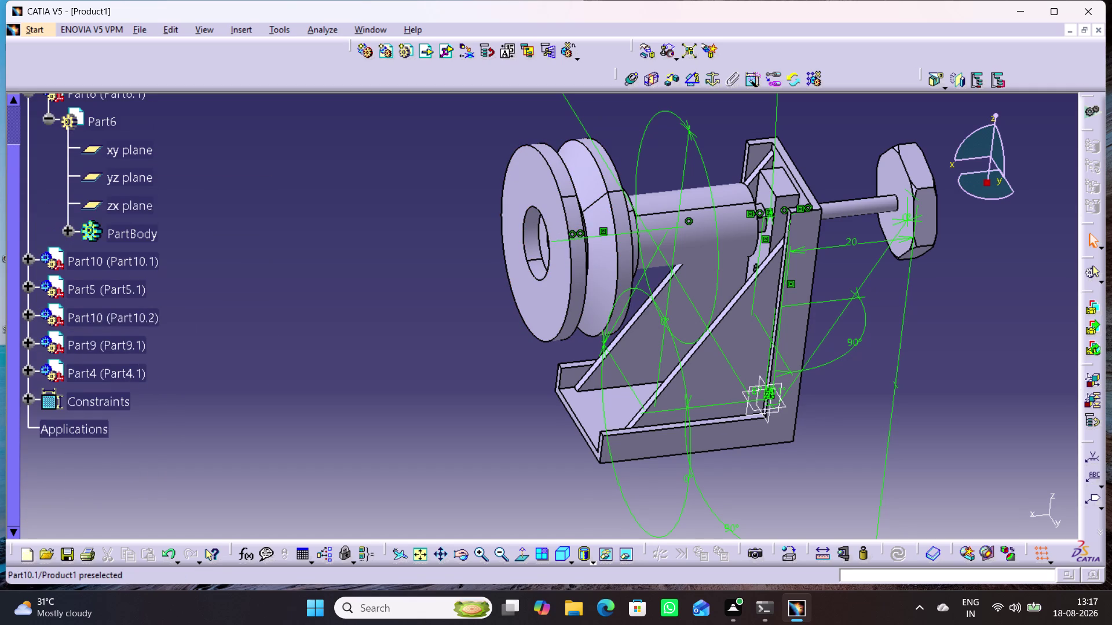
scroll(up, 3)
click(14, 137)
click(145, 268)
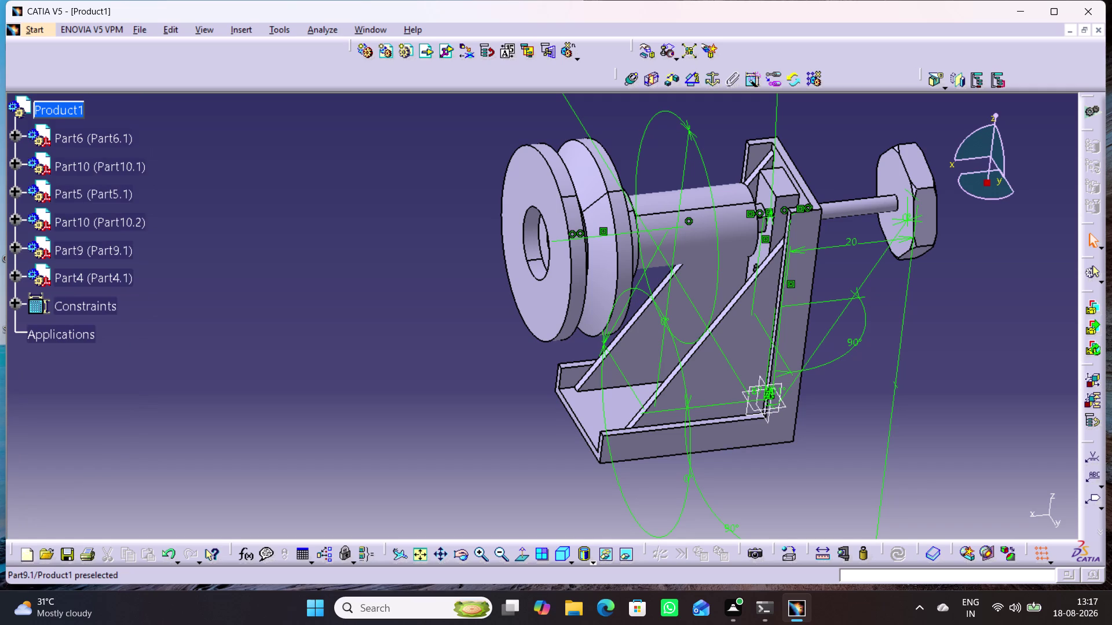
click(16, 135)
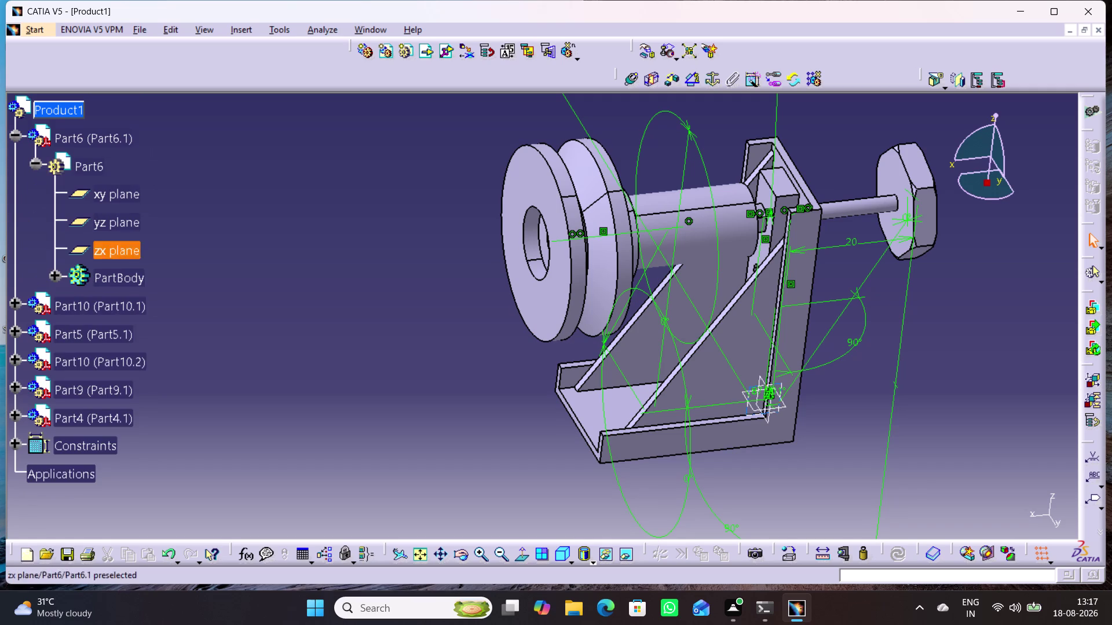
middle_drag(354, 392, 269, 423)
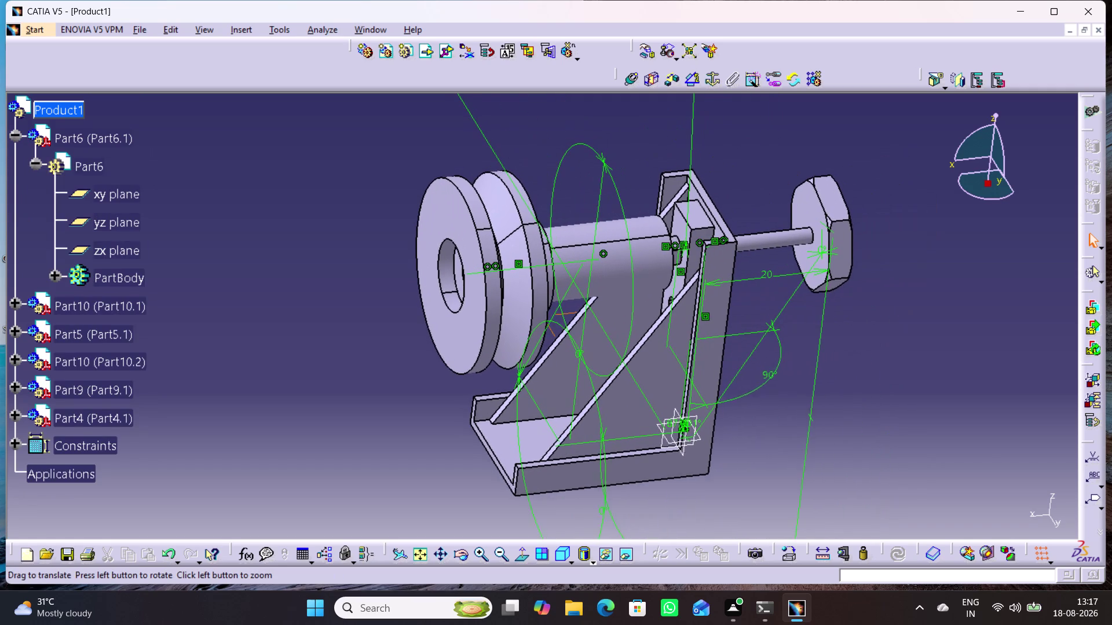
middle_drag(270, 423, 277, 433)
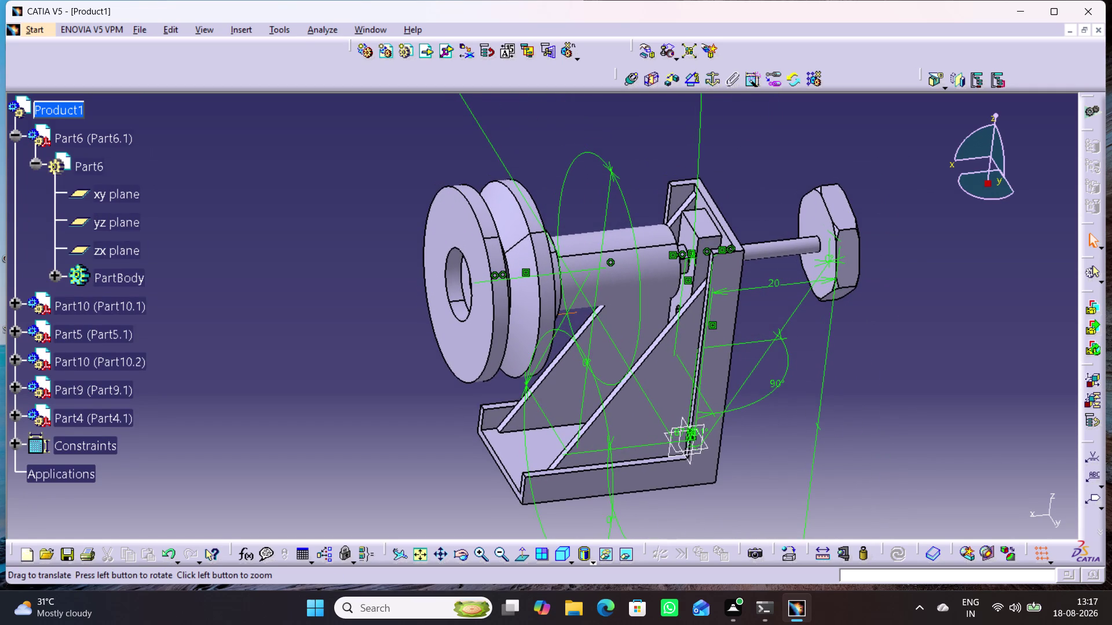
click(444, 51)
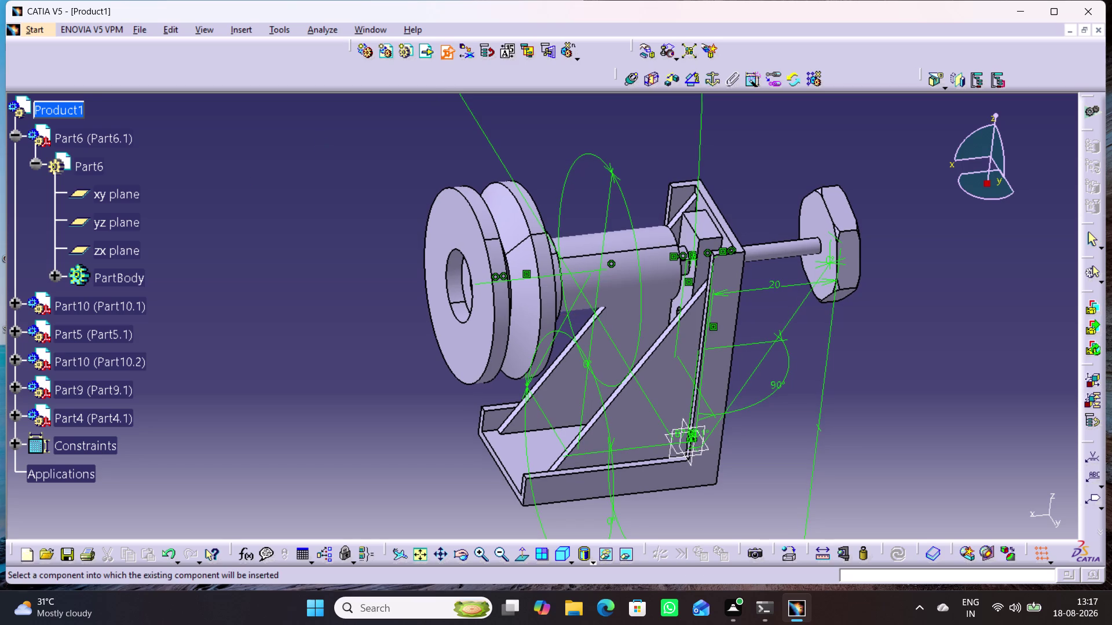
Insert the Washer file into Product1 and accept its Smart Move placement.
click(66, 107)
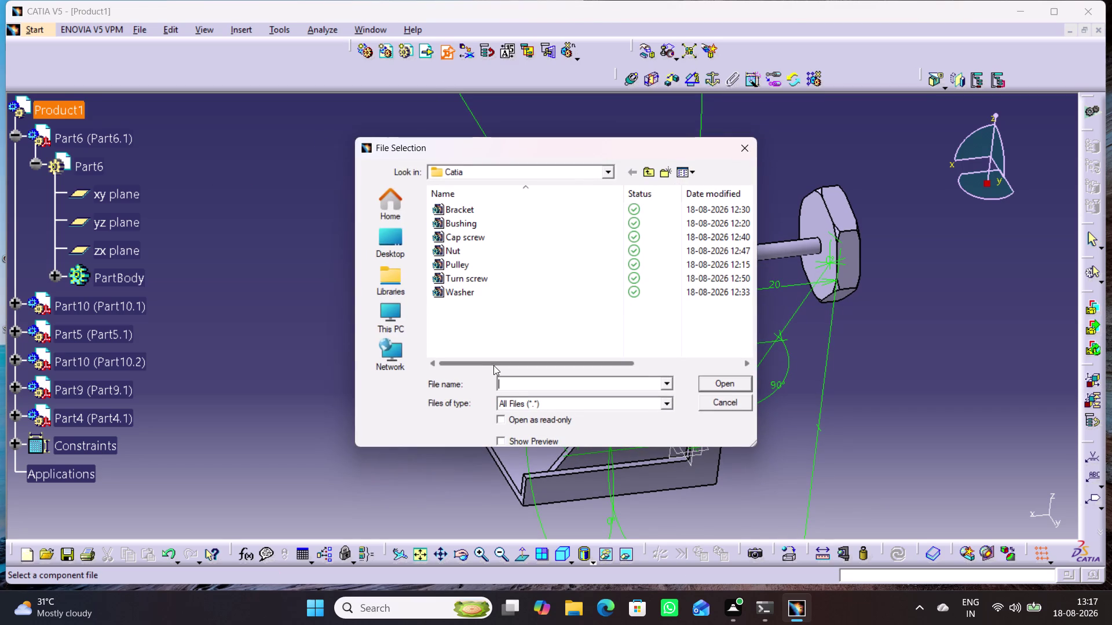
click(466, 294)
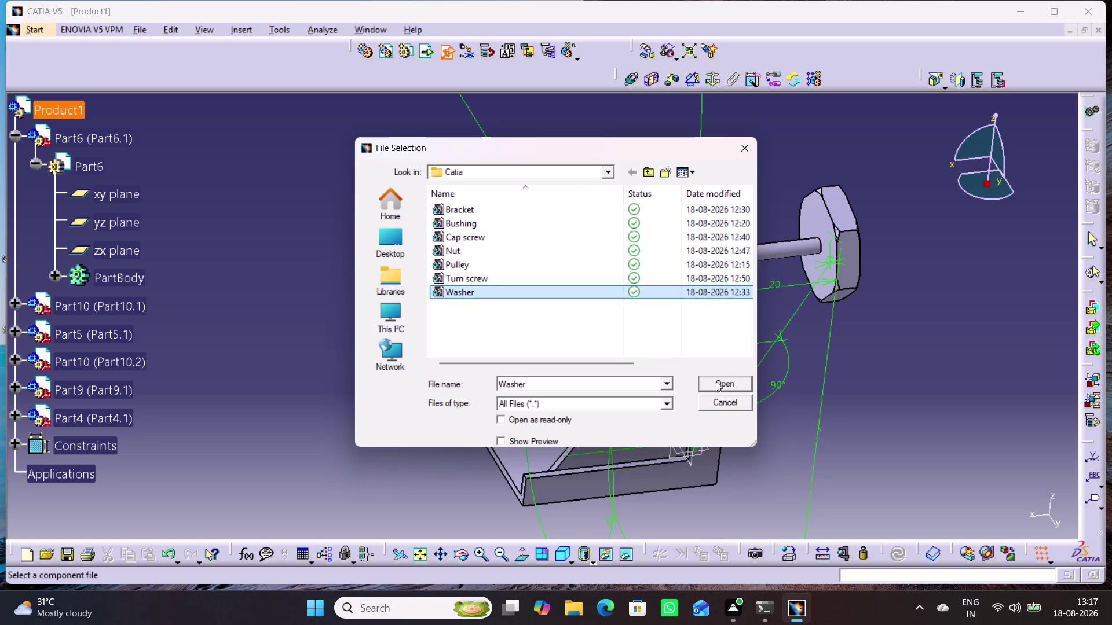
click(733, 381)
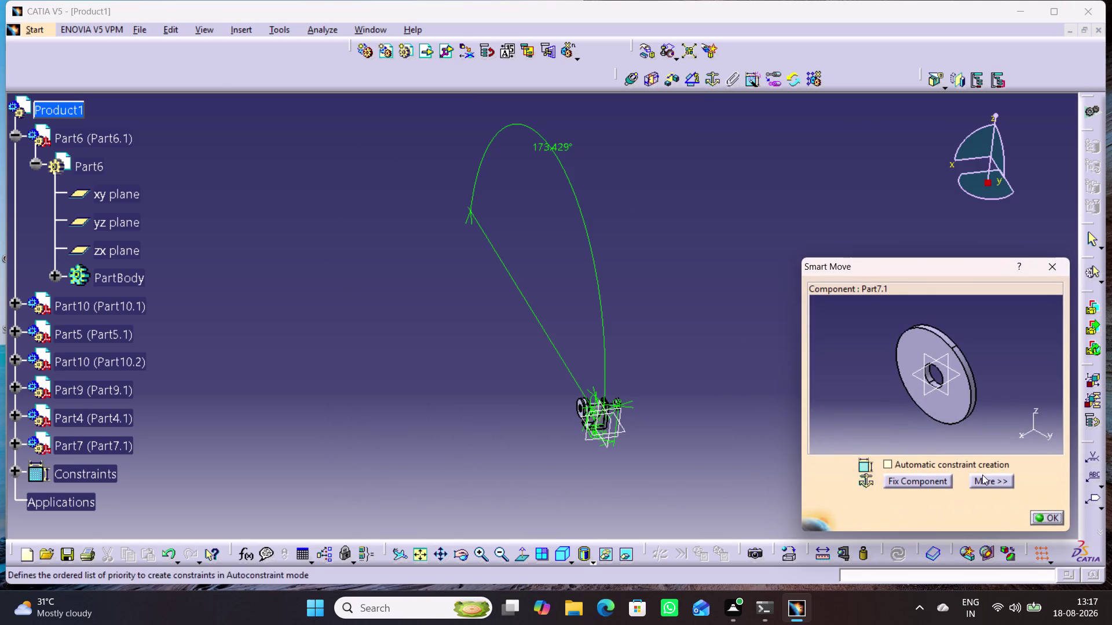
drag(965, 405, 985, 492)
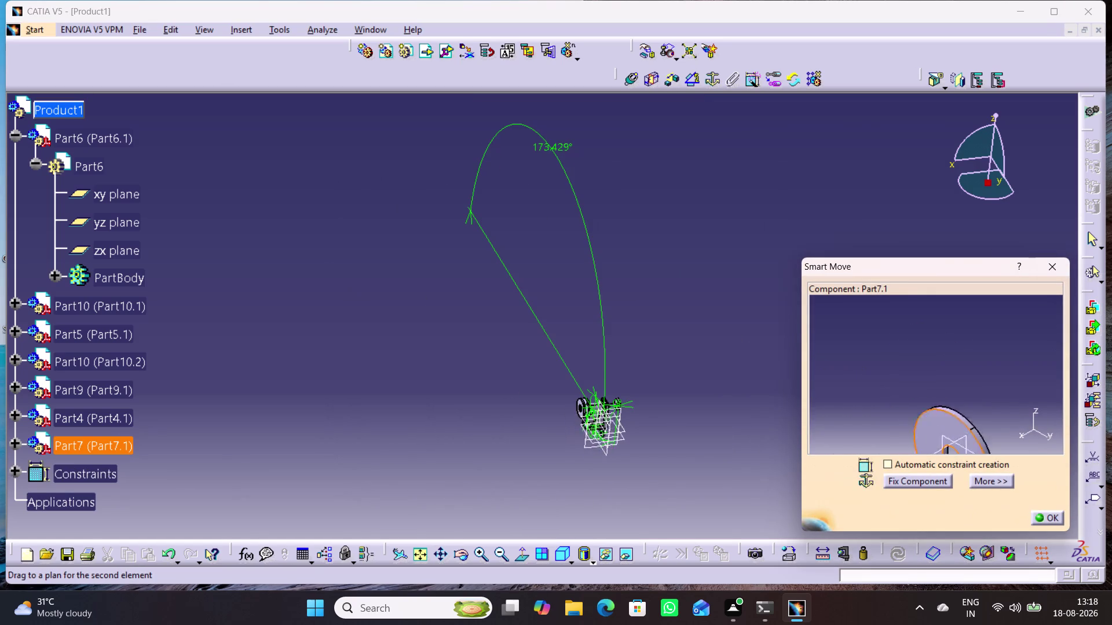
drag(985, 492, 662, 561)
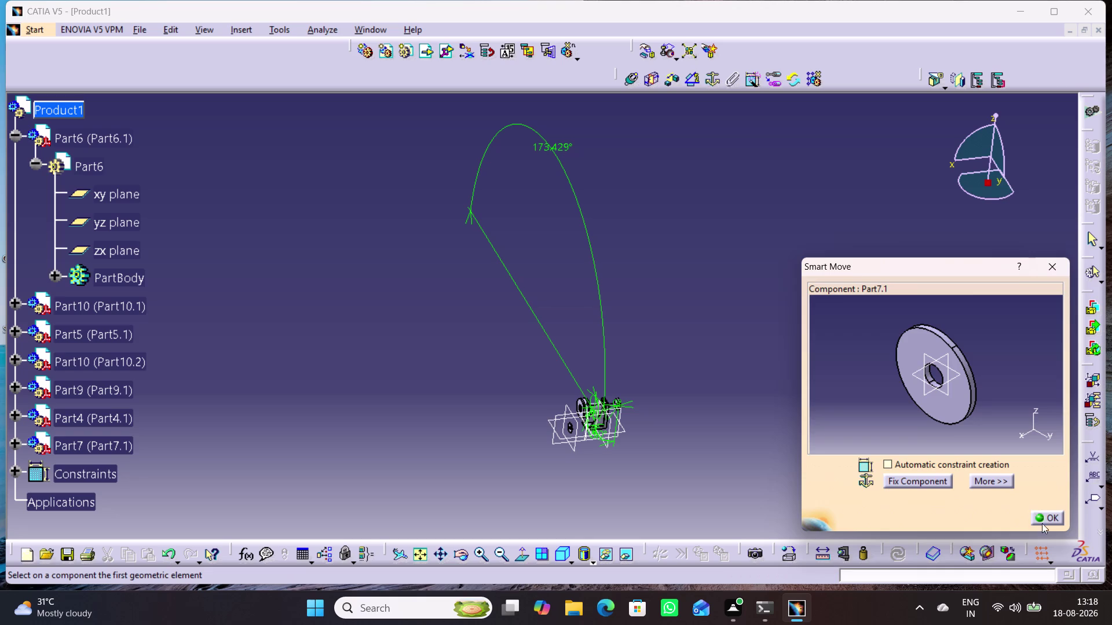
click(1046, 519)
Pan and zoom in on the pulley and the new washer.
middle_drag(601, 487, 609, 414)
right_click(601, 486)
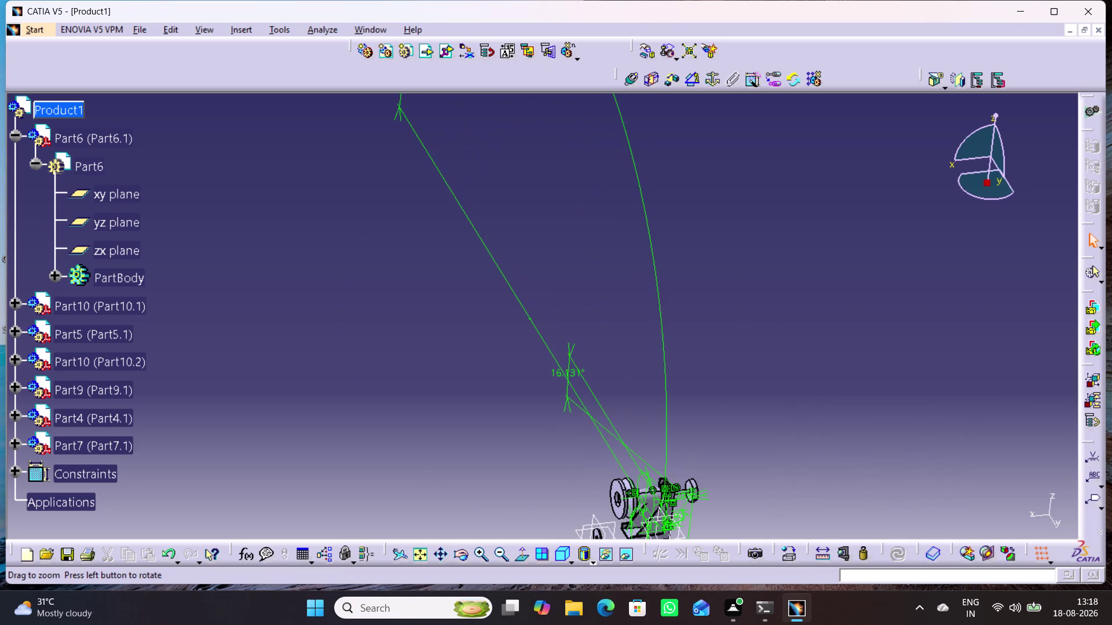
middle_drag(689, 463, 713, 339)
middle_drag(713, 443, 720, 389)
right_click(713, 443)
middle_drag(709, 472, 622, 444)
middle_drag(644, 485, 639, 408)
right_click(643, 484)
middle_drag(649, 492, 628, 384)
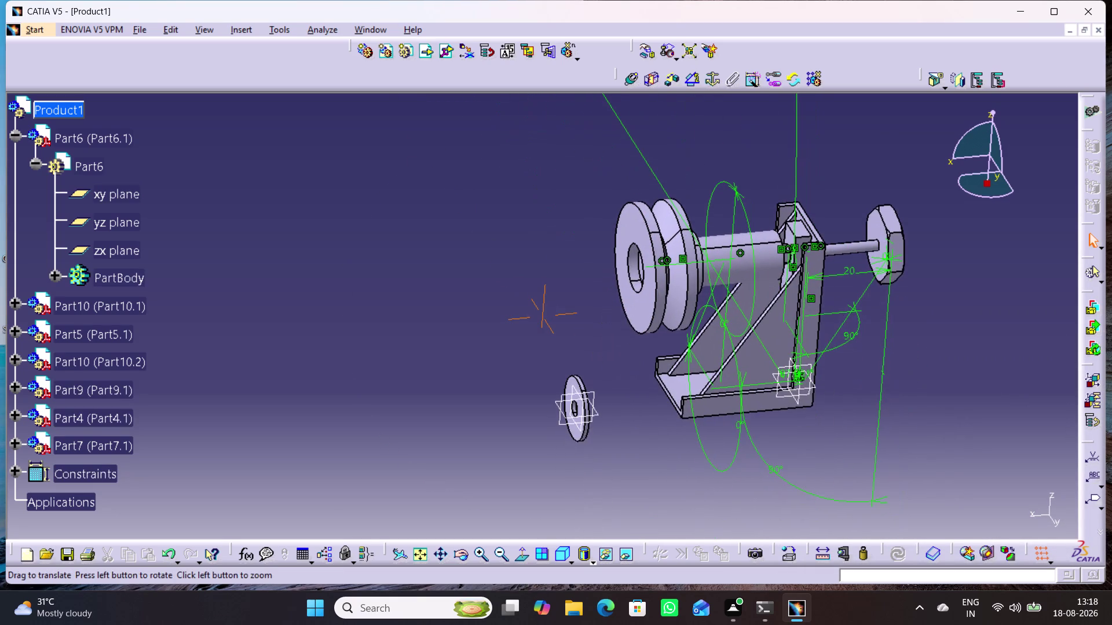
middle_drag(642, 453, 613, 395)
right_click(640, 450)
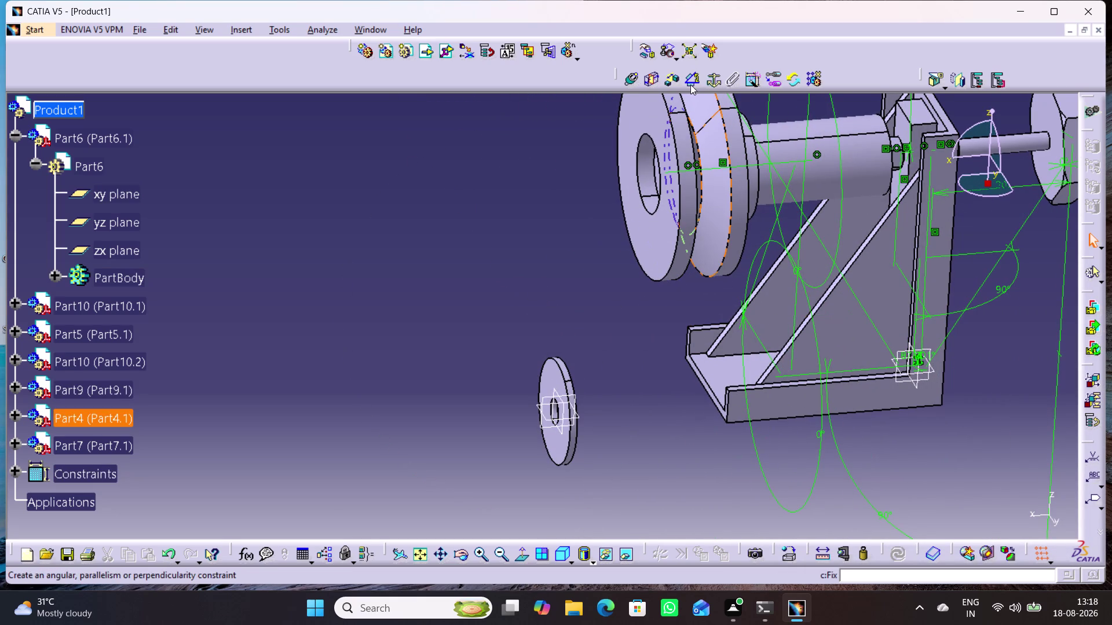
Align the washer onto the pulley's axis with a coincidence constraint.
click(645, 51)
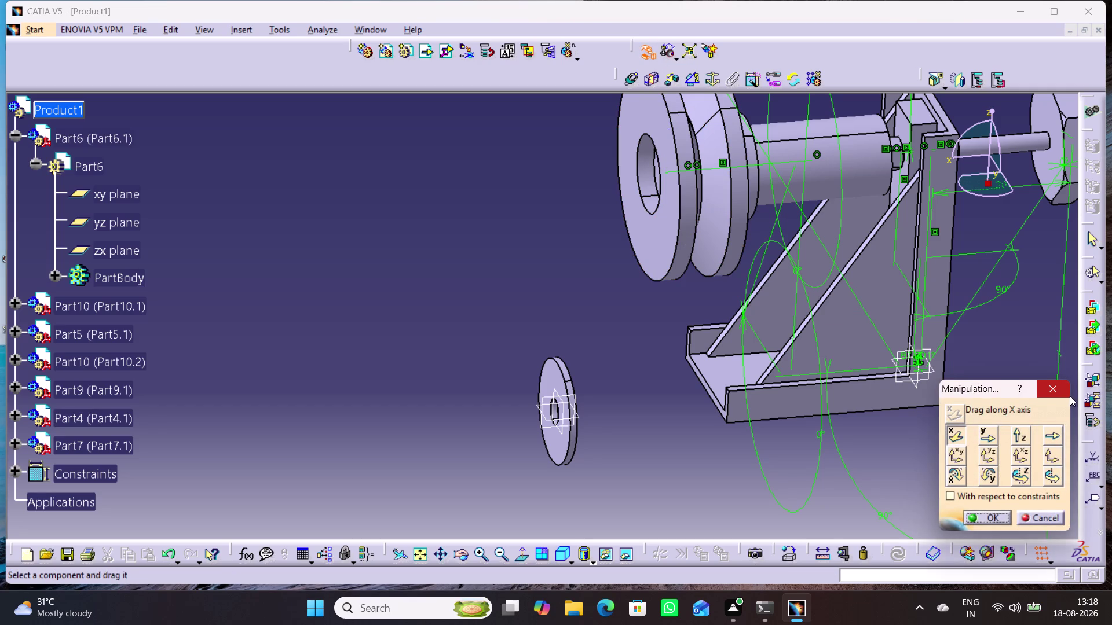
click(1054, 390)
click(629, 77)
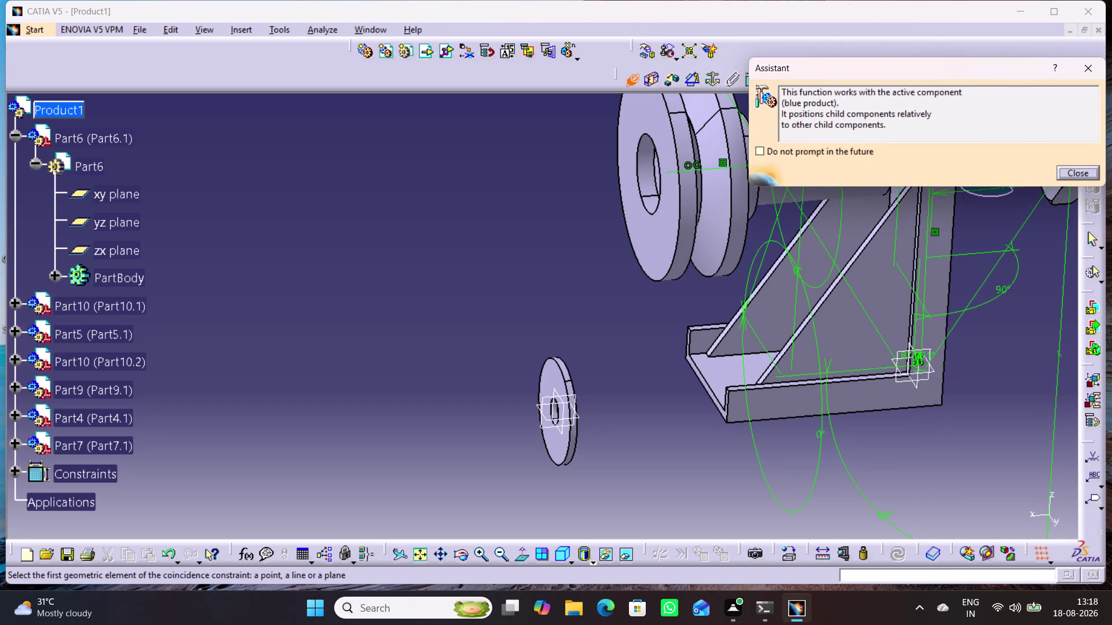
click(653, 177)
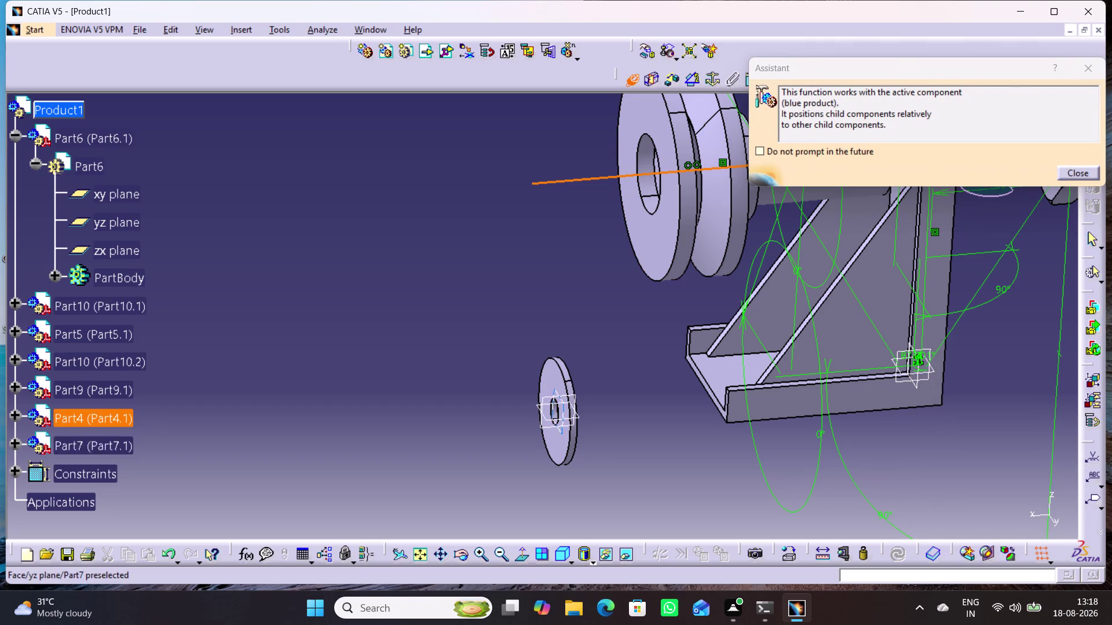
click(568, 377)
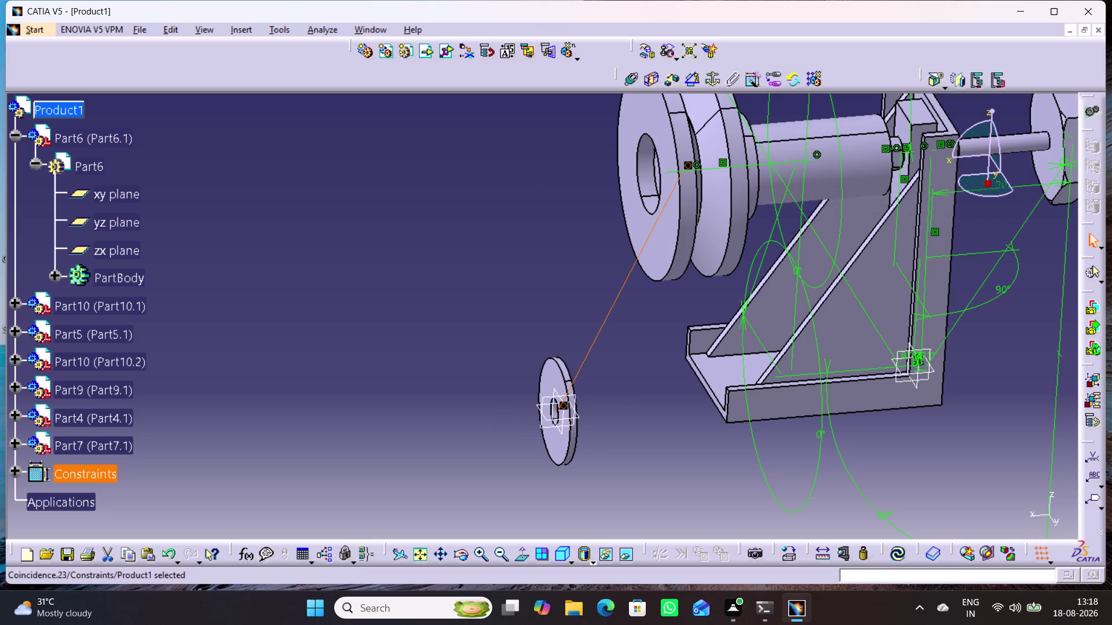
click(904, 562)
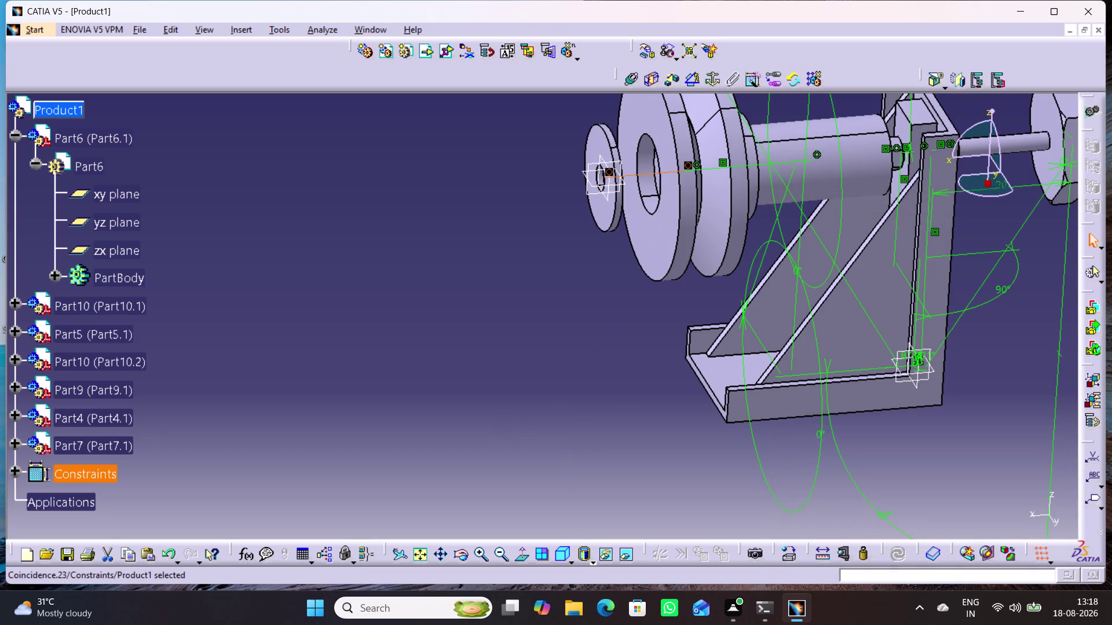
middle_drag(662, 412, 661, 557)
click(651, 82)
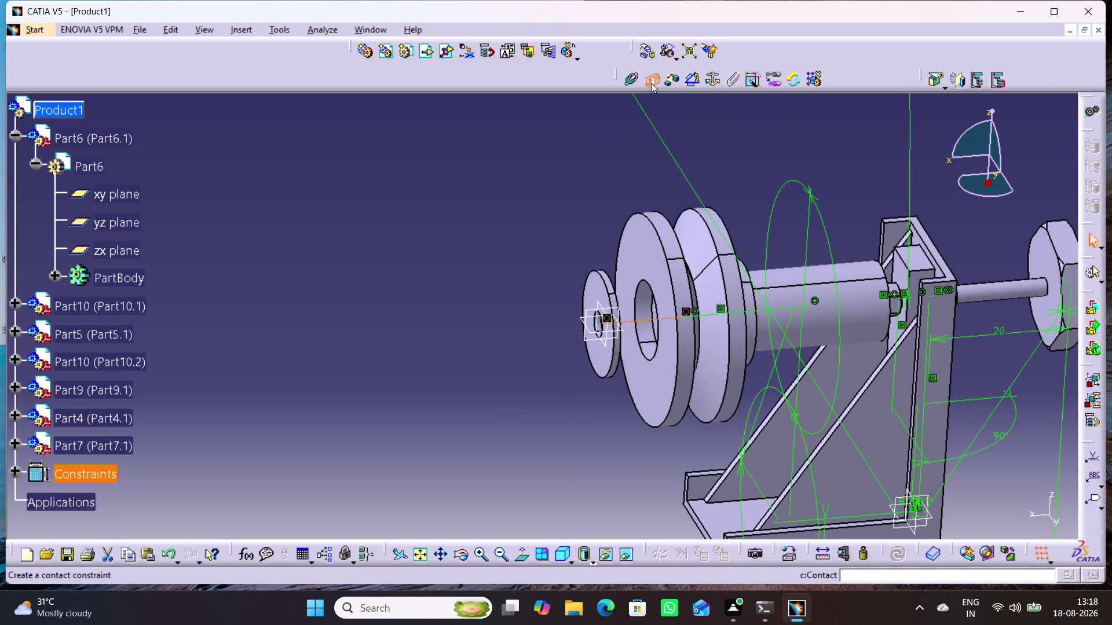
Seat the washer disc face against the shaft face with a contact constraint.
click(655, 384)
middle_drag(602, 397, 536, 428)
middle_drag(540, 430, 496, 443)
right_drag(540, 429, 496, 443)
middle_drag(451, 479, 534, 447)
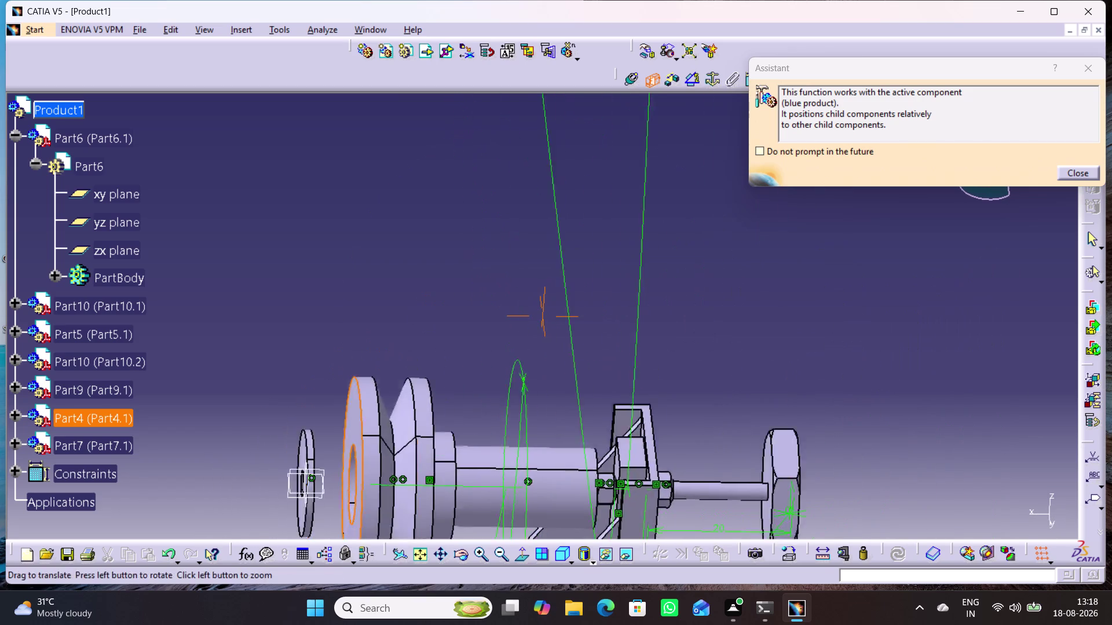
middle_drag(533, 448, 719, 398)
middle_drag(514, 417, 440, 402)
right_drag(514, 416, 441, 403)
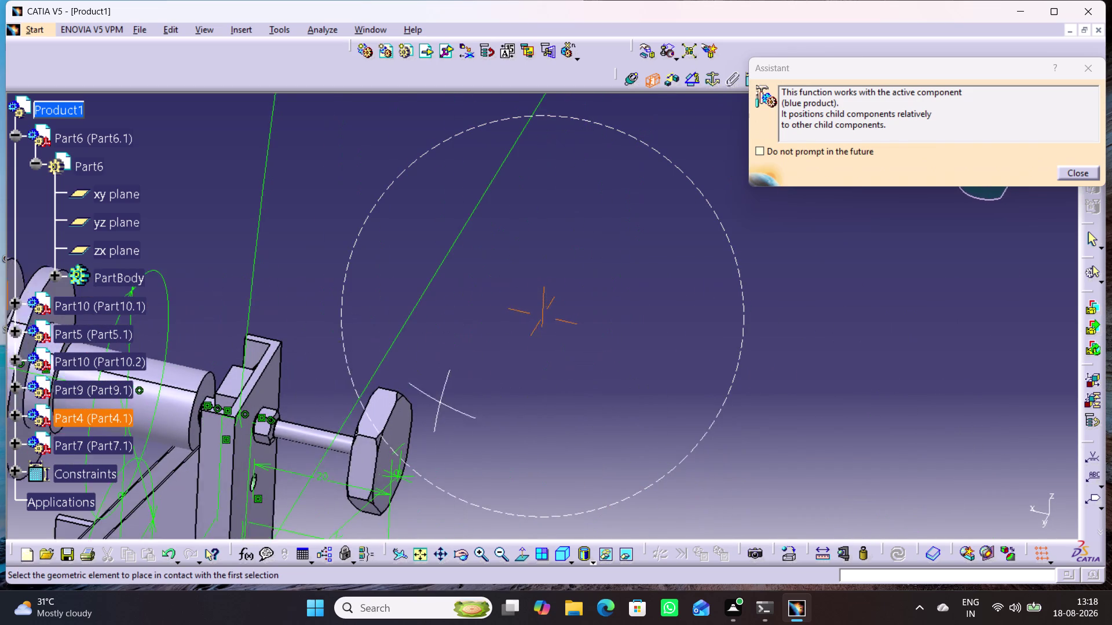
right_drag(440, 403, 439, 403)
middle_drag(441, 403, 439, 403)
middle_drag(868, 366, 873, 365)
middle_drag(622, 393, 1036, 361)
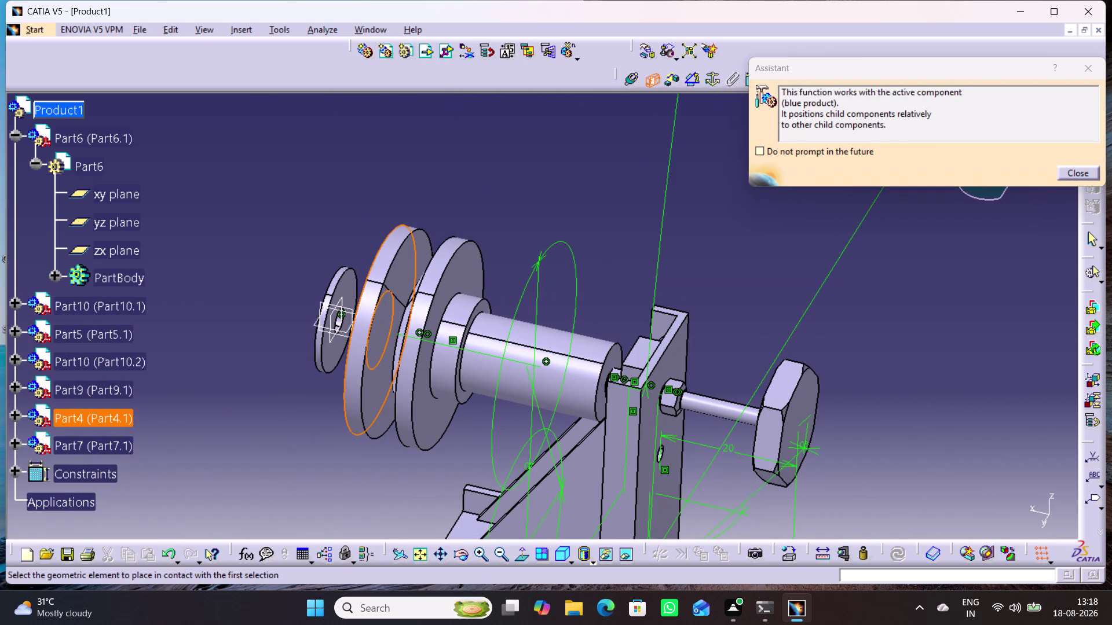
click(328, 350)
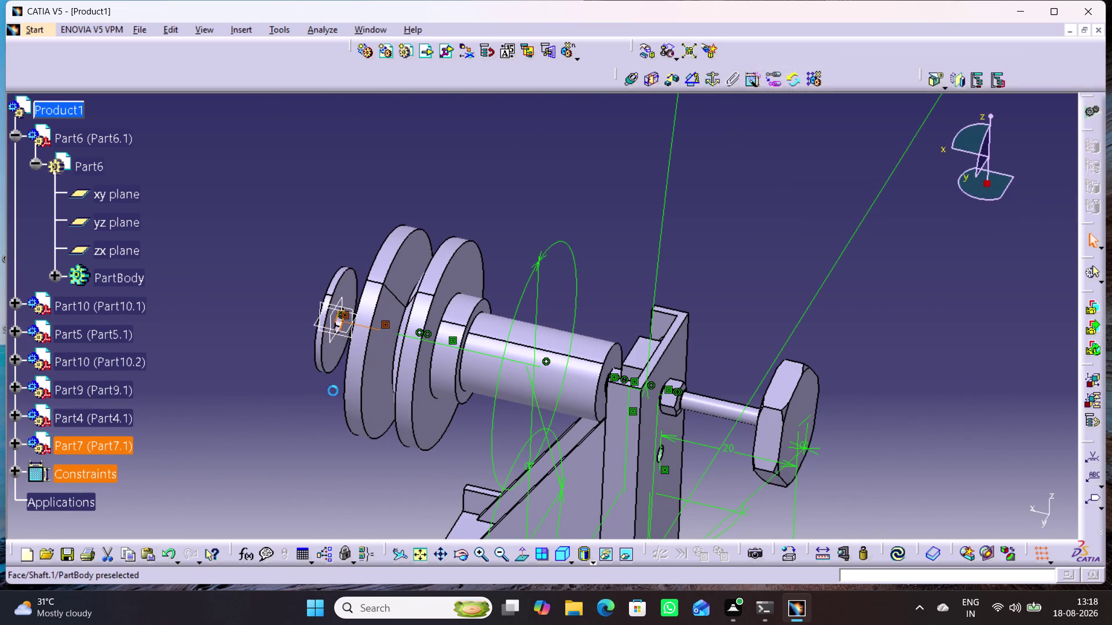
click(896, 550)
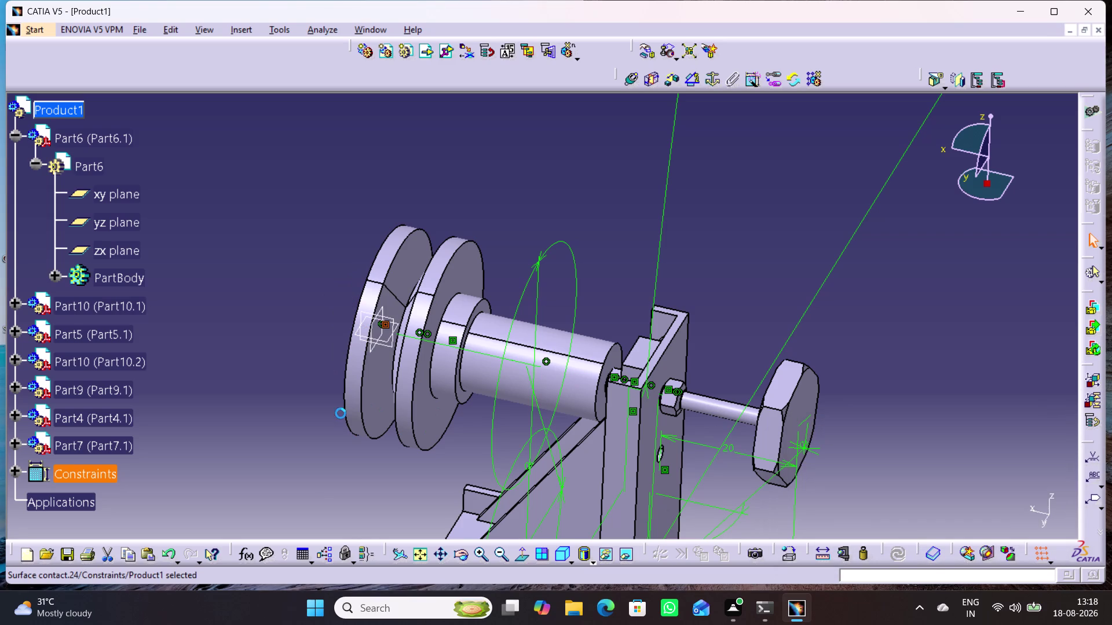
click(319, 459)
Add a 90° angle constraint between a Part7 plane and Part6's xy plane.
middle_drag(341, 475, 444, 470)
right_drag(341, 475, 444, 470)
middle_drag(629, 391, 458, 518)
middle_drag(509, 438, 429, 525)
middle_drag(468, 464, 474, 463)
right_drag(475, 464, 502, 469)
middle_drag(474, 464, 503, 470)
middle_drag(619, 422, 416, 449)
middle_drag(487, 408, 522, 422)
right_drag(488, 408, 523, 422)
middle_drag(590, 442, 392, 406)
click(684, 81)
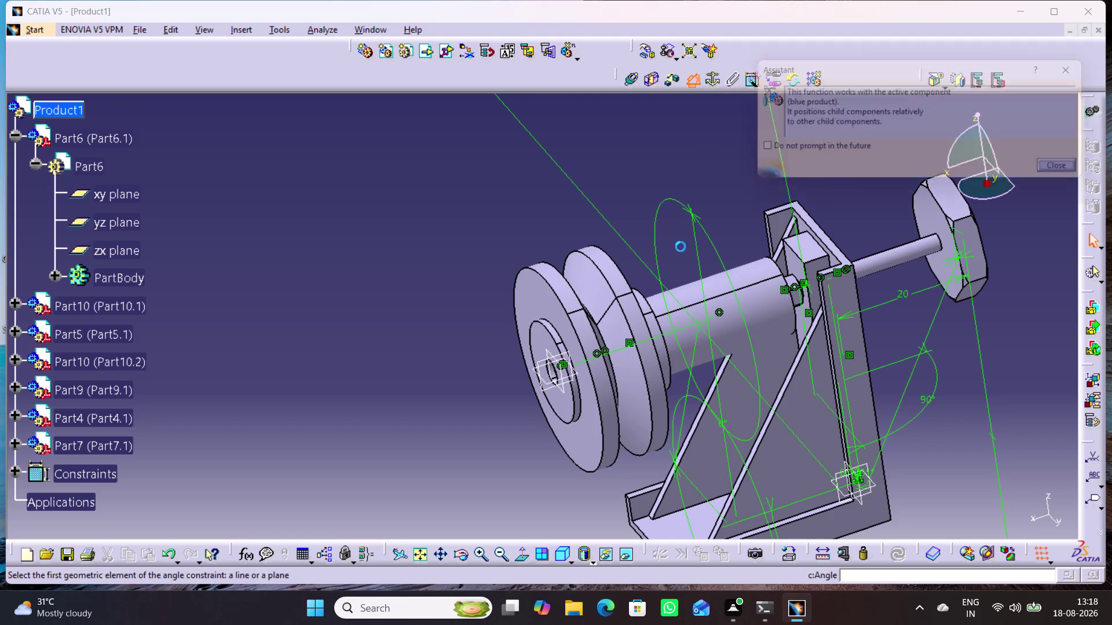
click(540, 388)
middle_drag(885, 491, 852, 401)
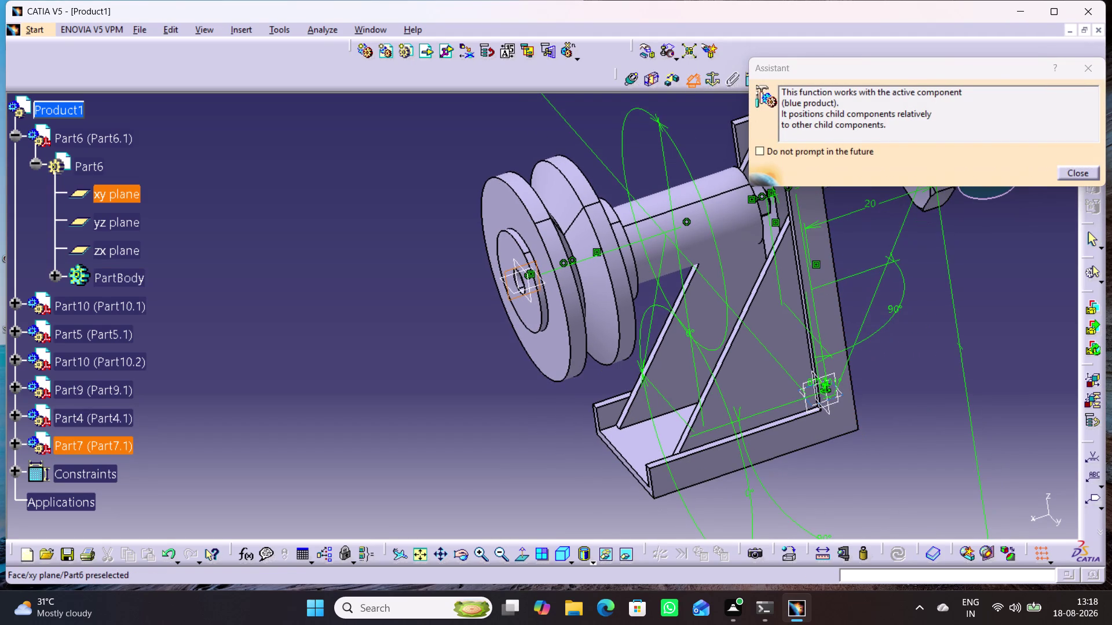
click(831, 401)
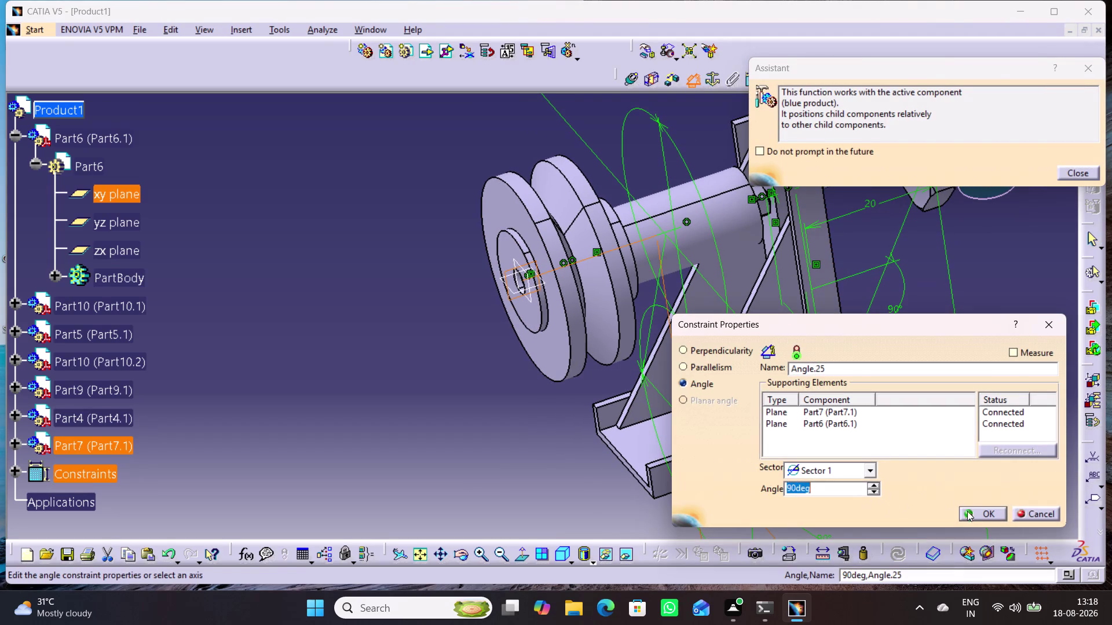
click(969, 515)
click(543, 464)
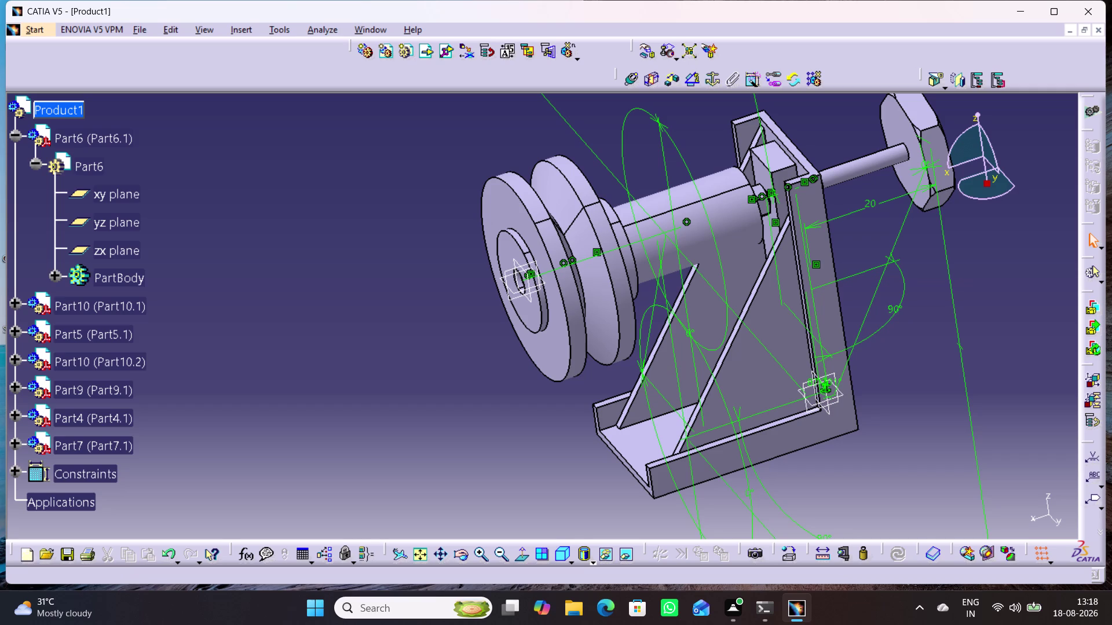
right_click(61, 451)
click(103, 355)
Check Part7's remaining degrees of freedom.
click(228, 437)
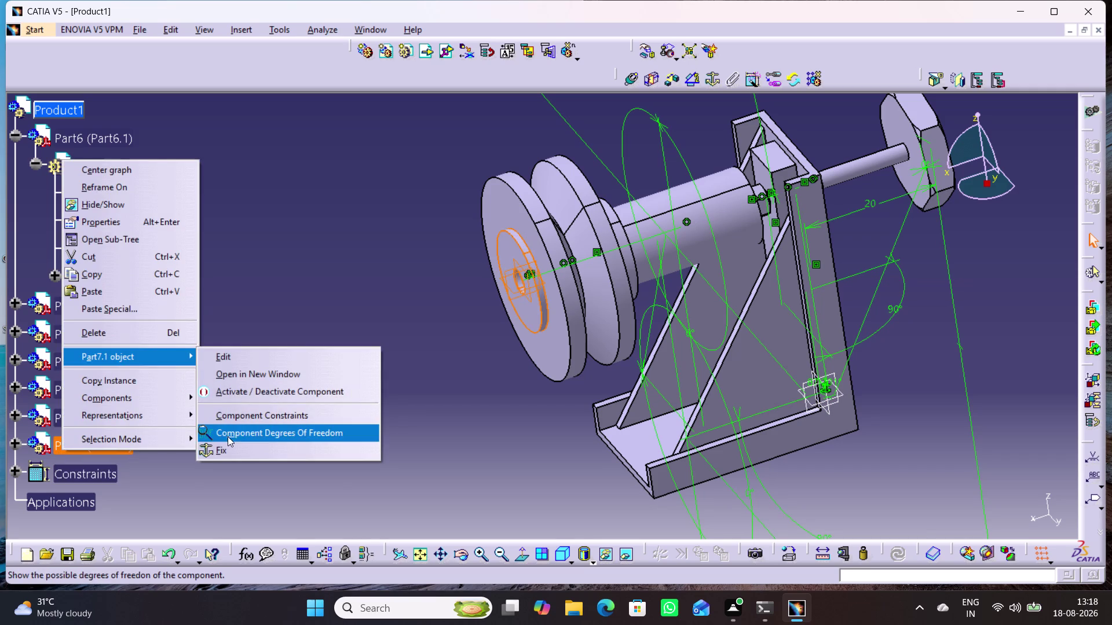
click(650, 331)
click(321, 475)
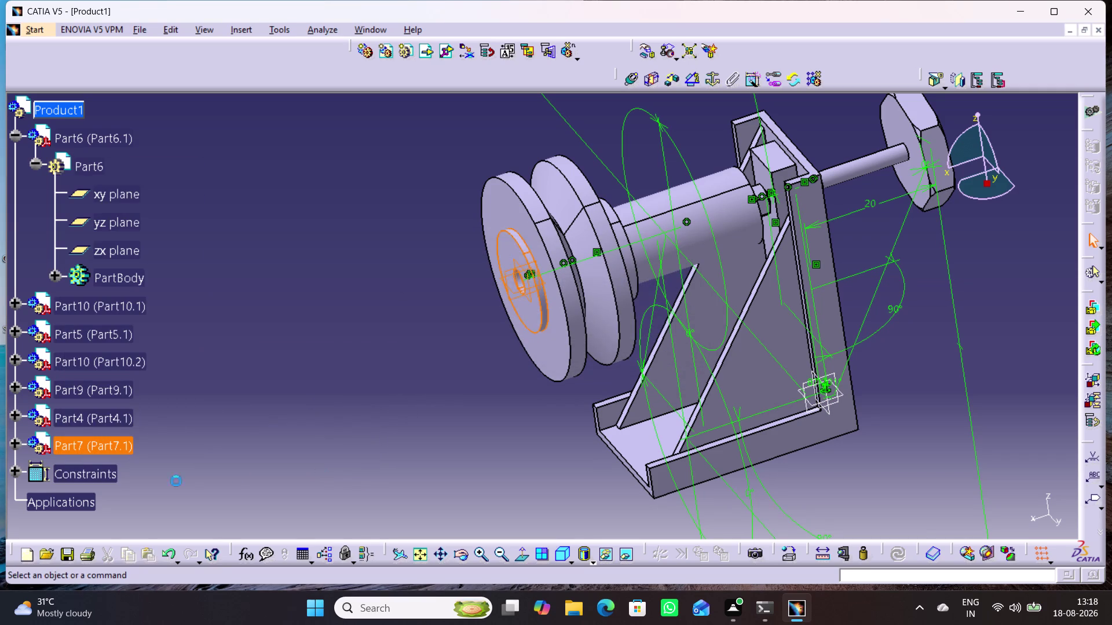
Hide Part7's xy, yz and zx reference planes and collapse its tree branch.
click(19, 440)
click(31, 472)
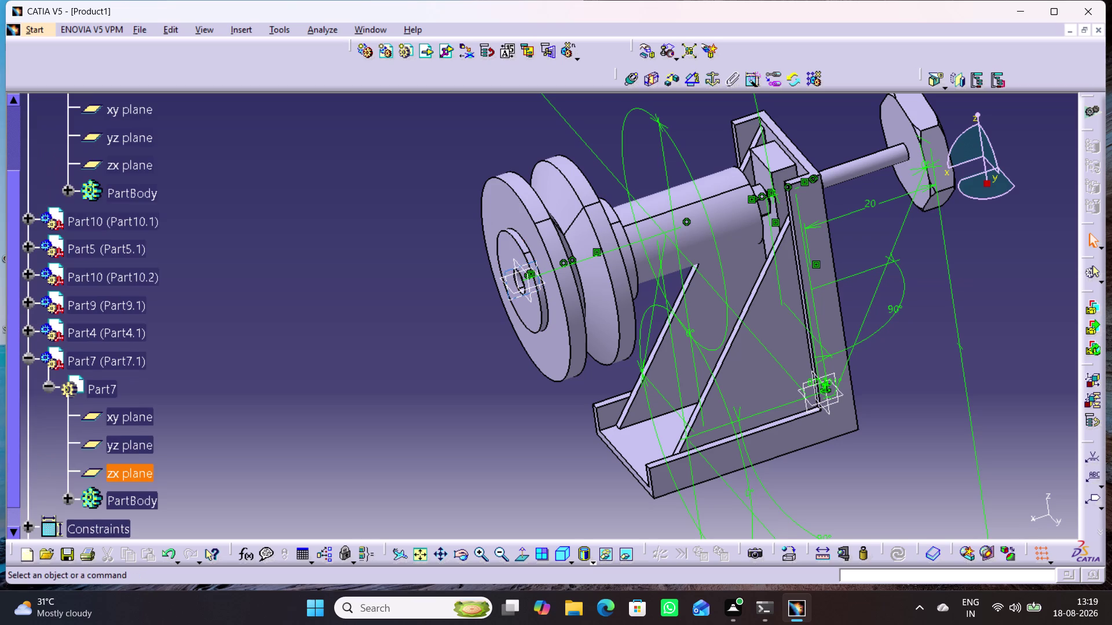
click(132, 482)
click(147, 441)
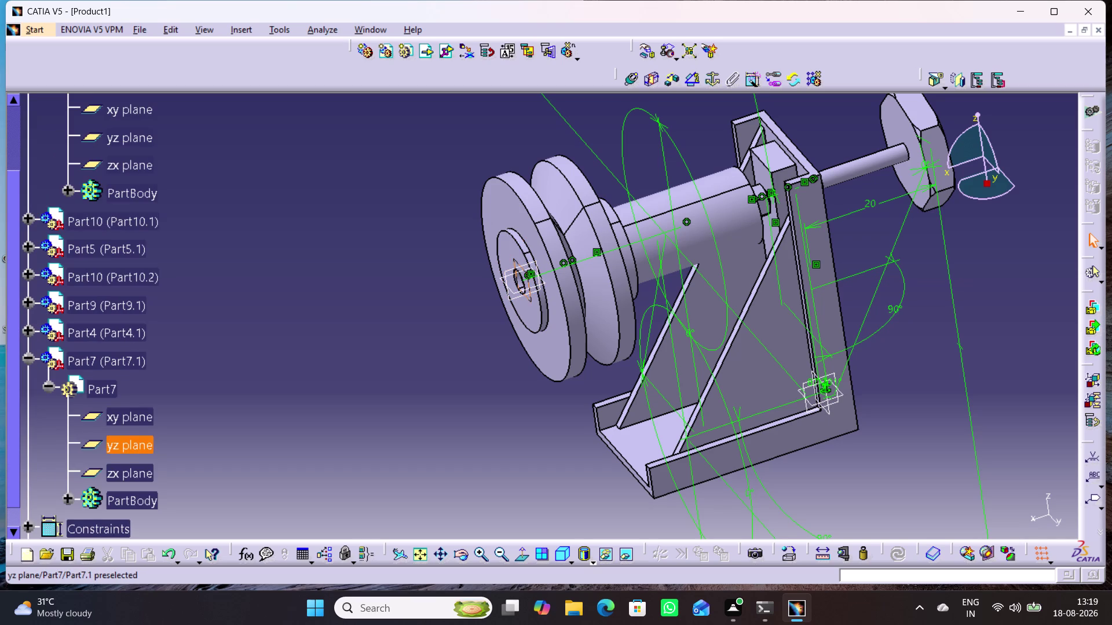
click(136, 413)
click(134, 471)
right_click(139, 415)
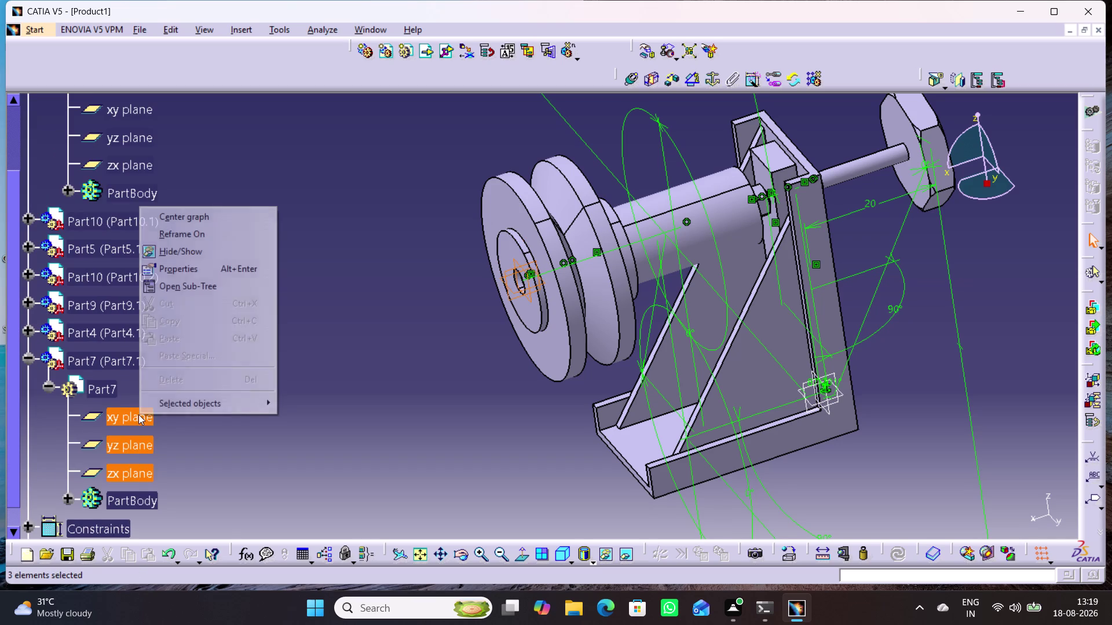
click(203, 253)
click(195, 352)
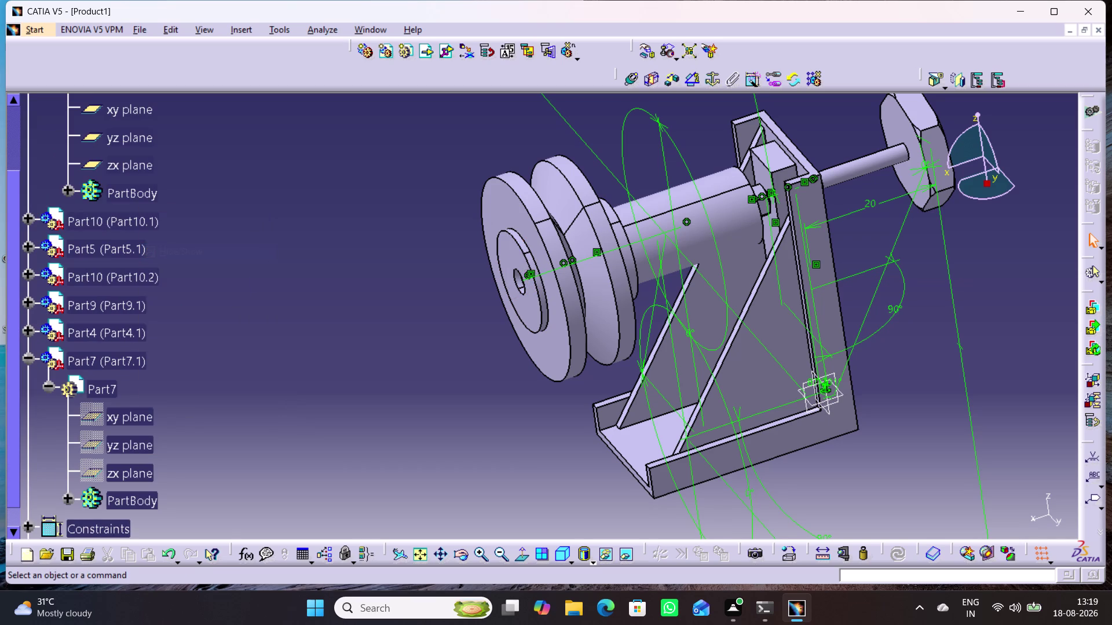
click(34, 357)
scroll(up, 3)
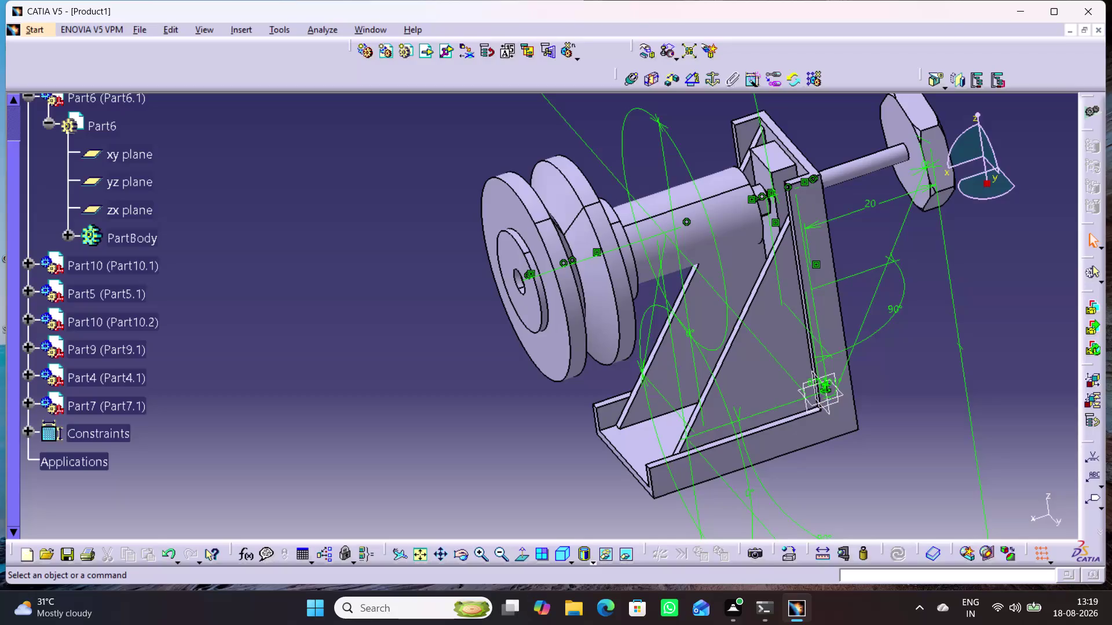
Orbit the assembly to inspect the constraints, then make Product1 active.
middle_drag(451, 407, 435, 413)
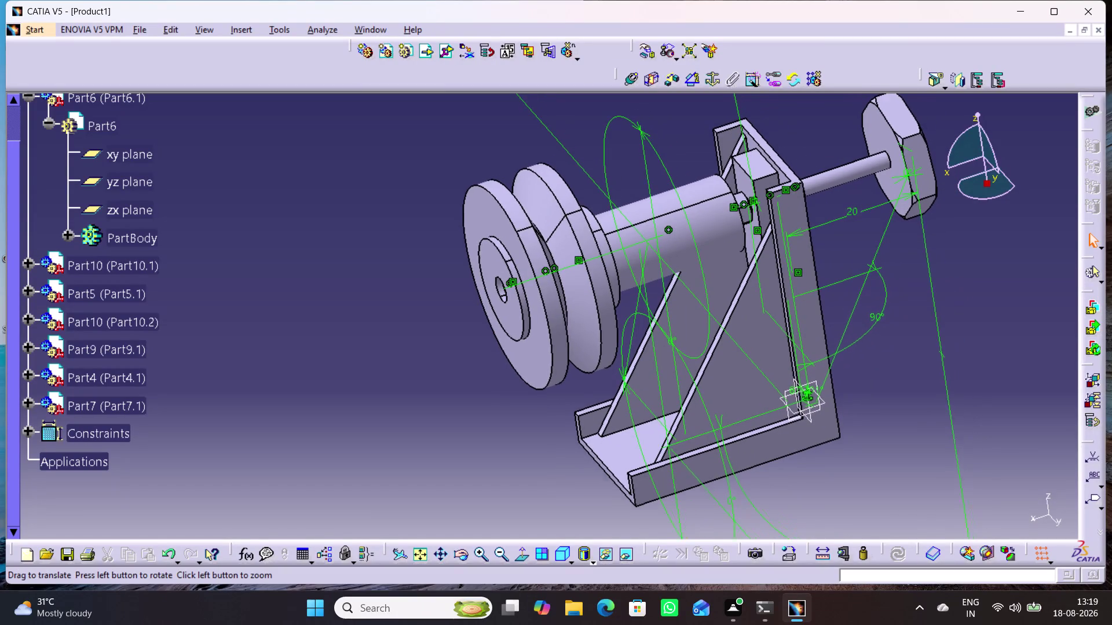
middle_drag(436, 413, 407, 419)
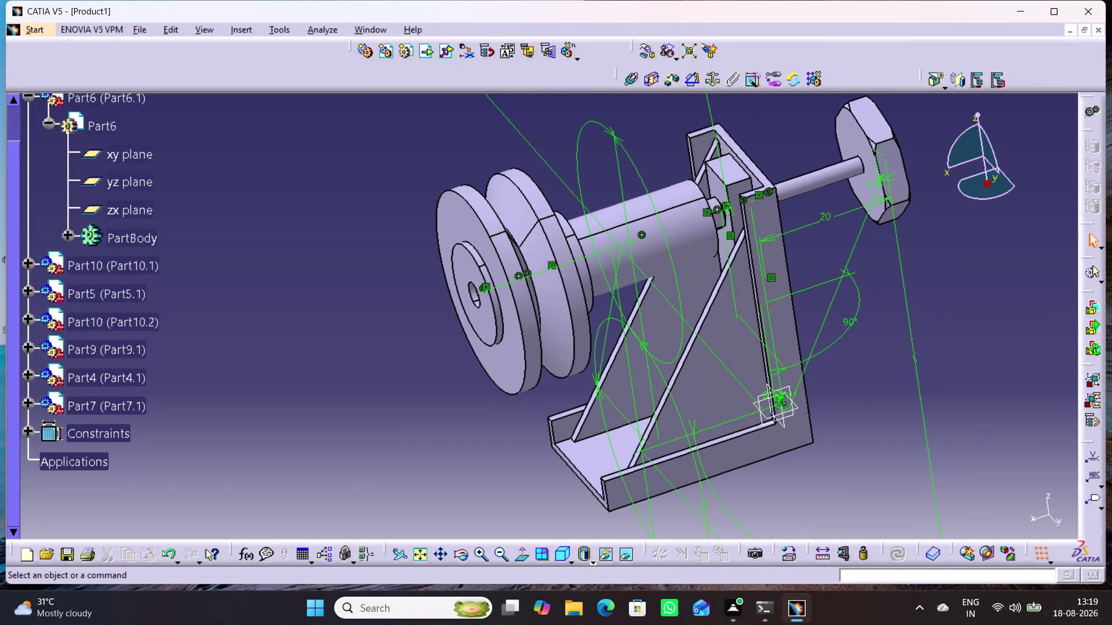
middle_drag(500, 458, 457, 457)
right_drag(500, 458, 457, 457)
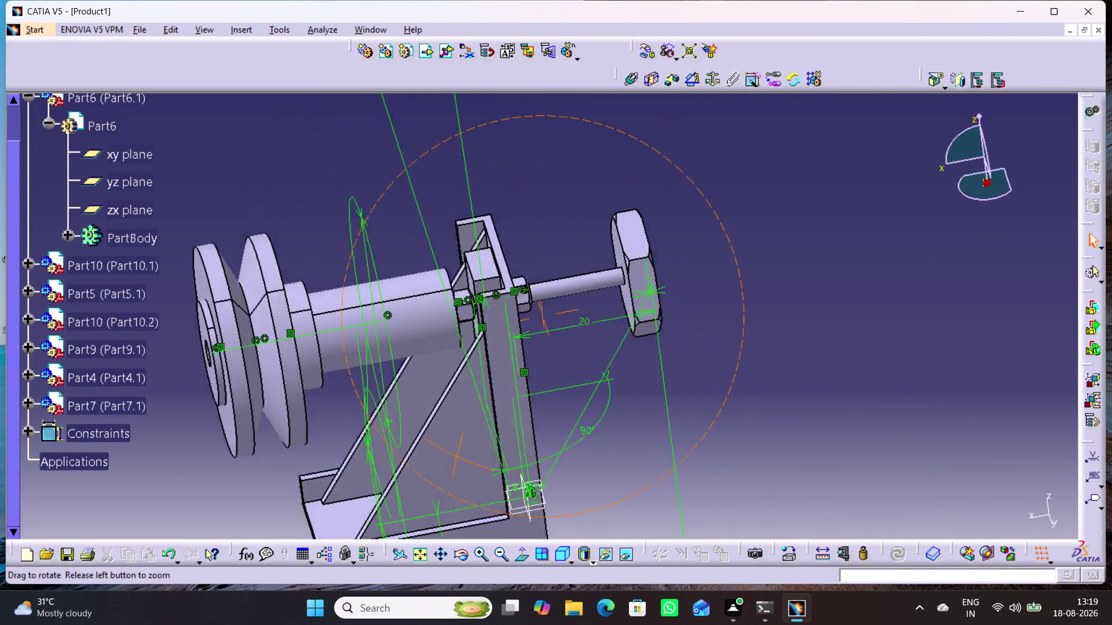
middle_drag(456, 457, 495, 455)
right_drag(457, 456, 494, 455)
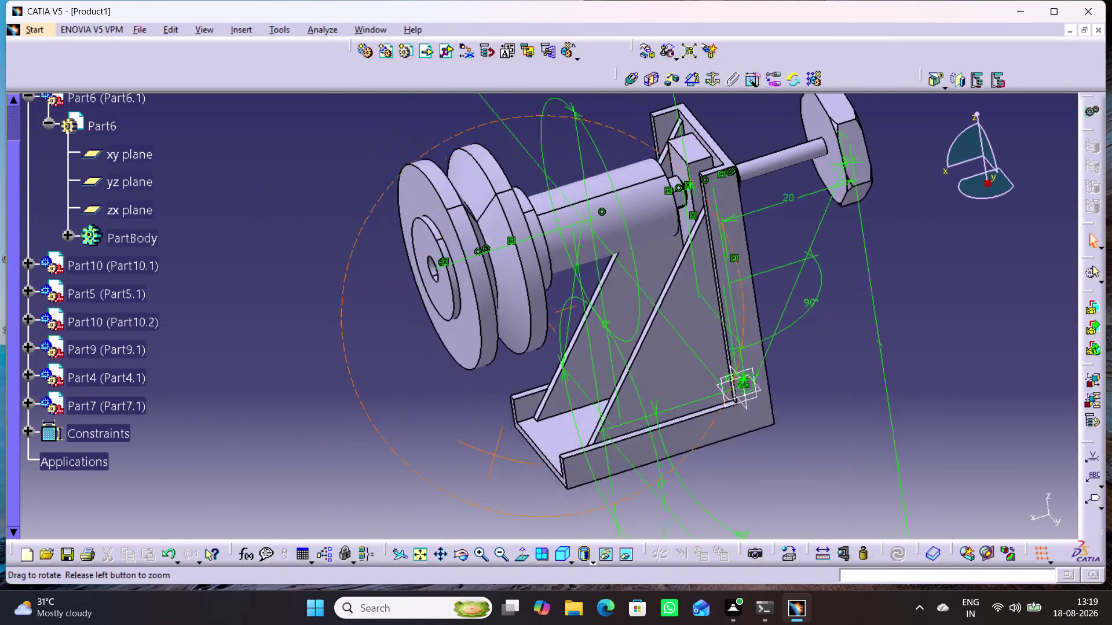
middle_drag(494, 455, 521, 469)
right_drag(494, 455, 521, 469)
middle_drag(462, 468, 458, 413)
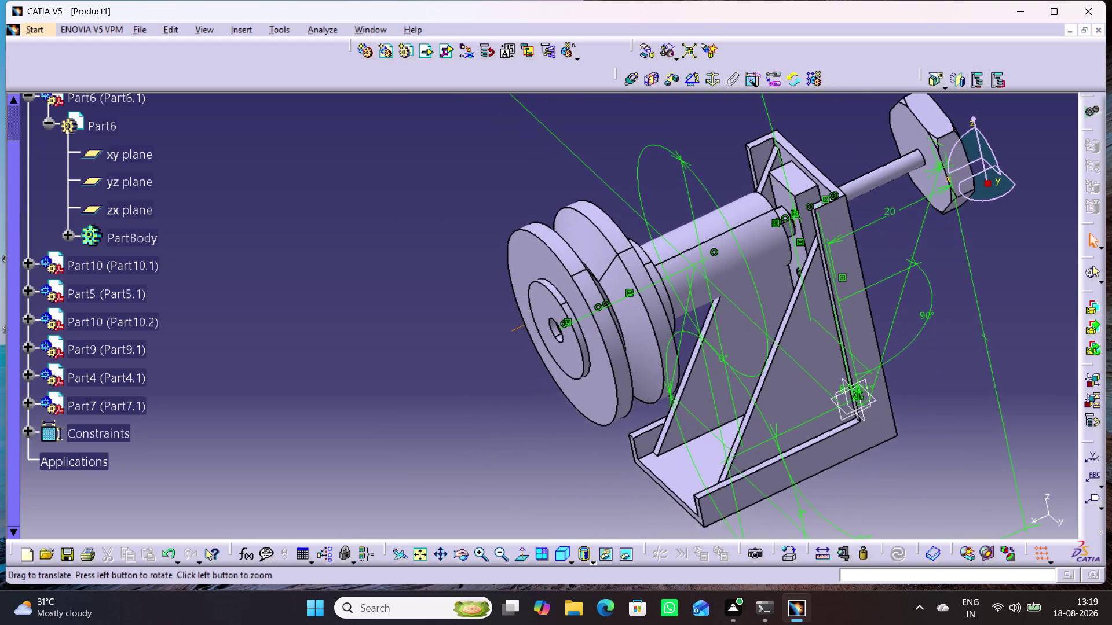
middle_drag(458, 413, 338, 422)
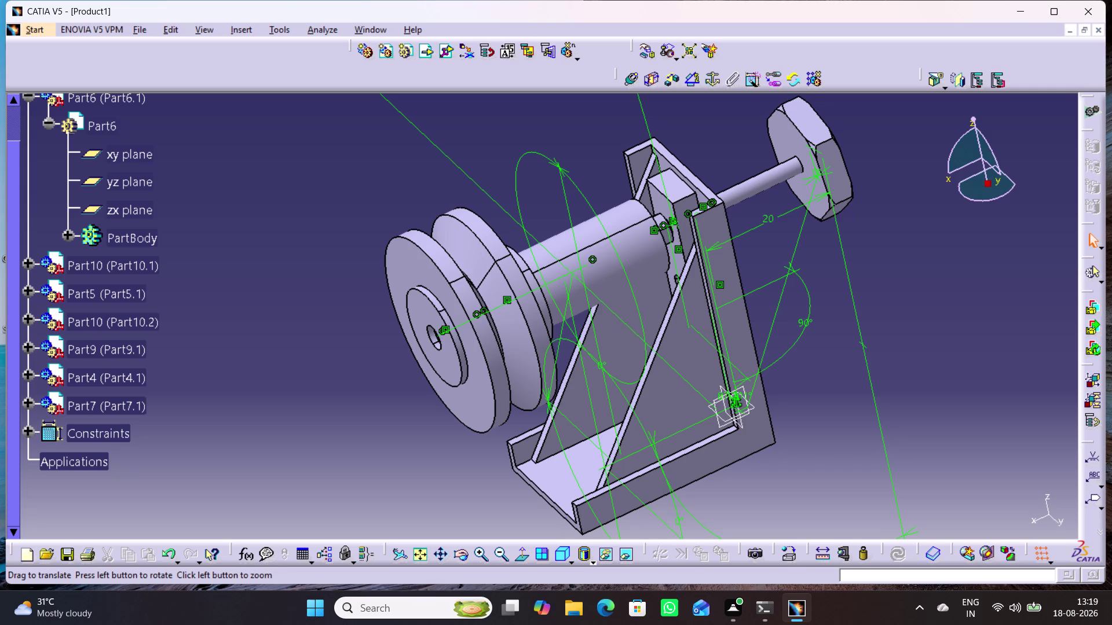
click(449, 53)
scroll(up, 3)
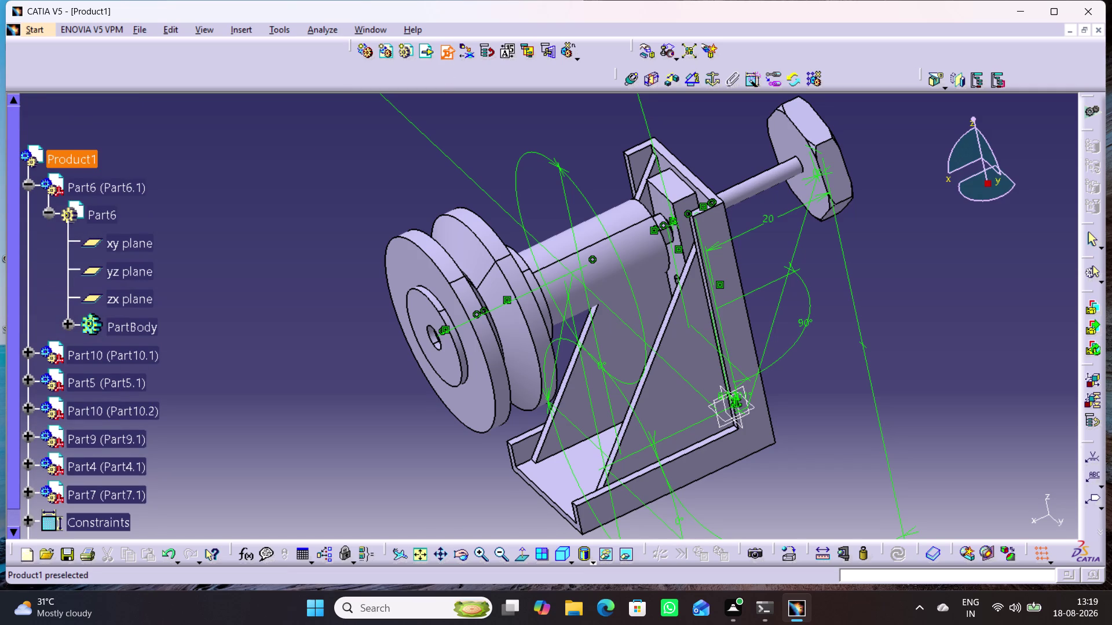
Insert the Cap screw part file into Product1 as an existing component.
click(73, 161)
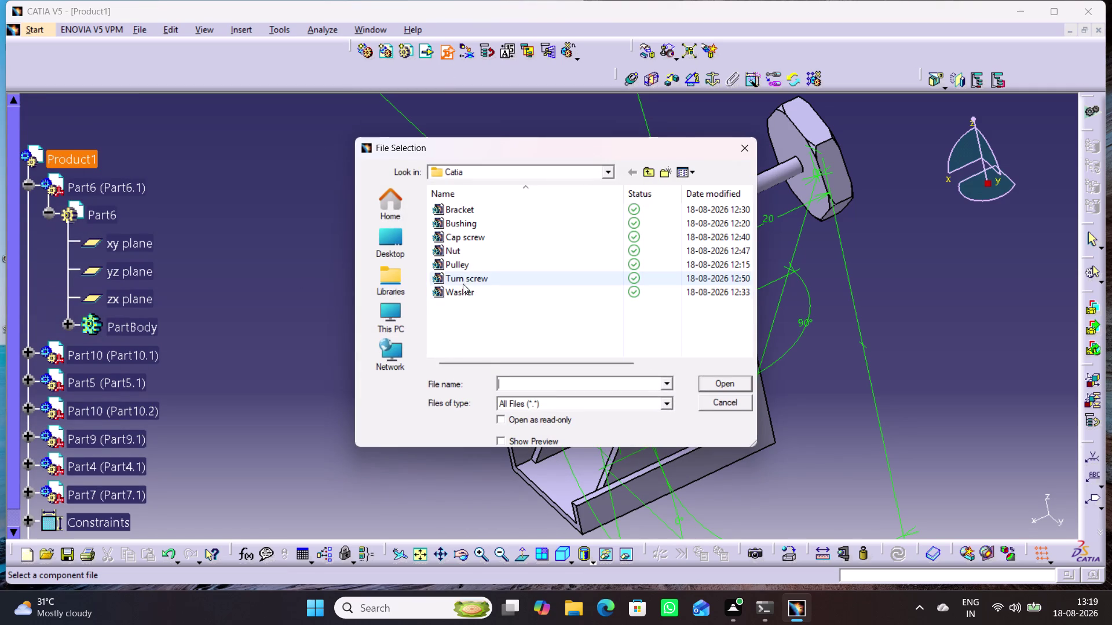
click(474, 239)
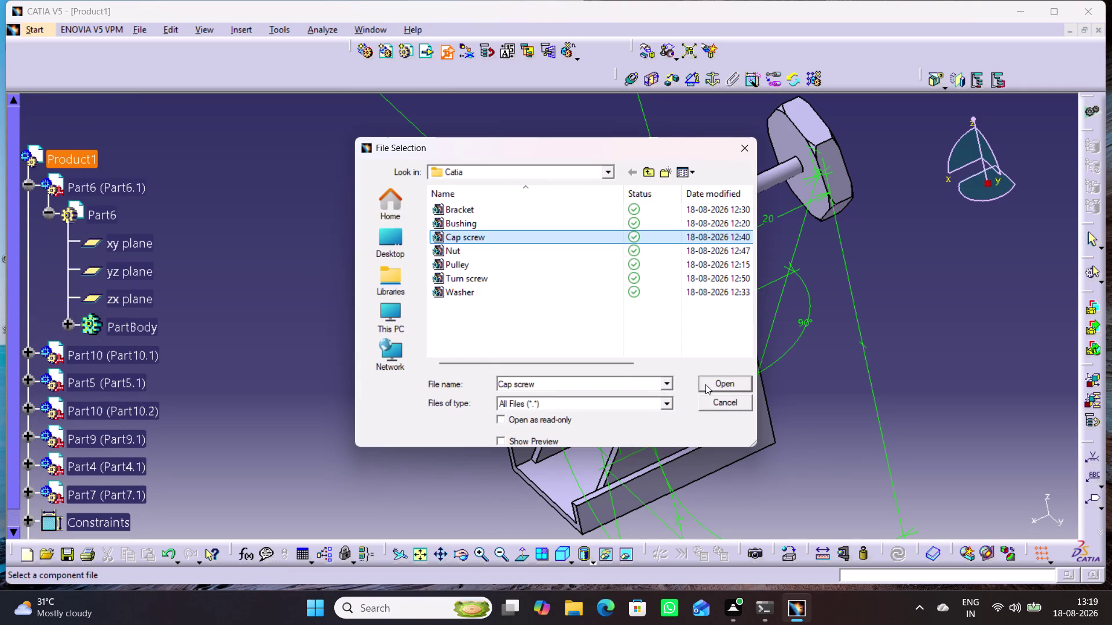
click(714, 383)
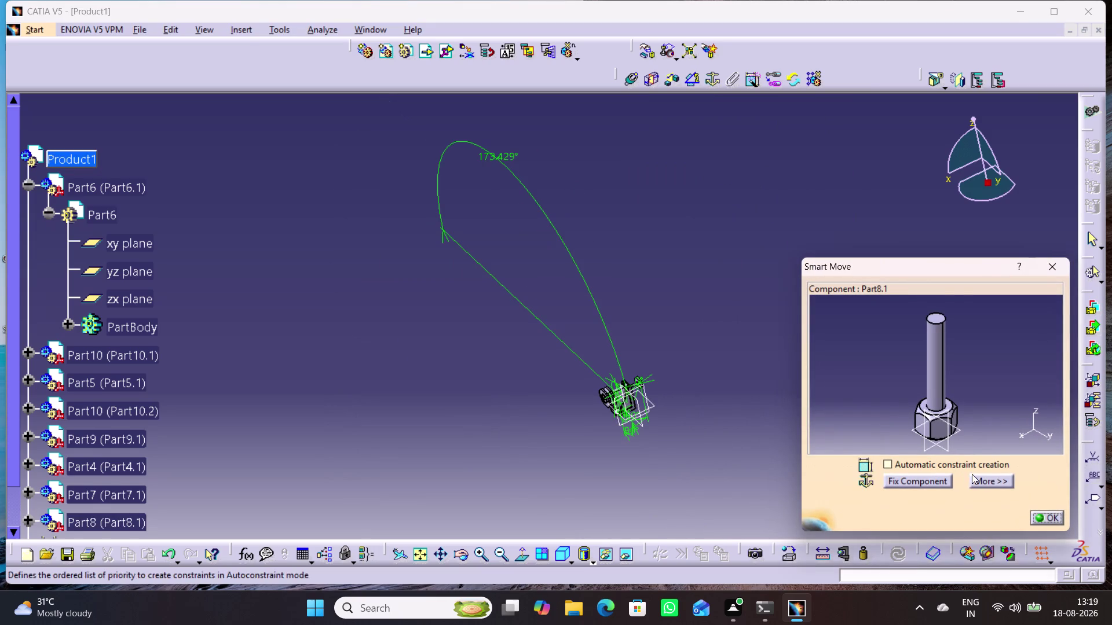
Place the cap screw beside the bracket and zoom out to show both.
drag(950, 409, 819, 597)
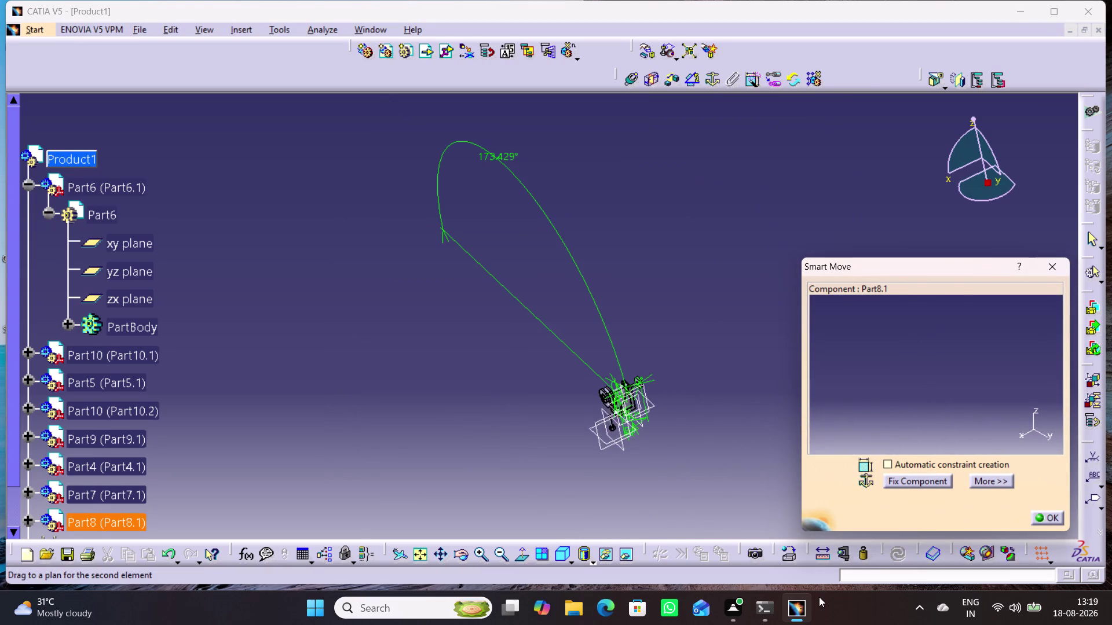
drag(818, 597, 551, 570)
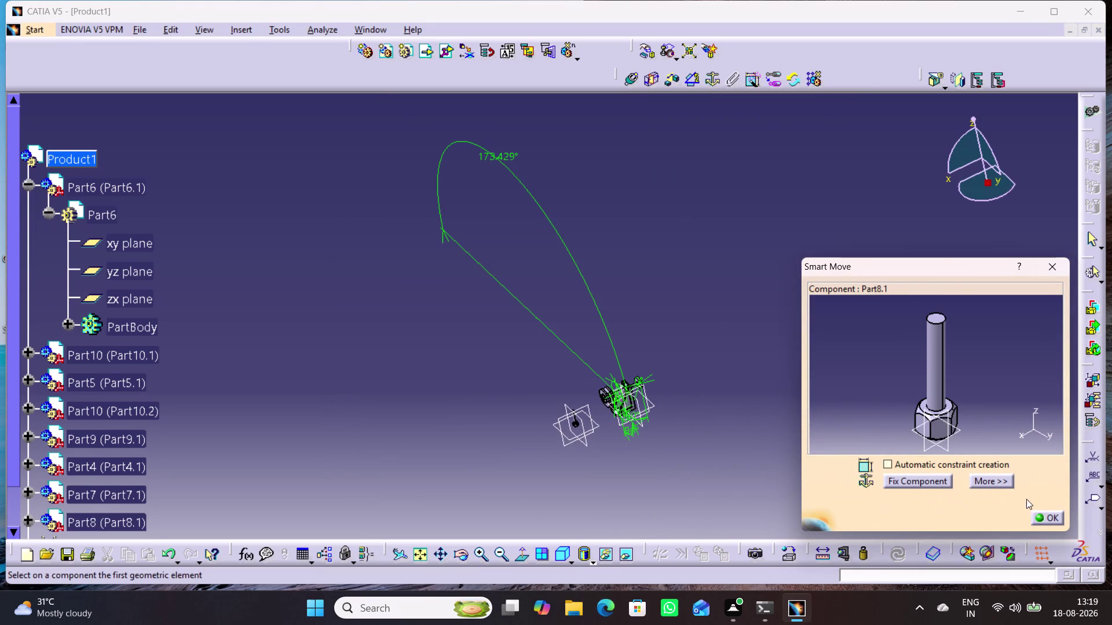
click(1039, 516)
middle_drag(661, 479, 670, 350)
right_click(661, 480)
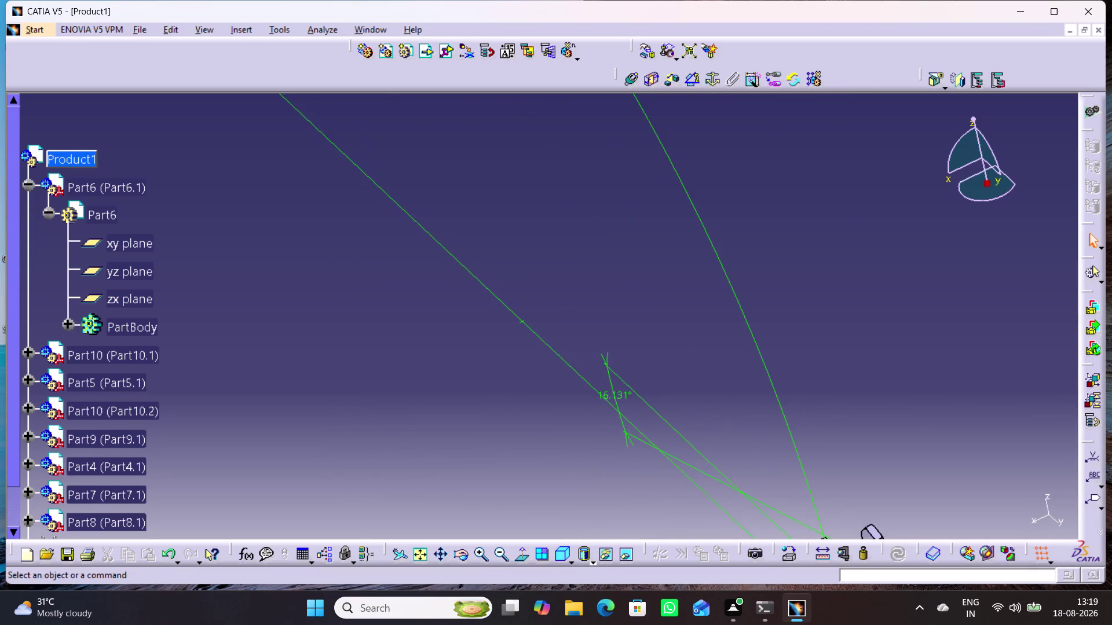
middle_drag(694, 456, 588, 145)
middle_drag(642, 353, 624, 288)
right_click(641, 352)
middle_drag(661, 452, 550, 442)
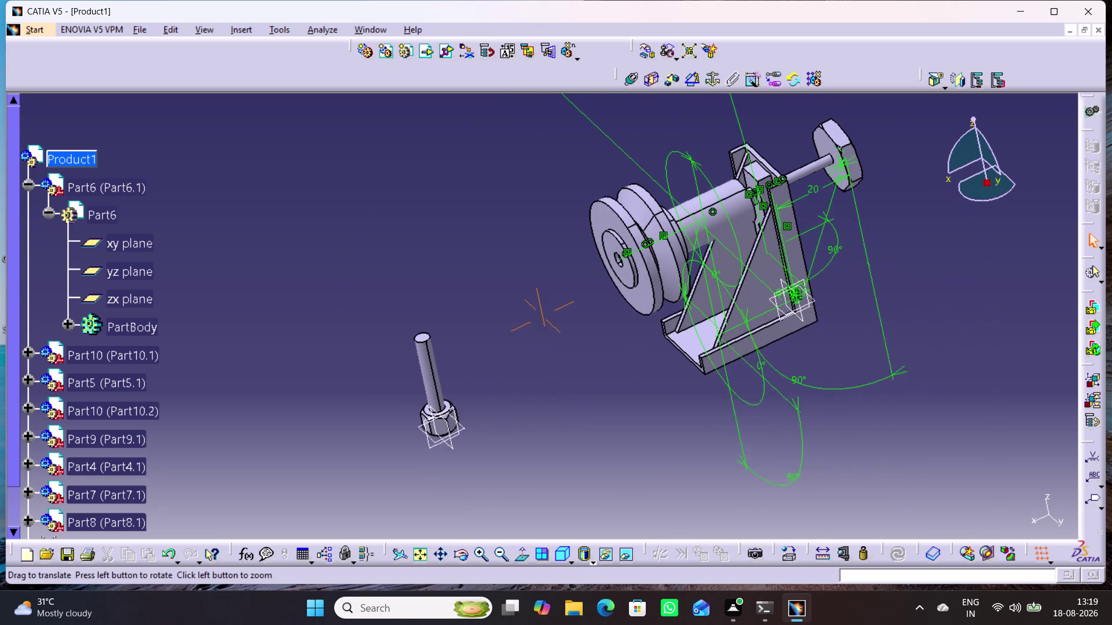
middle_drag(550, 442, 534, 452)
click(634, 80)
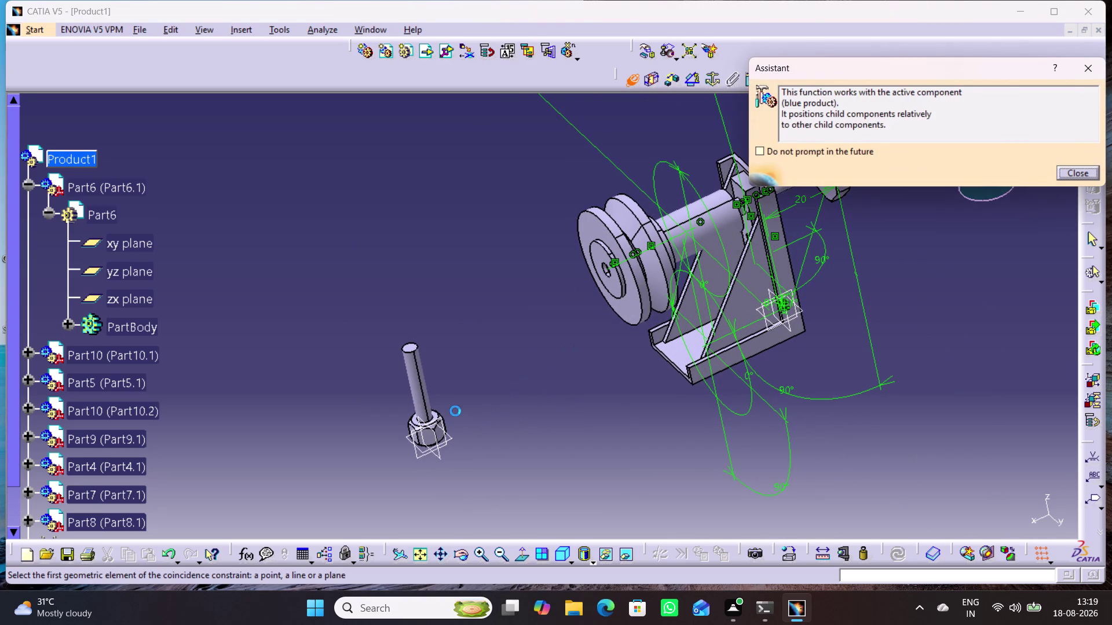
click(423, 387)
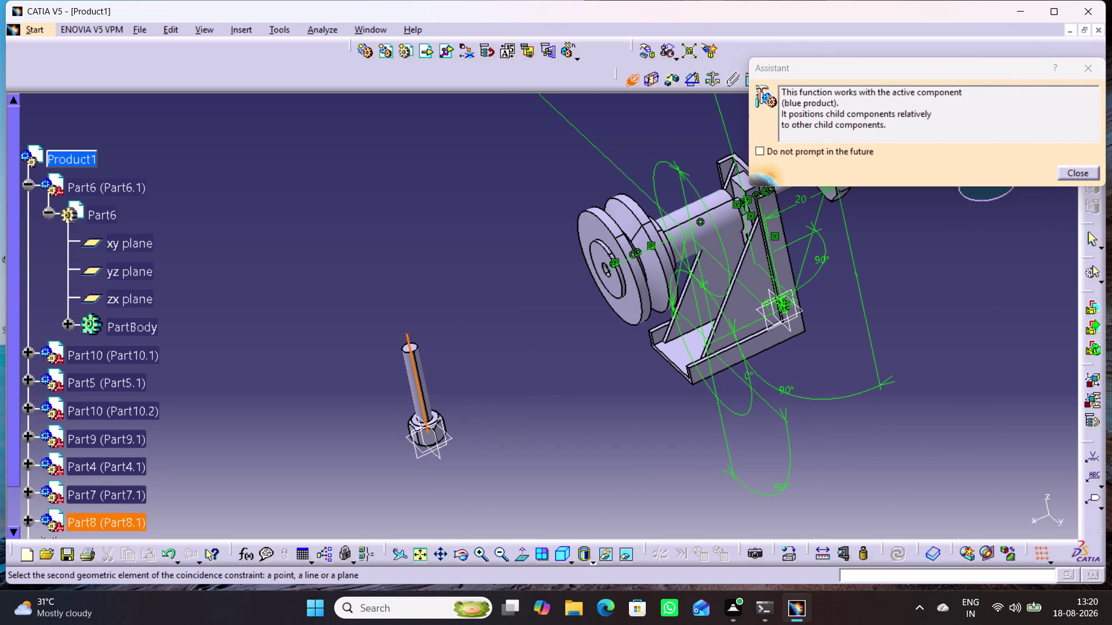
click(649, 267)
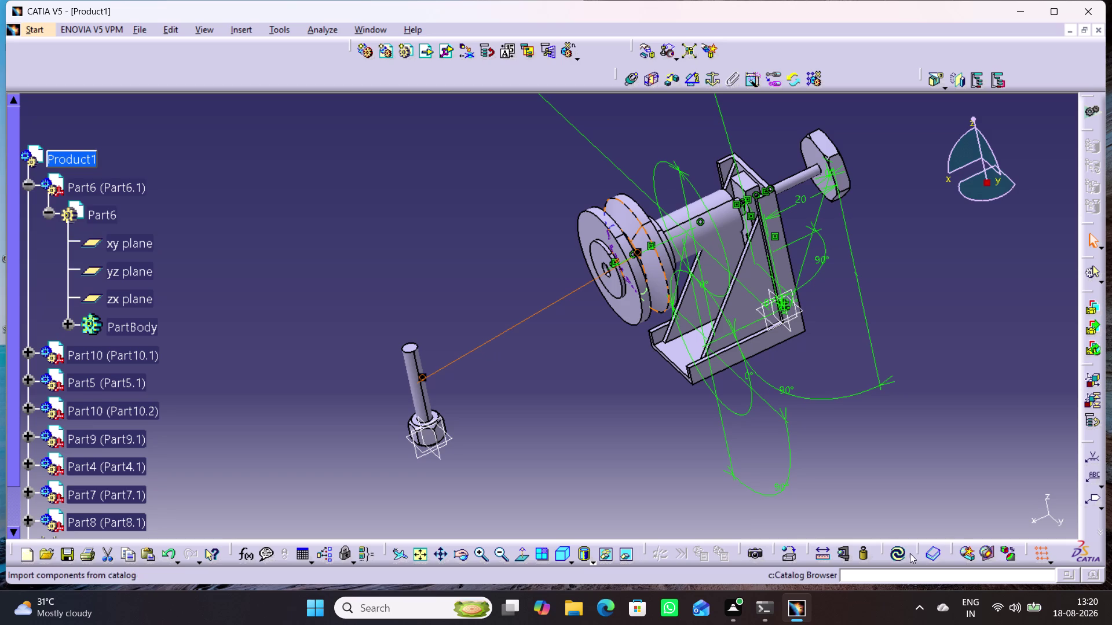
click(895, 555)
middle_drag(646, 441, 673, 474)
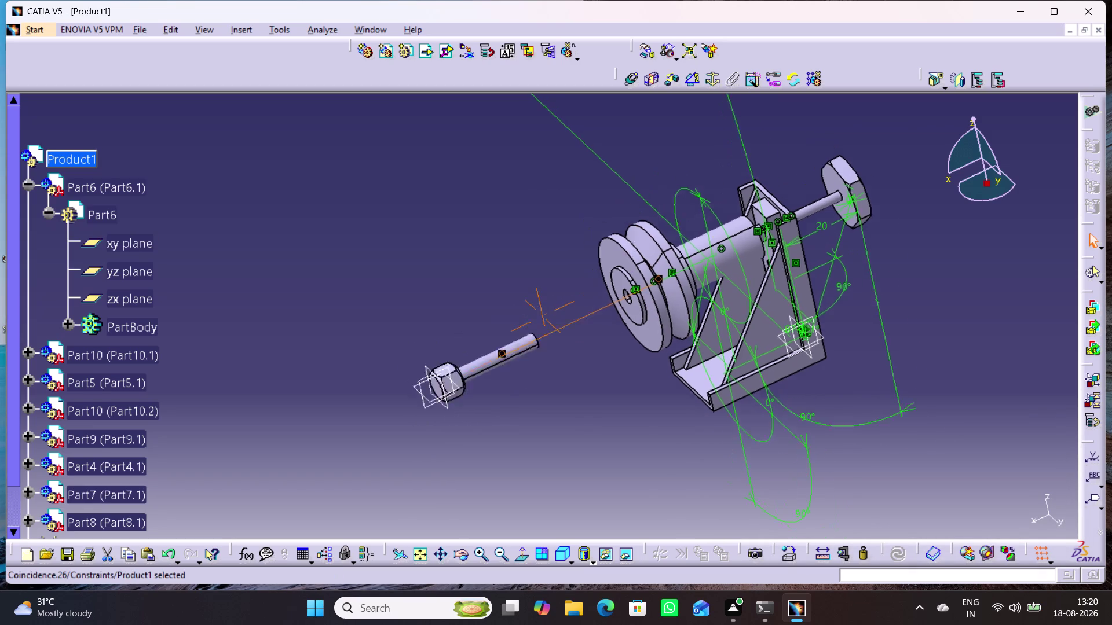
middle_drag(672, 474, 705, 501)
click(679, 490)
middle_drag(695, 455, 678, 419)
right_click(686, 471)
middle_drag(696, 526, 692, 517)
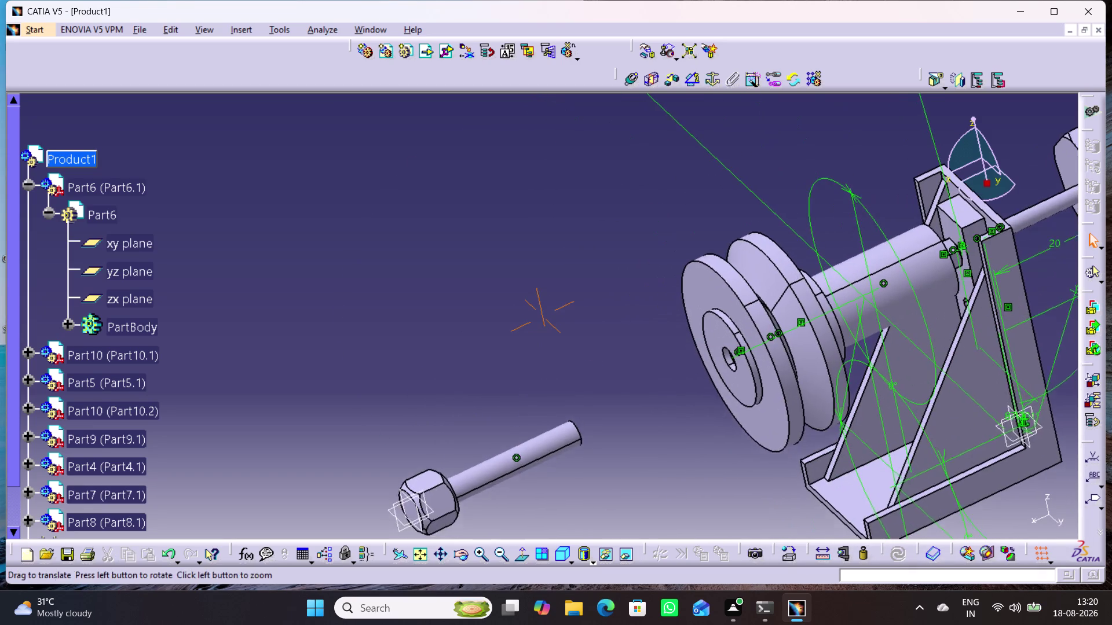
middle_drag(691, 517, 687, 451)
right_click(689, 490)
middle_drag(709, 474, 635, 467)
middle_drag(702, 494, 692, 464)
right_drag(702, 494, 691, 472)
middle_click(782, 399)
middle_drag(664, 485, 735, 396)
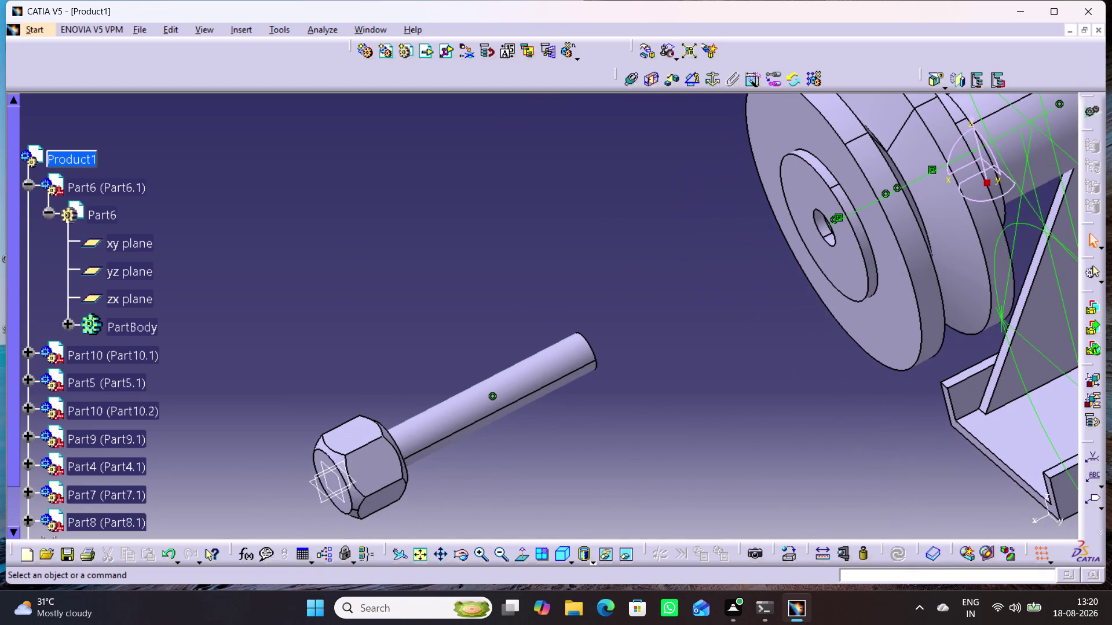
click(654, 81)
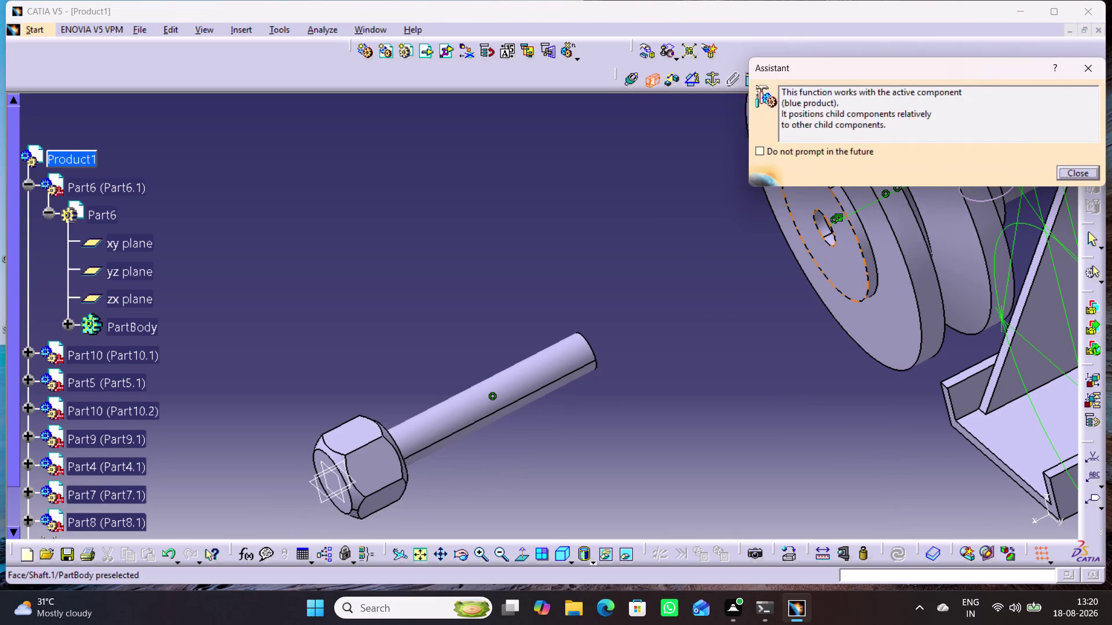
Create a surface contact between the pulley face and the screw head's underside.
click(854, 286)
middle_drag(696, 391, 616, 400)
right_drag(697, 391, 616, 399)
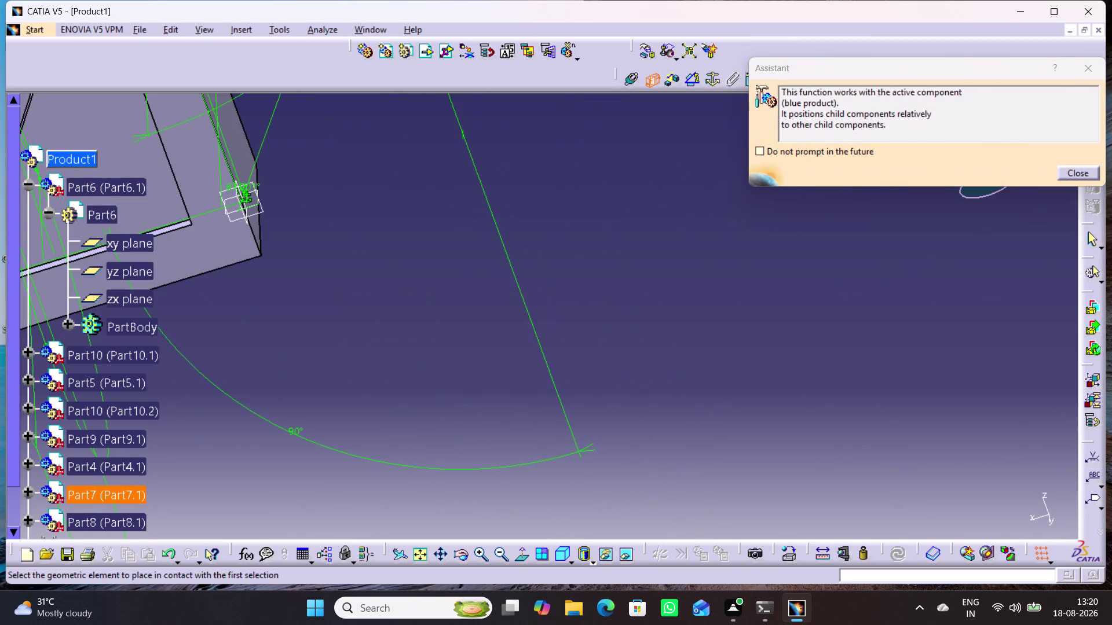
middle_drag(453, 426, 983, 390)
middle_drag(535, 439, 794, 521)
middle_drag(400, 387, 571, 404)
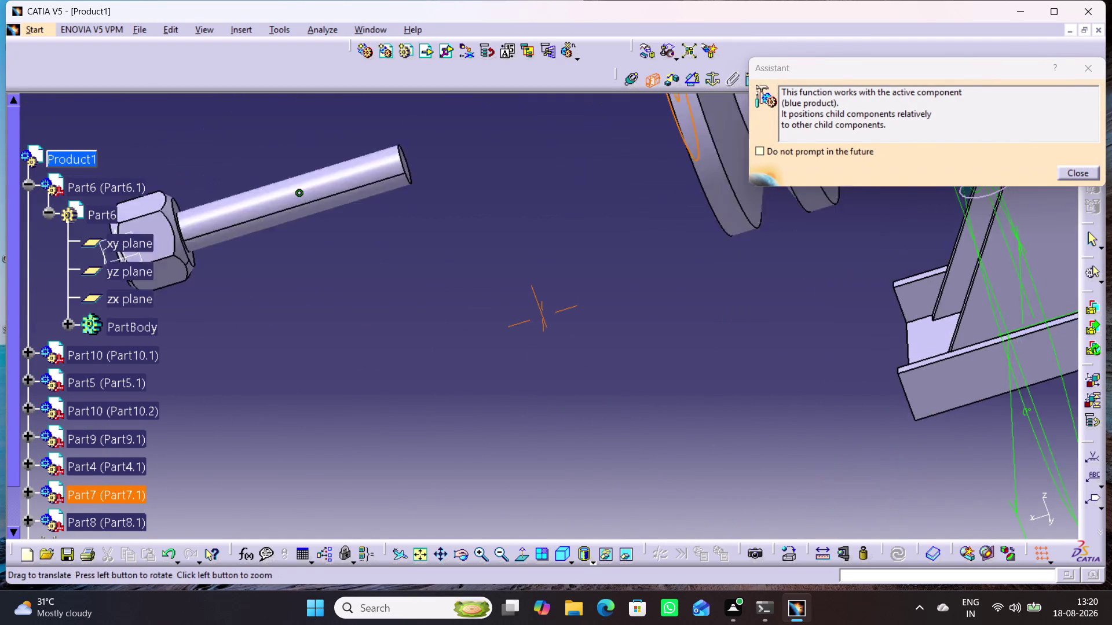
middle_drag(571, 404, 765, 441)
middle_drag(456, 394, 443, 423)
right_drag(457, 394, 444, 422)
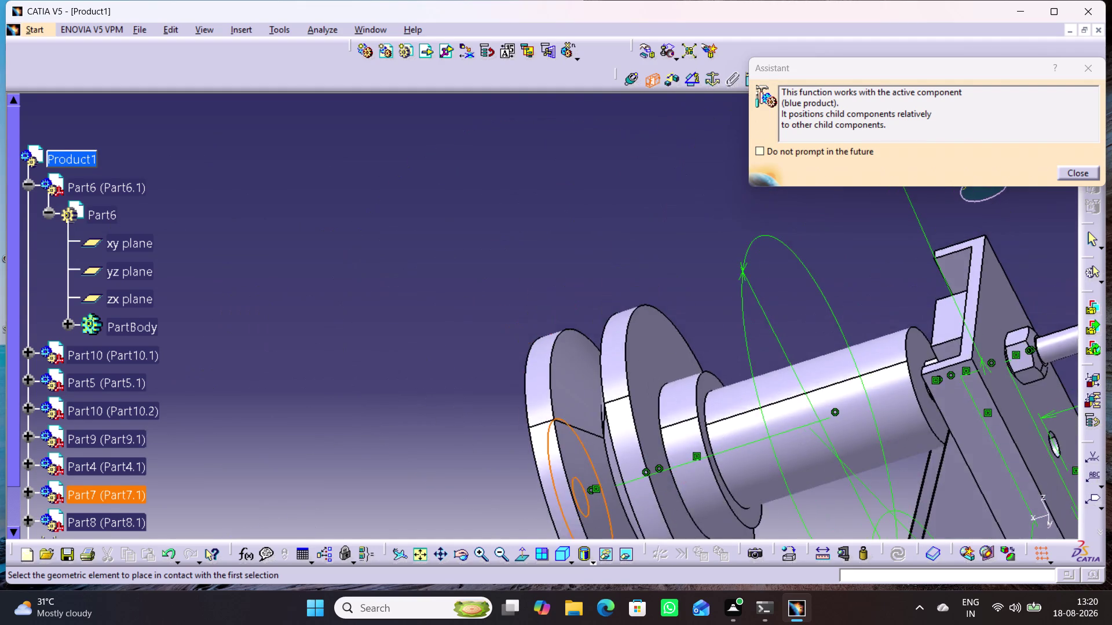
middle_drag(305, 437, 646, 307)
middle_drag(575, 494, 622, 387)
middle_drag(642, 447, 626, 439)
right_drag(641, 447, 627, 439)
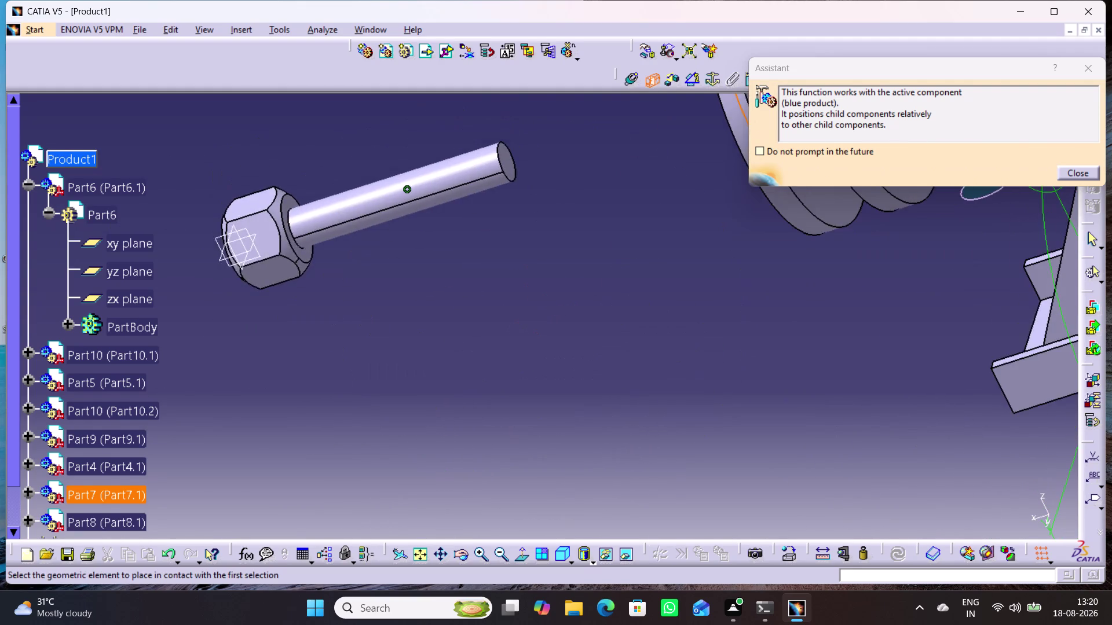
middle_drag(464, 402, 570, 453)
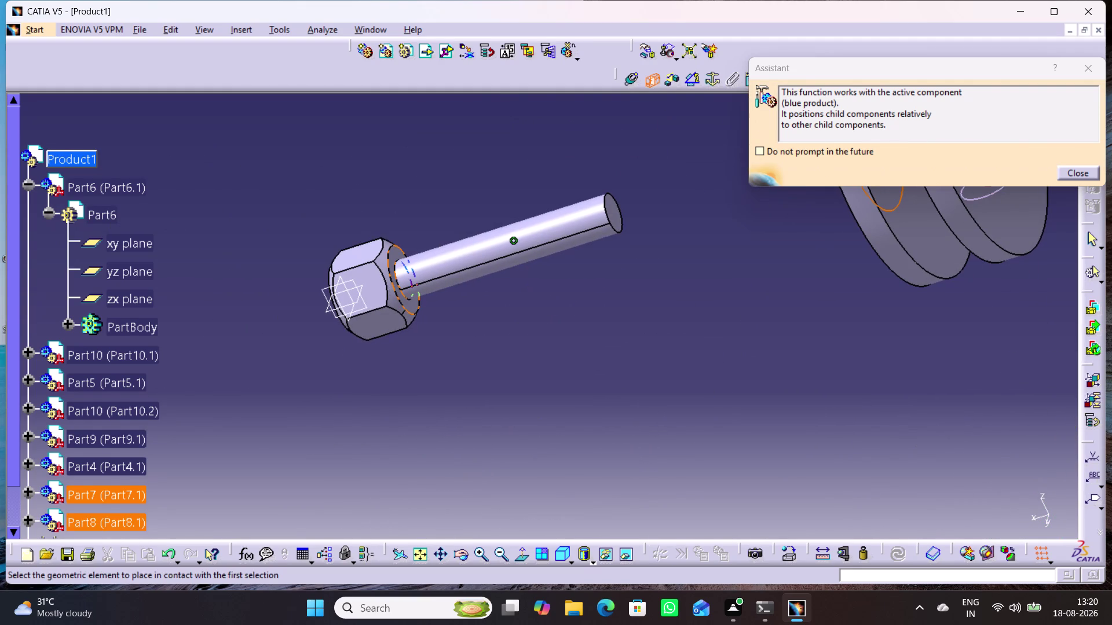
click(414, 306)
click(899, 554)
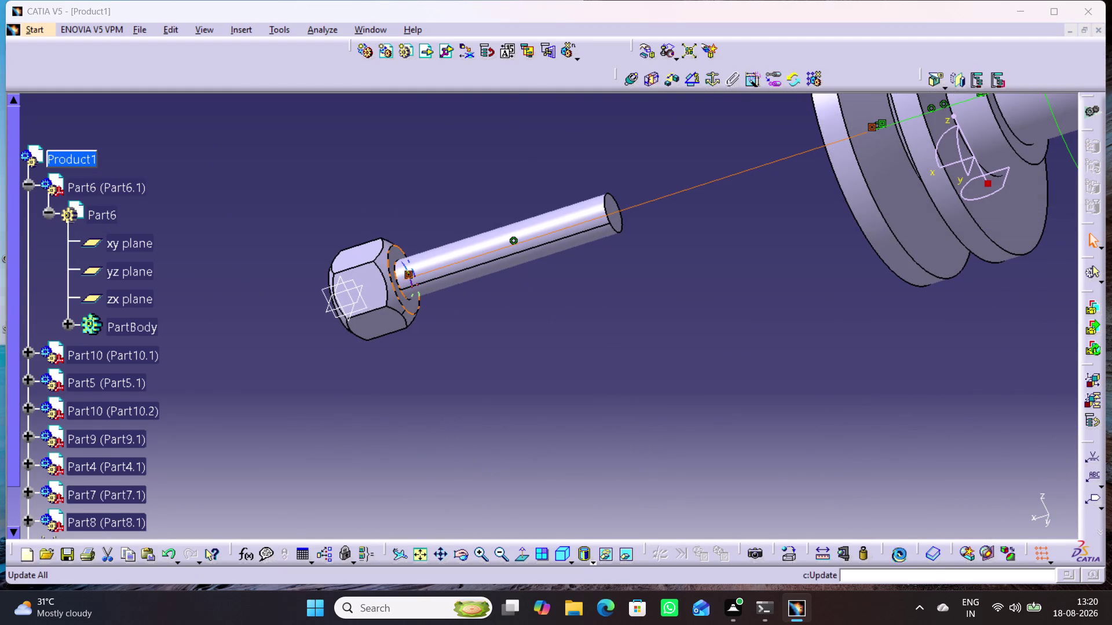
Orbit and zoom to view the cap screw seated against the pulley.
middle_drag(775, 395, 592, 530)
middle_drag(567, 495, 632, 469)
right_drag(577, 489, 632, 469)
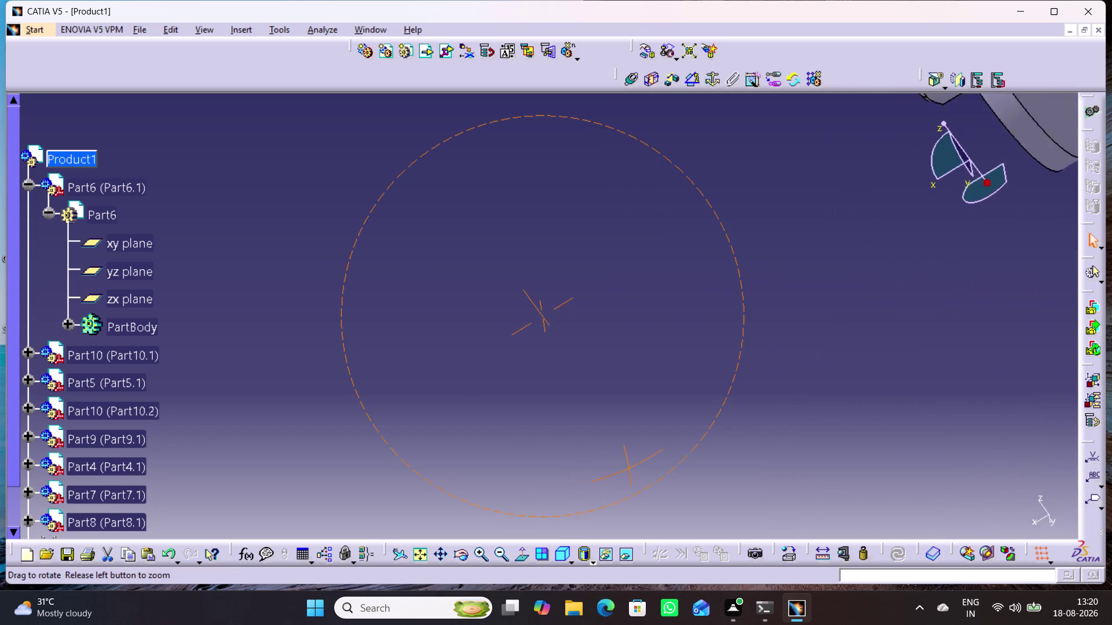
middle_drag(632, 469, 638, 469)
right_drag(632, 469, 647, 468)
middle_drag(761, 394, 366, 533)
middle_drag(564, 401, 623, 389)
right_drag(567, 404, 636, 391)
middle_drag(760, 352, 690, 422)
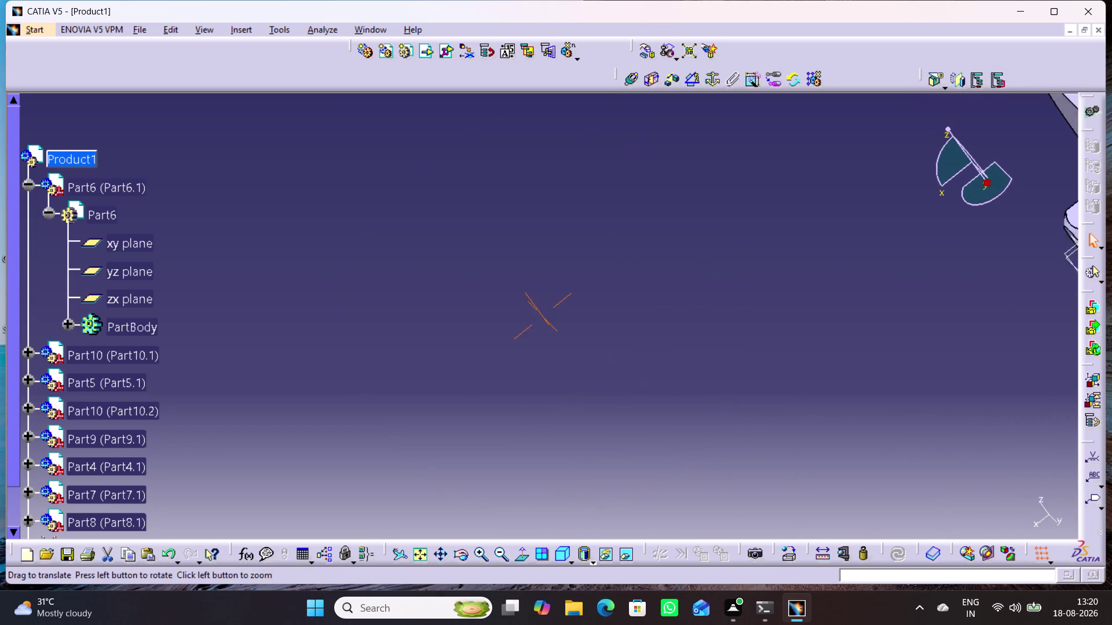
middle_drag(690, 422, 504, 500)
middle_drag(873, 376, 525, 409)
right_drag(585, 409, 485, 409)
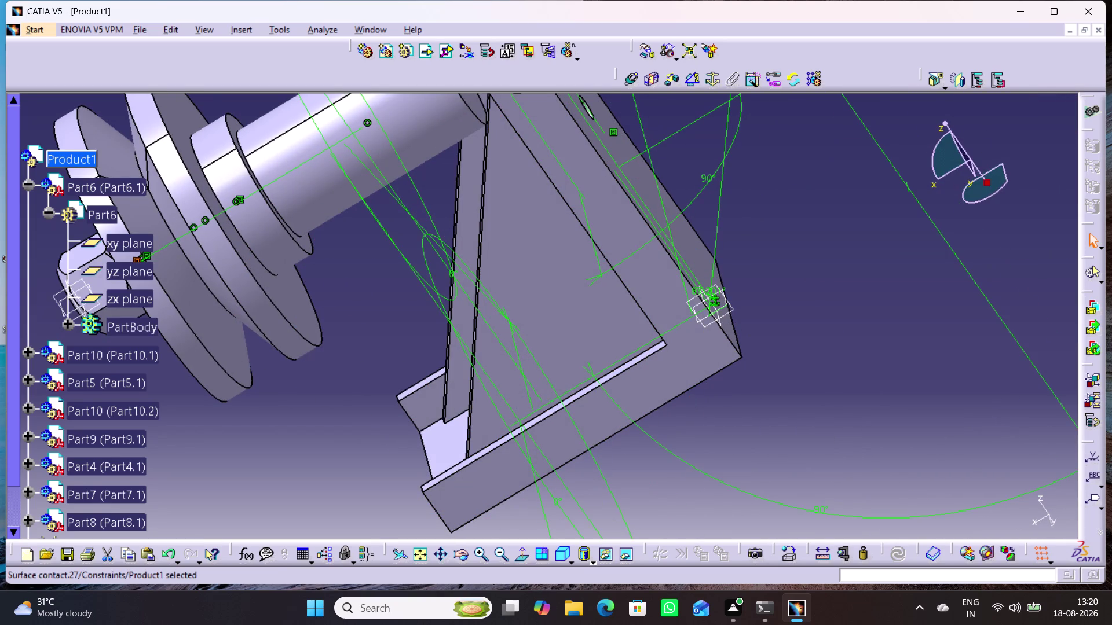
scroll(down, 3)
scroll(down, 3)
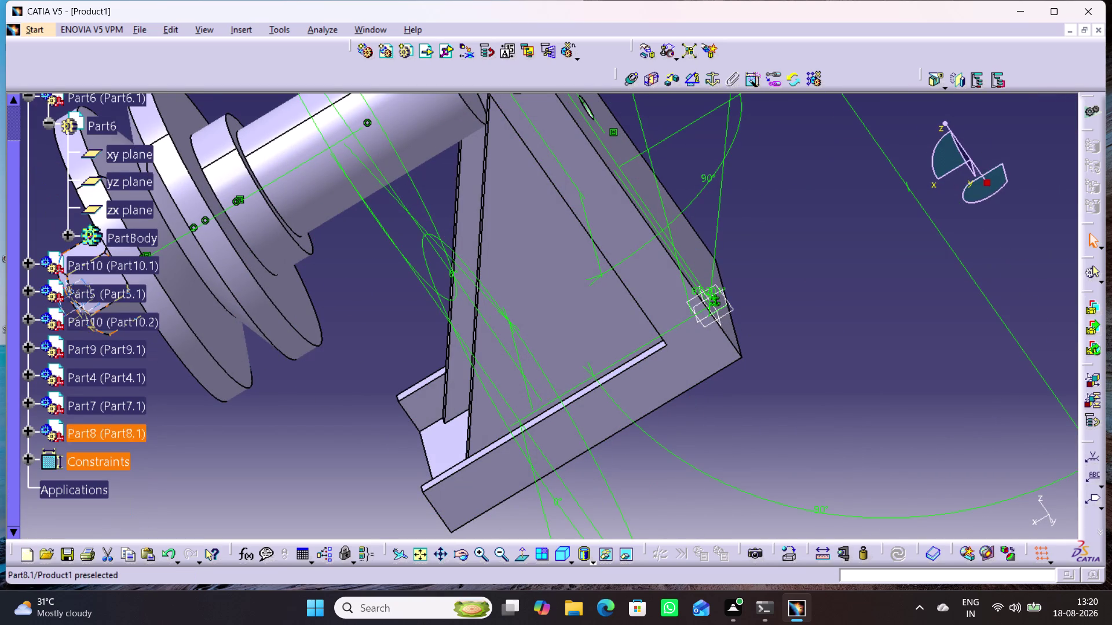
middle_drag(263, 466, 508, 473)
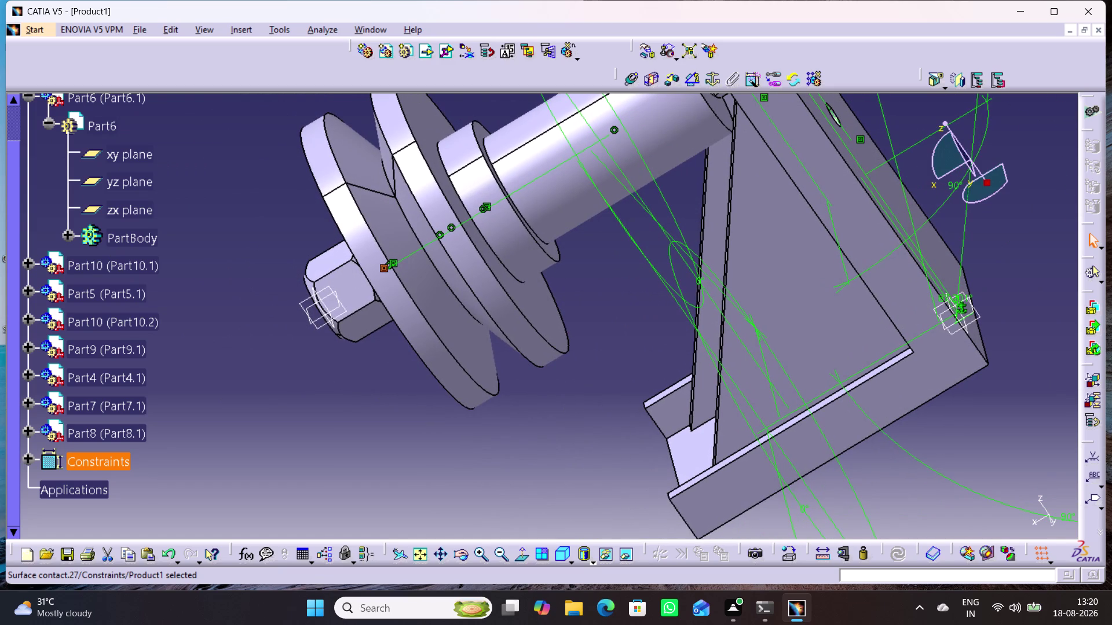
click(320, 319)
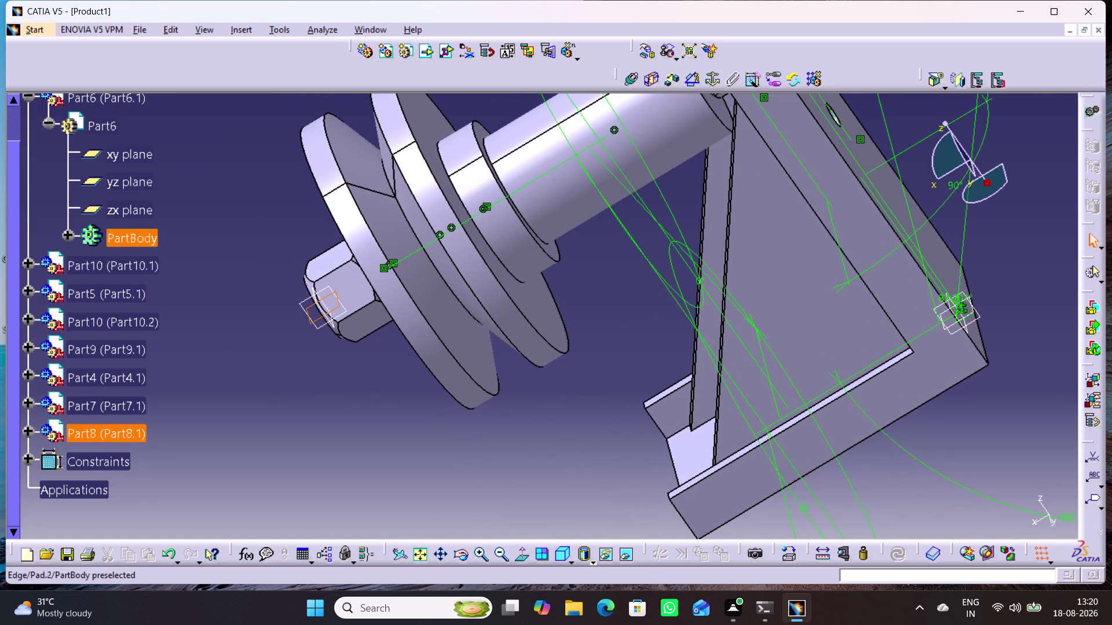
Constrain a cap screw plane at 90° to Part6's zx plane.
click(978, 319)
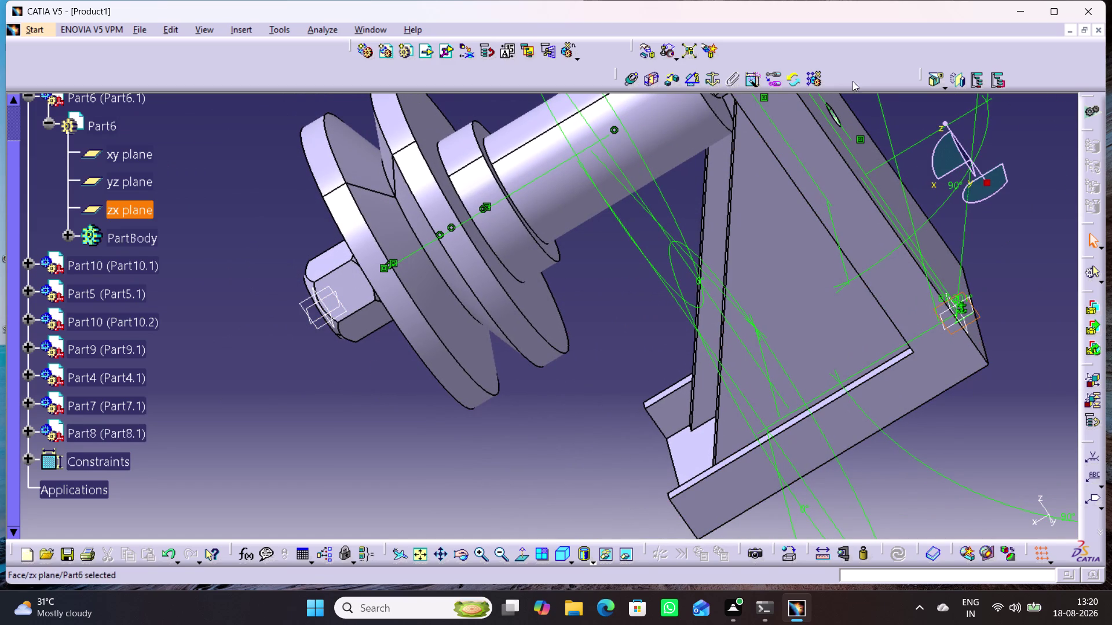
click(699, 84)
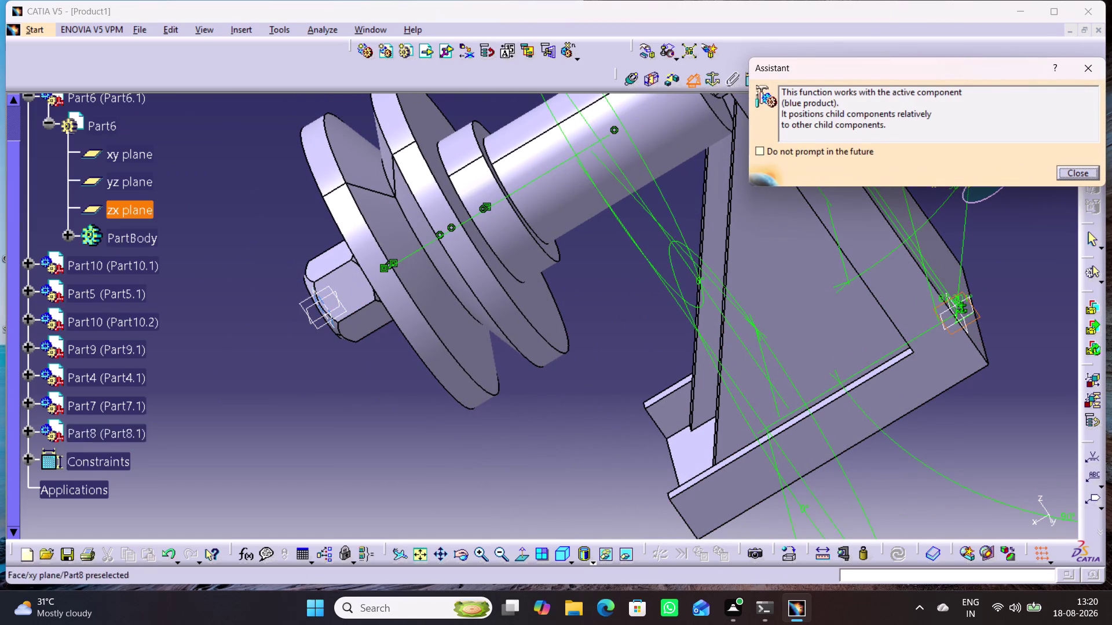
click(319, 318)
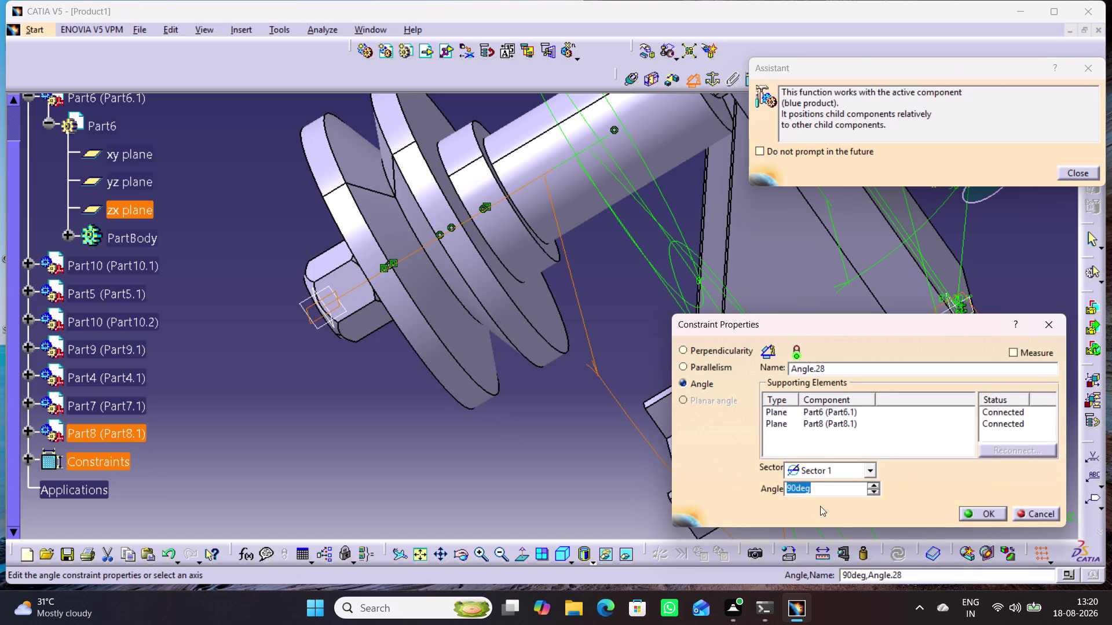
click(973, 515)
click(404, 471)
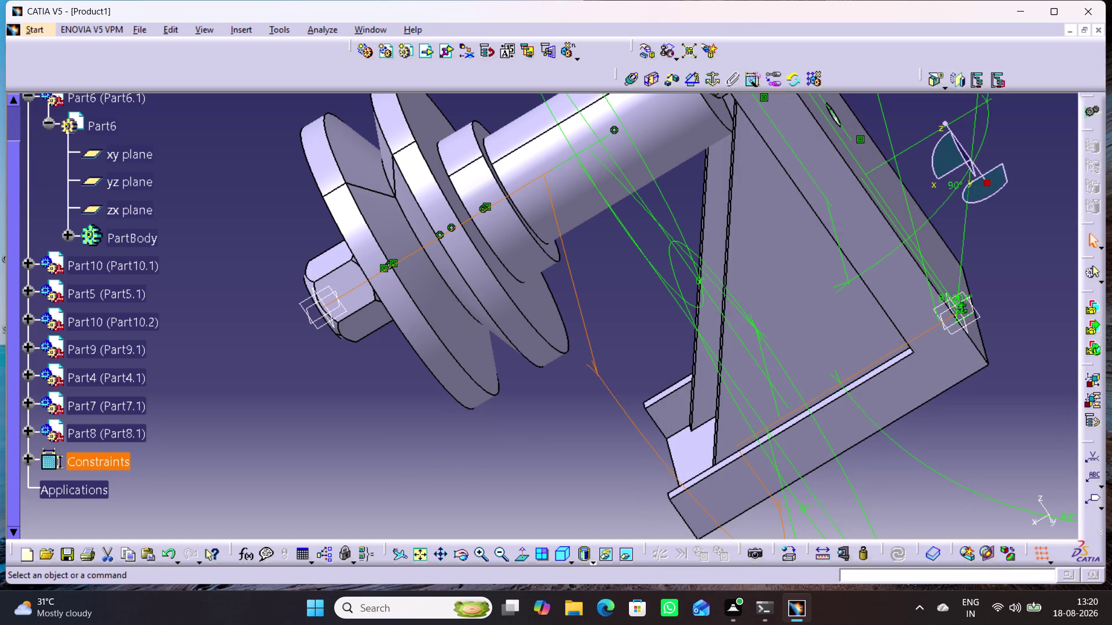
Confirm Part8.1 has no remaining degrees of freedom and expand its branch.
right_click(101, 437)
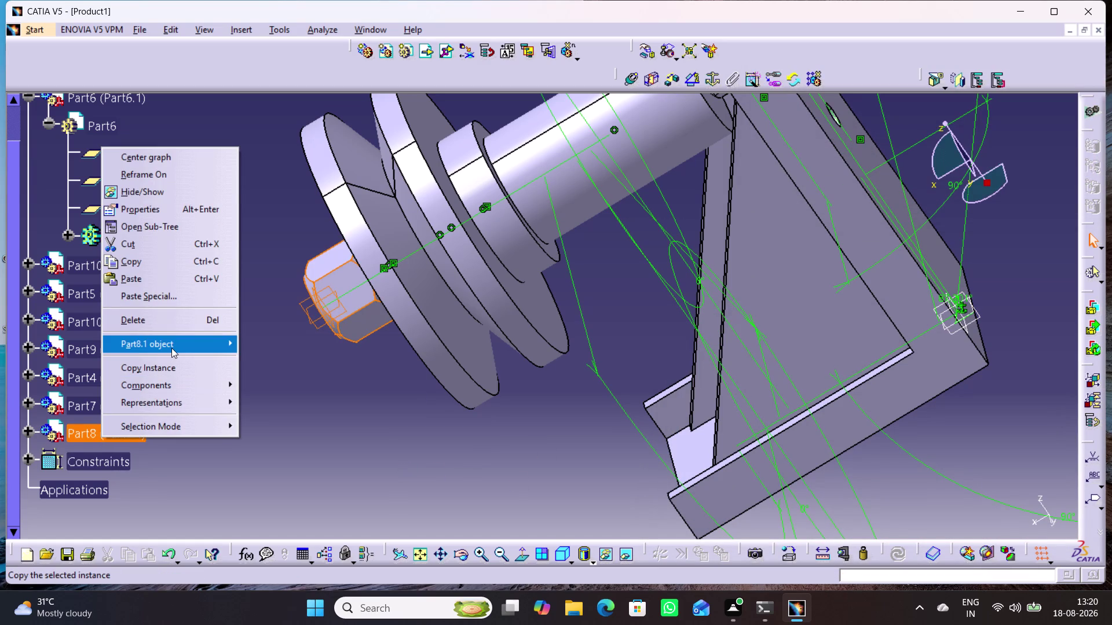
click(295, 425)
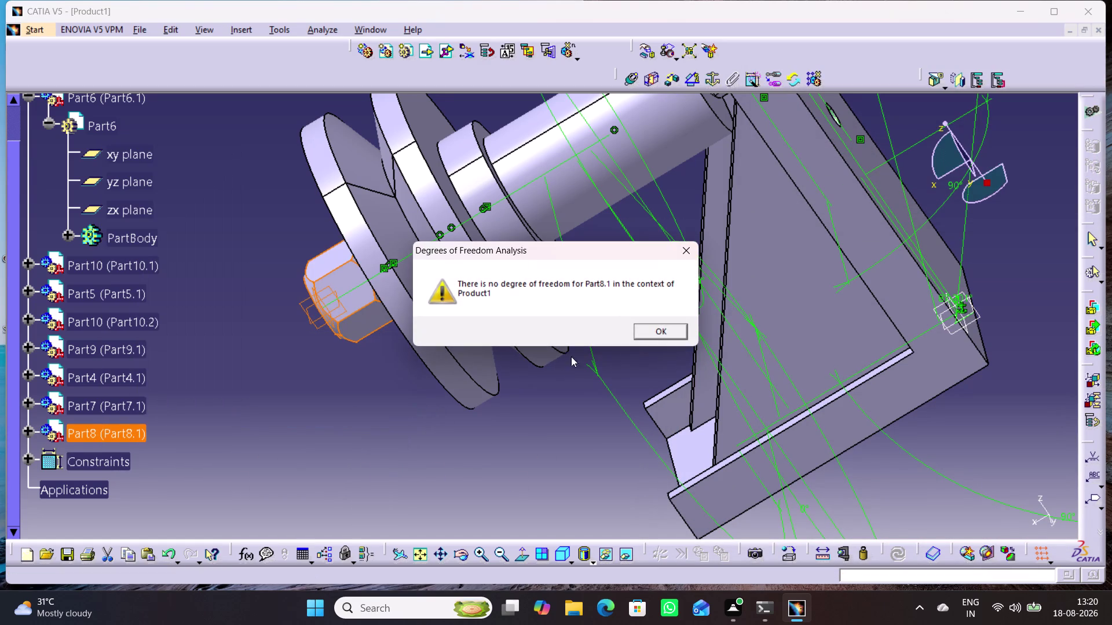
click(653, 334)
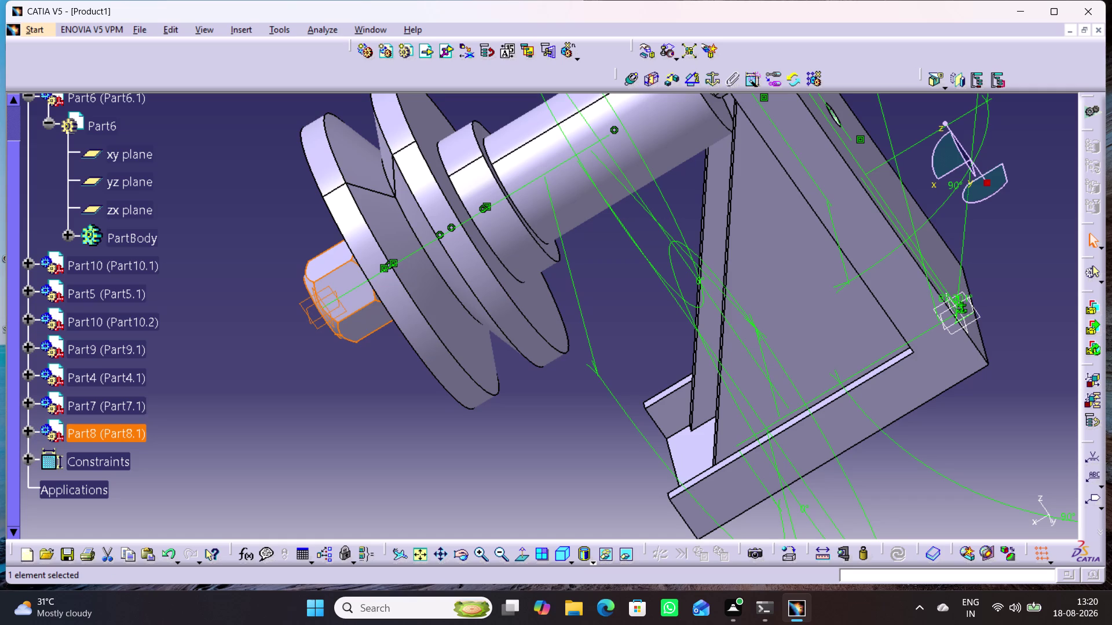
click(28, 433)
Hide Part8's xy, yz and zx reference planes and collapse its branch.
click(45, 463)
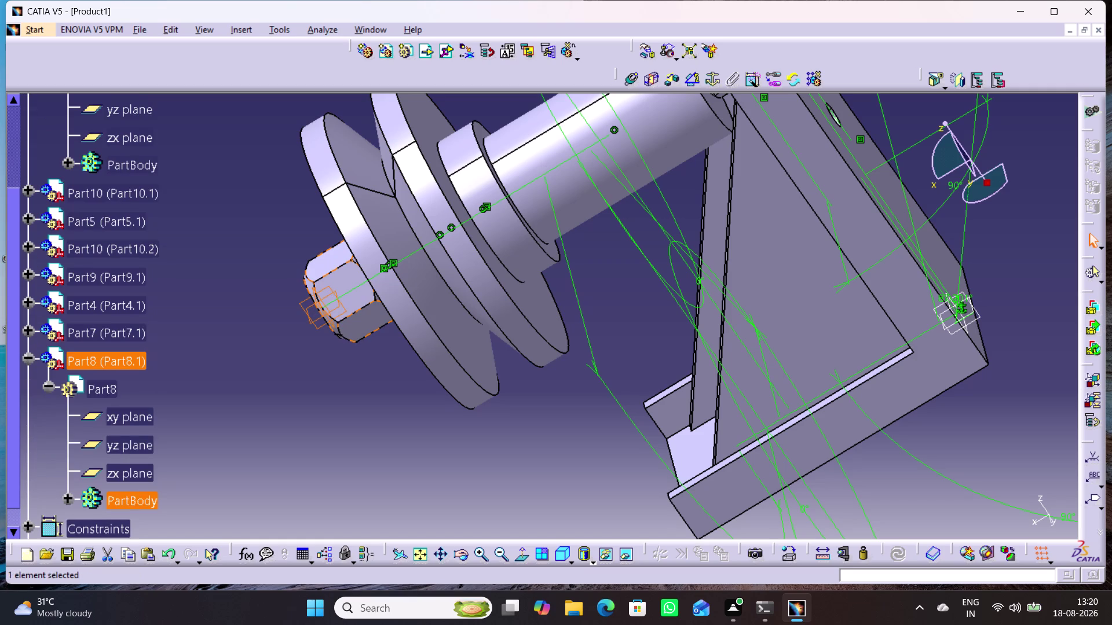
click(129, 476)
click(137, 447)
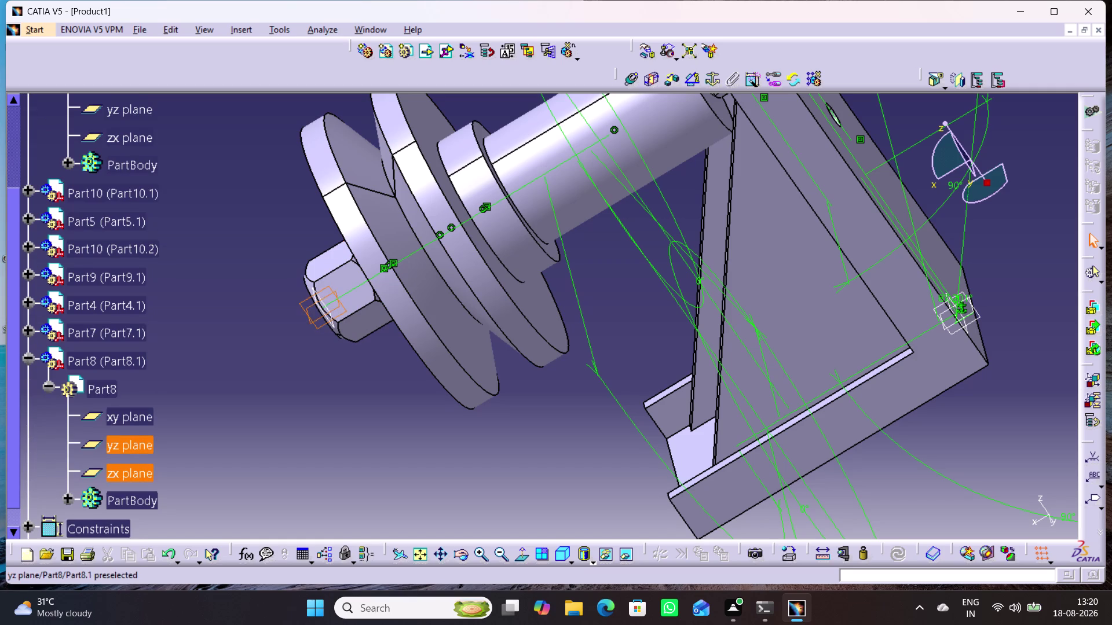
click(142, 417)
right_click(134, 417)
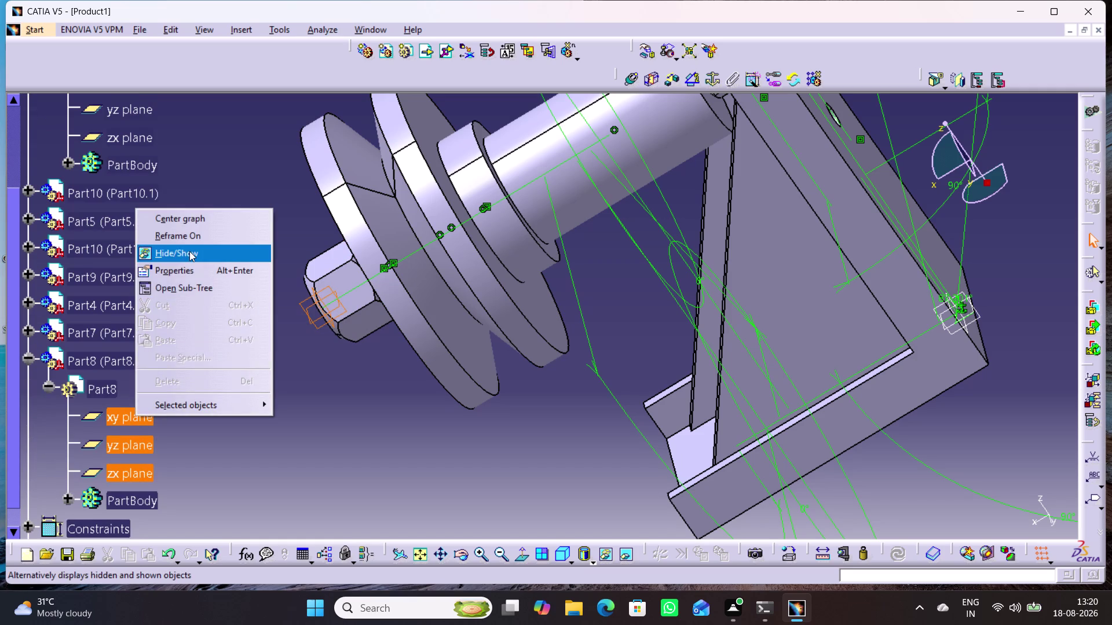
click(189, 251)
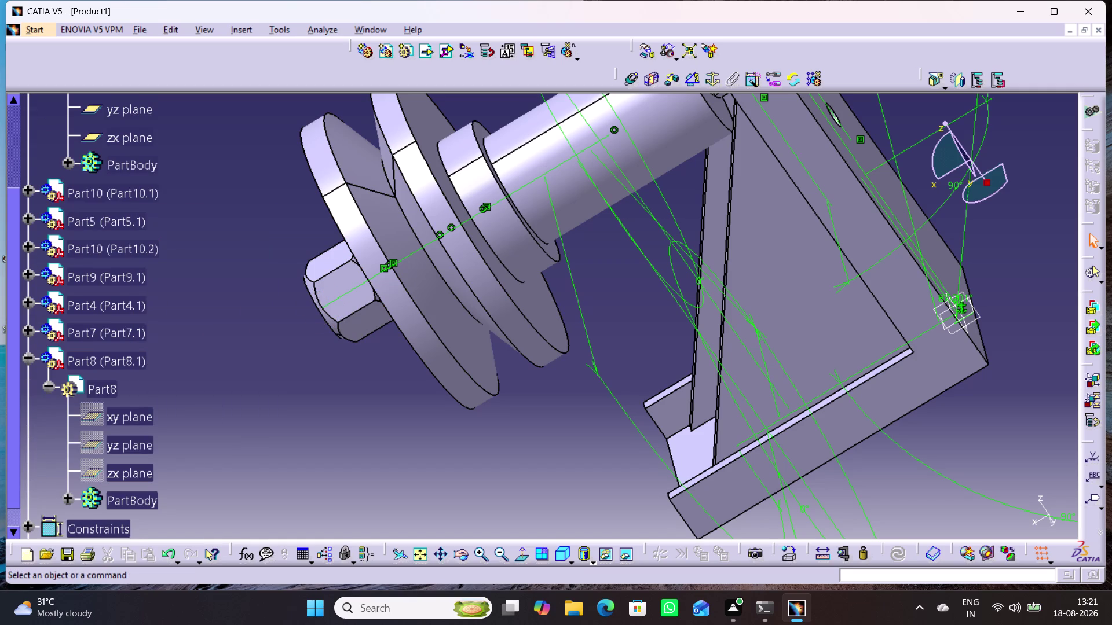
click(30, 357)
Hide Part6's three reference planes and collapse the Part6 branches.
scroll(up, 3)
click(117, 236)
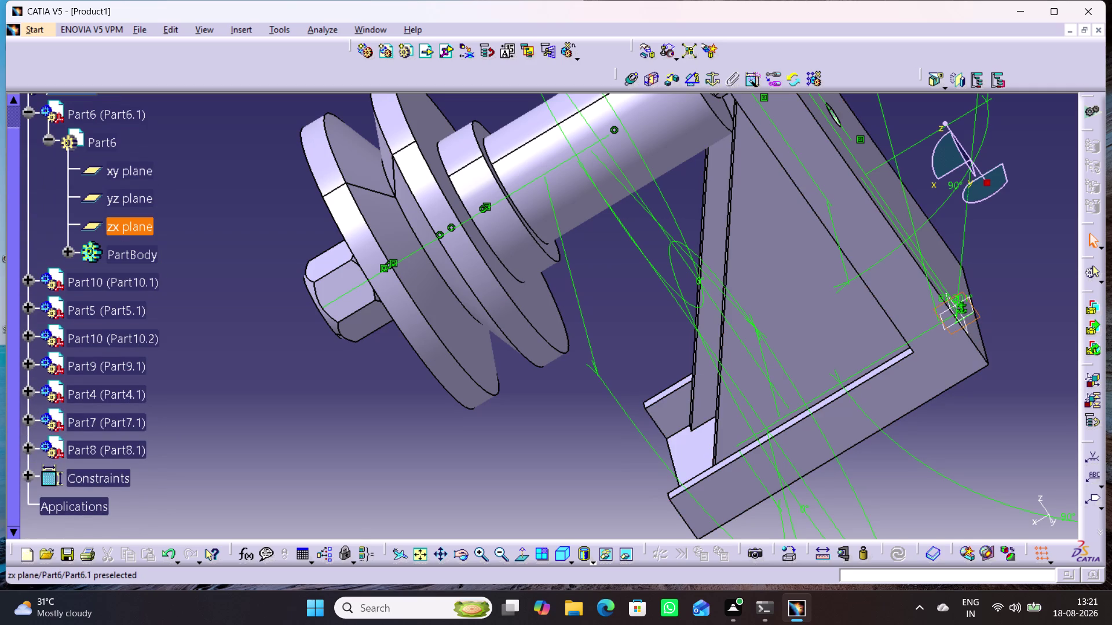
click(126, 201)
click(129, 175)
right_click(130, 173)
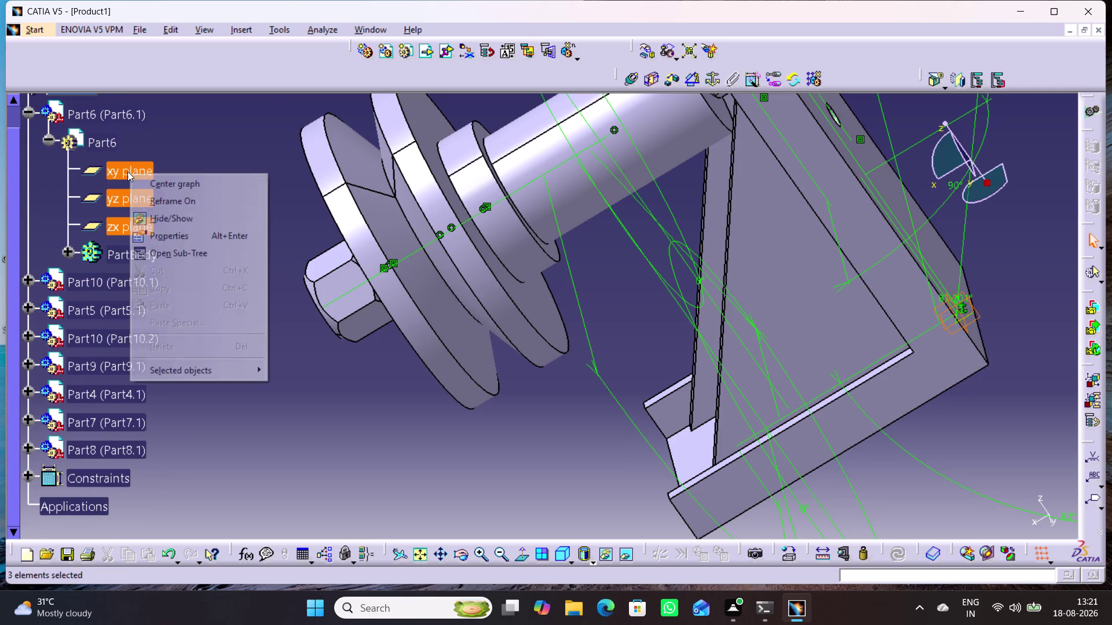
click(158, 222)
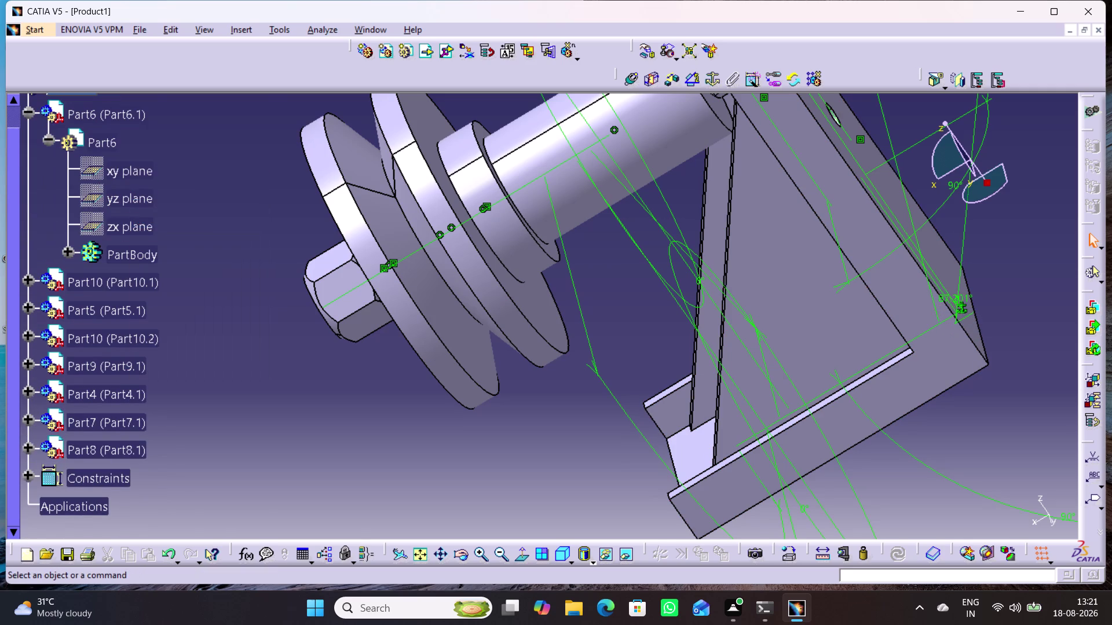
click(34, 113)
click(28, 125)
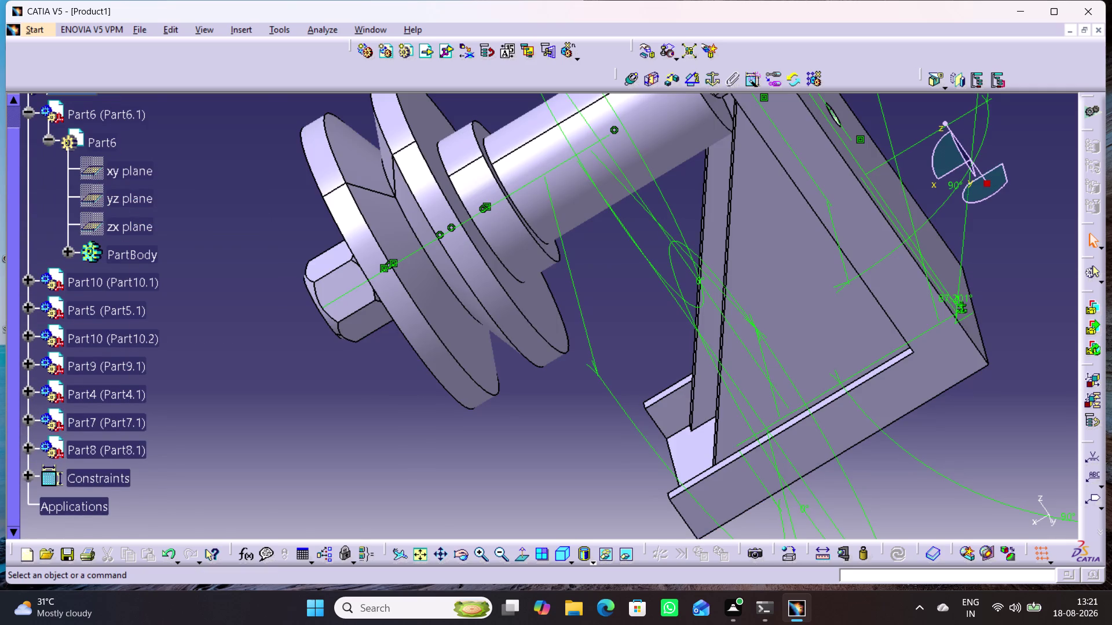
Hide the assembly's Constraints set.
click(25, 113)
scroll(up, 3)
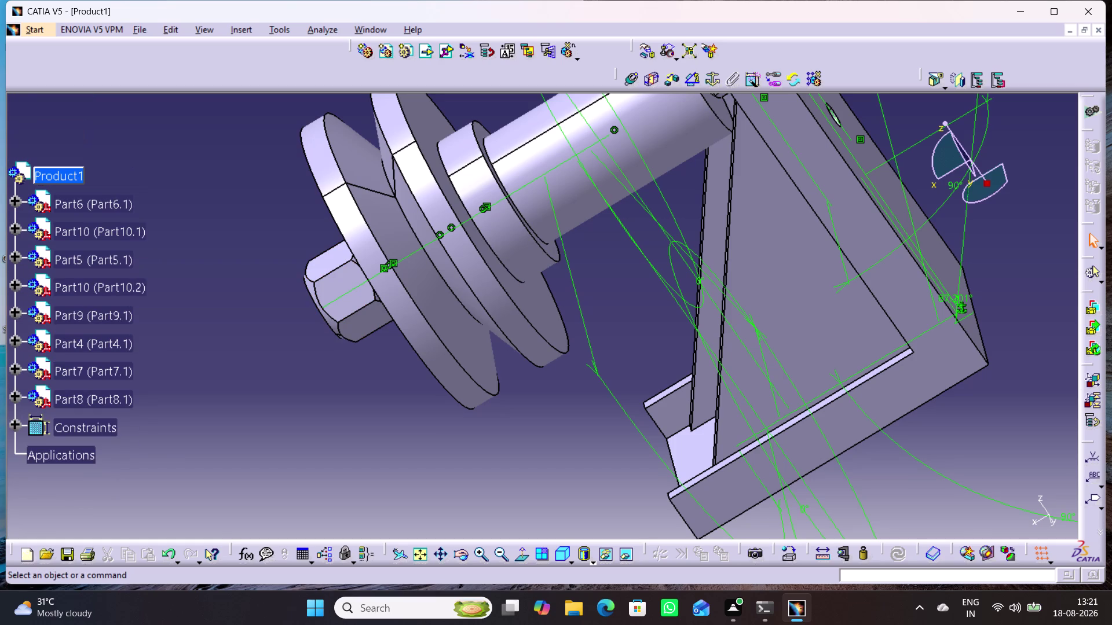
click(335, 442)
right_click(94, 425)
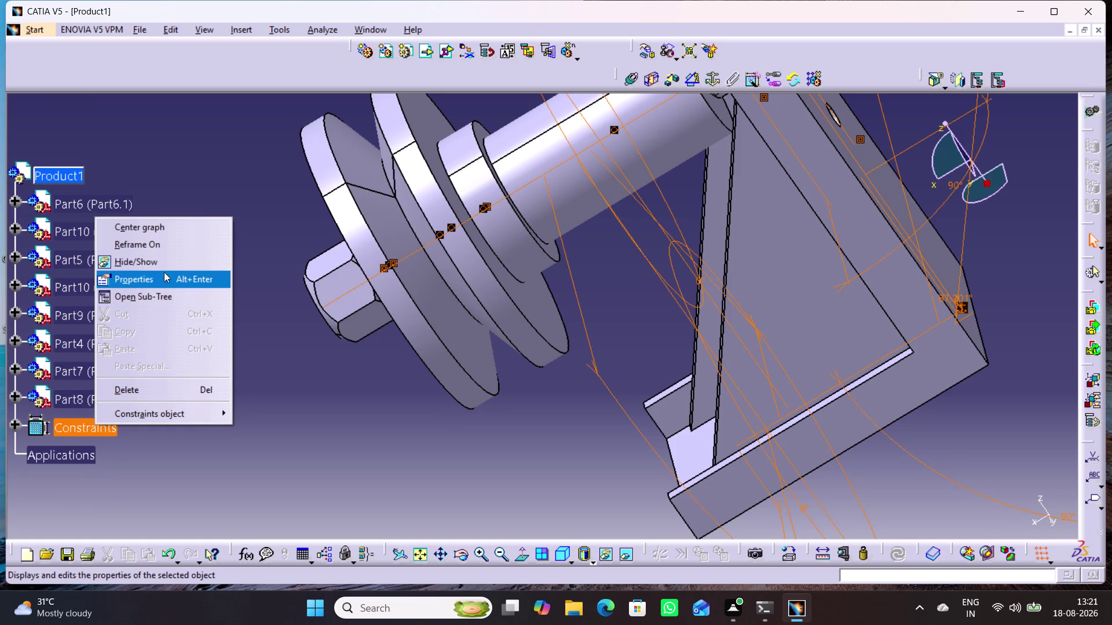
click(166, 265)
Centre the assembly in isometric view and split the window into four viewpoints.
click(296, 384)
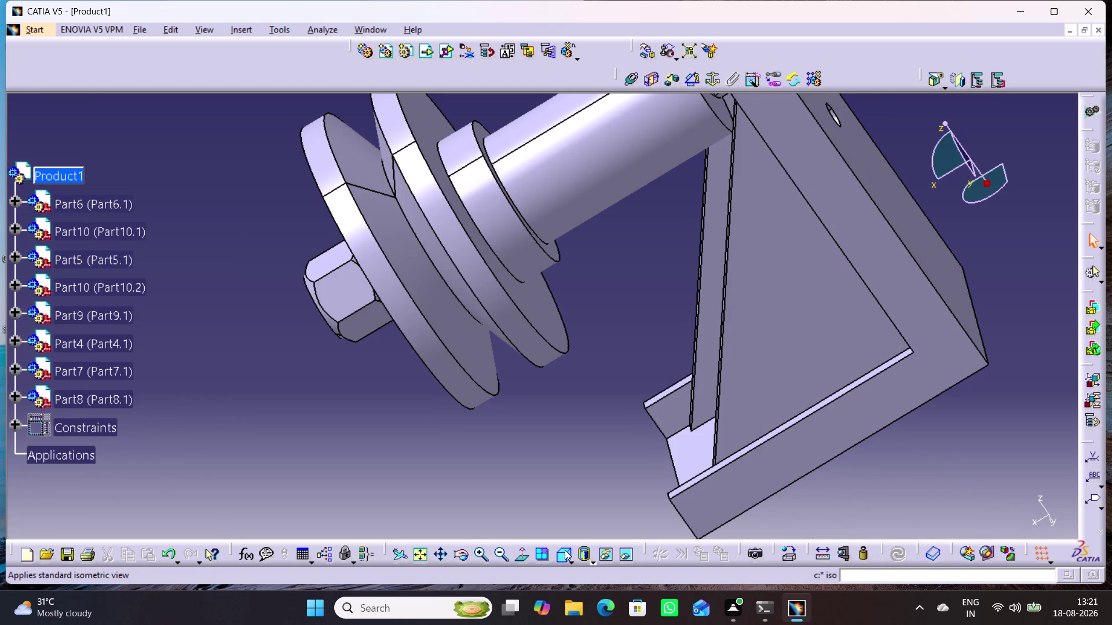
click(562, 551)
scroll(up, 3)
middle_drag(830, 478, 670, 446)
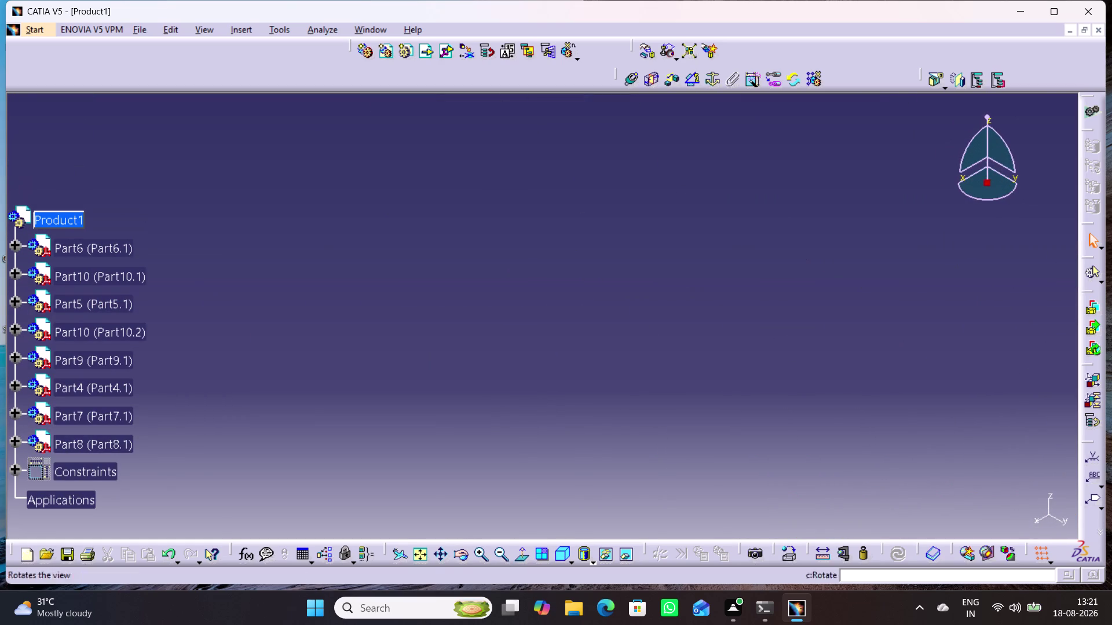
middle_drag(669, 446, 565, 469)
click(422, 553)
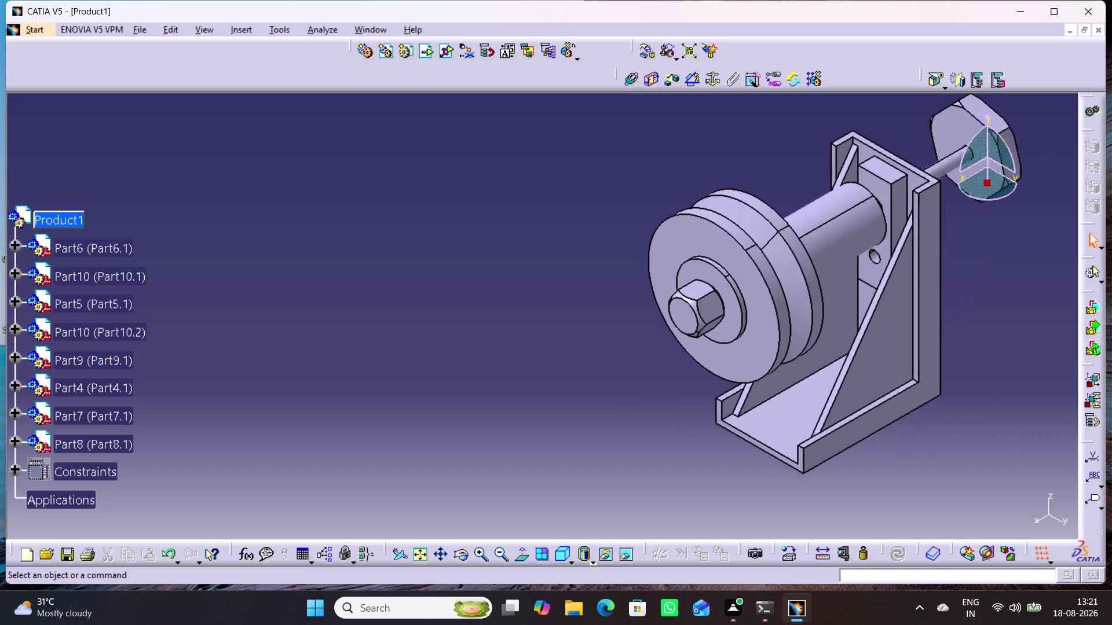
middle_drag(455, 441, 461, 447)
scroll(down, 3)
middle_drag(471, 492, 472, 475)
right_click(471, 492)
middle_drag(420, 487, 472, 471)
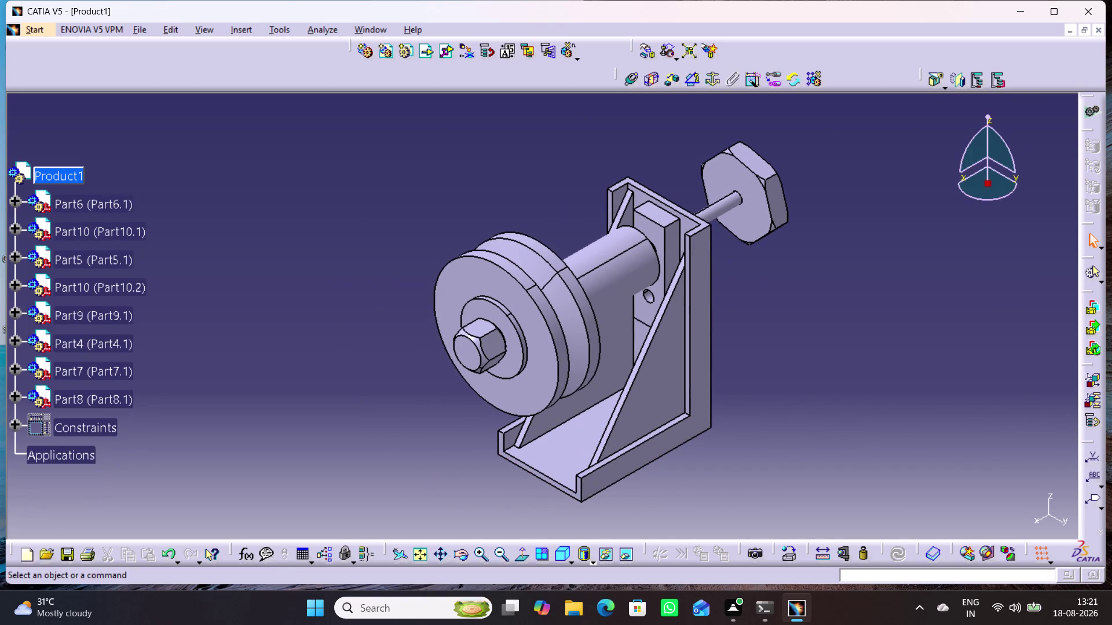
click(546, 557)
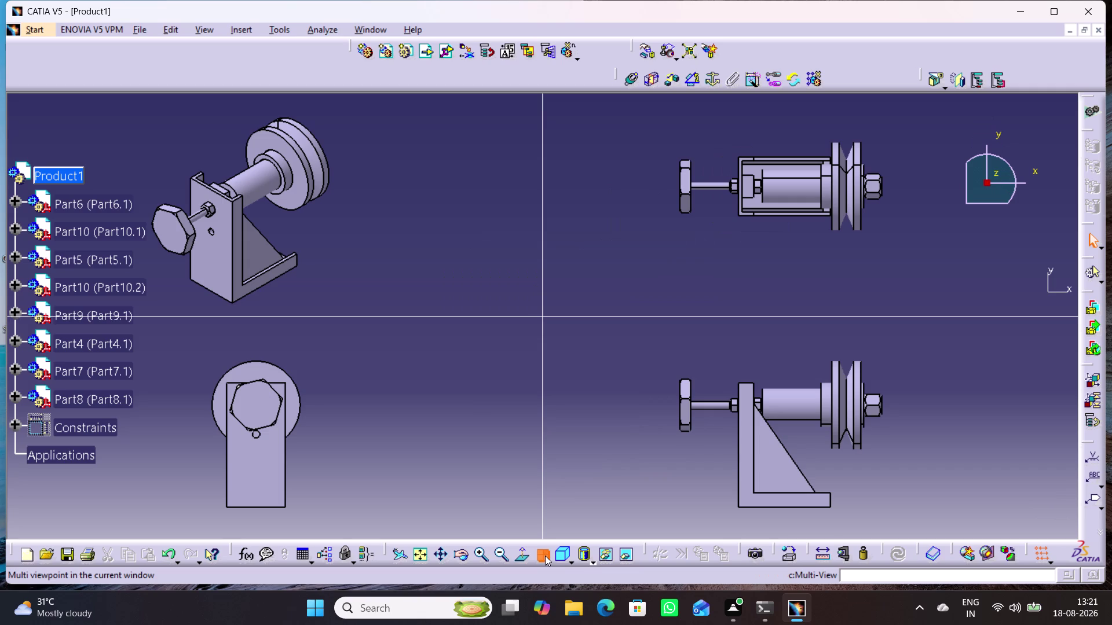
click(545, 556)
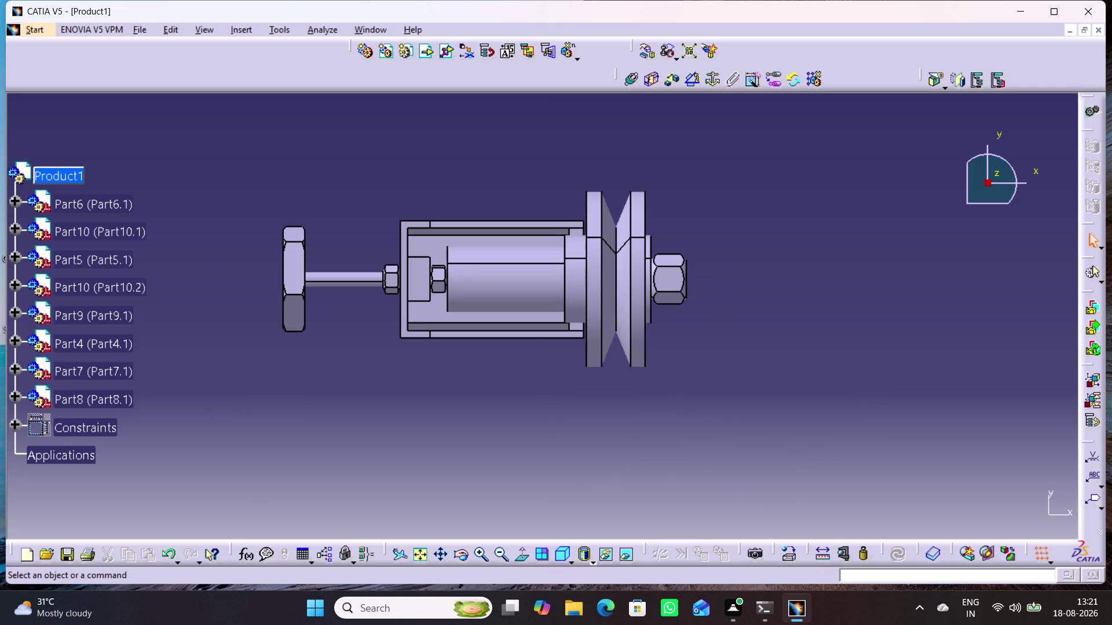
click(541, 553)
click(541, 554)
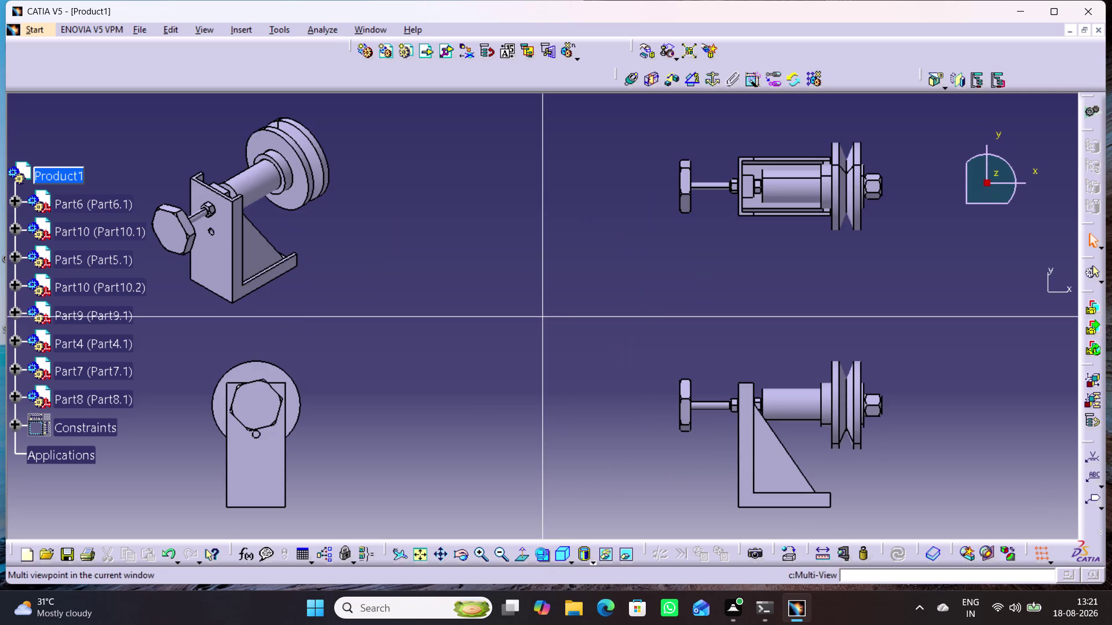
click(560, 555)
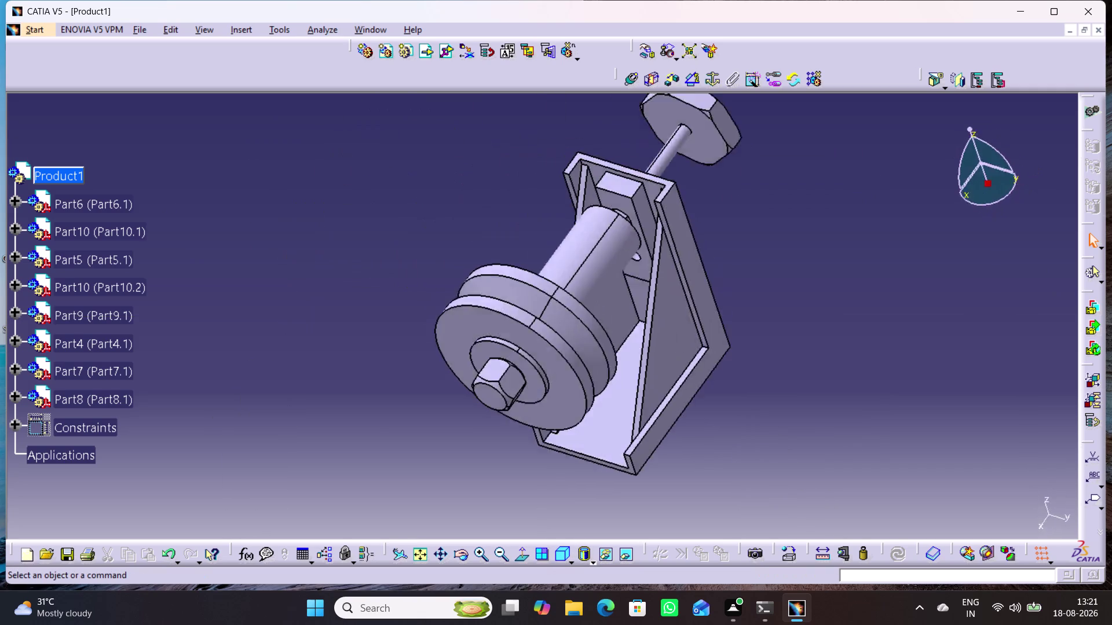
click(542, 556)
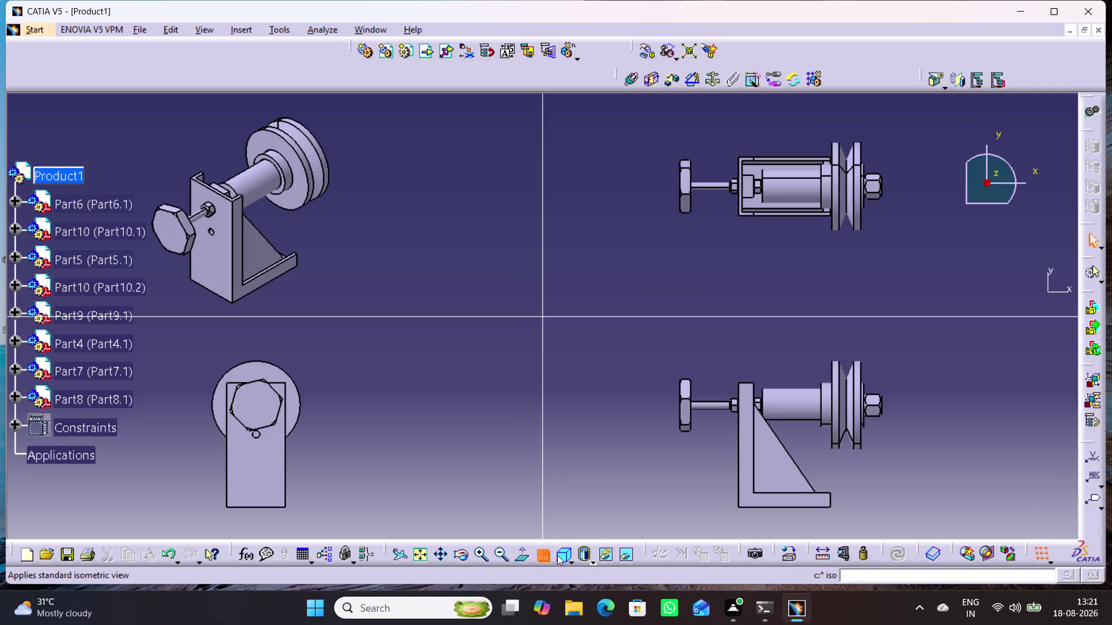
click(558, 556)
click(565, 555)
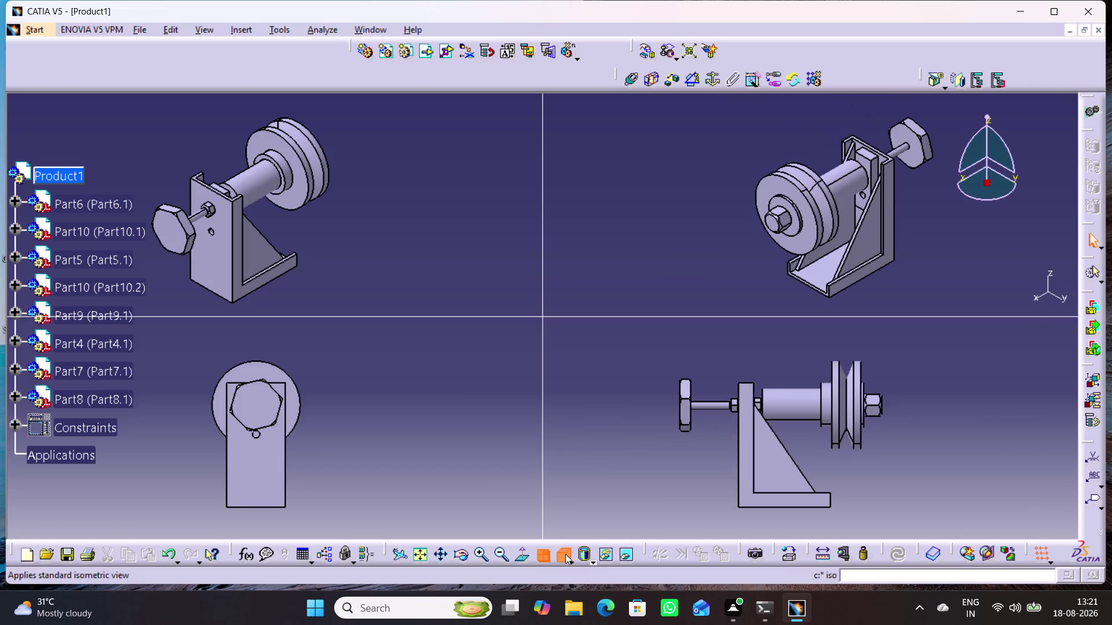
click(564, 555)
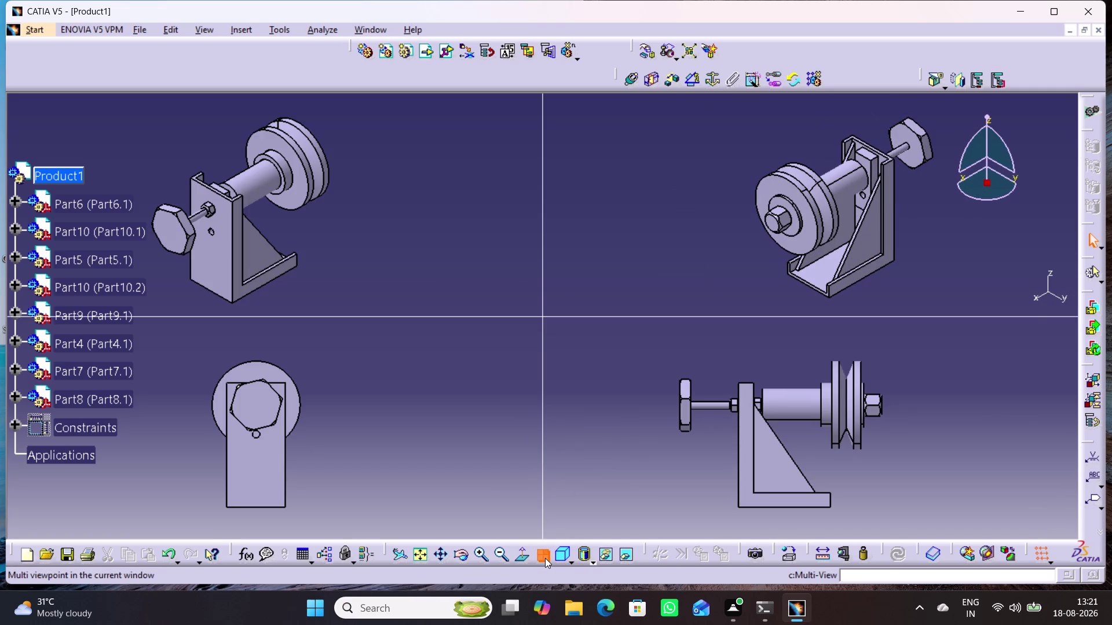
click(544, 558)
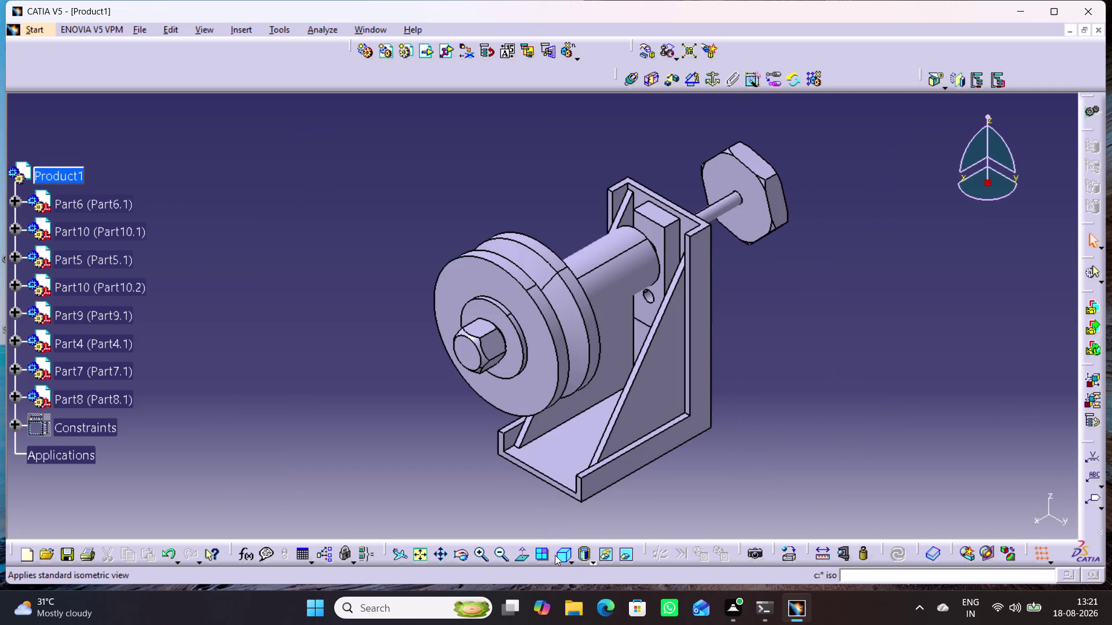
click(557, 556)
click(542, 556)
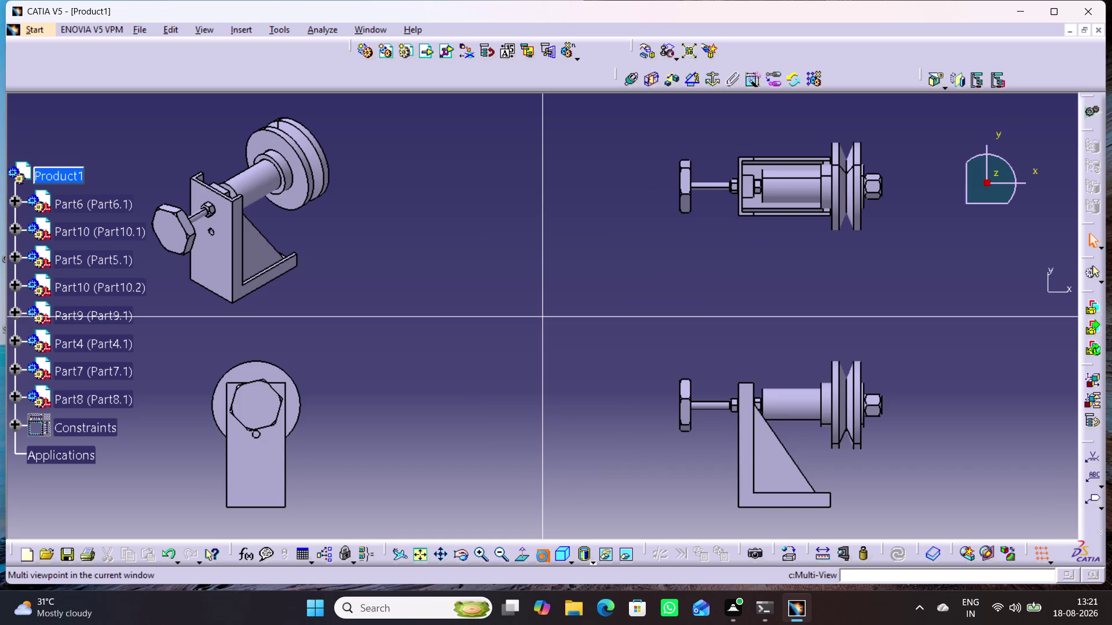
click(556, 556)
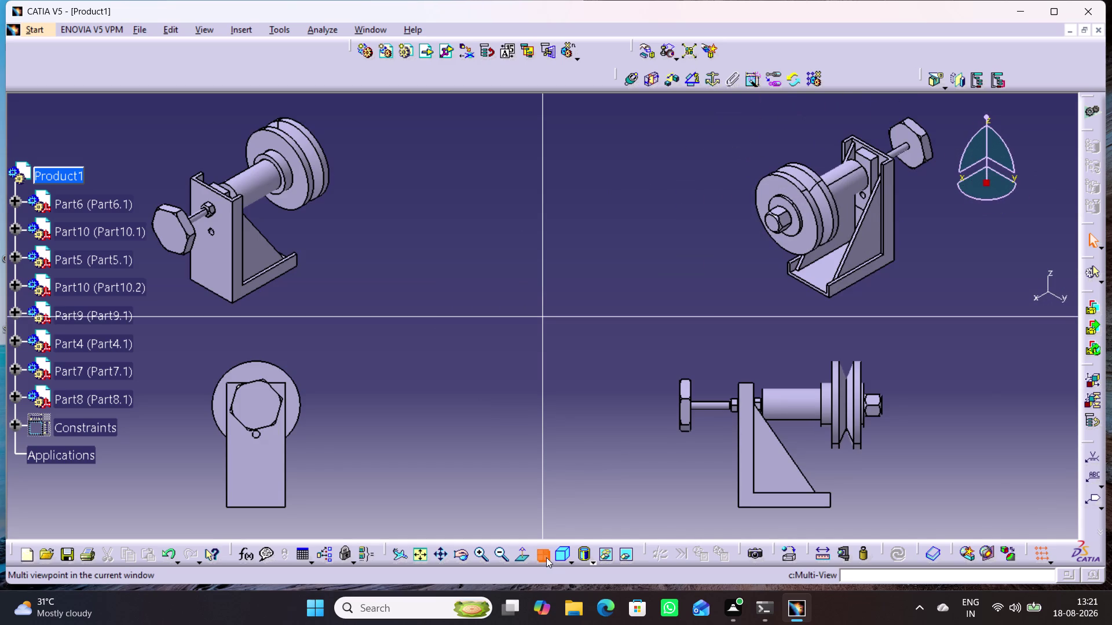
click(546, 557)
click(558, 559)
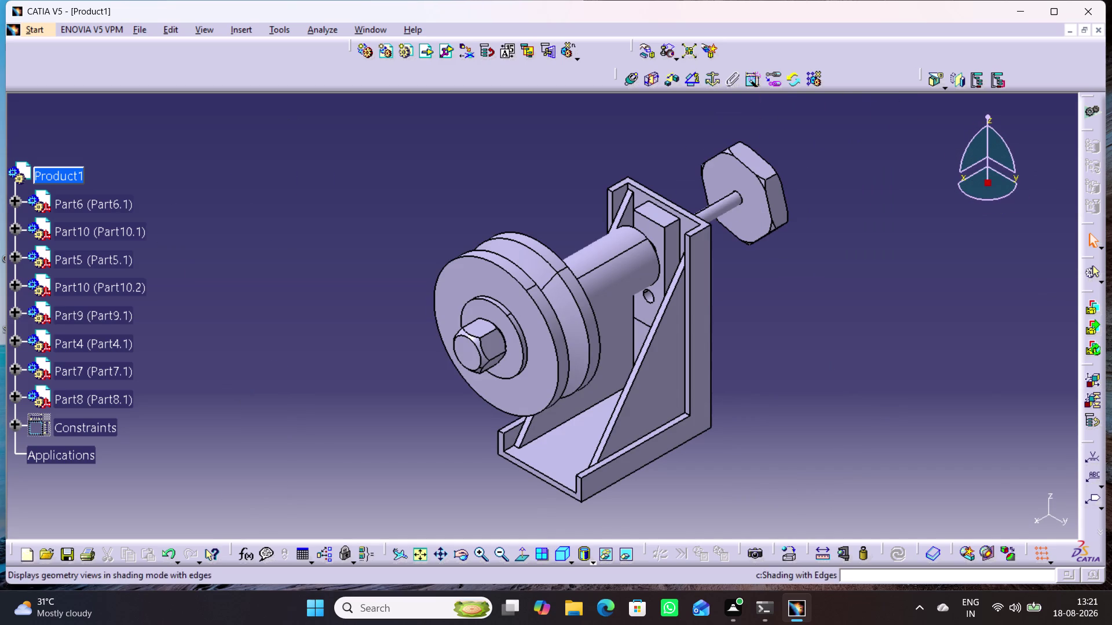
Try shading without edges and wireframe, then switch to Shading with Material.
click(593, 560)
click(607, 460)
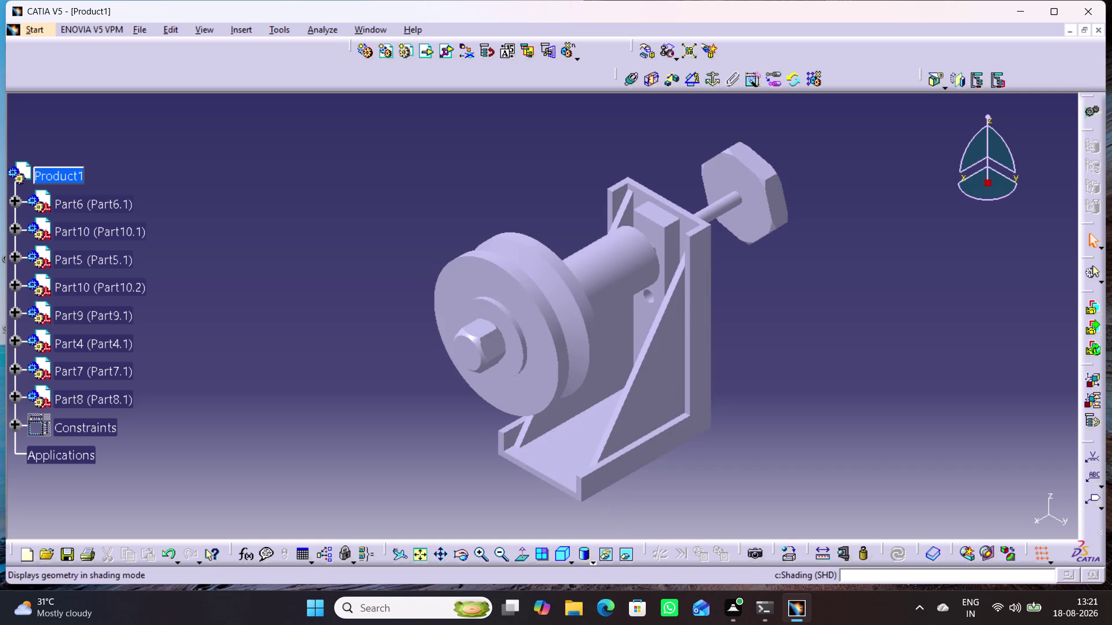
click(593, 560)
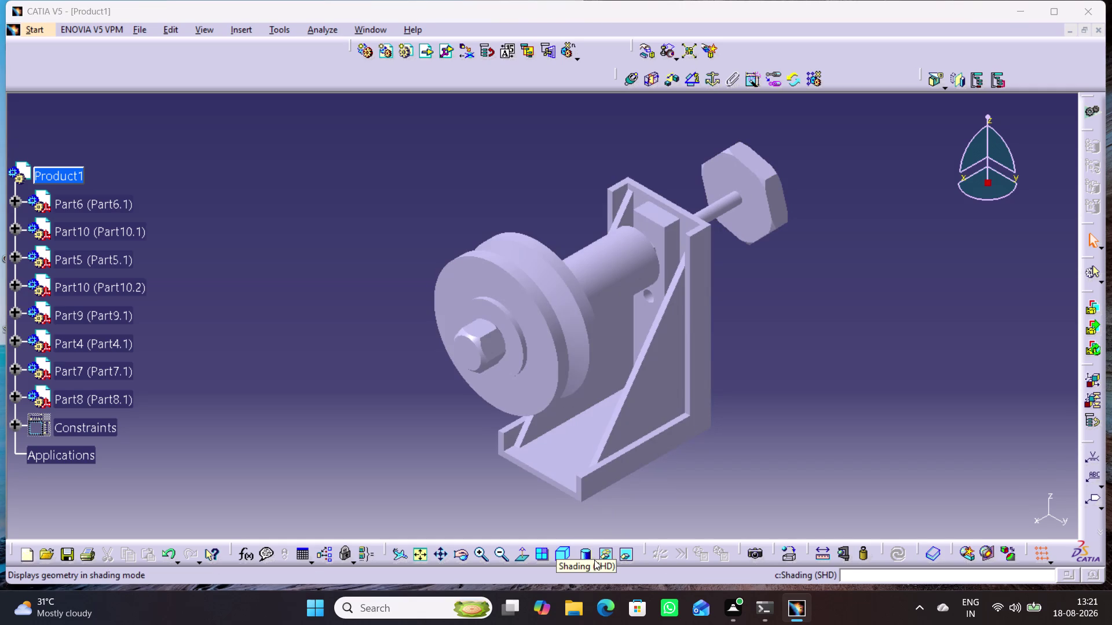
click(593, 565)
click(631, 513)
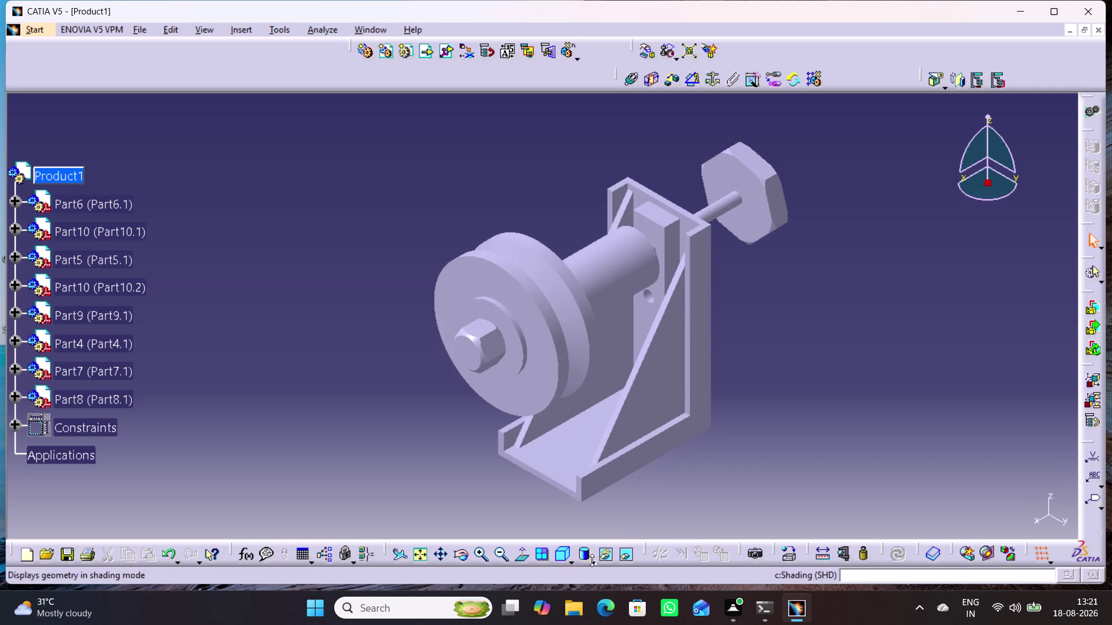
click(591, 560)
click(603, 552)
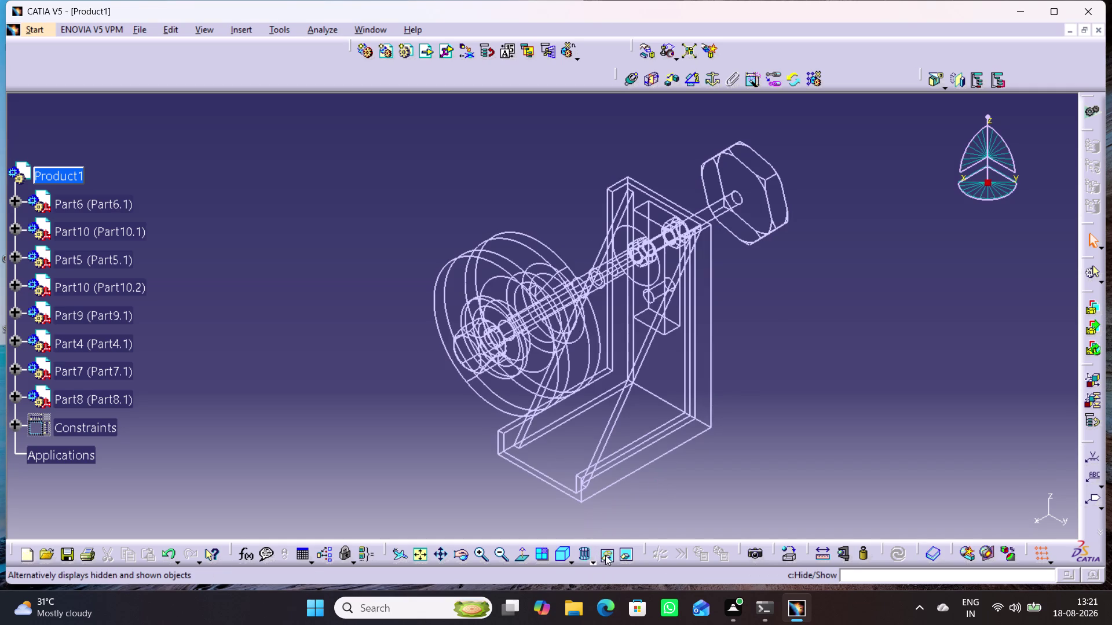
click(594, 560)
click(600, 538)
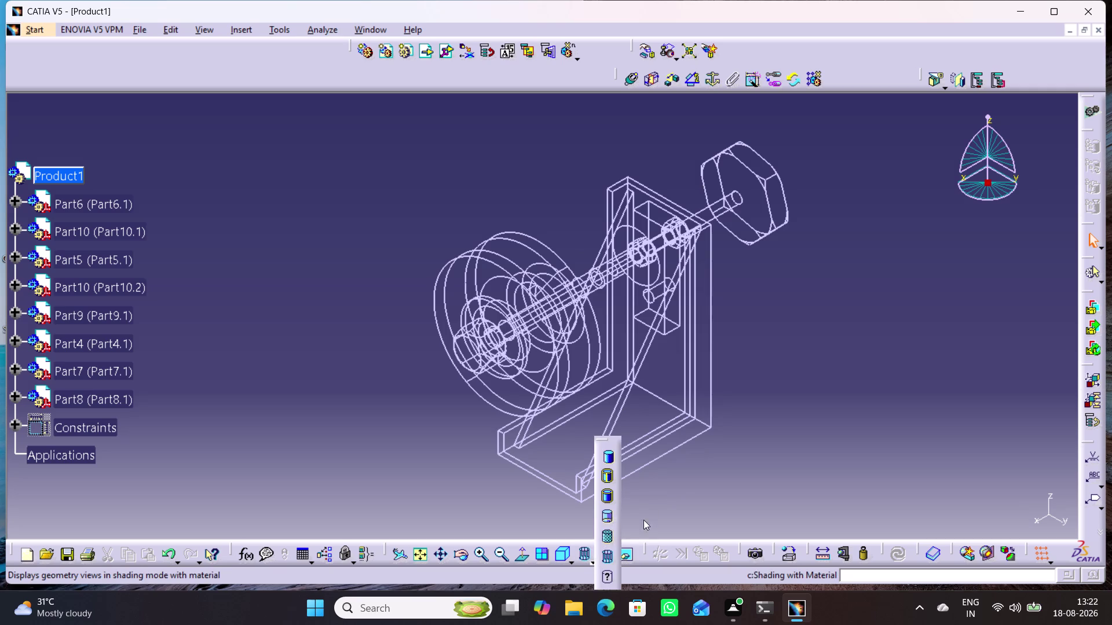
click(680, 493)
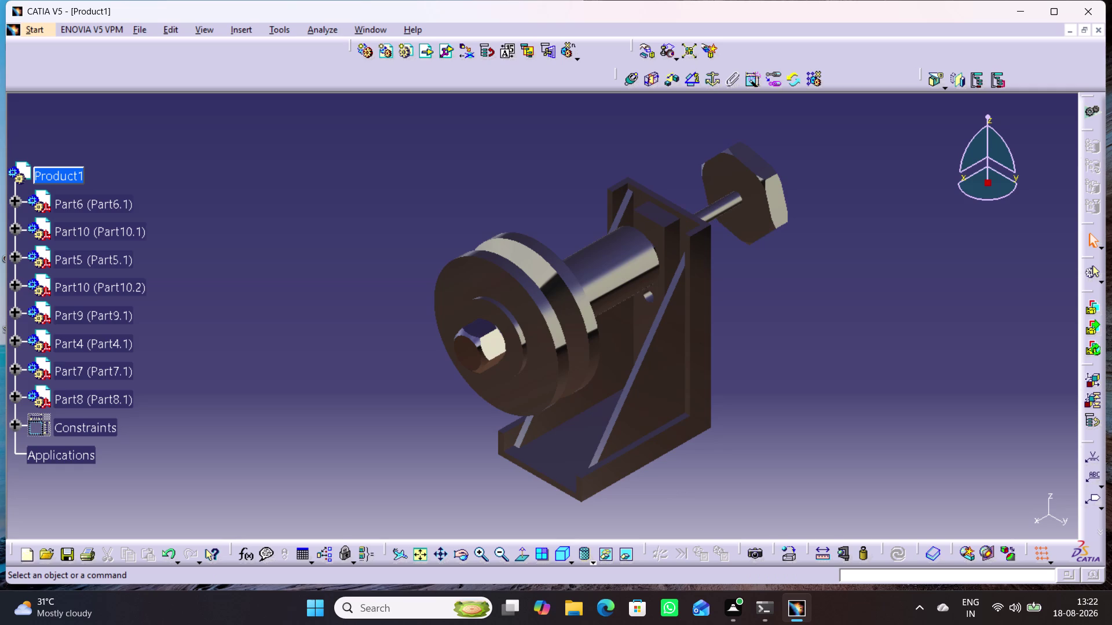
Try hidden-edge and shaded-with-edges modes, then return to material shading.
click(595, 562)
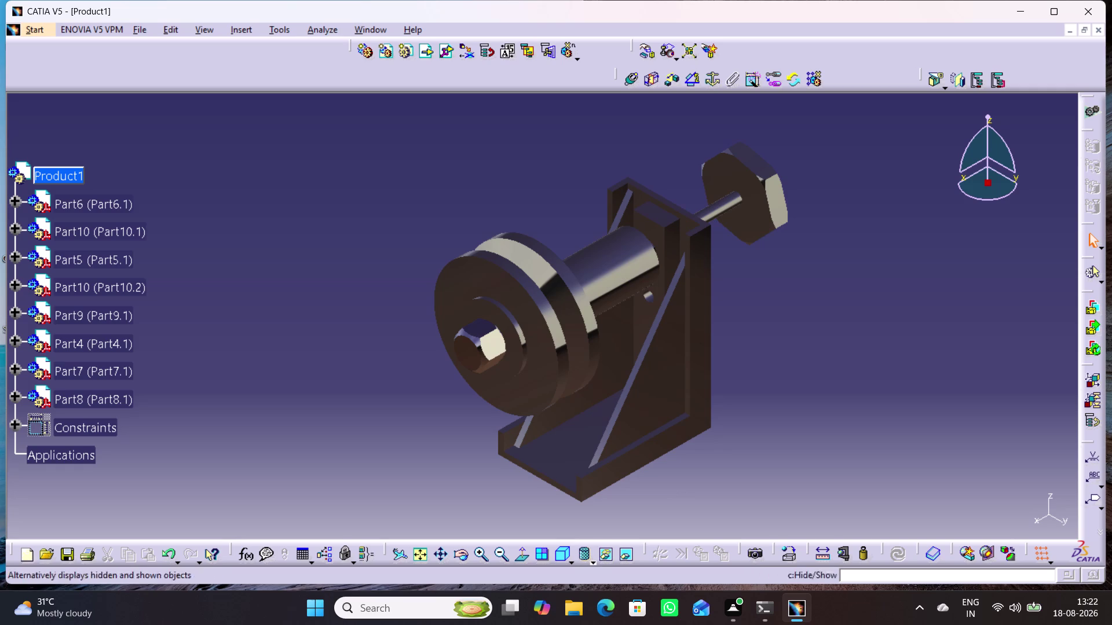
click(590, 559)
click(602, 521)
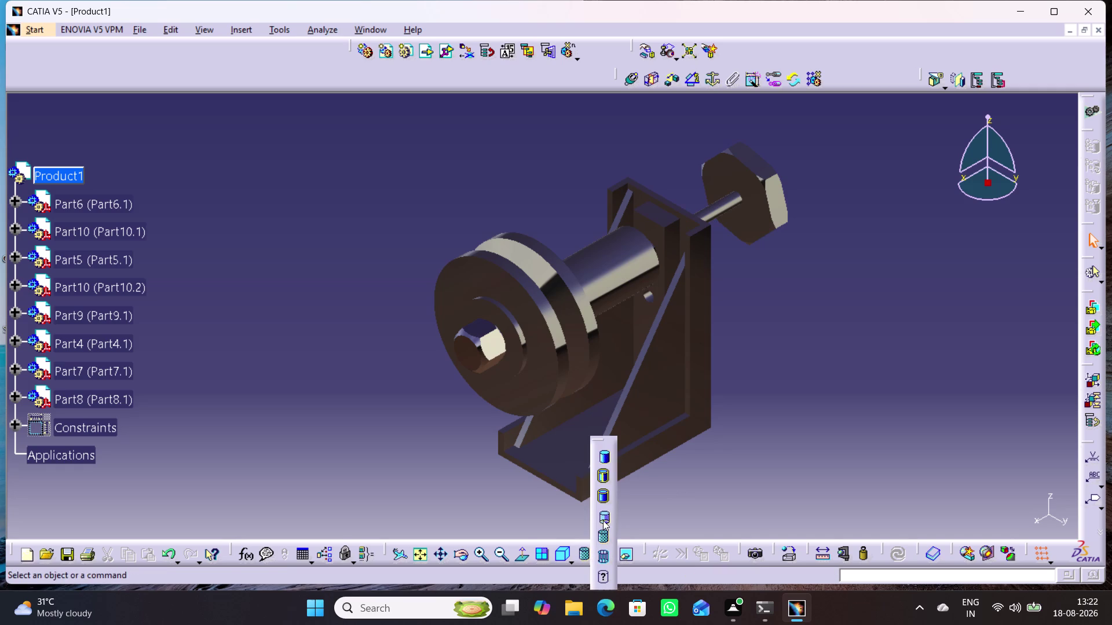
click(592, 561)
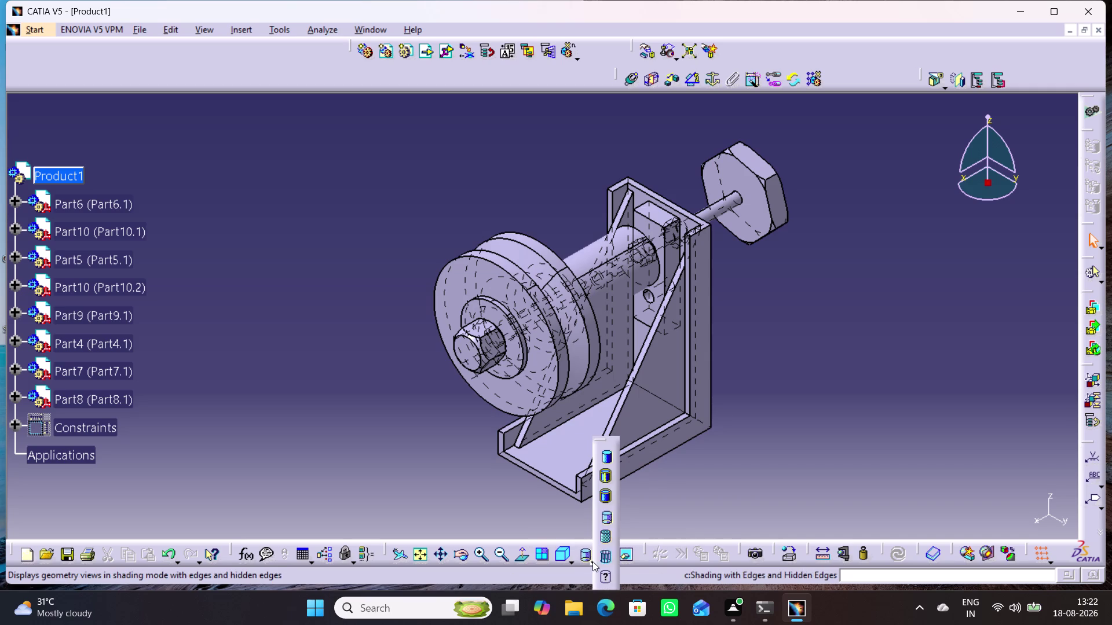
click(604, 476)
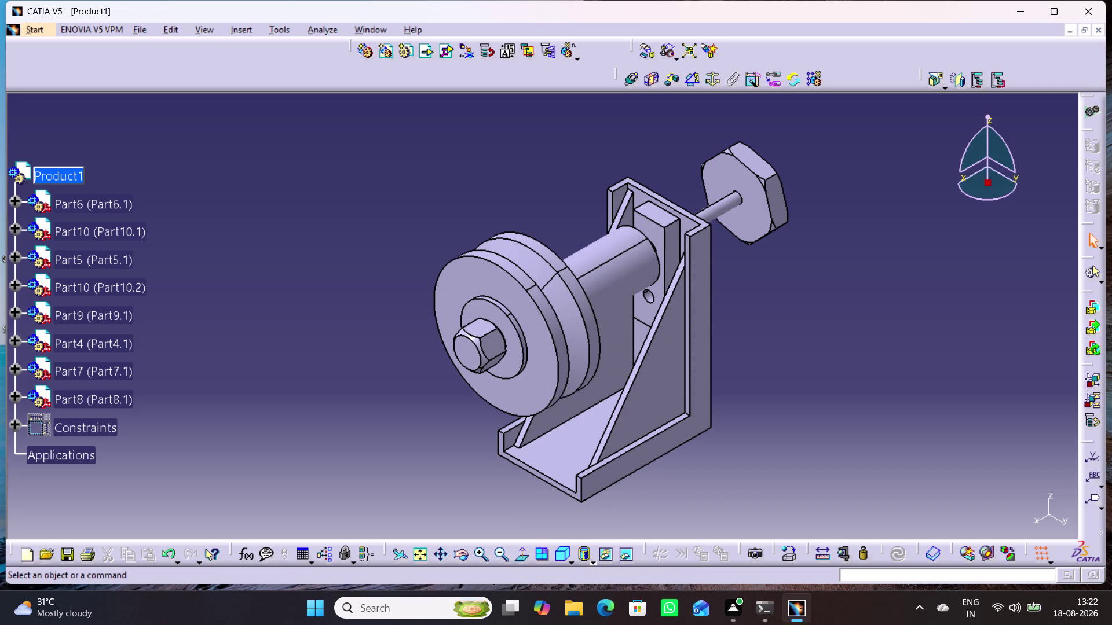
click(591, 560)
click(601, 537)
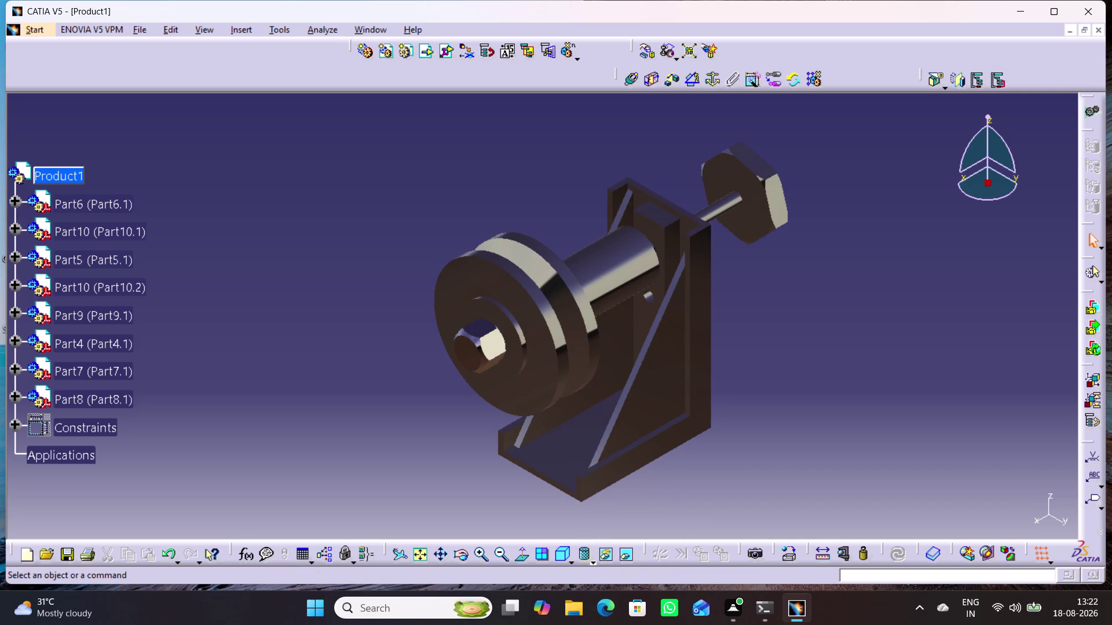
Orbit the assembly to inspect its sides, then switch back to plain shading.
middle_drag(517, 509, 621, 466)
right_drag(517, 509, 673, 457)
middle_drag(649, 460, 674, 457)
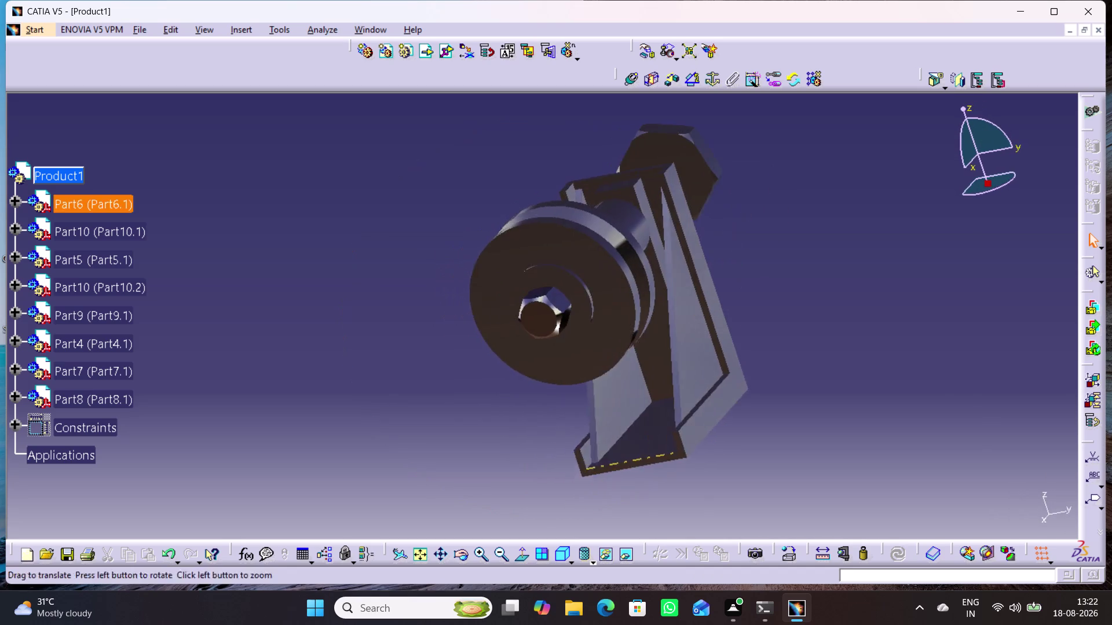
middle_drag(673, 456, 691, 455)
right_drag(673, 457, 536, 481)
middle_drag(721, 461, 747, 477)
middle_drag(595, 477, 536, 481)
middle_drag(505, 469, 550, 435)
right_drag(507, 463, 621, 428)
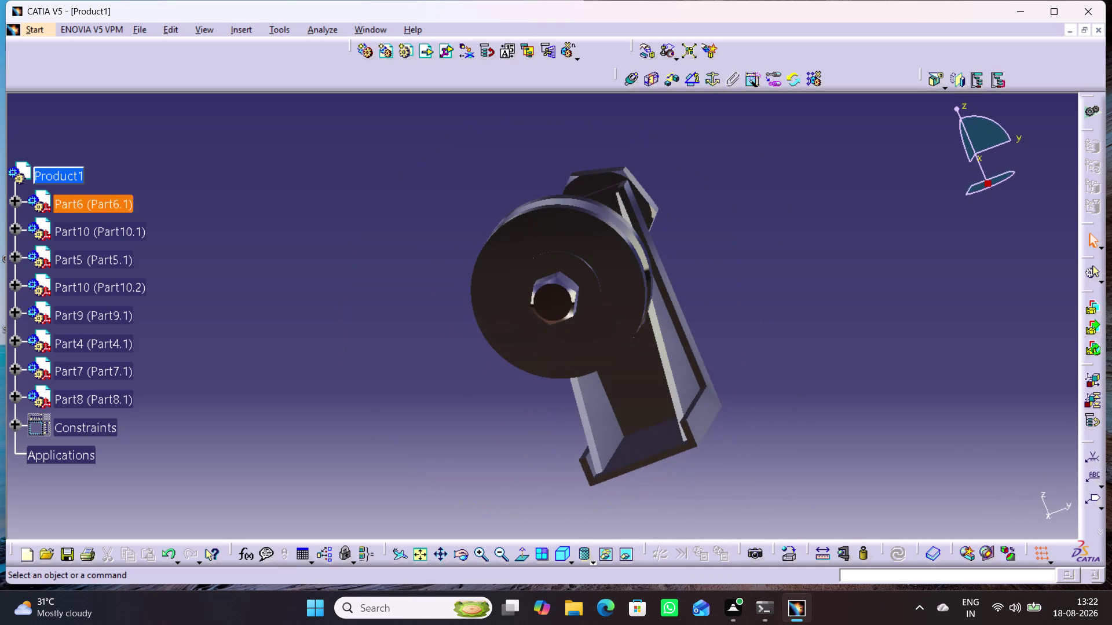
right_drag(621, 428, 701, 433)
middle_drag(470, 446, 744, 409)
right_drag(473, 446, 766, 411)
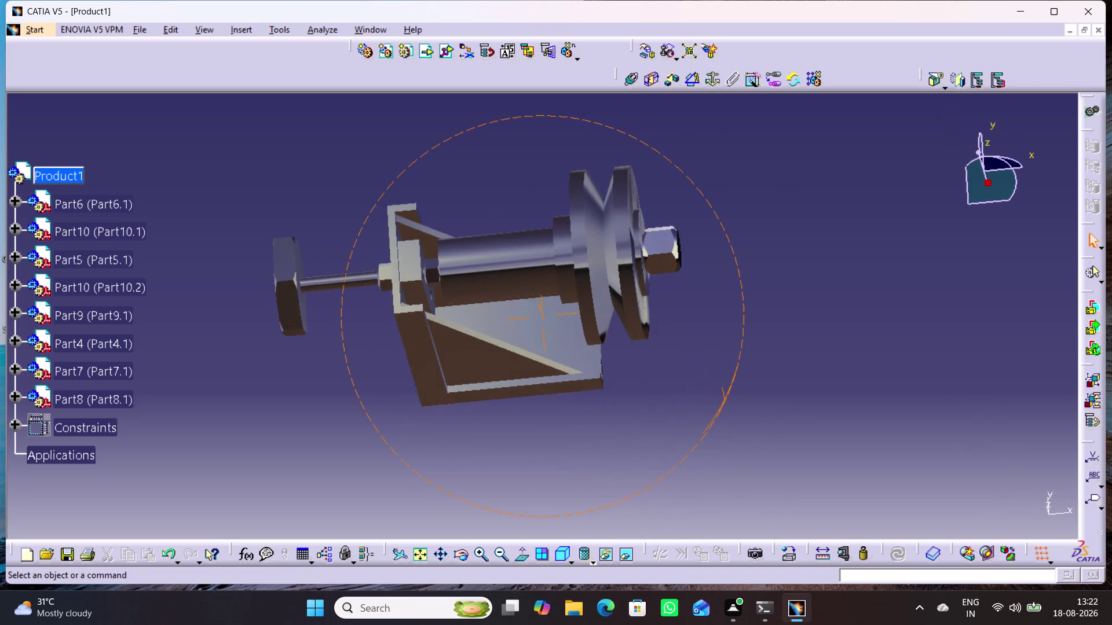
right_drag(766, 411, 833, 458)
middle_drag(763, 421, 657, 422)
middle_drag(598, 426, 833, 459)
middle_drag(813, 448, 520, 439)
right_drag(813, 448, 520, 439)
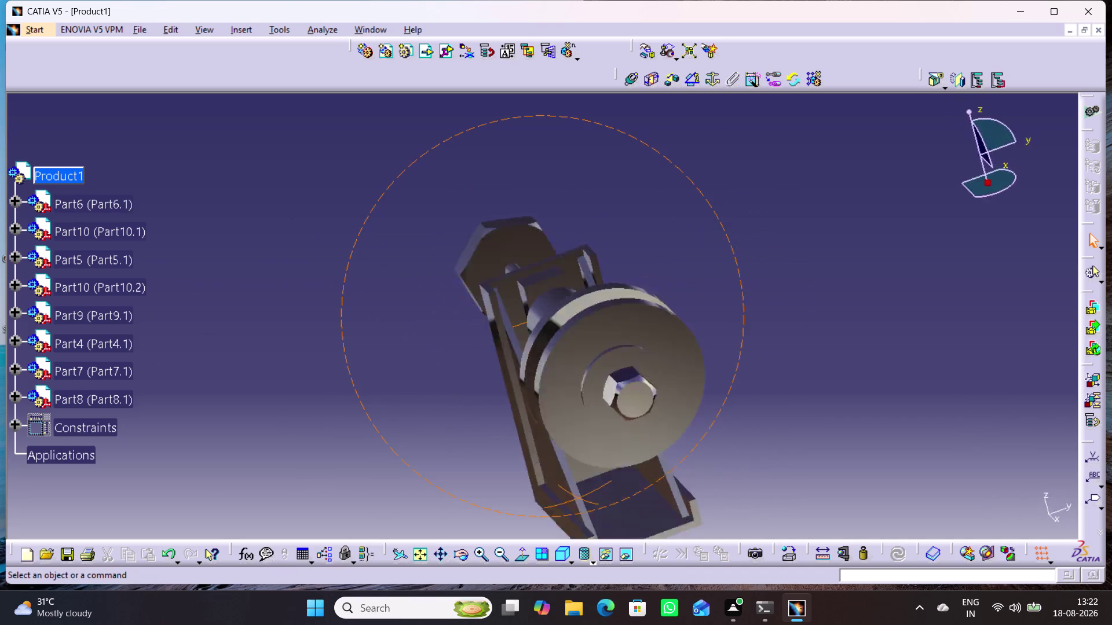
middle_drag(520, 439, 355, 422)
right_drag(520, 439, 330, 400)
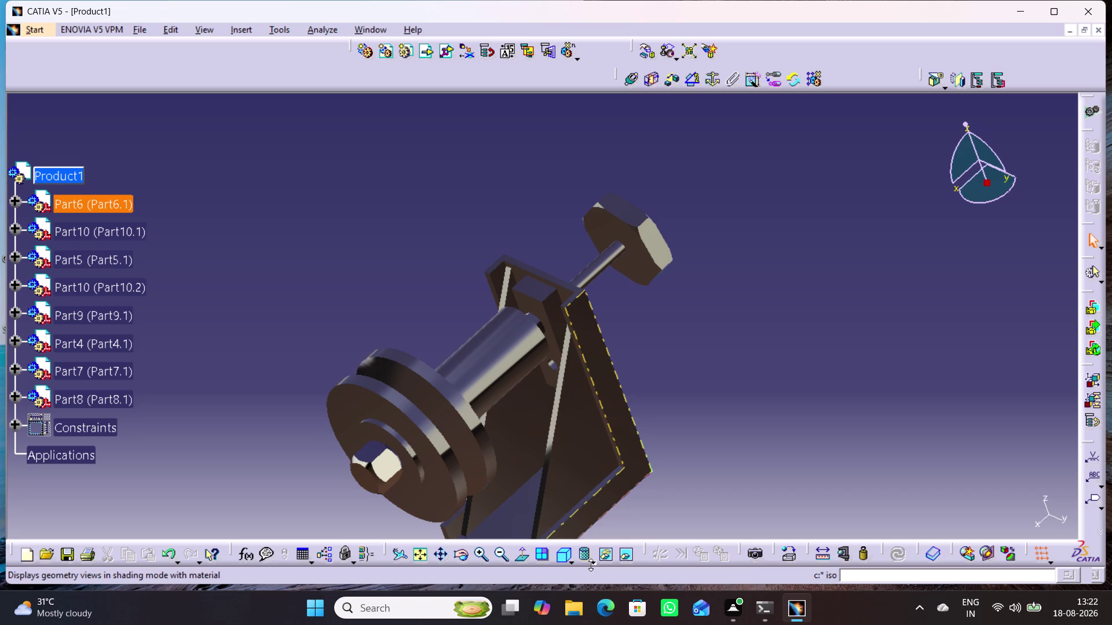
click(593, 559)
click(610, 458)
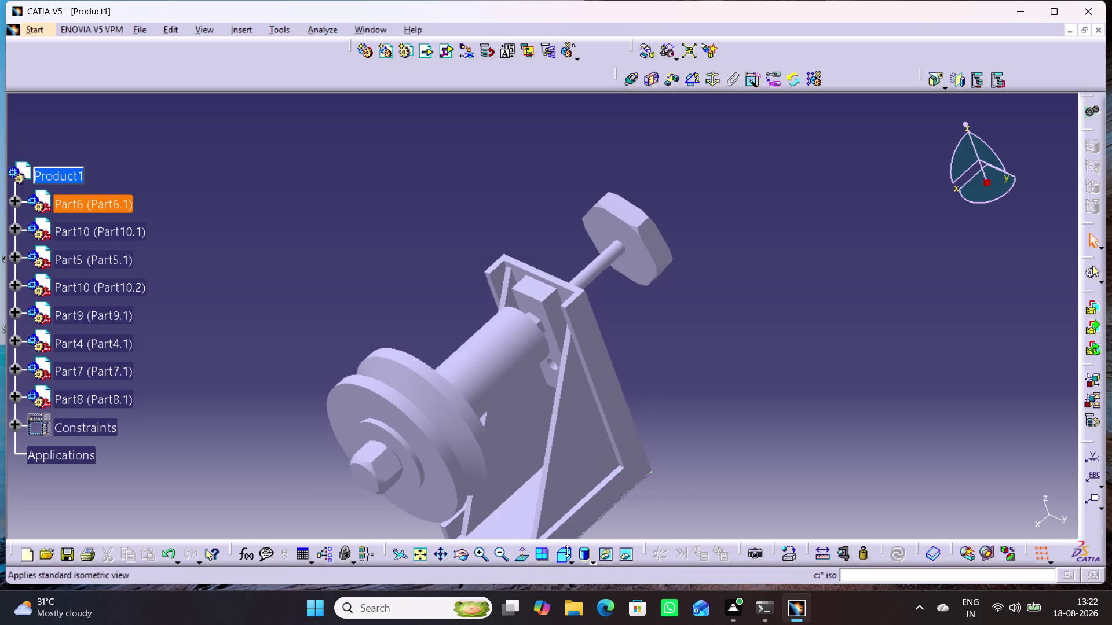
Centre the assembly in the view and display it shaded with materials.
click(560, 551)
middle_drag(633, 440, 641, 437)
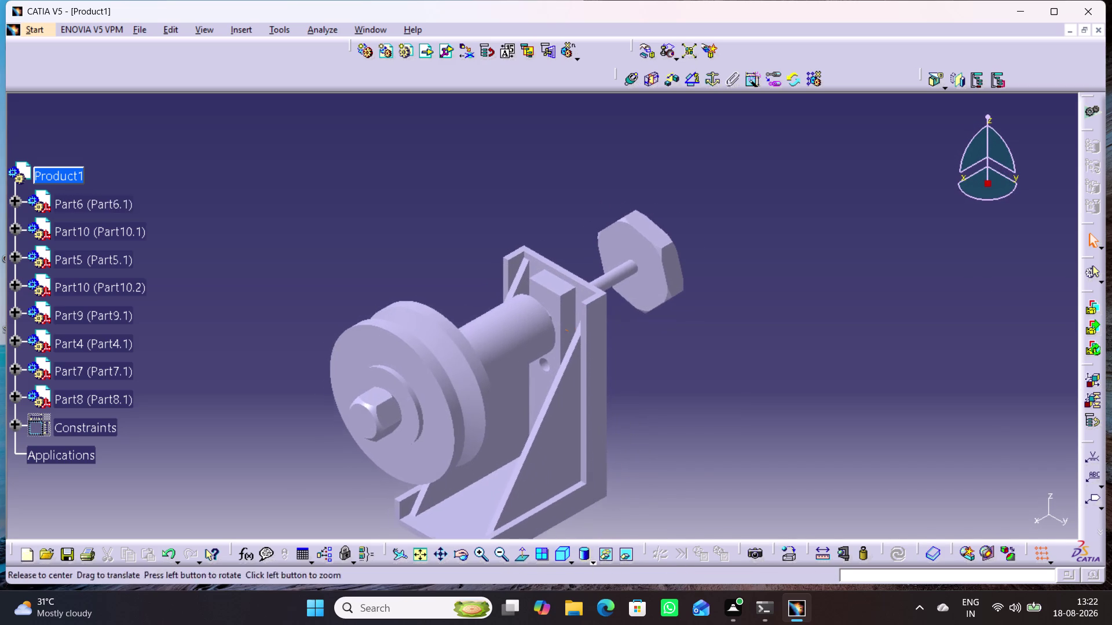
middle_drag(641, 437, 758, 383)
middle_drag(741, 381, 729, 382)
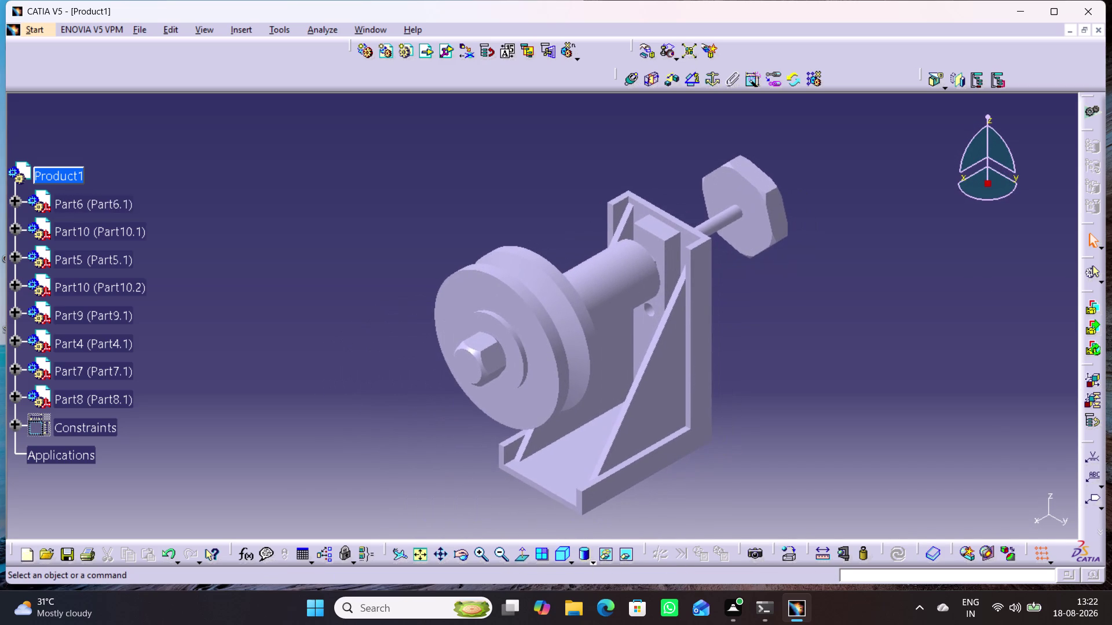
click(593, 558)
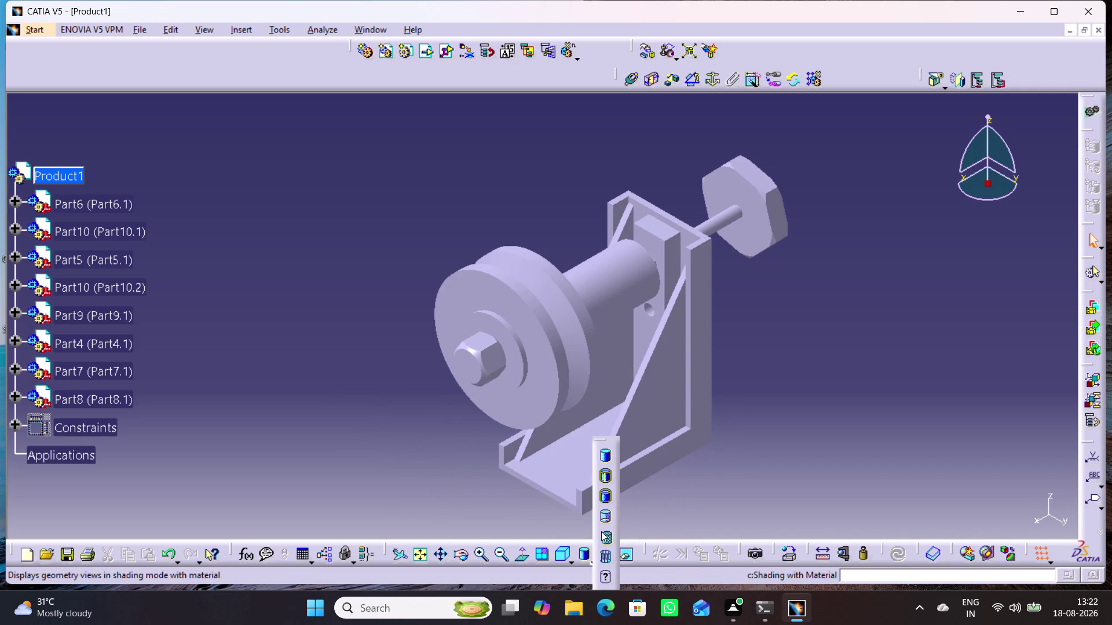
click(601, 532)
click(736, 436)
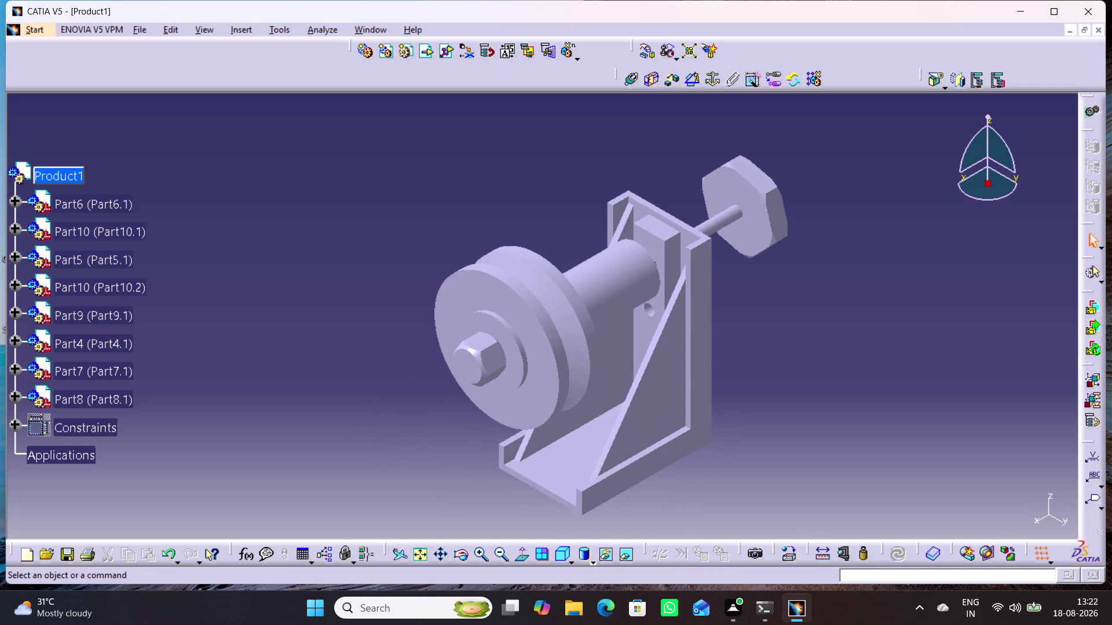
key(ctrl+s)
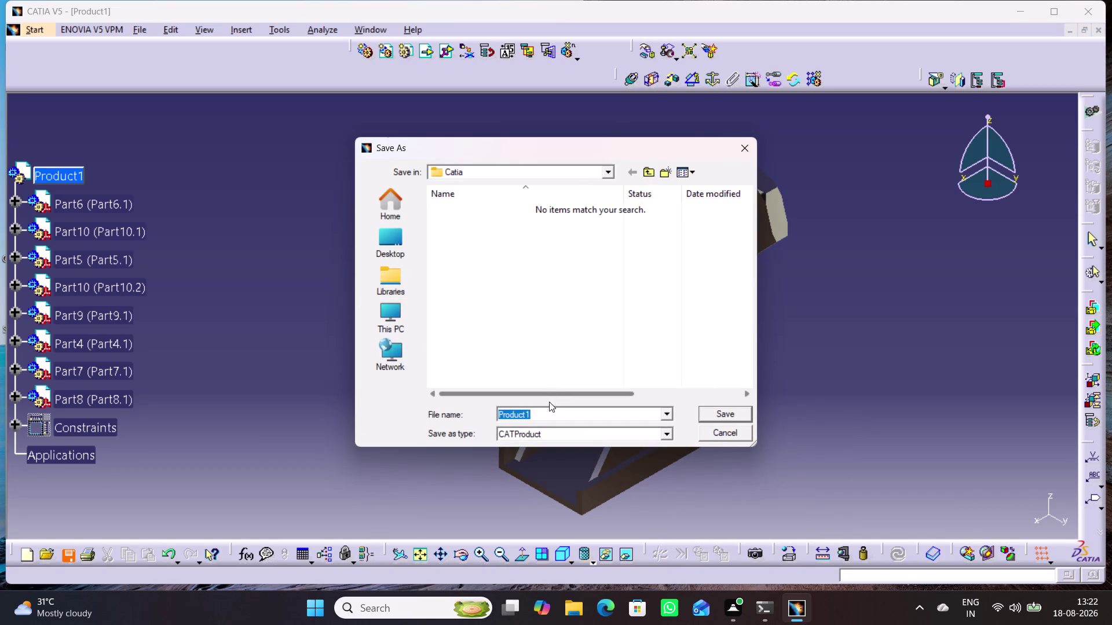
Save Product1 as 'Product pully support' along with its dependent documents.
click(548, 418)
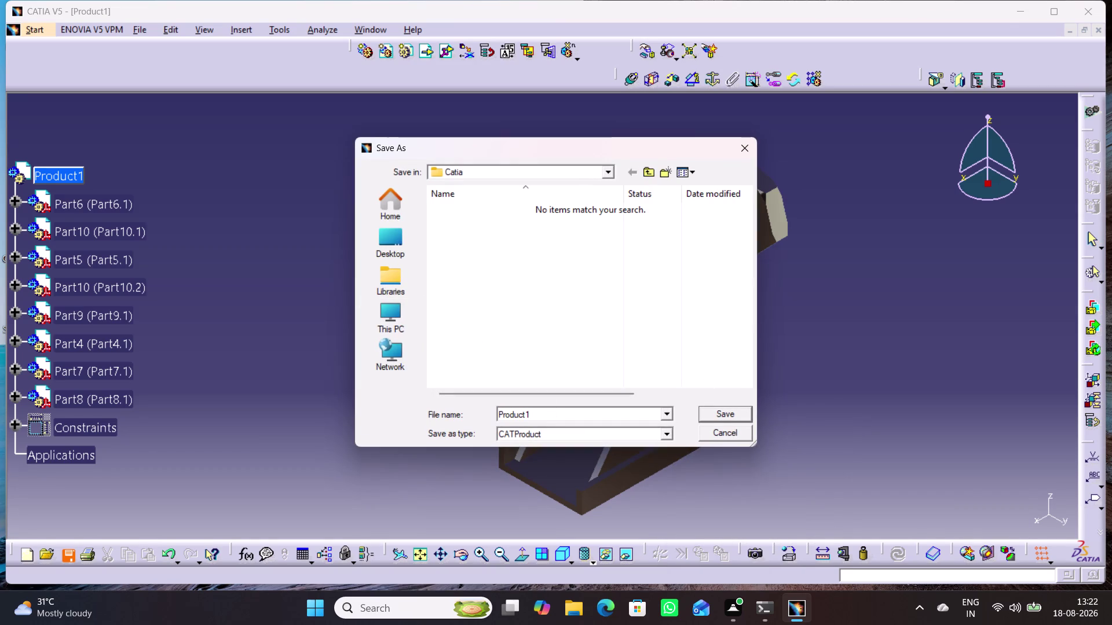
key(BackSpace)
key(space)
text(pu)
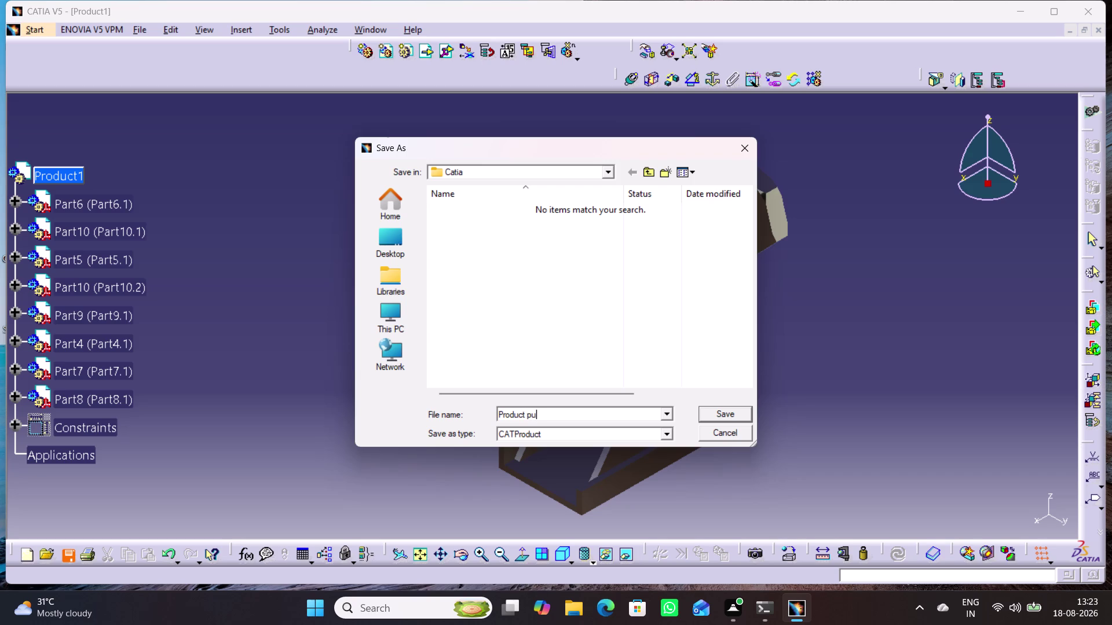
text(lly s)
text(upport)
key(space)
click(718, 417)
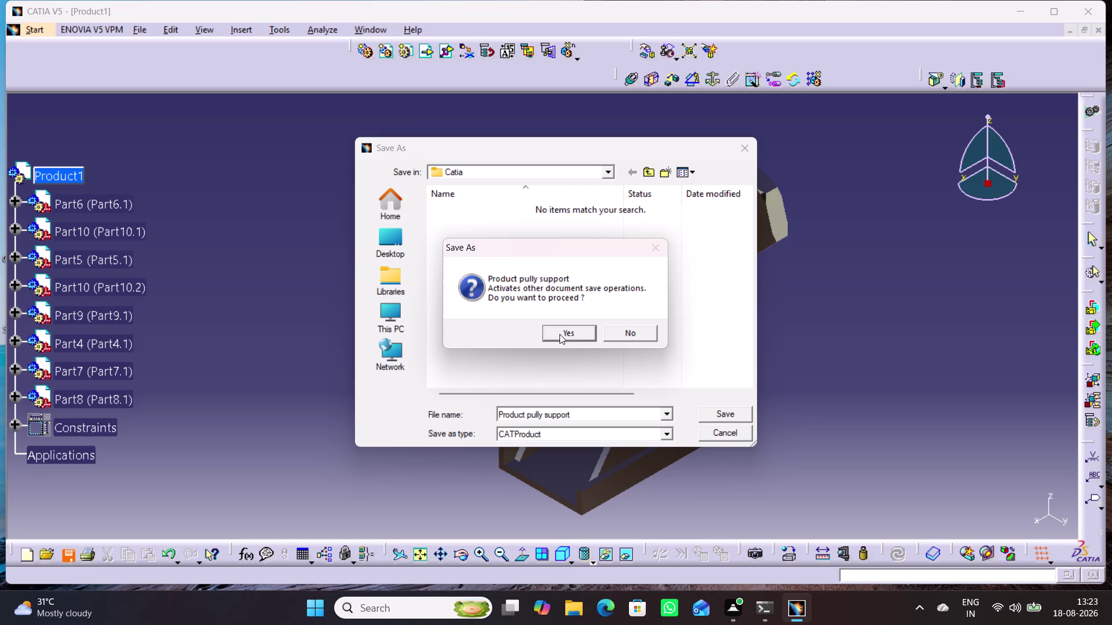
click(559, 334)
click(800, 346)
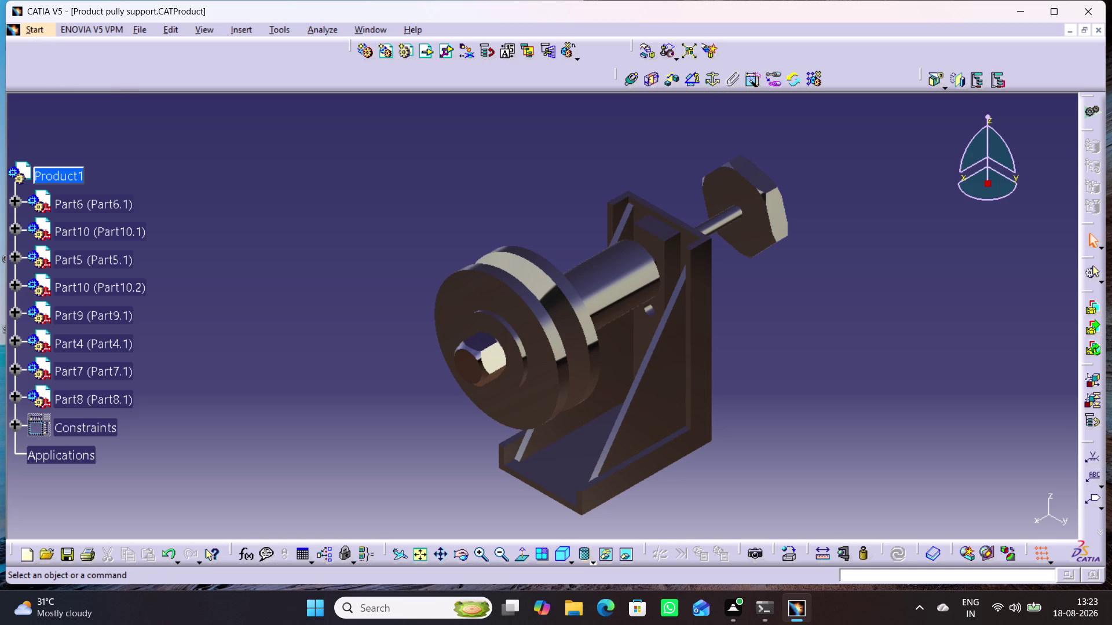
key(ctrl+n)
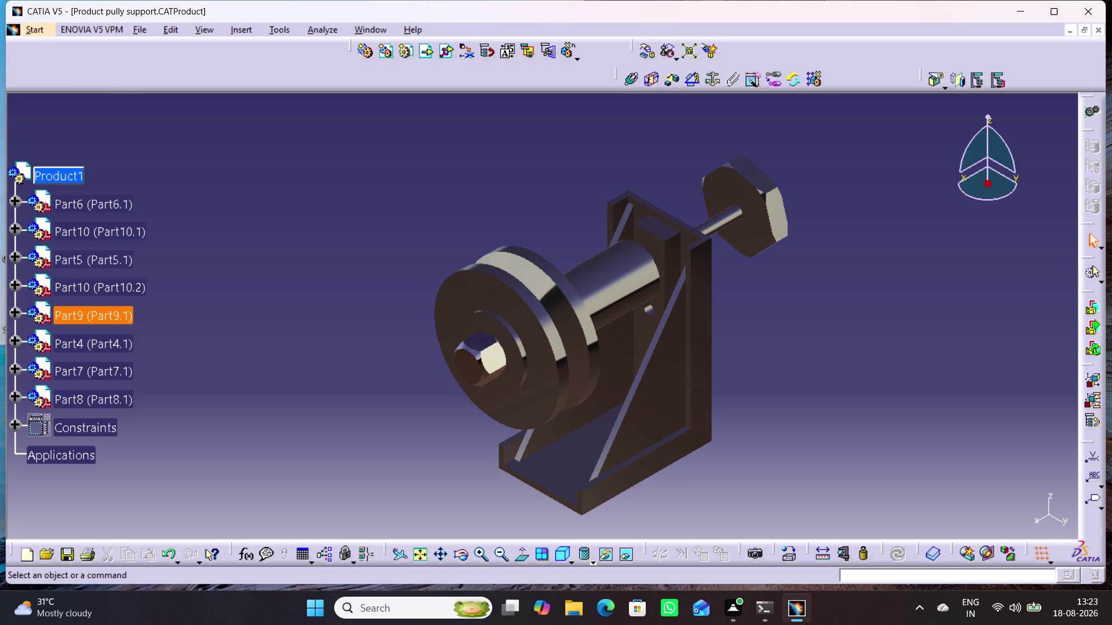
Create a new Drawing using the ISO standard on an A0 ISO landscape sheet.
key(Down)
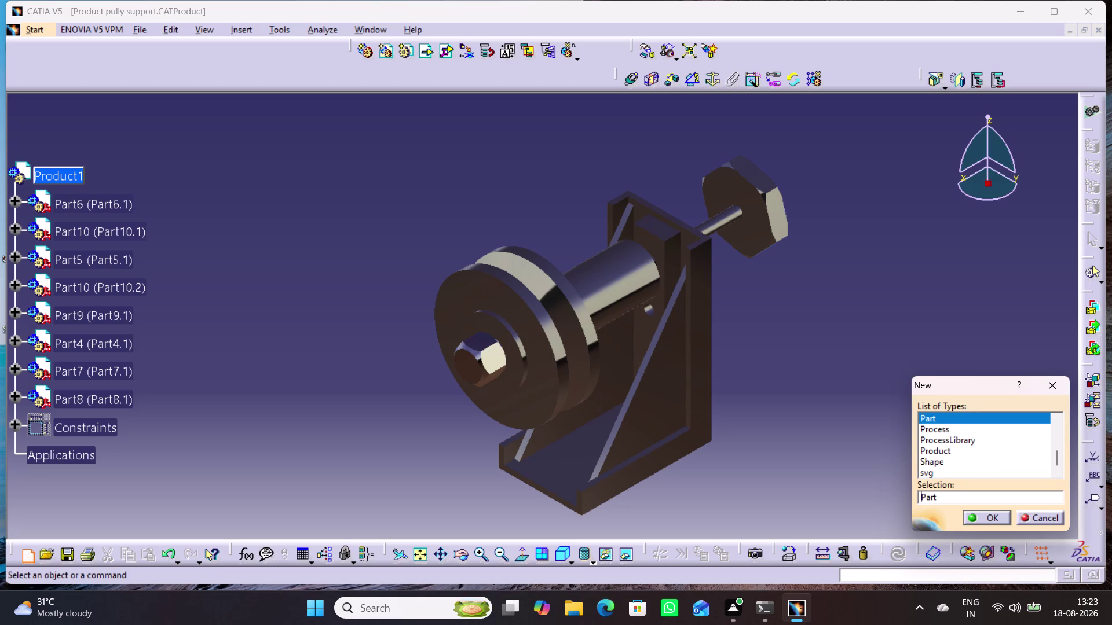
key(Up)
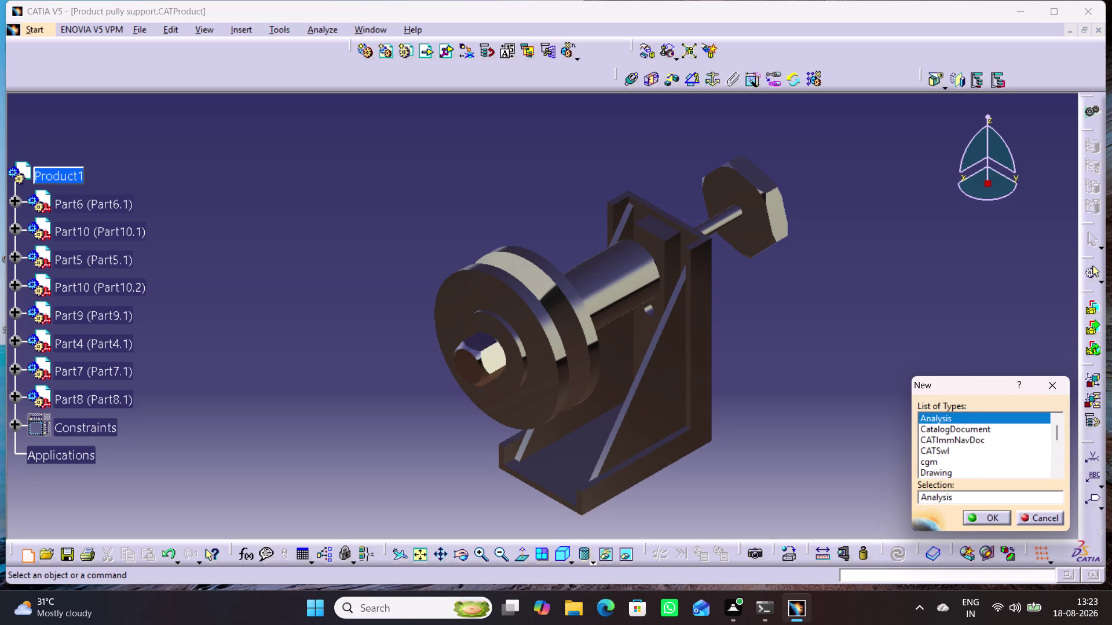
click(939, 472)
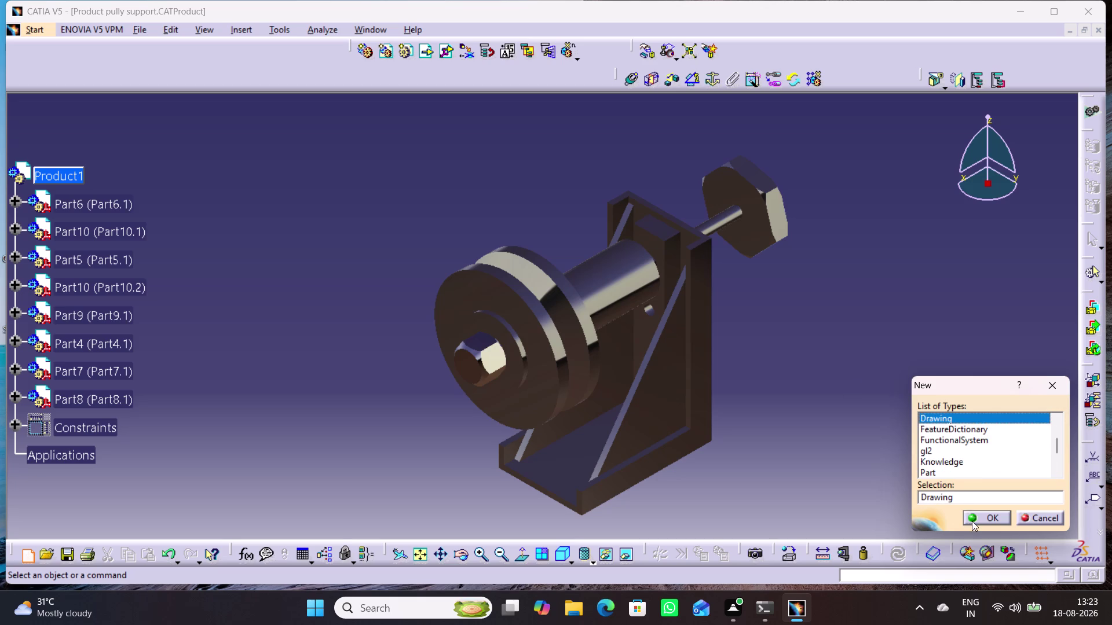
click(972, 521)
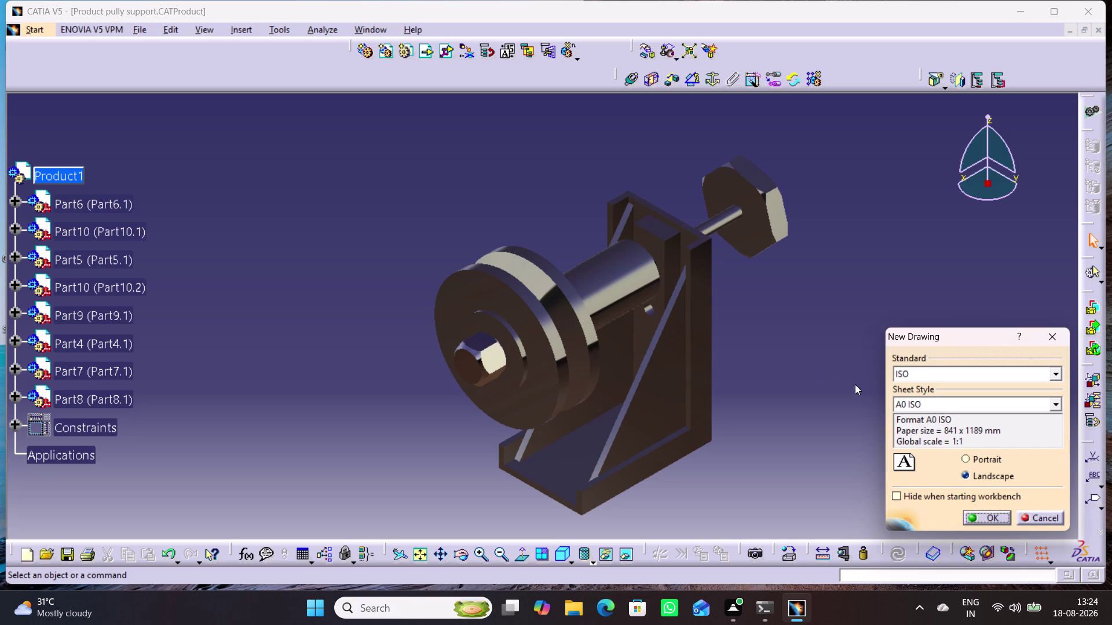
click(984, 517)
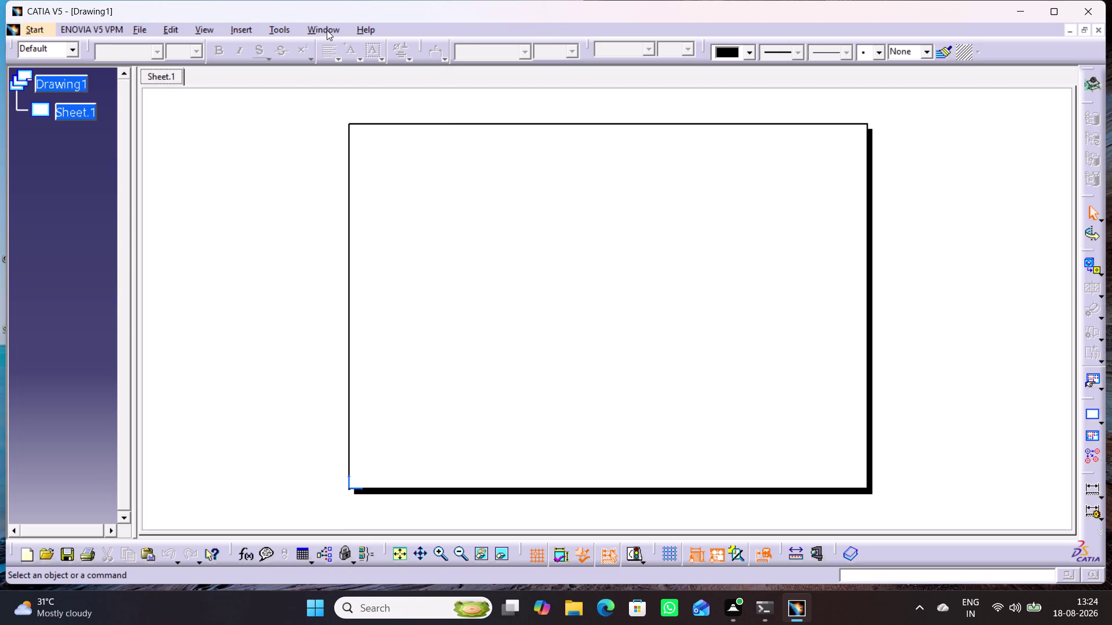
Browse the Window menu's complete list of open documents.
click(327, 31)
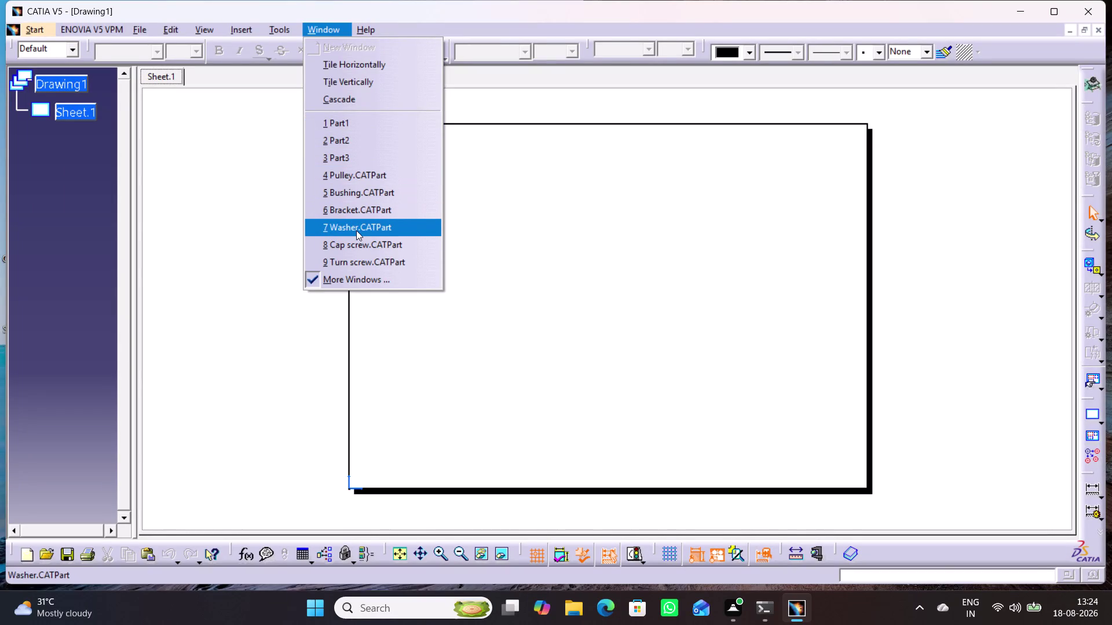
click(336, 277)
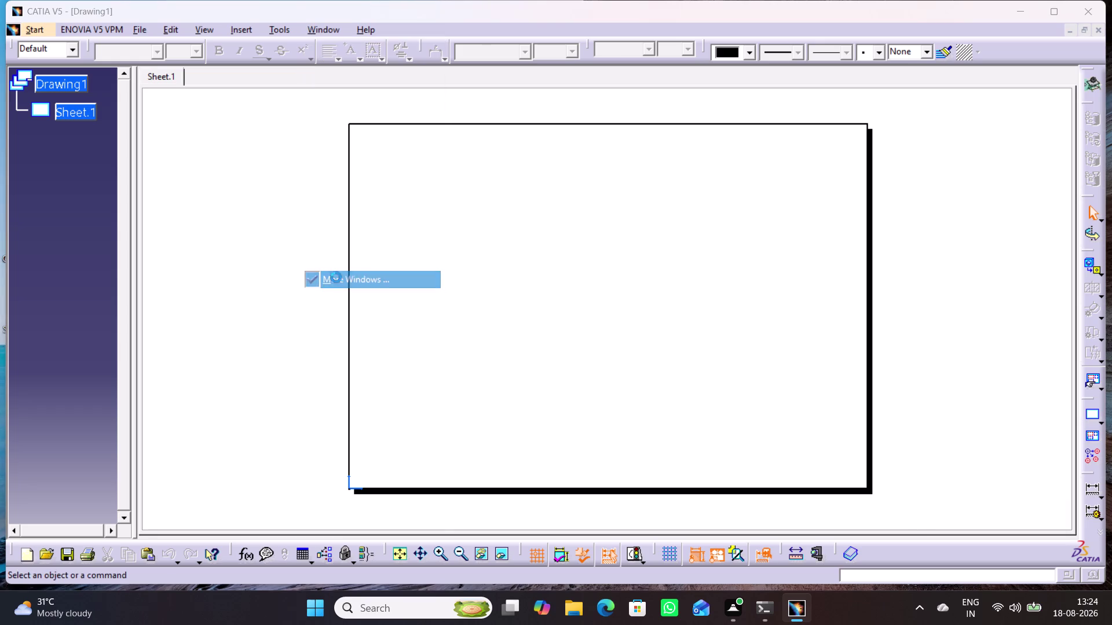
Dismiss the open-windows list and close the empty Part1 document.
scroll(up, 3)
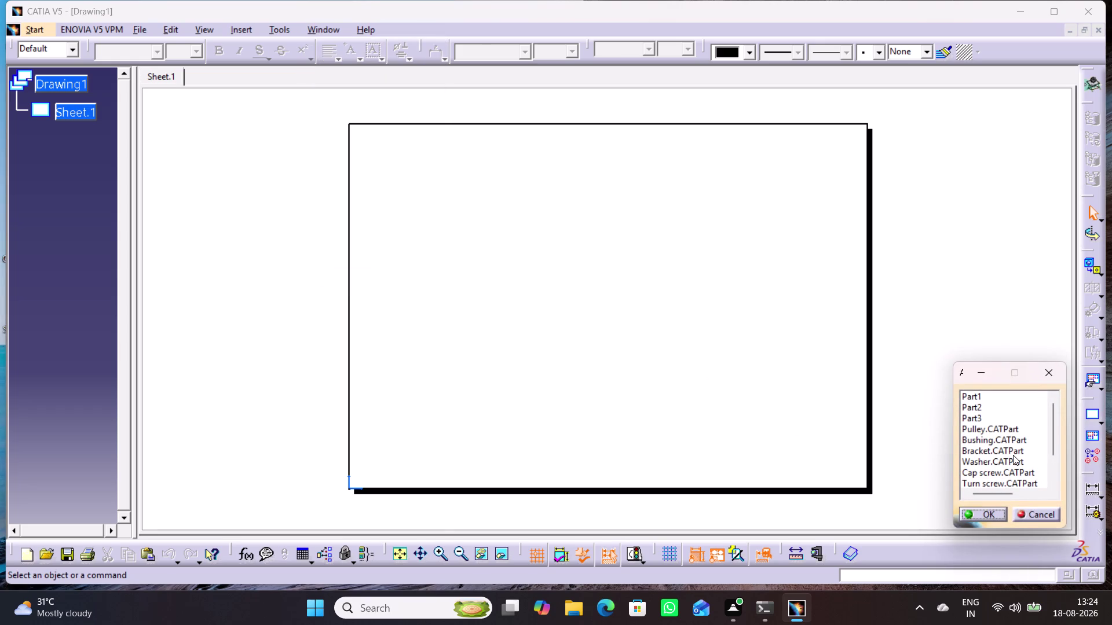
scroll(down, 3)
drag(1054, 443, 1056, 480)
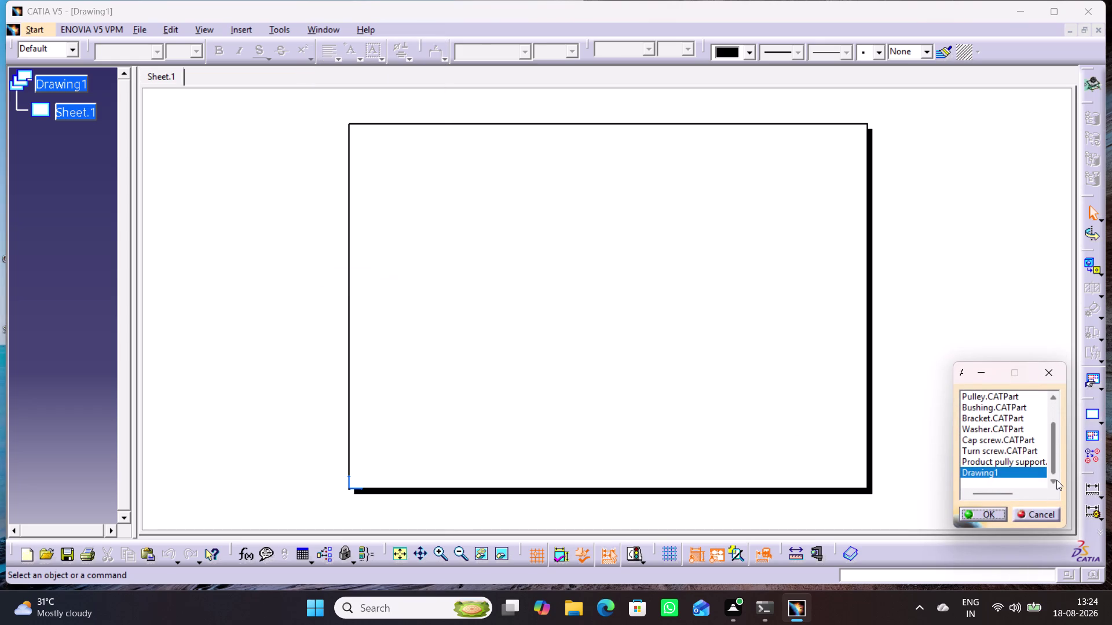
drag(1056, 480, 1056, 418)
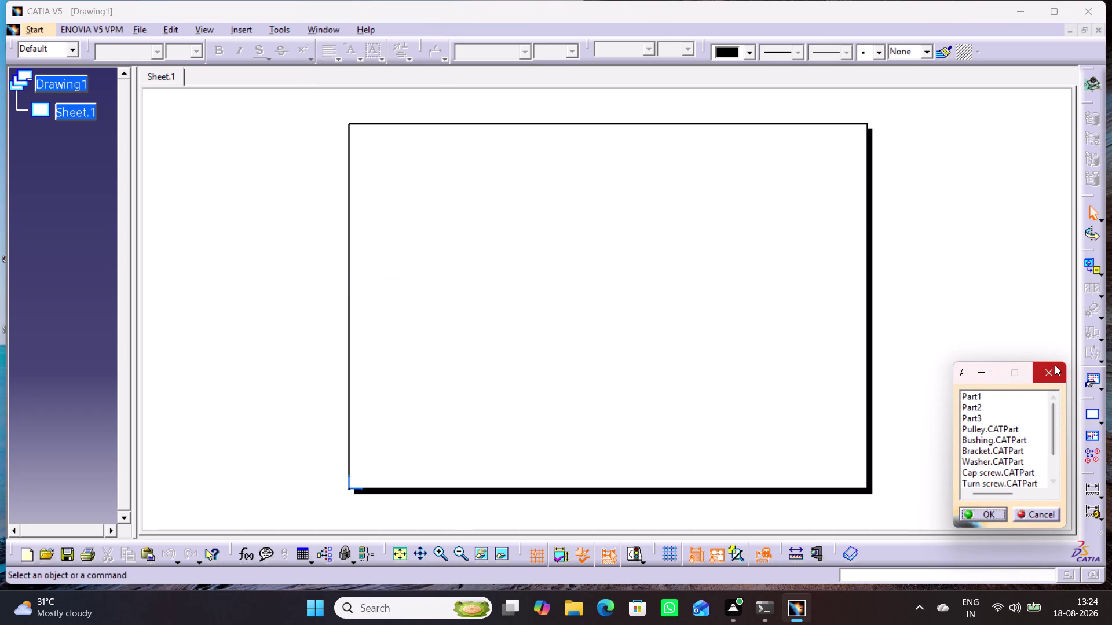
click(1054, 365)
click(333, 28)
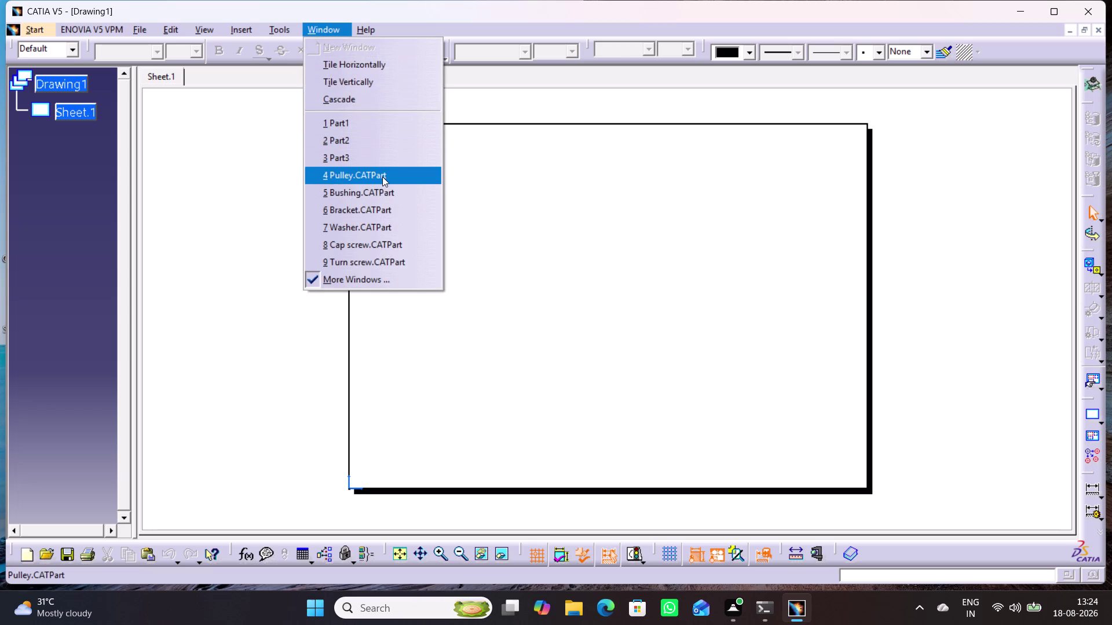
click(353, 126)
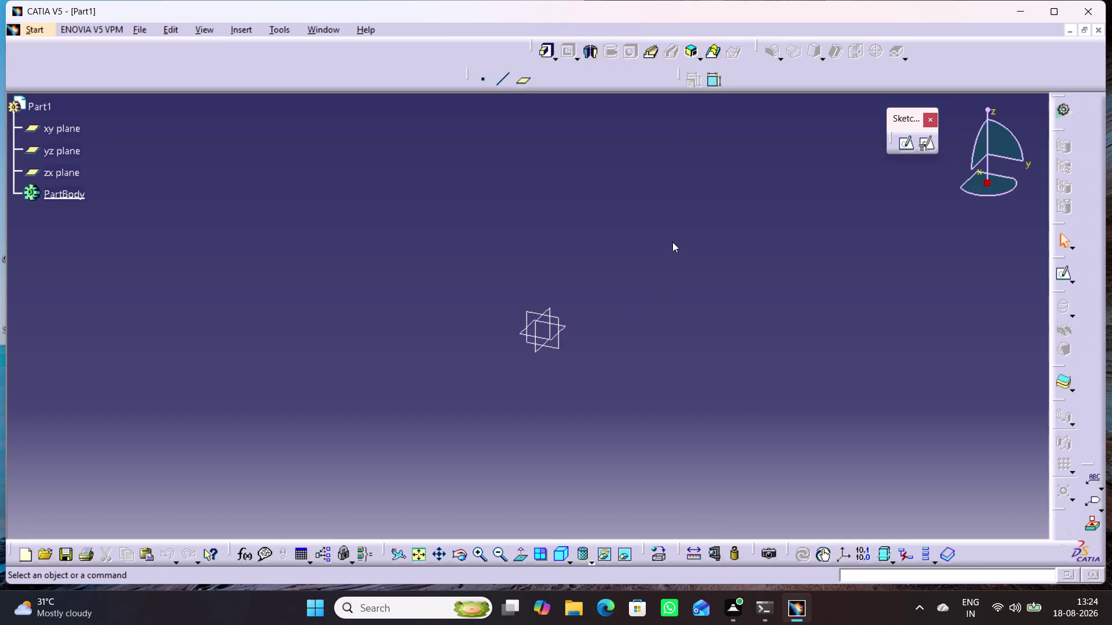
click(1096, 29)
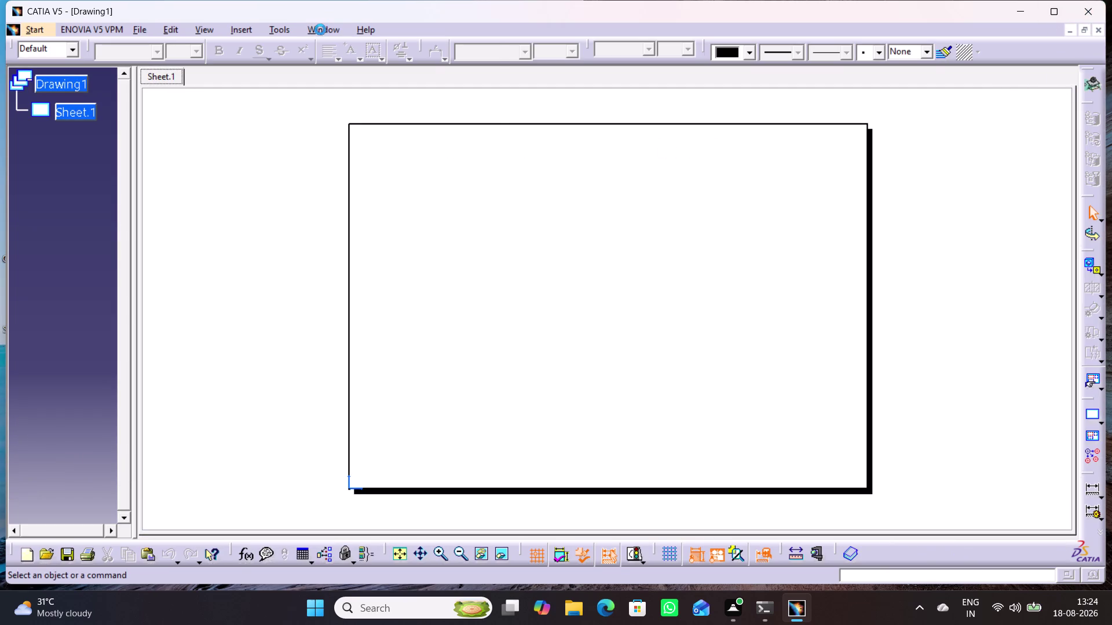
Close the empty Part2 and Part3 documents and switch to Bracket.CATPart.
click(320, 31)
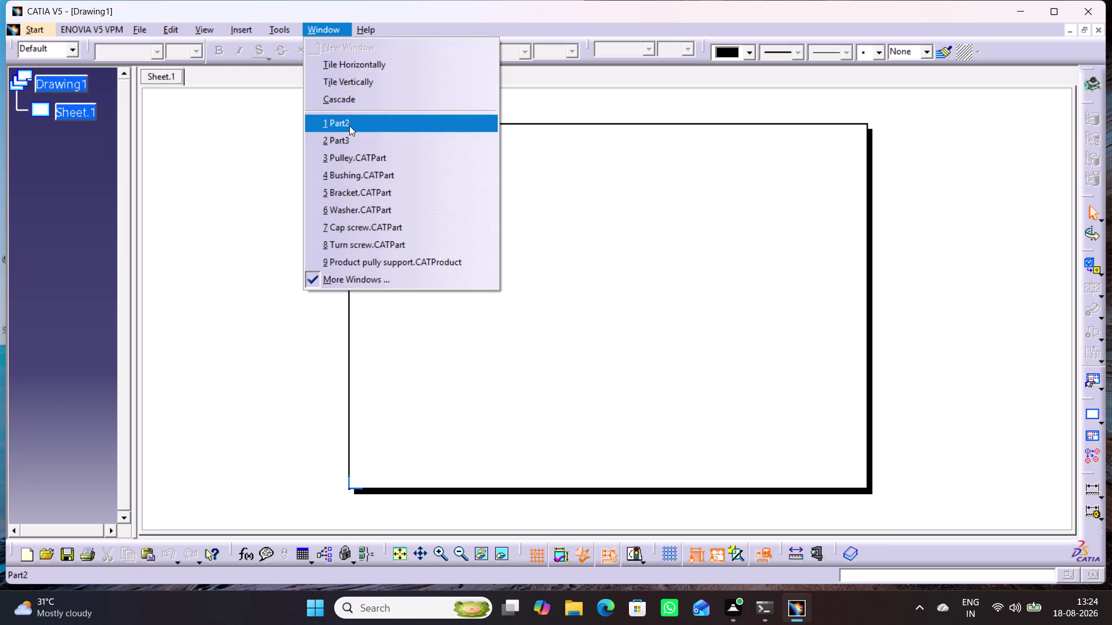
click(349, 125)
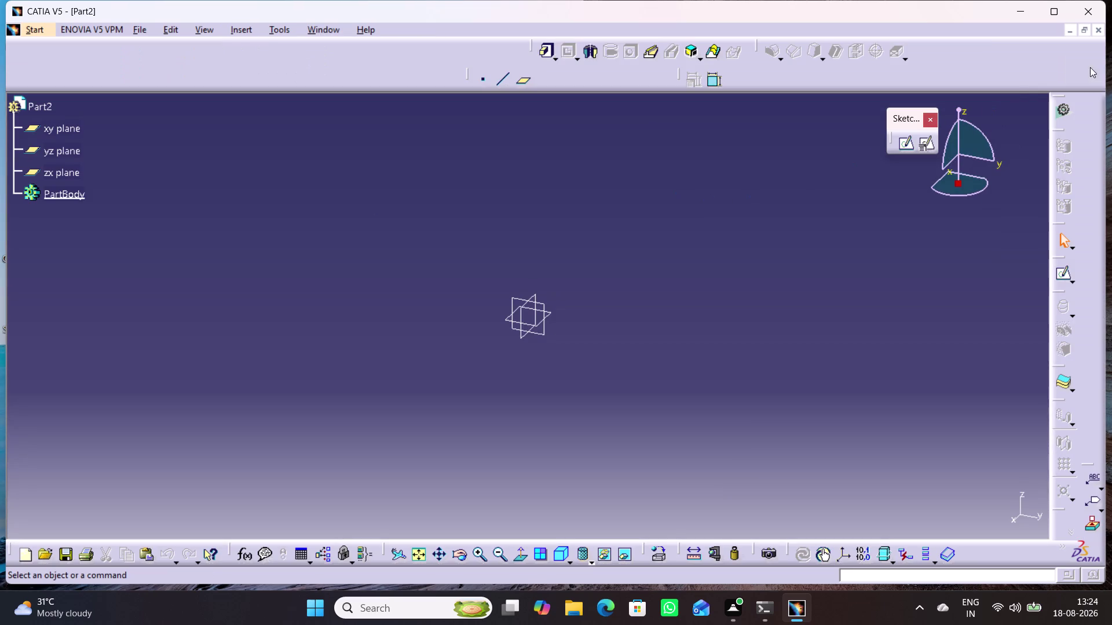
click(1096, 27)
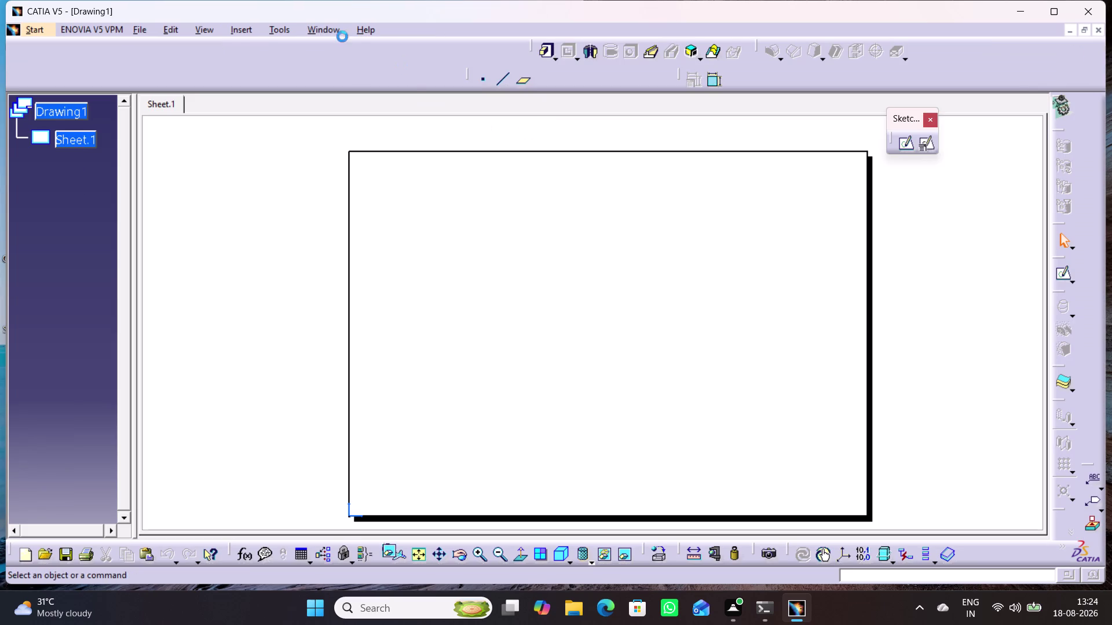
click(324, 31)
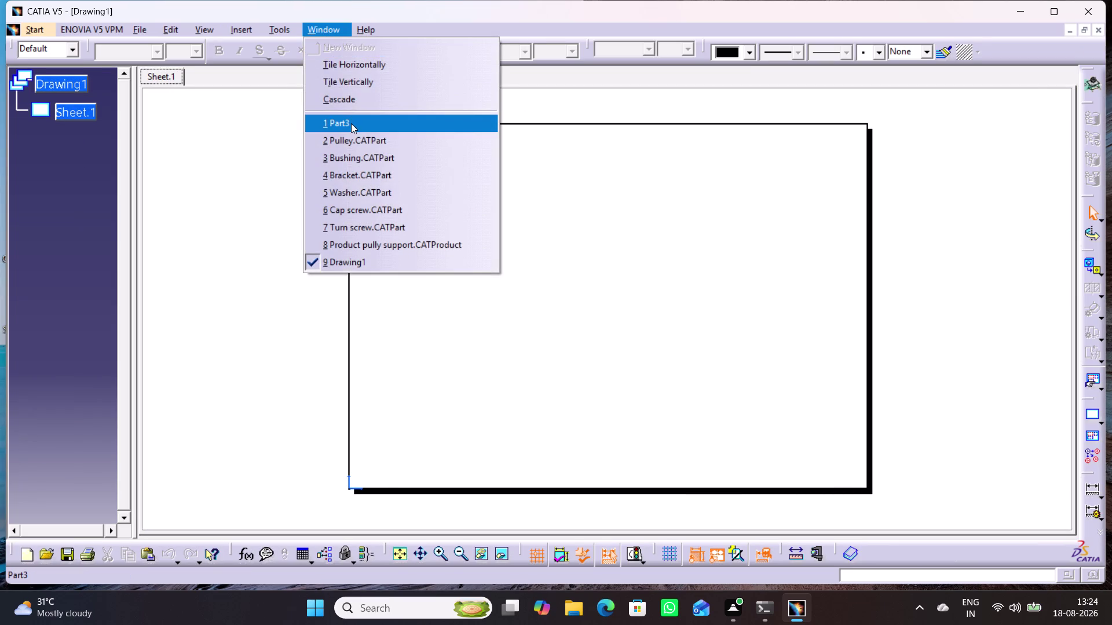
click(351, 123)
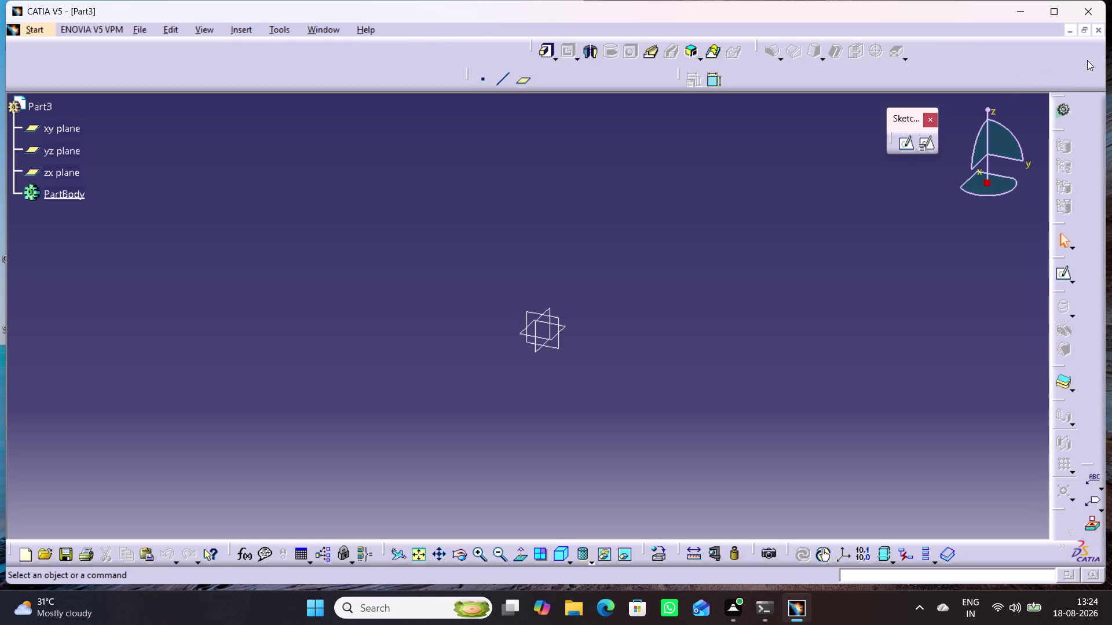
click(1101, 28)
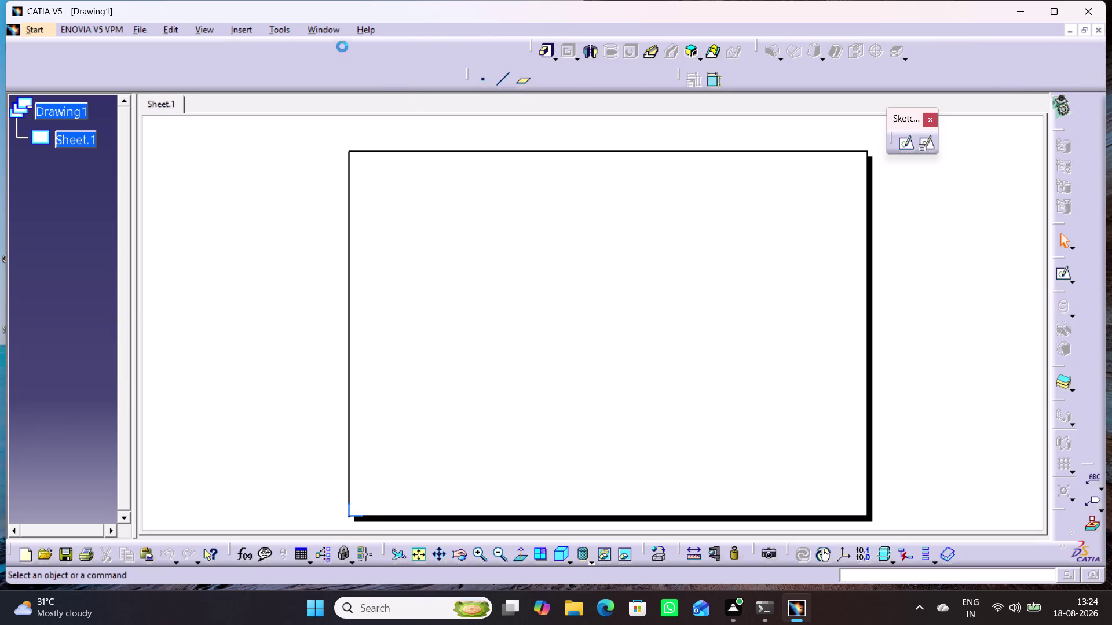
click(323, 32)
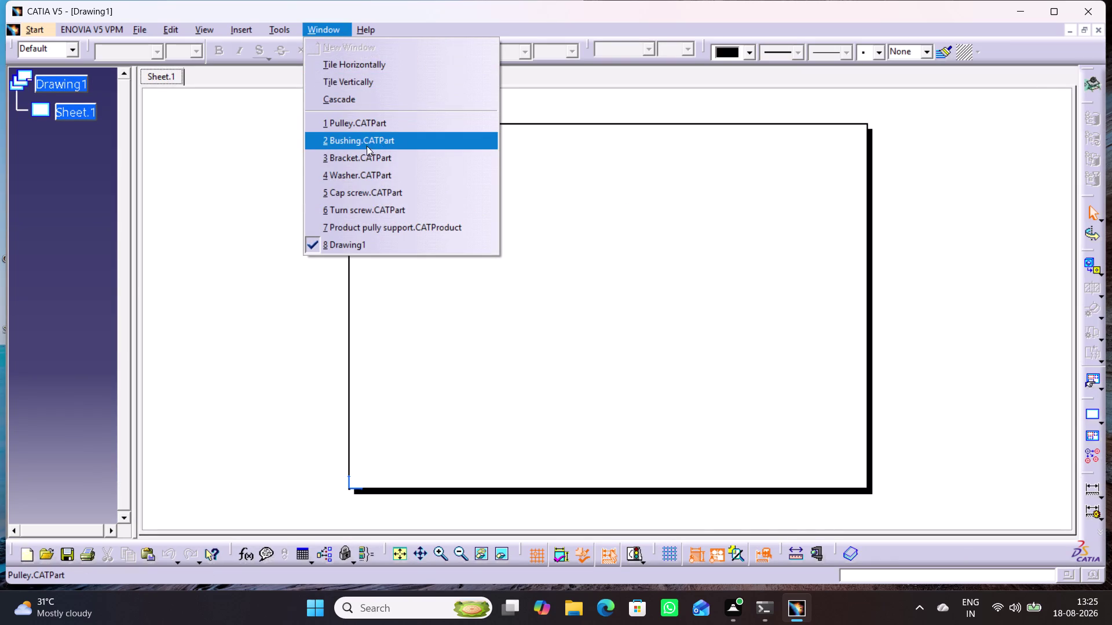
click(366, 153)
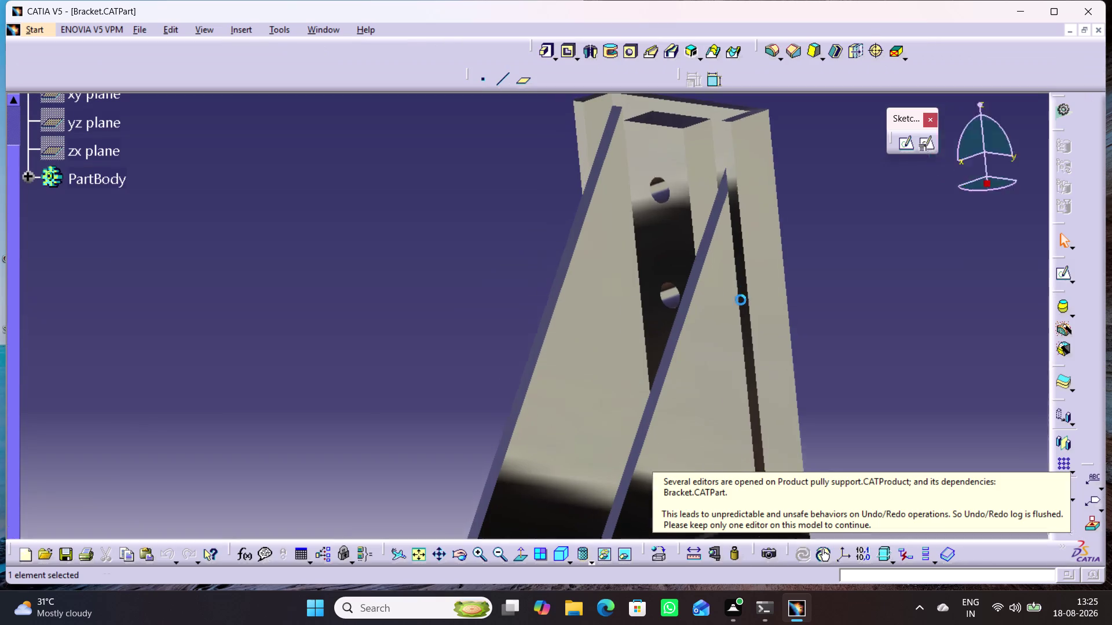
Orbit the bracket, then return to Drawing1 and begin a Front View.
middle_drag(761, 353, 756, 277)
middle_drag(764, 320, 736, 398)
middle_drag(731, 379, 732, 377)
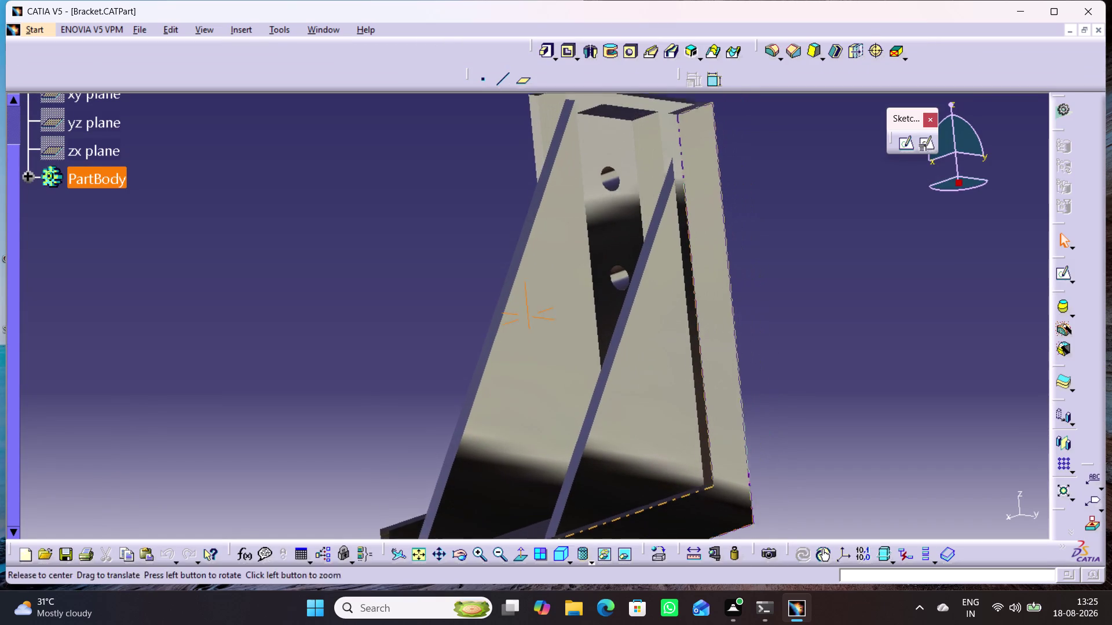
middle_drag(732, 376, 763, 311)
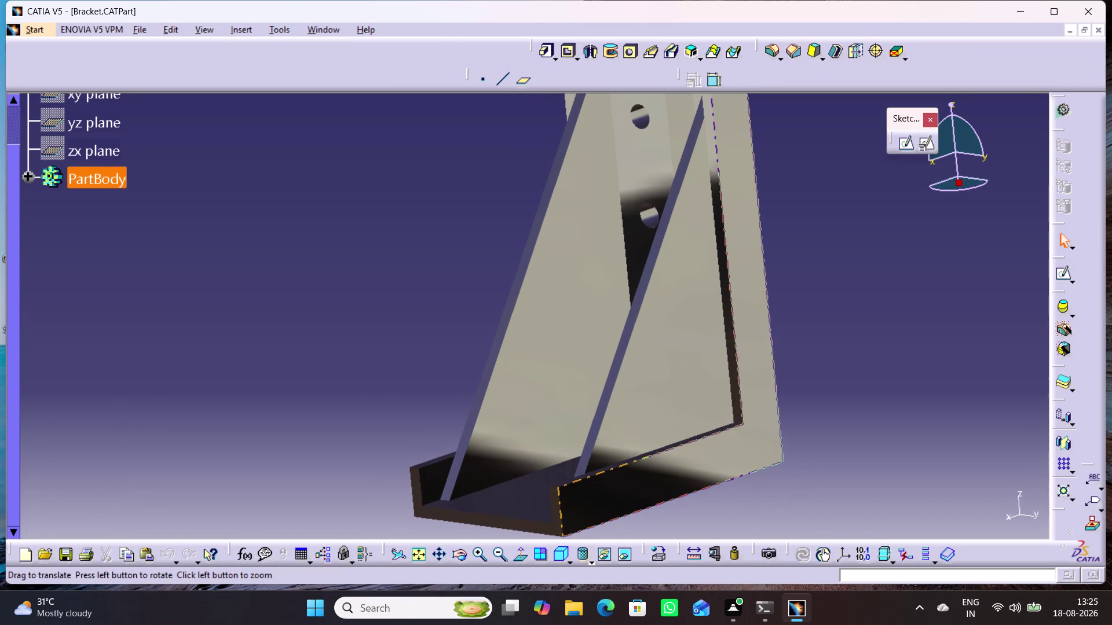
click(313, 29)
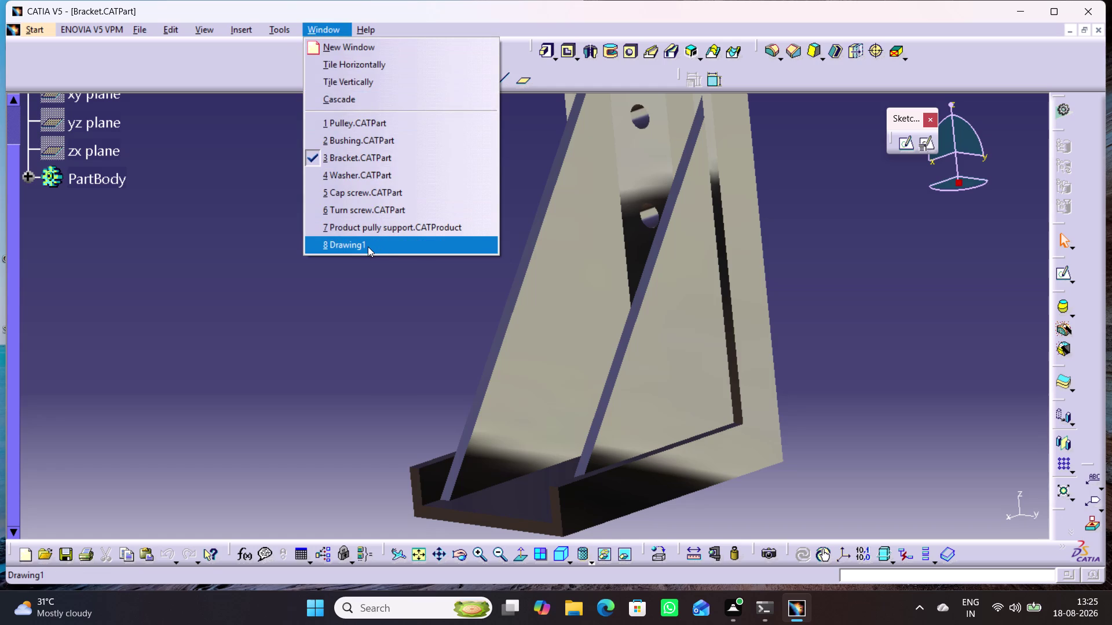
click(368, 247)
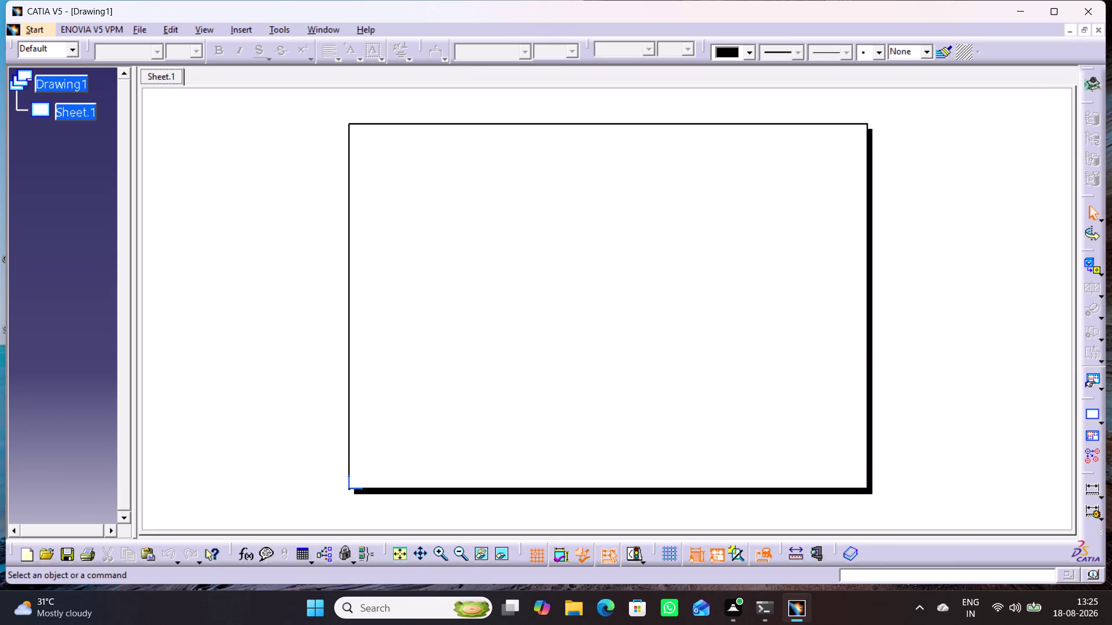
click(1090, 264)
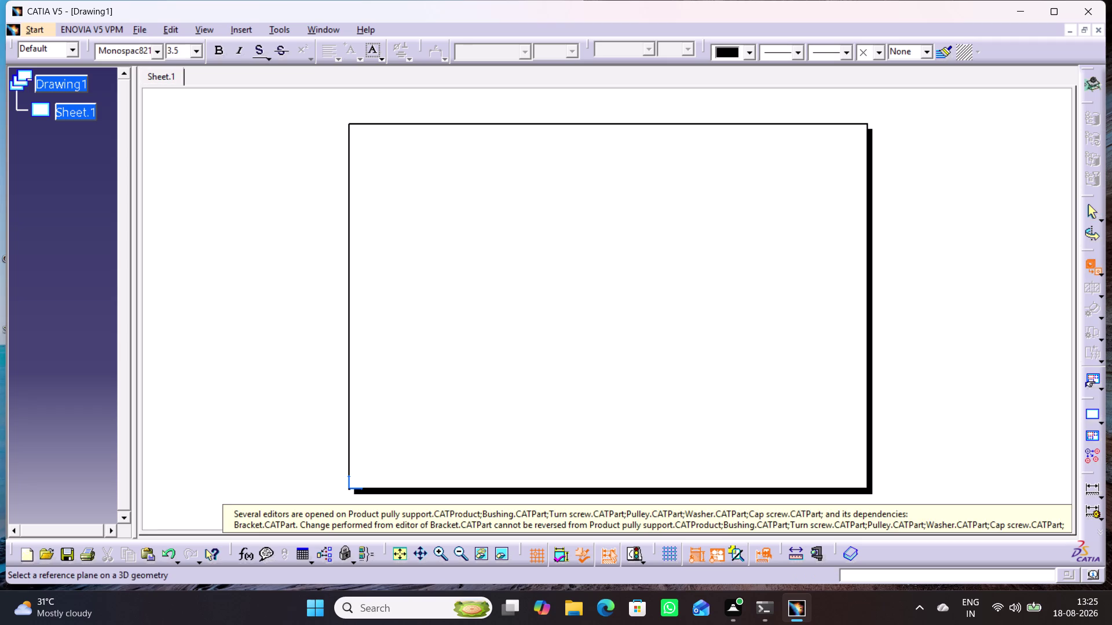
click(885, 291)
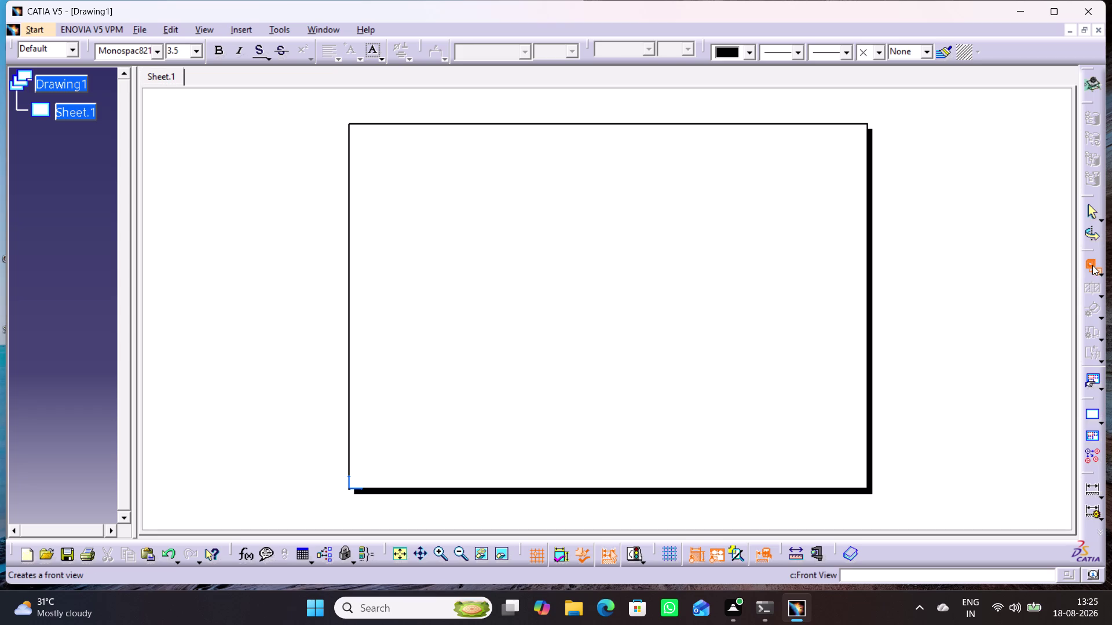
Pick the Bracket part's base face as the front view's reference plane.
click(1093, 265)
click(1042, 286)
click(1091, 270)
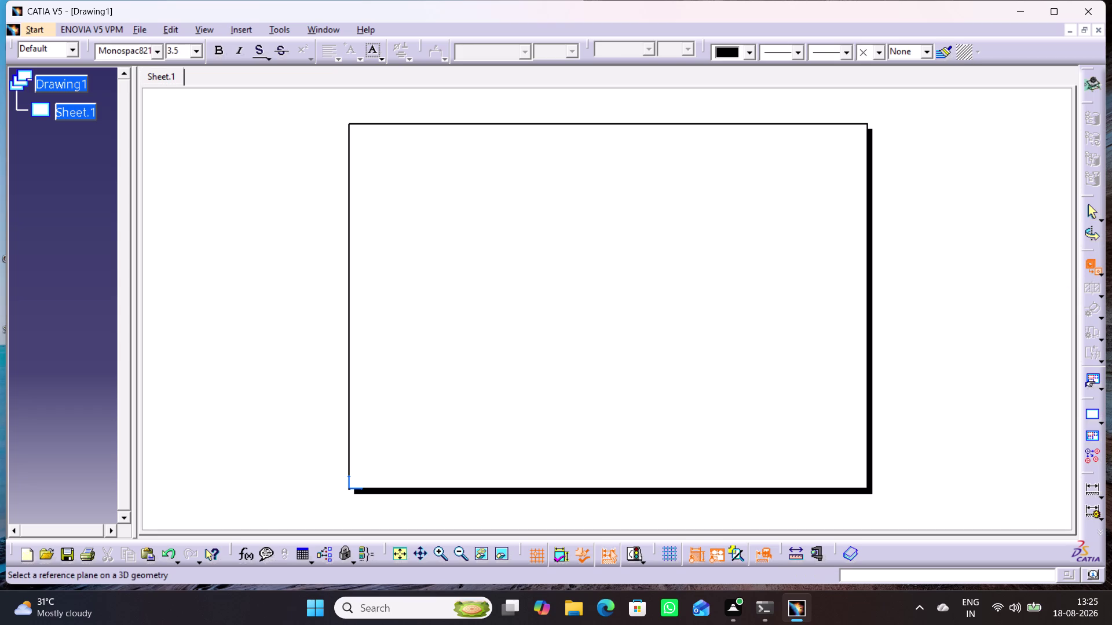
click(308, 30)
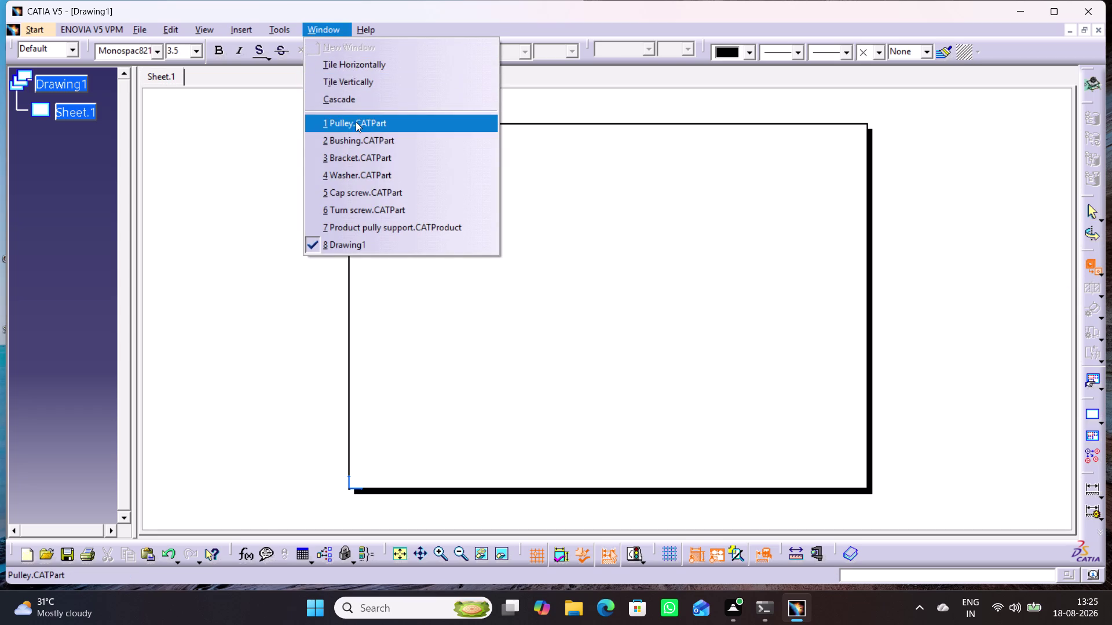
click(355, 160)
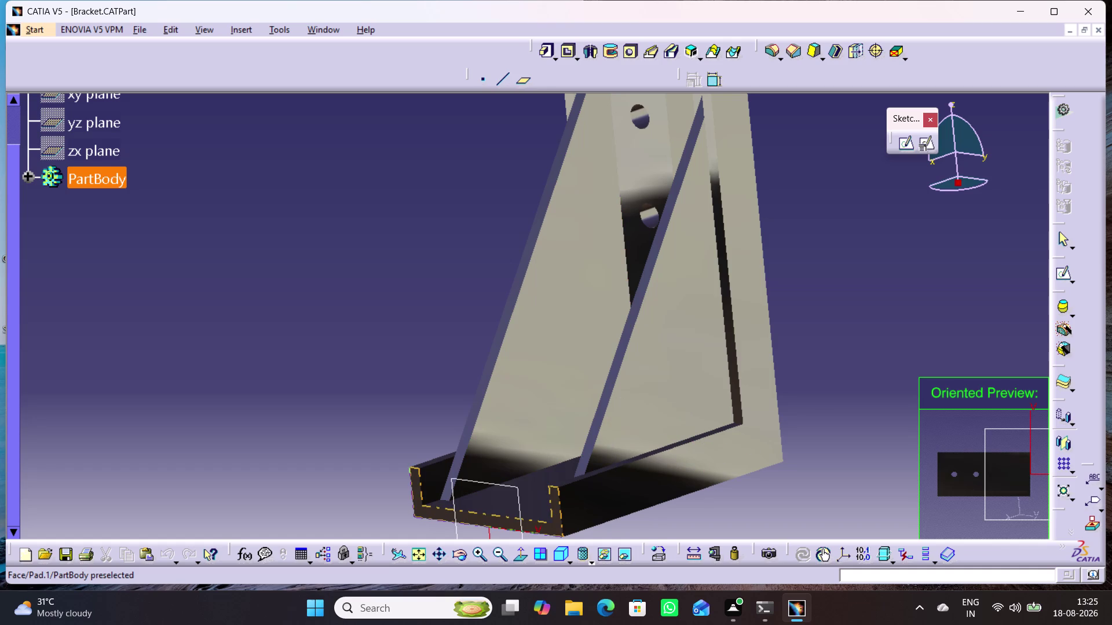
middle_drag(477, 519, 485, 404)
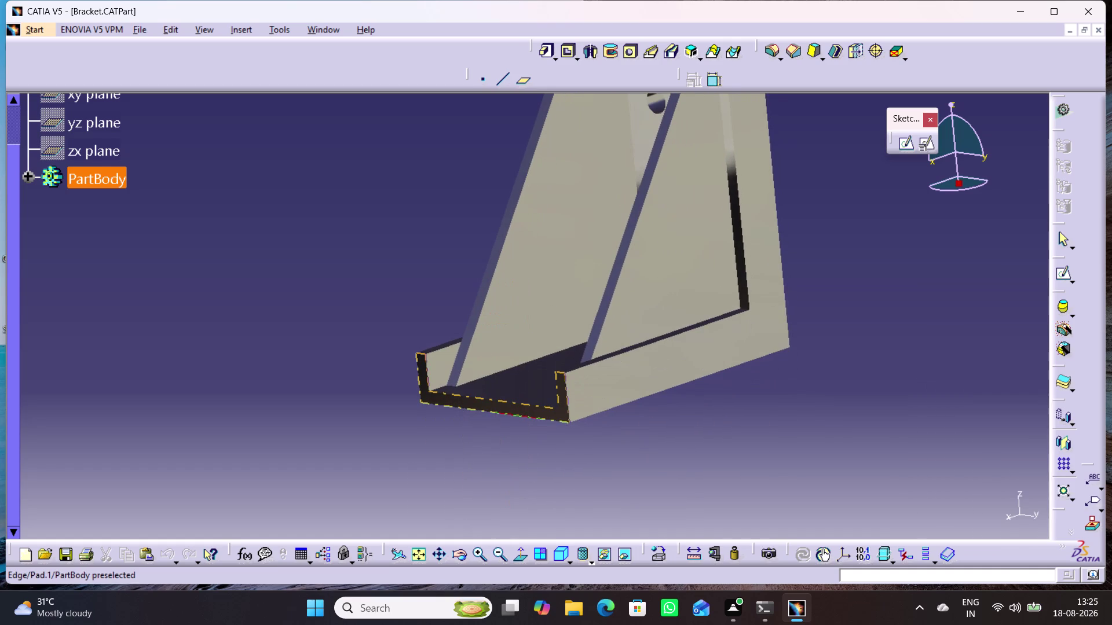
click(489, 405)
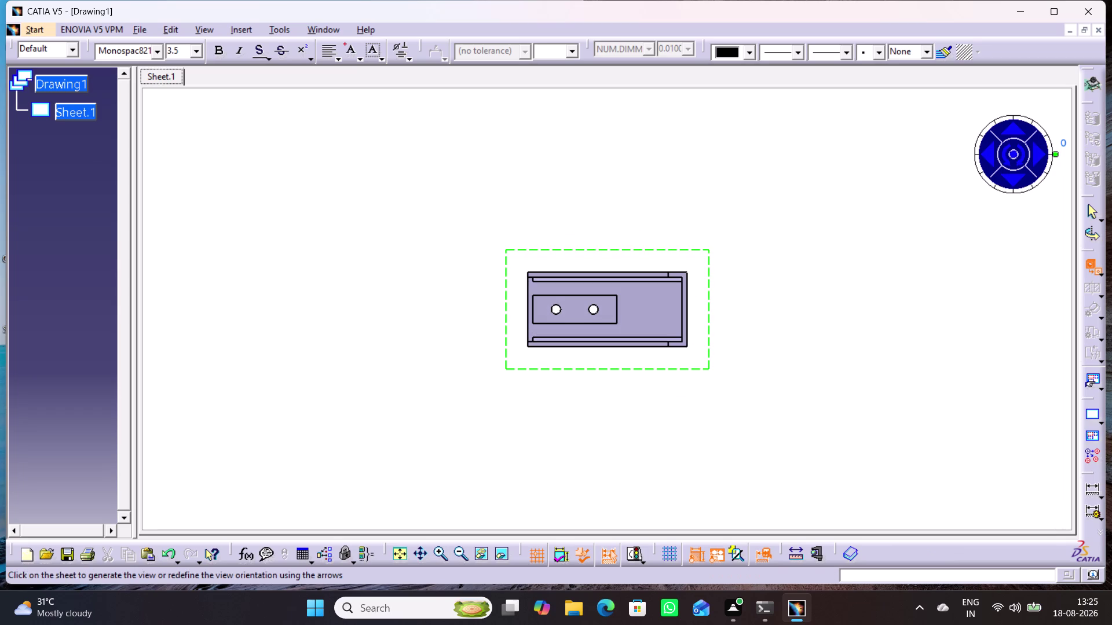
Rotate the view orientation to 270° and place the 1:1 front view on Sheet.1.
drag(1055, 154, 1024, 194)
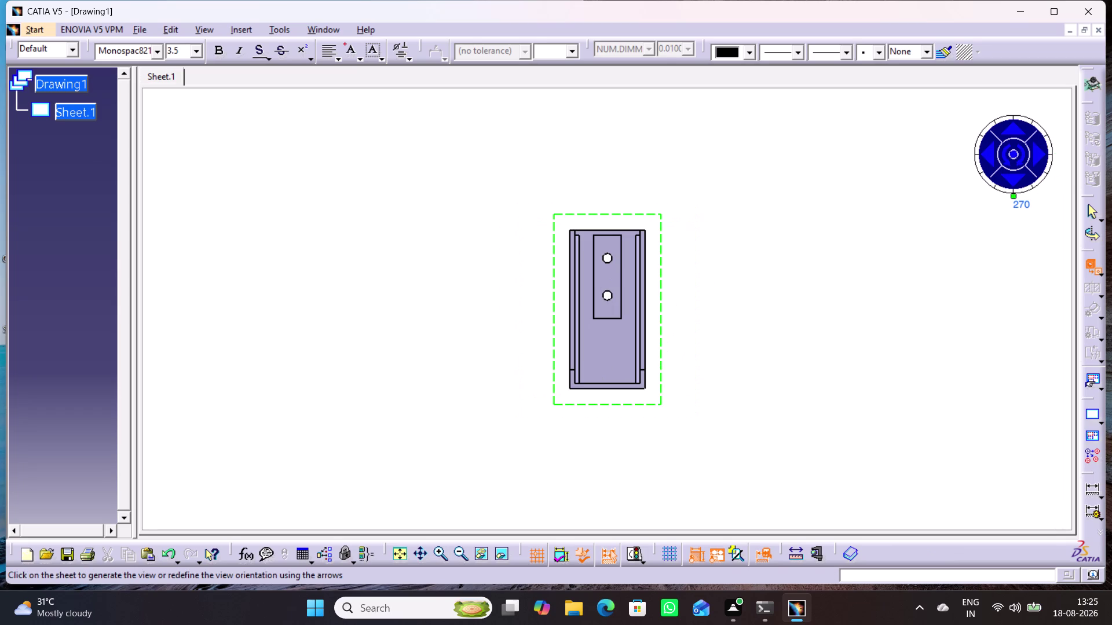
click(679, 297)
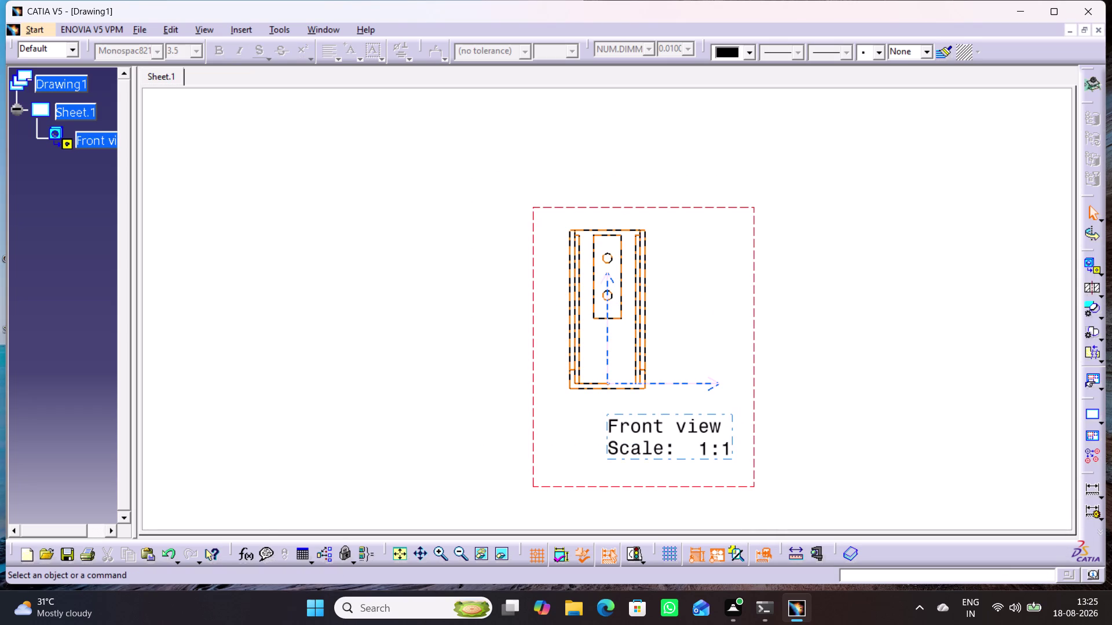
middle_drag(753, 311, 427, 214)
scroll(up, 3)
click(519, 316)
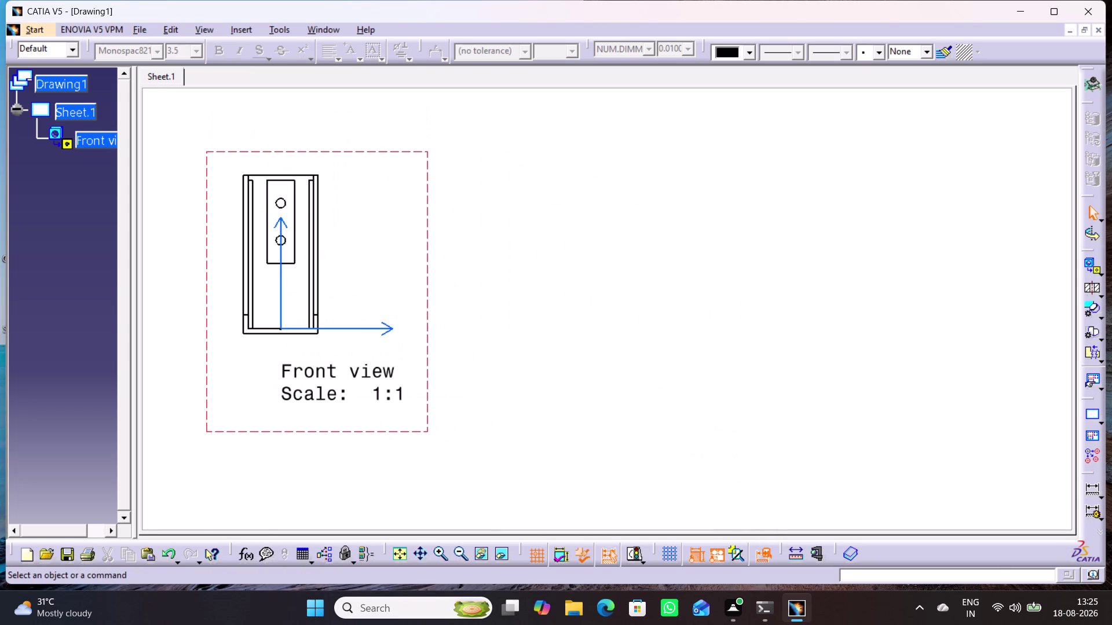
double_click(556, 322)
Project a 1:1 right view of the bracket from its front view.
click(1102, 271)
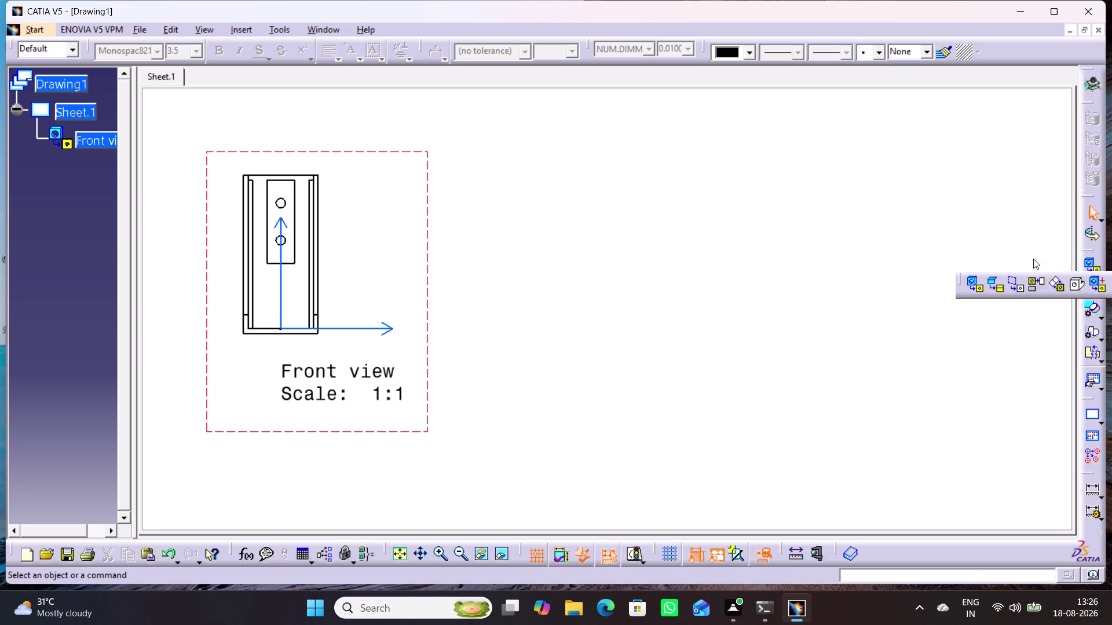
click(1035, 284)
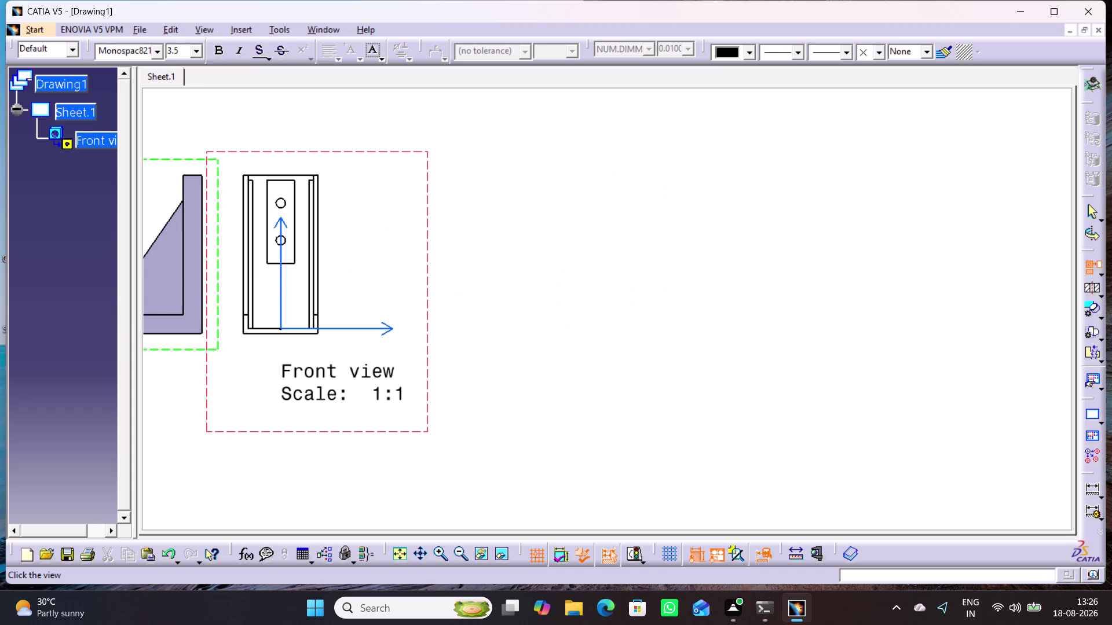
click(145, 309)
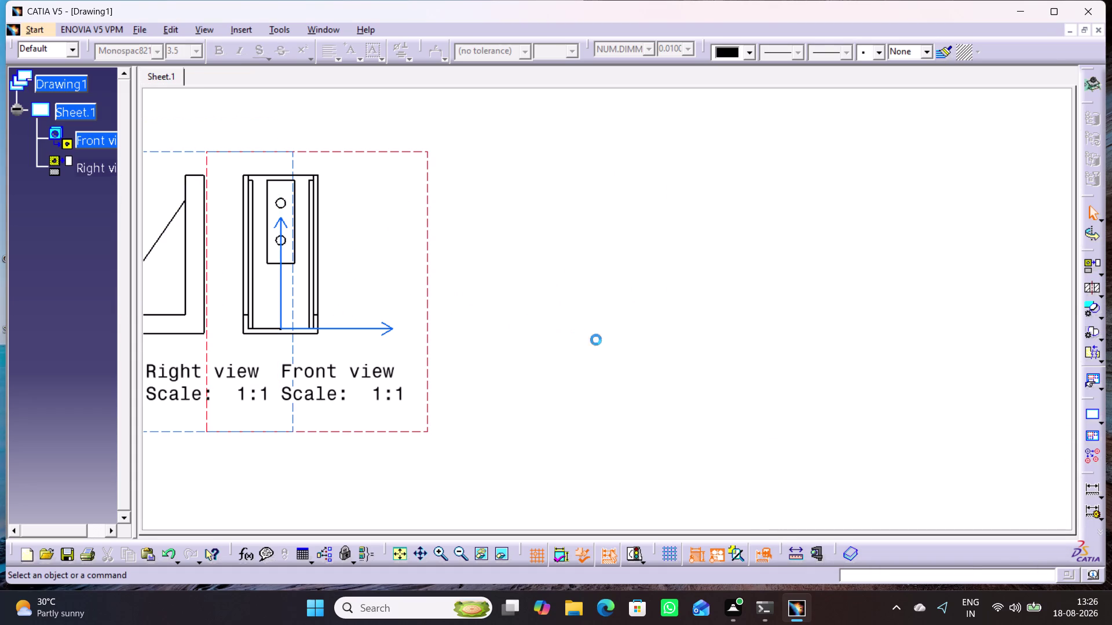
click(610, 357)
Drag the right view's frame so it sits right of the front view.
middle_drag(526, 356, 756, 363)
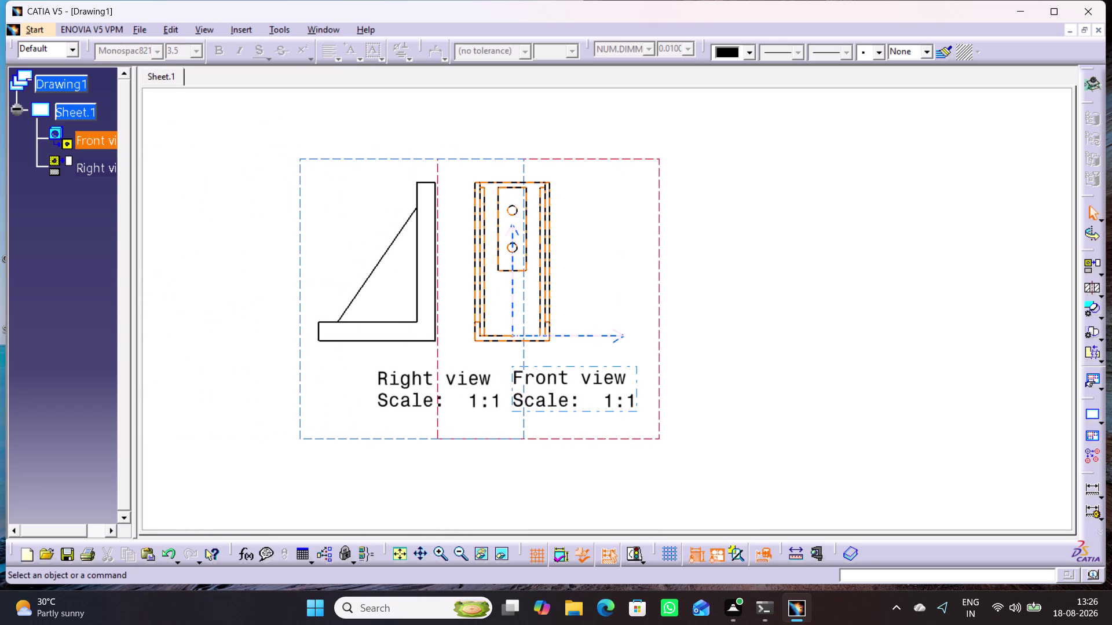
drag(299, 383, 243, 375)
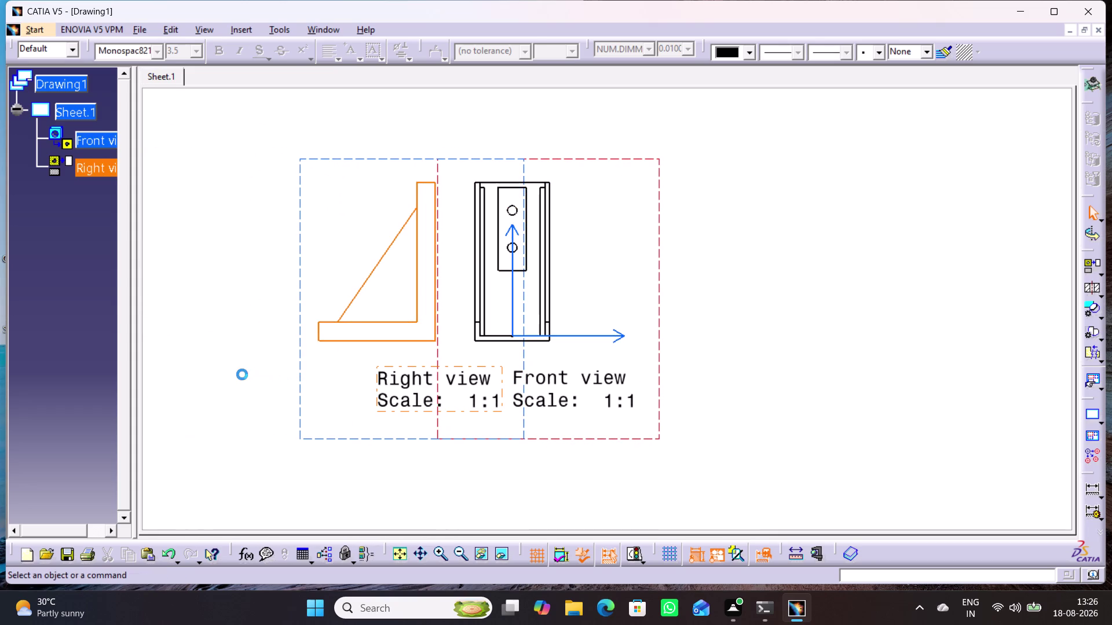
drag(243, 375, 227, 373)
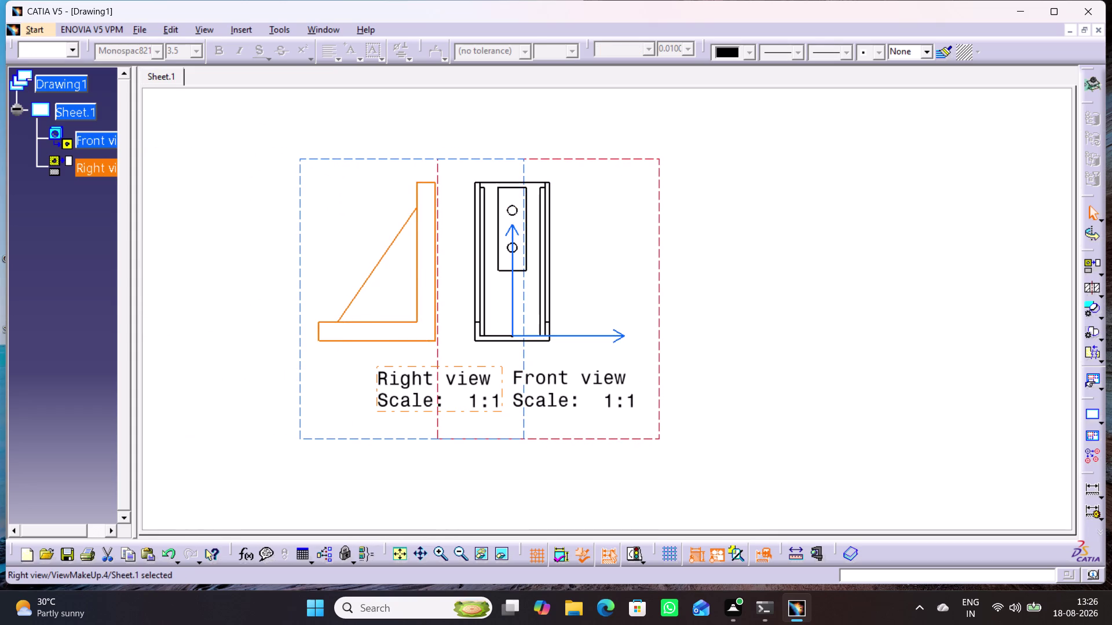
drag(299, 354, 705, 356)
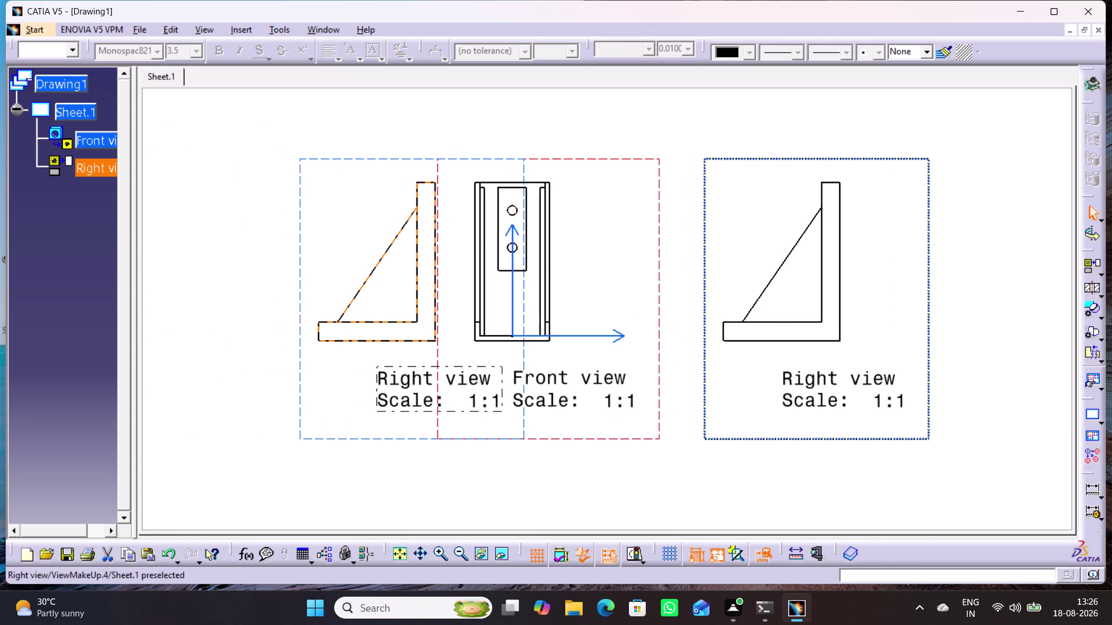
drag(705, 357, 706, 356)
click(619, 460)
middle_drag(679, 461, 661, 464)
middle_click(661, 463)
scroll(up, 3)
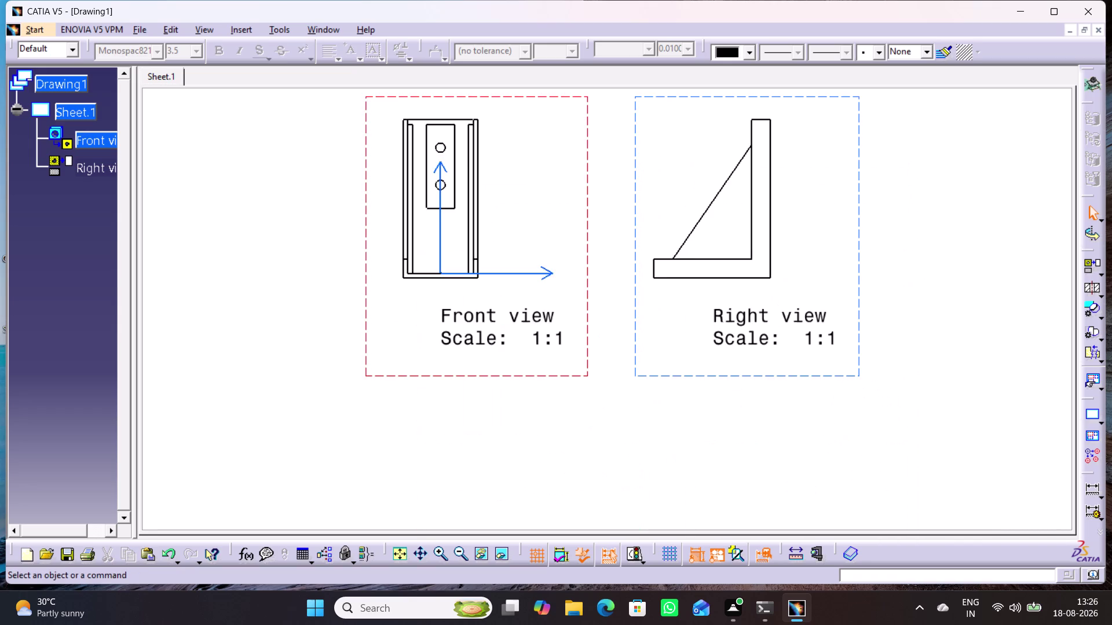
Move the front and right views together toward the sheet's upper-left corner.
scroll(up, 3)
middle_drag(623, 450, 636, 487)
right_click(625, 488)
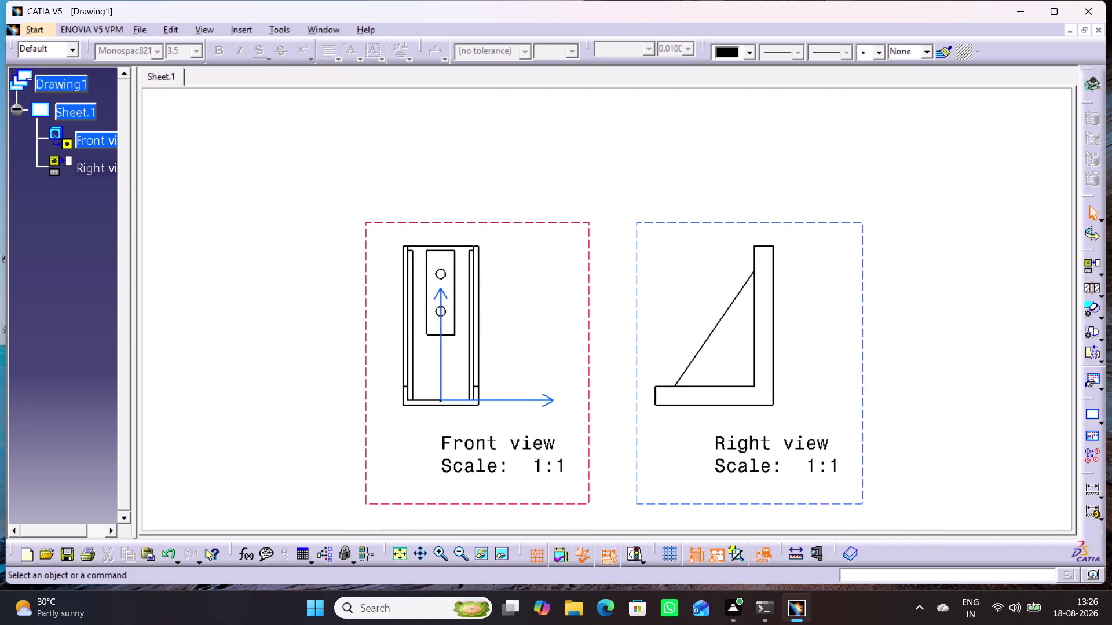
middle_drag(636, 487, 712, 548)
middle_drag(712, 488, 787, 562)
right_drag(712, 488, 719, 492)
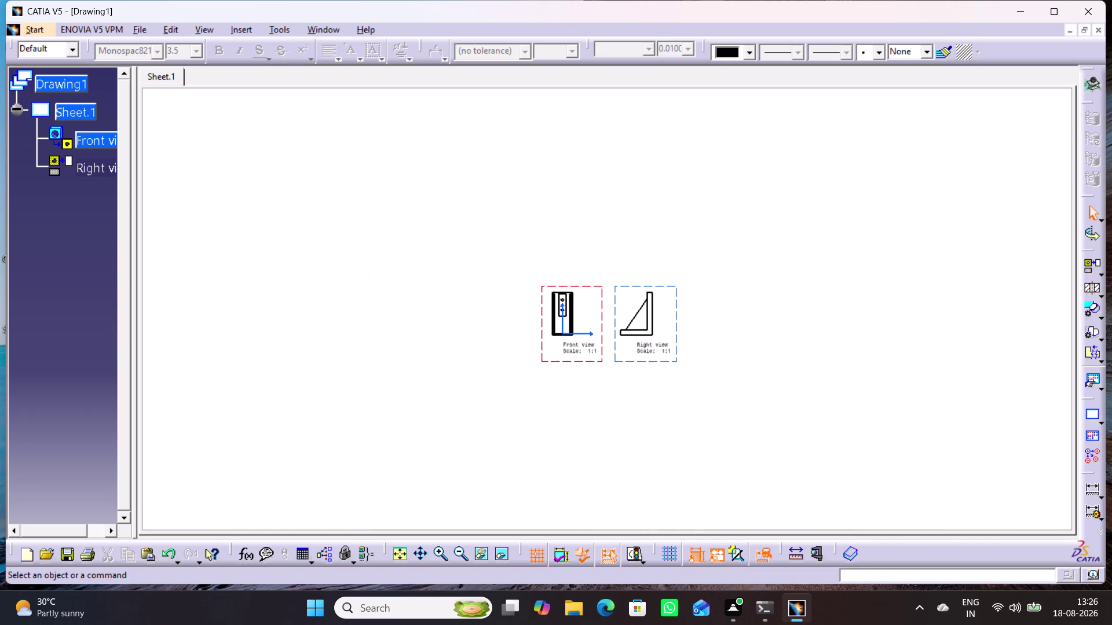
middle_drag(662, 430, 739, 508)
right_drag(662, 429, 674, 445)
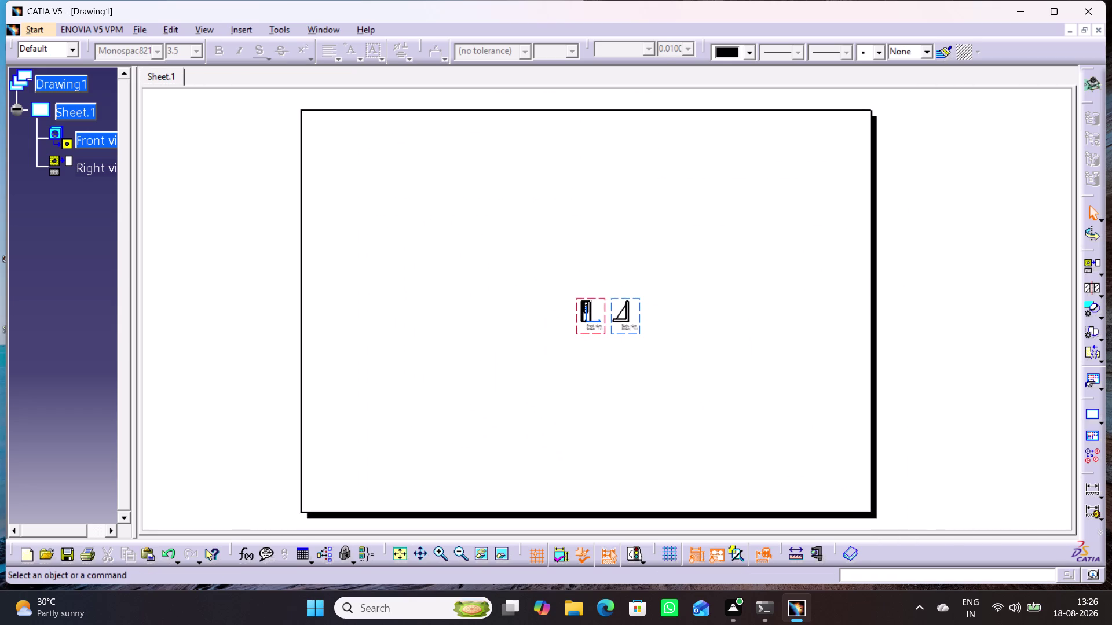
drag(575, 331, 342, 188)
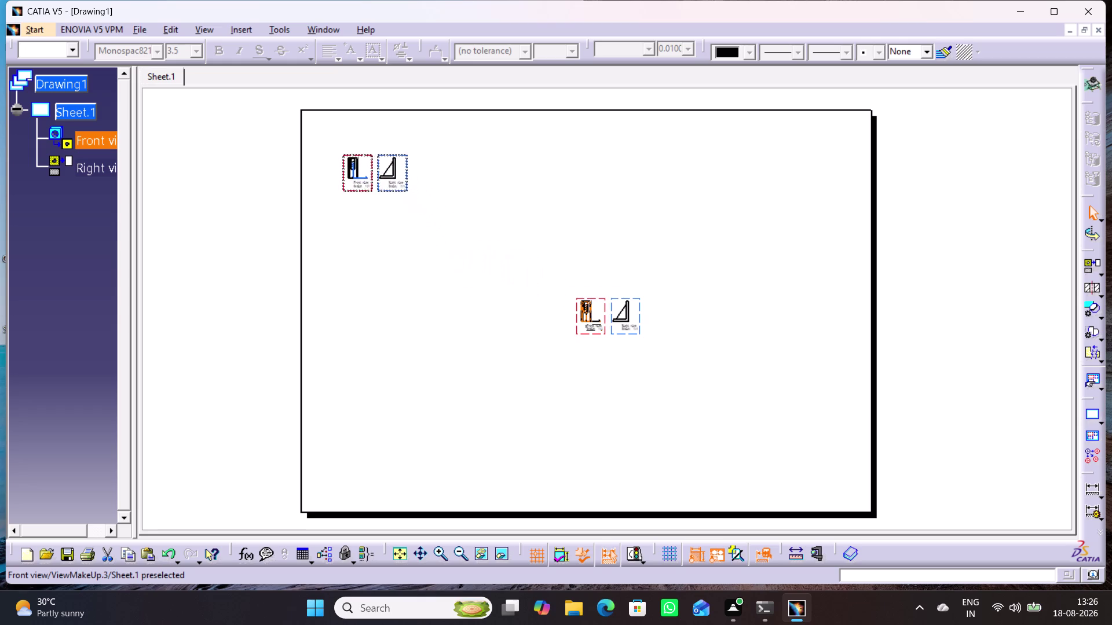
drag(342, 187, 332, 178)
click(346, 238)
Lower the front view slightly and shift the right view farther right.
middle_drag(366, 235, 380, 180)
right_click(366, 235)
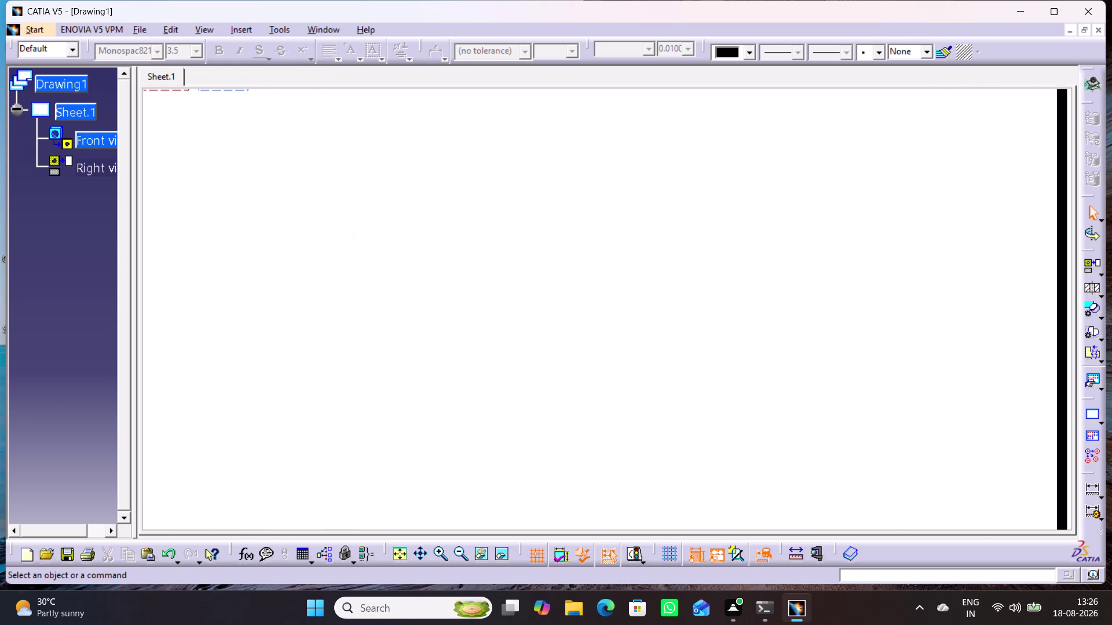
middle_drag(369, 205, 646, 351)
middle_drag(556, 363, 544, 325)
right_click(556, 364)
middle_drag(458, 321, 542, 422)
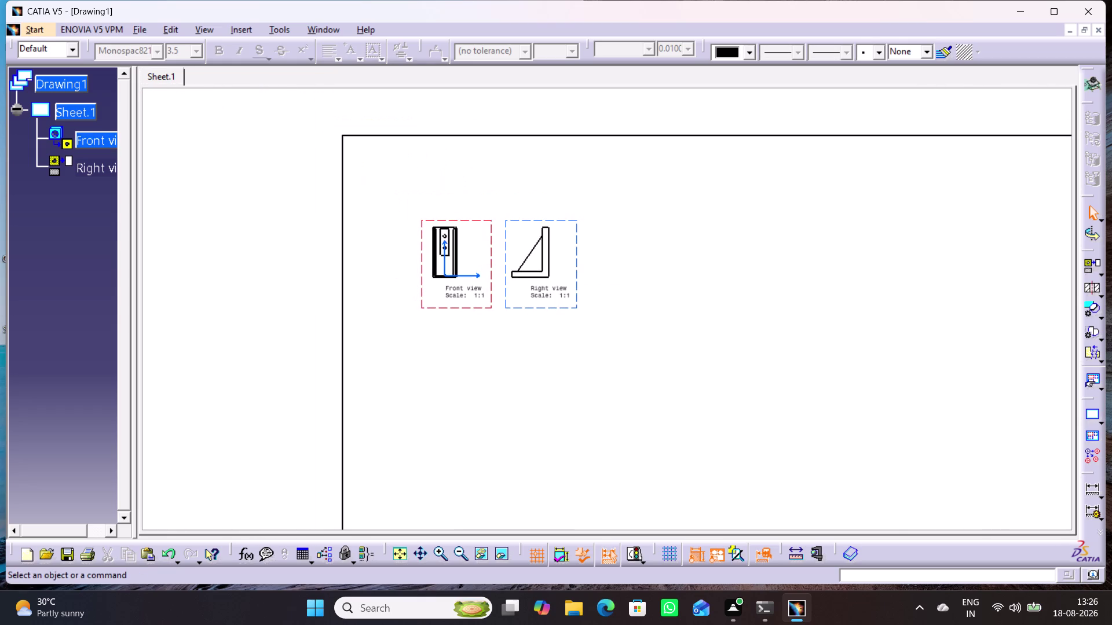
drag(488, 308, 468, 454)
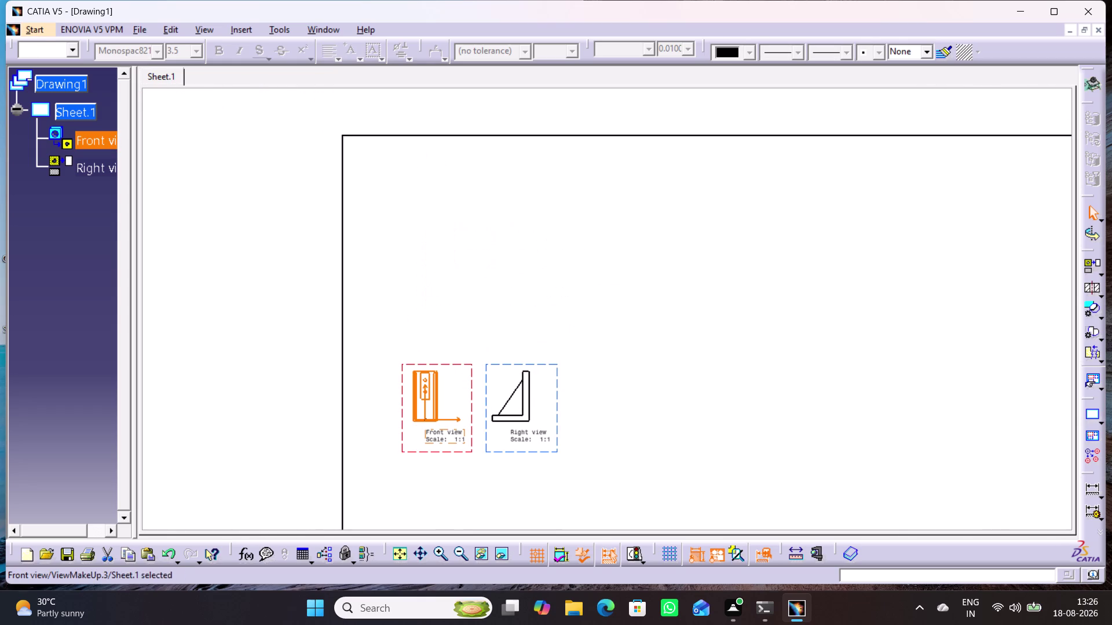
drag(641, 449, 647, 455)
drag(558, 420, 625, 425)
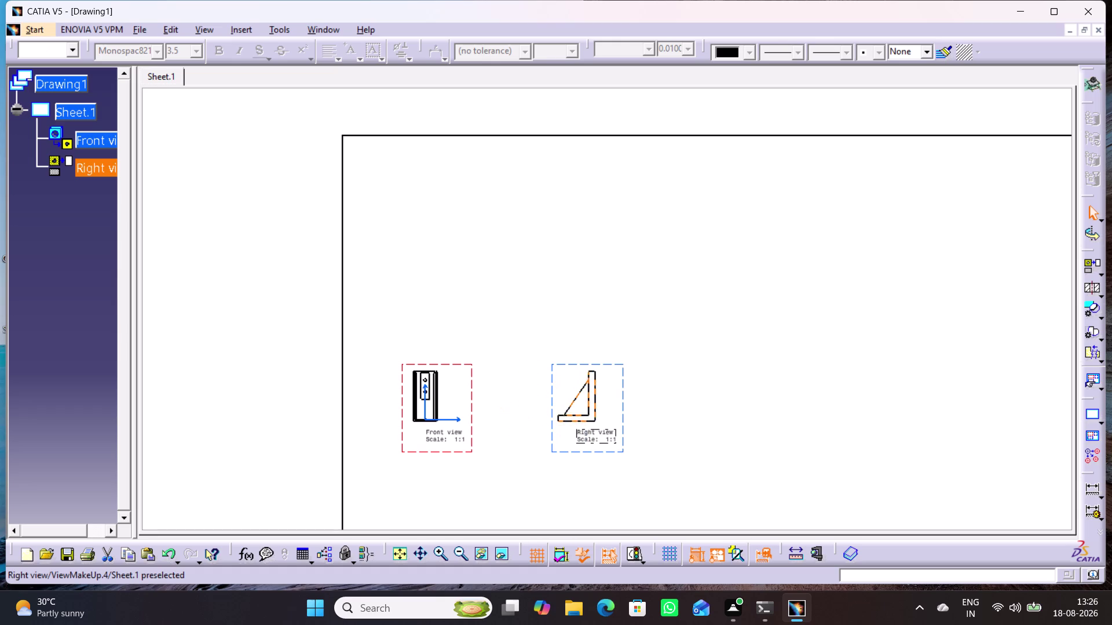
click(567, 484)
drag(469, 422, 490, 422)
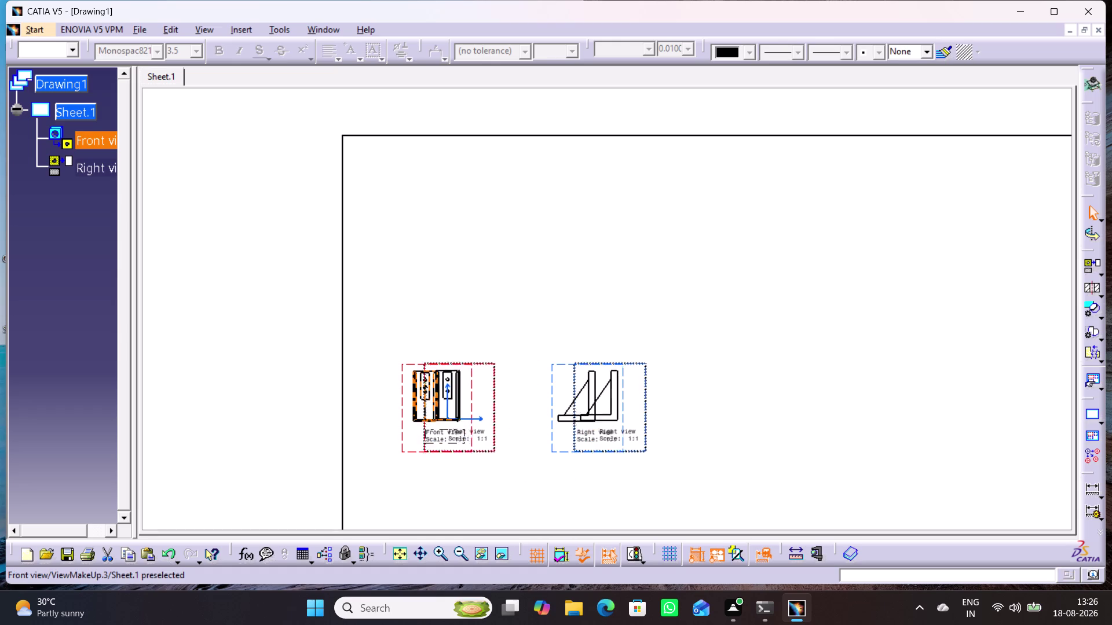
drag(490, 422, 483, 412)
click(521, 454)
middle_drag(537, 465, 552, 502)
right_click(537, 465)
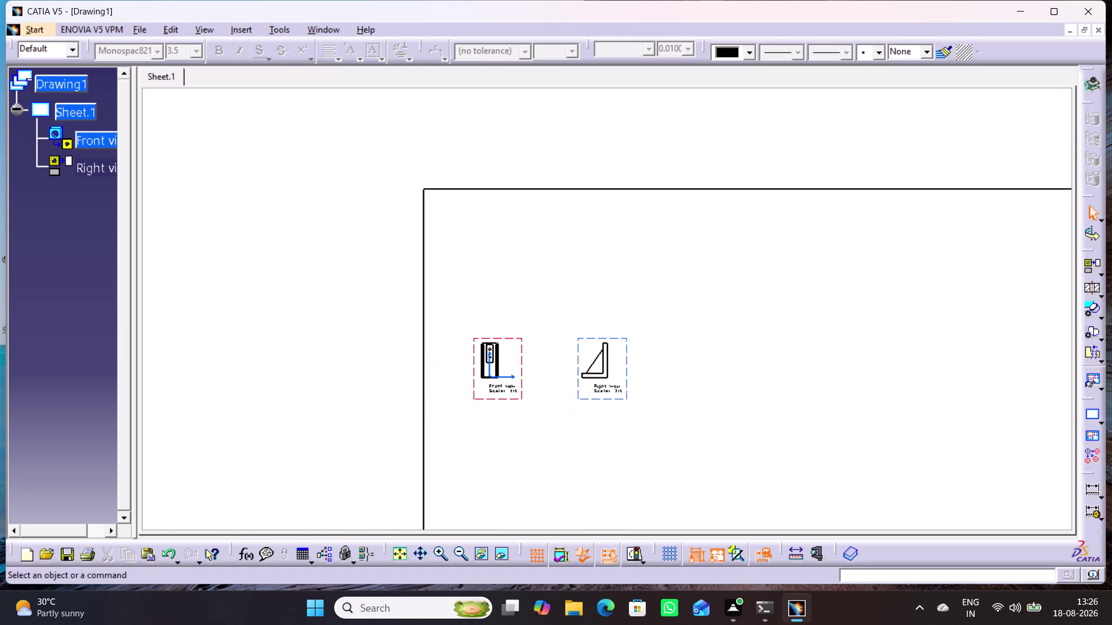
middle_drag(552, 502, 555, 505)
middle_drag(651, 477, 502, 368)
middle_drag(545, 385, 566, 425)
right_click(545, 386)
middle_drag(587, 424, 502, 340)
middle_drag(506, 344, 508, 359)
middle_click(513, 363)
right_click(514, 363)
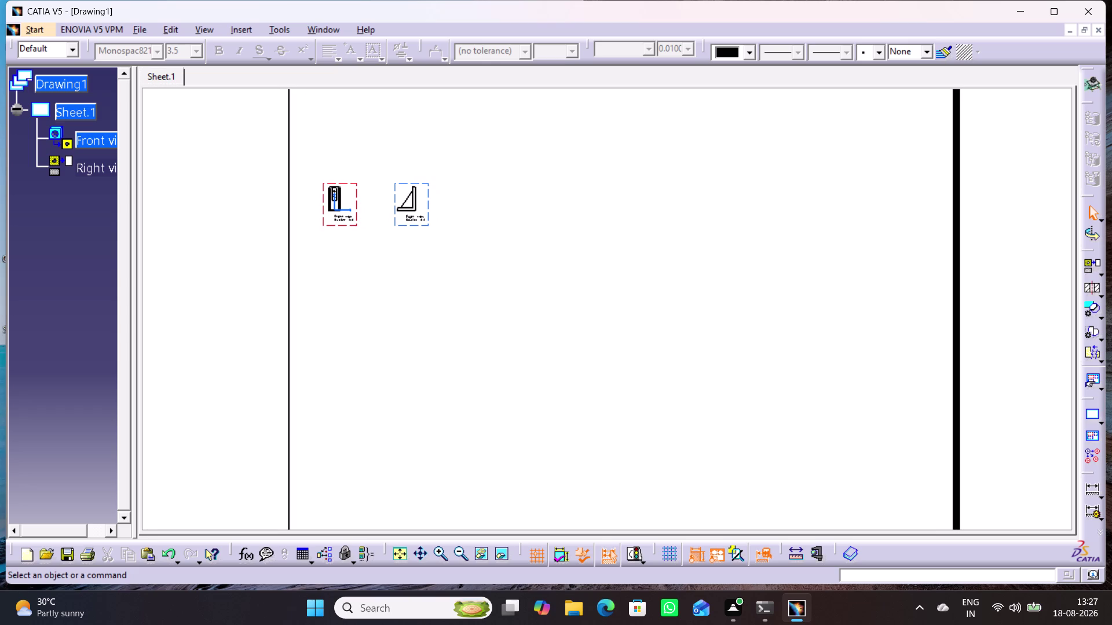
middle_drag(504, 355, 509, 362)
Create a front view of Pulley.CATPart from its flat face, rotated to 270°.
click(502, 359)
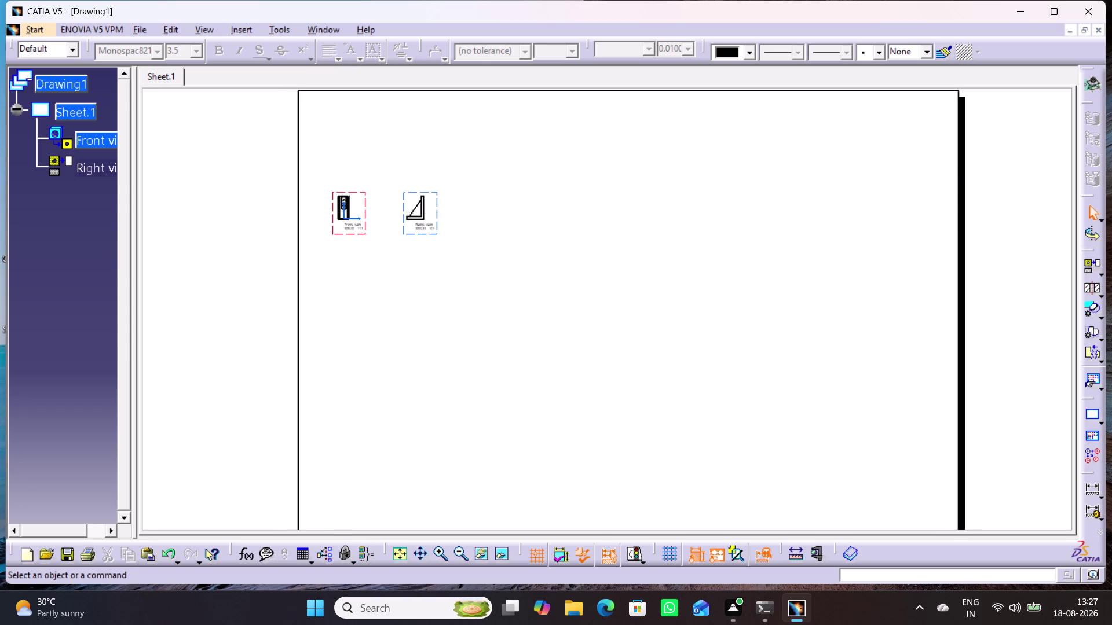
click(1101, 269)
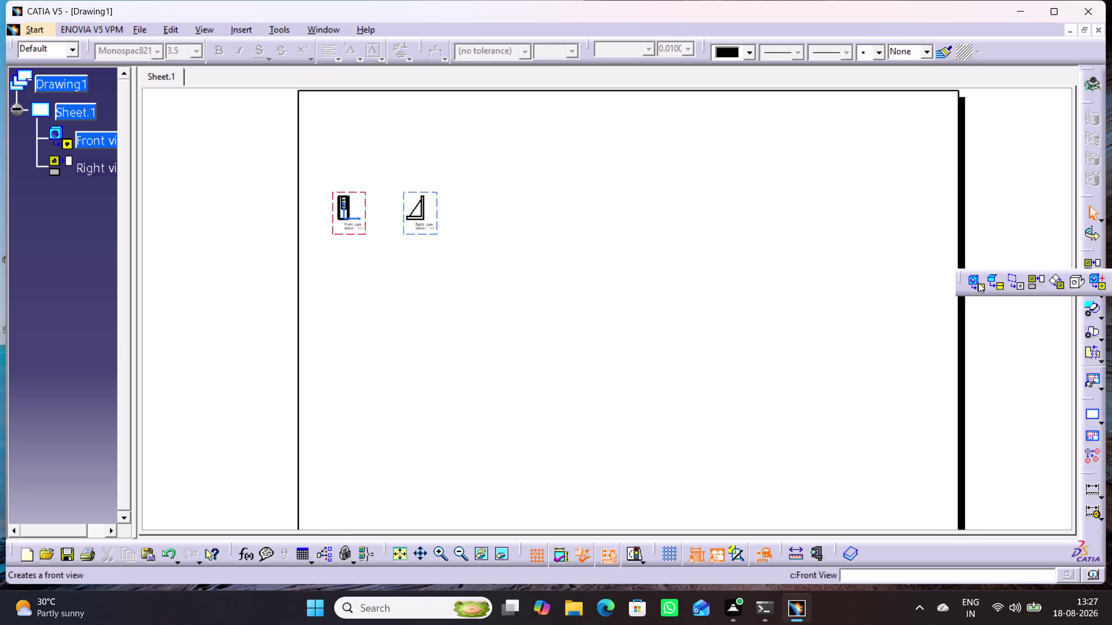
click(978, 283)
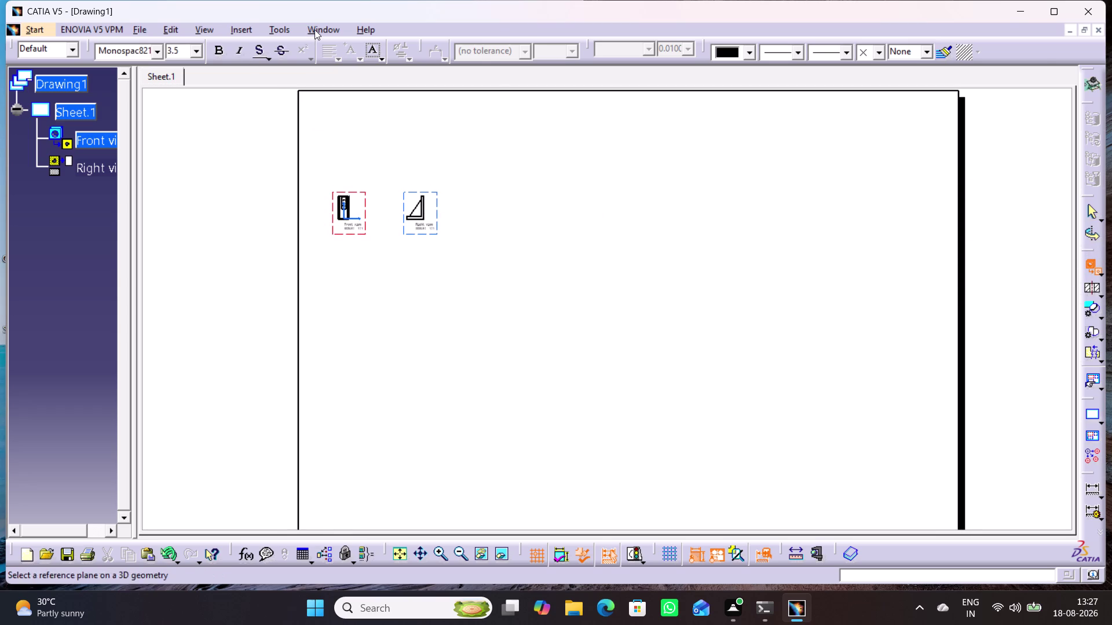
click(314, 30)
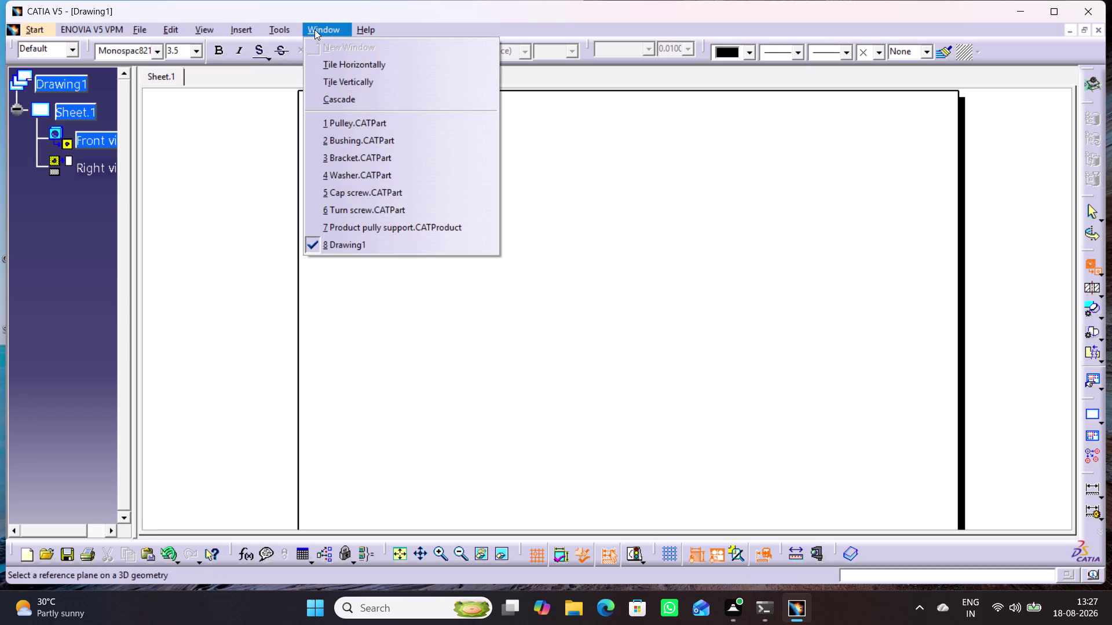
click(356, 125)
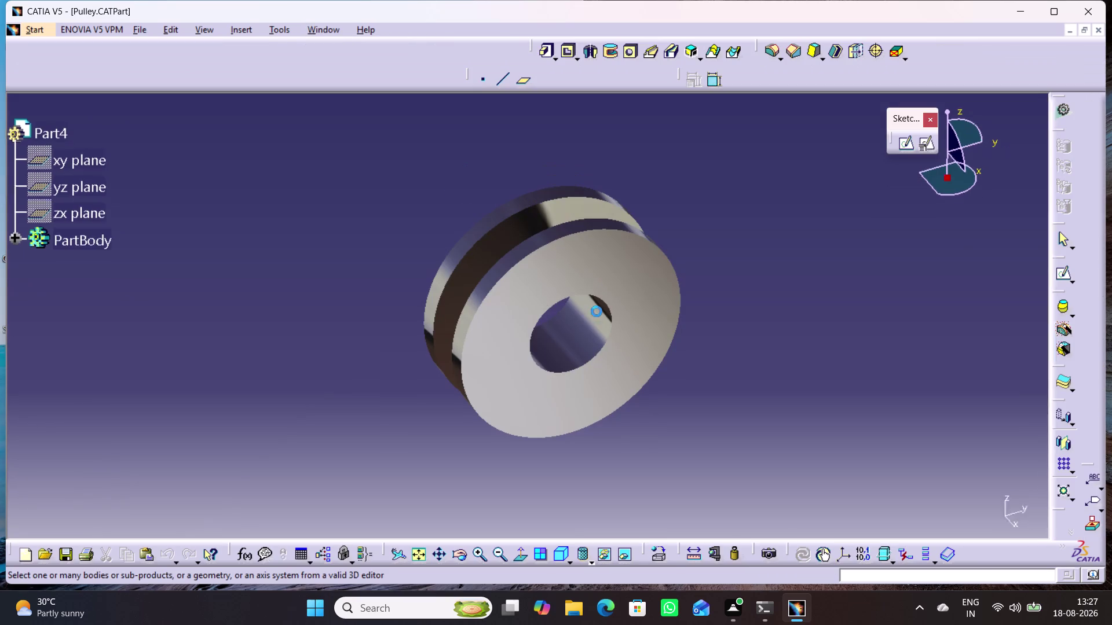
click(555, 553)
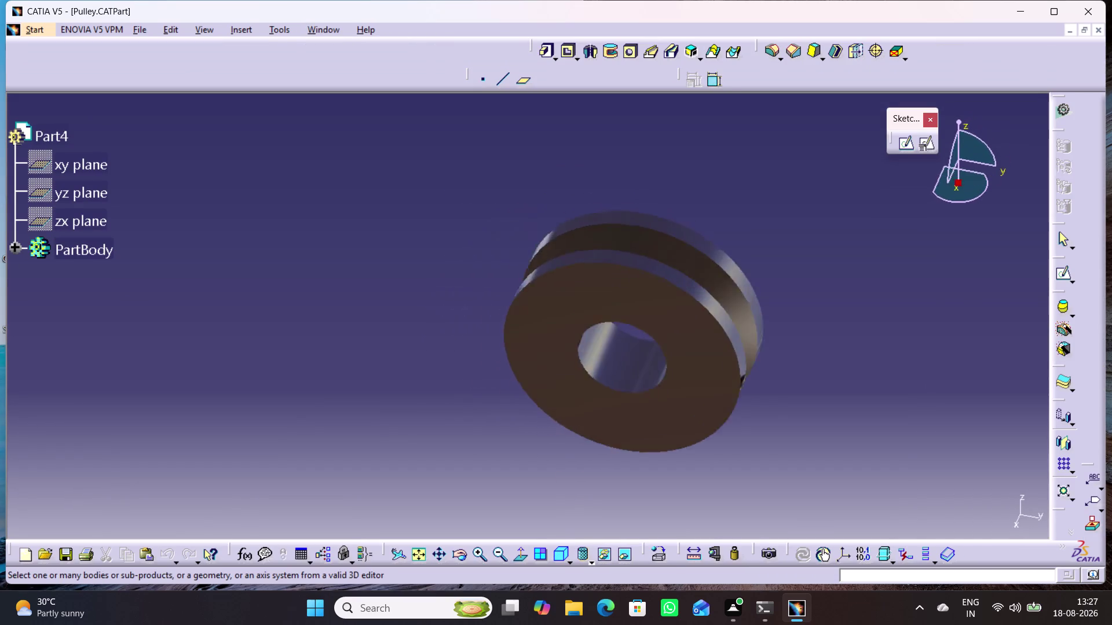
click(584, 328)
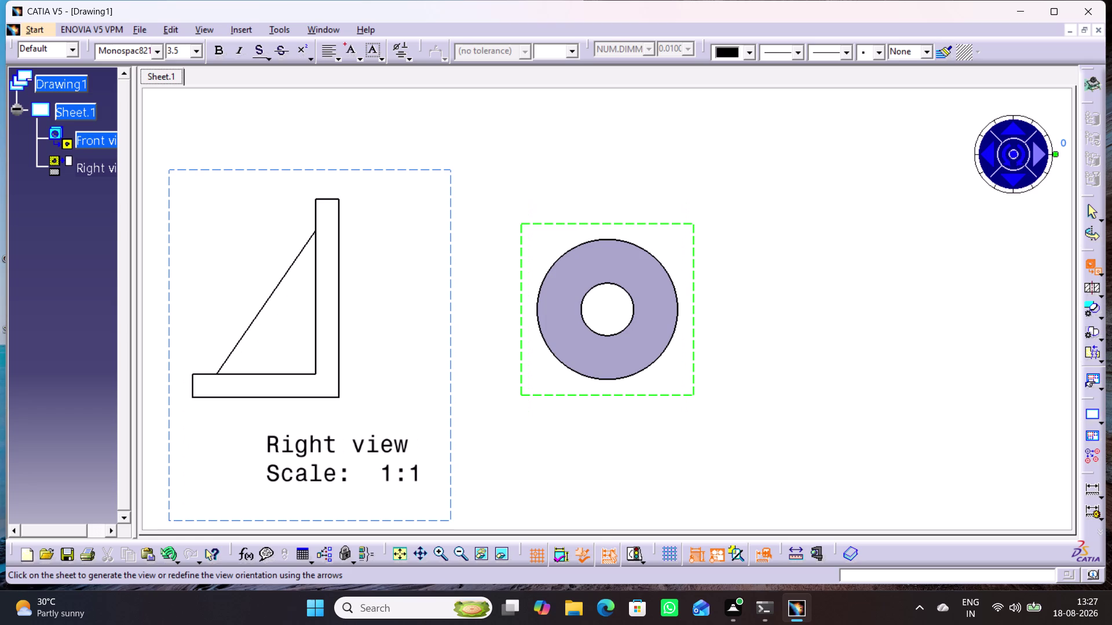
drag(1056, 151, 1025, 197)
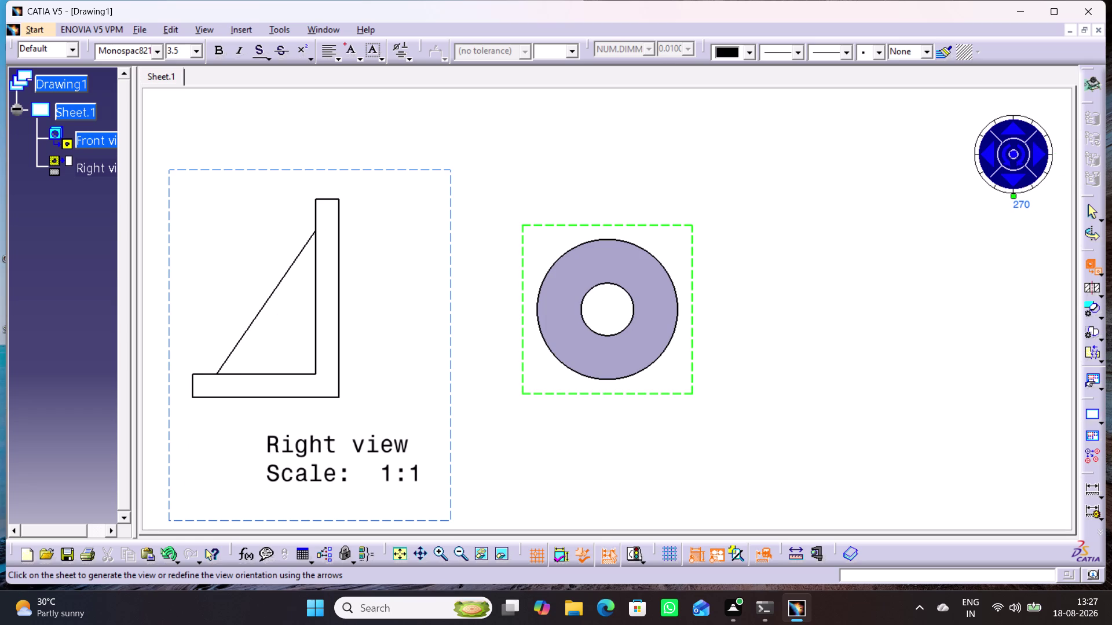
click(874, 272)
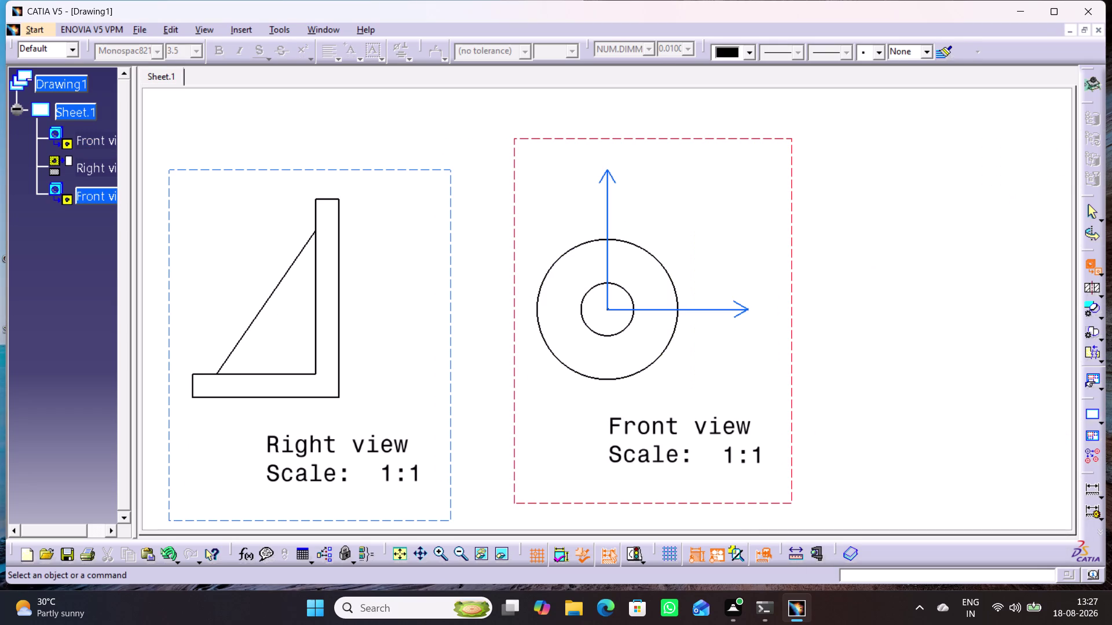
Move the pulley front view above the bracket's front view.
middle_drag(833, 377, 872, 469)
right_click(833, 377)
middle_drag(806, 412, 823, 440)
right_click(806, 412)
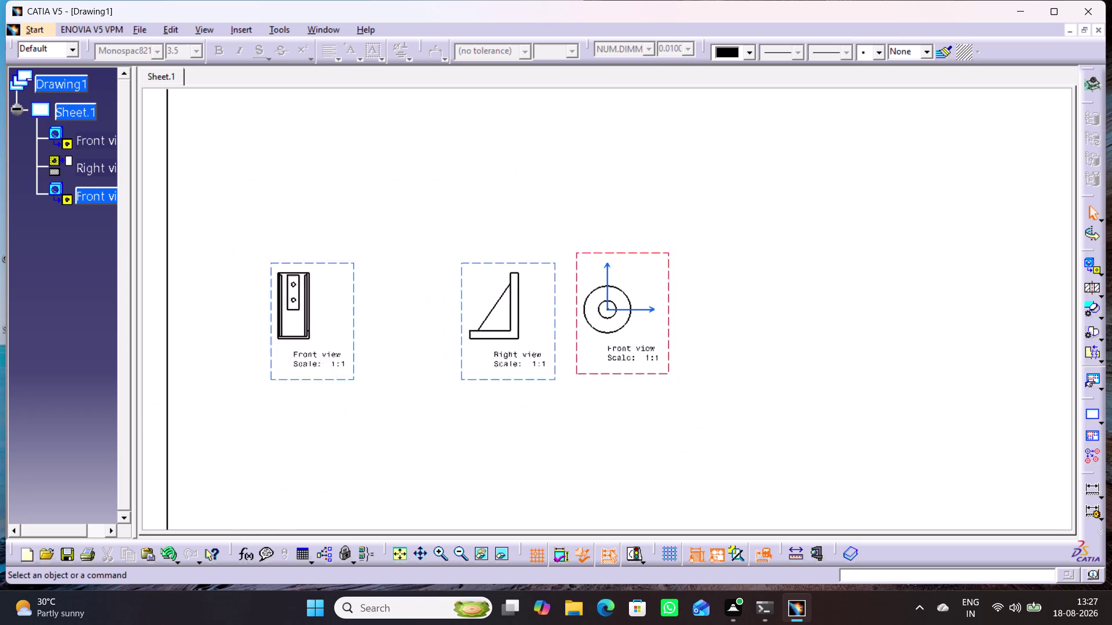
middle_drag(823, 440, 833, 469)
middle_drag(780, 426, 807, 463)
right_click(778, 426)
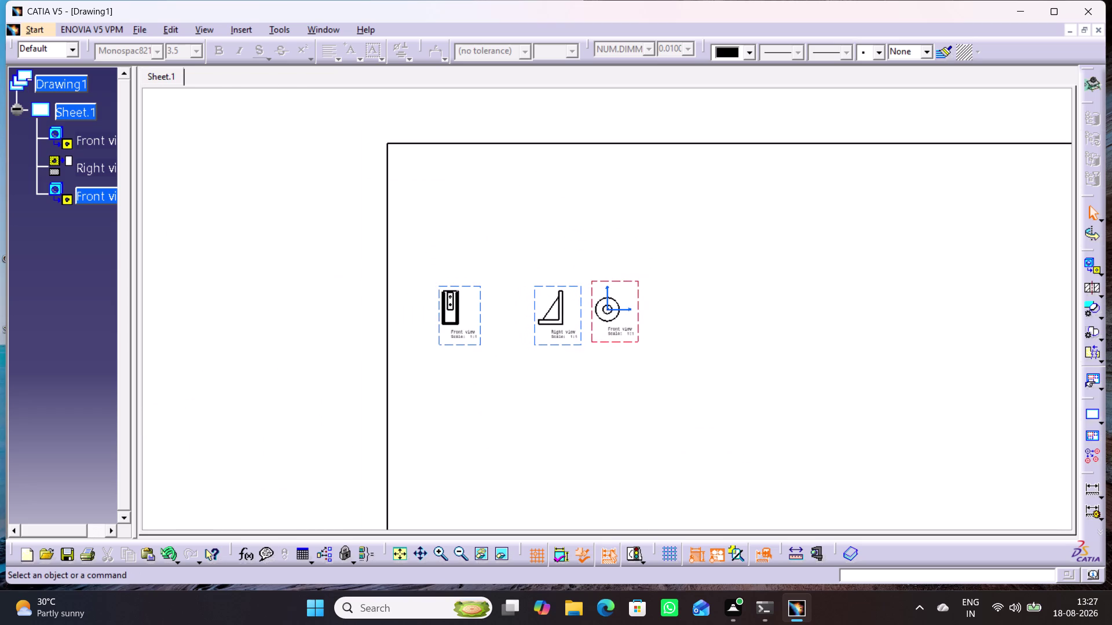
drag(637, 328, 481, 227)
click(716, 262)
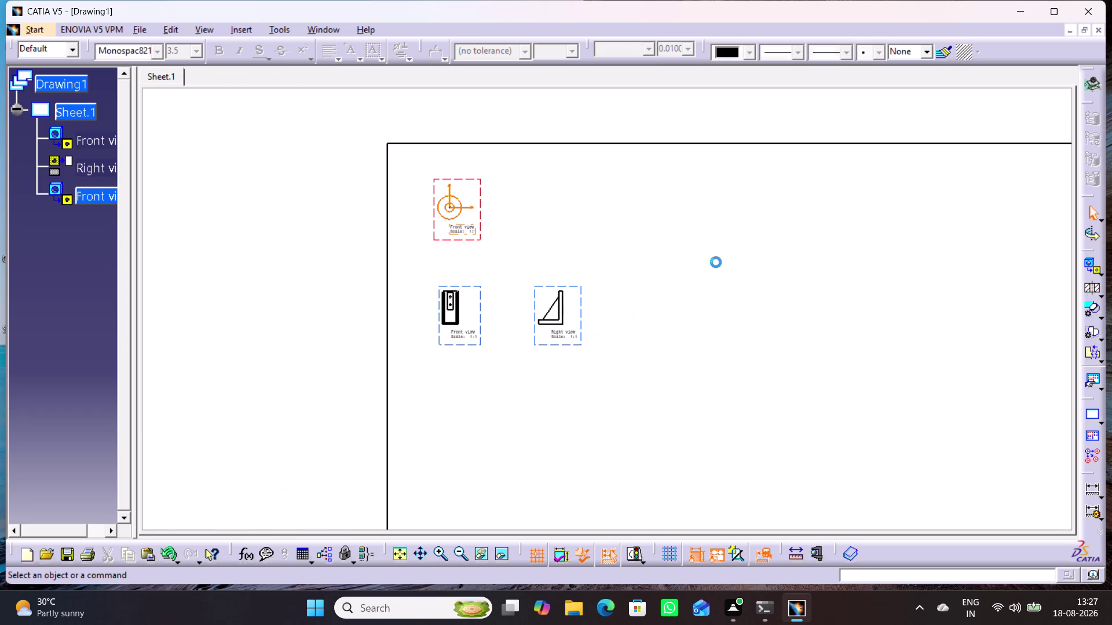
Tear off the Projections toolbar as a floating palette.
click(1102, 272)
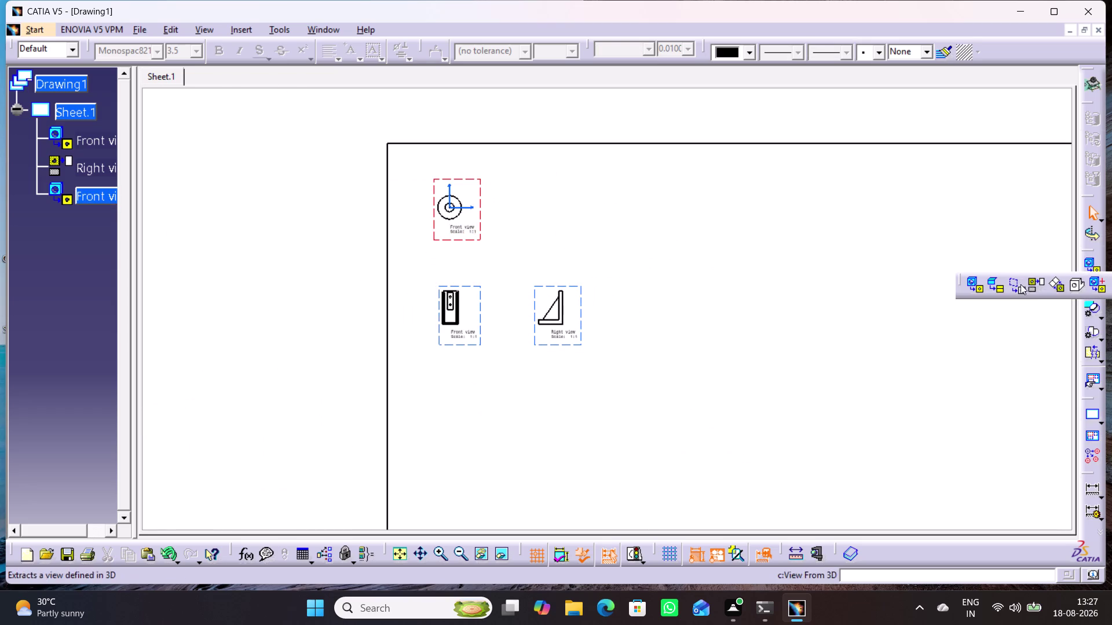
drag(959, 277, 923, 151)
drag(930, 119, 872, 115)
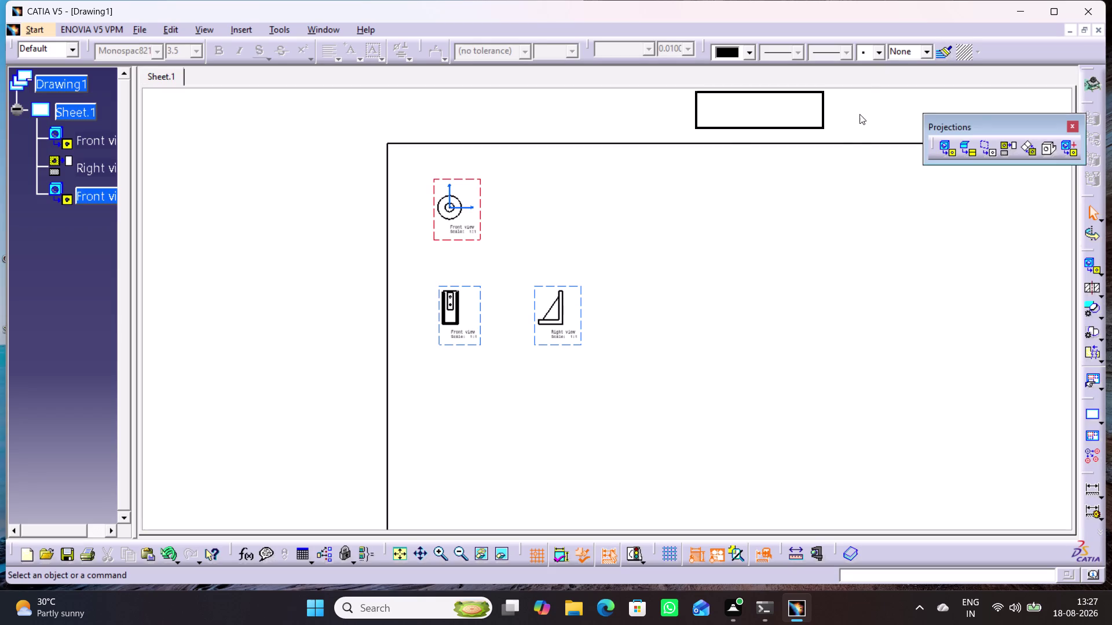
drag(873, 115, 801, 110)
click(860, 210)
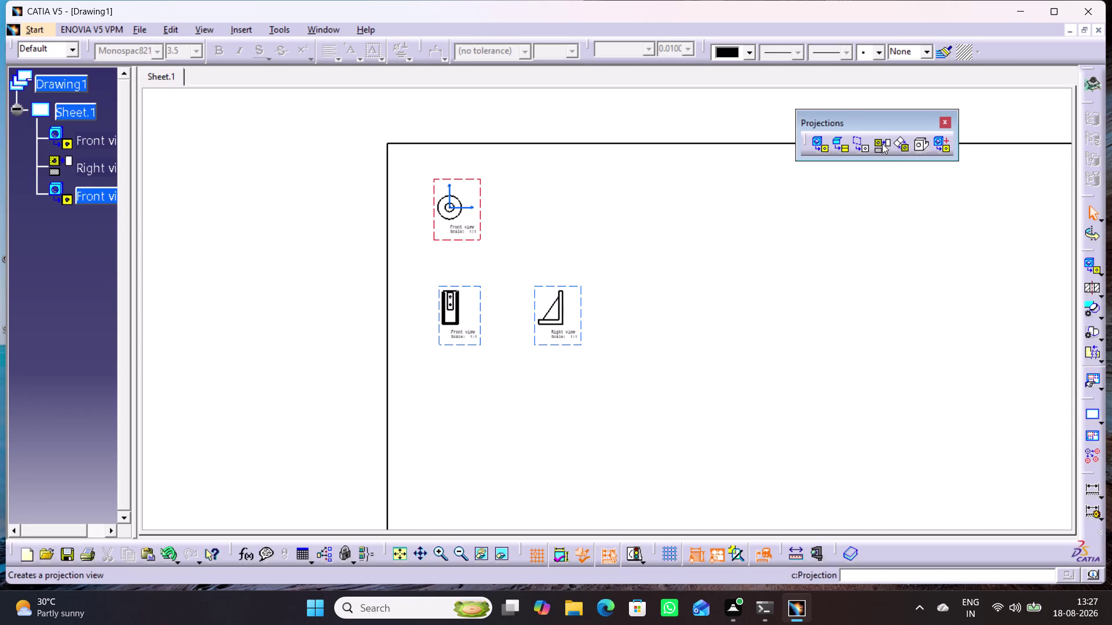
click(883, 144)
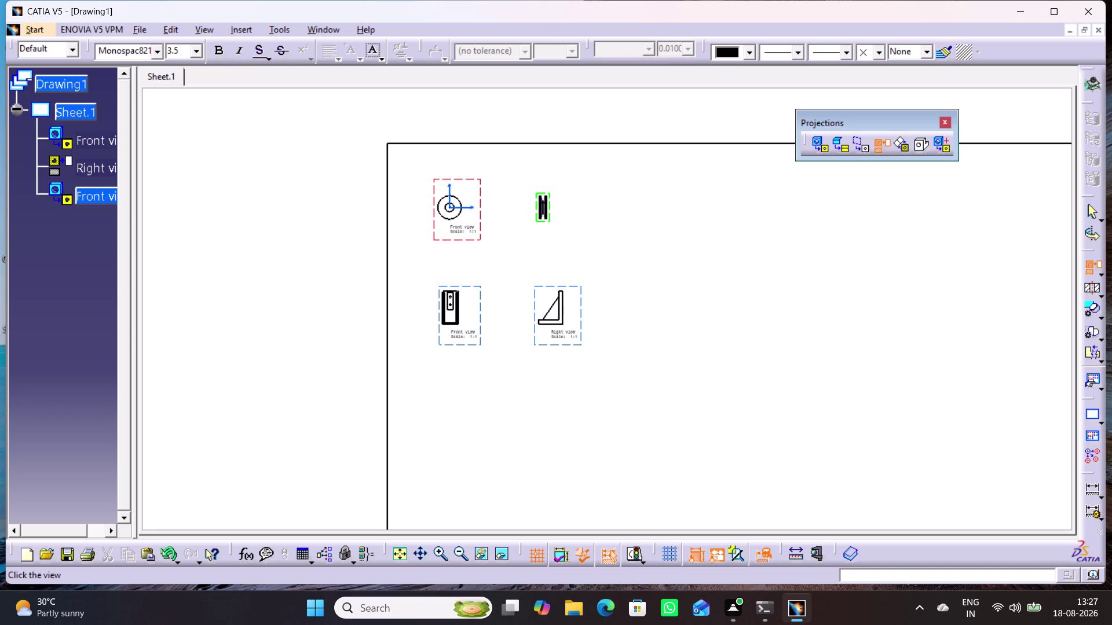
click(520, 217)
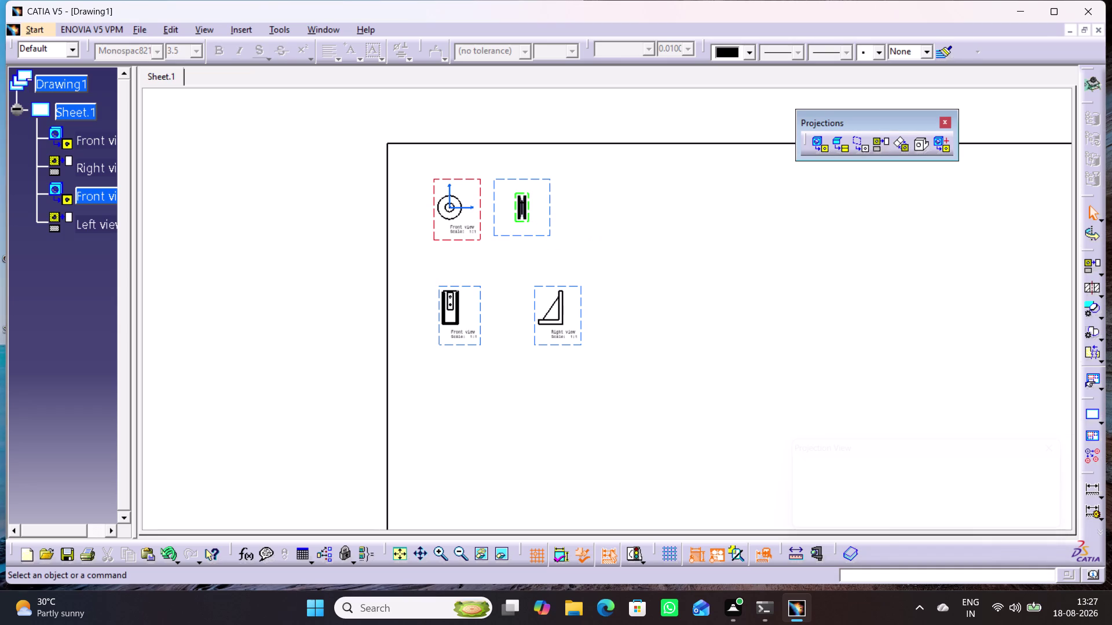
click(618, 245)
middle_drag(546, 257, 553, 179)
right_click(546, 258)
middle_drag(507, 196, 573, 255)
middle_drag(554, 264, 561, 221)
right_click(554, 265)
middle_drag(506, 239, 601, 348)
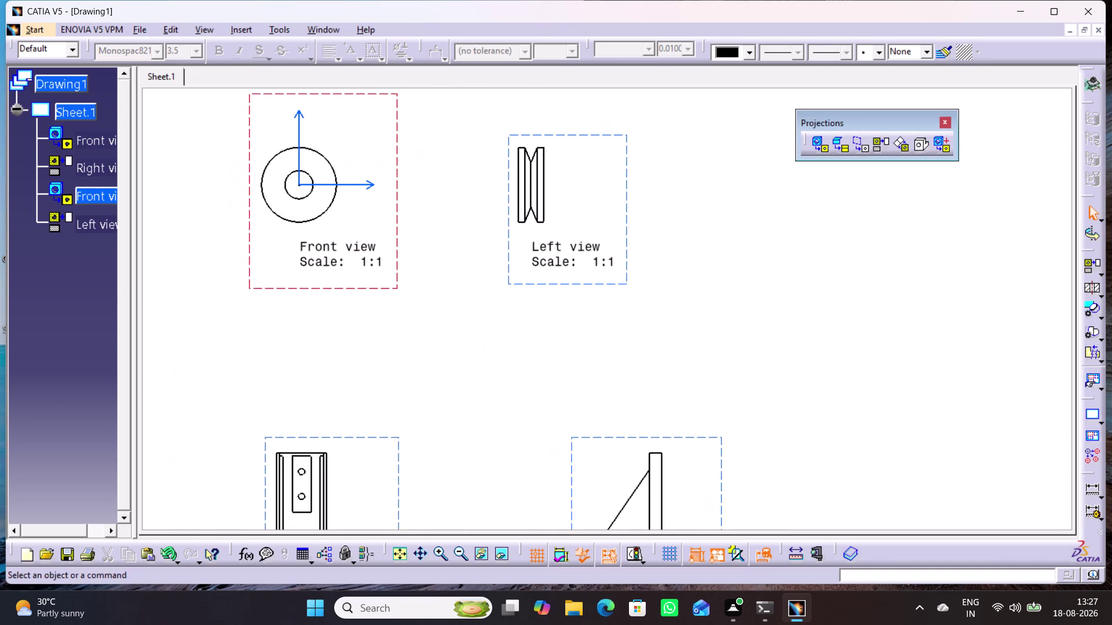
middle_drag(588, 342, 588, 292)
right_click(593, 341)
middle_drag(578, 300, 643, 398)
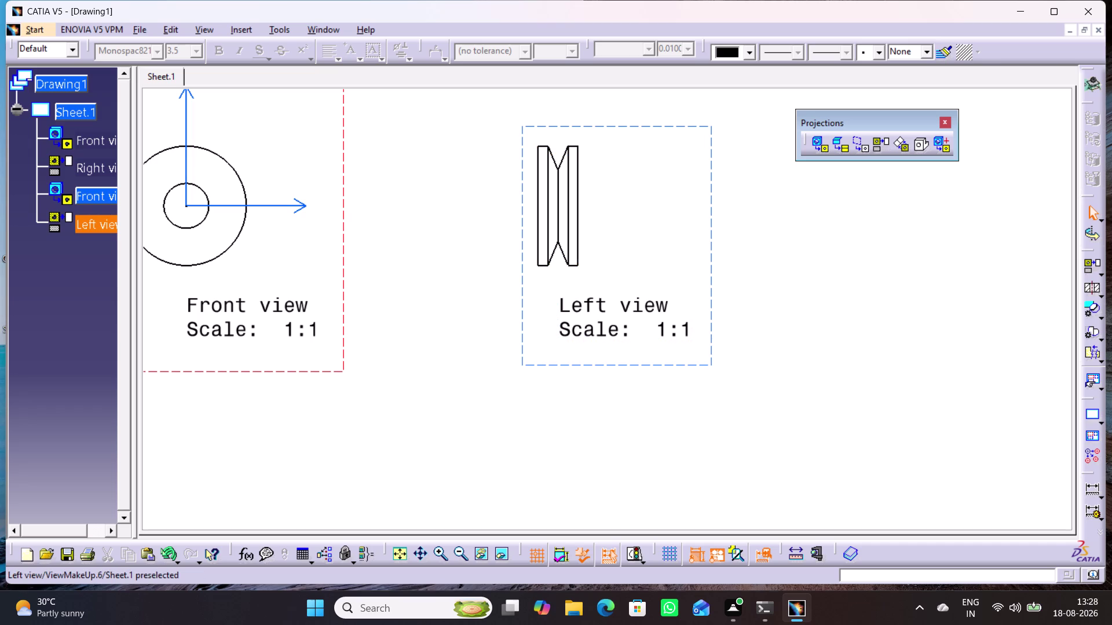
key(ctrl+z)
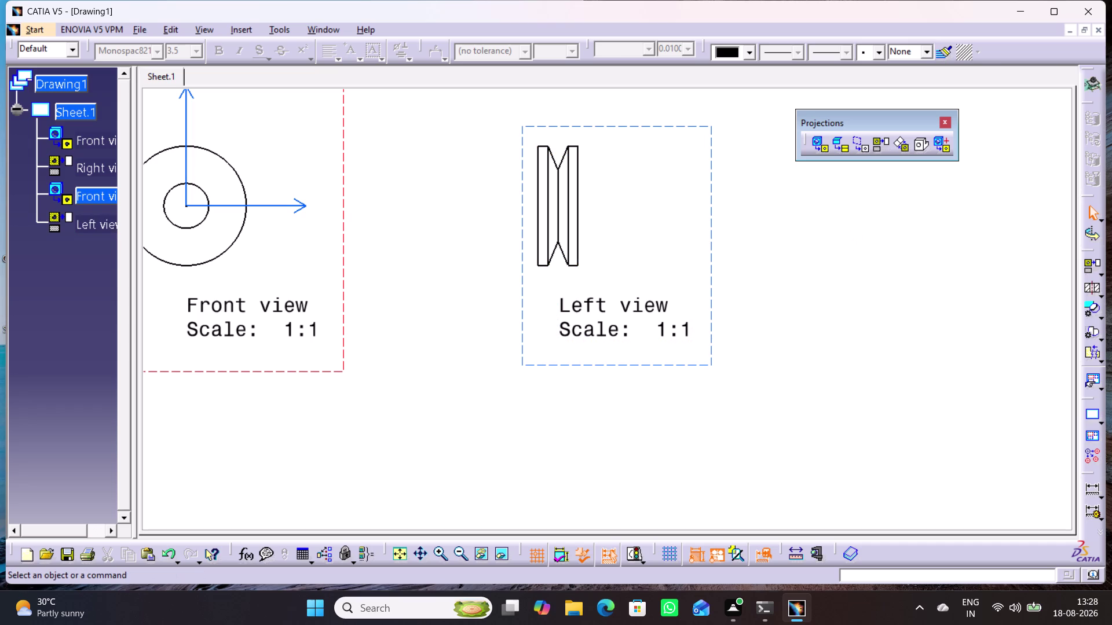
key(ctrl+z)
click(778, 273)
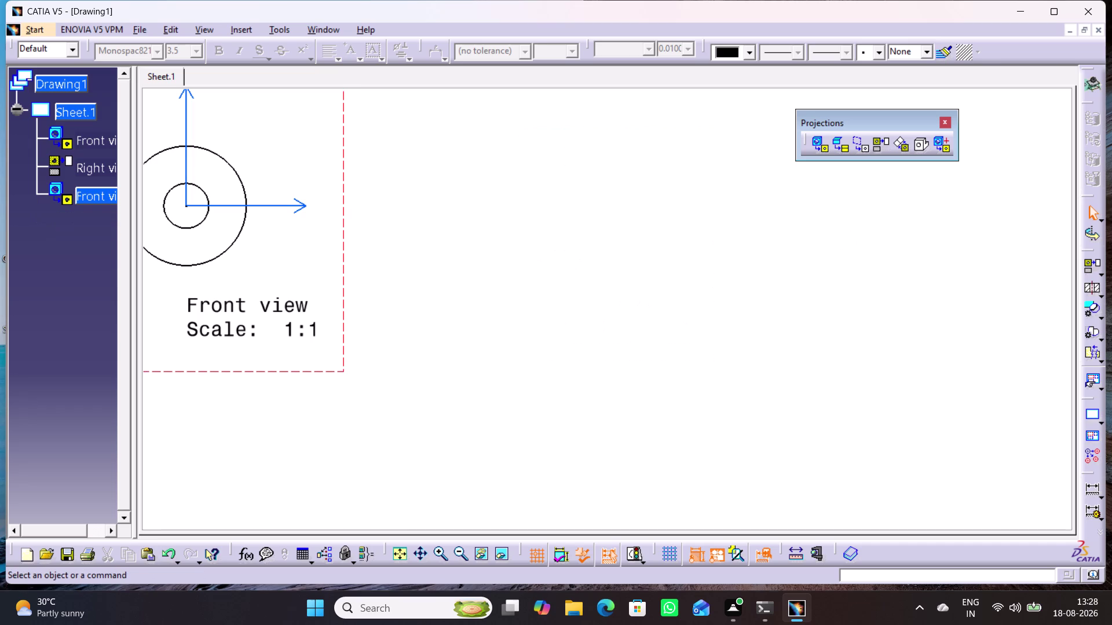
middle_drag(698, 282, 773, 384)
right_click(705, 286)
middle_drag(772, 382, 675, 291)
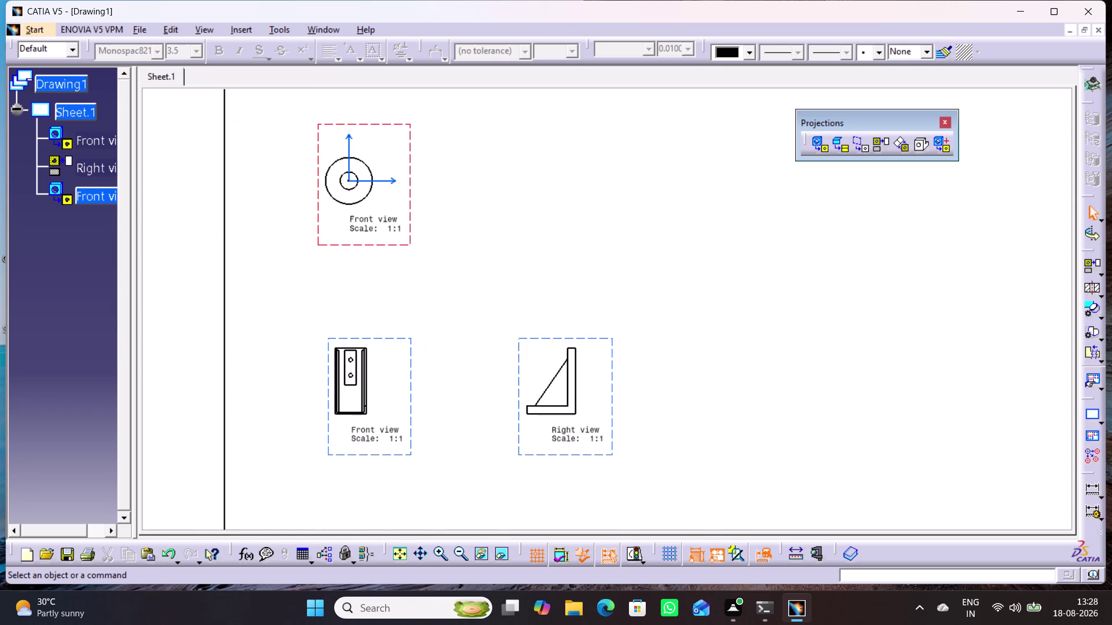
Create a 180°-oriented front view of Bushing.CATPart from its end face, right of the pulley view.
click(817, 149)
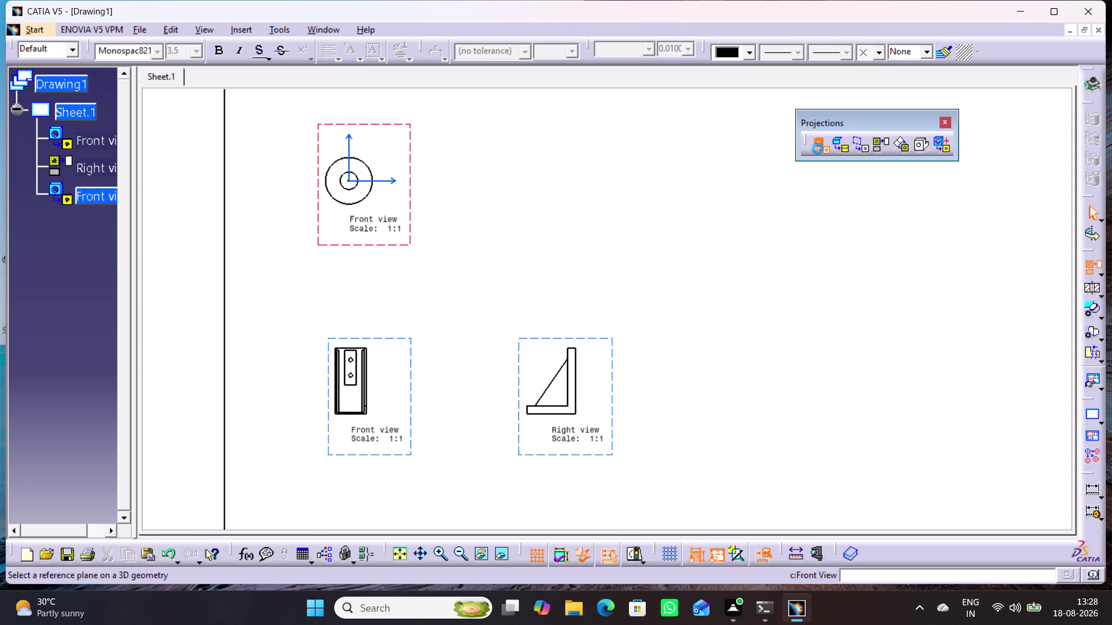
click(328, 26)
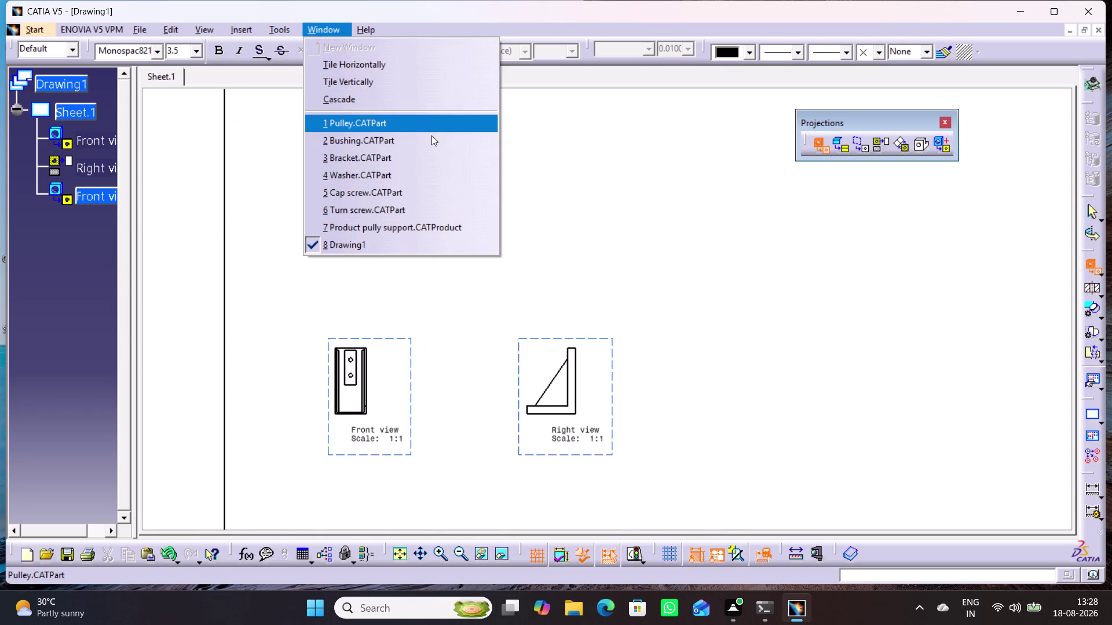
click(398, 140)
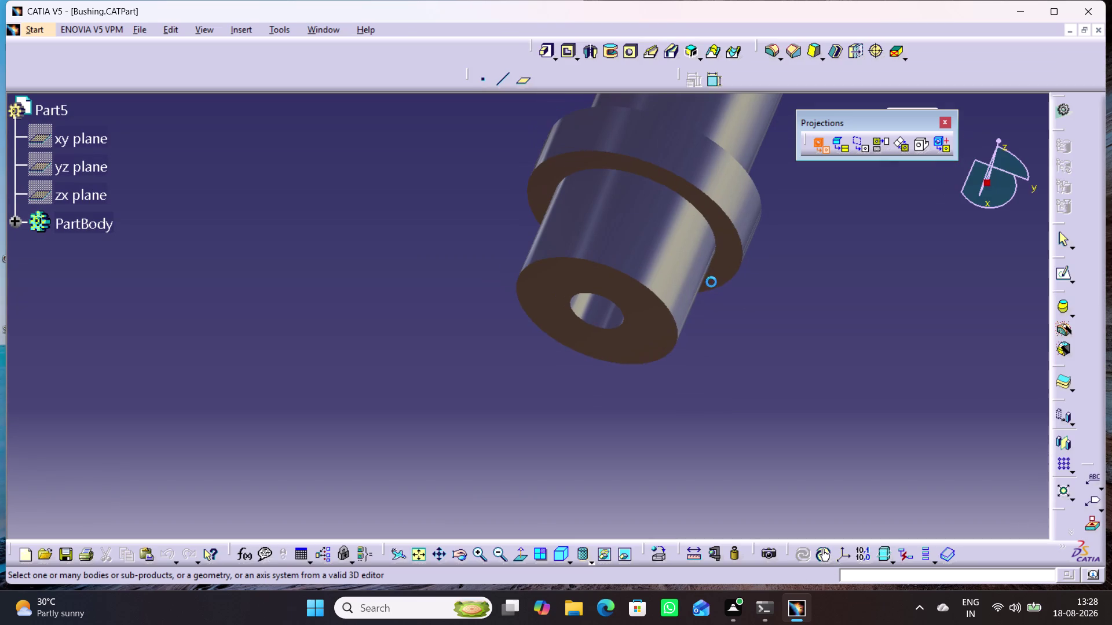
click(562, 558)
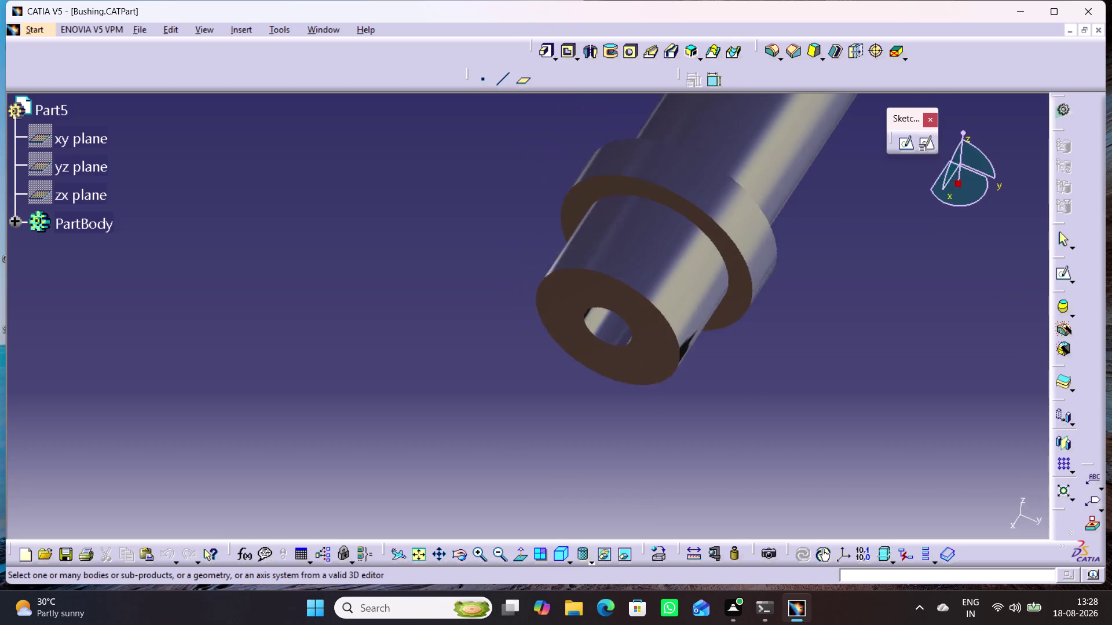
middle_drag(813, 465, 710, 434)
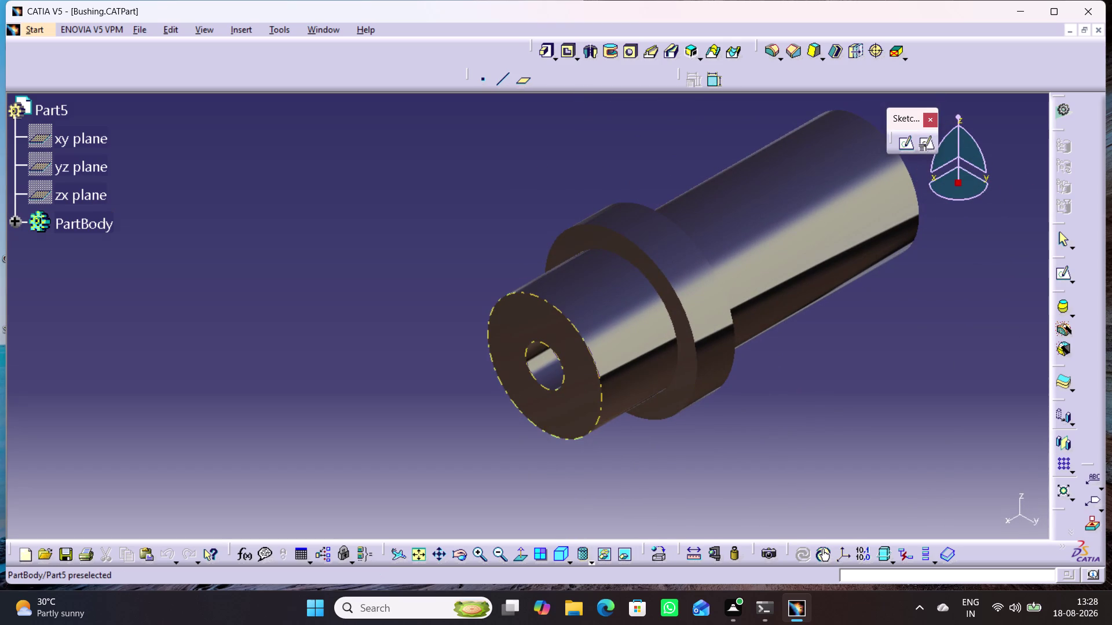
click(579, 408)
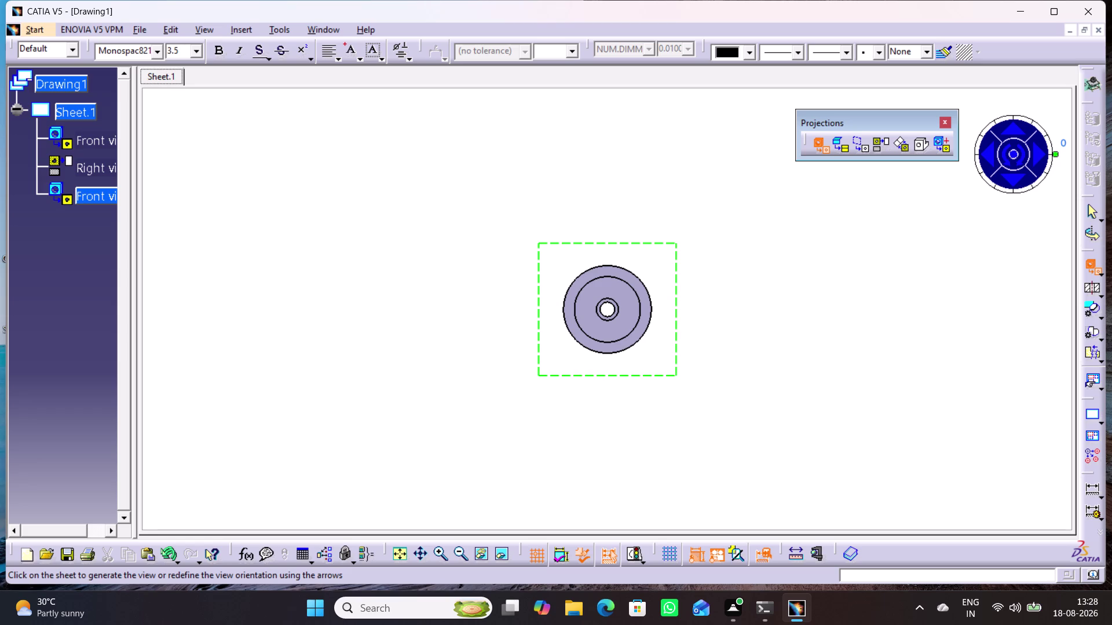
drag(1056, 152, 959, 163)
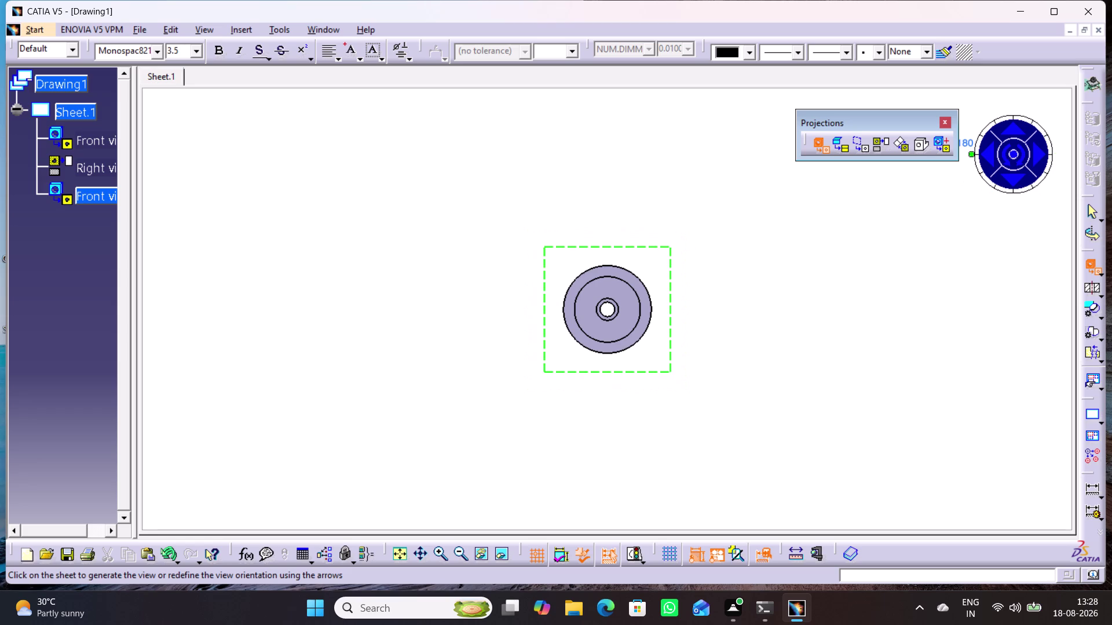
click(784, 265)
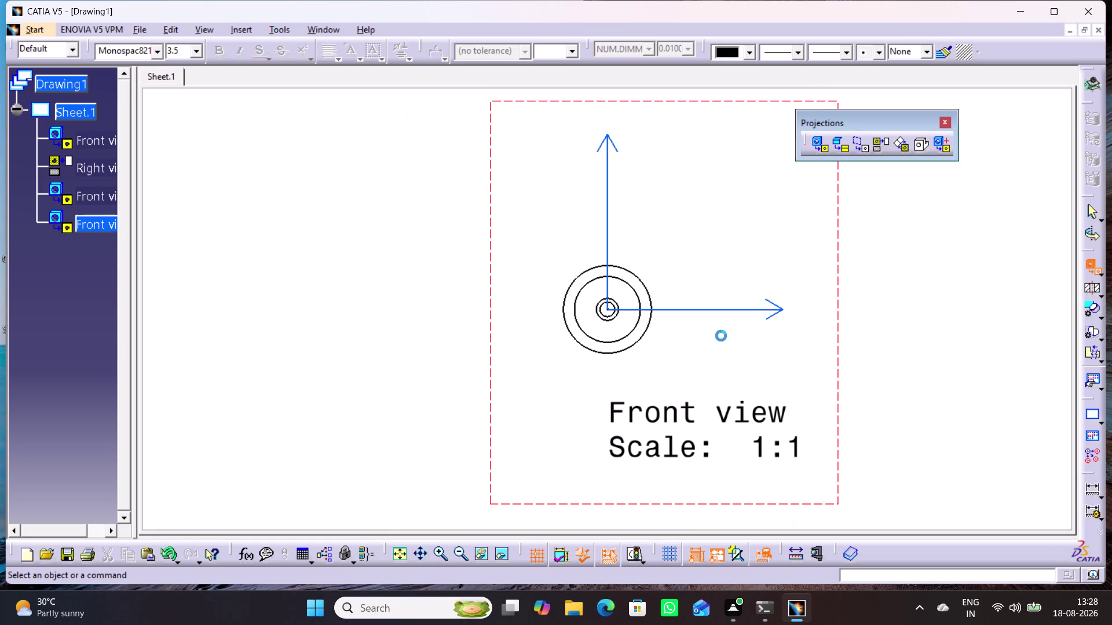
middle_drag(757, 371, 806, 459)
right_click(757, 370)
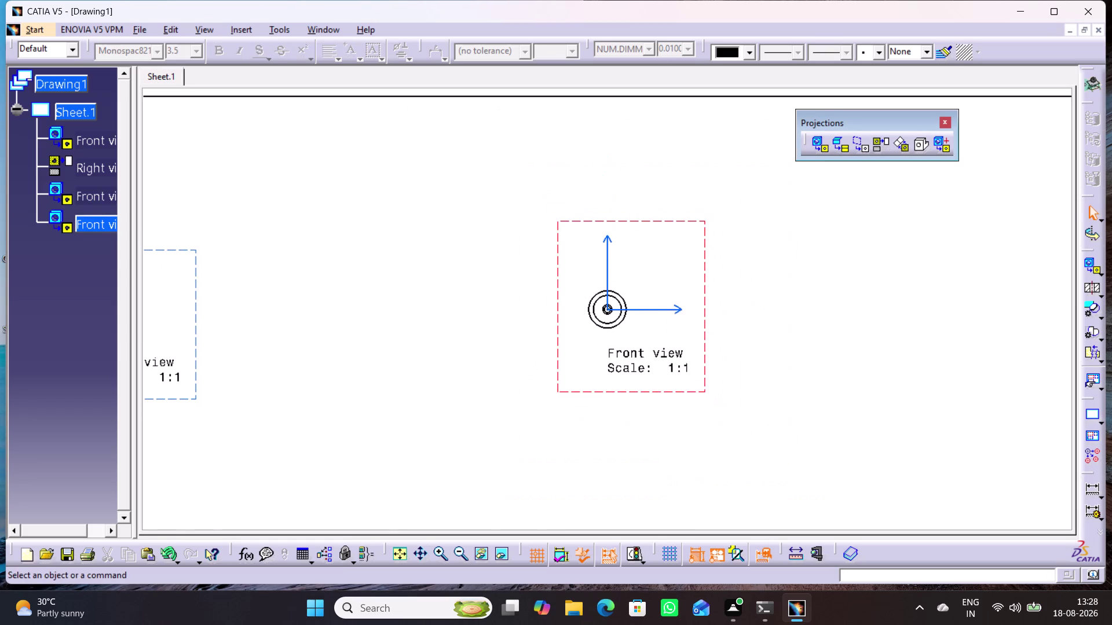
middle_drag(736, 359, 783, 421)
right_click(744, 358)
middle_drag(774, 401, 730, 375)
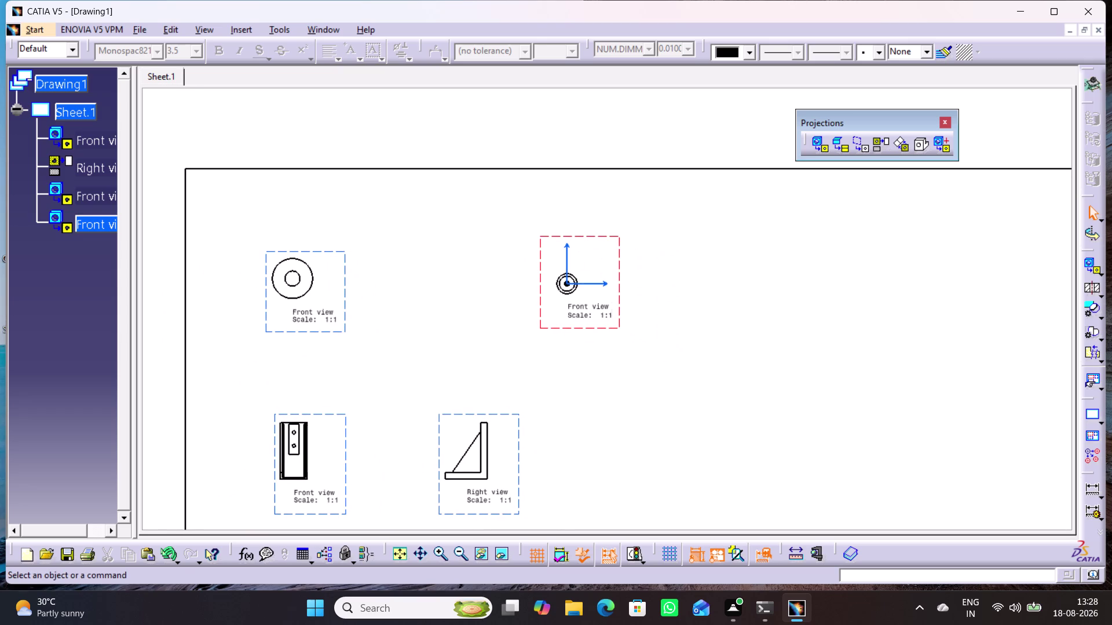
Drag the bushing's small front view farther right, away from the other views.
drag(620, 294, 662, 302)
click(696, 364)
middle_drag(720, 410, 715, 375)
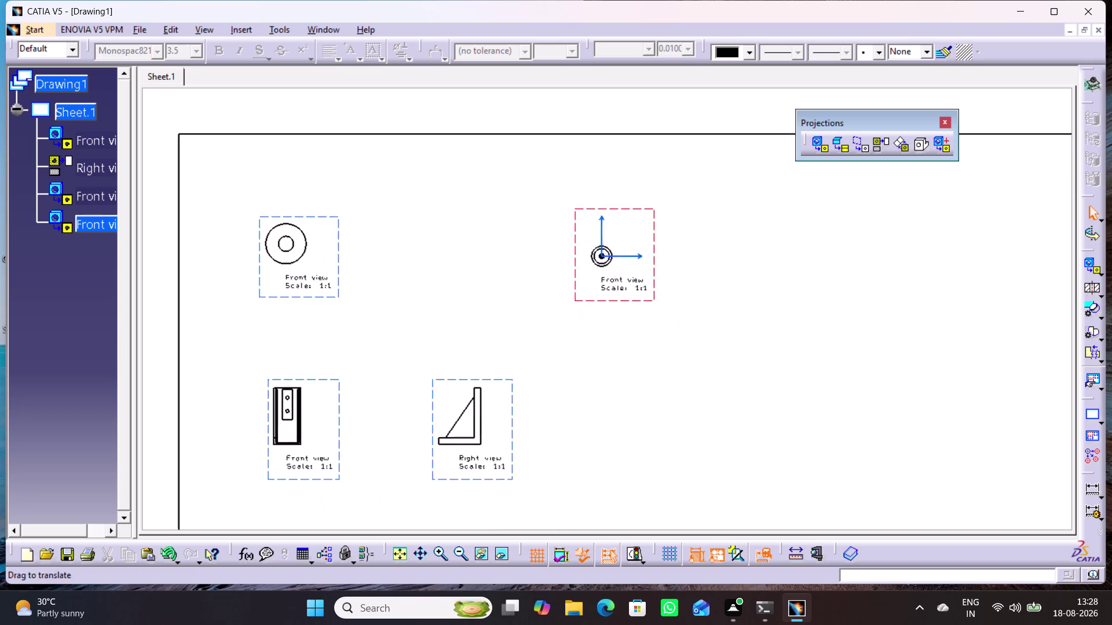
middle_drag(714, 374, 757, 454)
right_drag(713, 373, 713, 365)
middle_drag(750, 444, 683, 348)
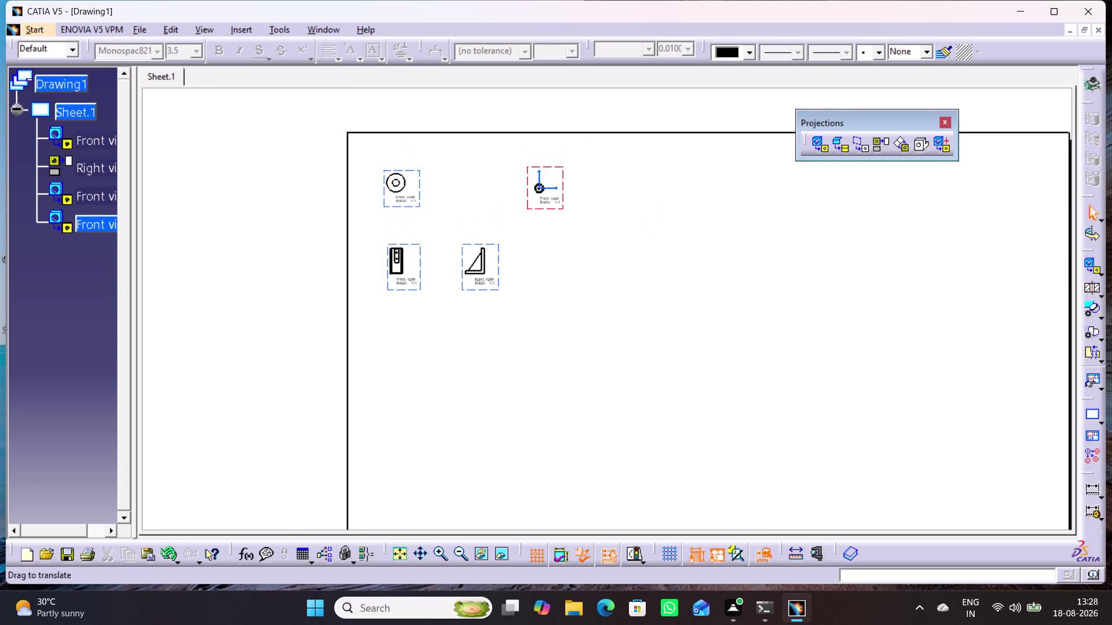
middle_drag(597, 330, 638, 385)
right_click(597, 330)
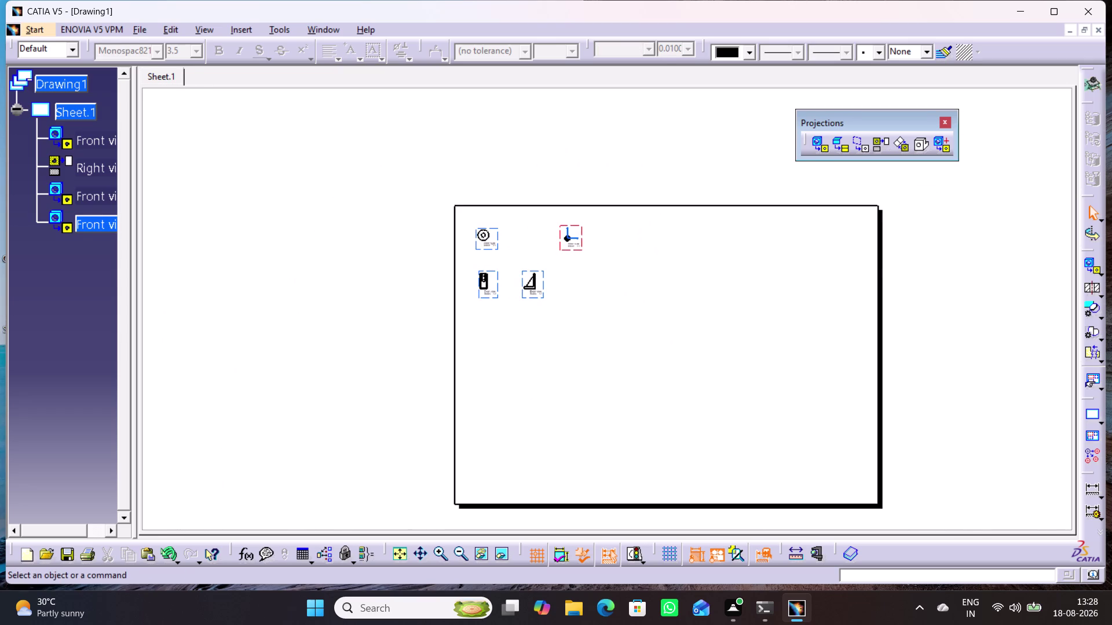
middle_drag(622, 358, 617, 296)
right_click(621, 358)
middle_drag(592, 302, 621, 359)
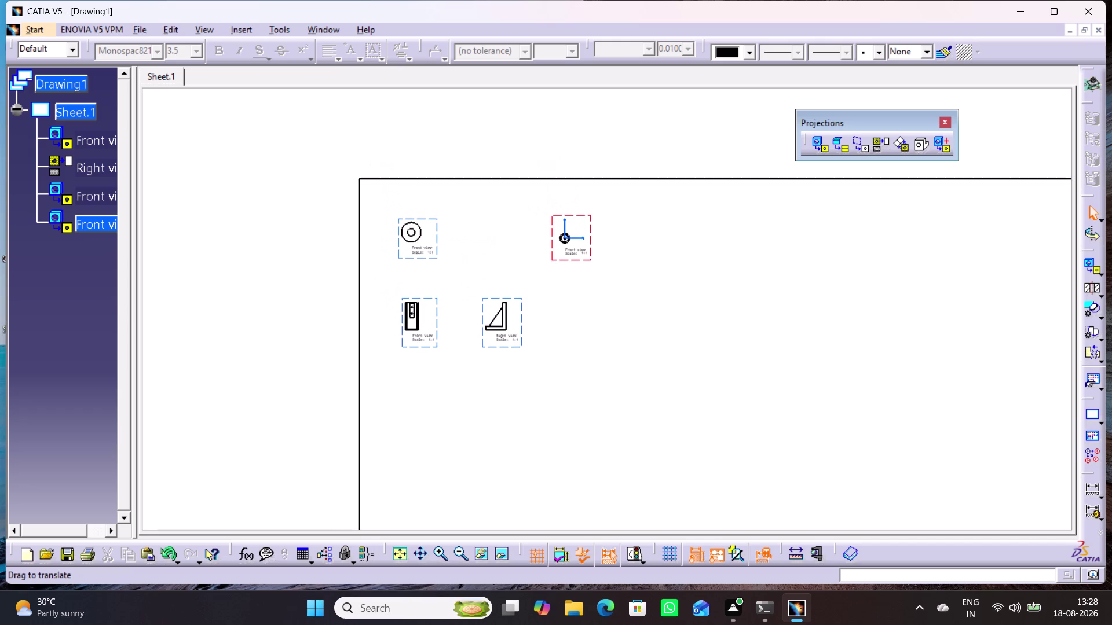
drag(592, 250, 667, 266)
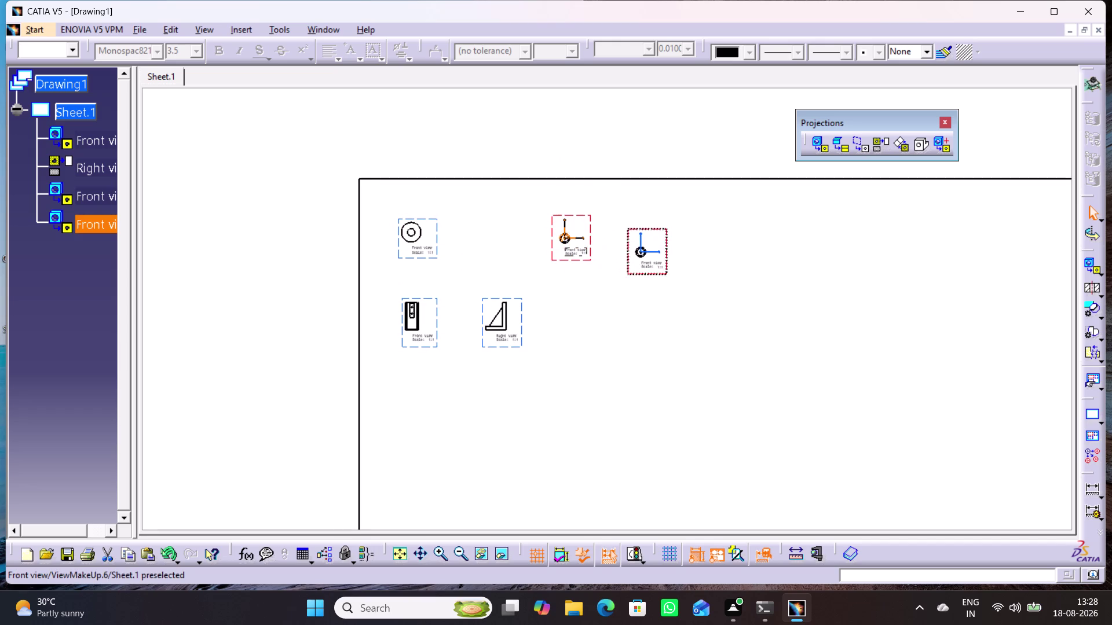
drag(667, 267, 671, 259)
click(717, 342)
Bring all views back into sight and open Sheet.1's context menu in the tree.
middle_drag(729, 371, 662, 197)
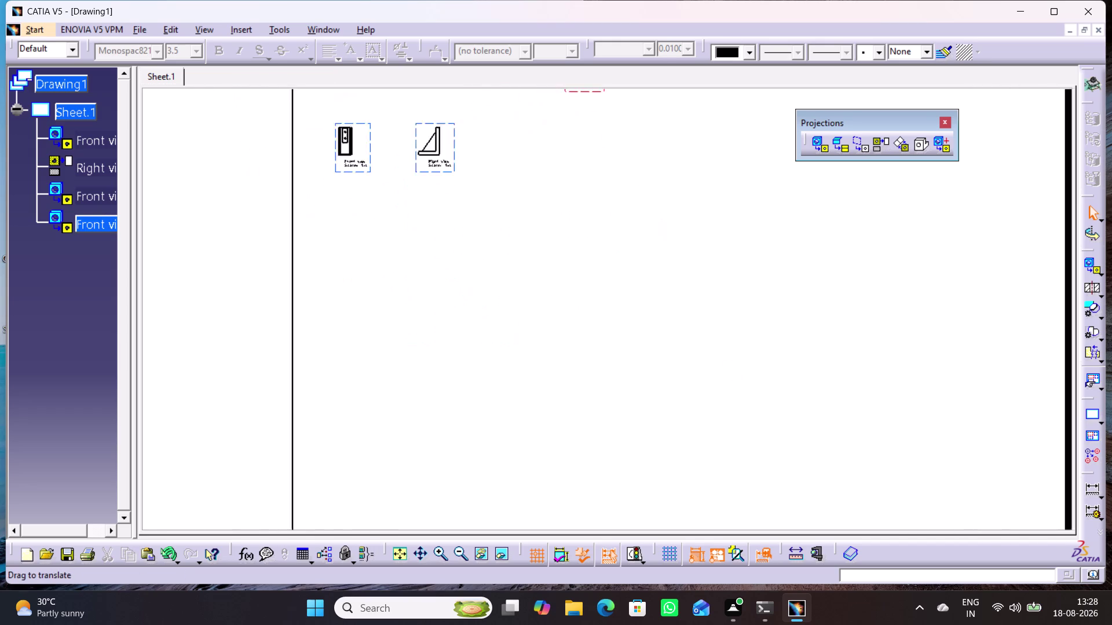
middle_drag(662, 197, 661, 335)
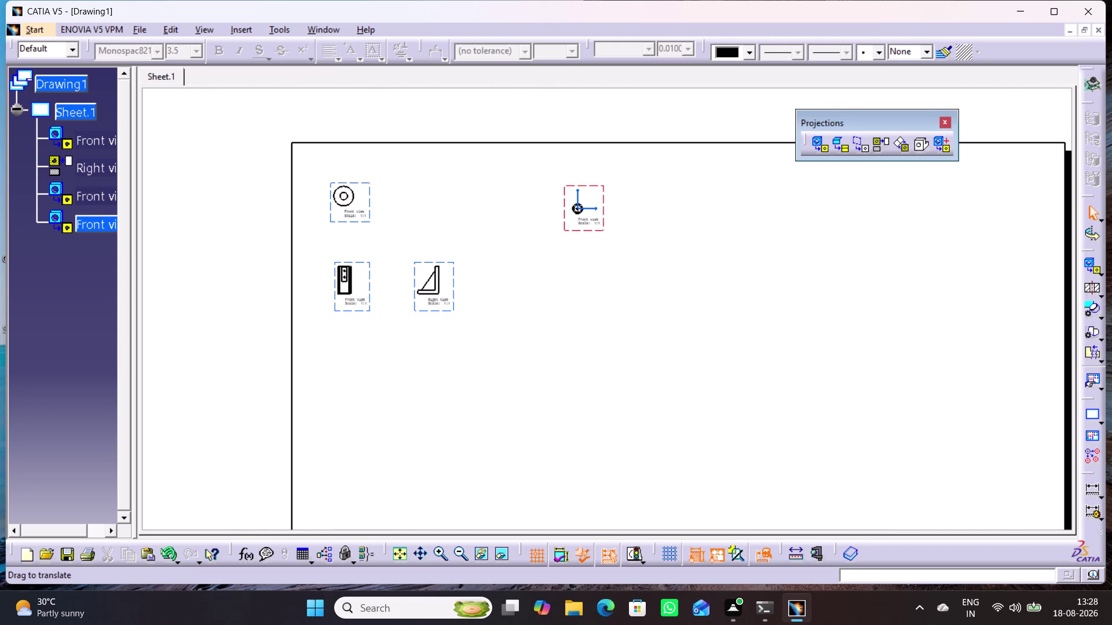
right_click(87, 113)
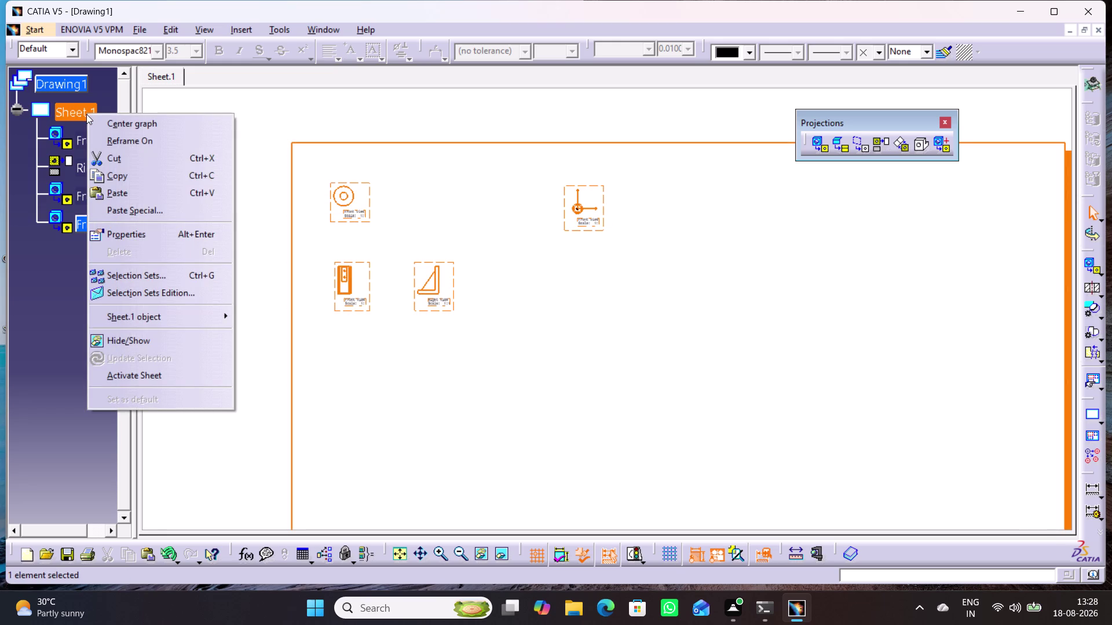
Double-click Sheet.1 in the tree so the small front view is no longer active.
click(59, 325)
click(76, 117)
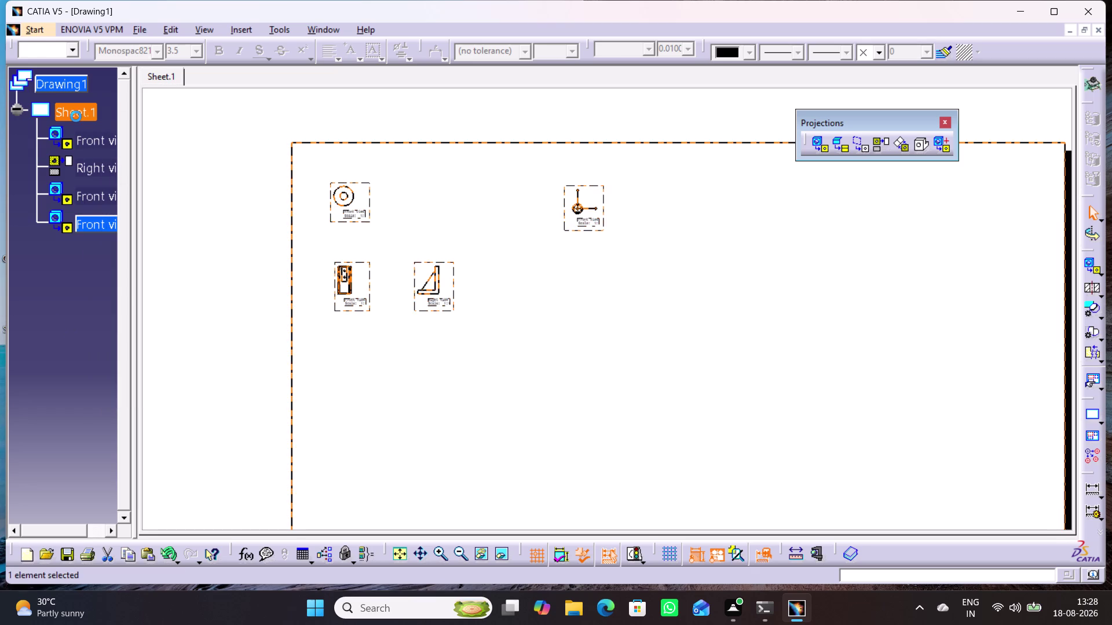
right_click(73, 115)
click(24, 321)
double_click(90, 114)
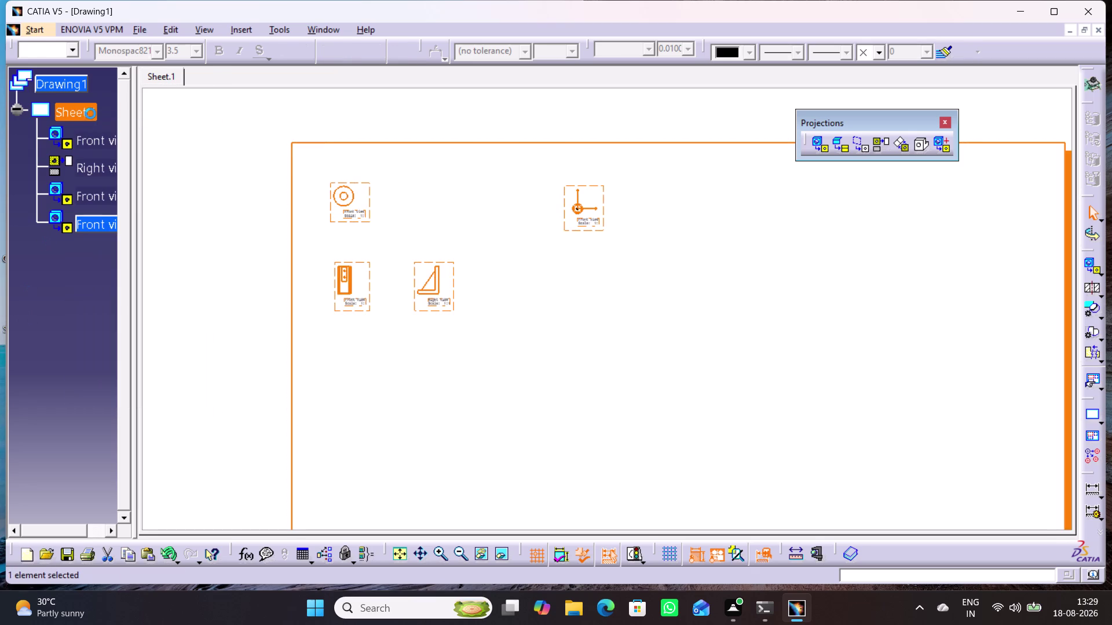
double_click(91, 114)
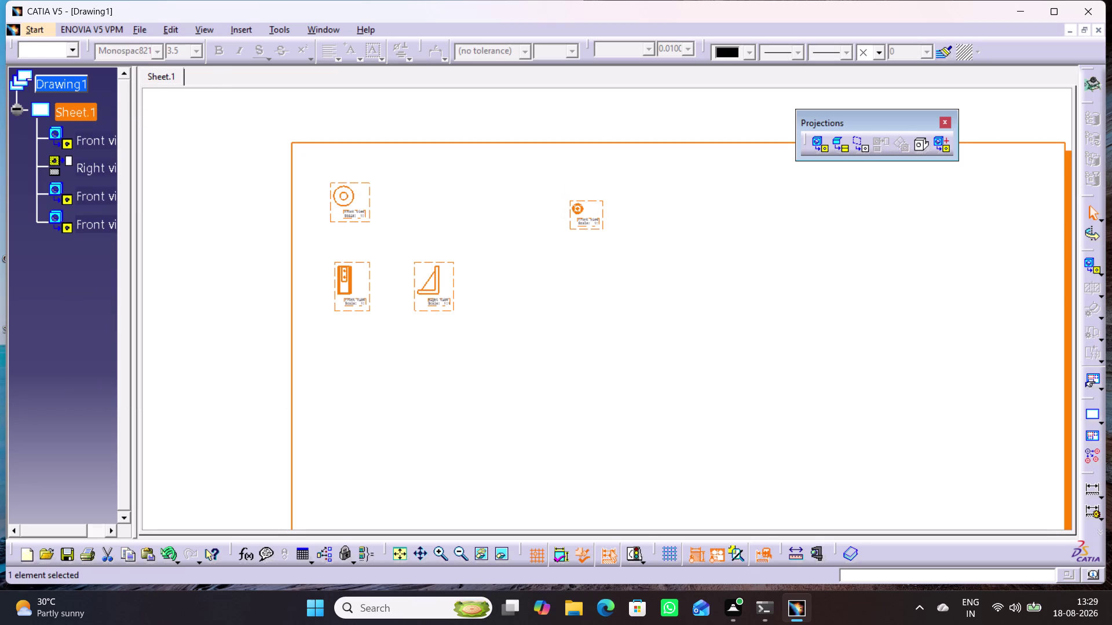
click(54, 328)
Add a new empty sheet, Sheet.2, to Drawing1.
right_click(64, 88)
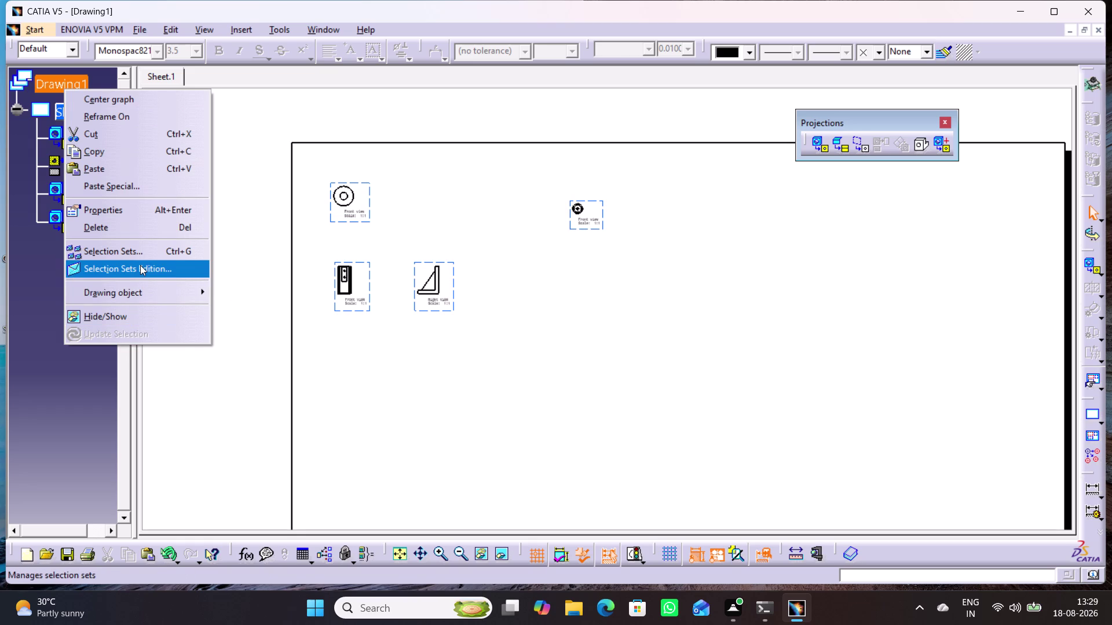
click(60, 372)
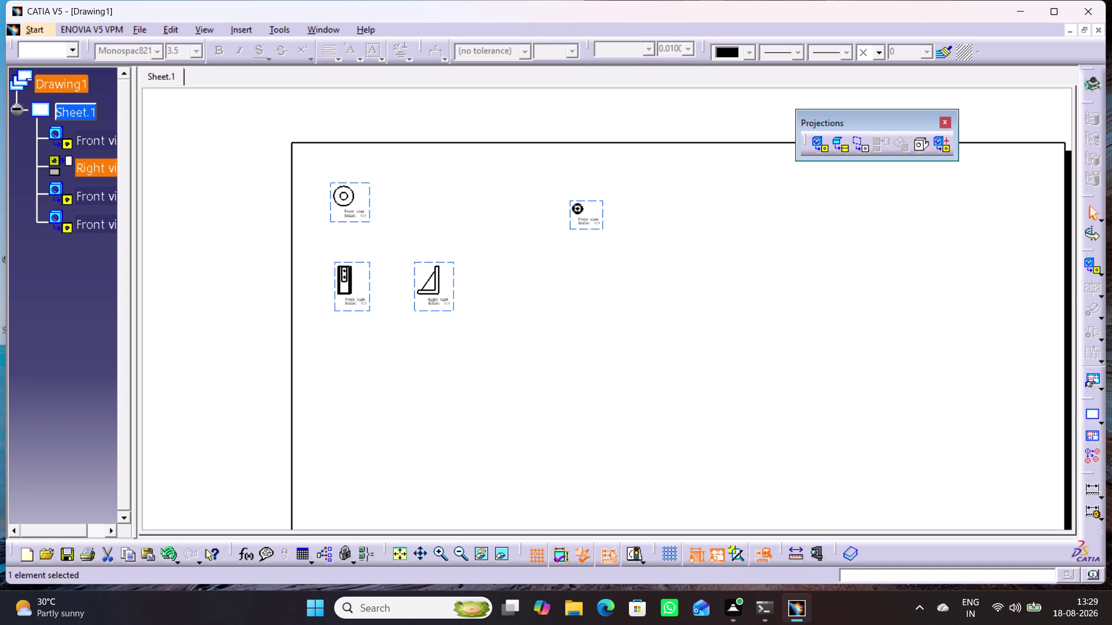
click(1091, 419)
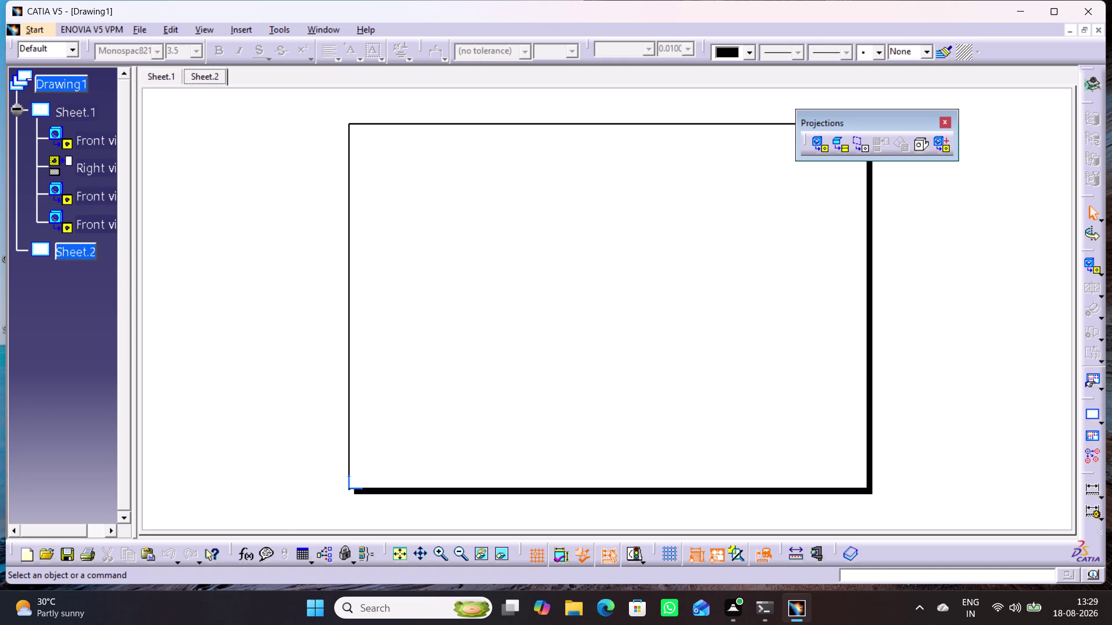
Undo recent changes with Ctrl+Z and open Sheet.2's context menu in the tree.
key(ctrl+z)
key(ctrl+z)
click(298, 246)
key(ctrl+z)
key(ctrl+z)
key(ctrl+z)
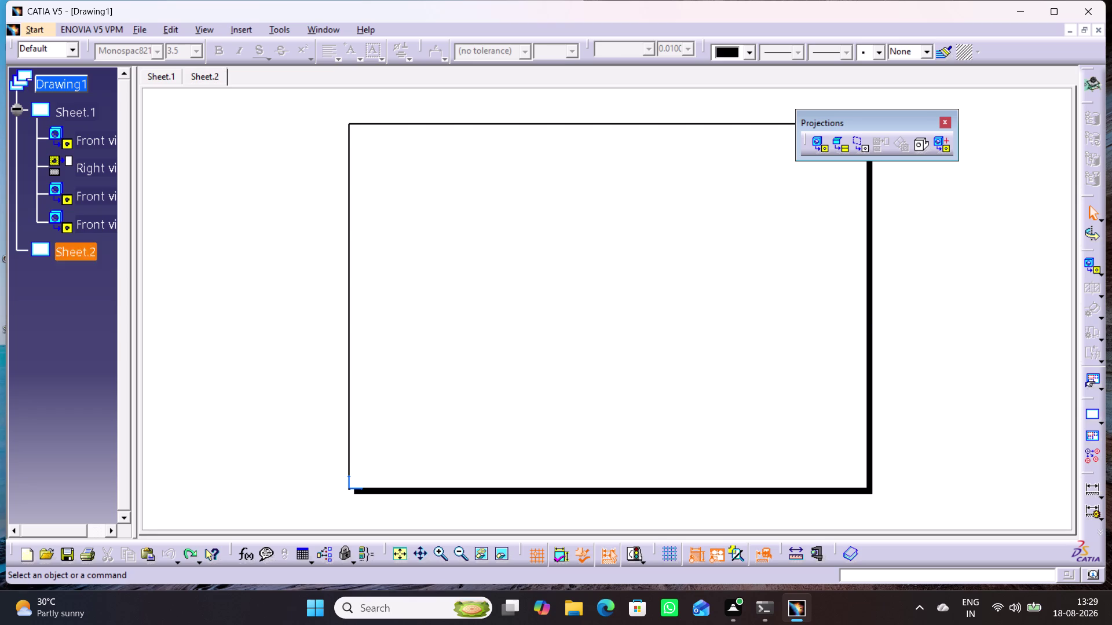
right_click(71, 249)
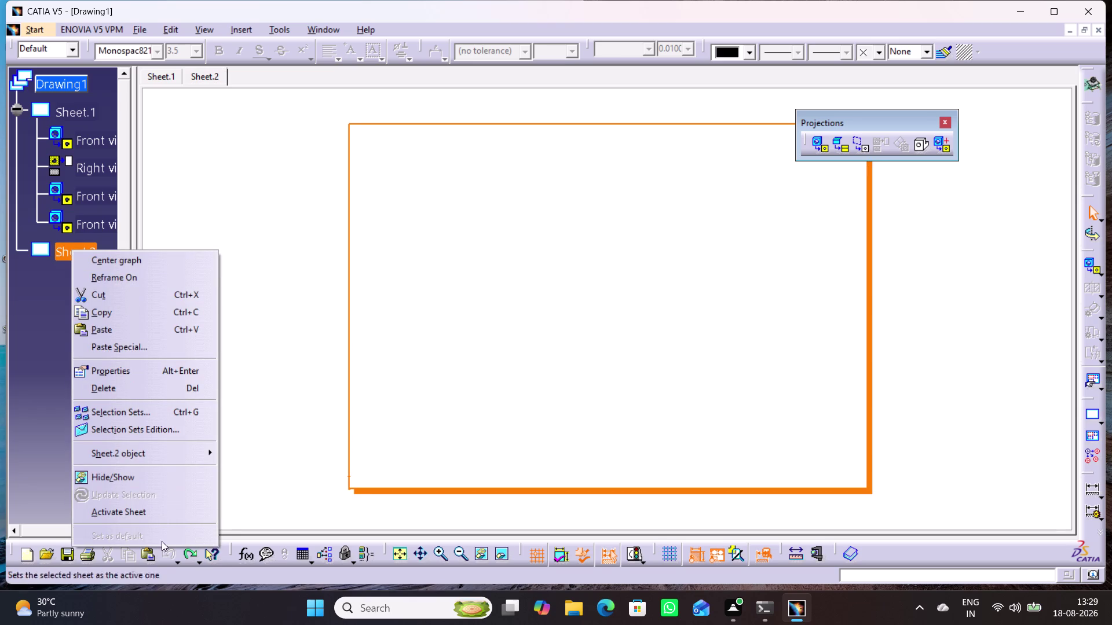
scroll(down, 3)
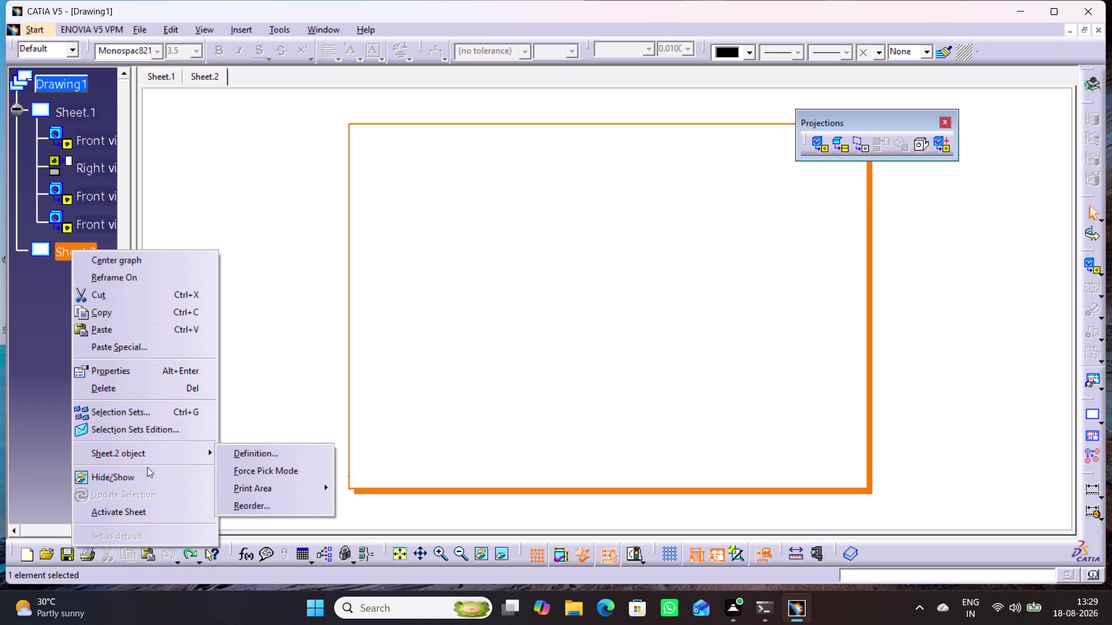
Delete Sheet.2 from its tree context menu and confirm the deletion.
scroll(down, 3)
click(47, 376)
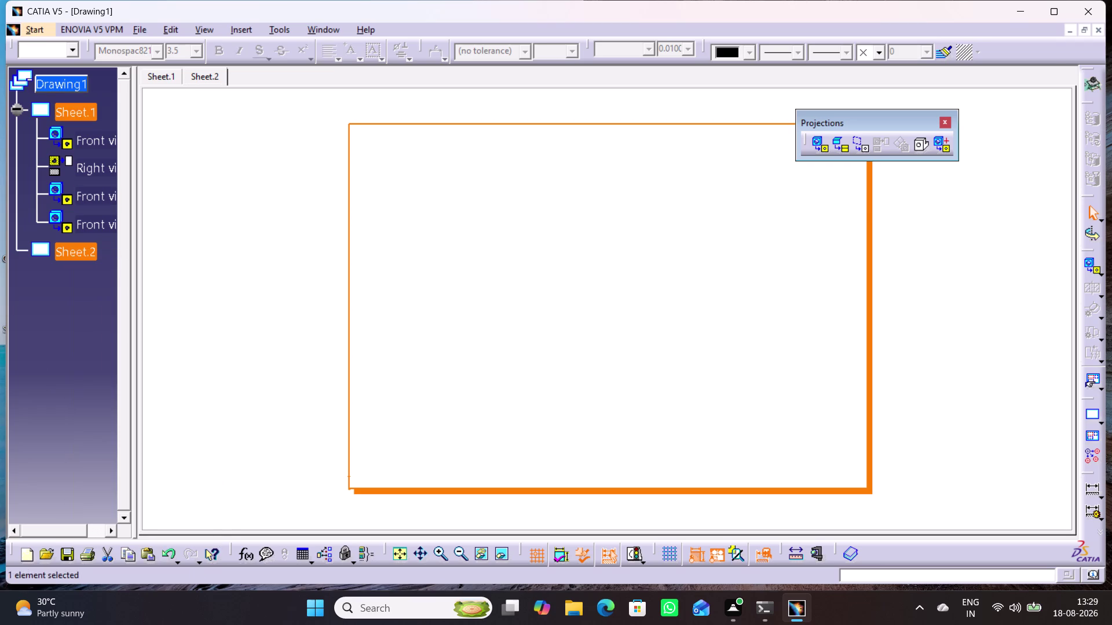
double_click(67, 109)
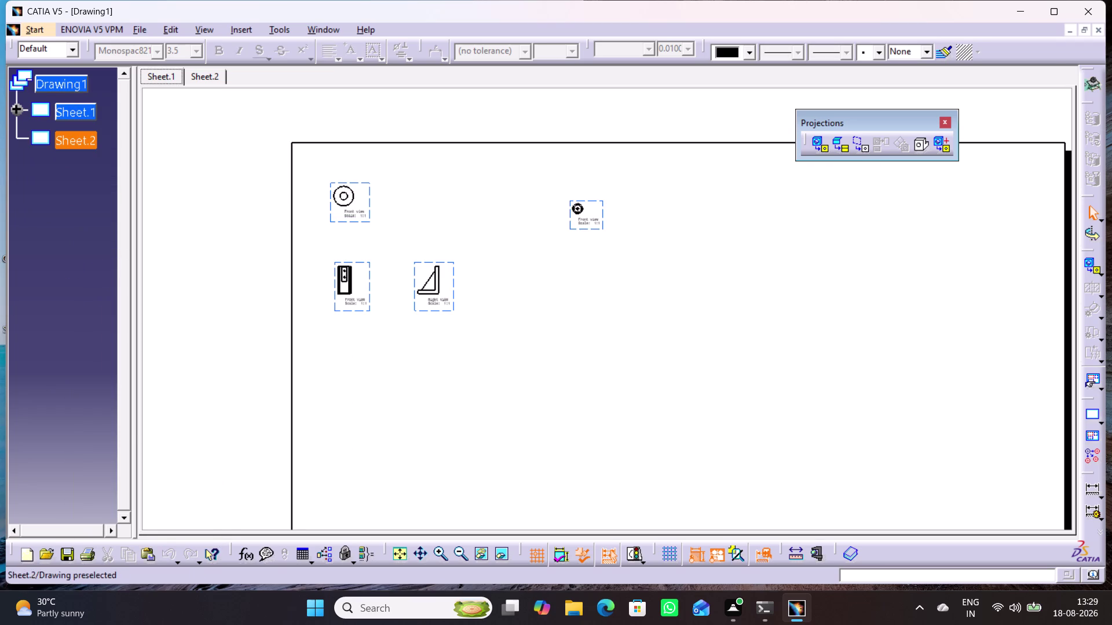
right_click(66, 139)
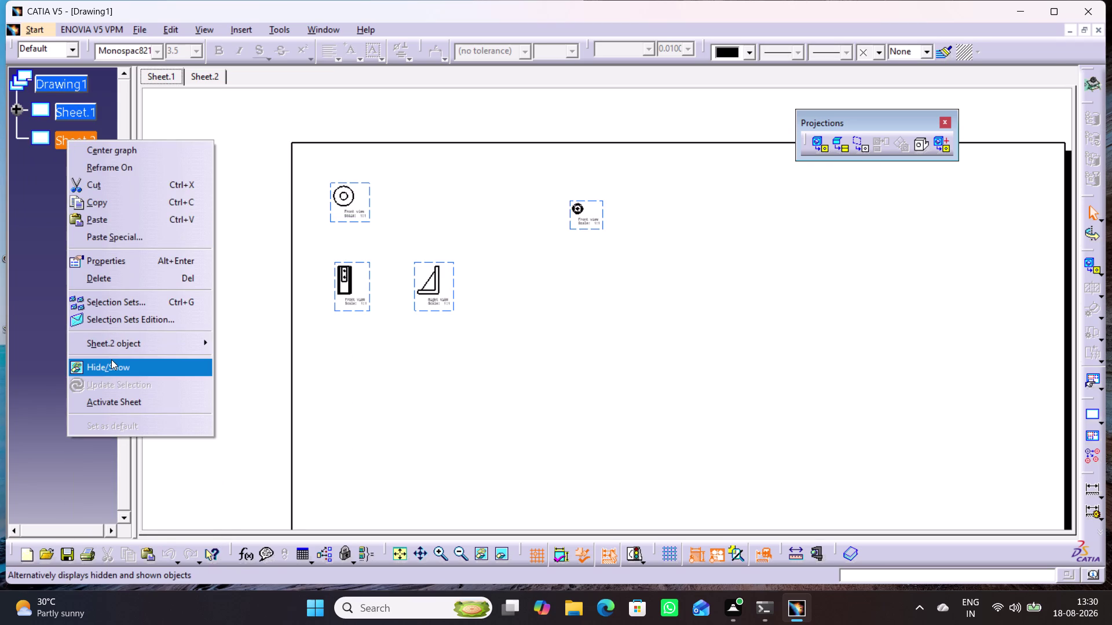
click(120, 278)
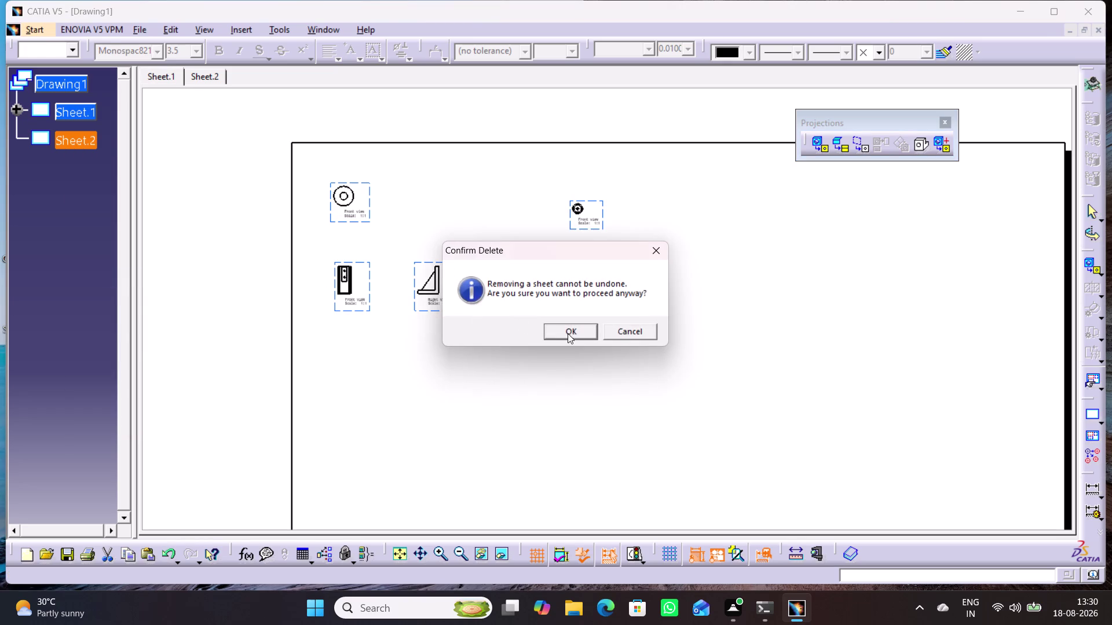
click(573, 334)
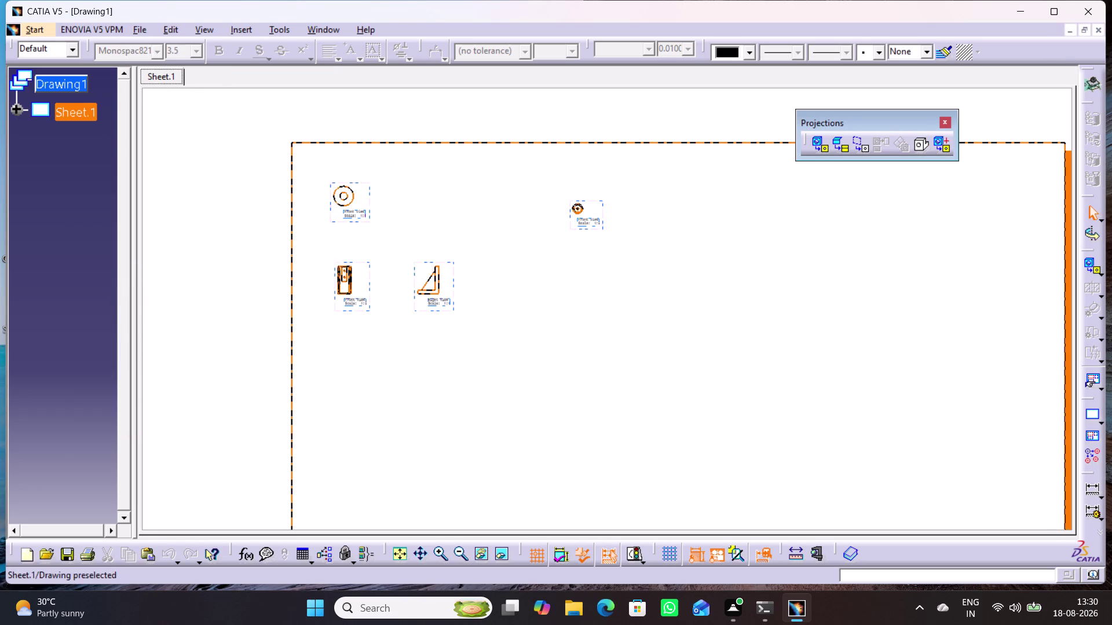
double_click(78, 111)
Expand Sheet.1's view list, center the four views, and activate the bushing's small front view.
click(81, 166)
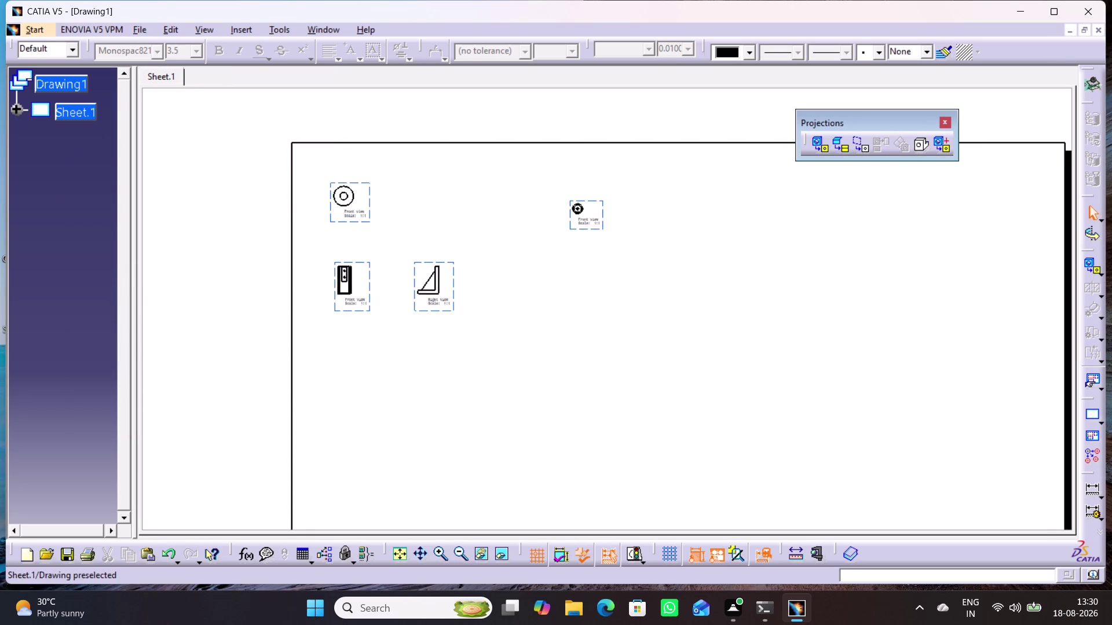
click(17, 108)
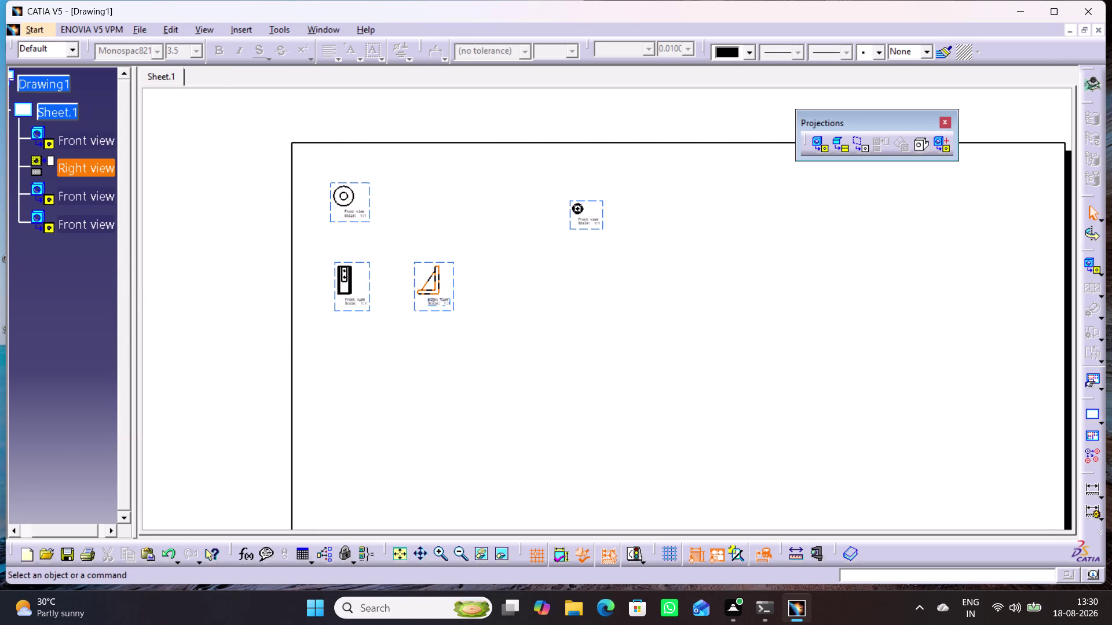
middle_drag(650, 404, 623, 303)
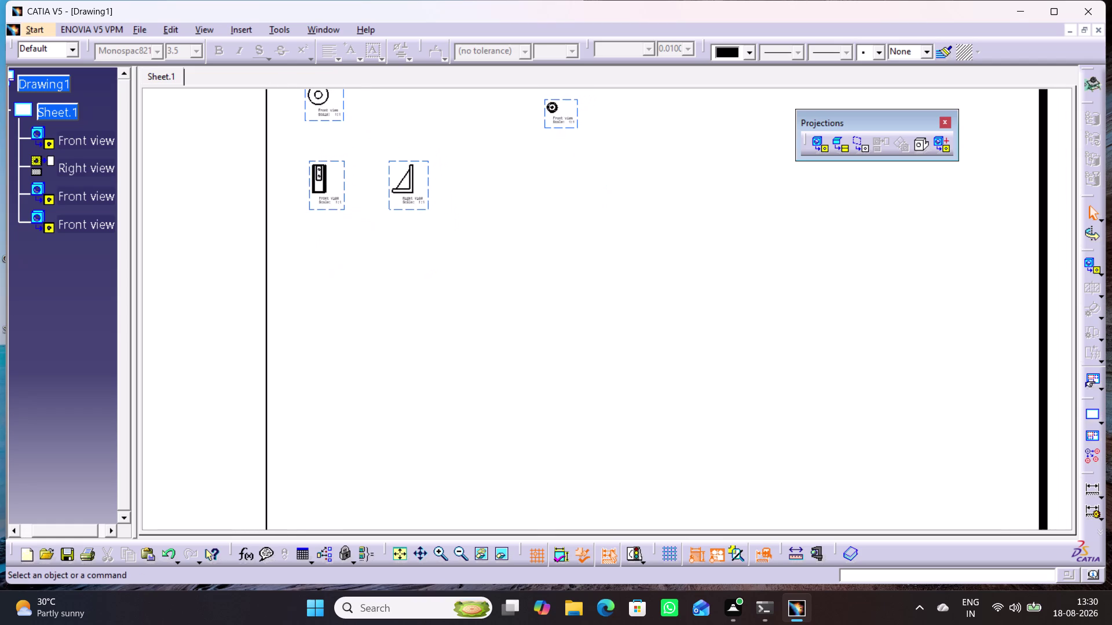
middle_drag(624, 301, 647, 317)
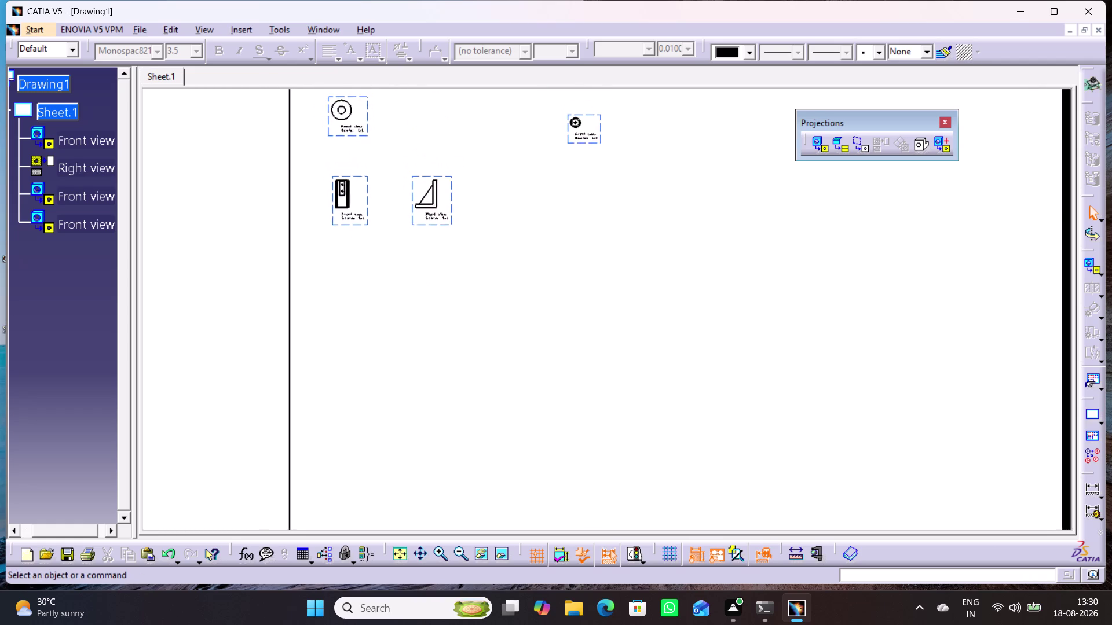
middle_drag(646, 317, 645, 316)
middle_drag(563, 311, 566, 271)
right_click(564, 311)
middle_drag(521, 278, 567, 331)
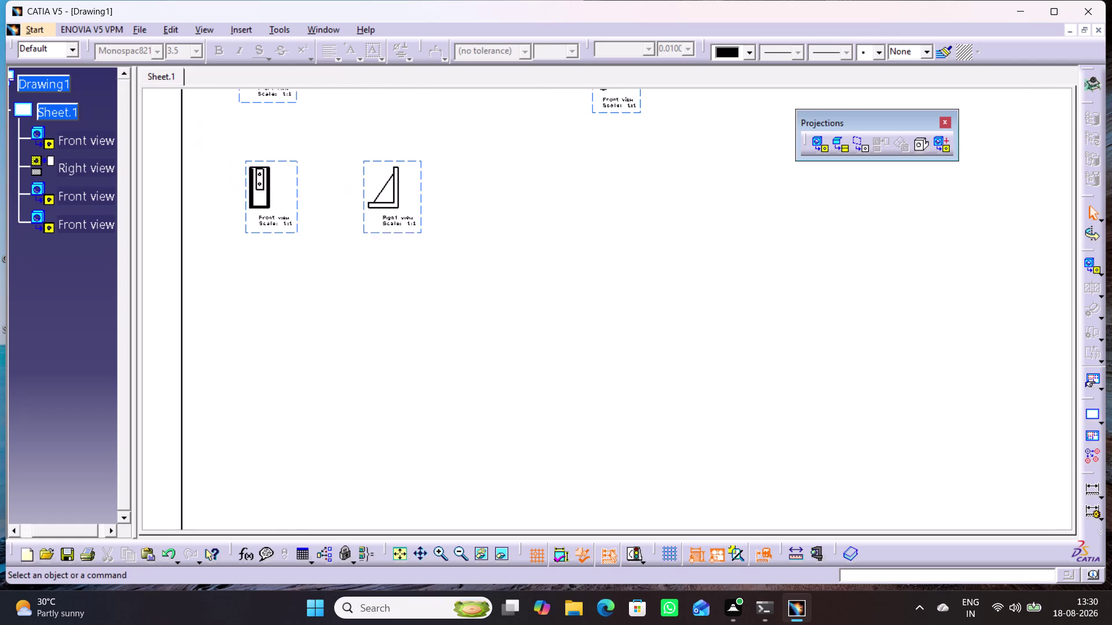
middle_drag(567, 332, 568, 332)
middle_drag(557, 328, 561, 300)
right_click(557, 328)
middle_drag(592, 340, 583, 497)
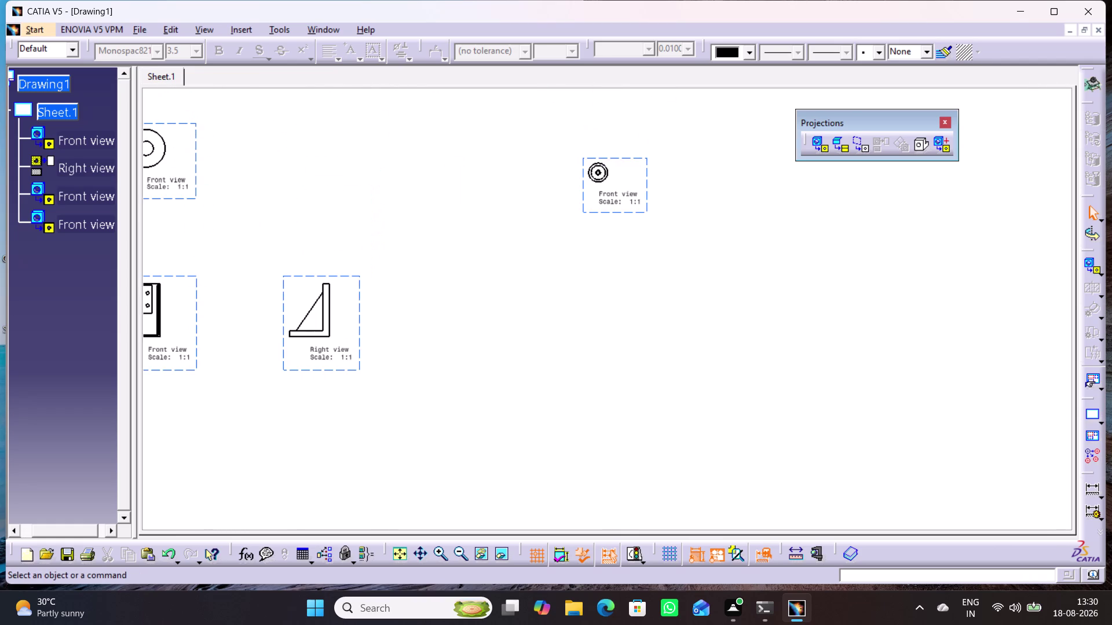
middle_drag(596, 414, 642, 406)
middle_drag(614, 394, 635, 419)
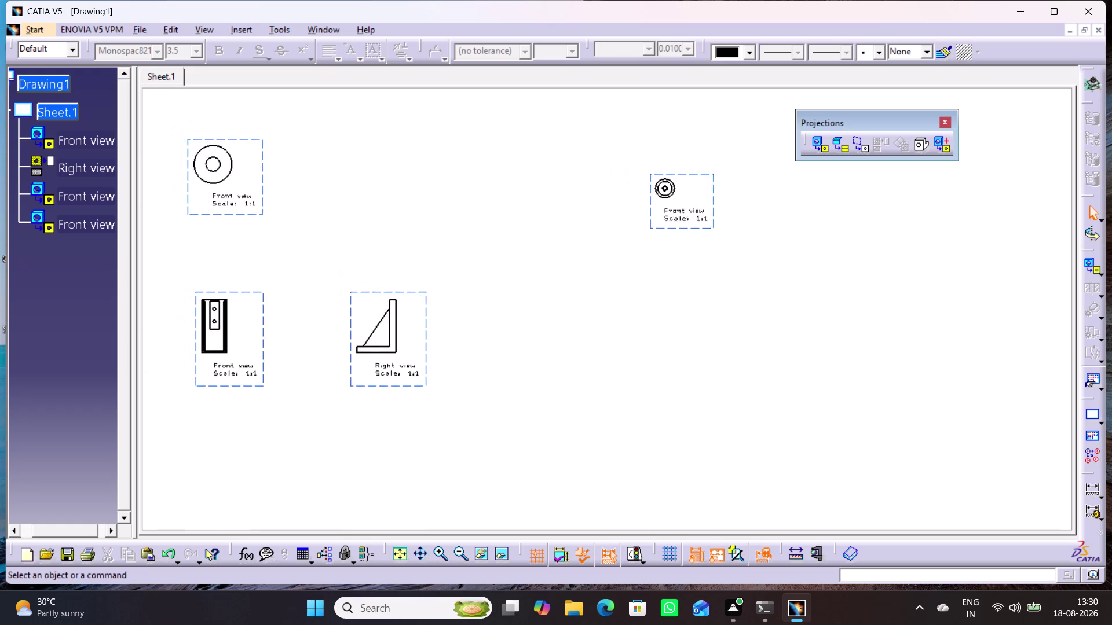
middle_drag(636, 420, 616, 411)
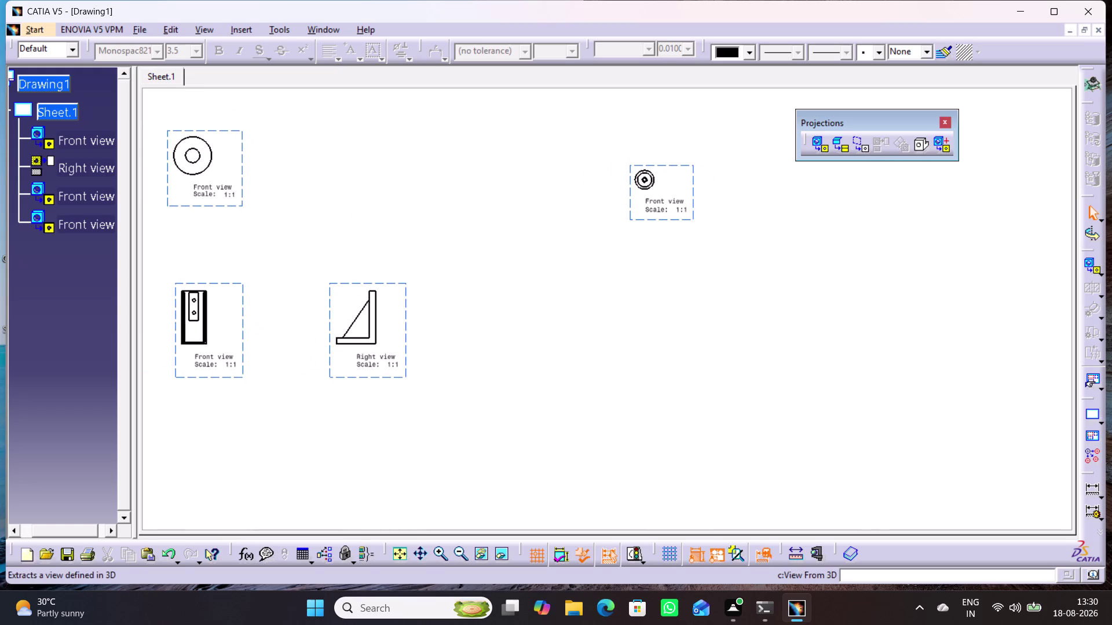
double_click(693, 179)
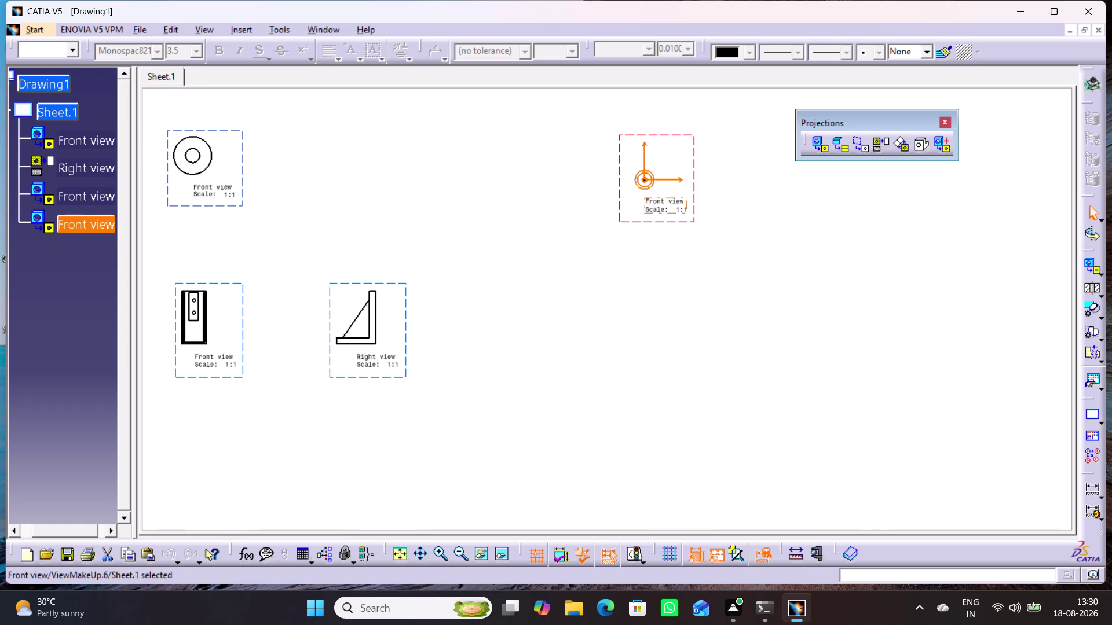
Move the pin's right view so it sits to the right of its front view.
click(878, 146)
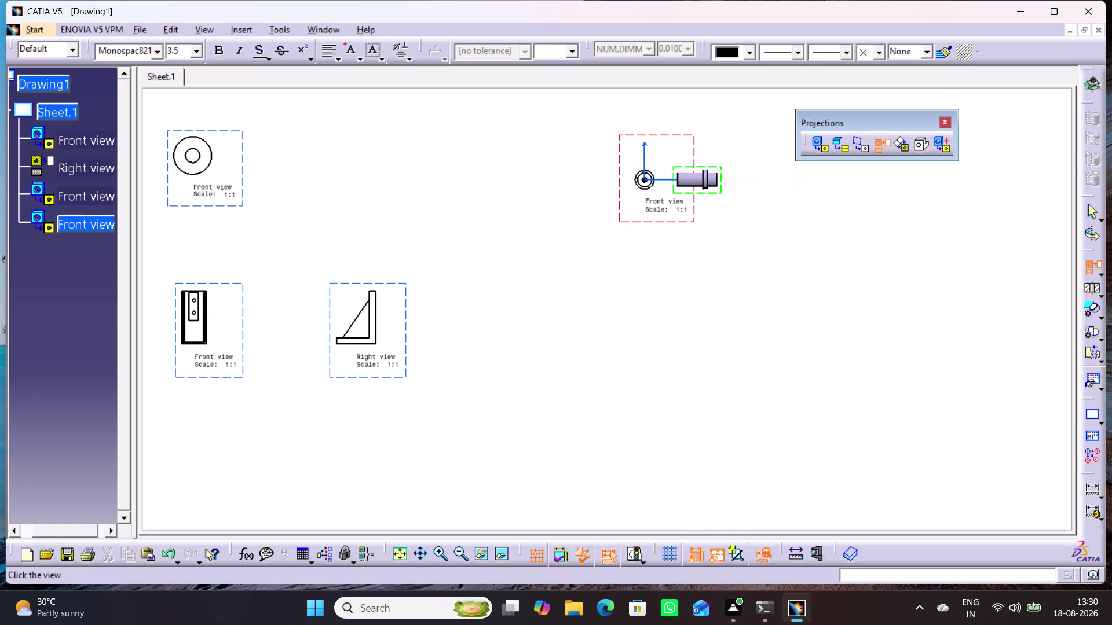
click(536, 180)
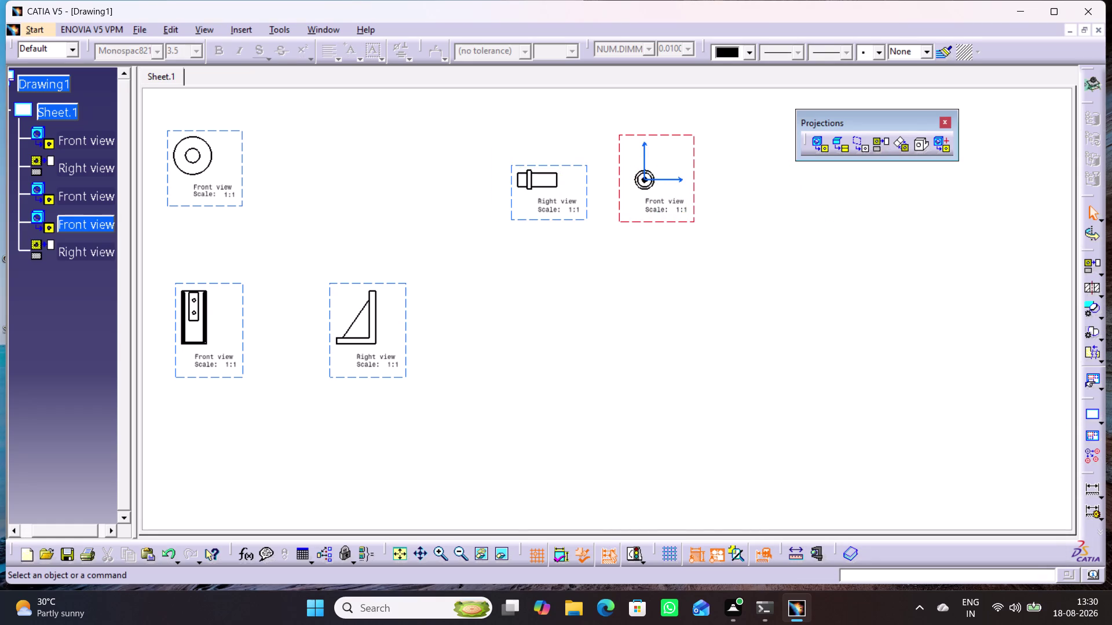
click(833, 222)
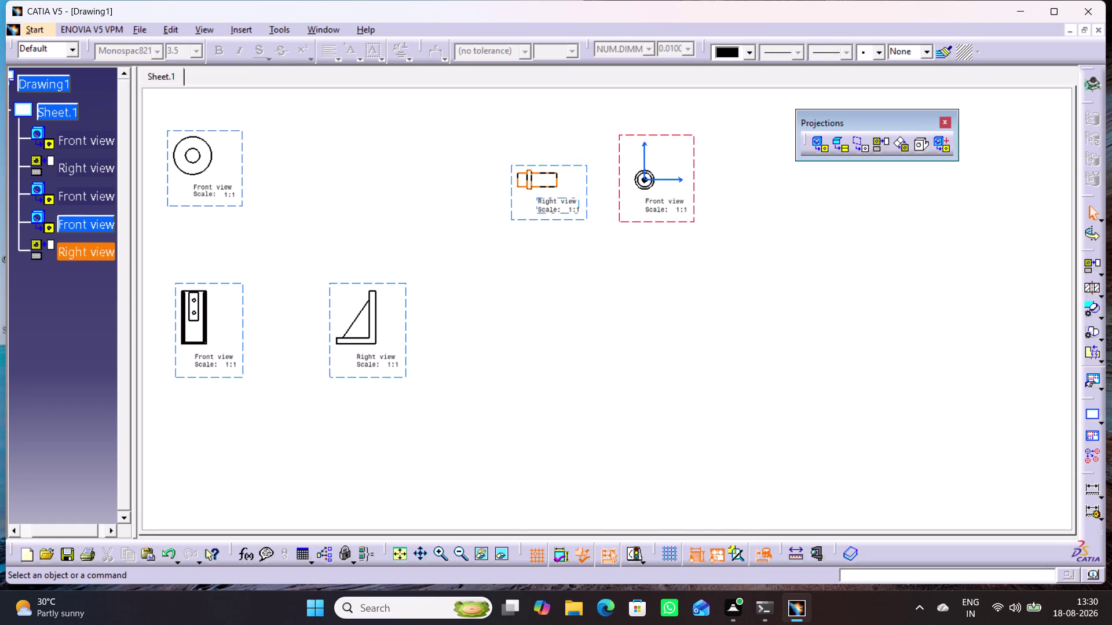
drag(586, 187, 816, 201)
click(750, 307)
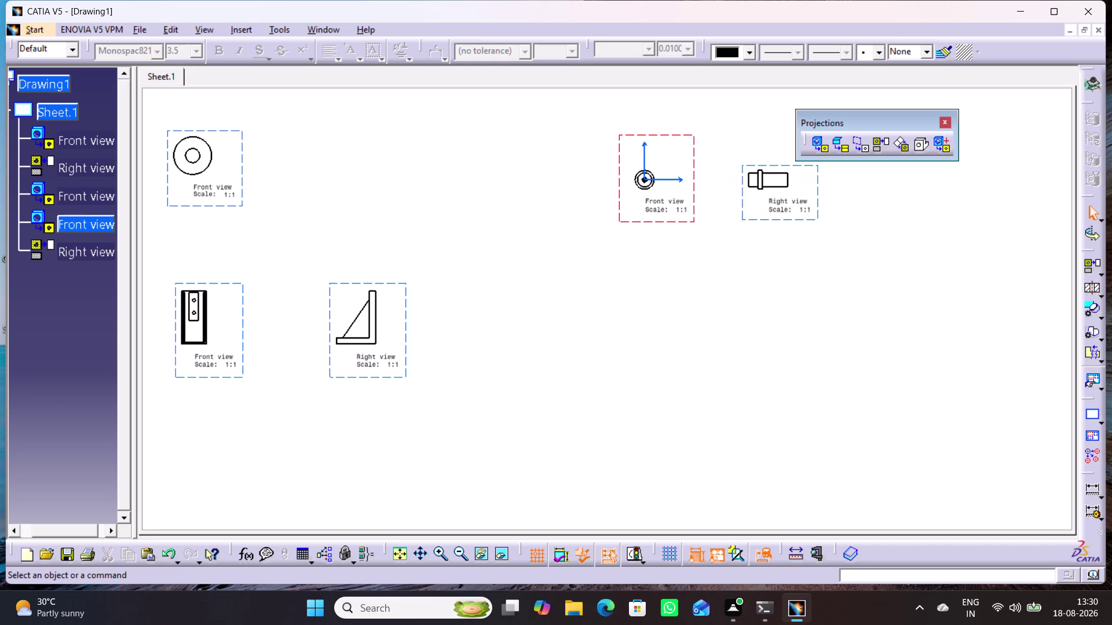
middle_drag(749, 307, 773, 300)
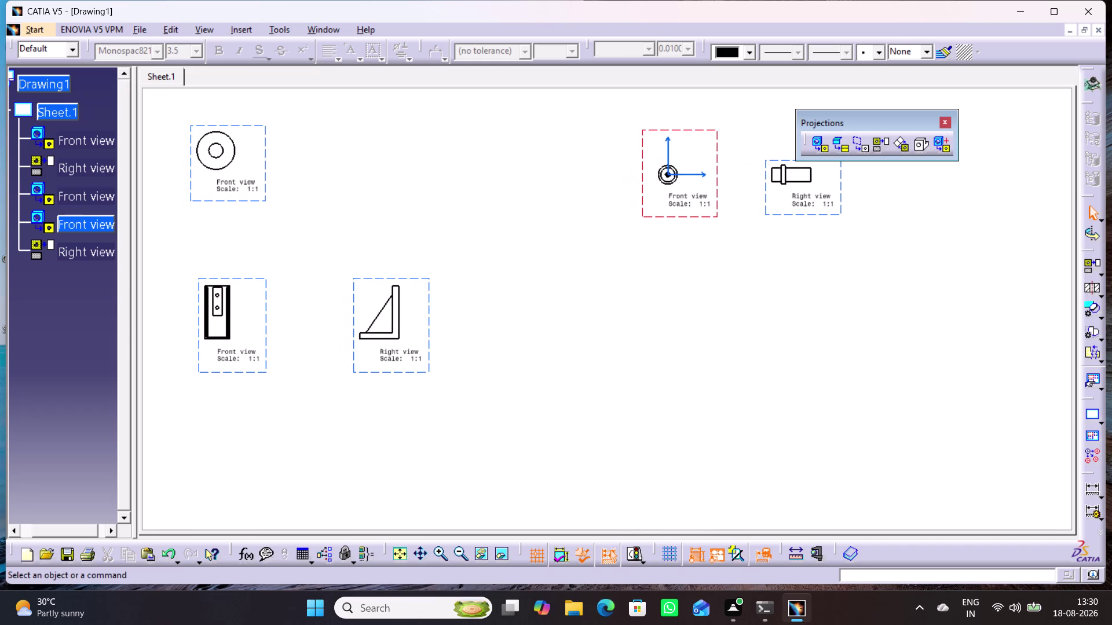
click(1103, 293)
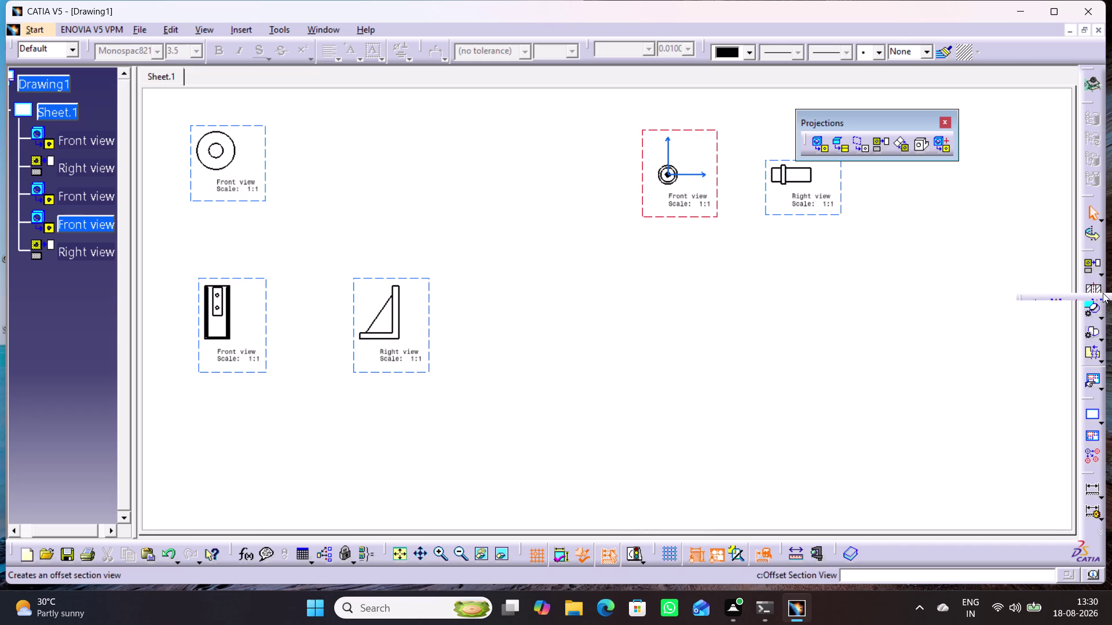
Tear off the Sections toolbar beside the sheet and start an Offset Section View.
drag(1023, 297, 978, 201)
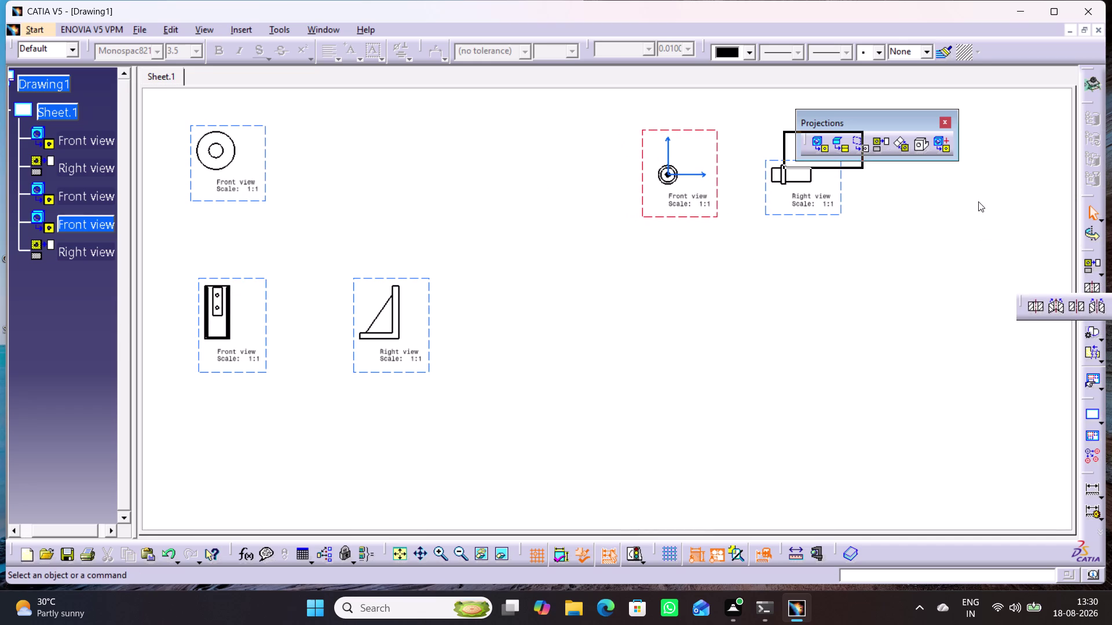
drag(979, 202, 977, 202)
click(969, 260)
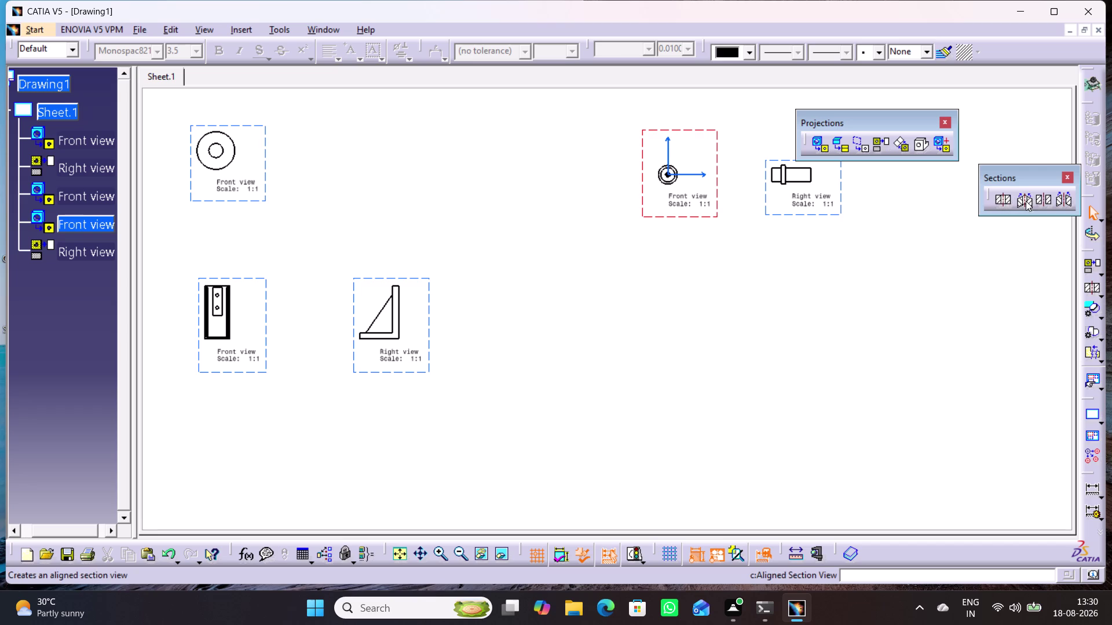
click(1007, 204)
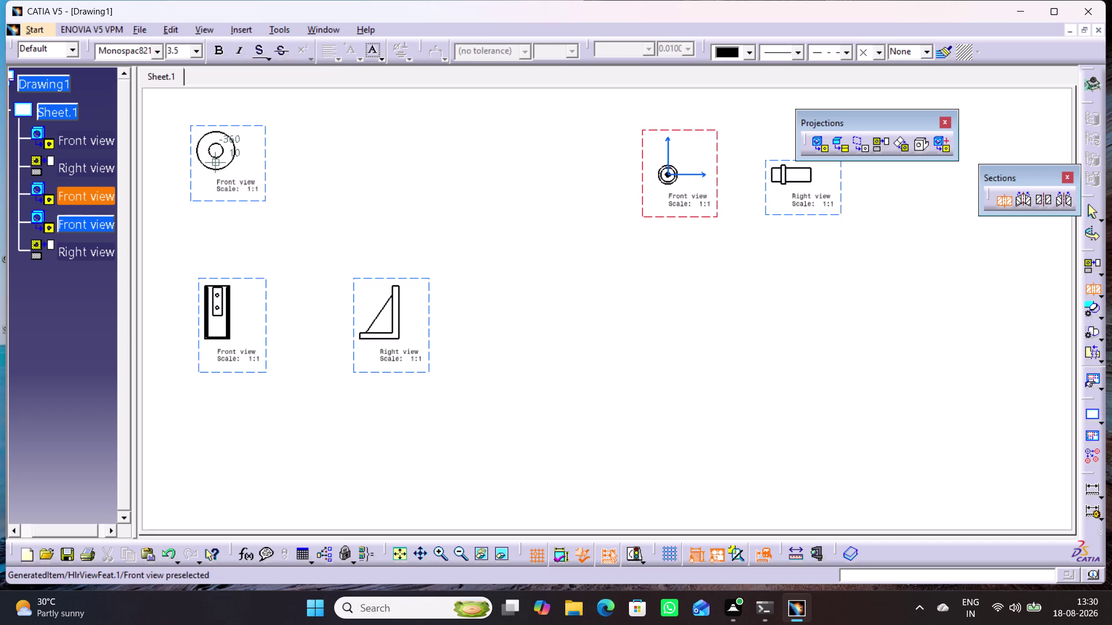
Sketch a stepped cutting profile across the washer front view, then discard it.
click(217, 151)
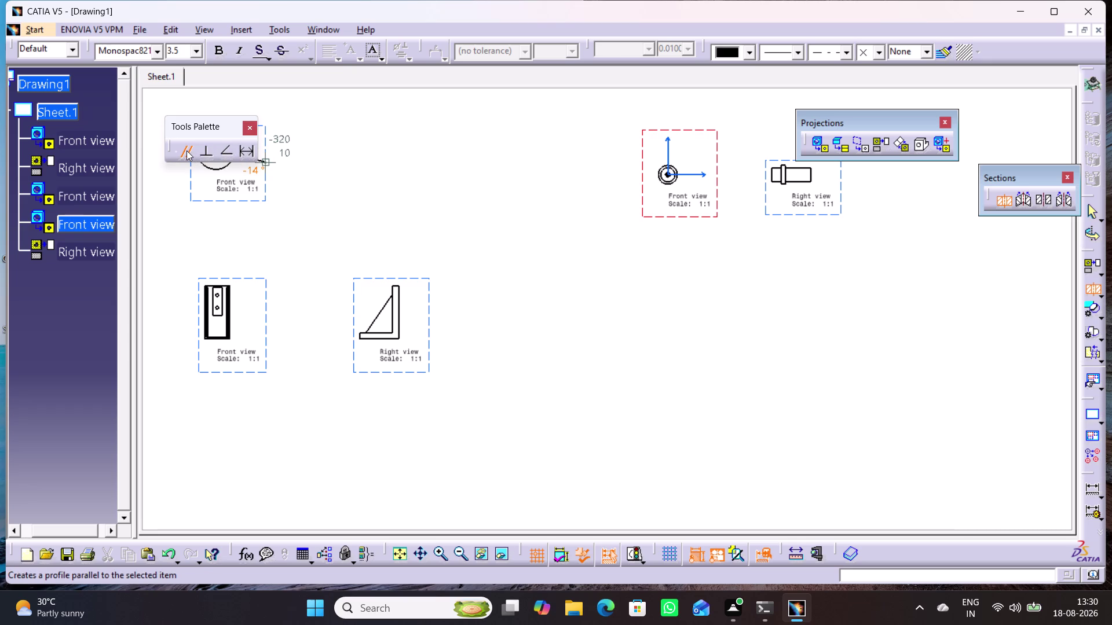
drag(183, 128, 160, 99)
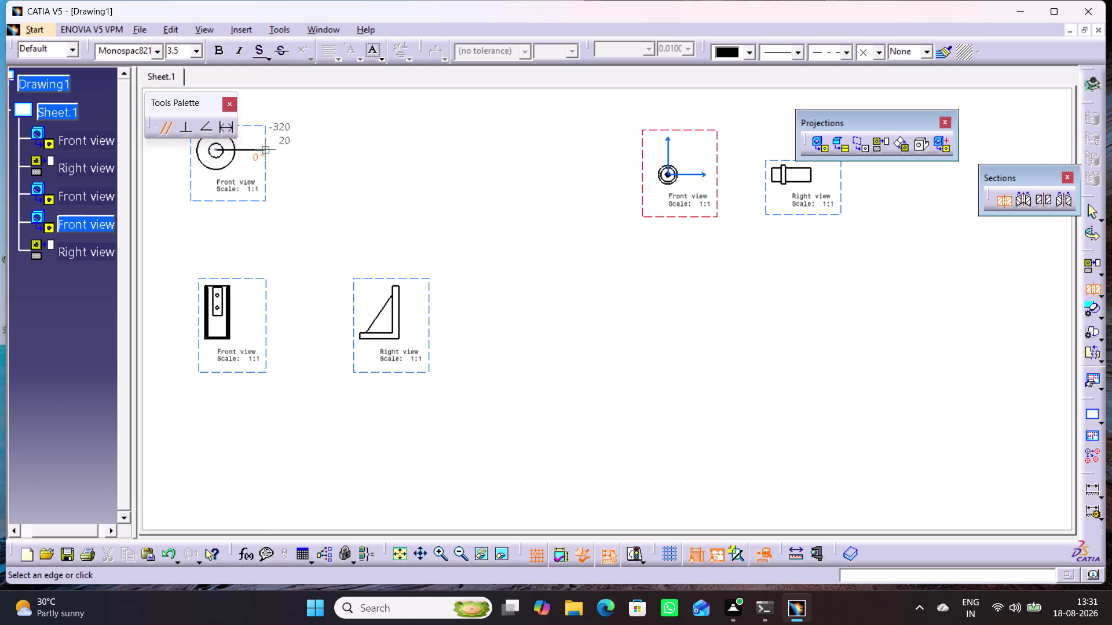
click(260, 154)
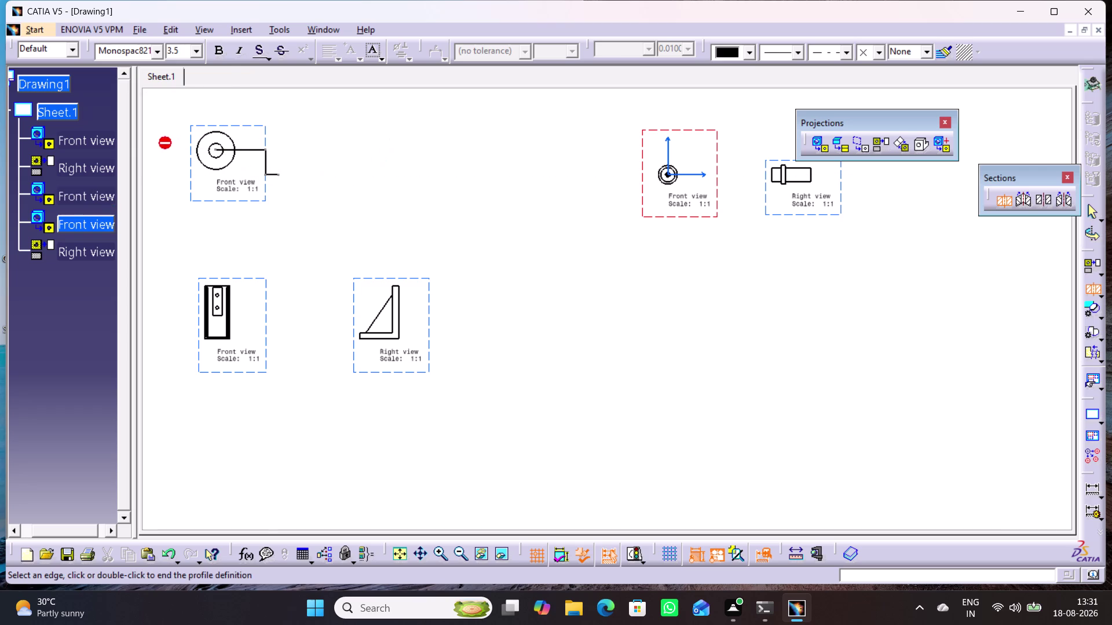
click(288, 163)
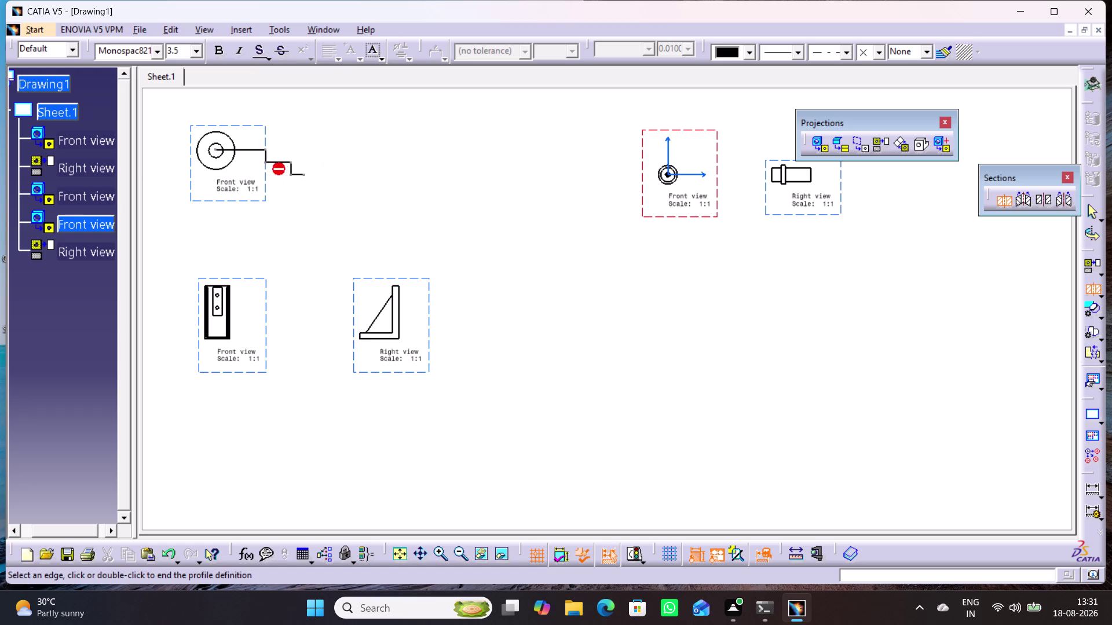
click(313, 180)
click(214, 149)
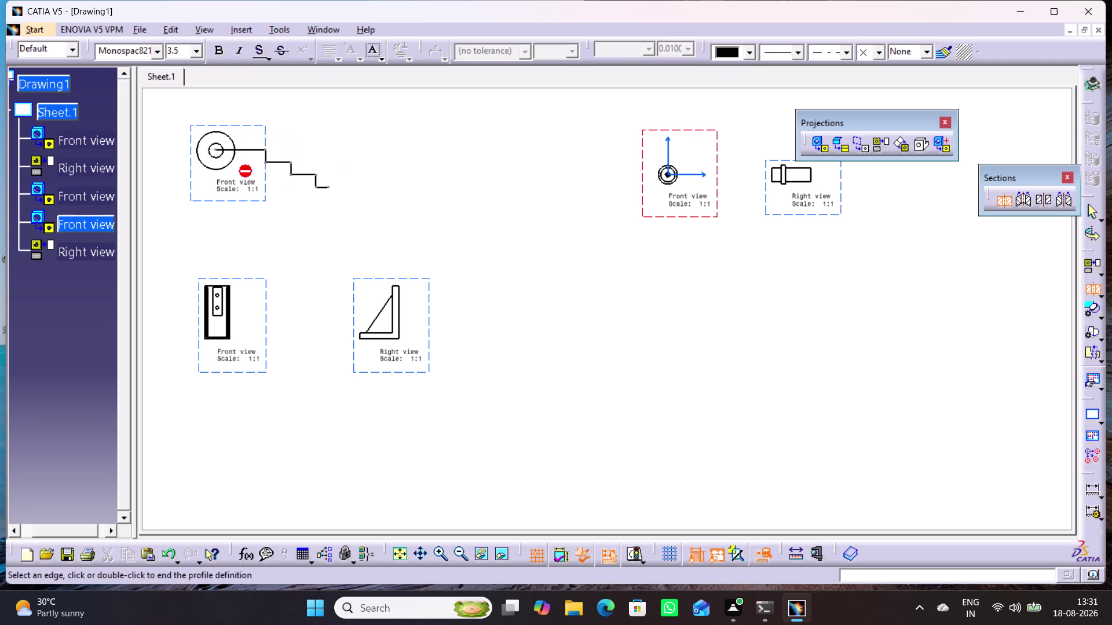
double_click(315, 173)
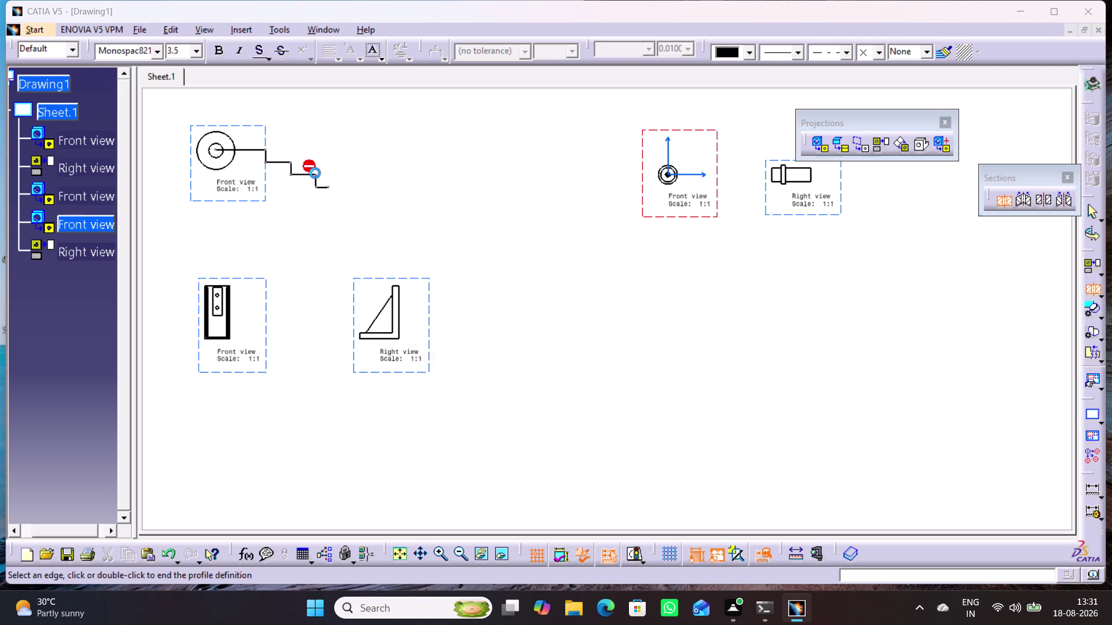
click(694, 246)
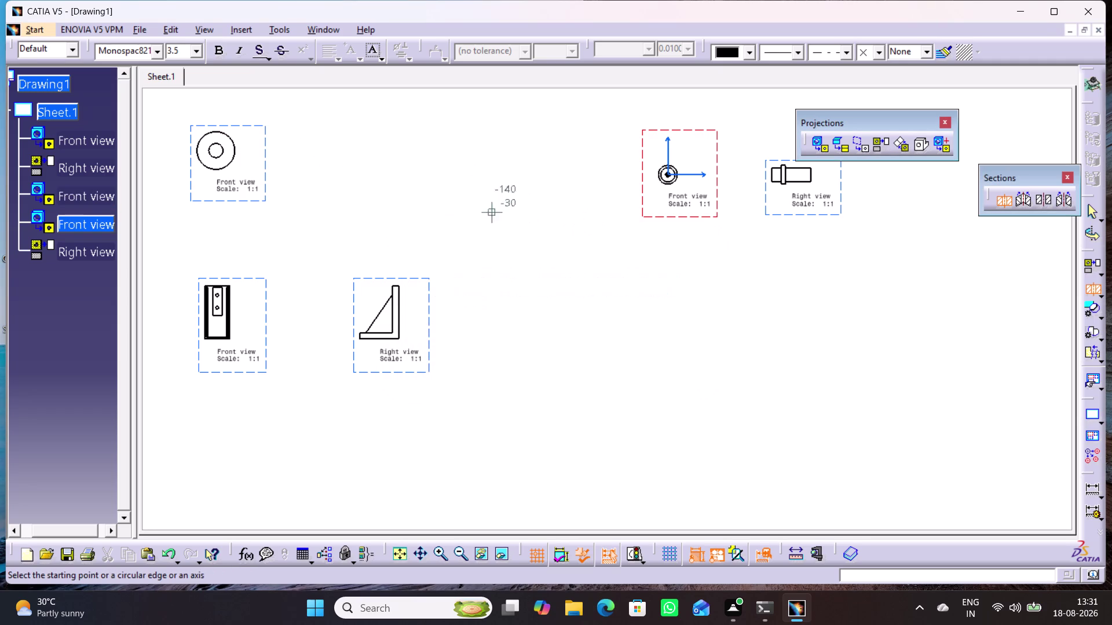
click(1008, 204)
click(1004, 205)
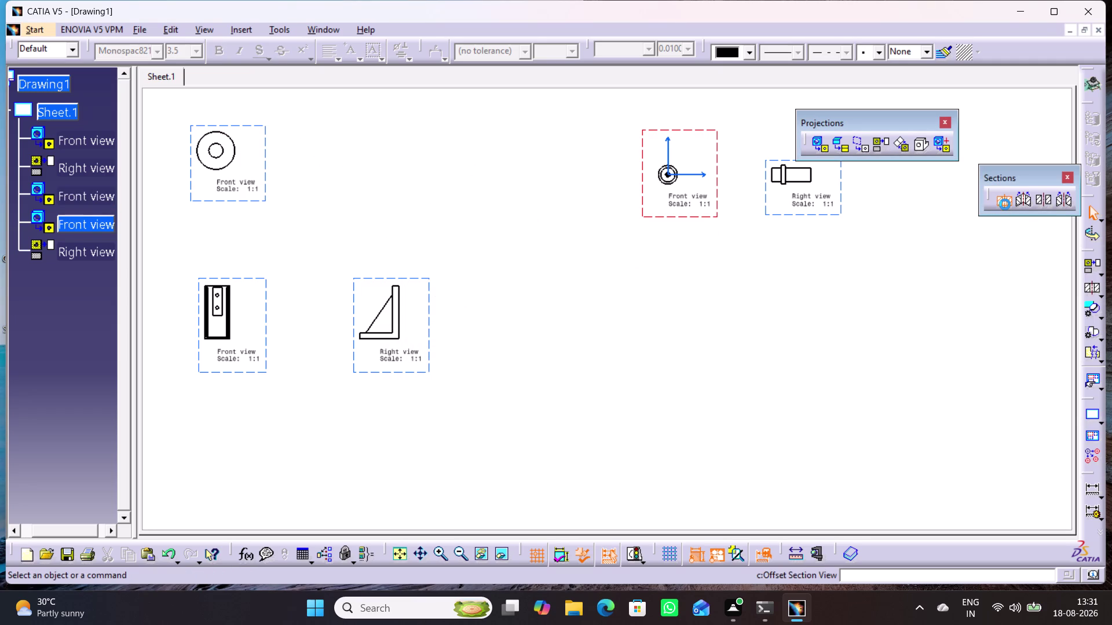
click(213, 149)
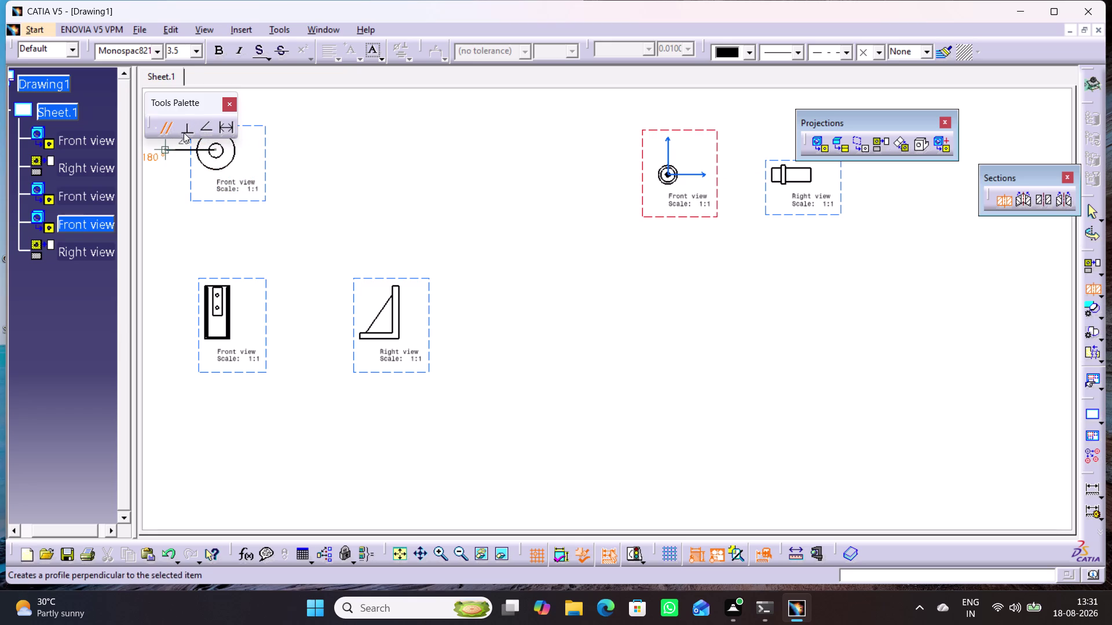
click(175, 151)
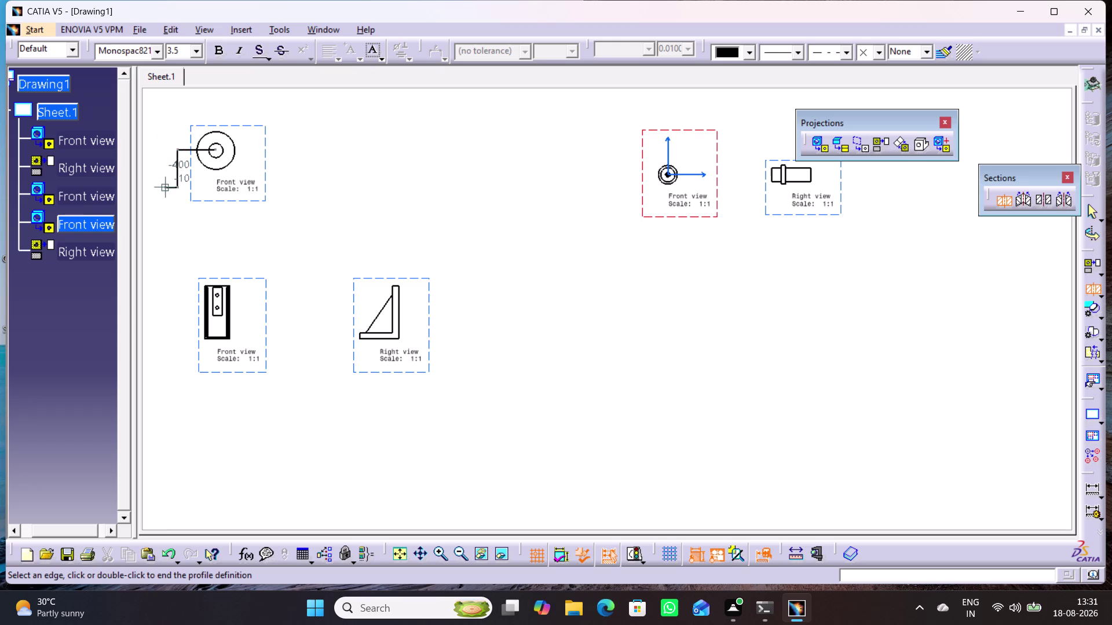
click(171, 166)
click(1005, 203)
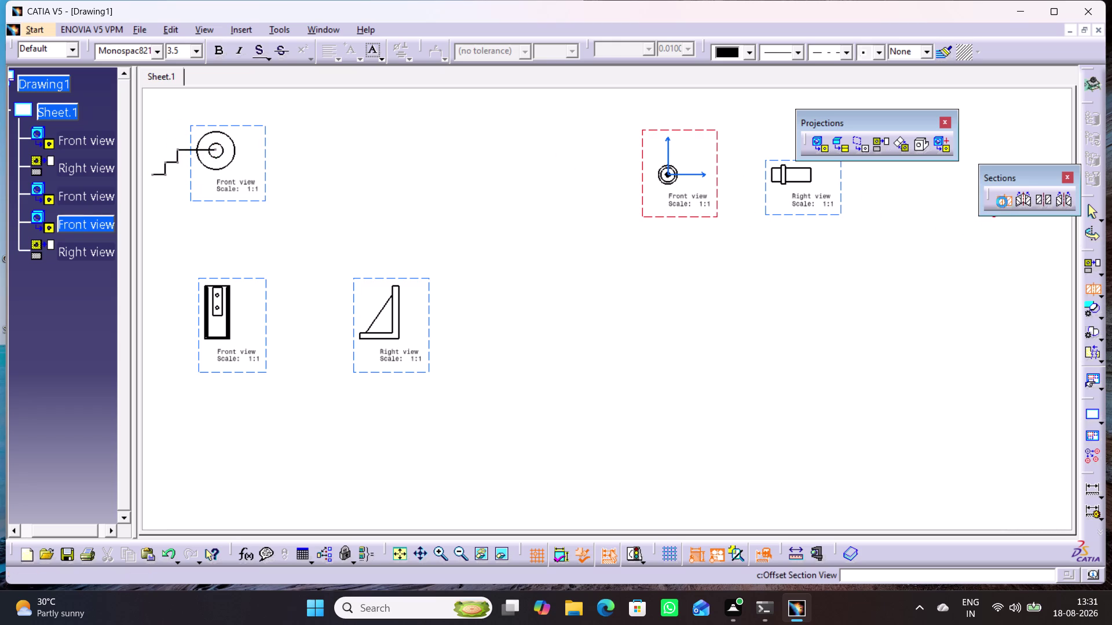
drag(255, 188, 296, 188)
drag(281, 190, 250, 192)
click(345, 207)
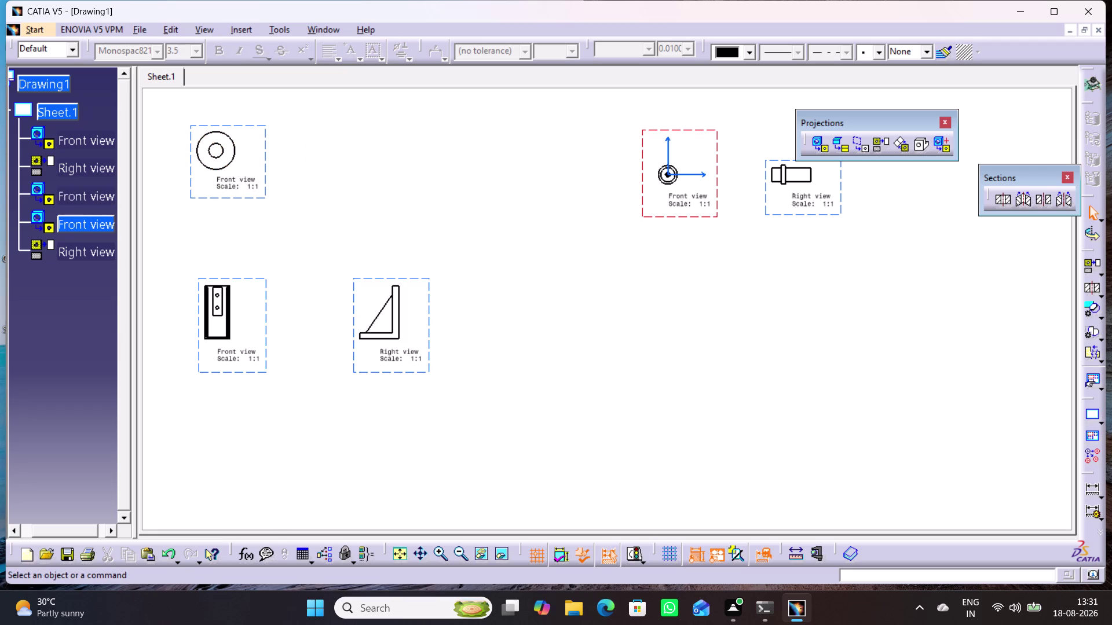
click(1031, 202)
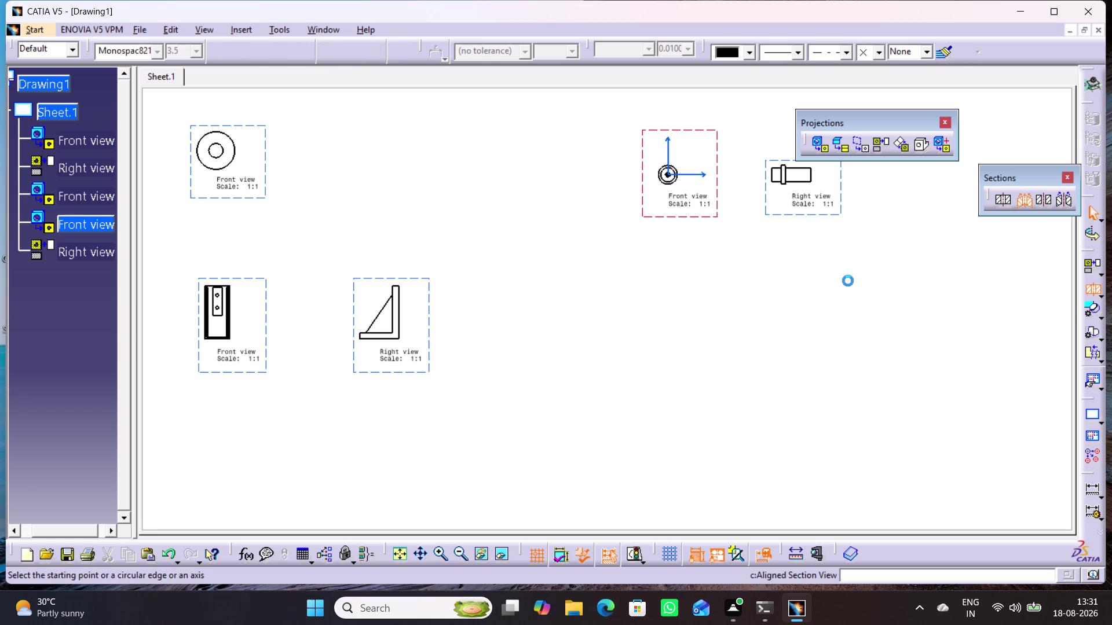
click(215, 151)
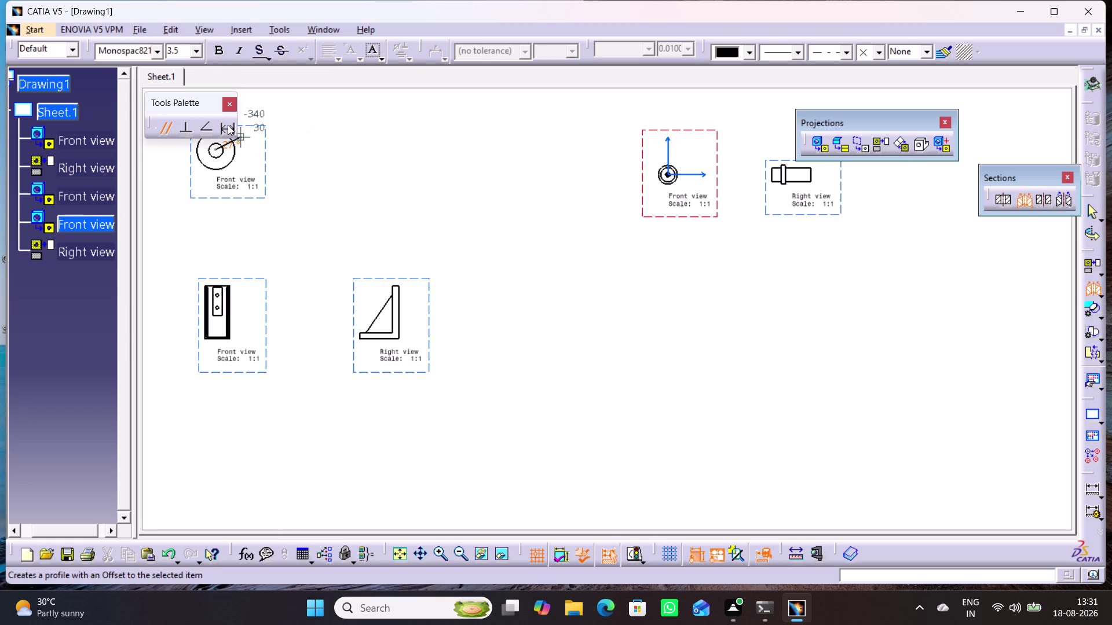
click(182, 127)
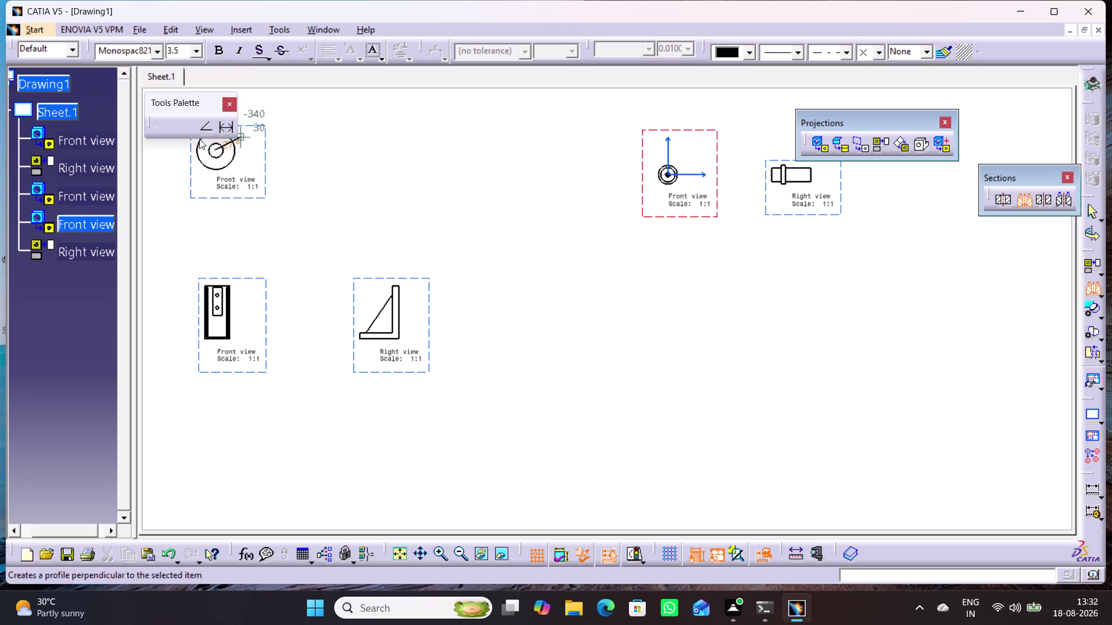
click(264, 154)
click(268, 169)
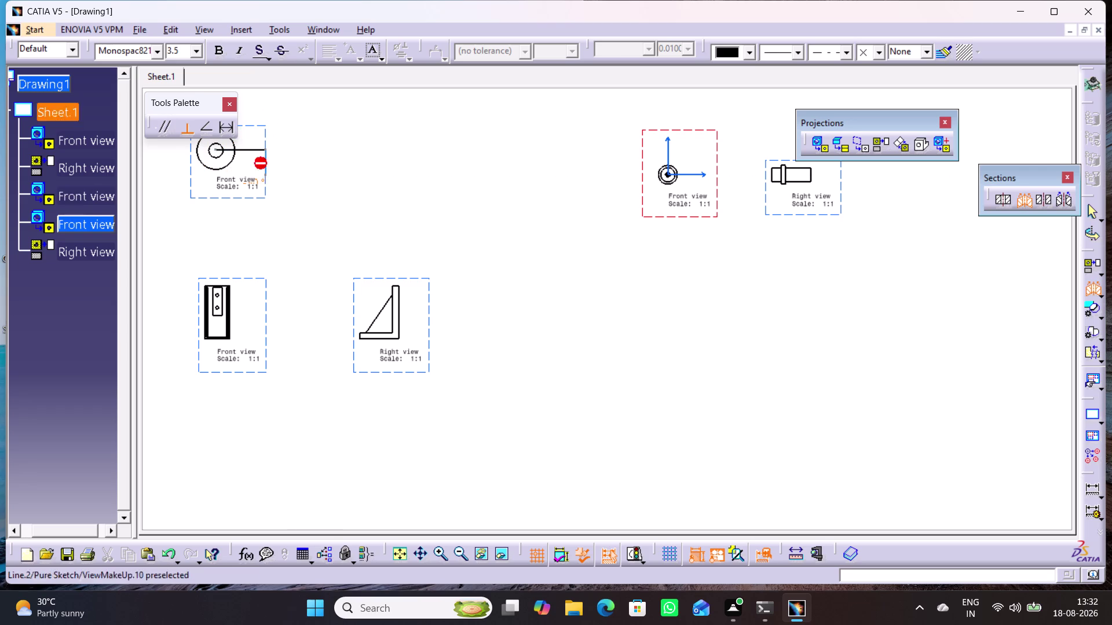
click(311, 168)
right_click(306, 138)
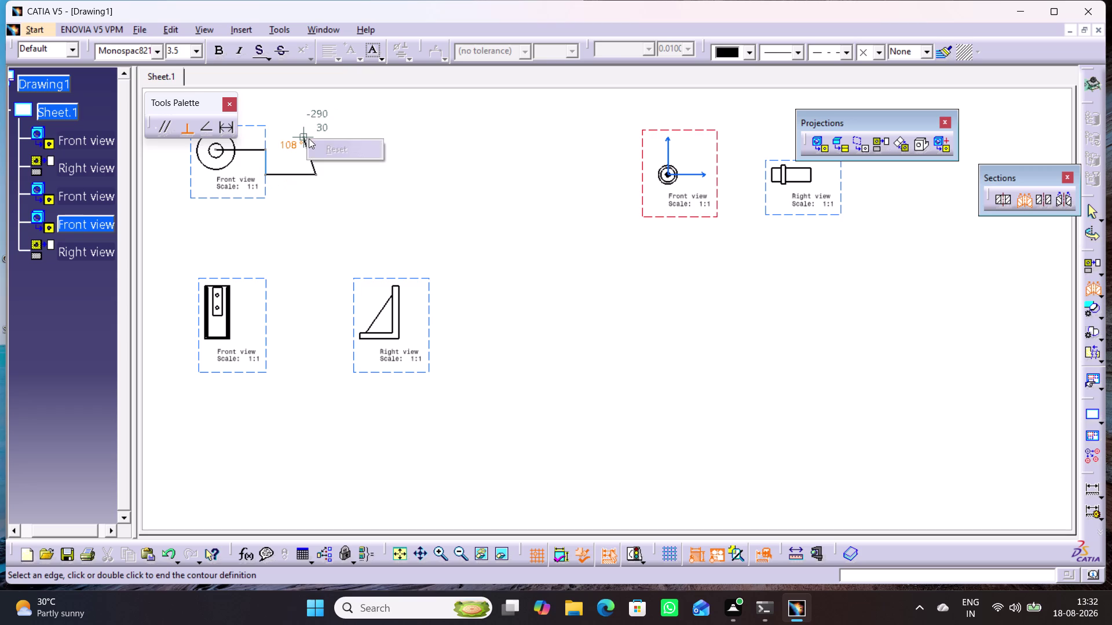
click(279, 161)
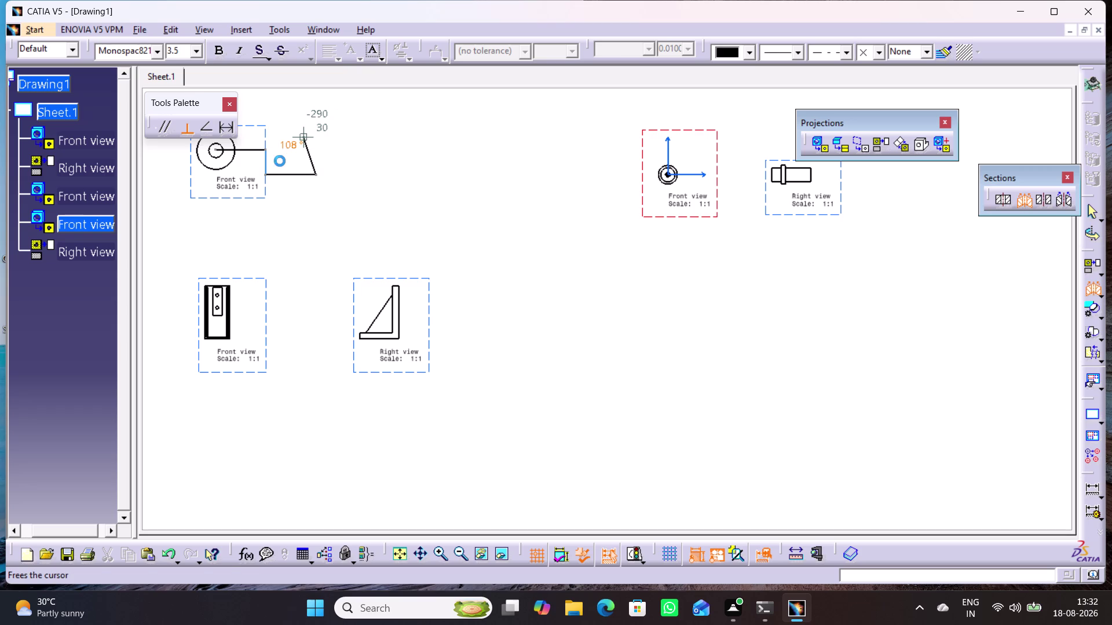
click(228, 106)
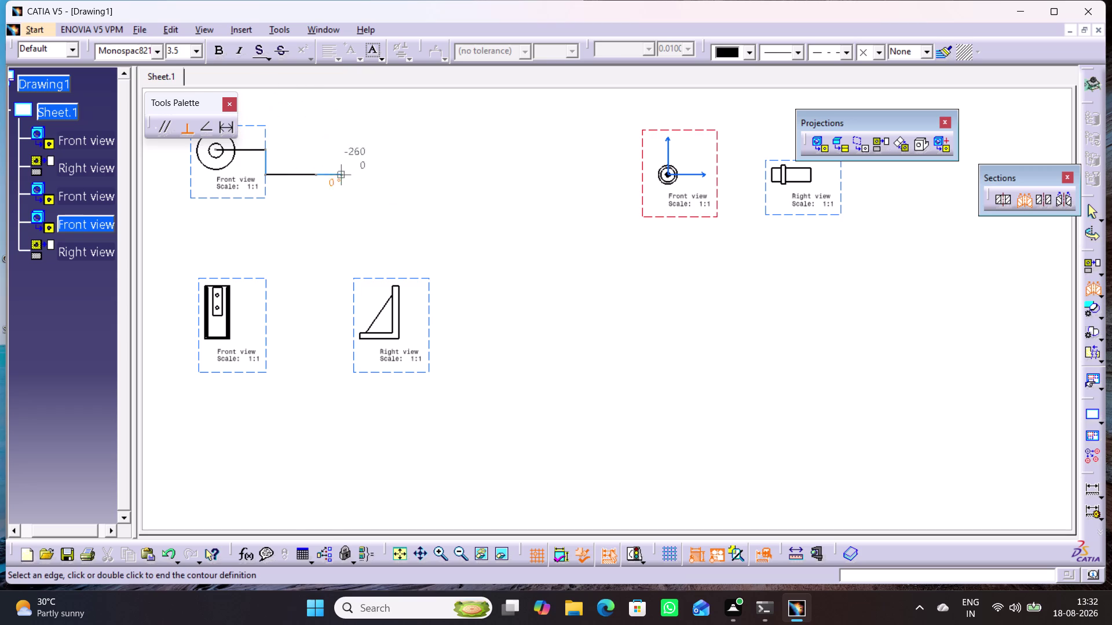
click(1028, 200)
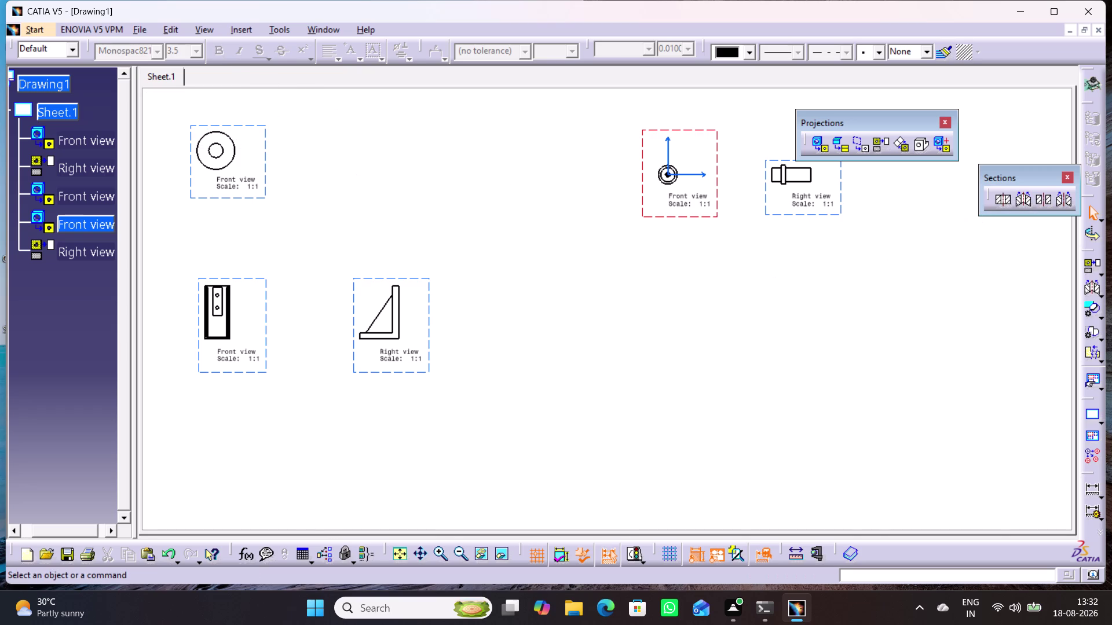
click(519, 272)
click(1103, 294)
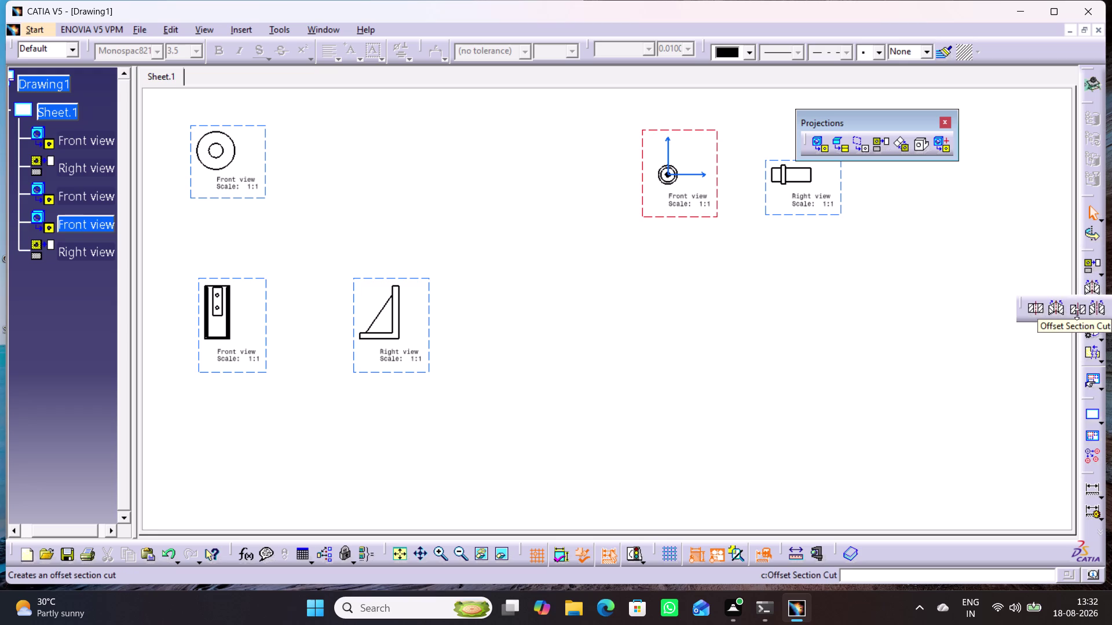
click(1037, 312)
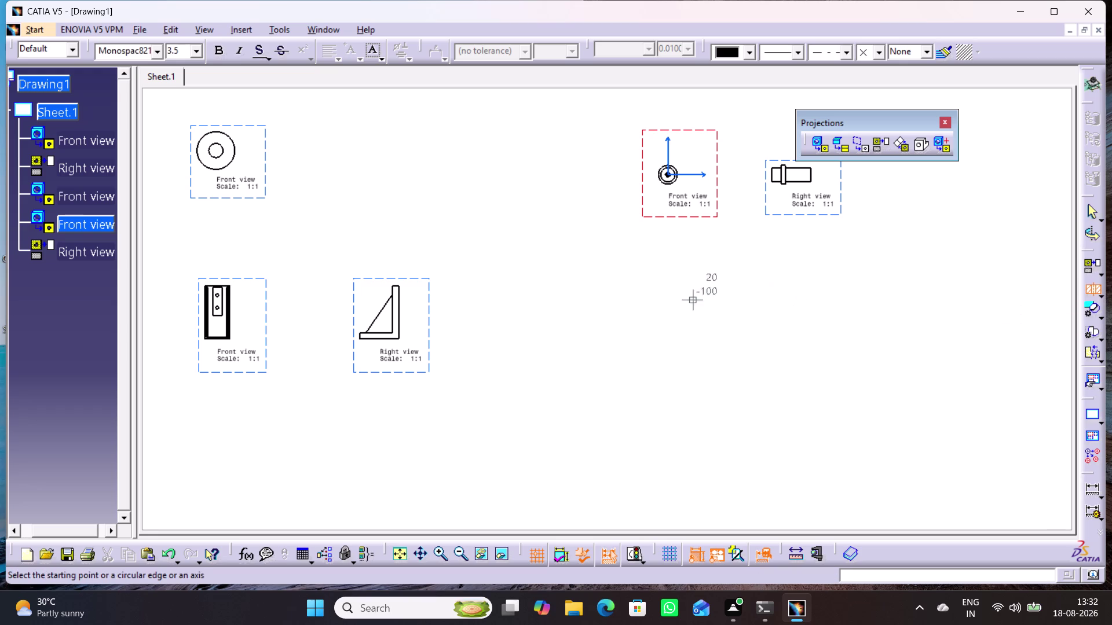
click(216, 197)
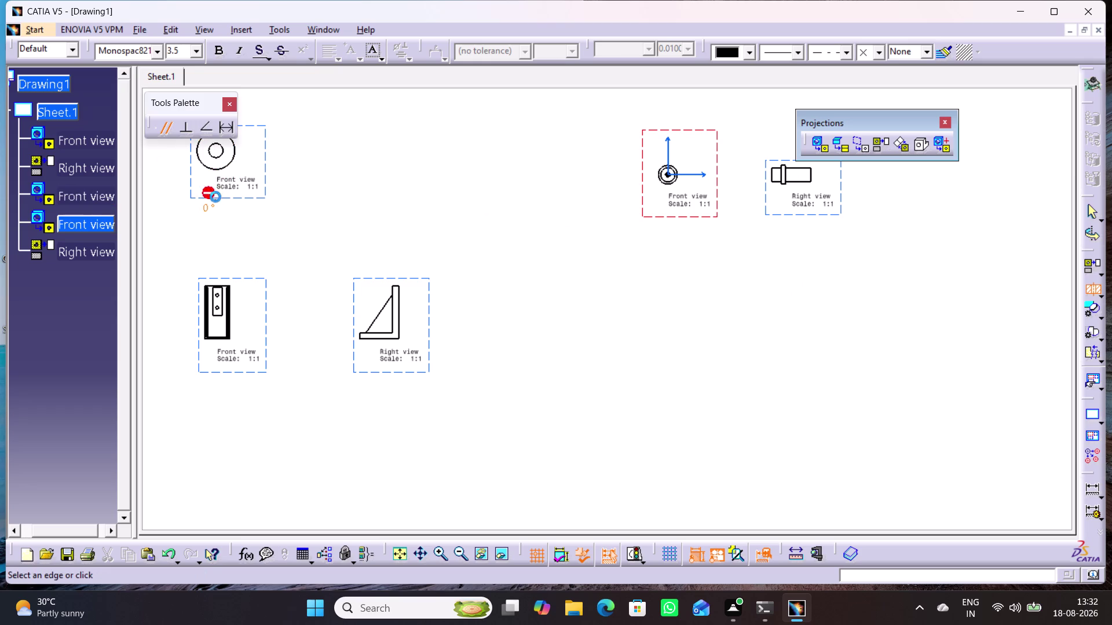
click(321, 199)
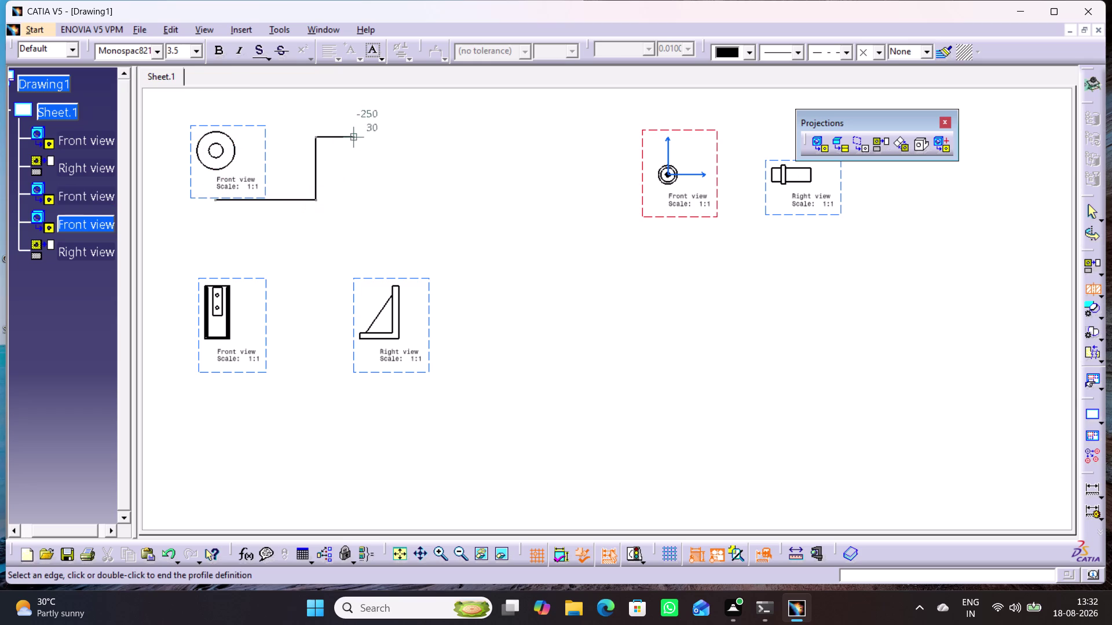
click(350, 143)
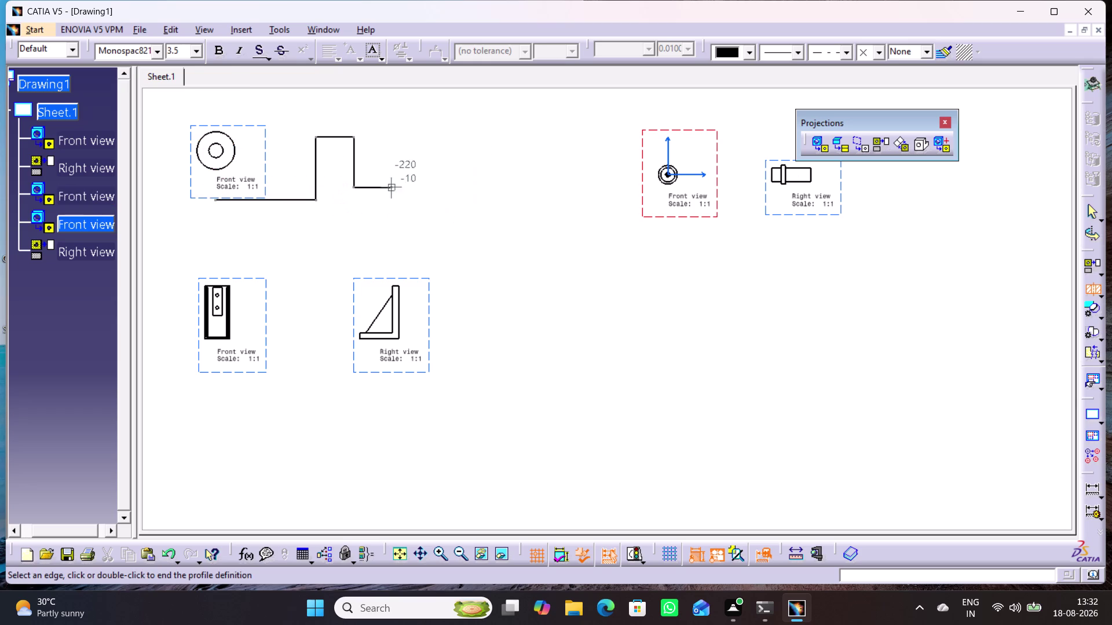
click(351, 163)
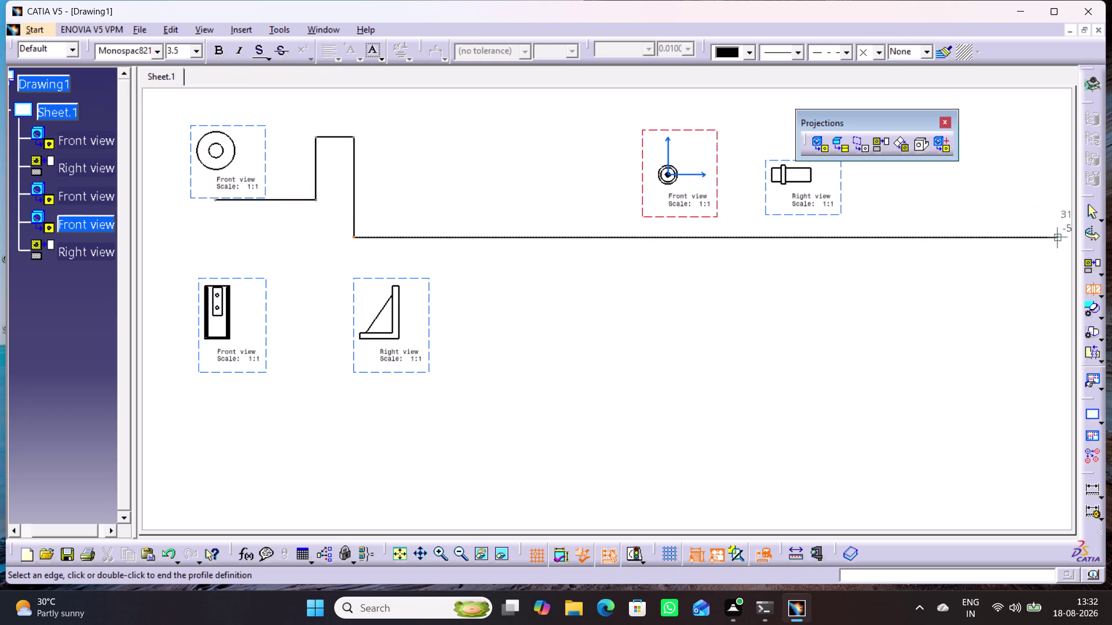
click(1090, 292)
click(831, 296)
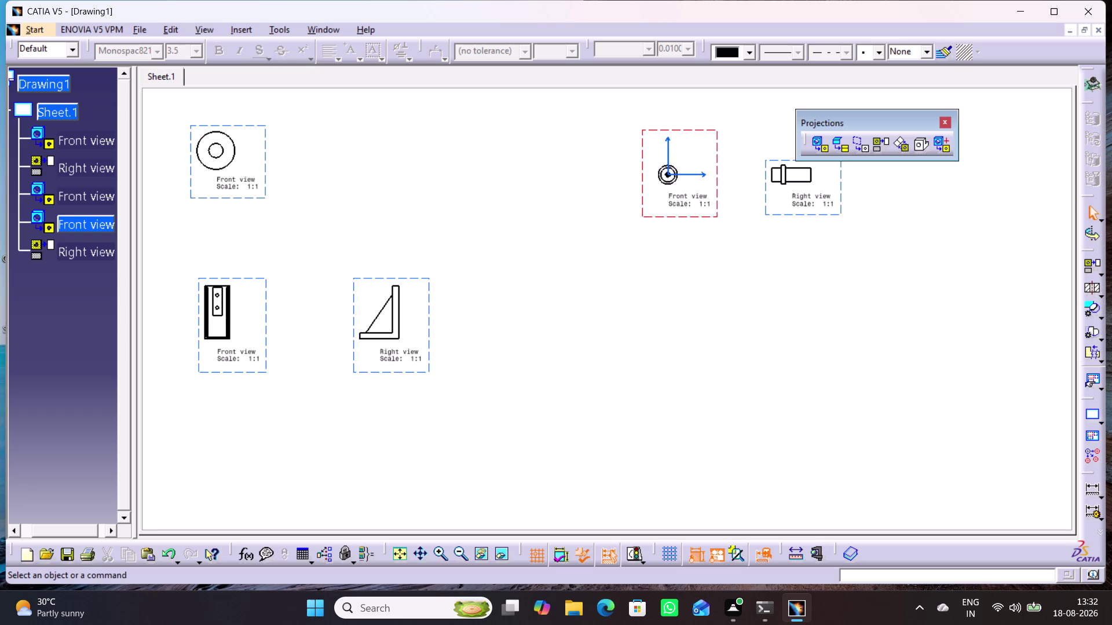
drag(234, 156, 271, 164)
click(329, 168)
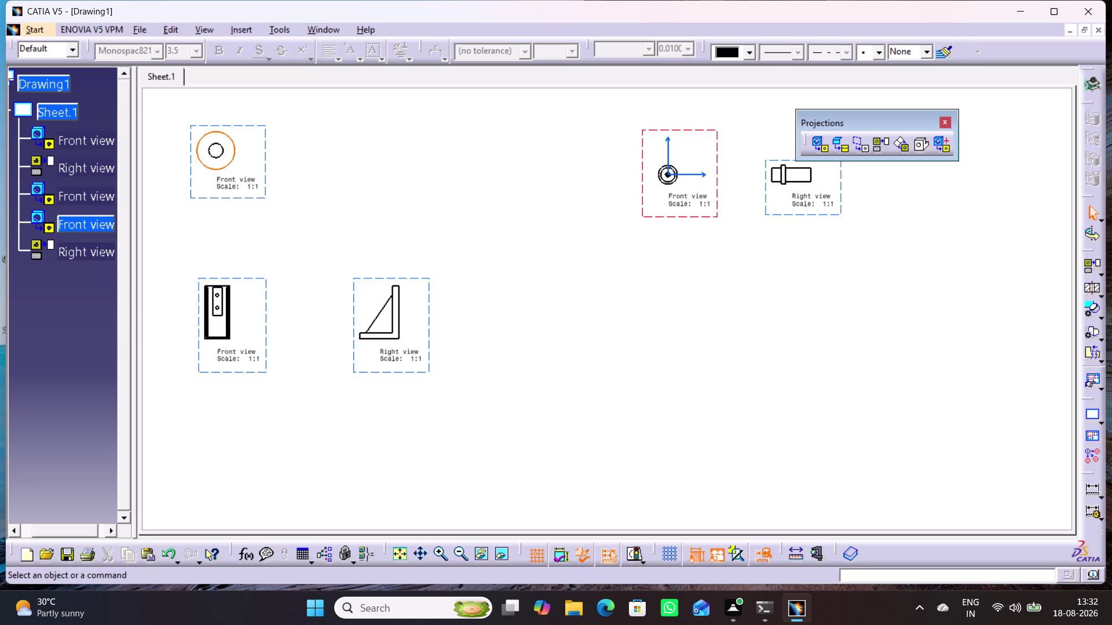
Activate the top-left pulley front view and project its 1:1 left view to the right.
click(501, 207)
click(877, 147)
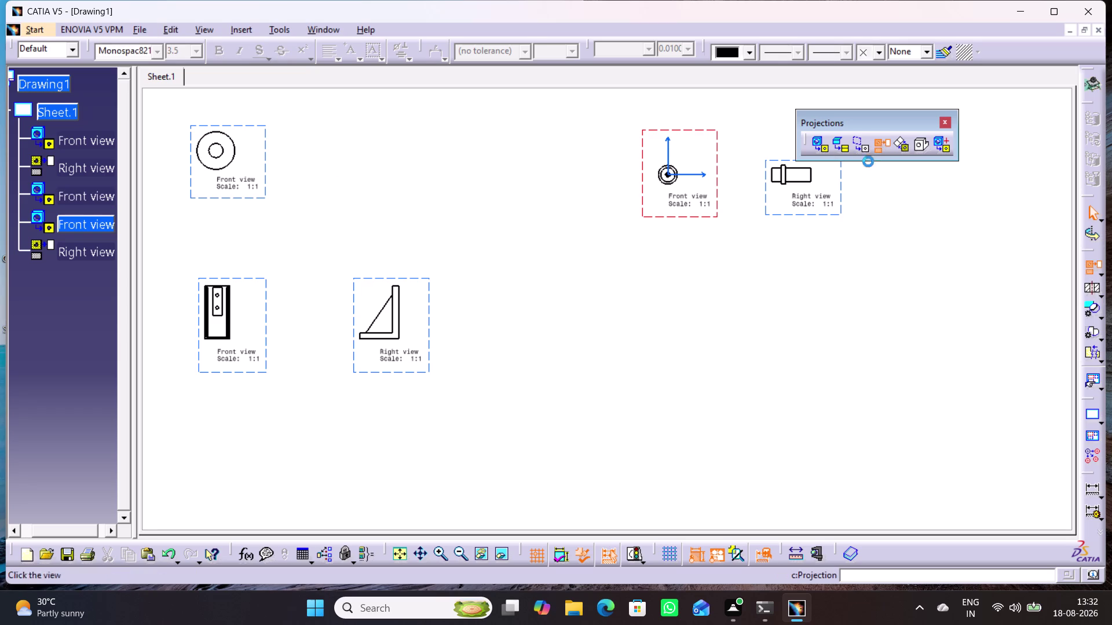
double_click(267, 158)
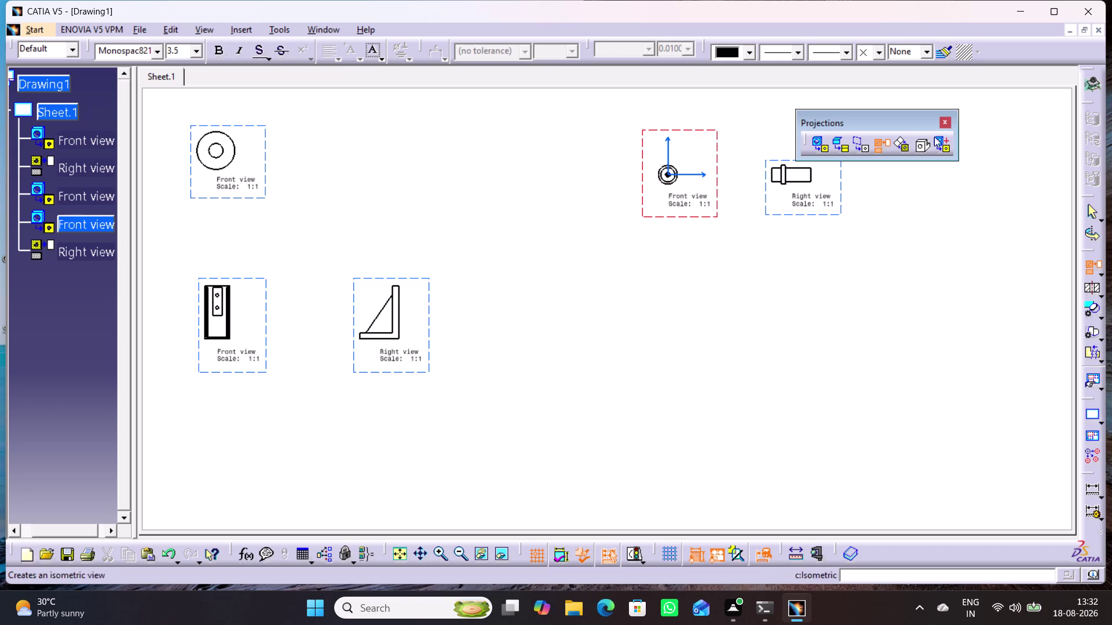
click(882, 148)
click(790, 267)
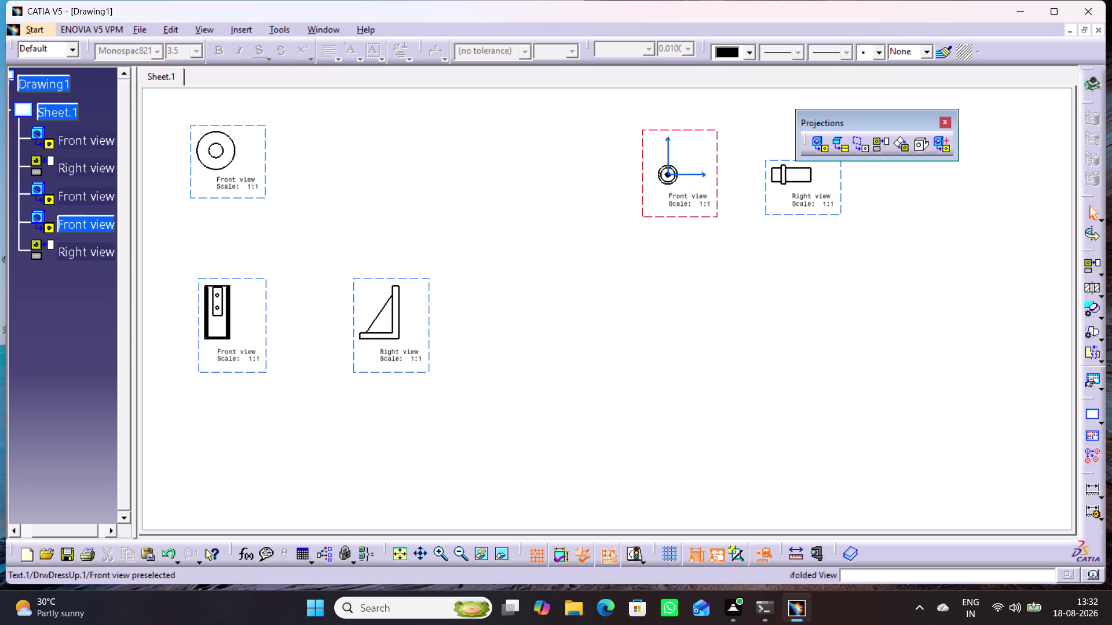
double_click(267, 183)
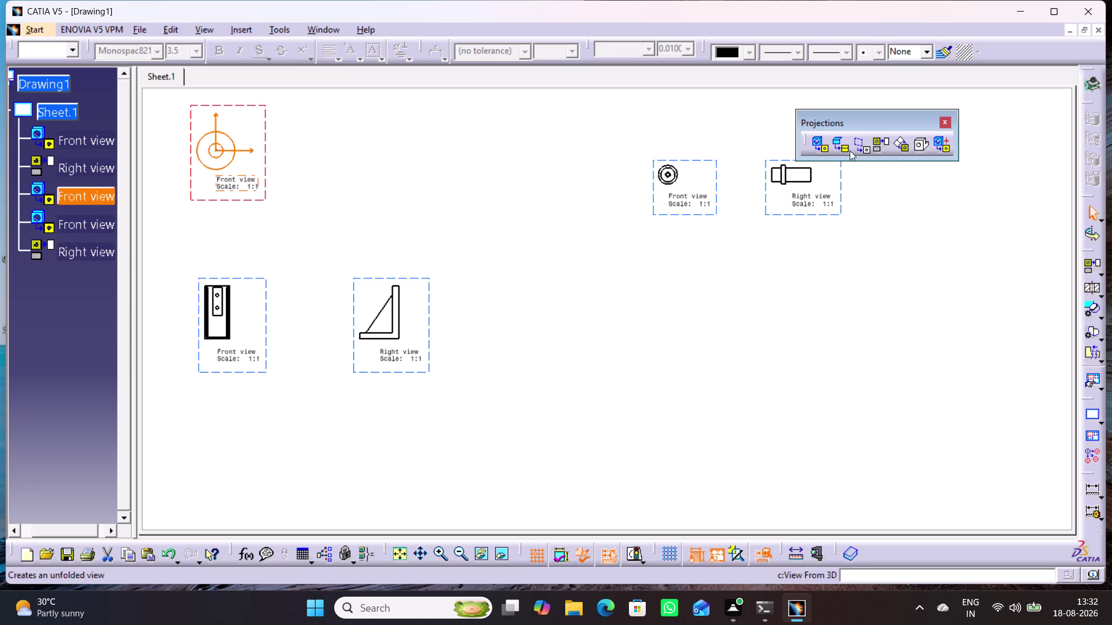
click(875, 151)
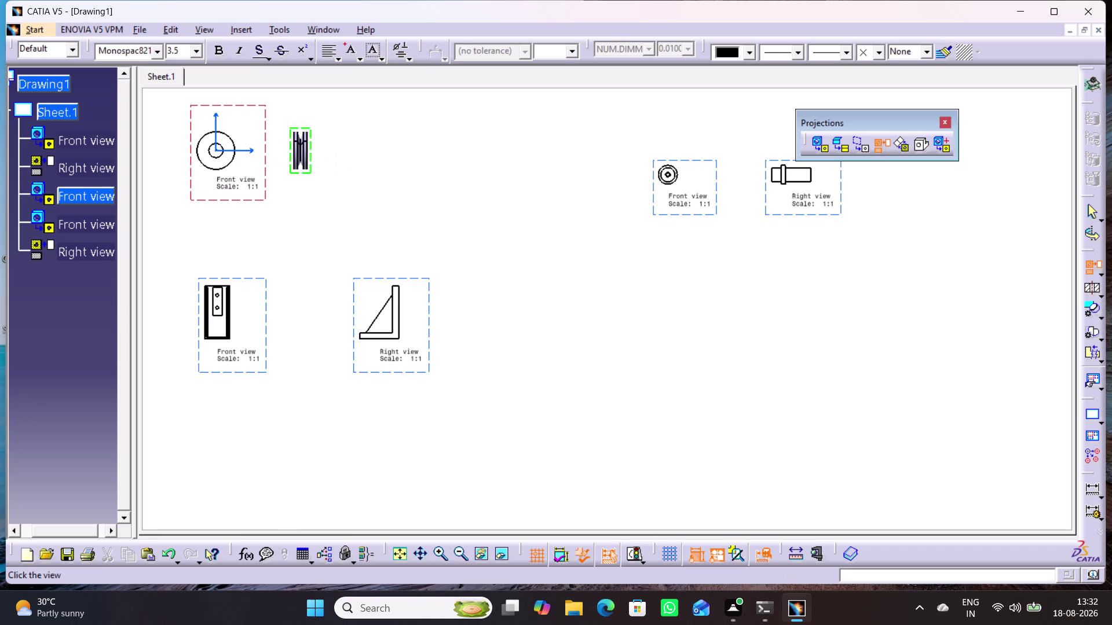
click(312, 163)
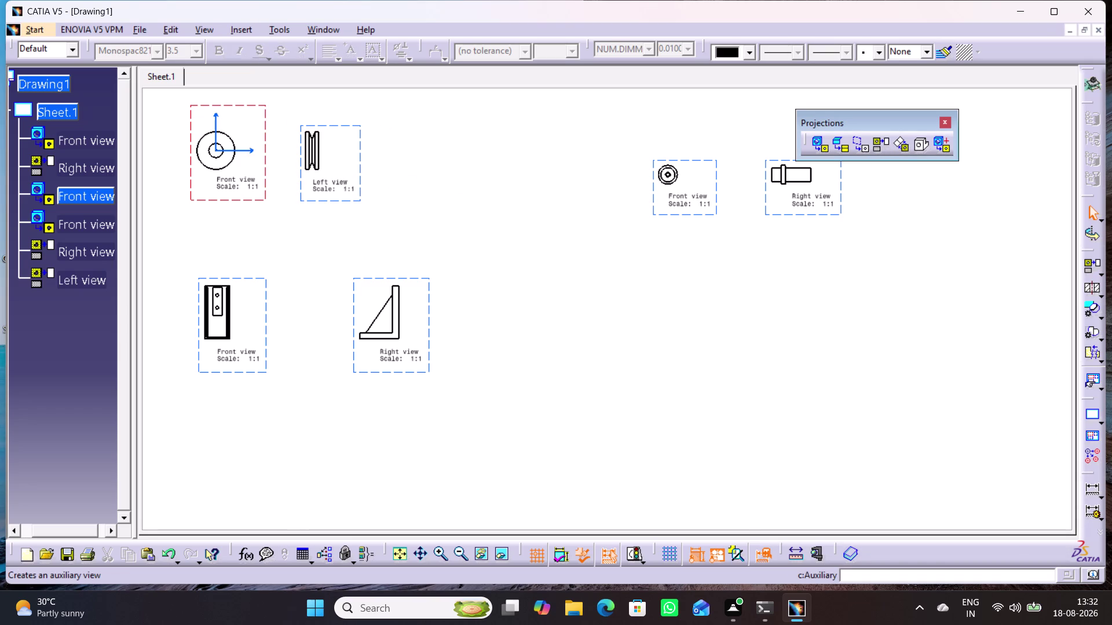
click(361, 157)
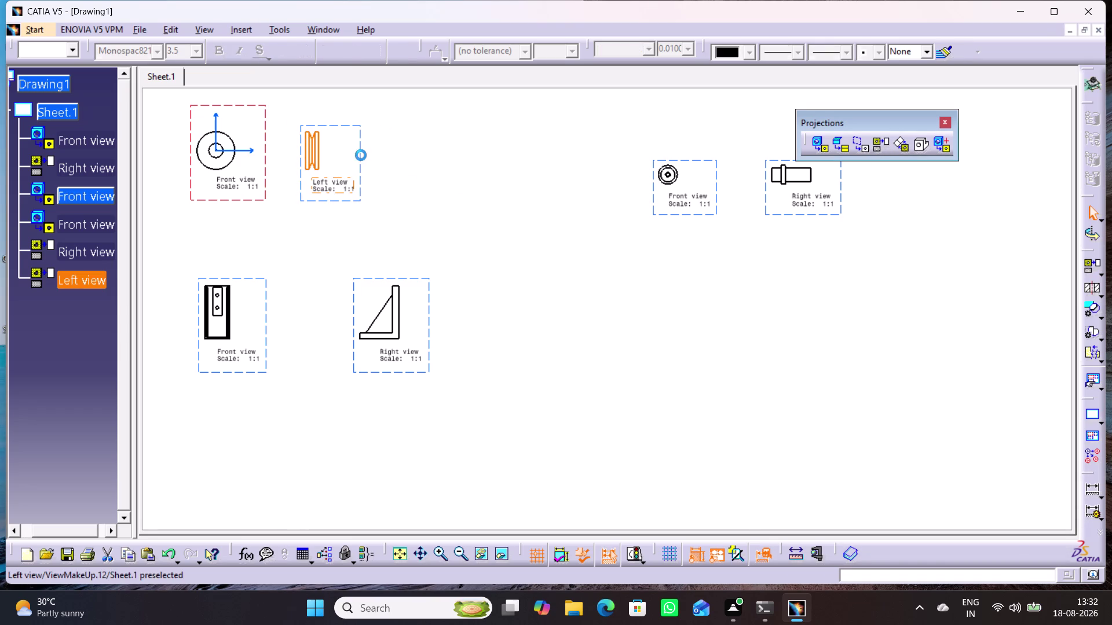
click(501, 257)
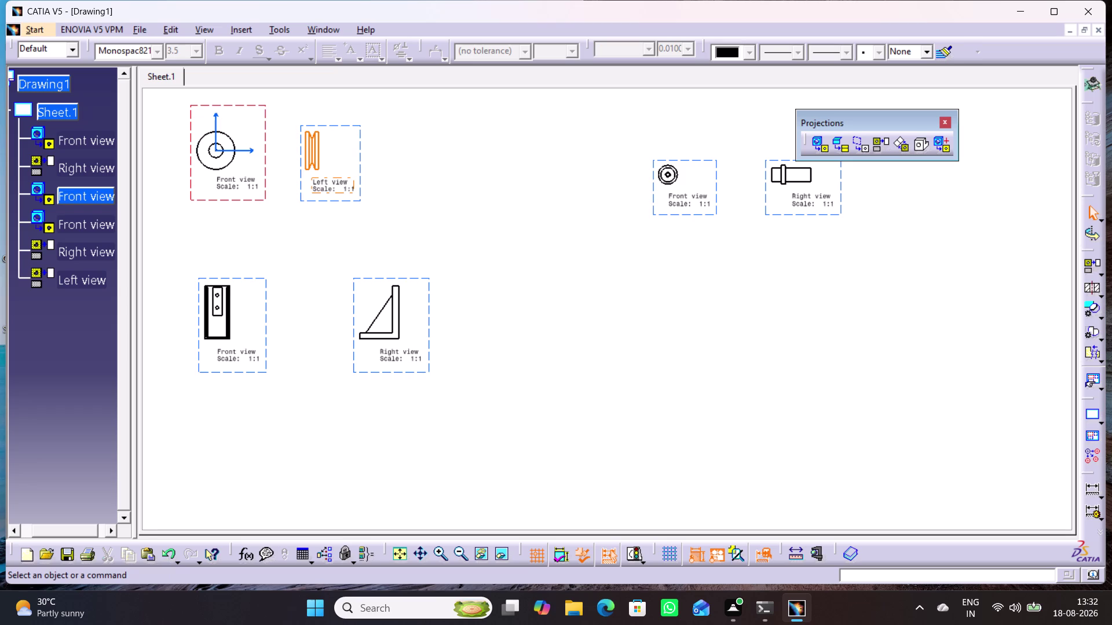
middle_drag(734, 329, 733, 287)
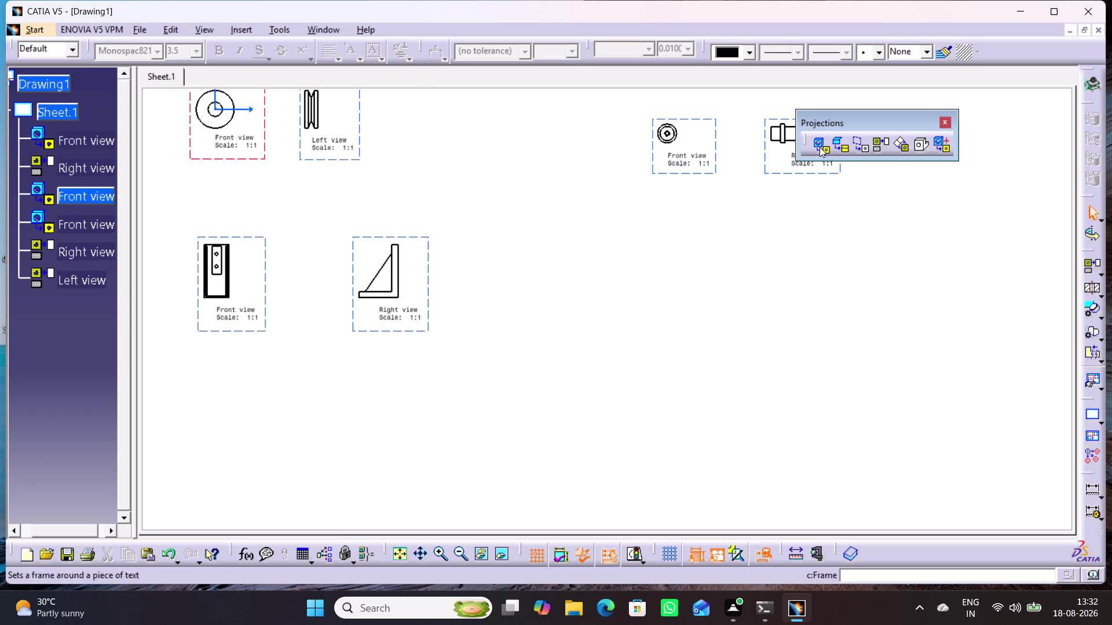
Create a front view of Washer.CATPart from its flat face, rotated 180°.
click(819, 147)
click(325, 30)
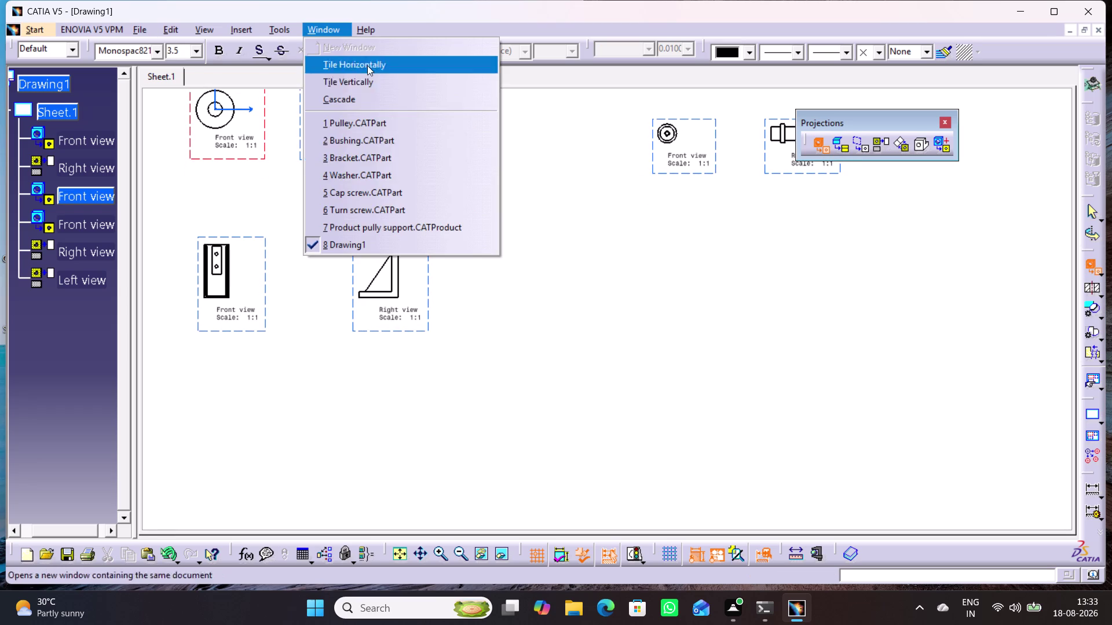
click(387, 169)
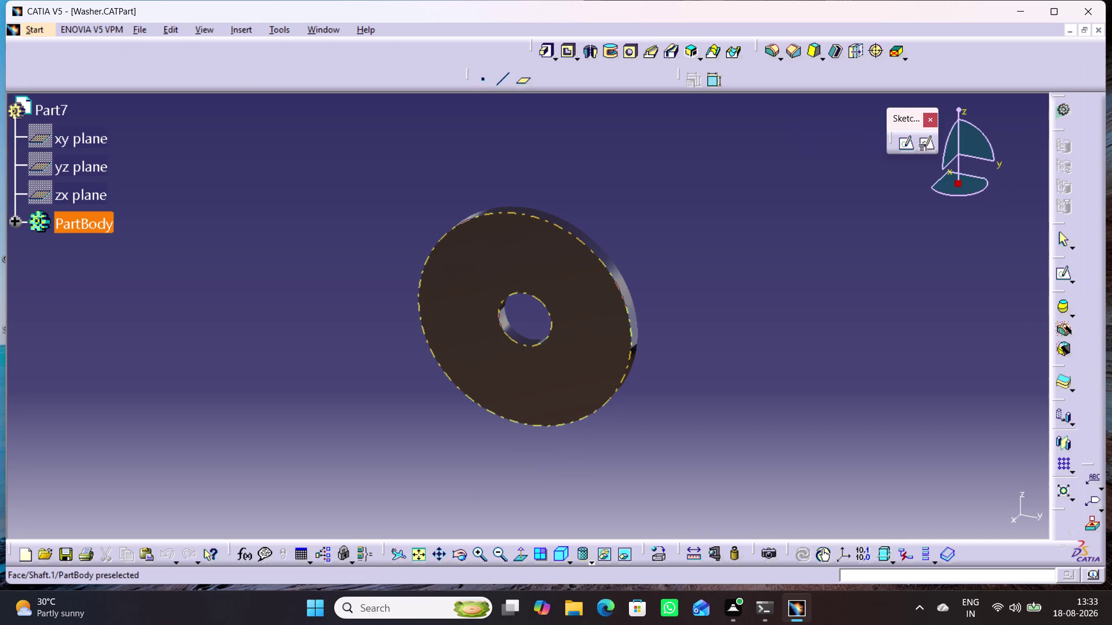
click(560, 555)
click(565, 357)
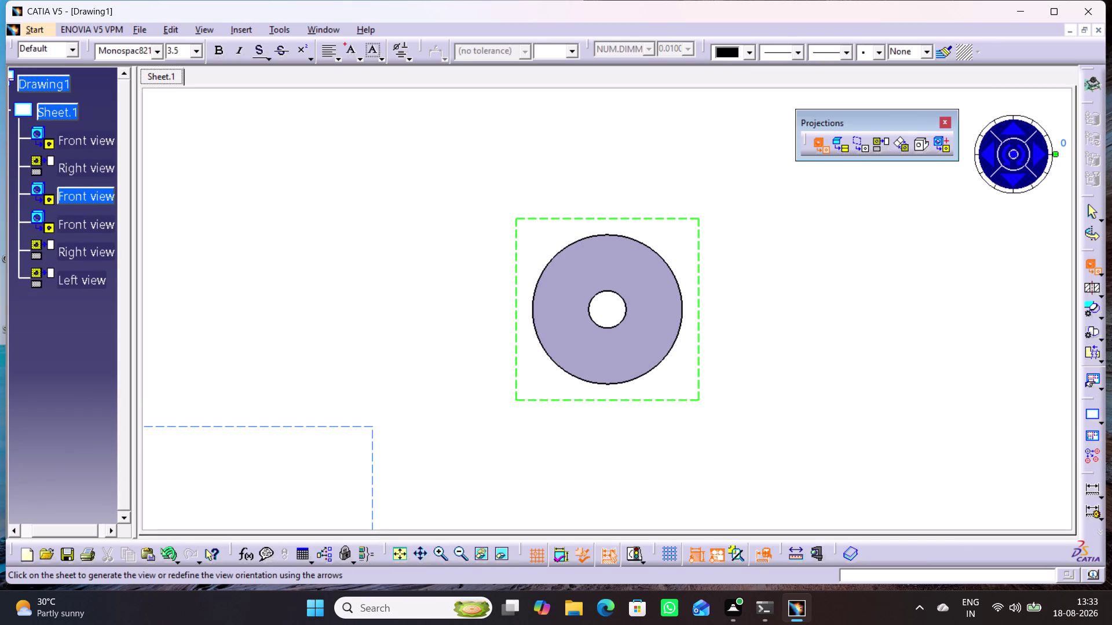
drag(1056, 154, 955, 168)
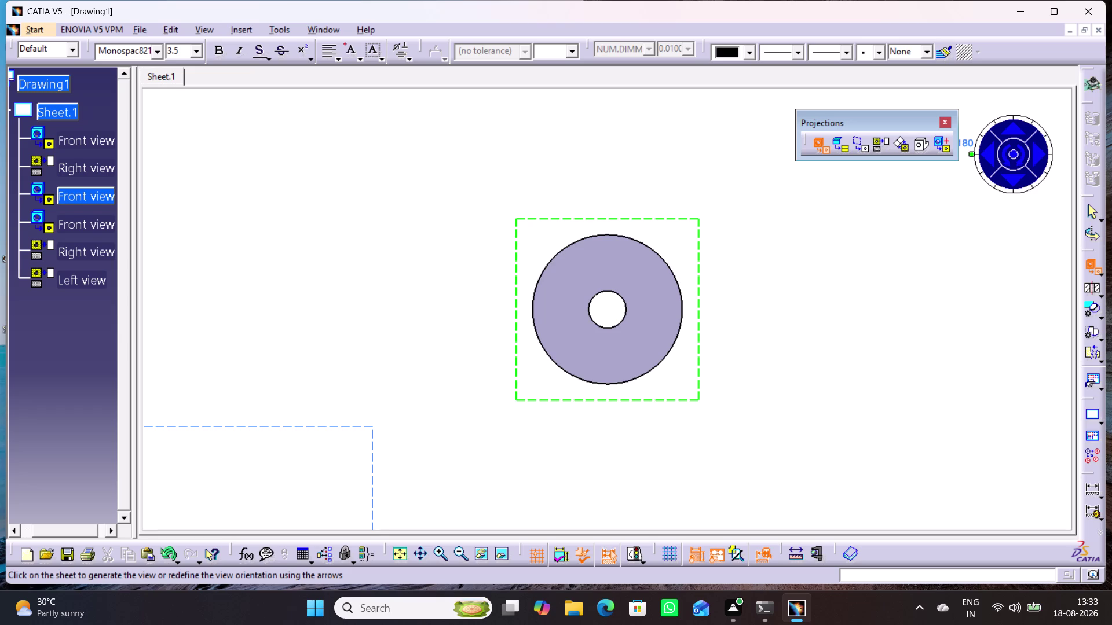
click(807, 375)
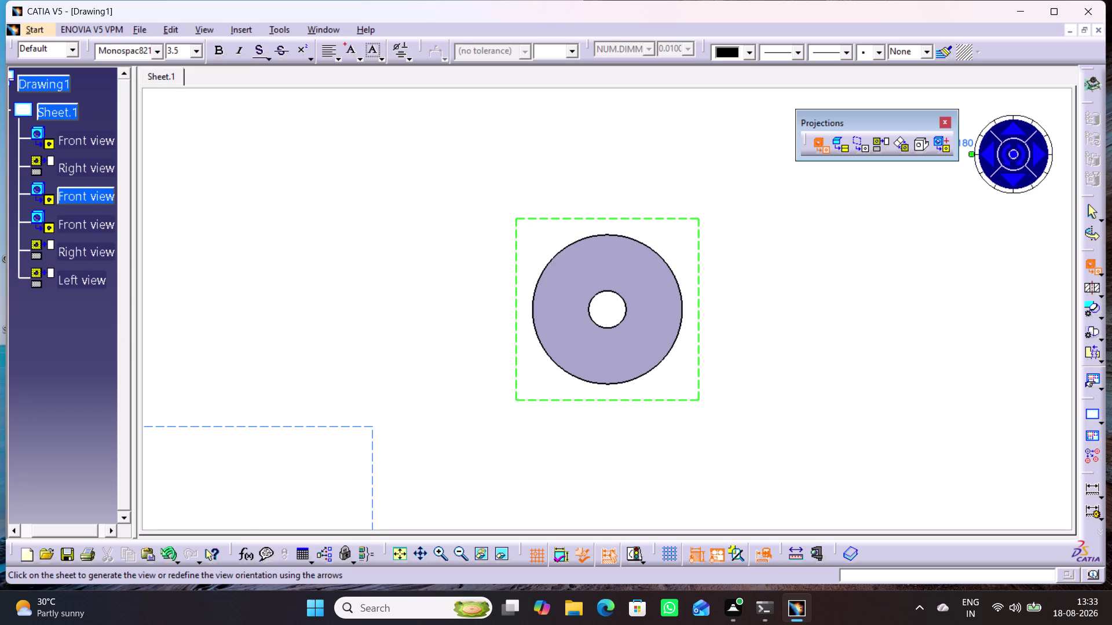
Move the washer front view down below the small right-hand views.
middle_drag(764, 377, 778, 406)
right_click(765, 377)
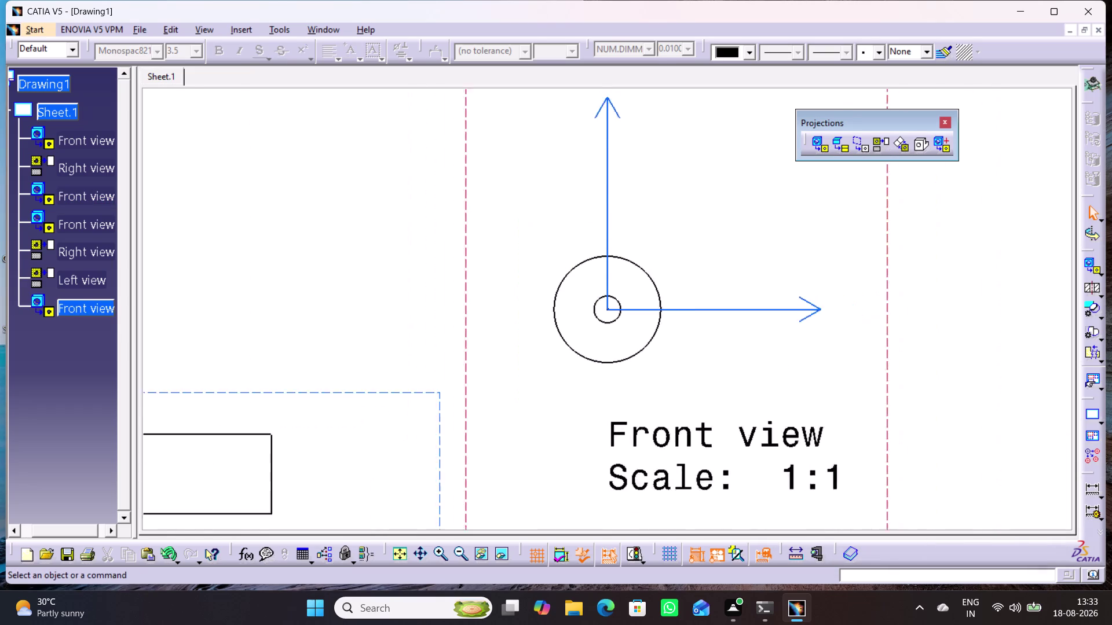
middle_drag(778, 406, 811, 468)
middle_drag(800, 431, 828, 483)
right_click(798, 406)
middle_drag(681, 434, 682, 420)
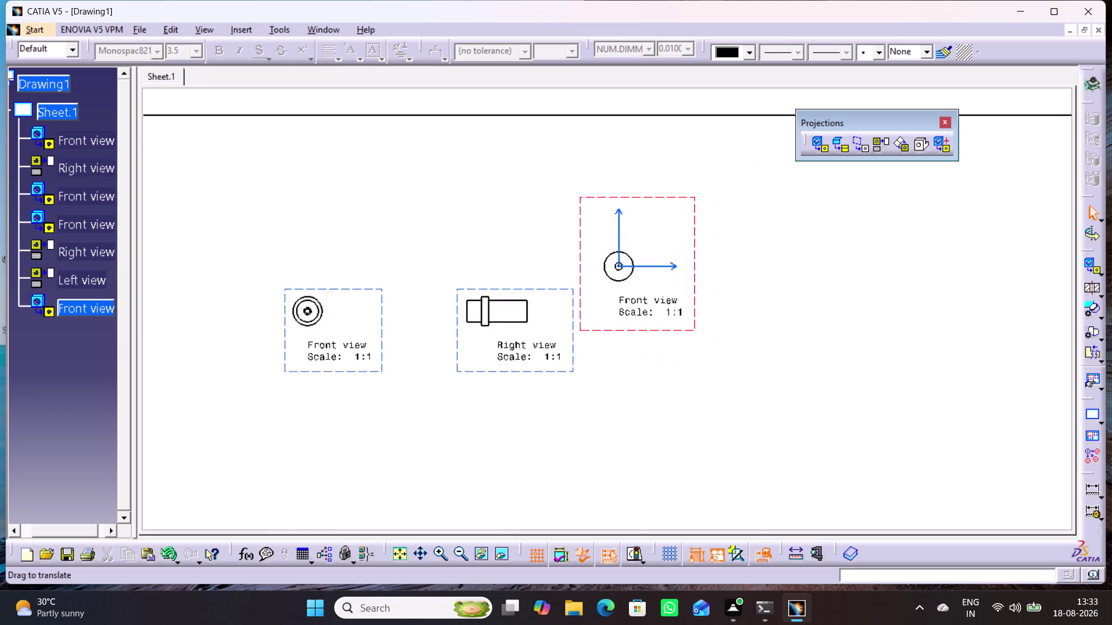
middle_drag(682, 420, 760, 289)
middle_drag(711, 352, 748, 429)
right_click(711, 352)
middle_drag(687, 399, 717, 353)
right_click(717, 354)
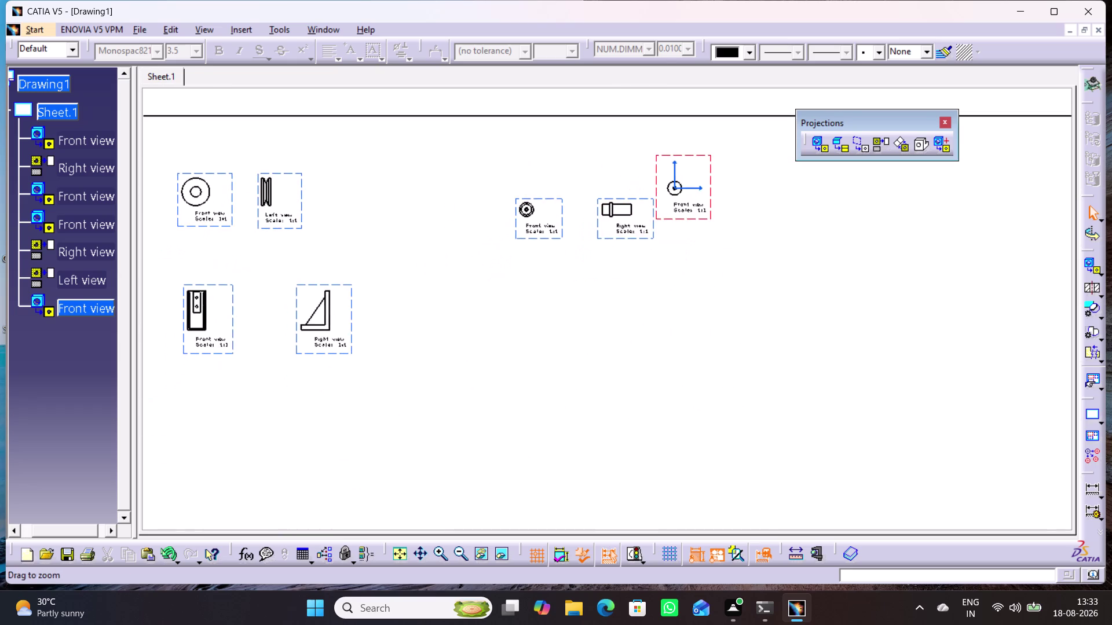
middle_drag(717, 354, 735, 389)
drag(682, 235, 540, 326)
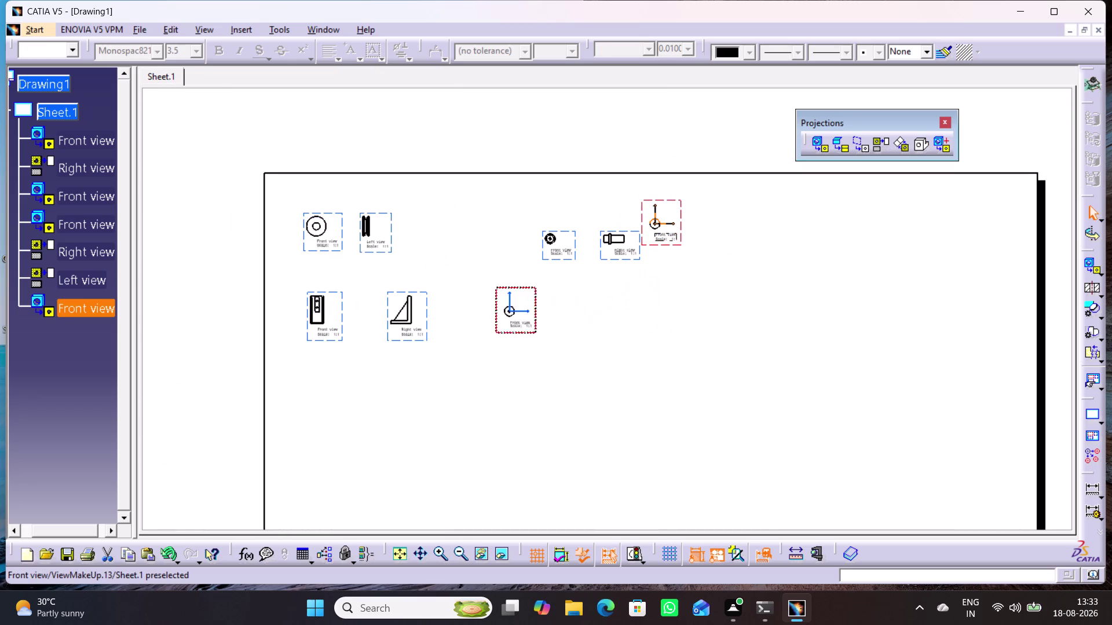
drag(540, 325, 571, 337)
click(632, 379)
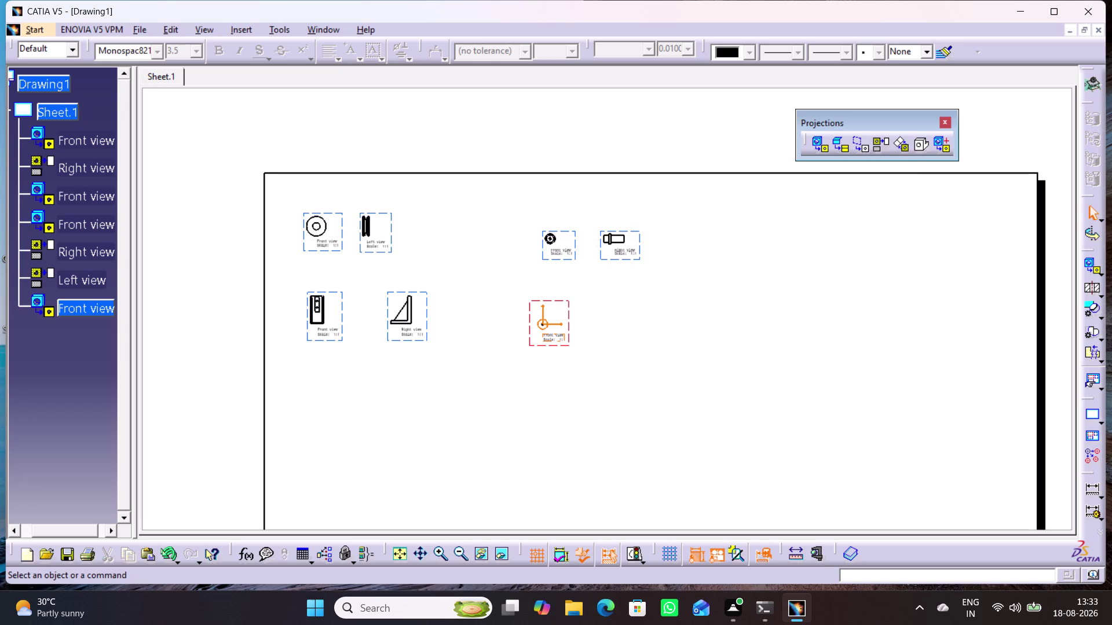
click(871, 147)
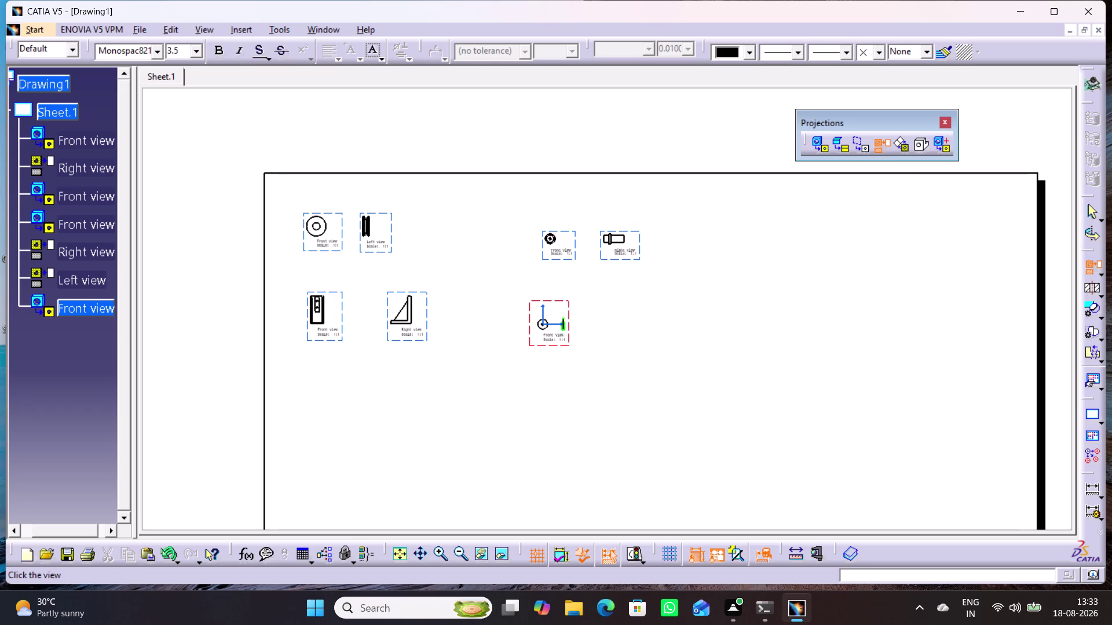
Project the washer's 1:1 left view to the right of its front view.
click(602, 325)
click(619, 388)
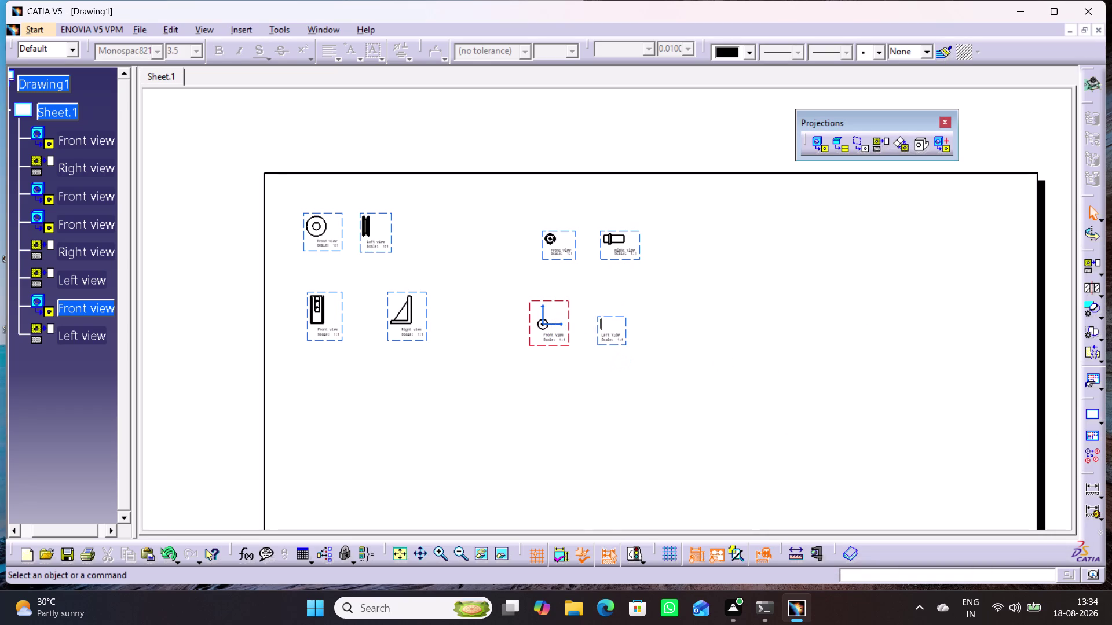
middle_drag(613, 369, 655, 212)
right_click(613, 369)
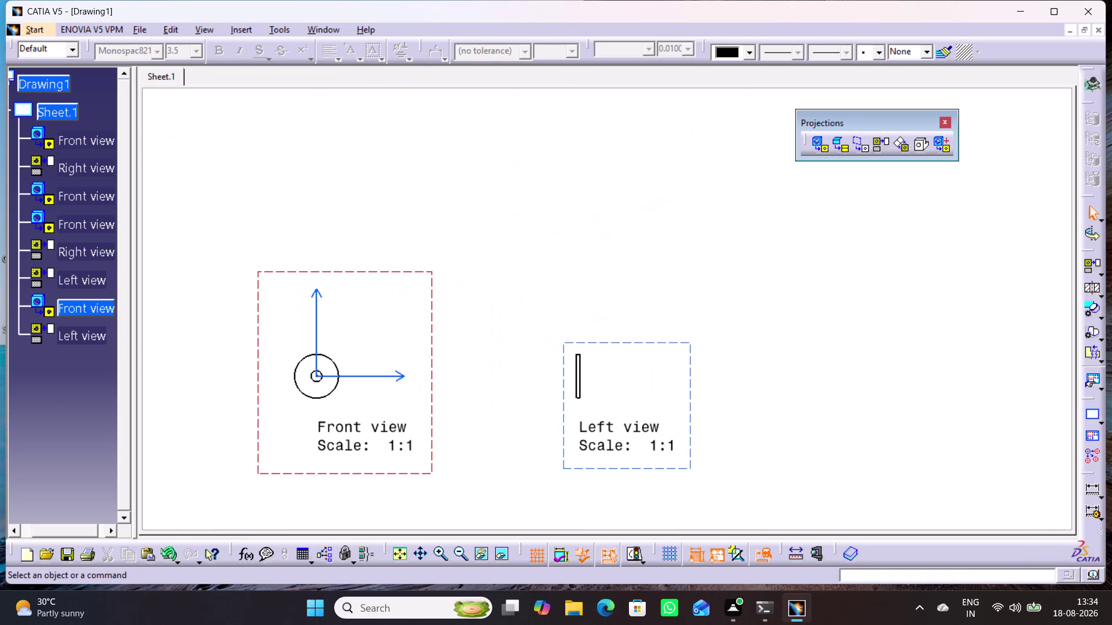
middle_drag(642, 305, 686, 443)
right_click(642, 305)
middle_drag(660, 445, 654, 416)
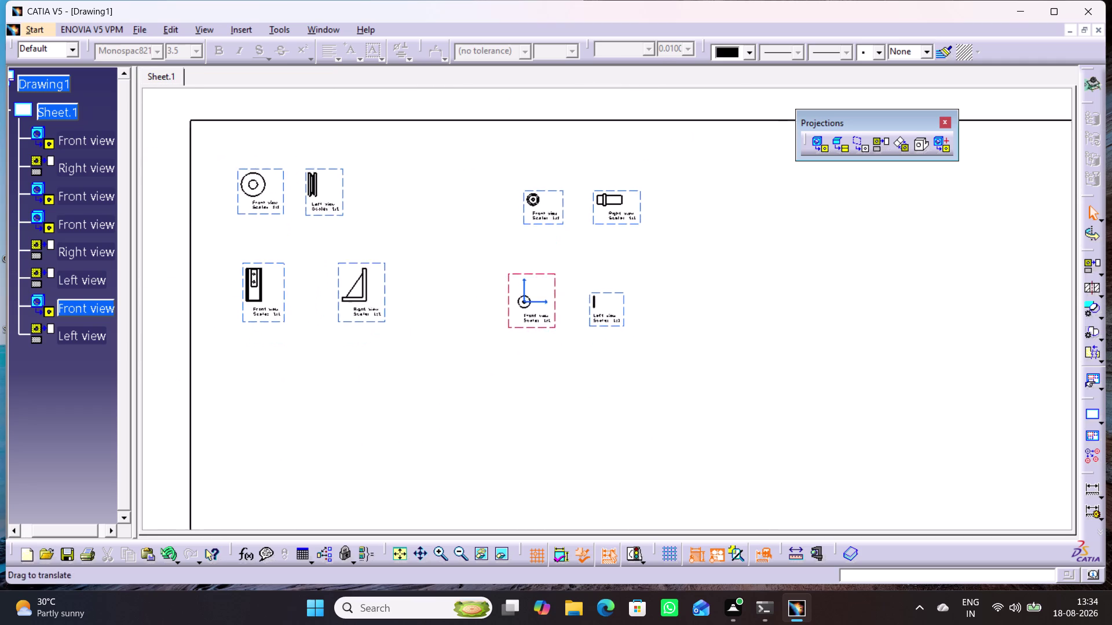
middle_drag(654, 417, 648, 405)
middle_drag(643, 406, 633, 380)
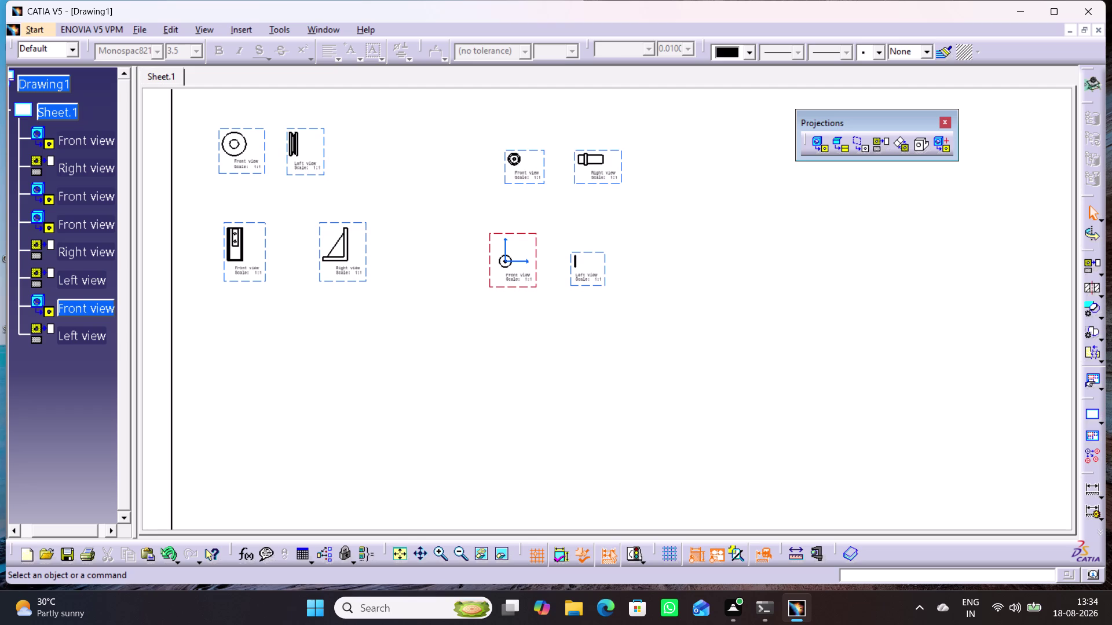
click(815, 140)
click(323, 29)
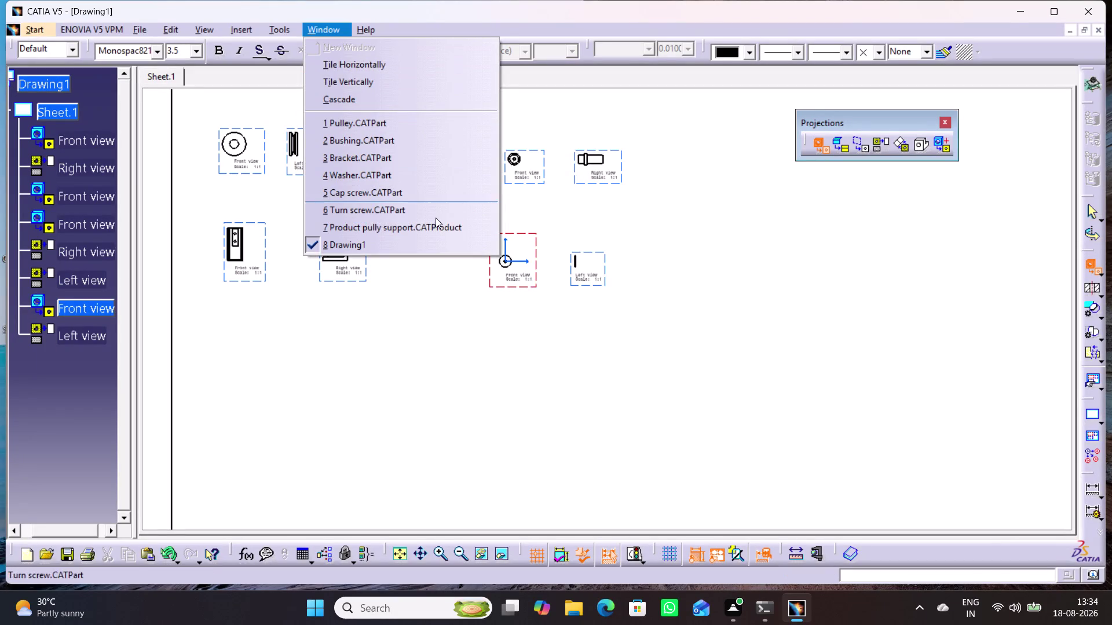
Create a 1:1 front view of Cap screw.CATPart from its yz plane.
click(364, 192)
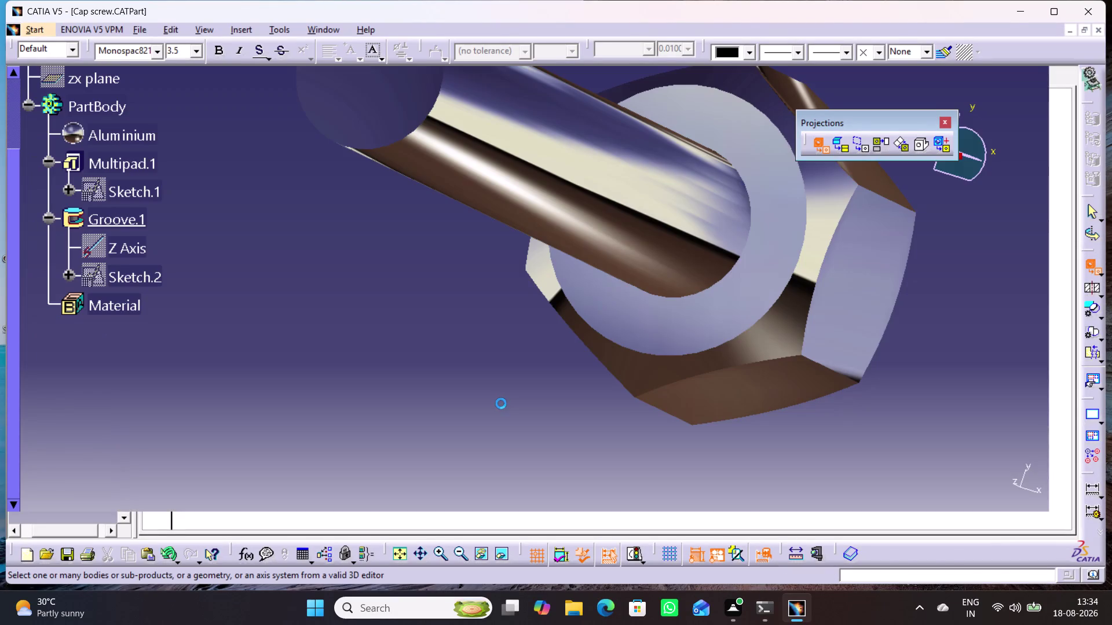
click(556, 559)
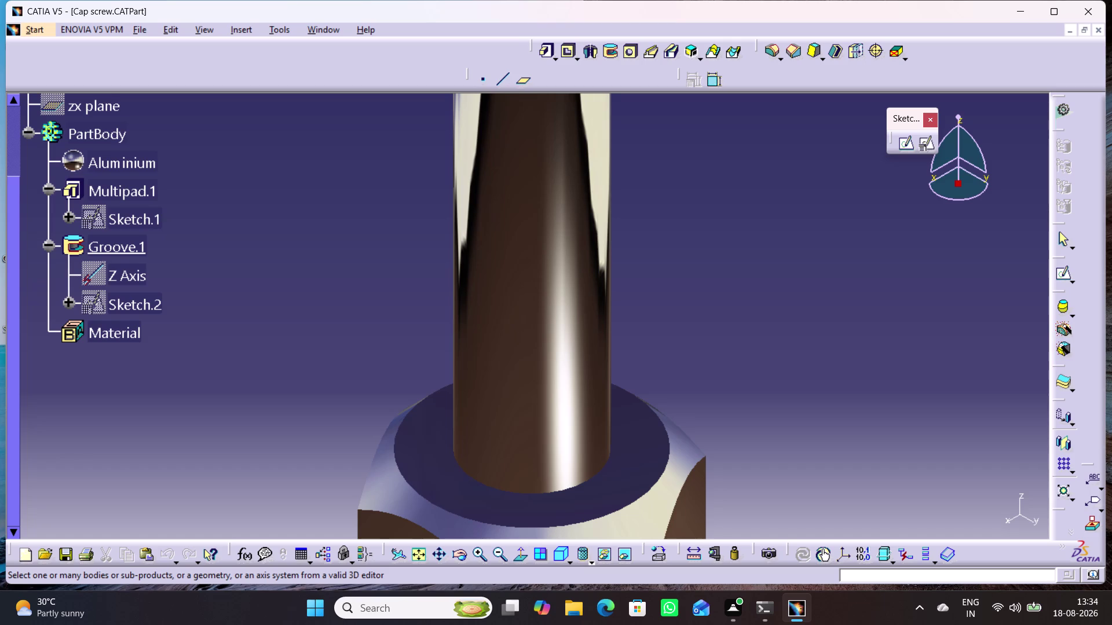
click(418, 553)
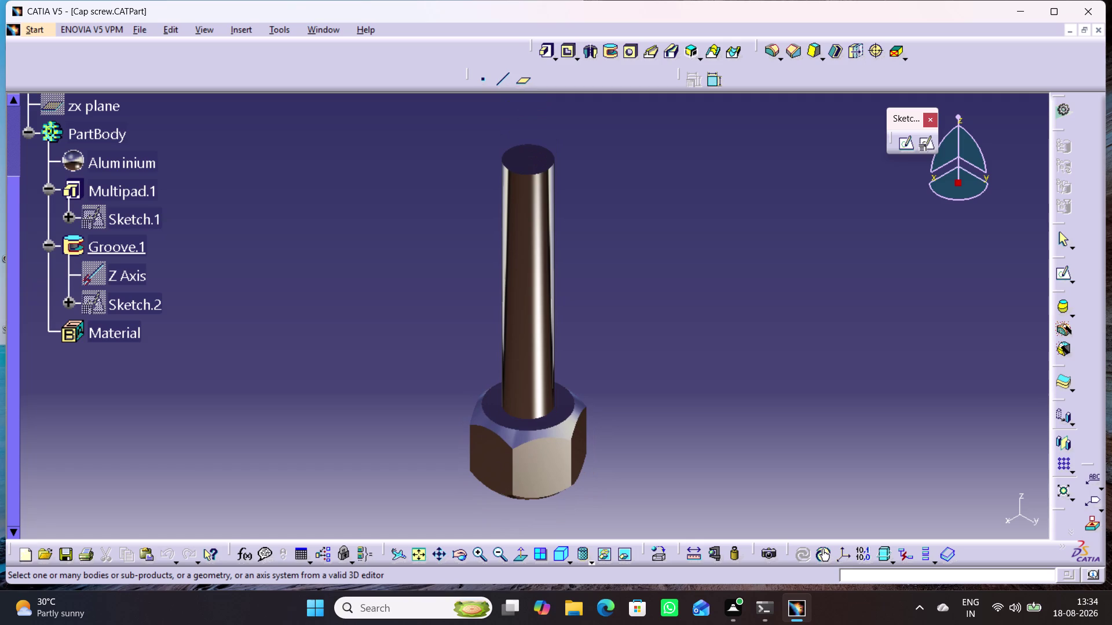
scroll(up, 3)
scroll(up, 3)
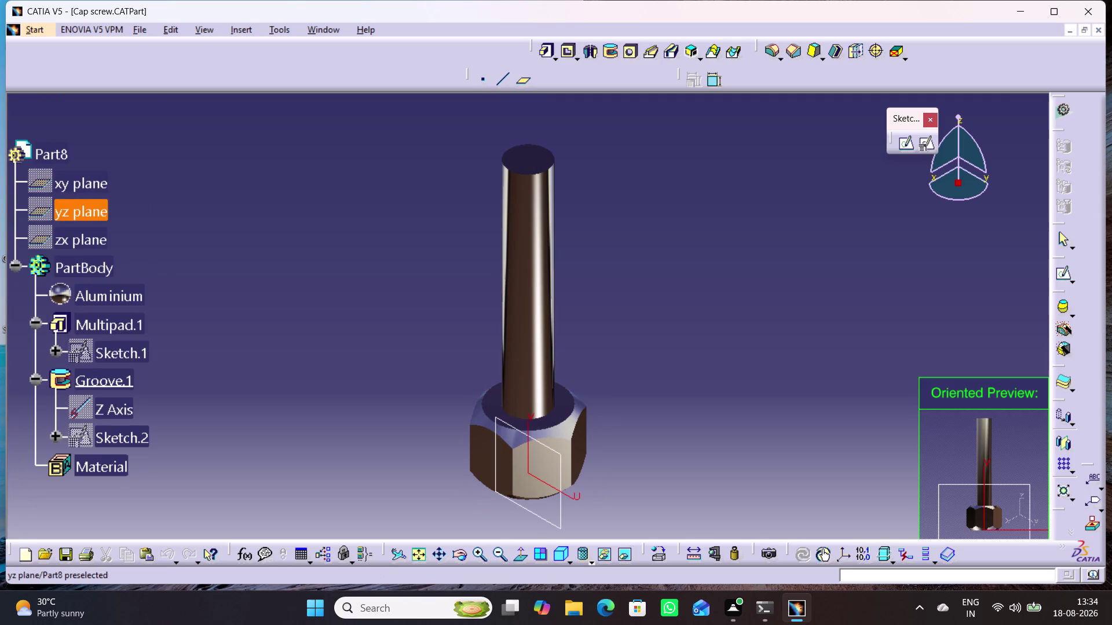
click(71, 205)
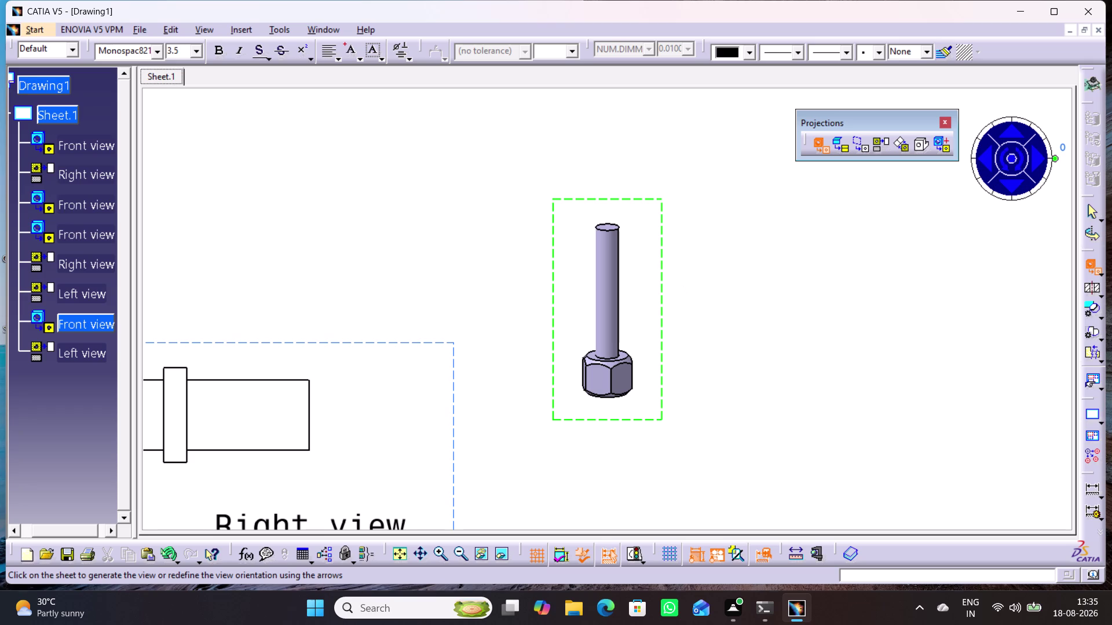
click(701, 396)
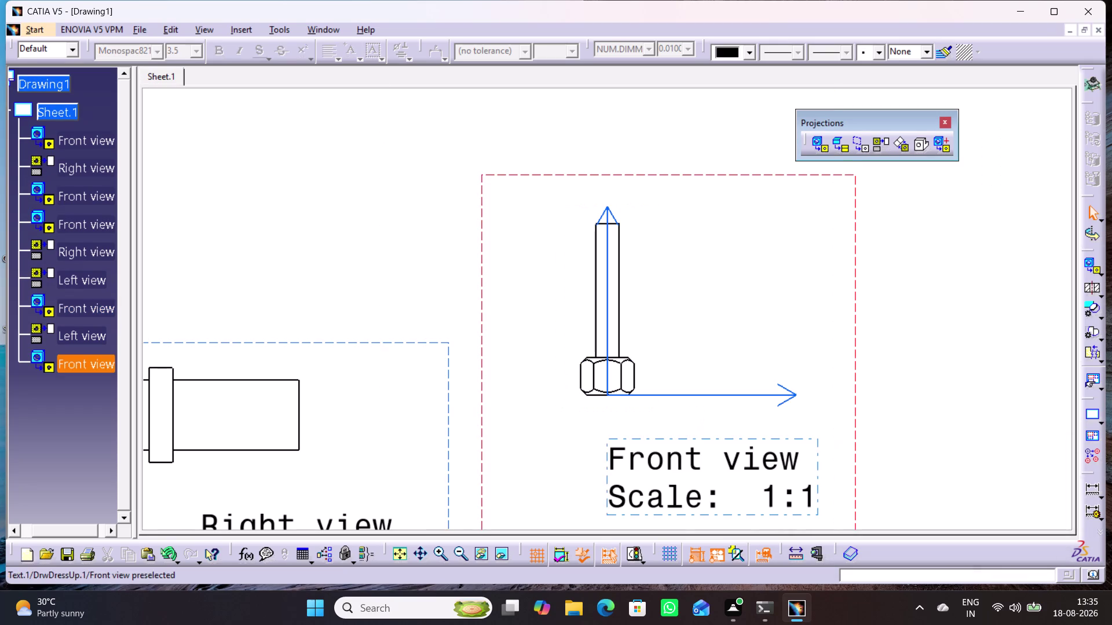
Move the cap screw front view to the lower left of Sheet.1.
middle_drag(873, 458, 917, 543)
right_click(874, 442)
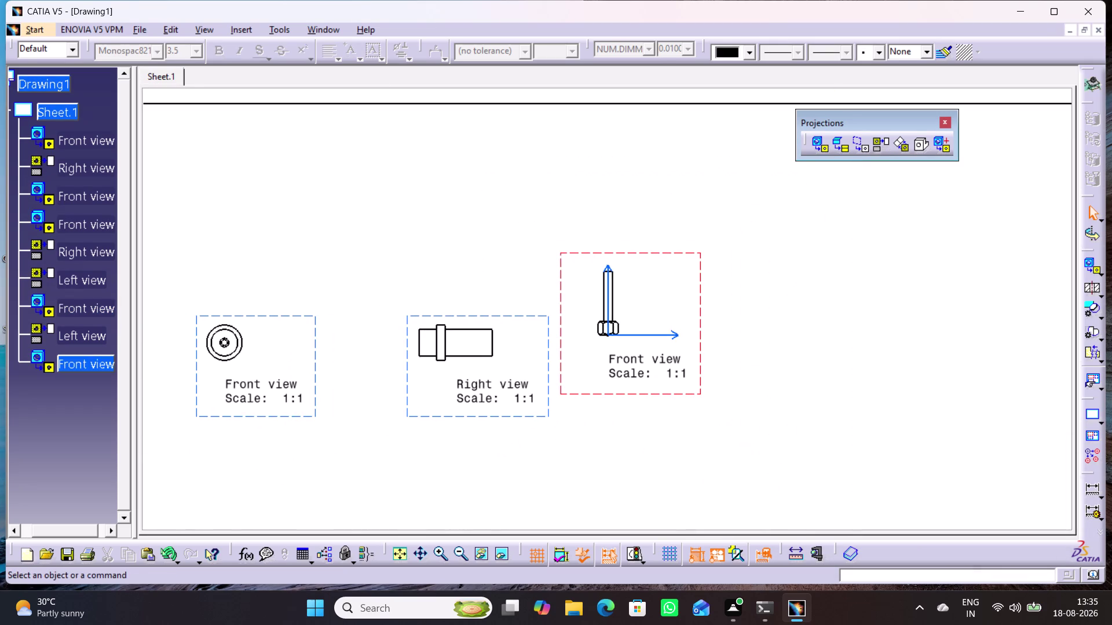
middle_drag(660, 458, 713, 517)
right_click(660, 458)
middle_drag(666, 468, 697, 316)
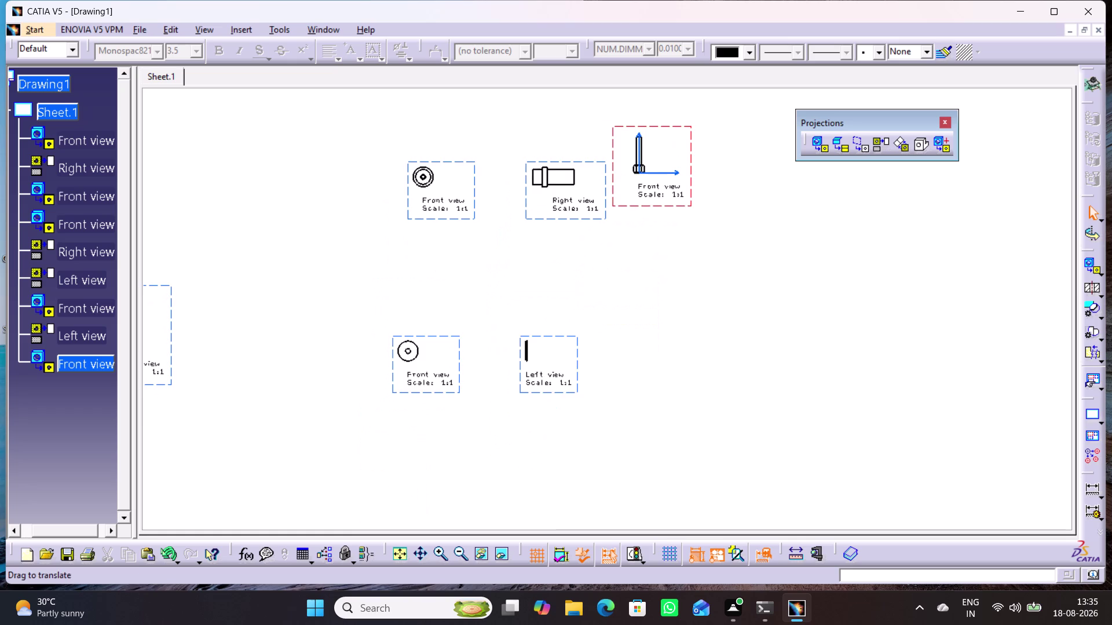
middle_drag(703, 327, 762, 440)
right_click(721, 350)
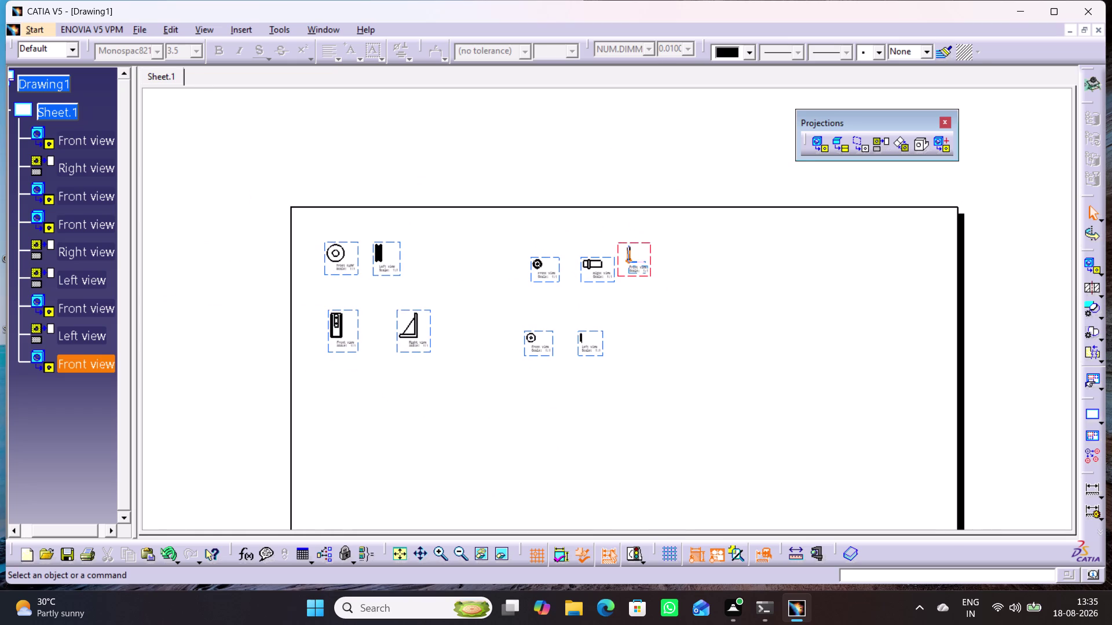
drag(650, 261, 367, 425)
click(405, 424)
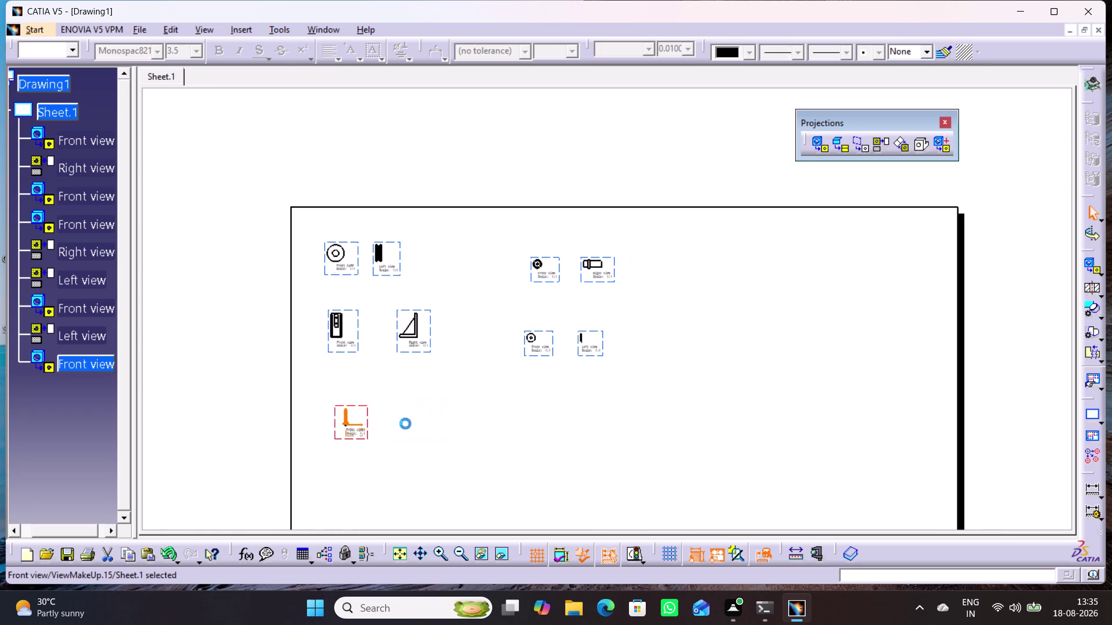
middle_drag(445, 446, 455, 415)
right_click(445, 445)
middle_drag(468, 447, 475, 342)
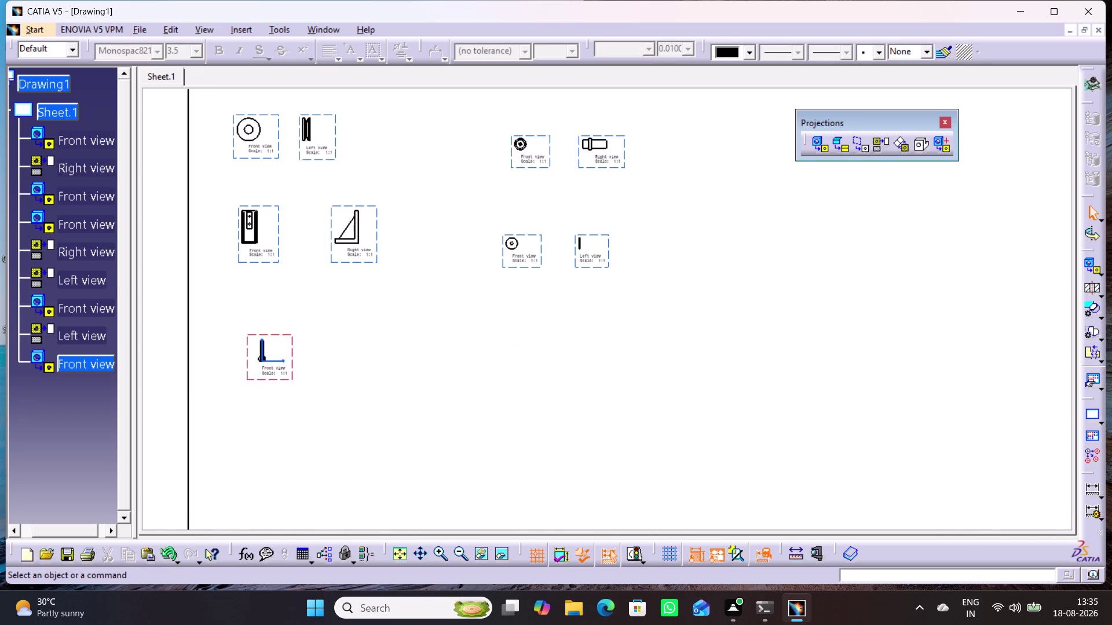
Project a 1:1 top view below the cap screw front view.
click(880, 144)
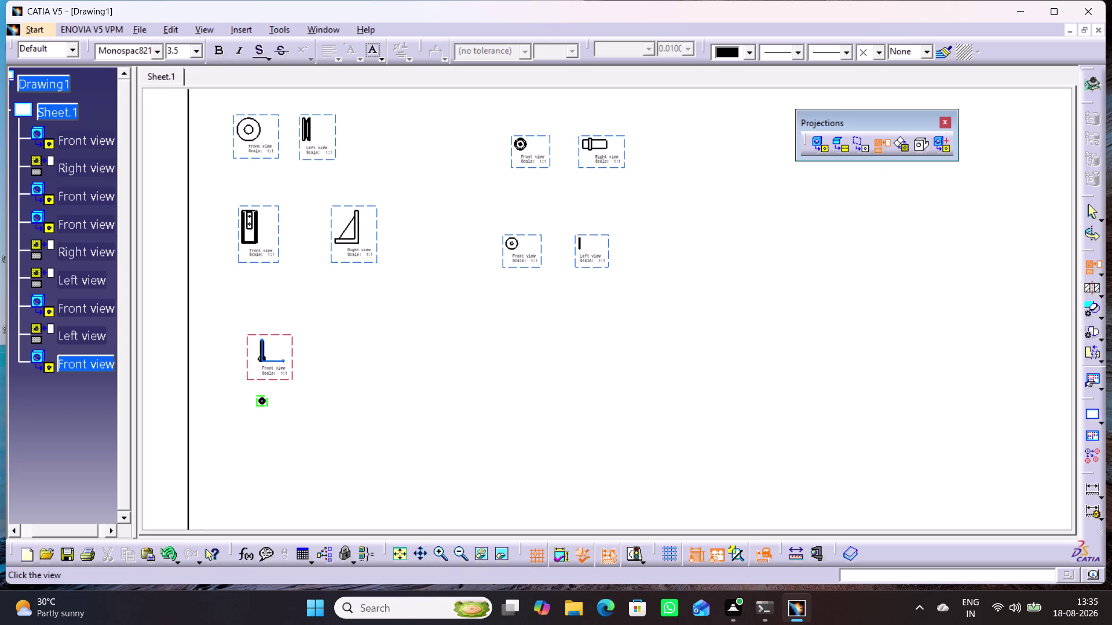
click(263, 401)
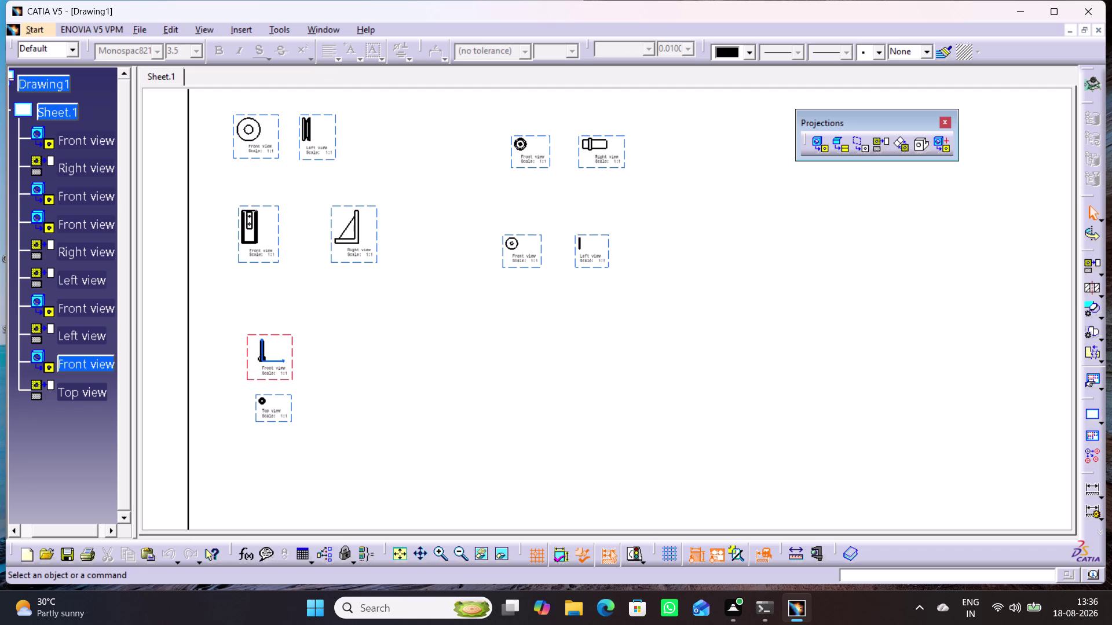
click(815, 138)
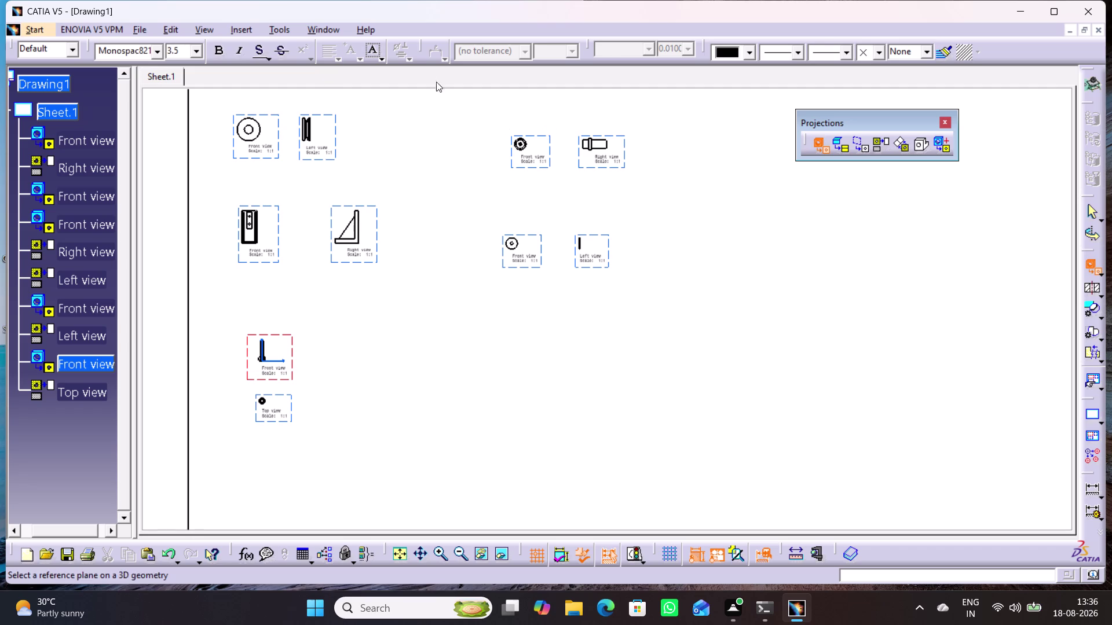
Add a second 1:1 cap screw front view from its reference plane, showing the screw in profile.
click(325, 28)
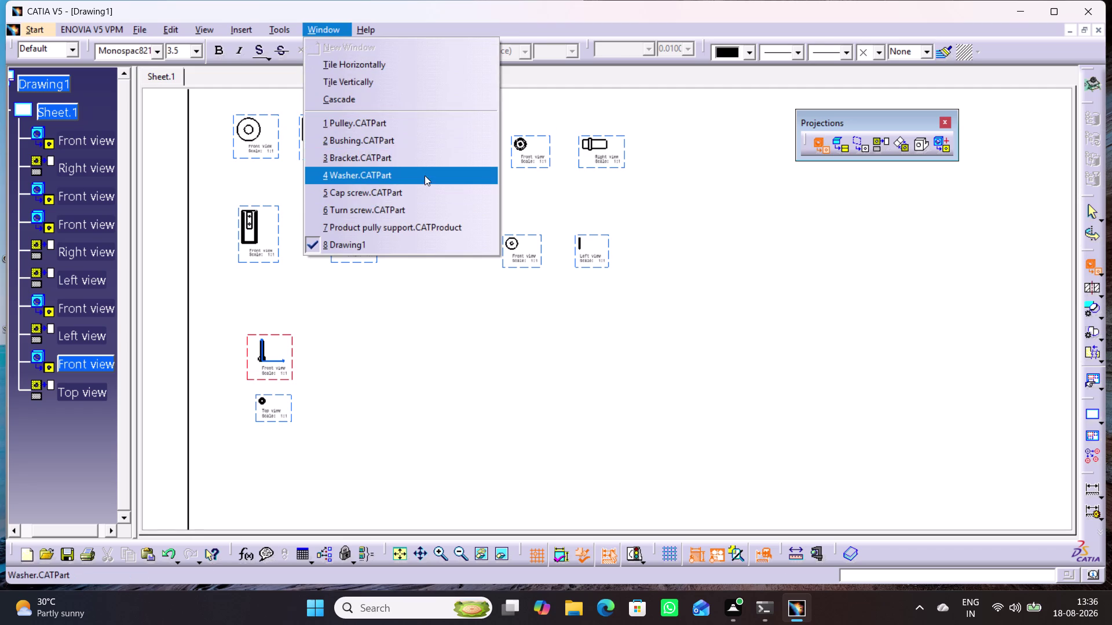
click(373, 190)
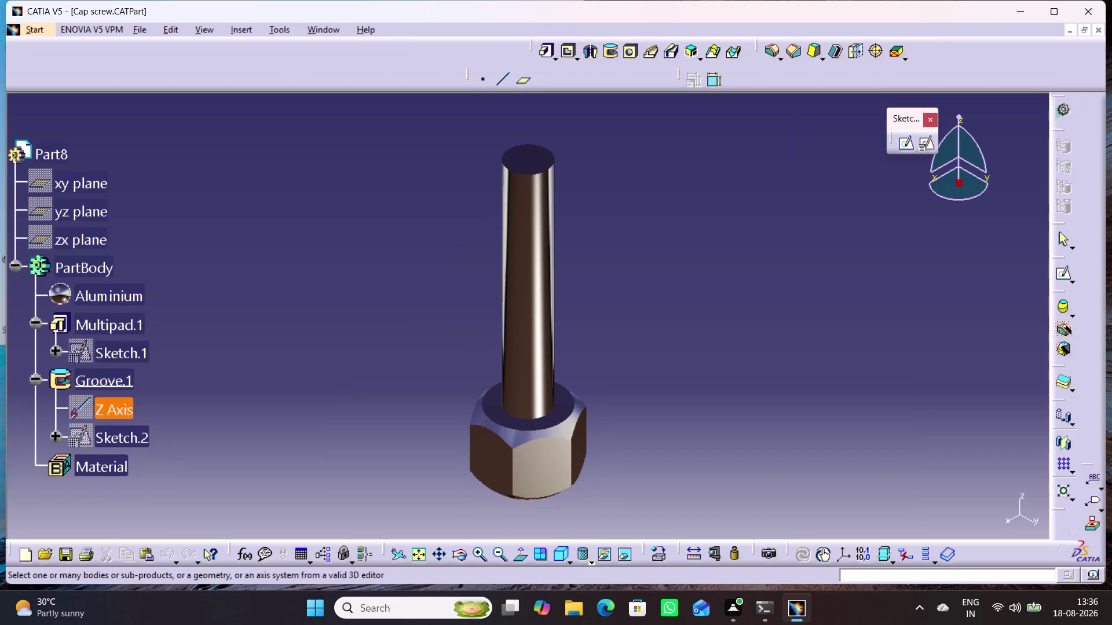
click(563, 552)
click(69, 213)
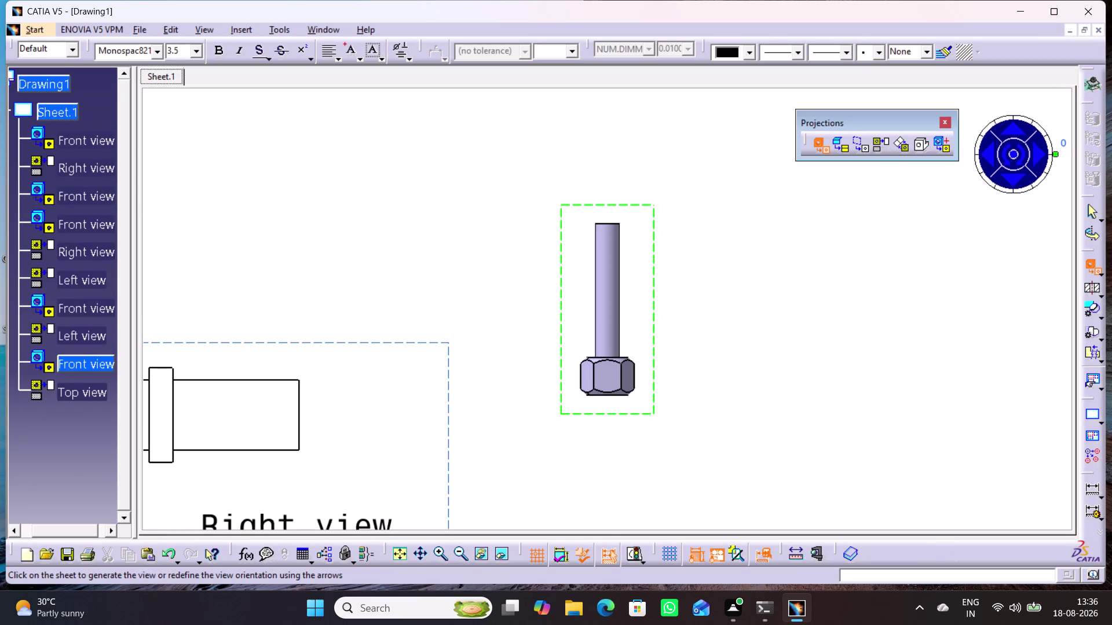
click(688, 429)
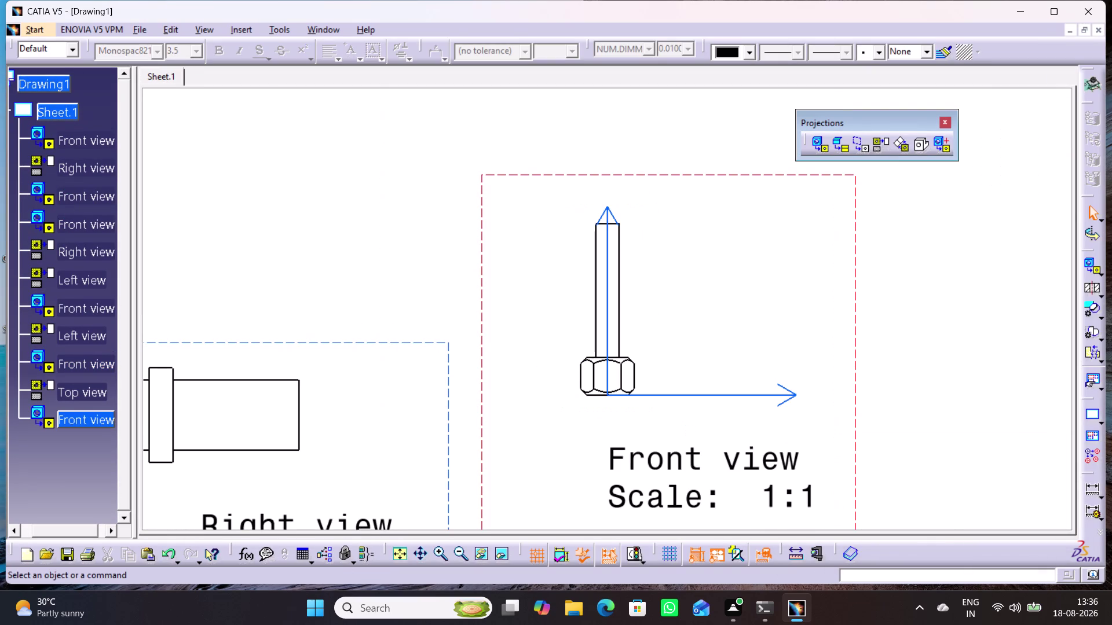